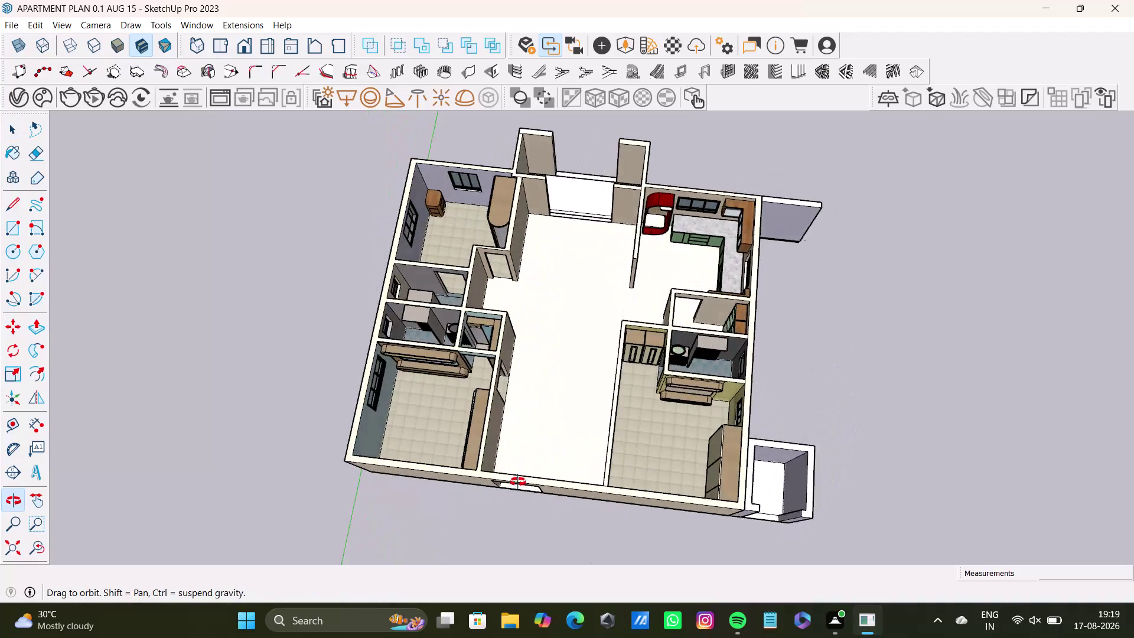
Import the double bed model from Downloads via File > Import.
scroll(up, 3)
middle_drag(568, 418, 567, 369)
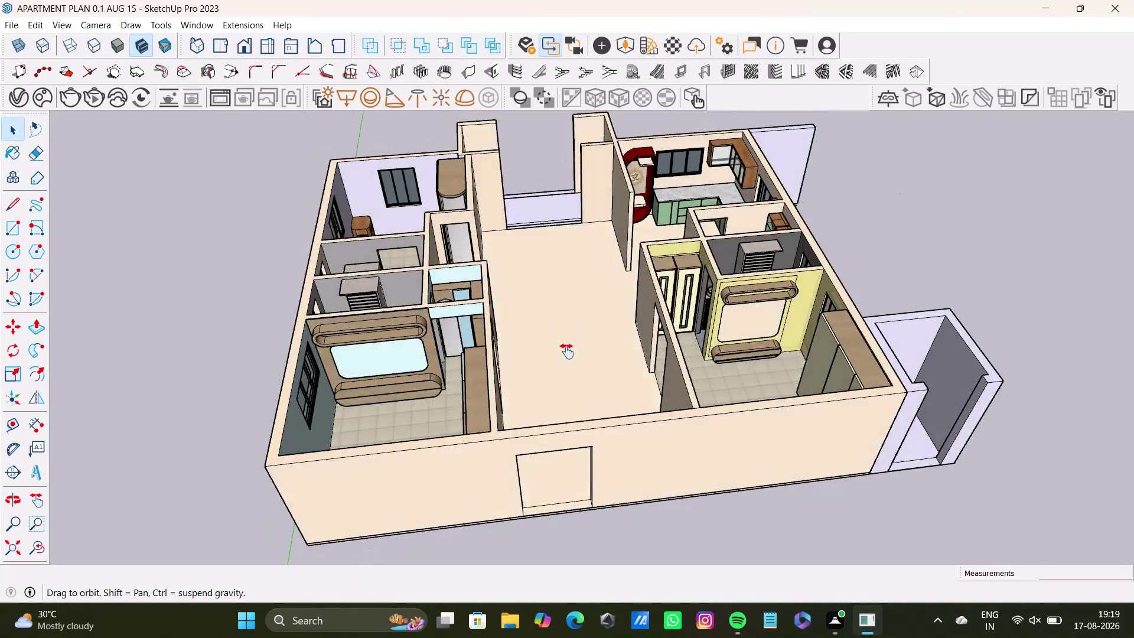
middle_drag(567, 369, 555, 397)
middle_drag(555, 396, 538, 531)
click(8, 29)
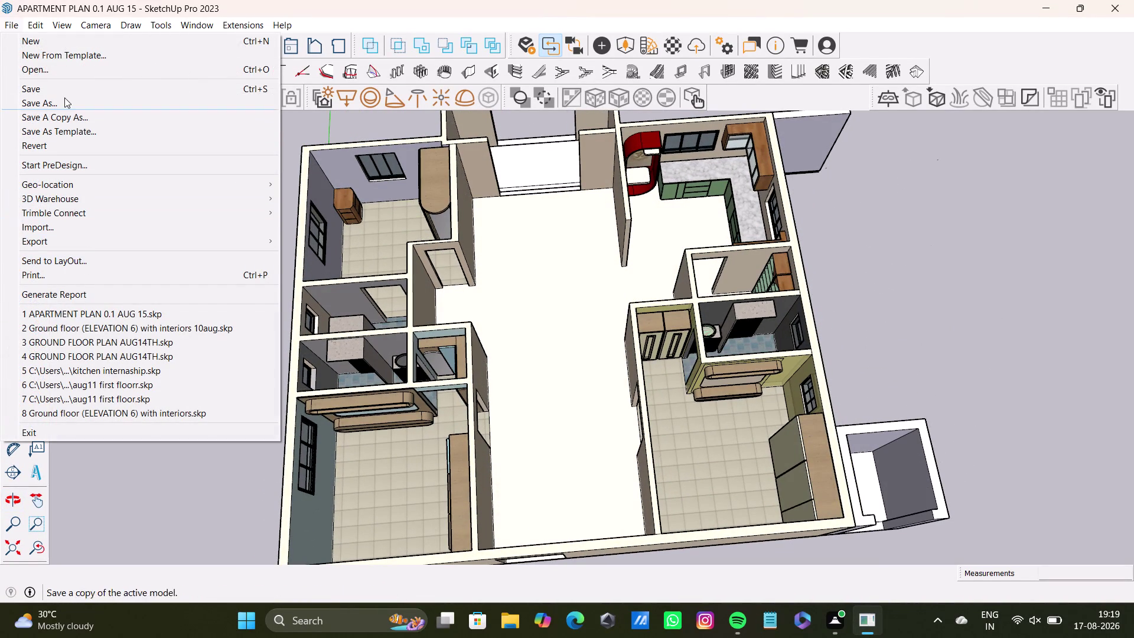
click(61, 221)
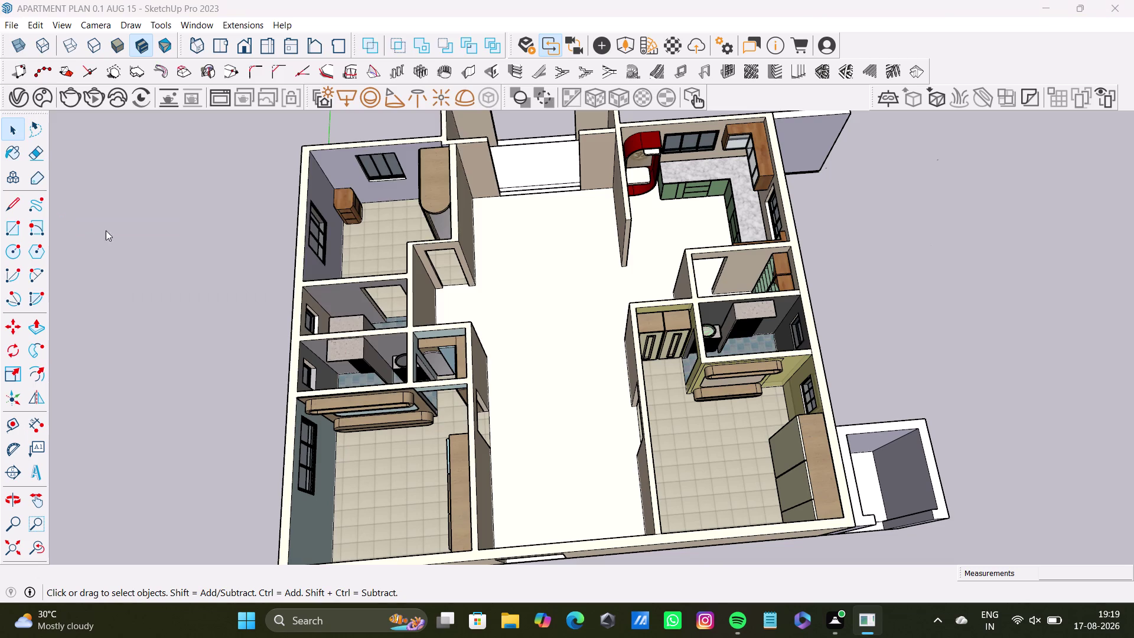
click(195, 268)
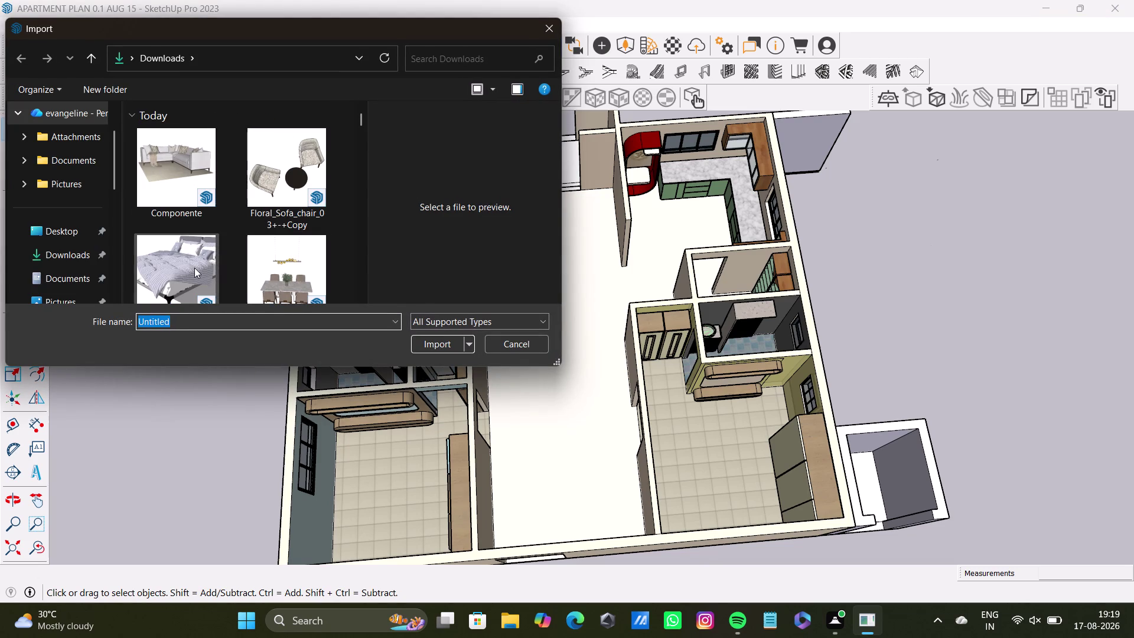
click(438, 344)
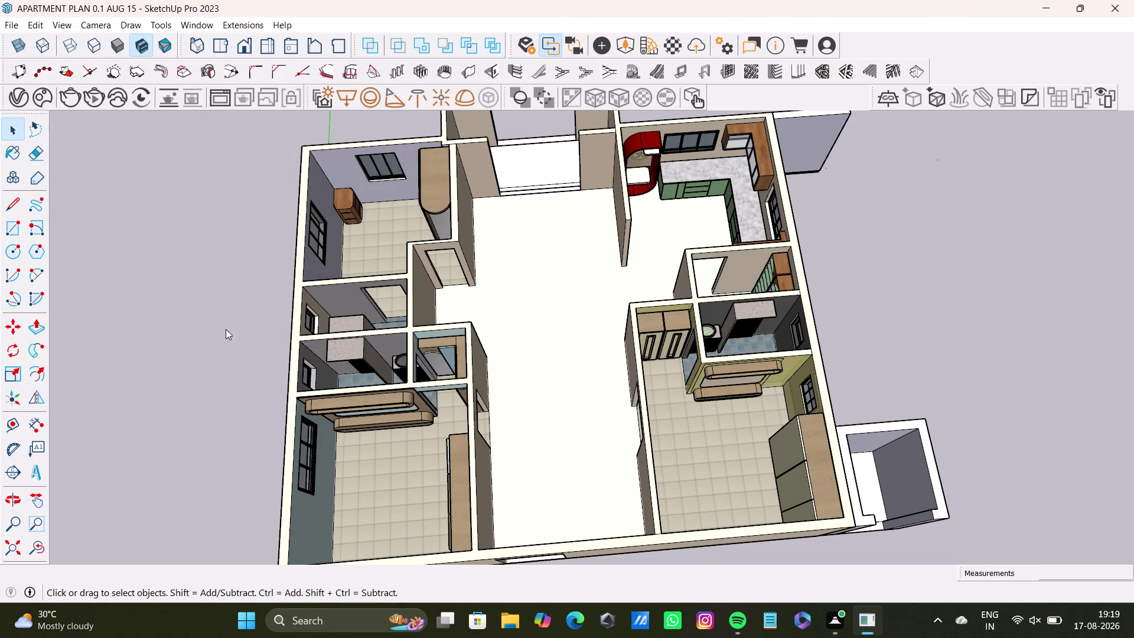
Dismiss the File Version Warning for the newer-version bed file.
scroll(down, 3)
scroll(down, 3)
scroll(up, 3)
scroll(down, 3)
scroll(up, 3)
scroll(down, 3)
scroll(up, 3)
scroll(down, 3)
scroll(up, 3)
scroll(down, 3)
scroll(down, 3)
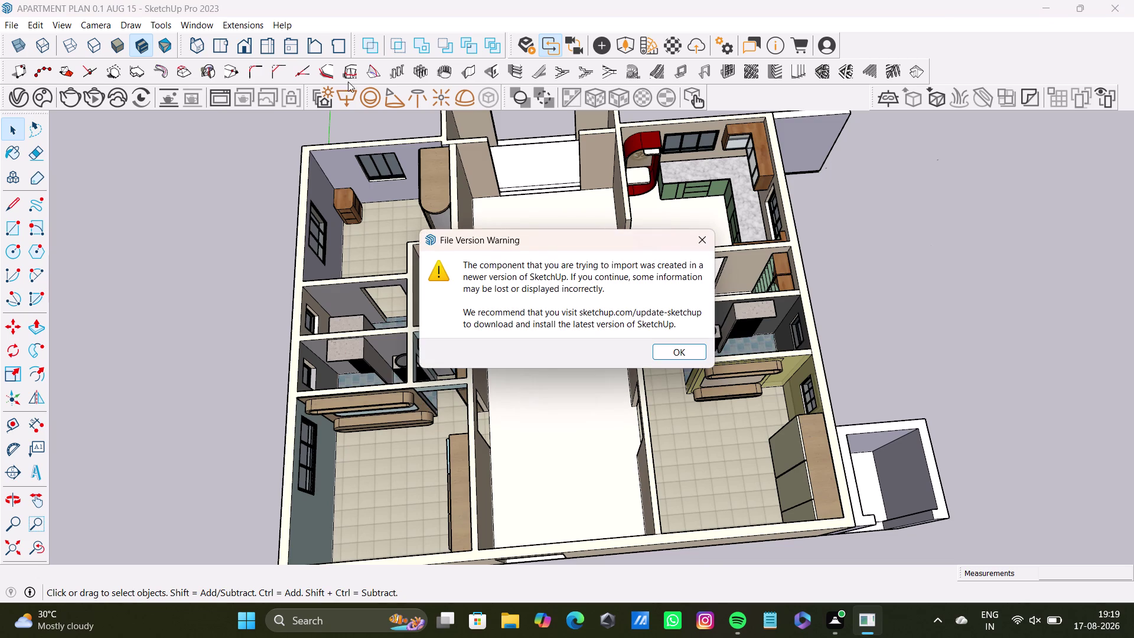
click(677, 356)
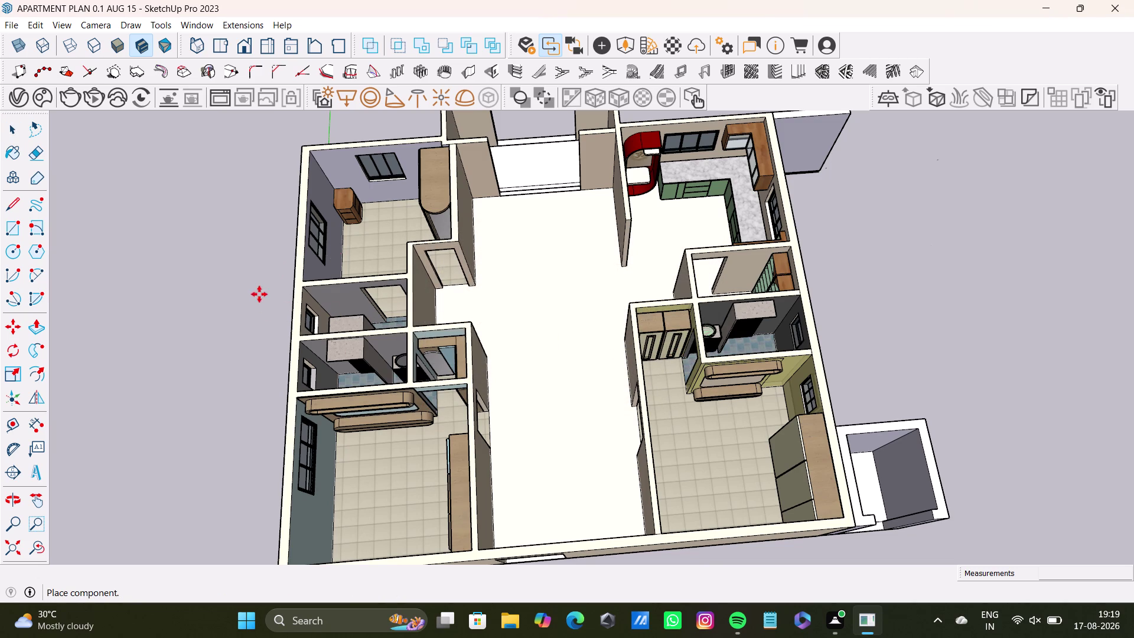
Place the imported double bed beside the apartment plan.
scroll(down, 3)
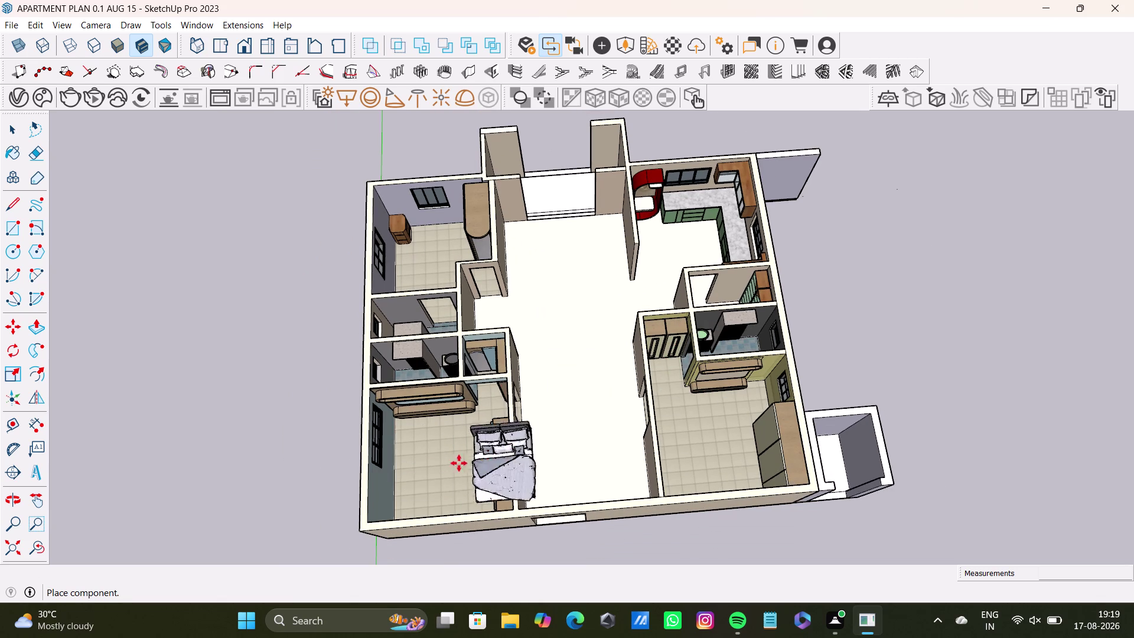
scroll(up, 3)
click(168, 306)
key(space)
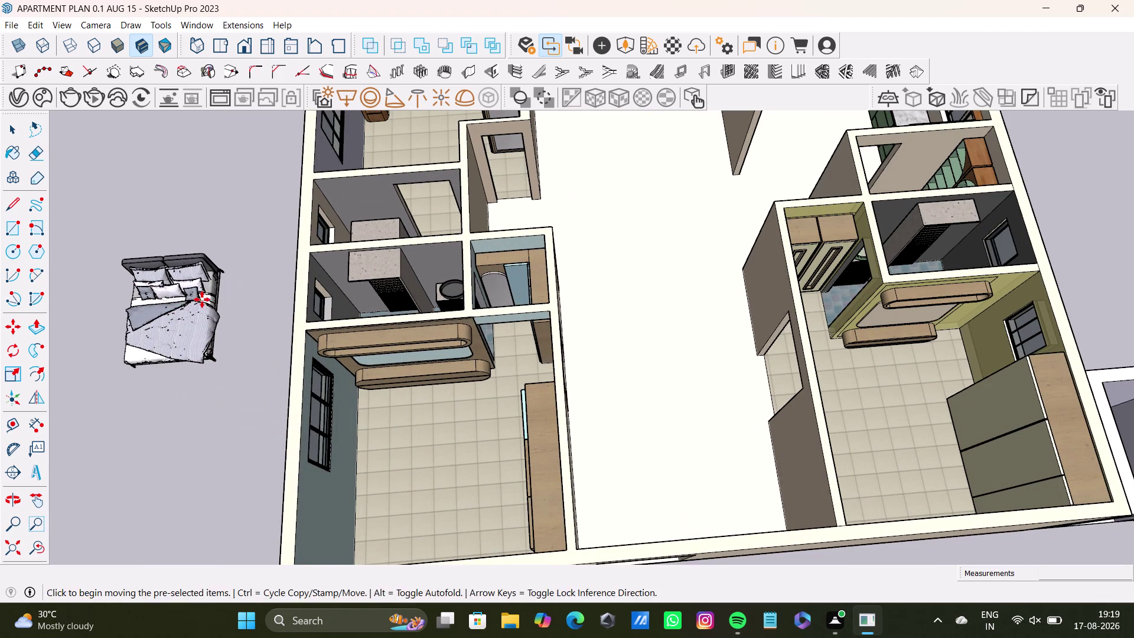
scroll(up, 3)
middle_drag(246, 294, 340, 300)
scroll(up, 3)
middle_drag(342, 308, 361, 304)
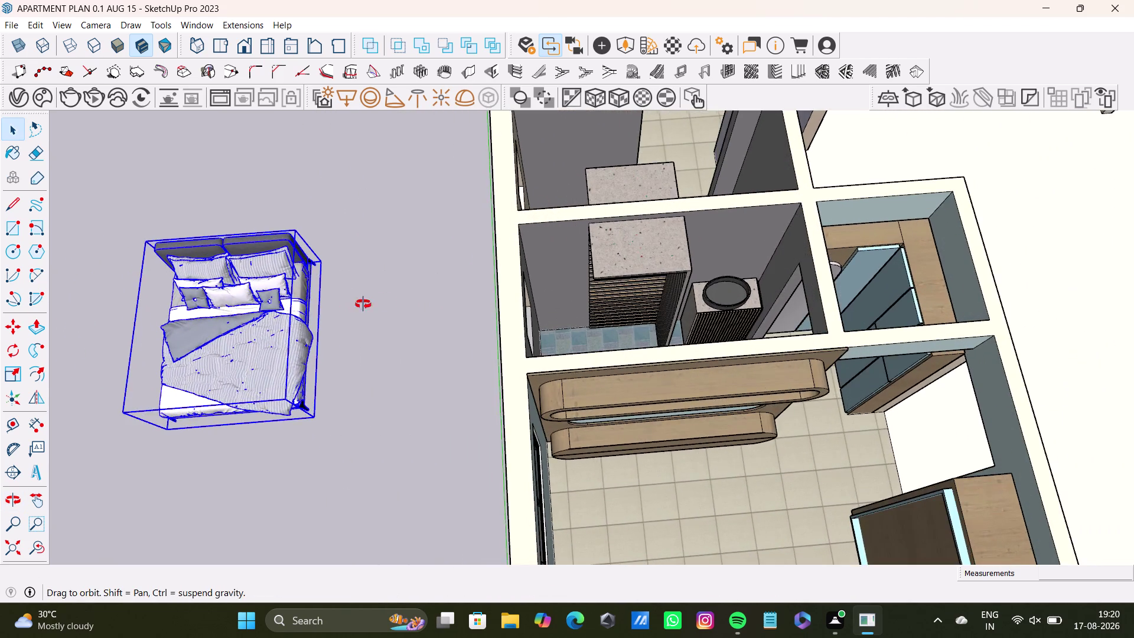
middle_drag(361, 304, 339, 301)
Pick up the bed by its corner and carry a copy toward the upper-left bedroom.
key(m)
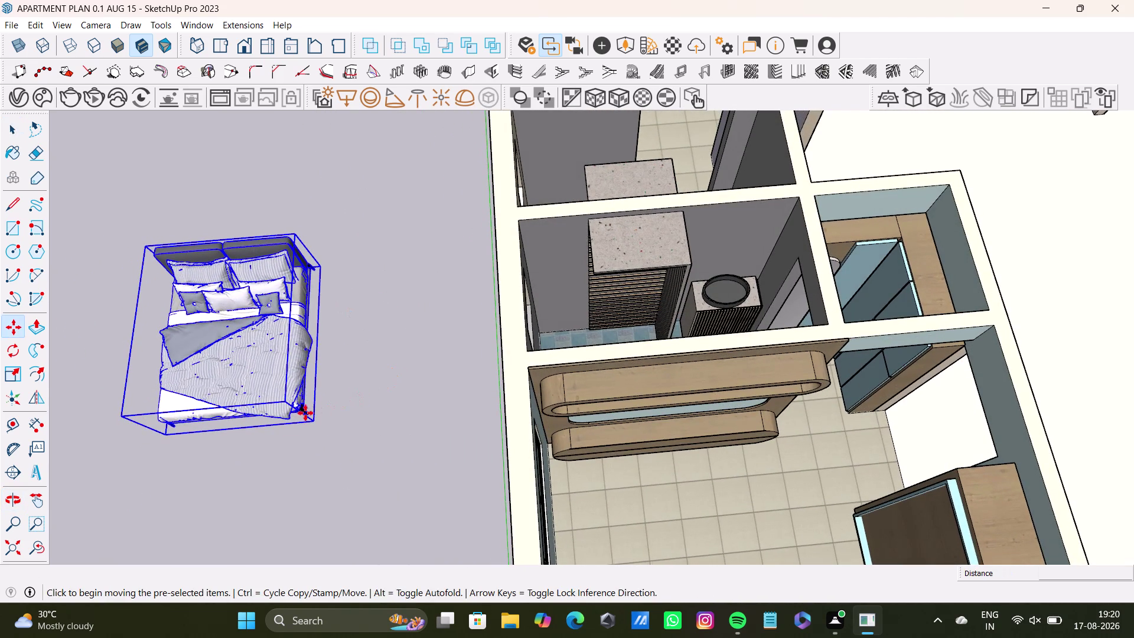
click(298, 415)
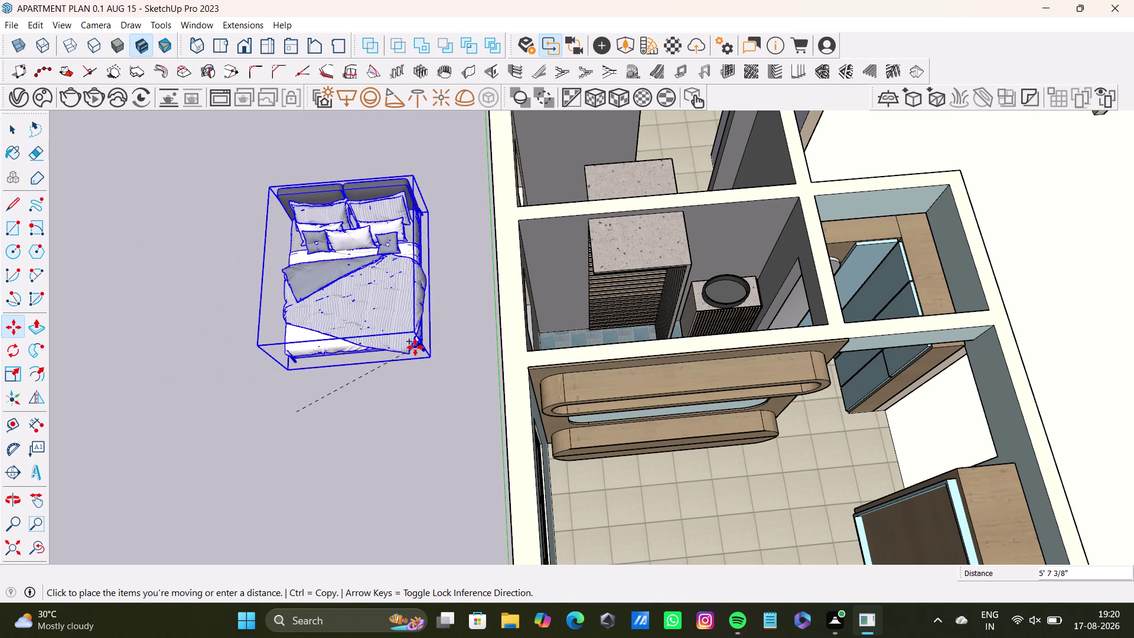
scroll(down, 3)
scroll(down, 3)
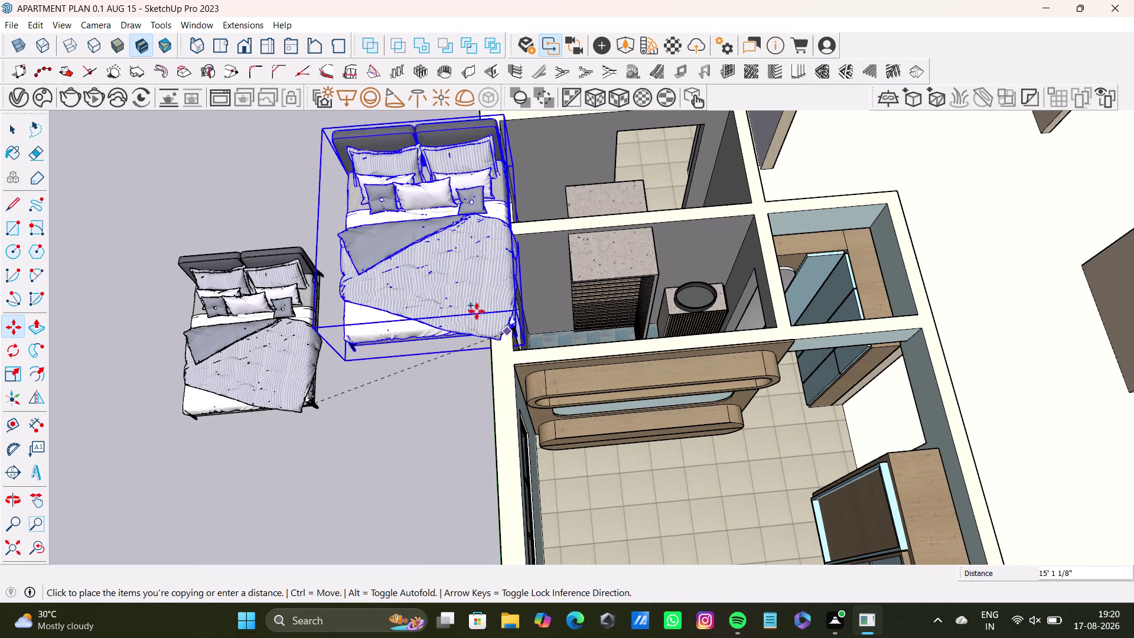
scroll(down, 3)
middle_drag(584, 309, 578, 469)
scroll(up, 3)
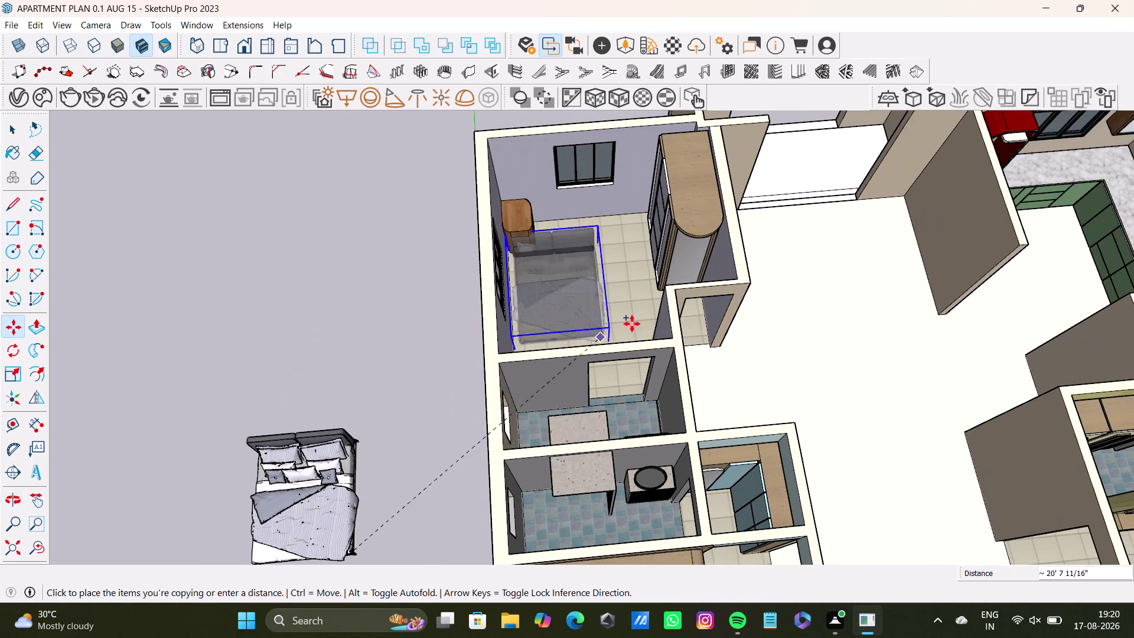
scroll(up, 3)
middle_drag(642, 310, 764, 252)
middle_drag(562, 265, 631, 251)
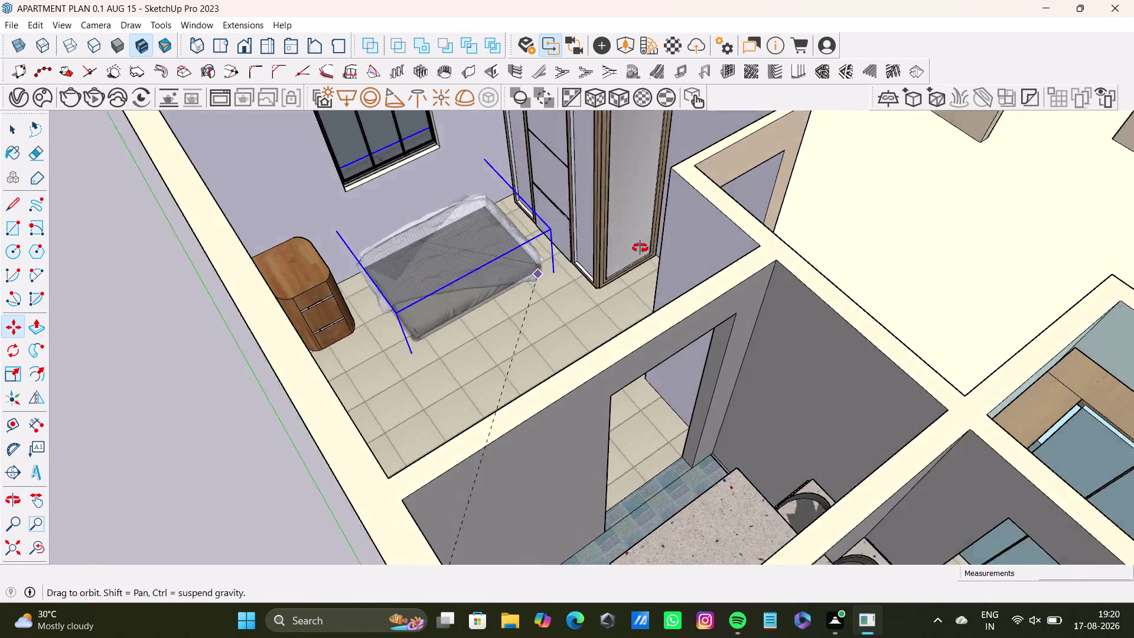
middle_drag(631, 251, 679, 233)
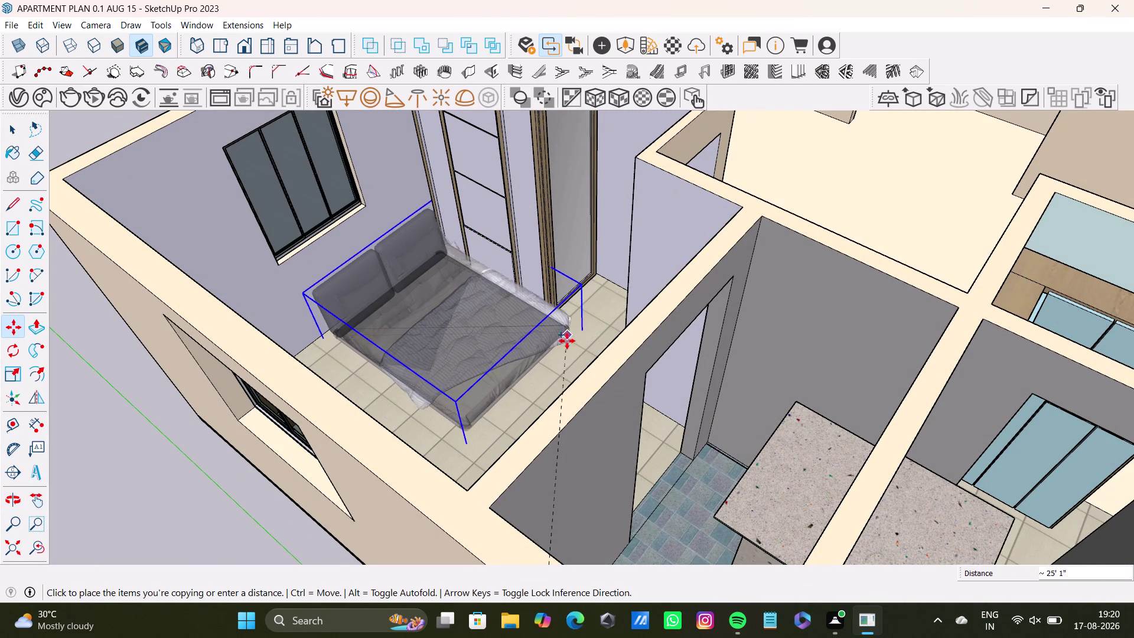
Drop the bed copy inside the upper-left bedroom.
click(566, 341)
middle_drag(605, 353, 556, 375)
scroll(up, 3)
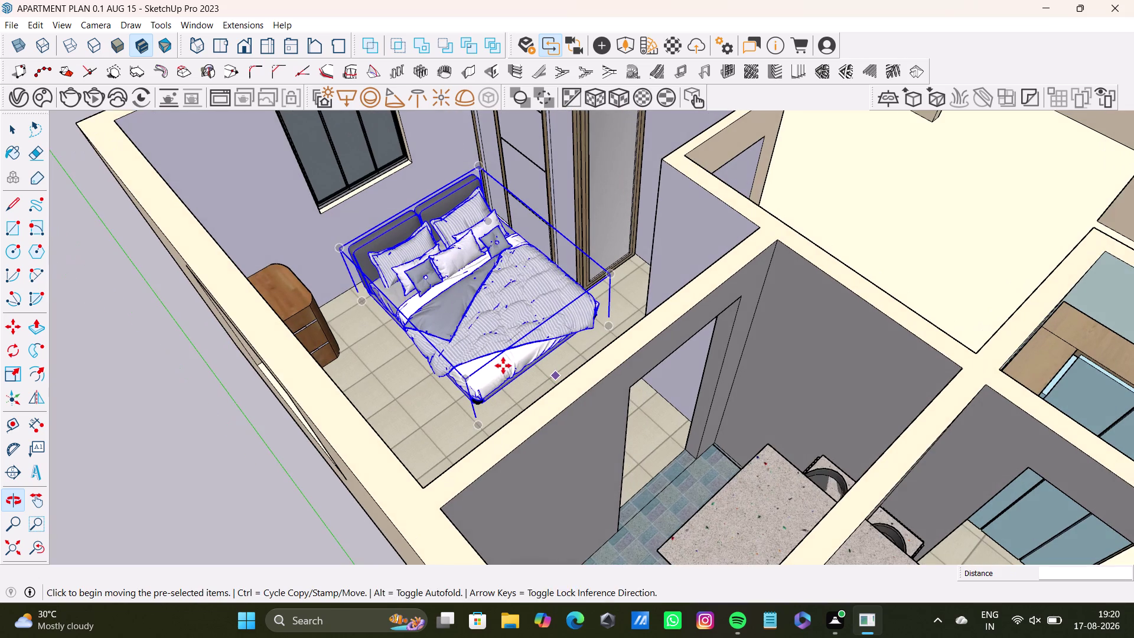
scroll(up, 3)
scroll(up, 3)
middle_drag(508, 365, 600, 316)
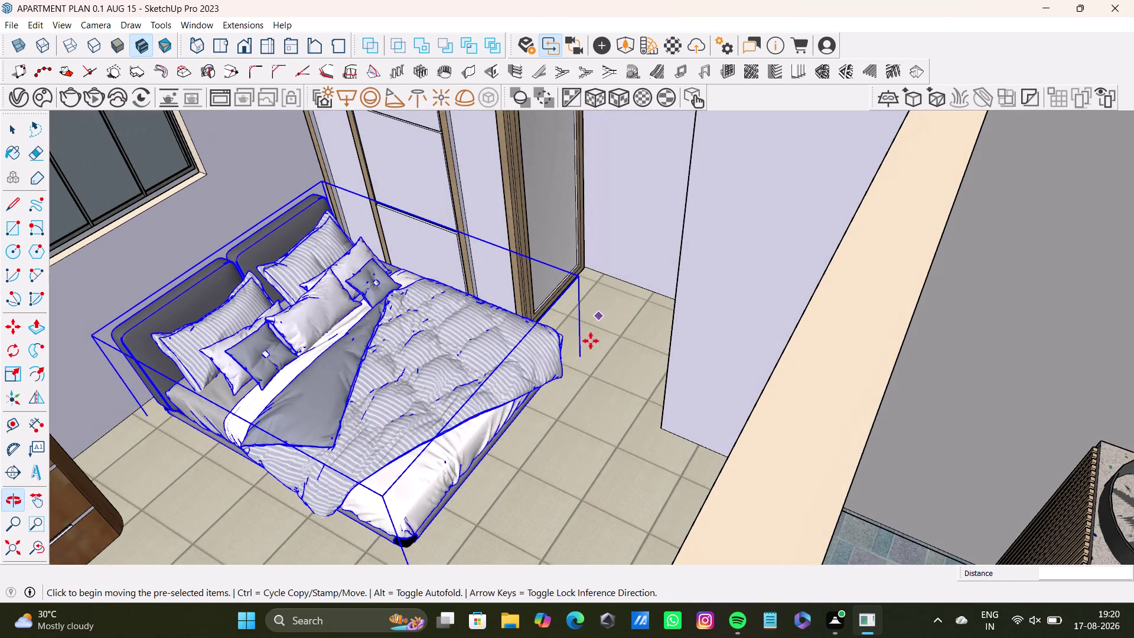
Shift the copied bed slightly along the bedroom floor.
key(m)
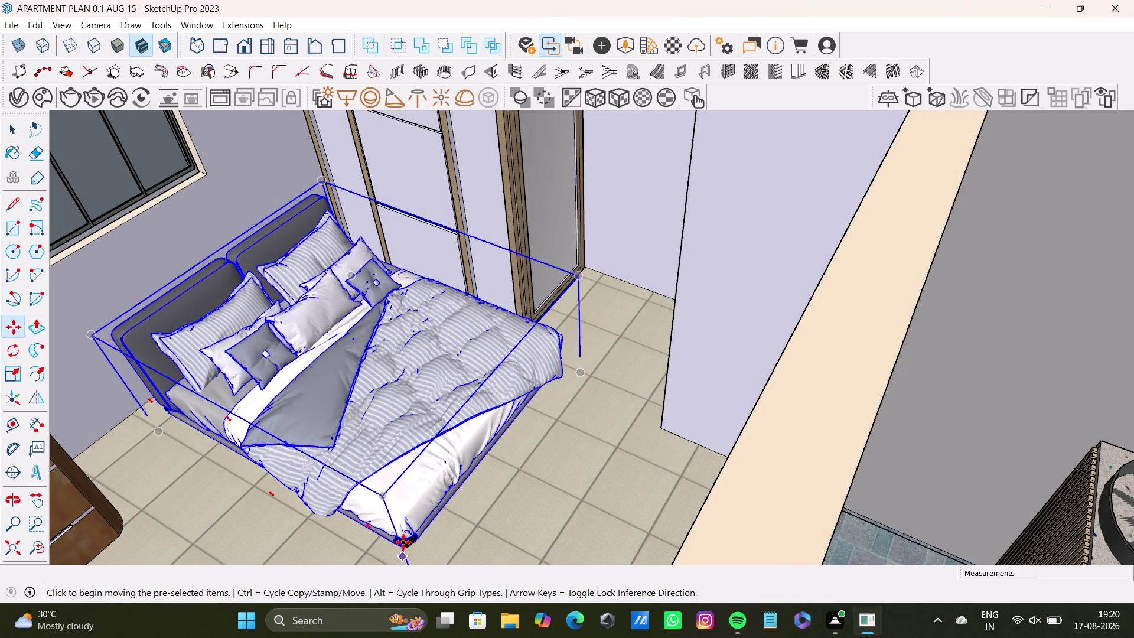
drag(403, 542, 403, 535)
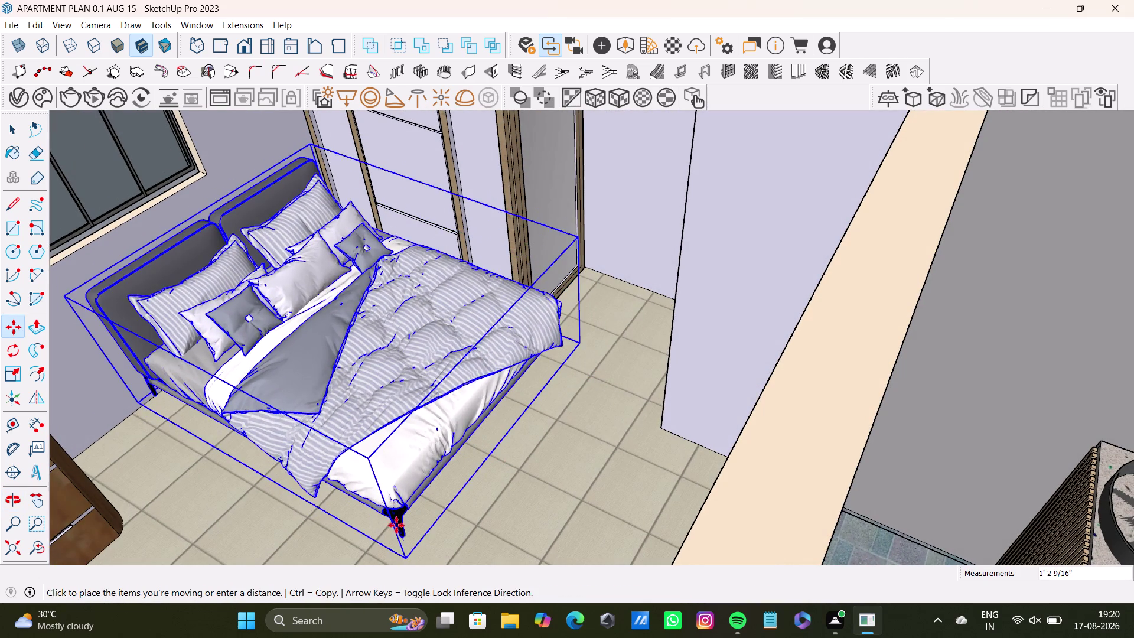
click(399, 519)
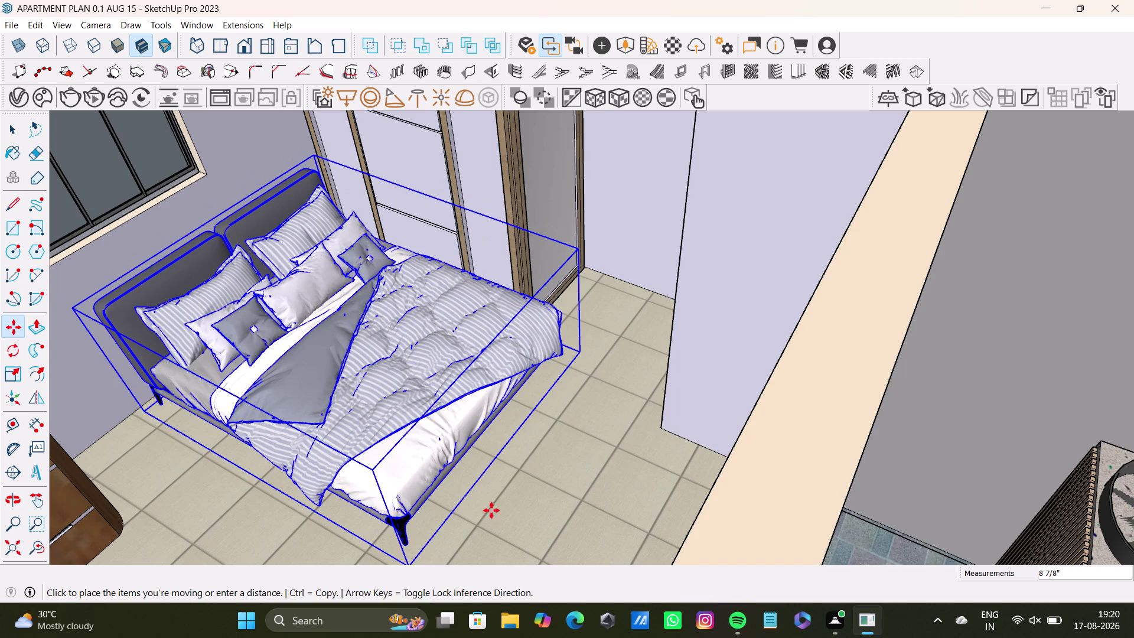
middle_drag(494, 508, 461, 564)
middle_drag(468, 478, 533, 511)
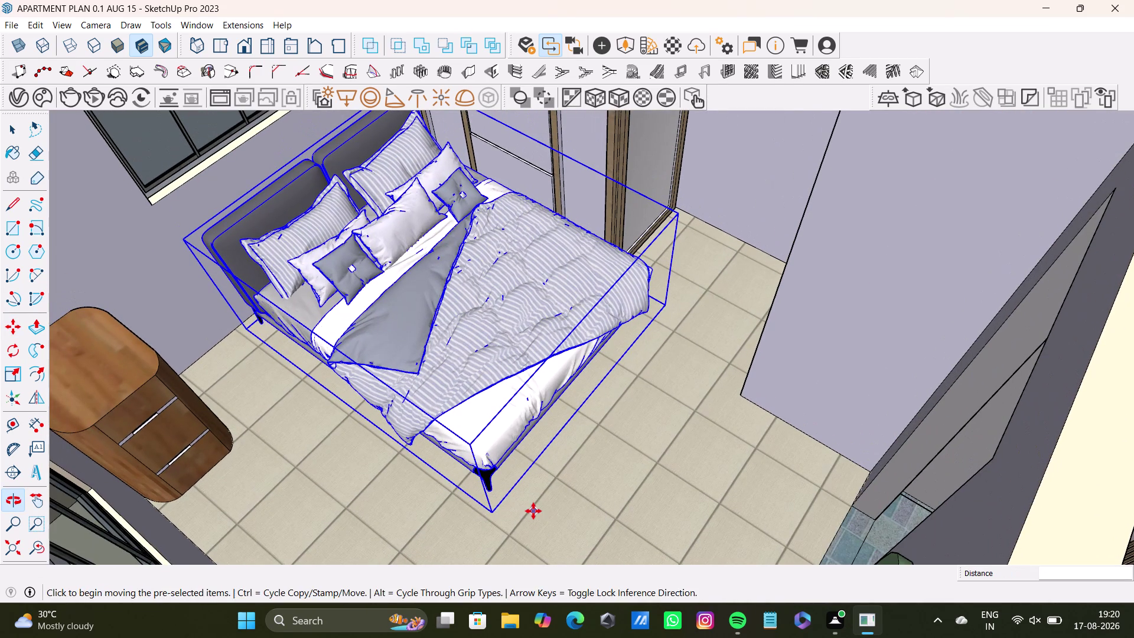
Move the bed closer to the window wall, beside the side cabinet.
key(m)
key(Left)
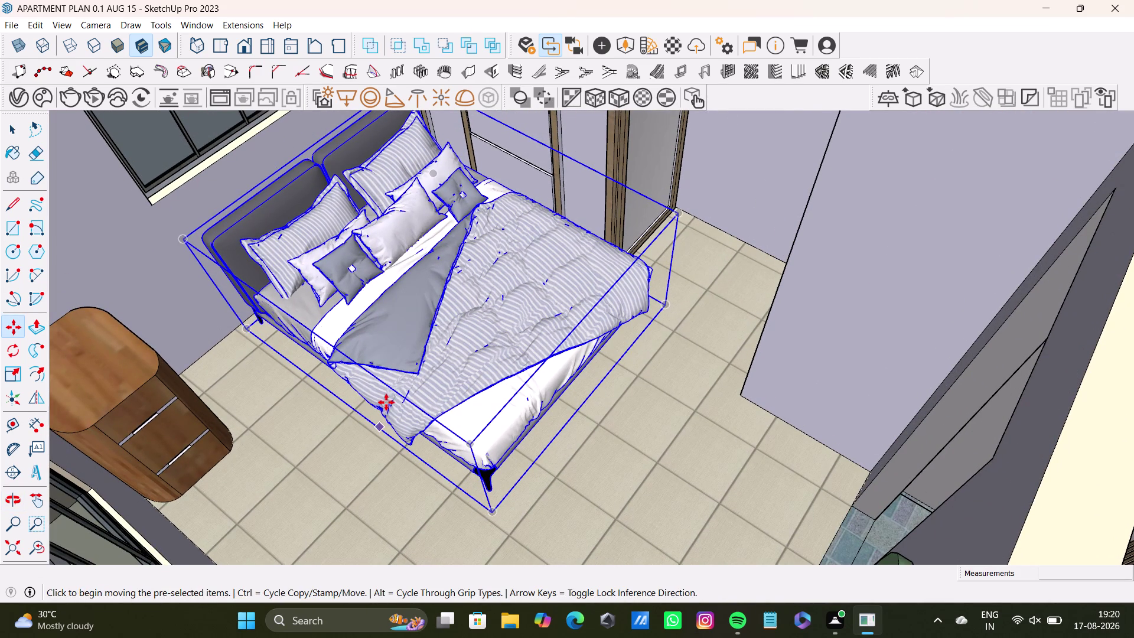
click(386, 402)
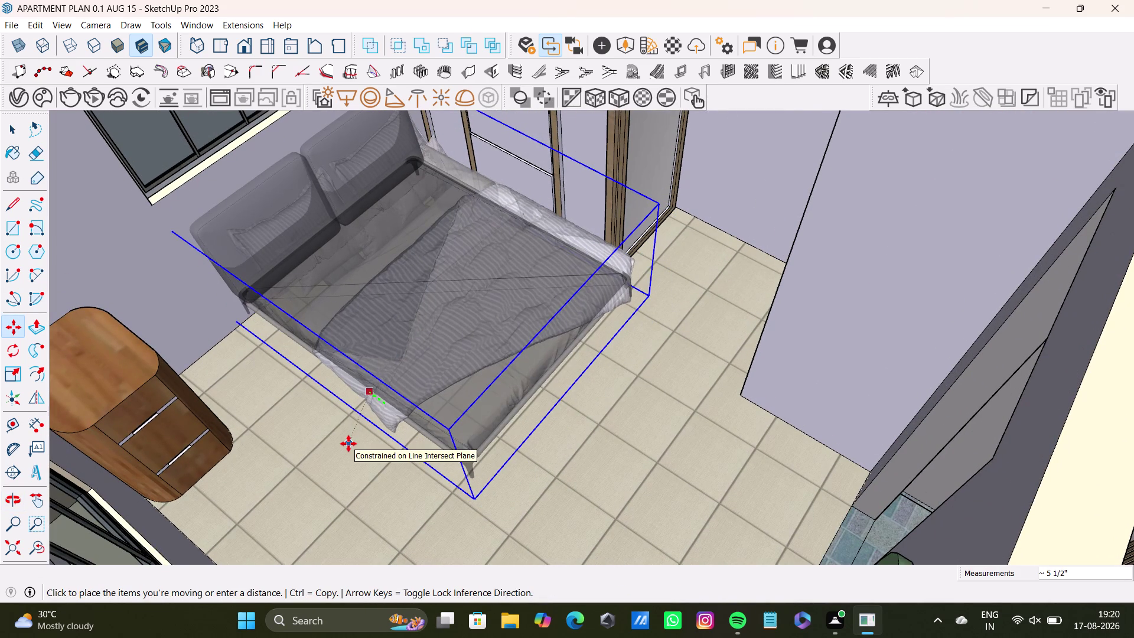
key(space)
key(m)
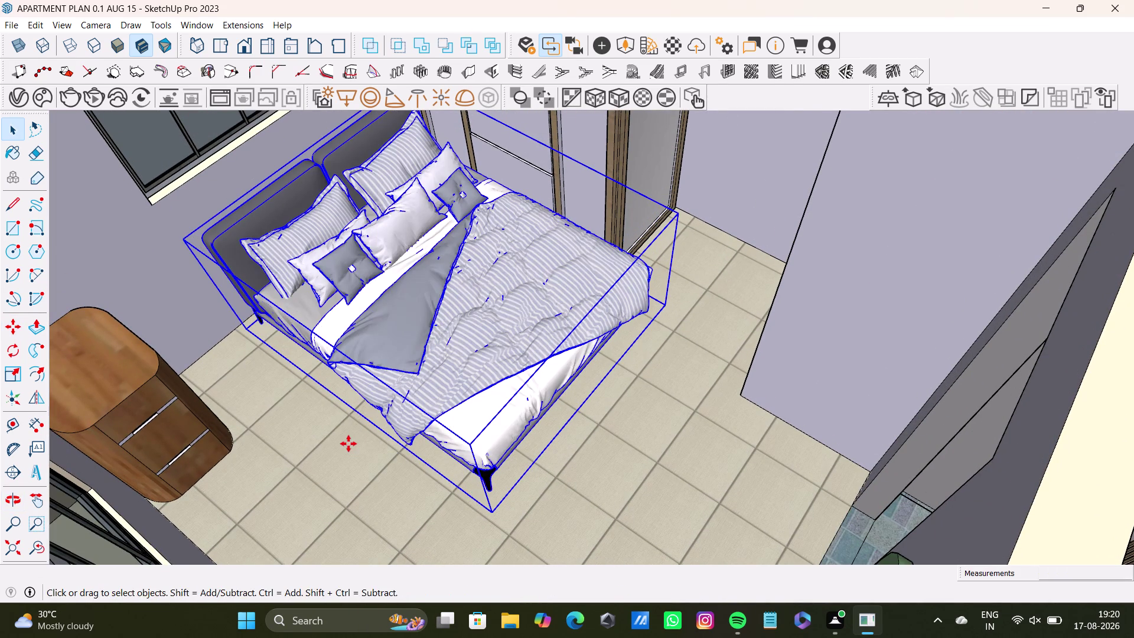
key(Right)
click(381, 407)
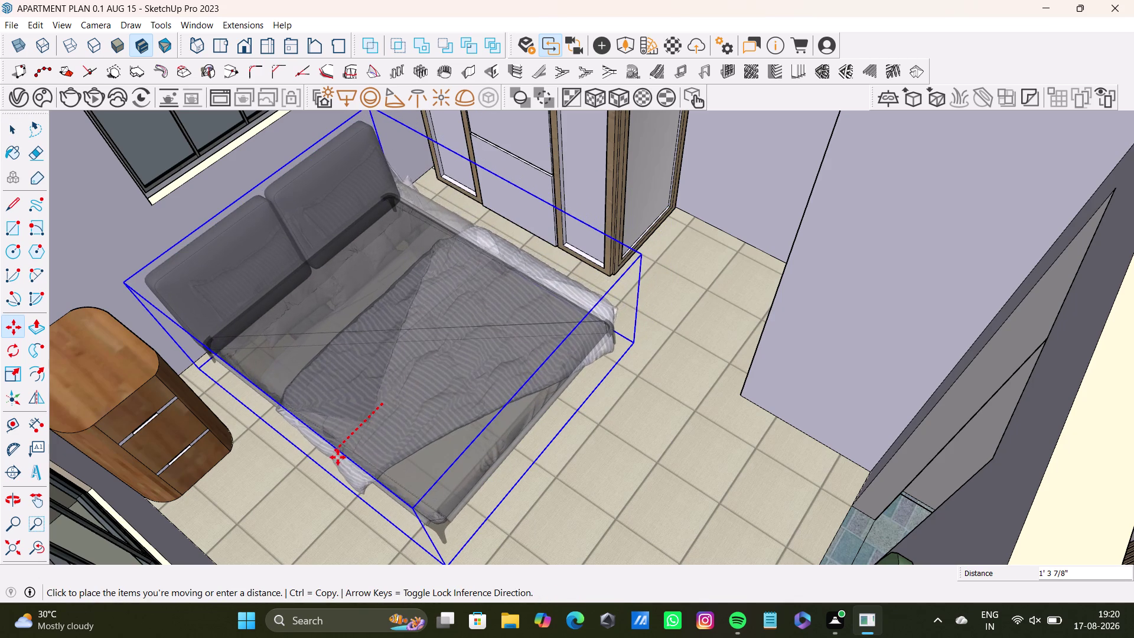
click(326, 467)
key(space)
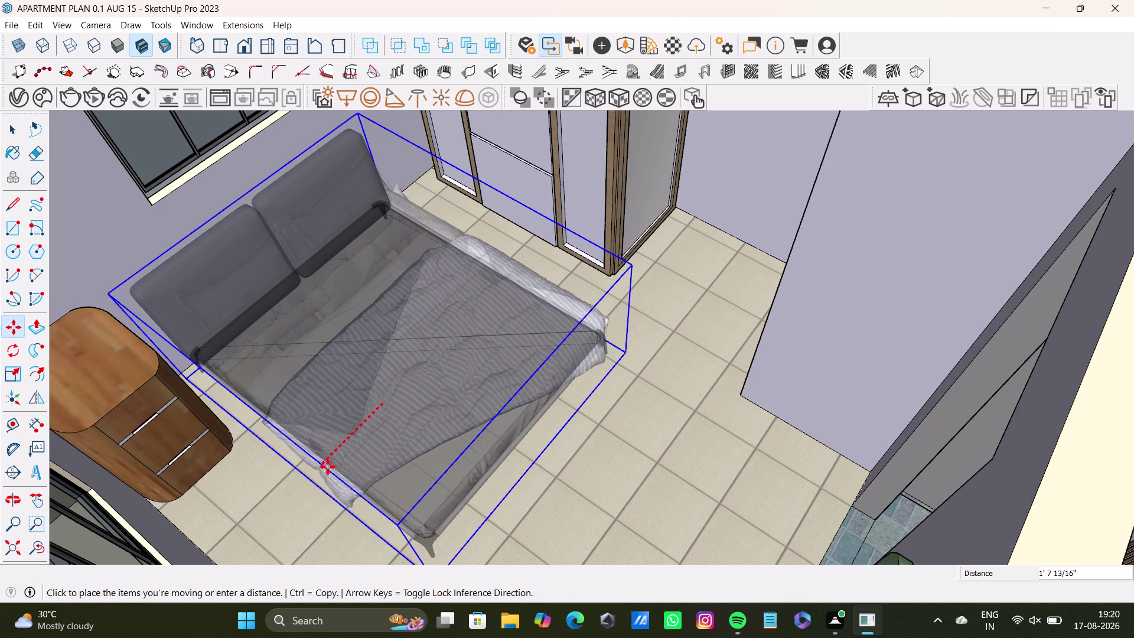
scroll(down, 3)
middle_drag(356, 450, 406, 412)
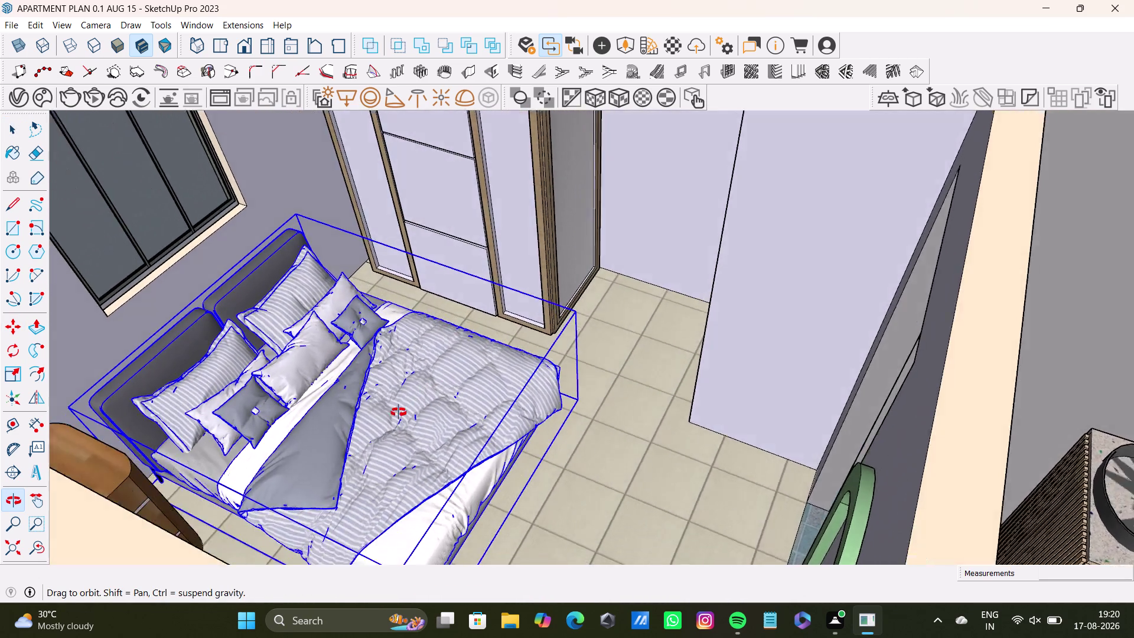
middle_drag(406, 412, 349, 429)
Scale the bed by 1.10 along the green axis, then clear the selection.
key(s)
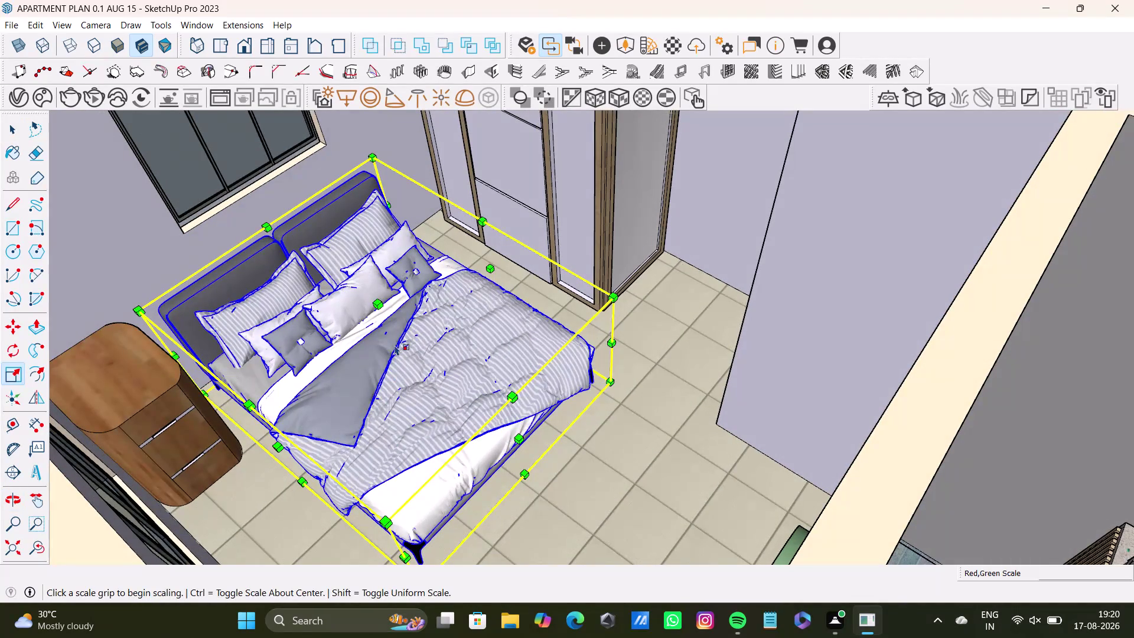
drag(381, 301, 378, 270)
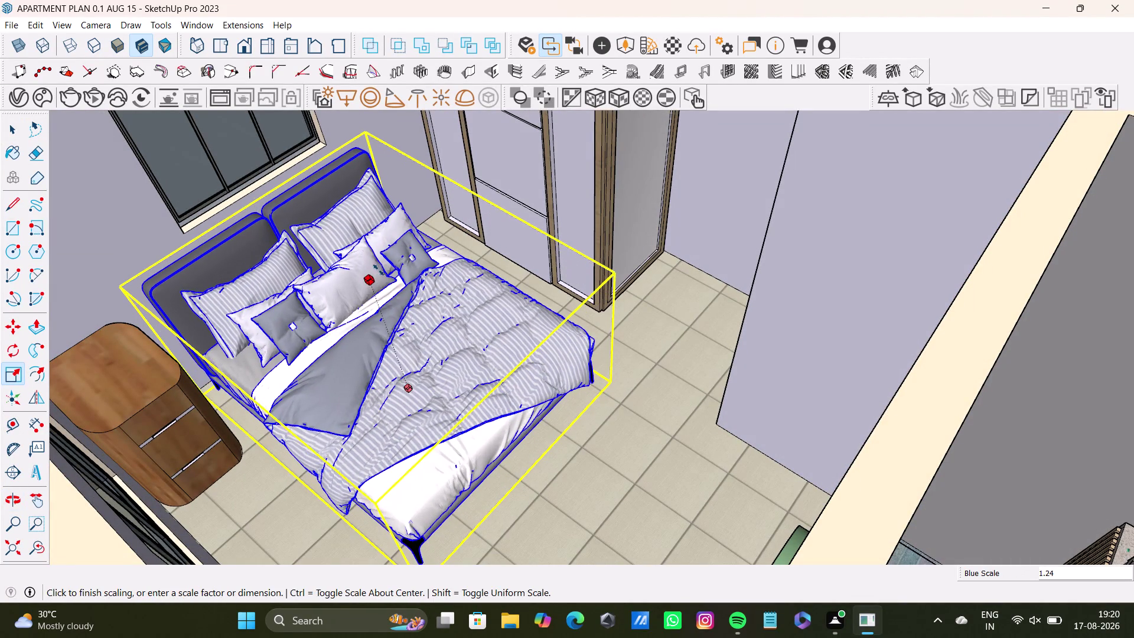
drag(378, 270, 378, 265)
middle_drag(513, 478, 507, 412)
drag(517, 499, 545, 514)
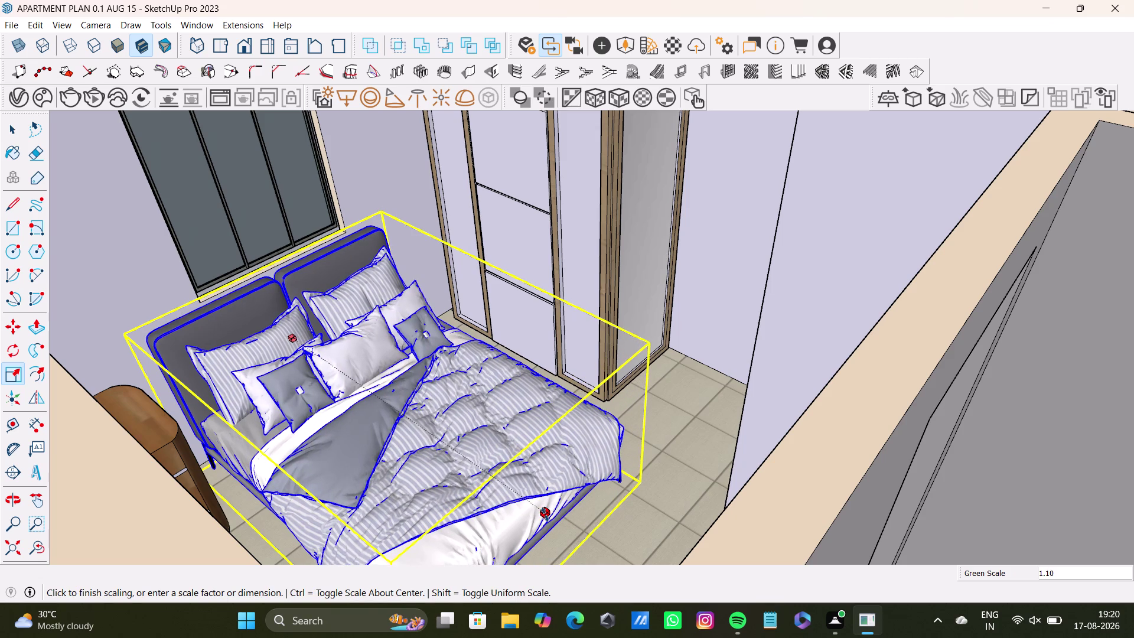
drag(545, 514, 548, 516)
key(space)
scroll(down, 3)
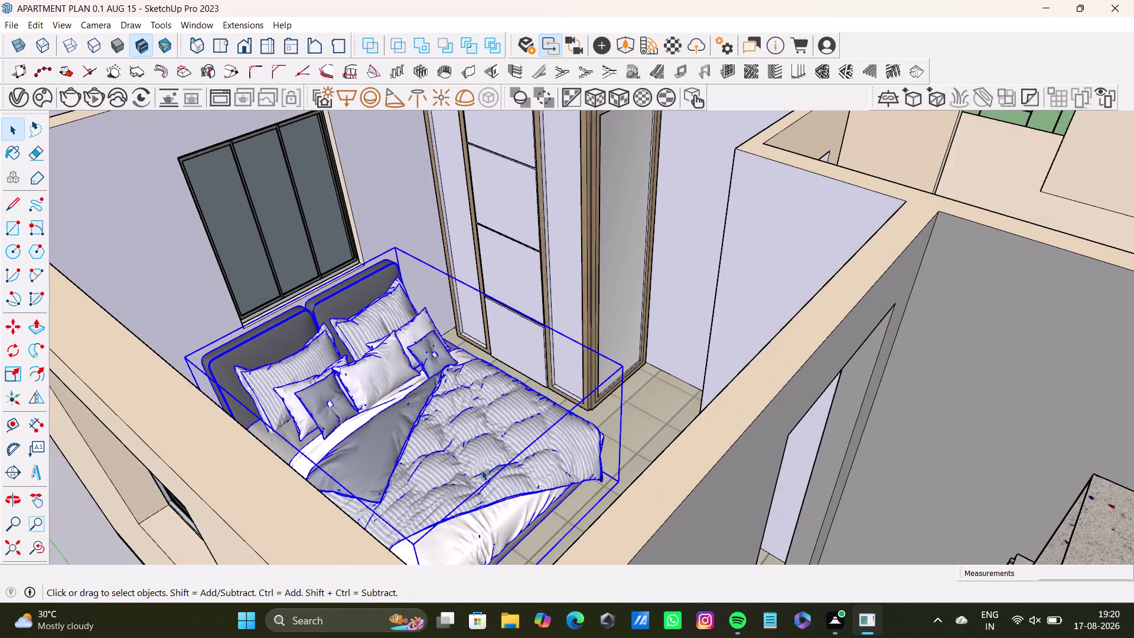
scroll(down, 3)
scroll(down, 3)
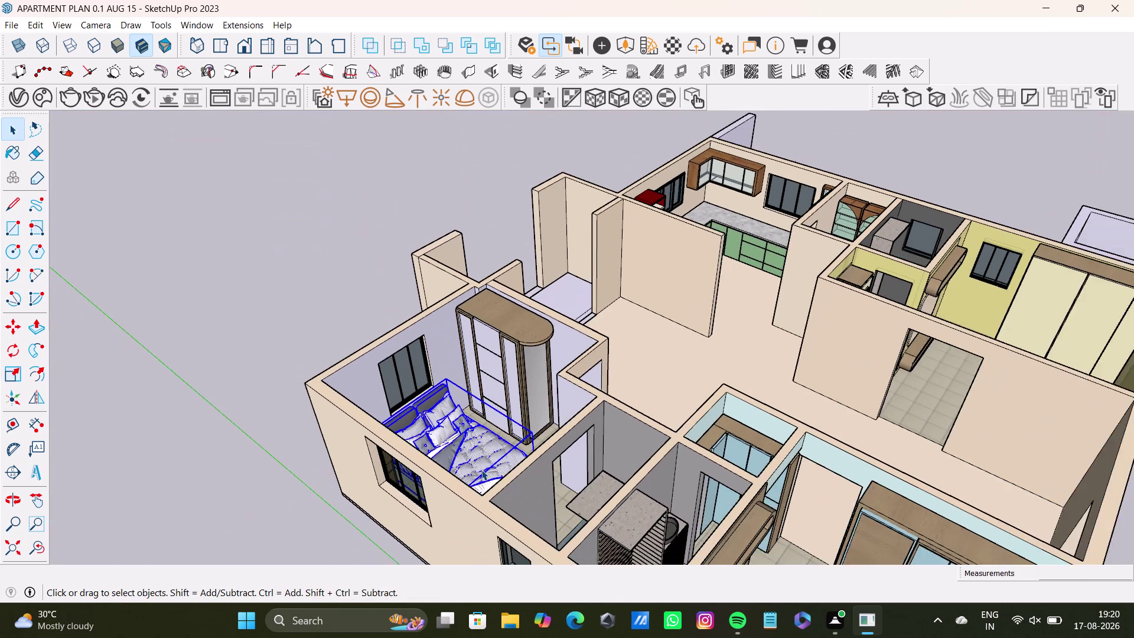
key(space)
click(327, 331)
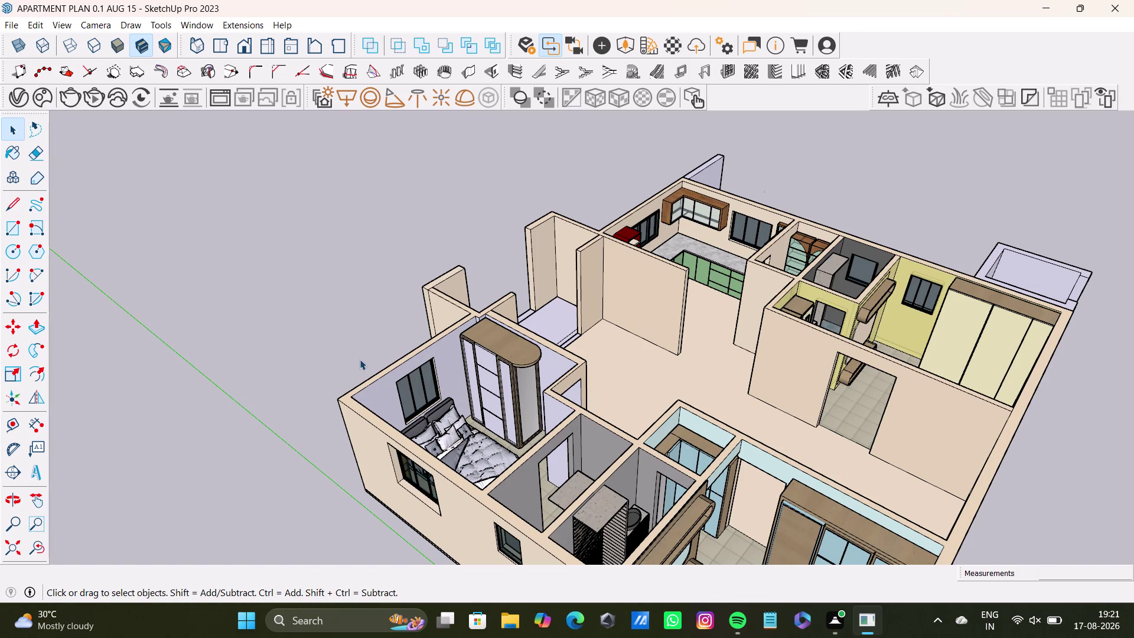
Reselect the bed and widen it by 1.06 along the red axis.
scroll(down, 3)
middle_drag(468, 424, 325, 479)
scroll(up, 3)
middle_drag(422, 387, 422, 387)
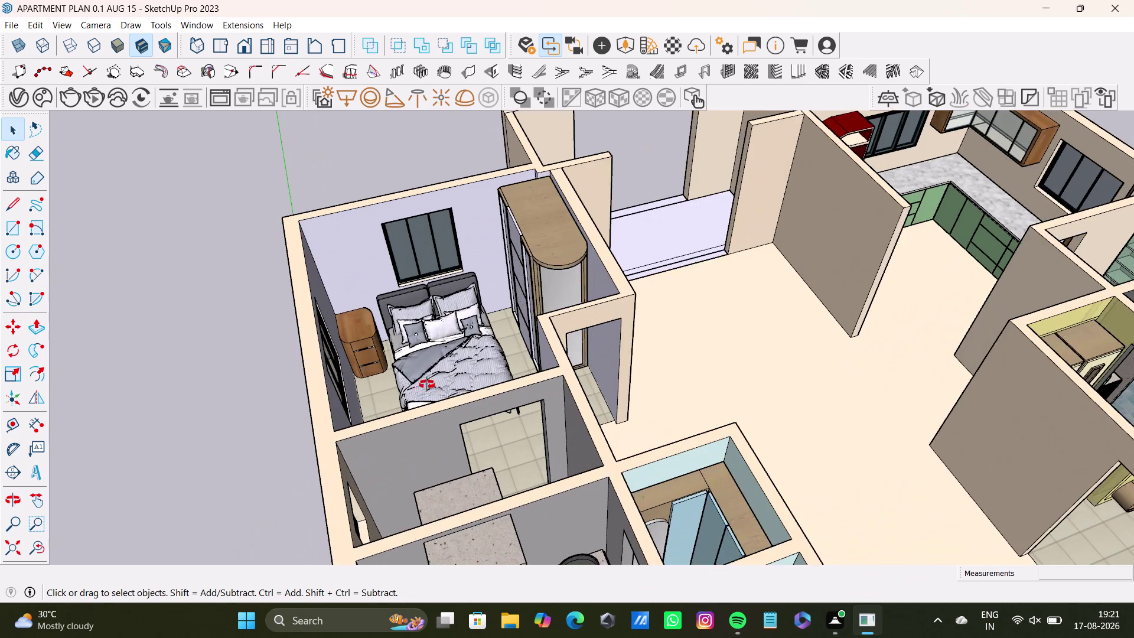
middle_drag(422, 386, 480, 471)
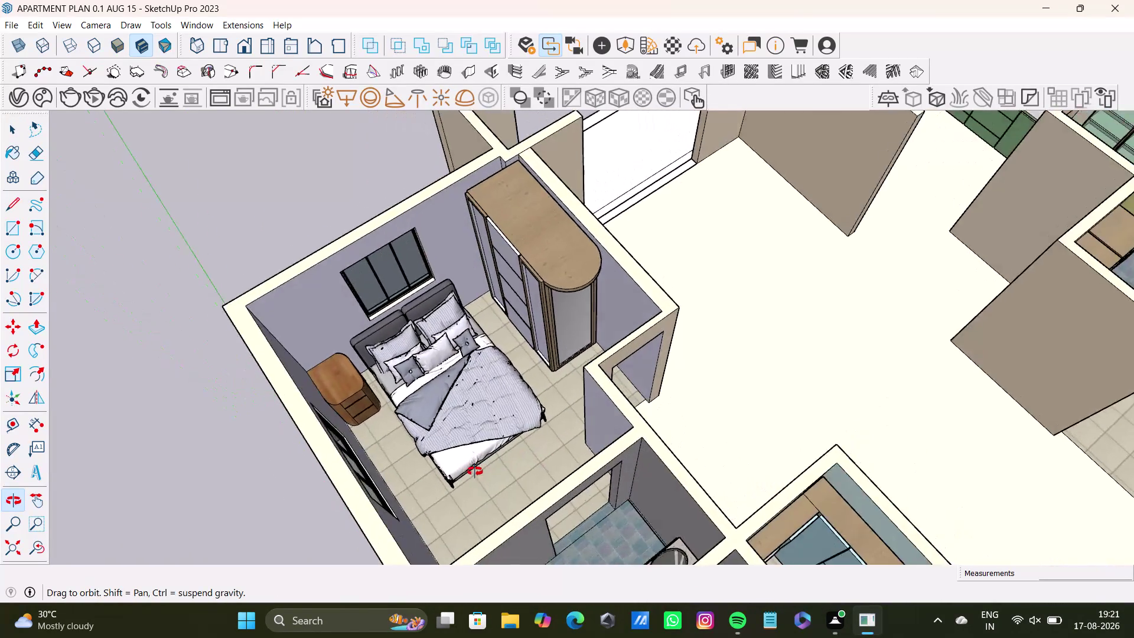
middle_drag(480, 471, 473, 470)
click(471, 381)
key(s)
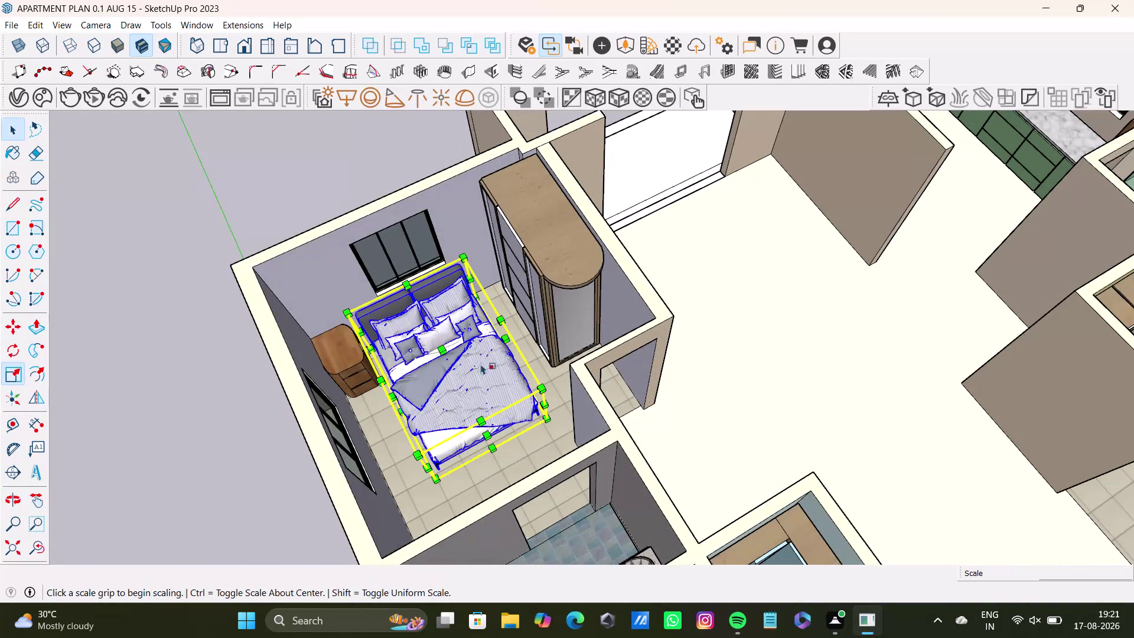
scroll(up, 3)
drag(513, 335, 527, 329)
drag(506, 334, 517, 330)
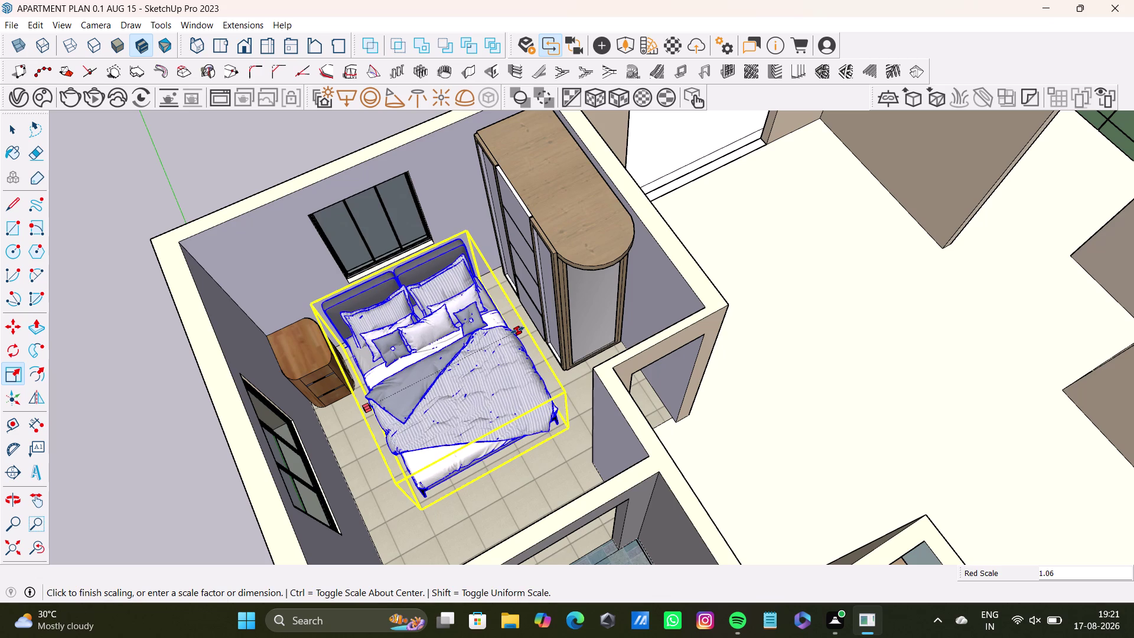
drag(517, 330, 518, 329)
key(space)
scroll(down, 3)
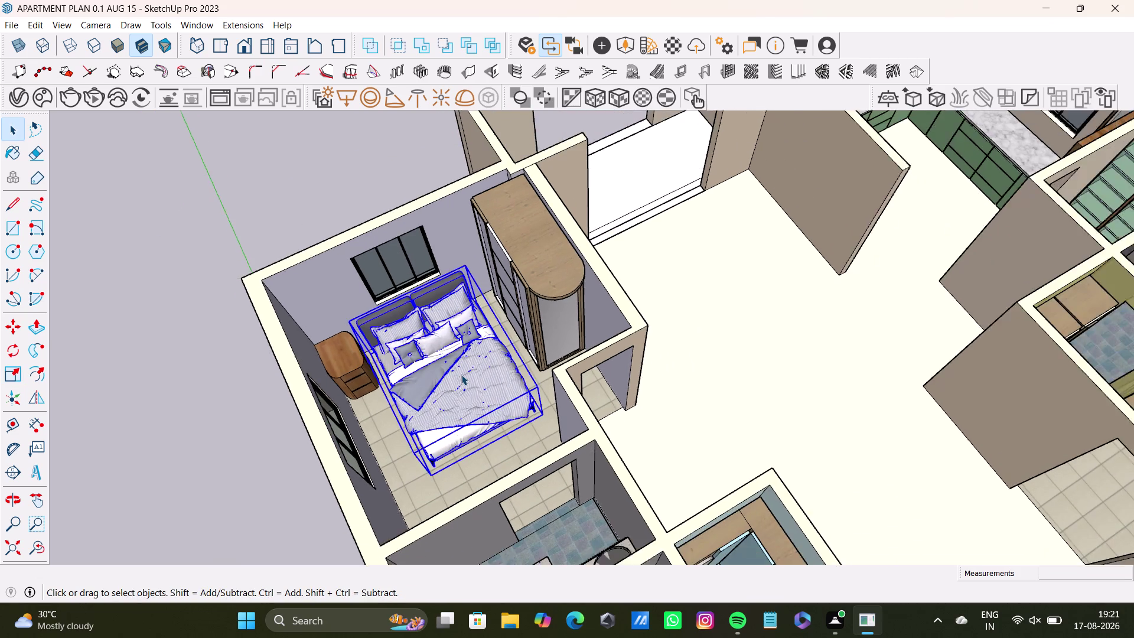
scroll(down, 3)
middle_drag(465, 382, 471, 354)
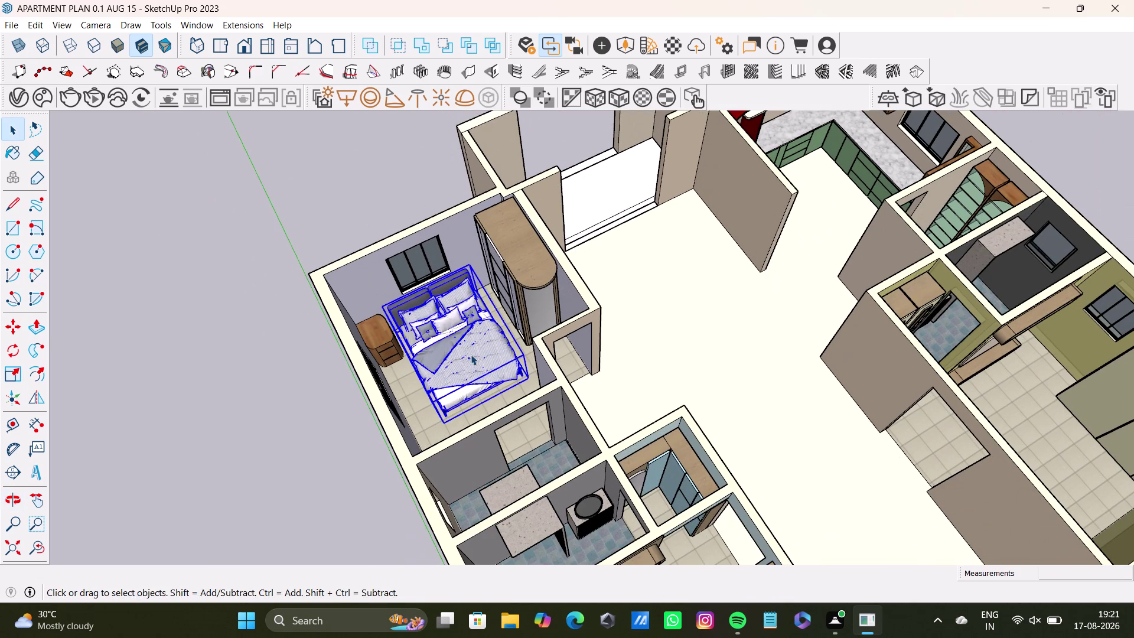
Copy the bedroom's bed to a spot outside the building.
key(m)
click(522, 373)
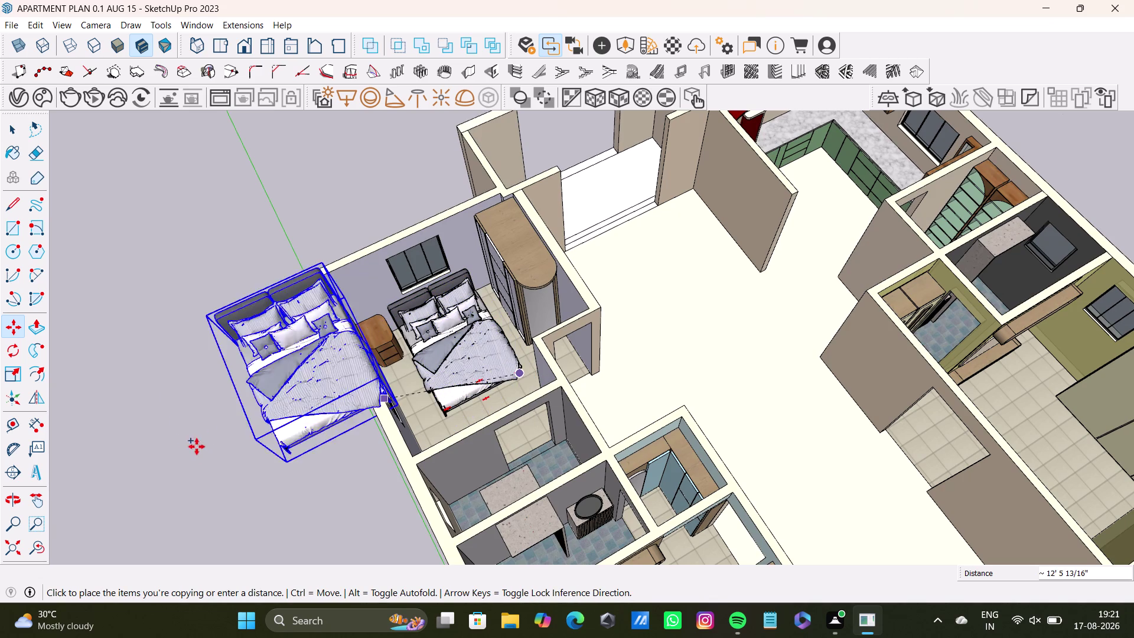
click(183, 454)
scroll(down, 3)
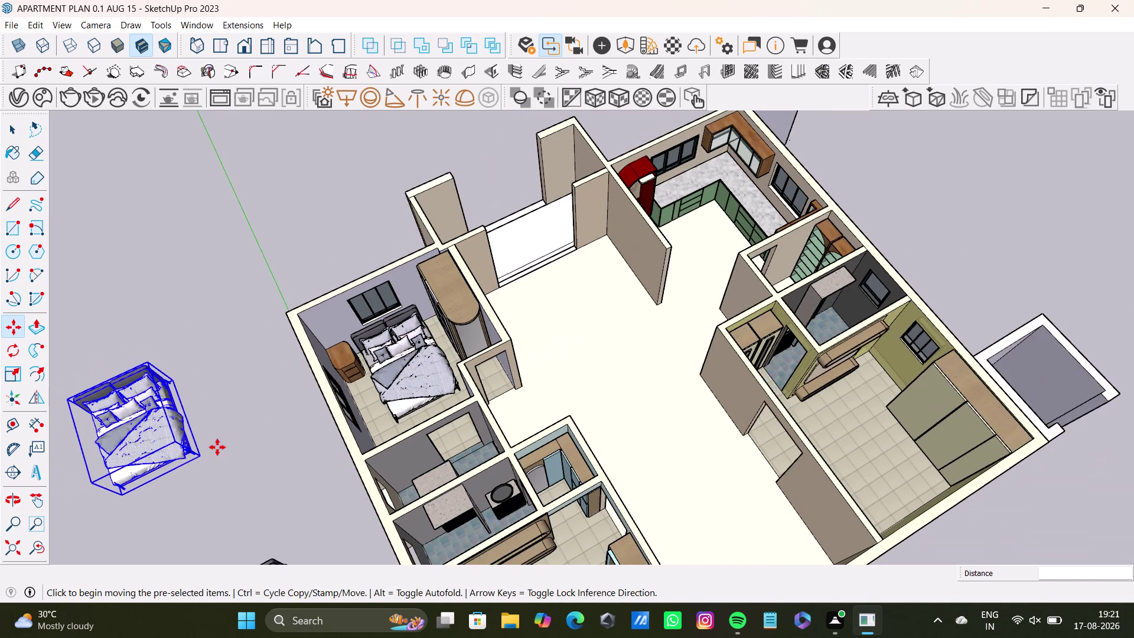
scroll(down, 3)
middle_drag(232, 447, 385, 345)
middle_drag(378, 423, 416, 411)
Rotate the copied bed 90 degrees about its corner.
key(q)
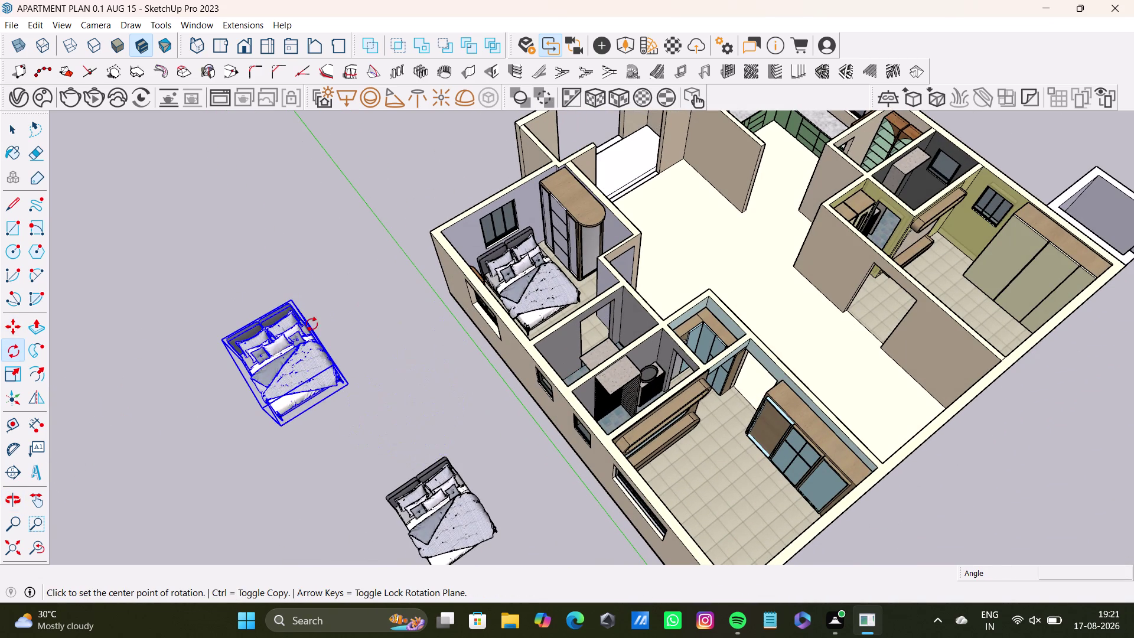
scroll(up, 3)
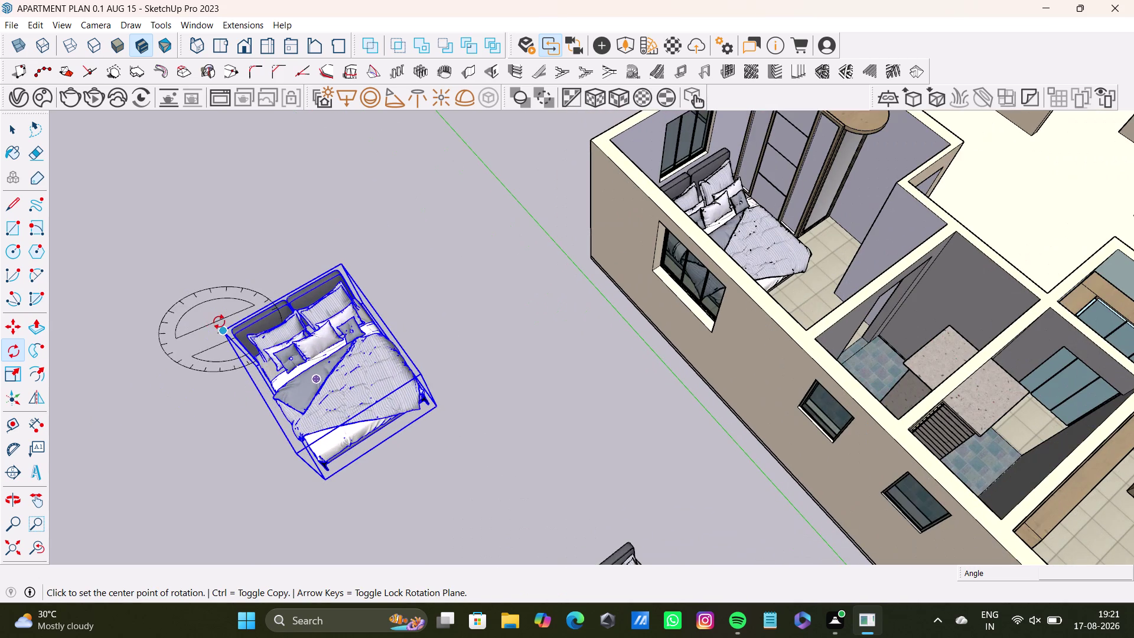
key(Up)
click(227, 330)
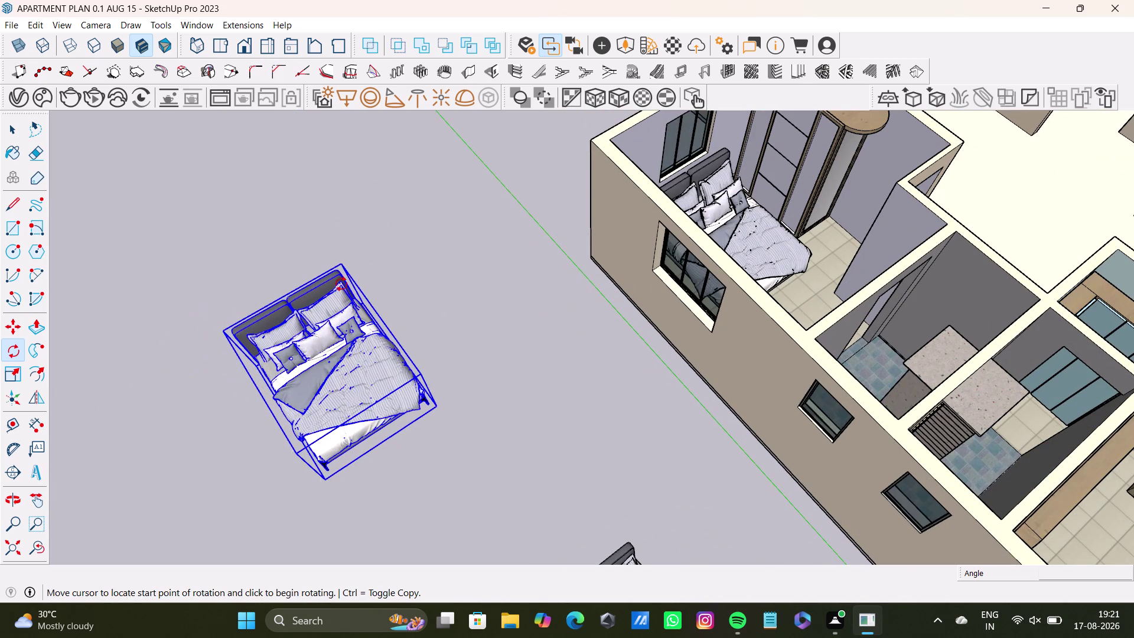
click(342, 265)
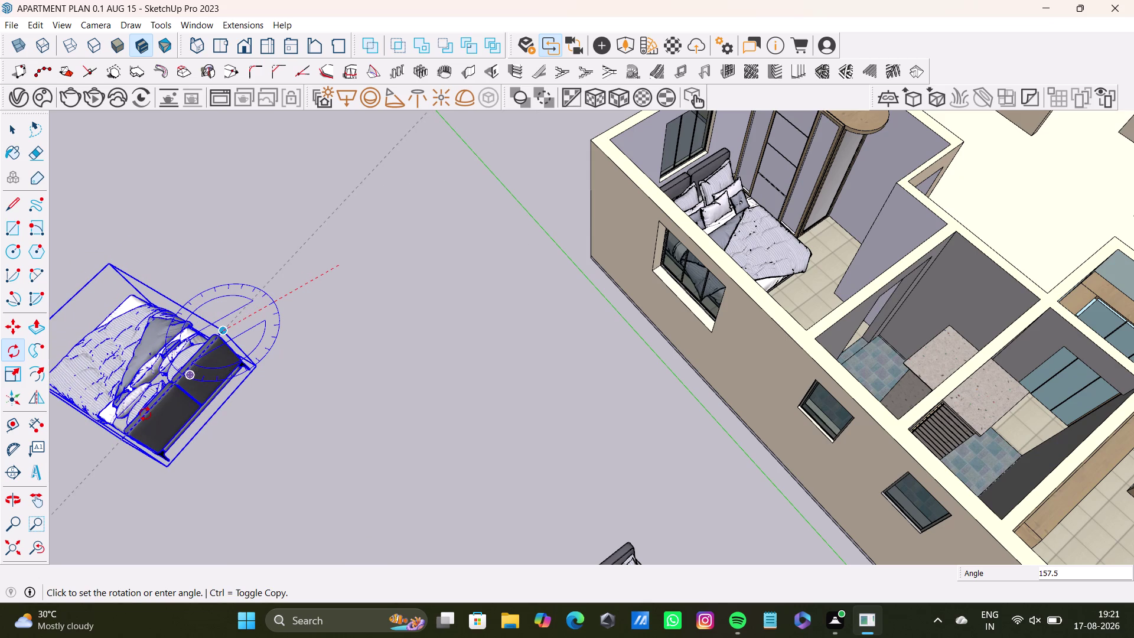
text(90)
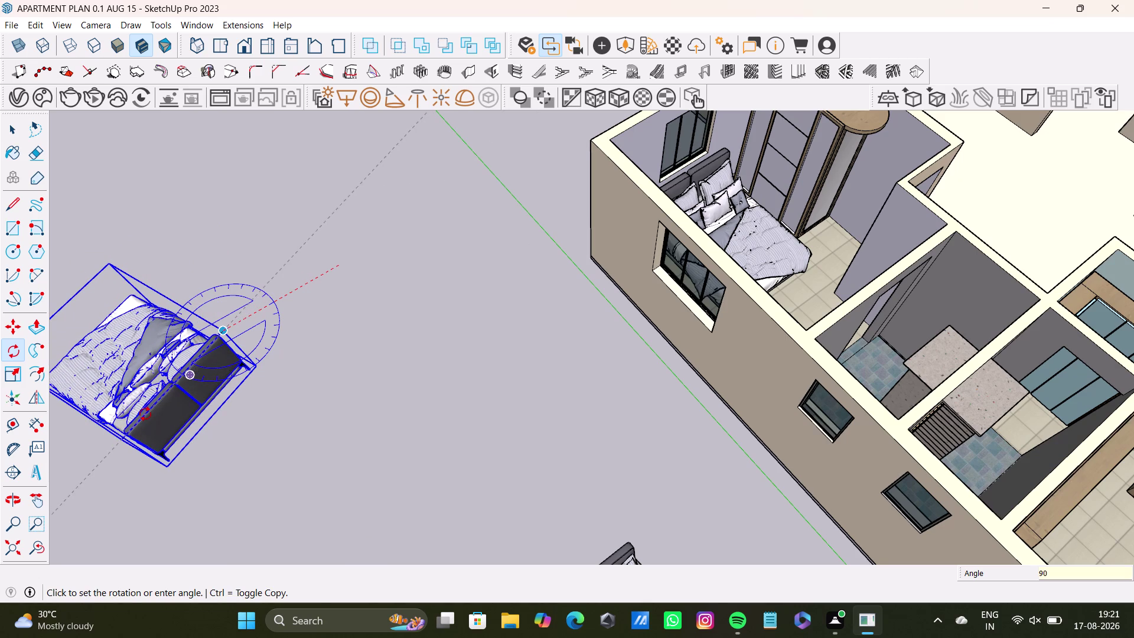
key(Return)
scroll(down, 3)
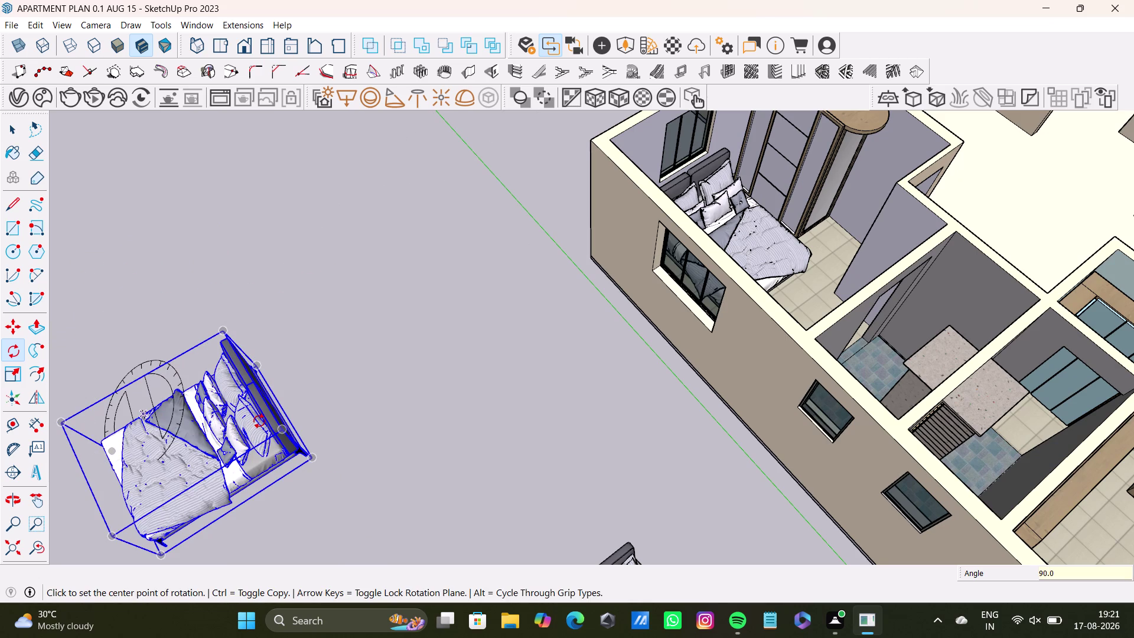
scroll(down, 3)
scroll(down, 3)
middle_drag(293, 417, 416, 325)
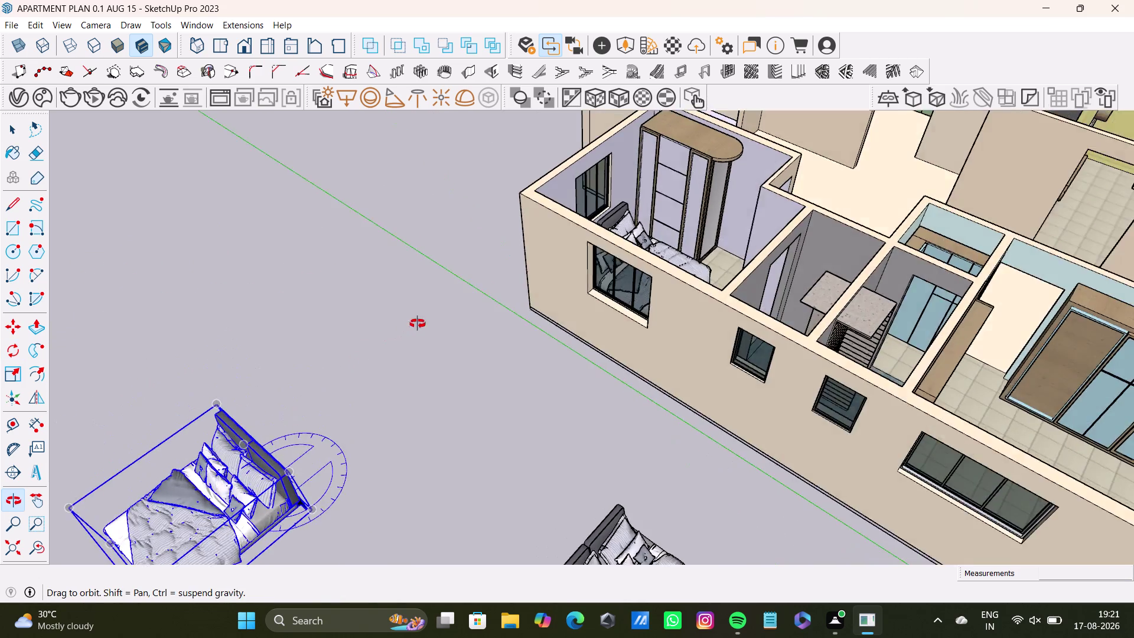
middle_drag(416, 325, 454, 303)
middle_drag(427, 420, 466, 324)
middle_drag(461, 371, 437, 412)
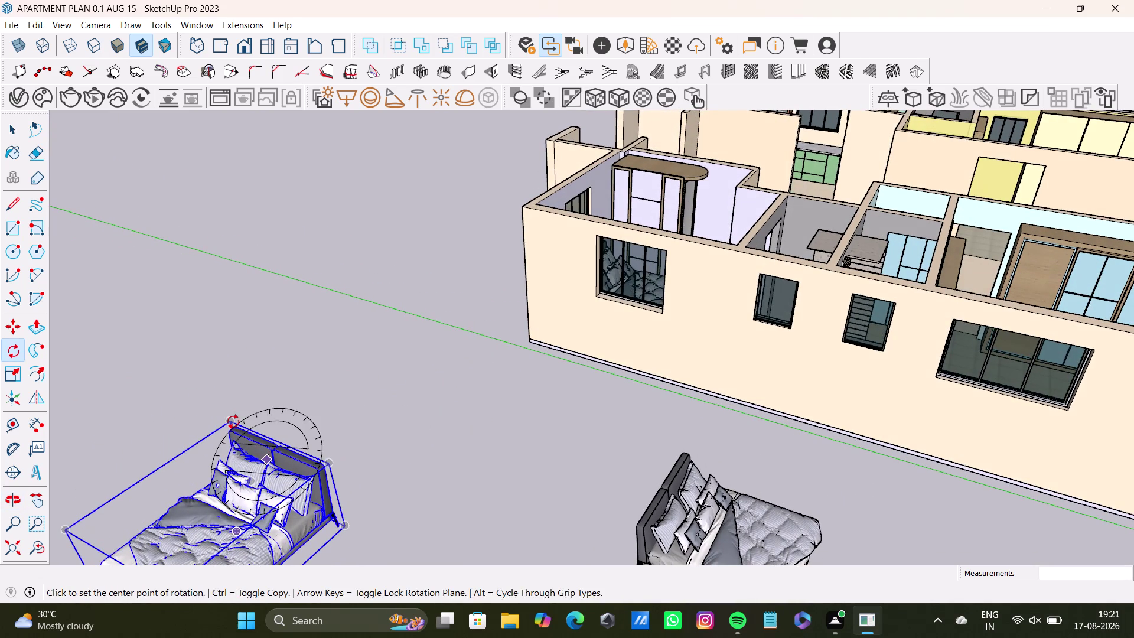
Rotate the spare bed a further 90 degrees about the red axis.
key(q)
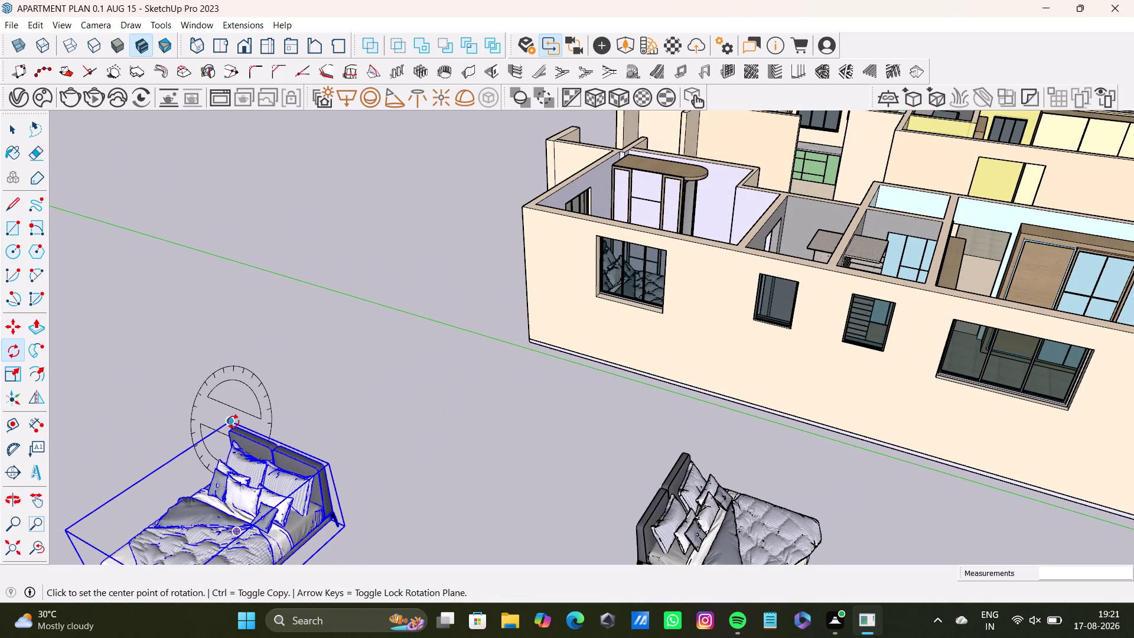
key(Up)
click(230, 419)
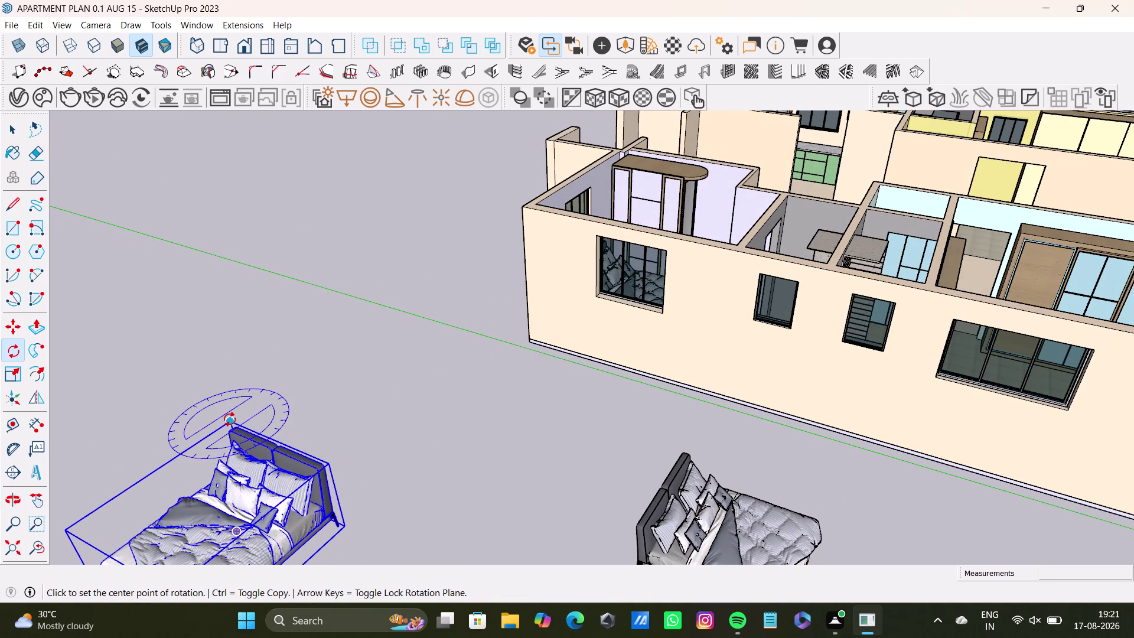
click(329, 464)
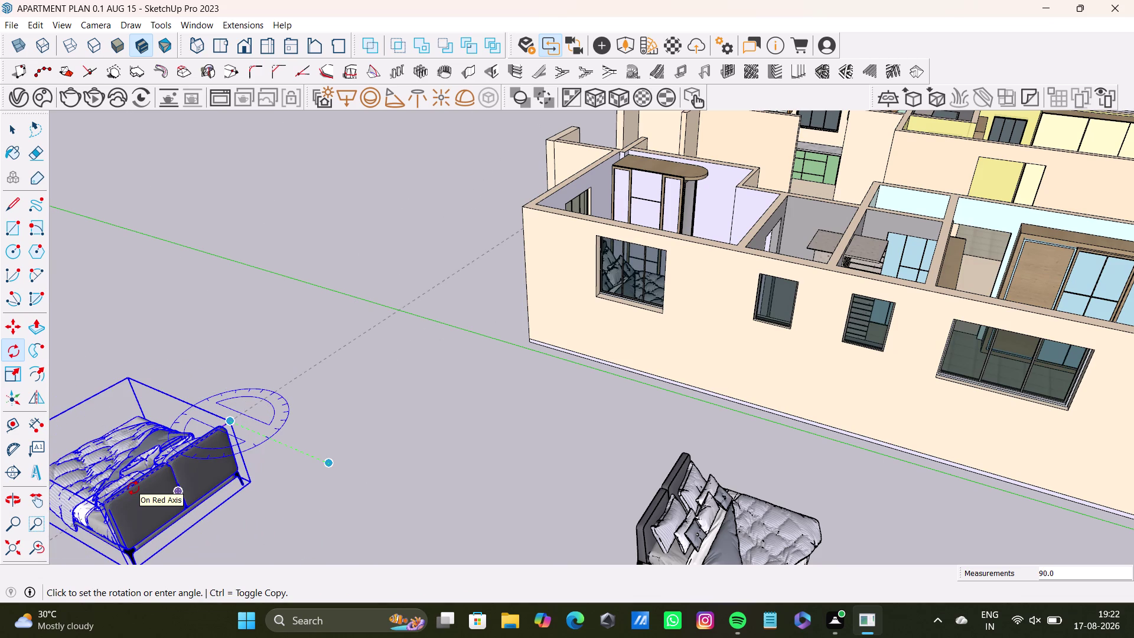
click(134, 487)
key(space)
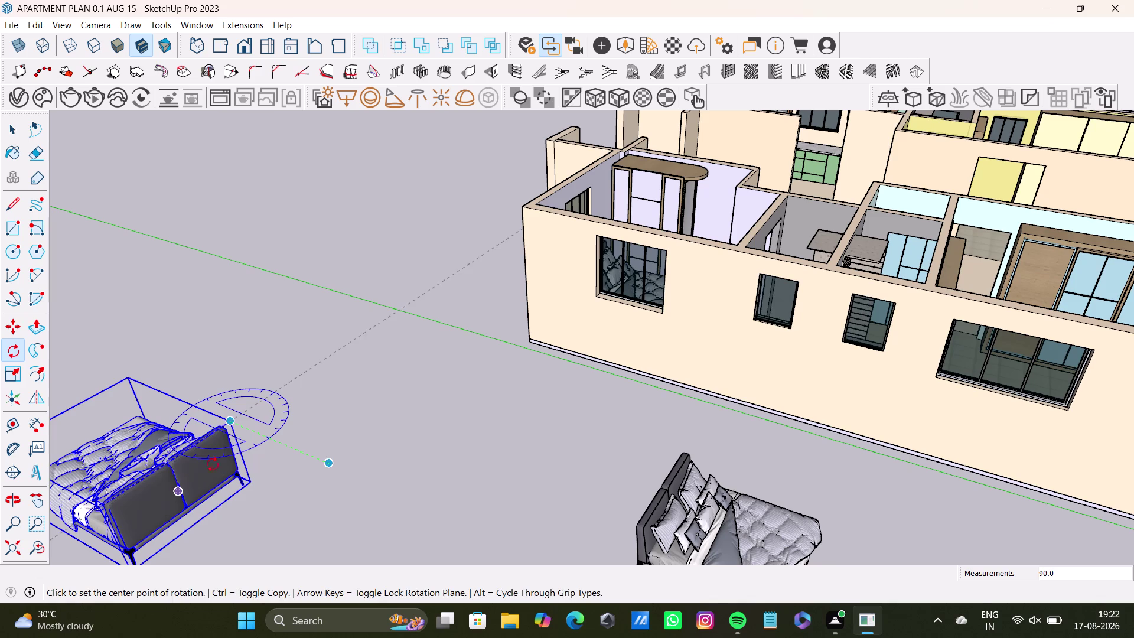
scroll(down, 3)
middle_drag(339, 492, 449, 430)
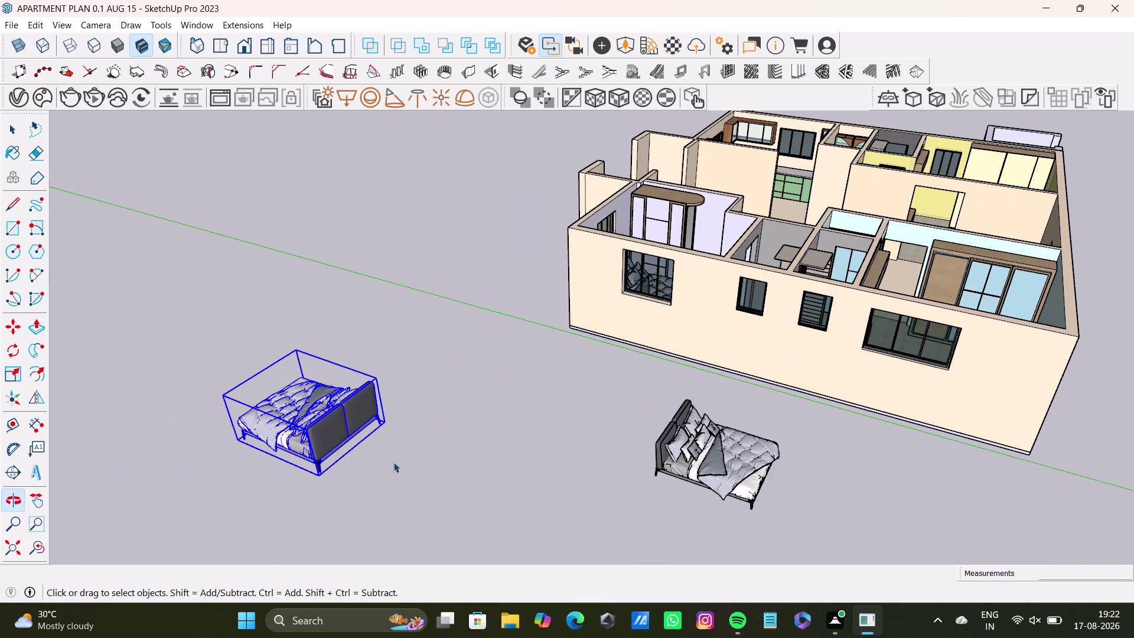
Copy the turned double bed into the apartment's other bedroom and check its placement.
key(m)
click(320, 477)
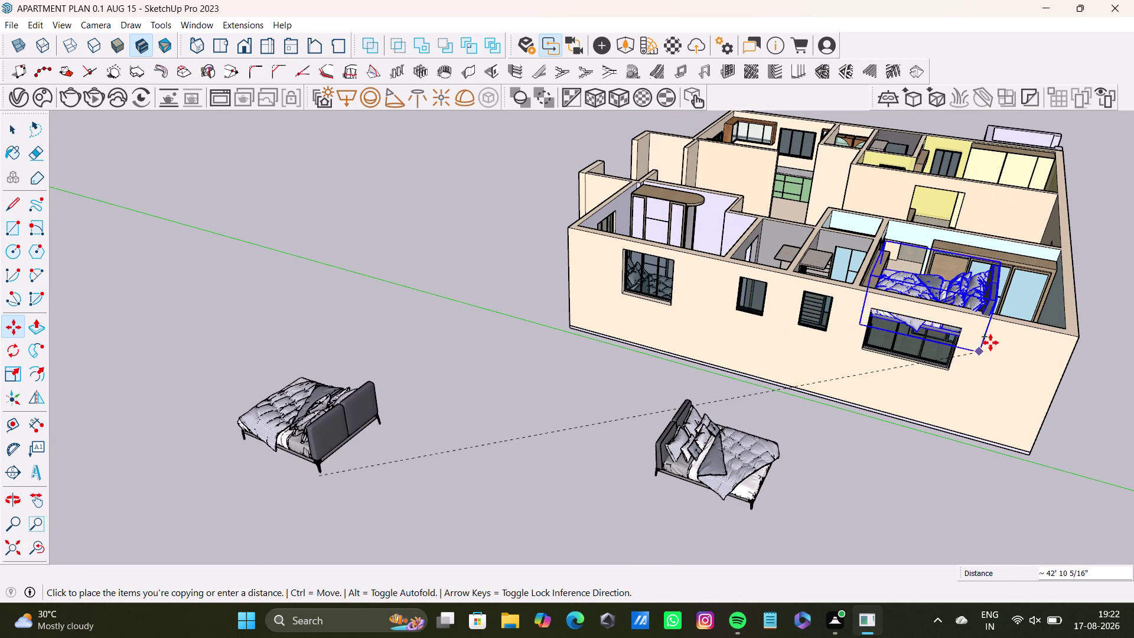
middle_drag(983, 339, 893, 487)
middle_drag(898, 457, 894, 522)
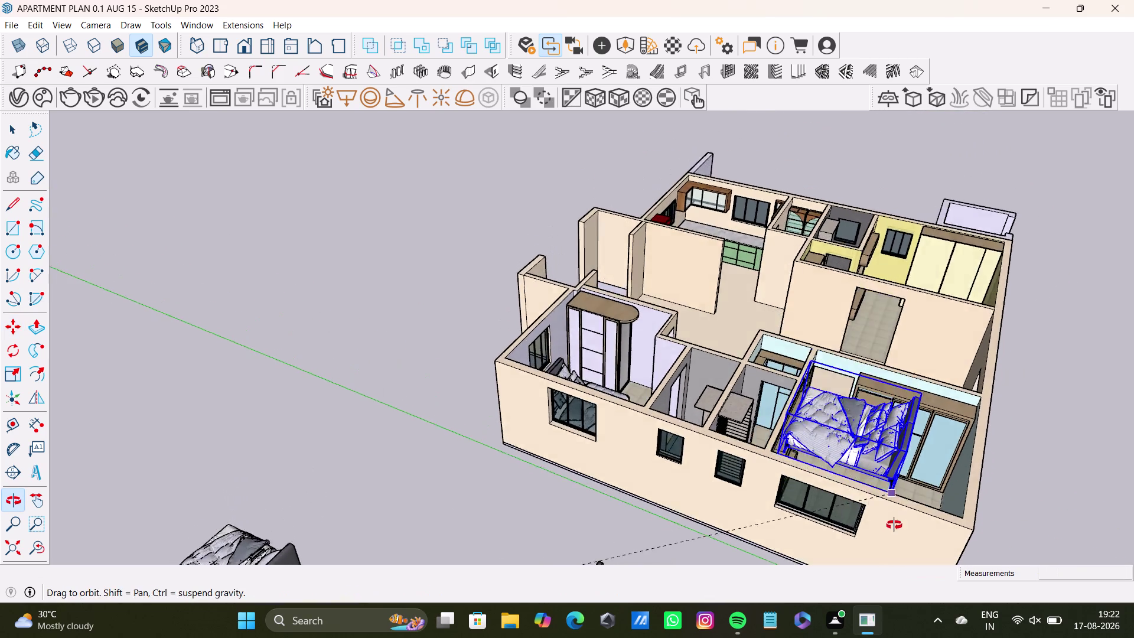
middle_drag(894, 522, 885, 570)
scroll(up, 3)
middle_drag(882, 523, 801, 332)
middle_drag(782, 376, 799, 419)
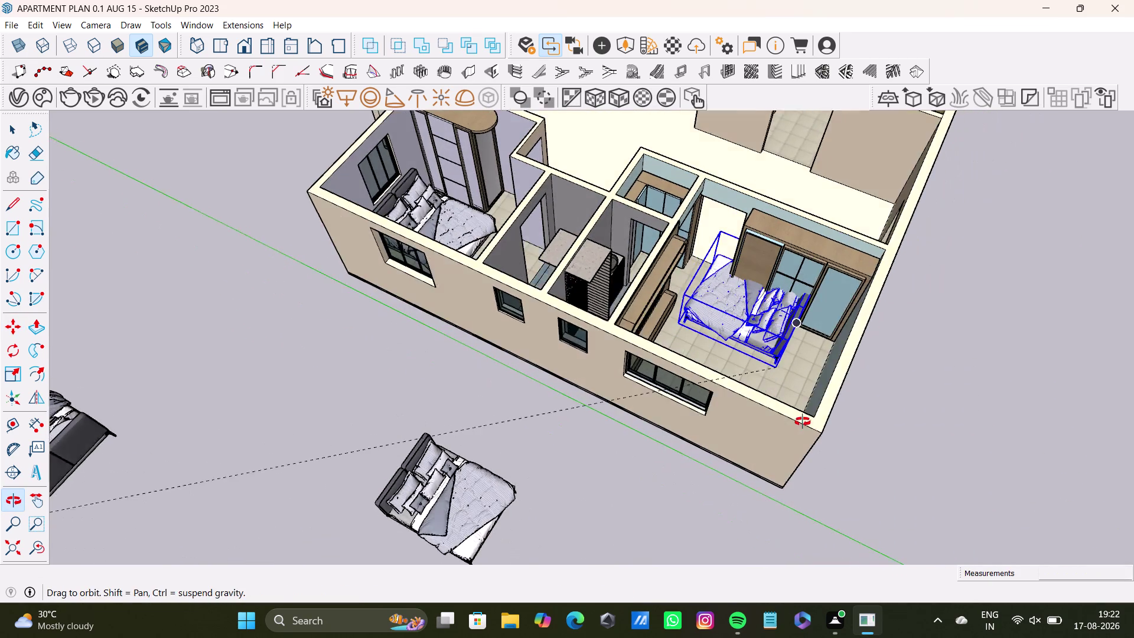
middle_drag(799, 419, 826, 447)
scroll(up, 3)
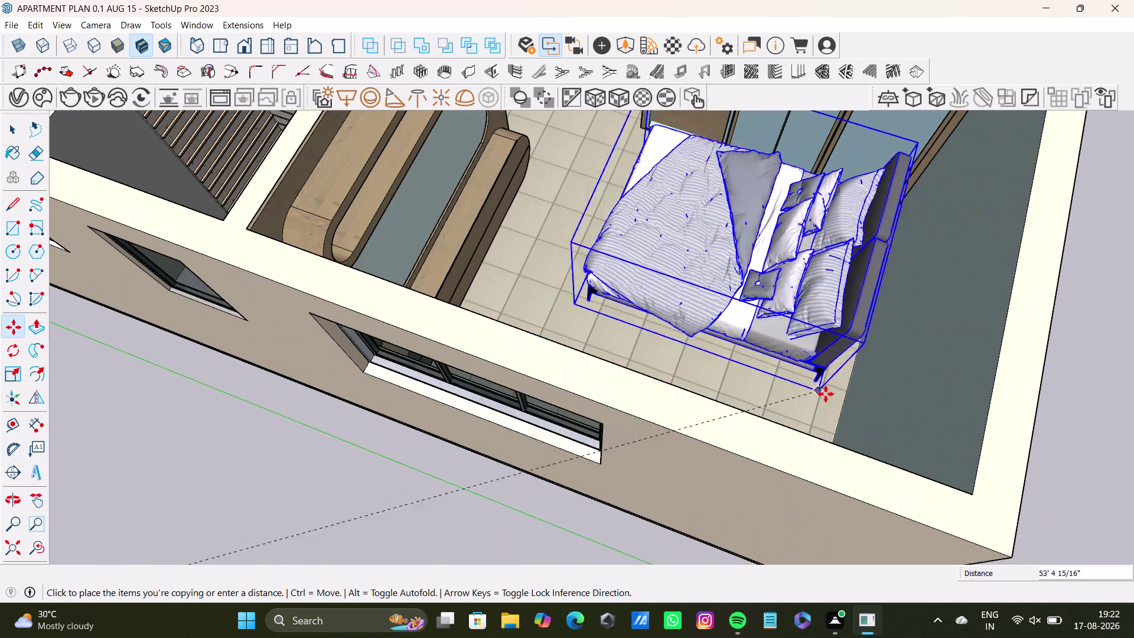
click(834, 418)
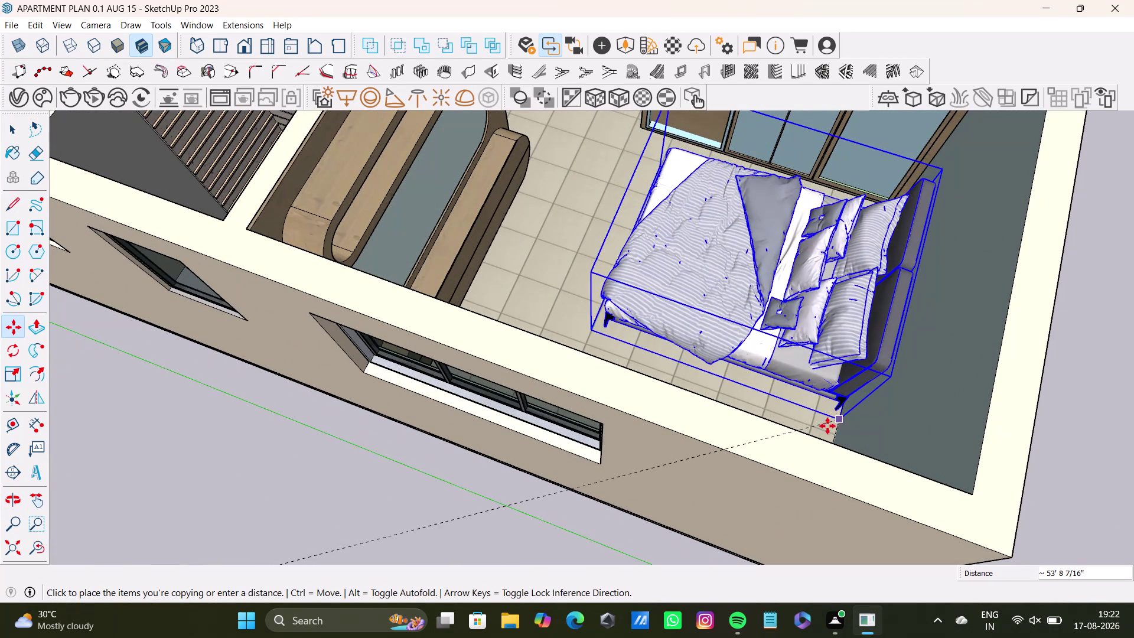
middle_drag(827, 426, 990, 425)
scroll(up, 3)
middle_drag(624, 338, 808, 337)
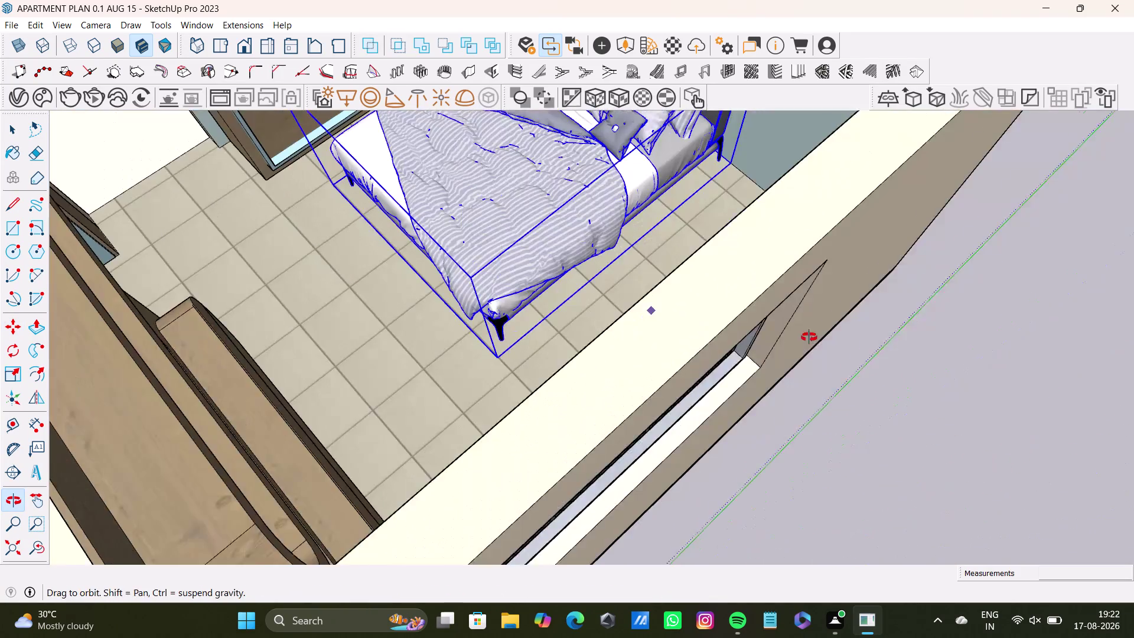
middle_drag(808, 337, 814, 337)
scroll(up, 3)
middle_drag(525, 359, 513, 255)
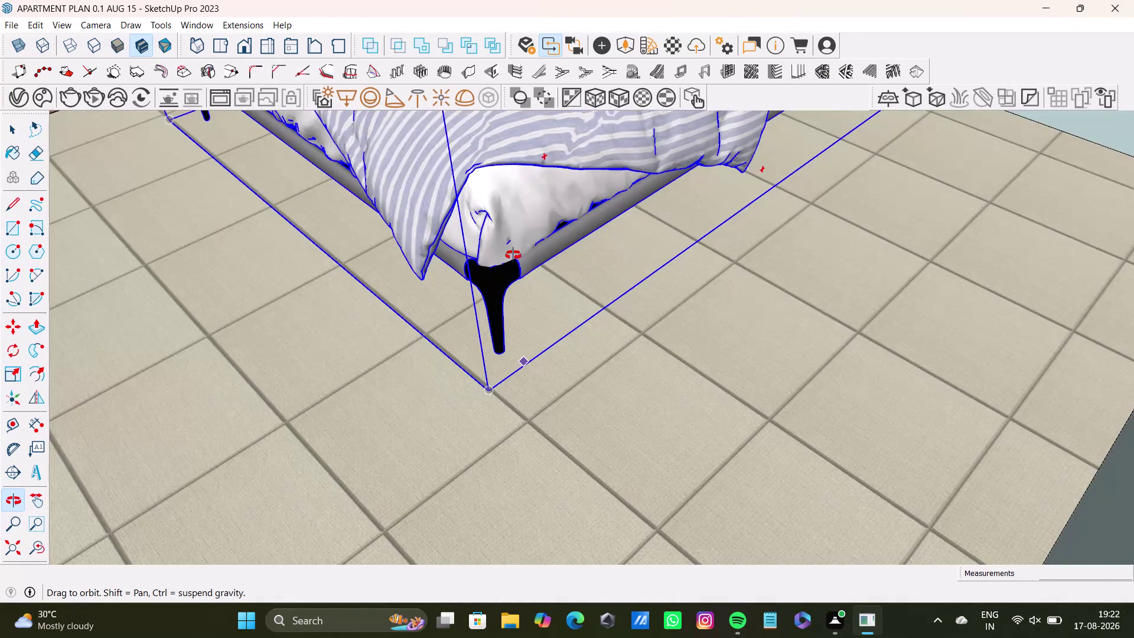
middle_drag(514, 255, 566, 513)
scroll(down, 3)
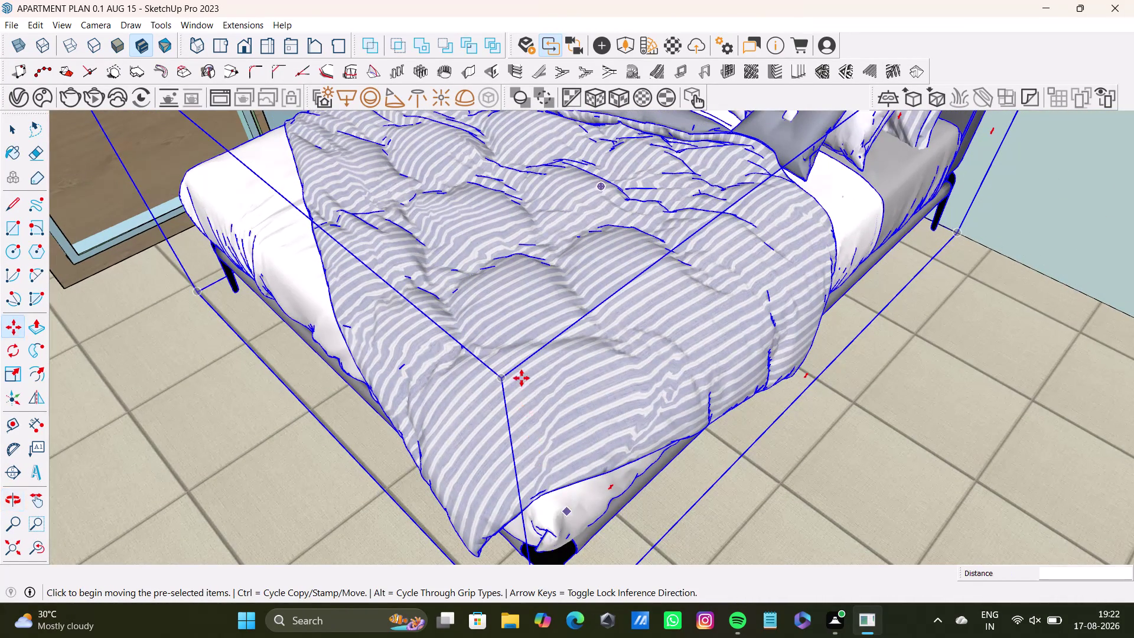
Move the bed about 1'11" to its final spot in the bedroom.
key(m)
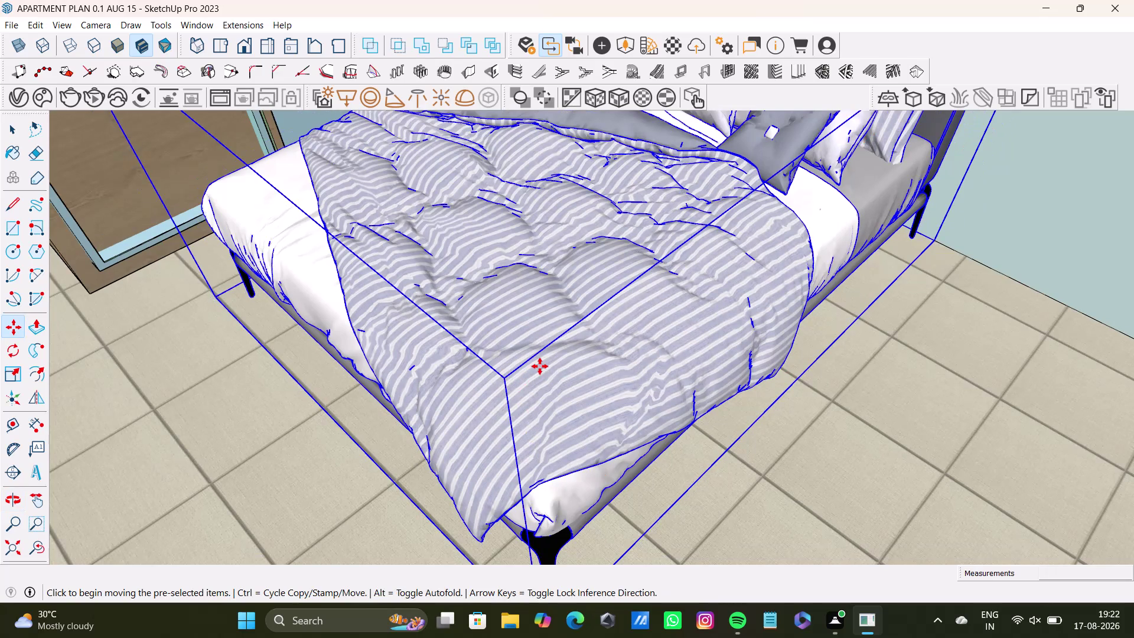
key(Right)
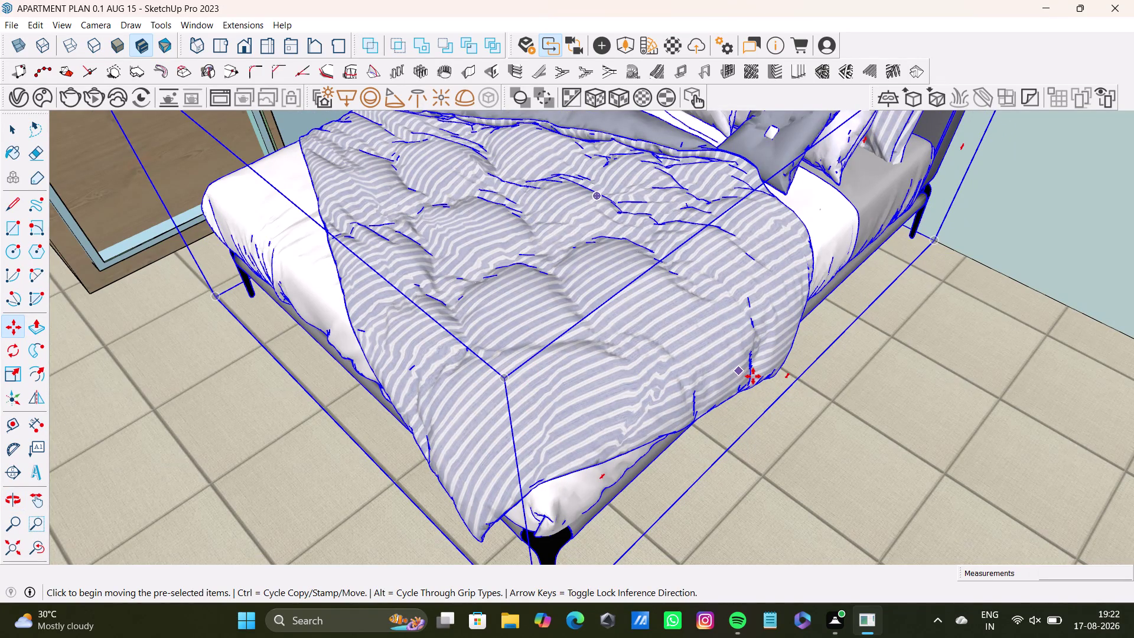
click(752, 376)
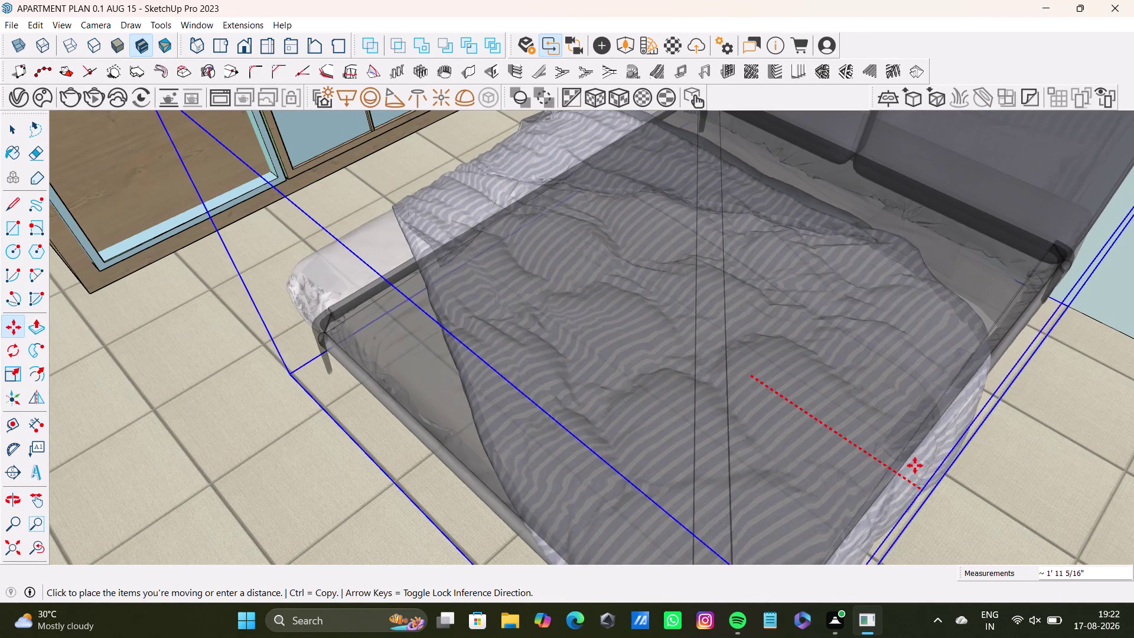
click(907, 454)
key(space)
scroll(down, 3)
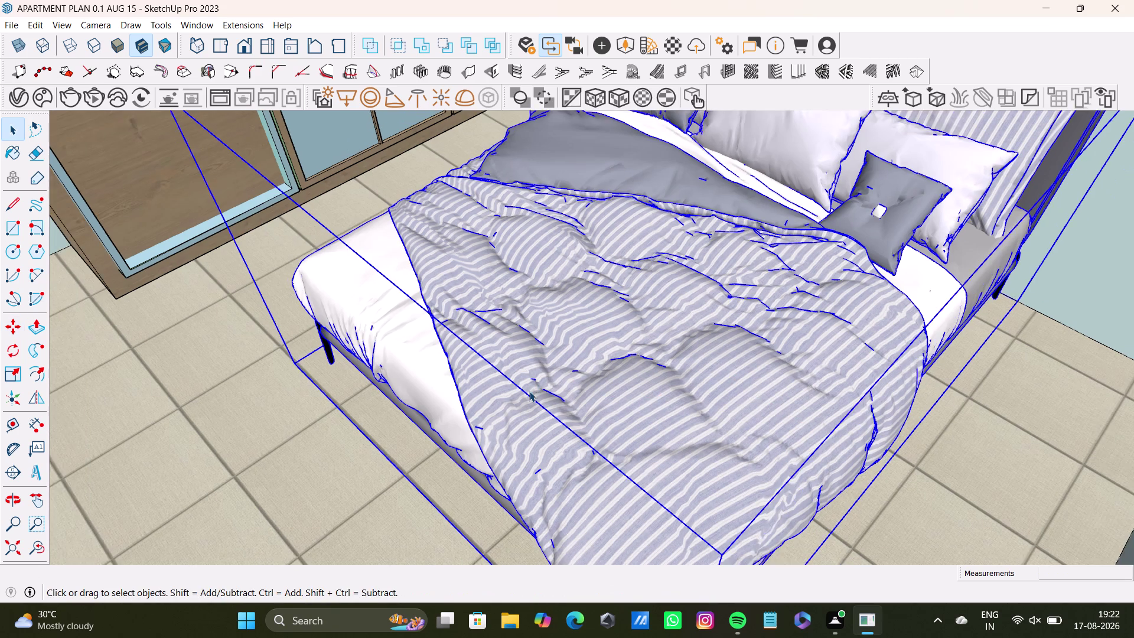
scroll(down, 3)
middle_drag(595, 389, 650, 401)
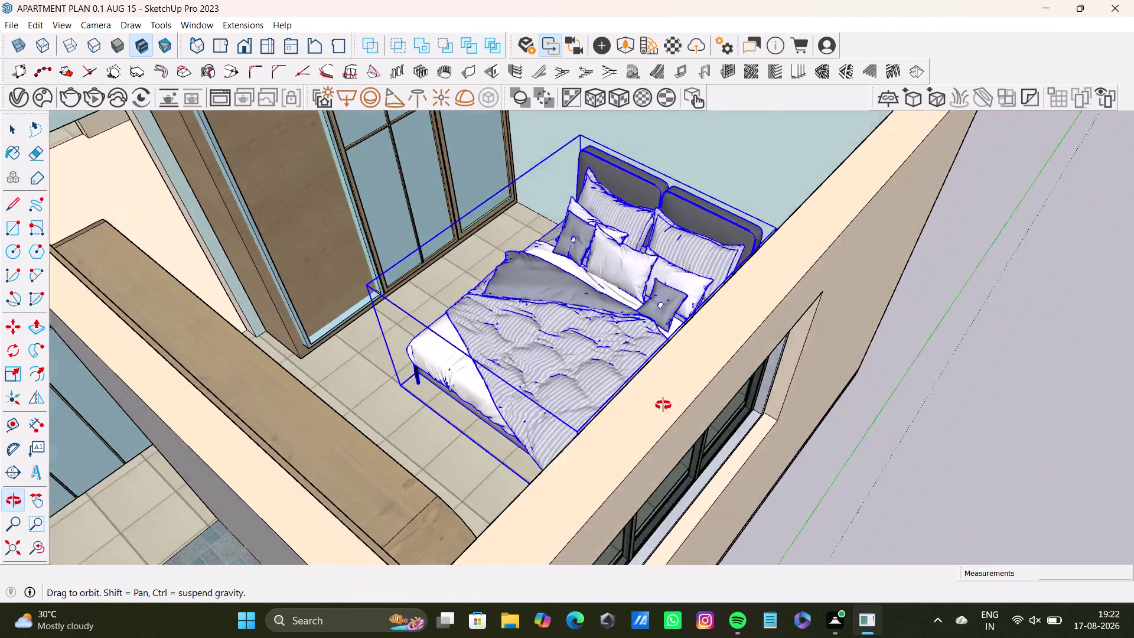
middle_drag(650, 401, 321, 359)
middle_drag(570, 345, 564, 419)
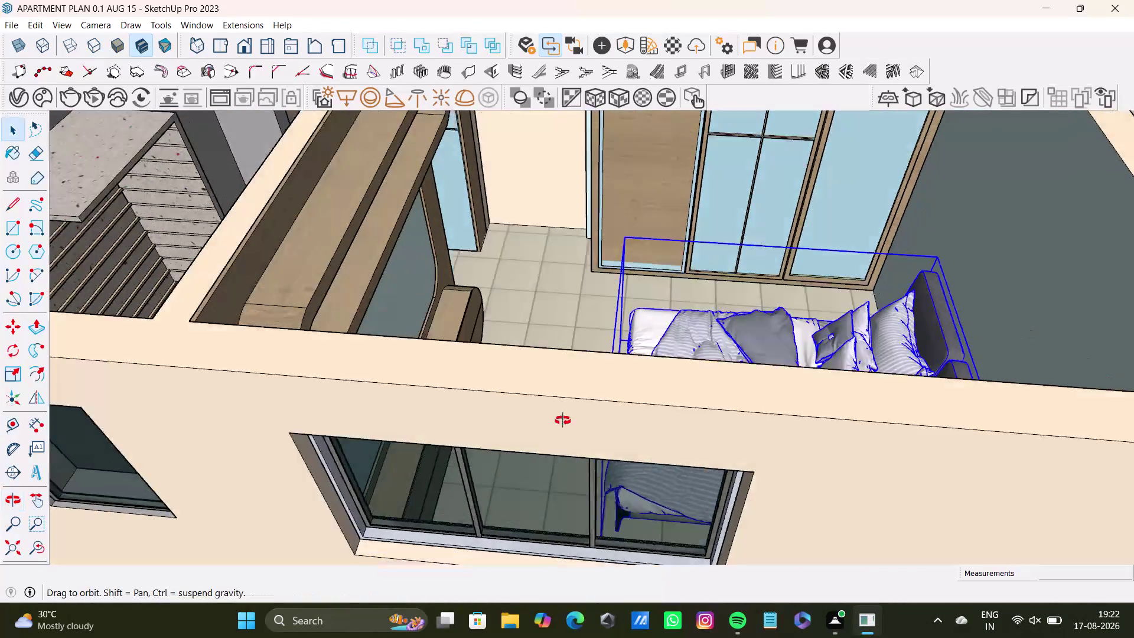
middle_drag(564, 419, 620, 466)
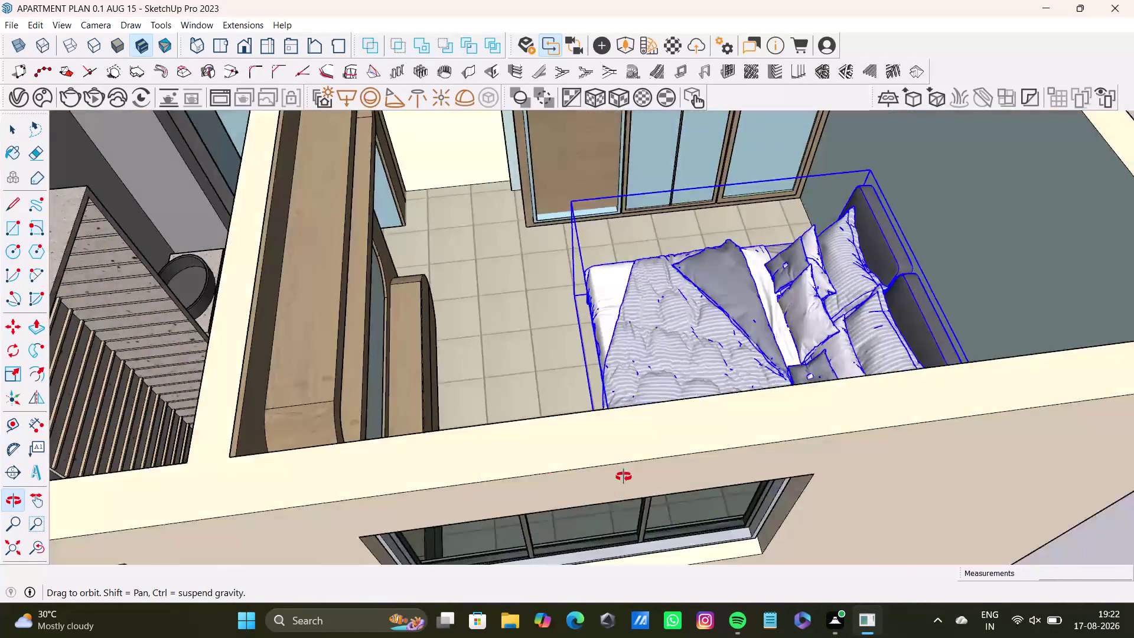
middle_drag(620, 467, 626, 487)
key(space)
scroll(down, 3)
middle_drag(781, 368, 442, 371)
scroll(down, 3)
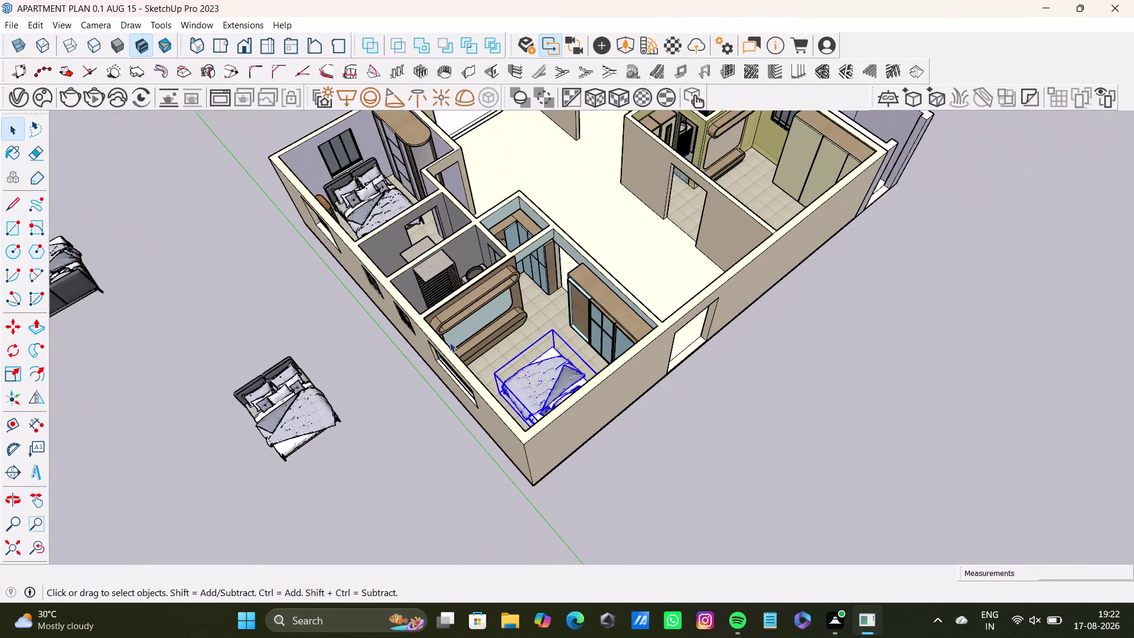
Move the loose bed from left of the model into the olive-walled bedroom.
middle_drag(449, 341, 564, 379)
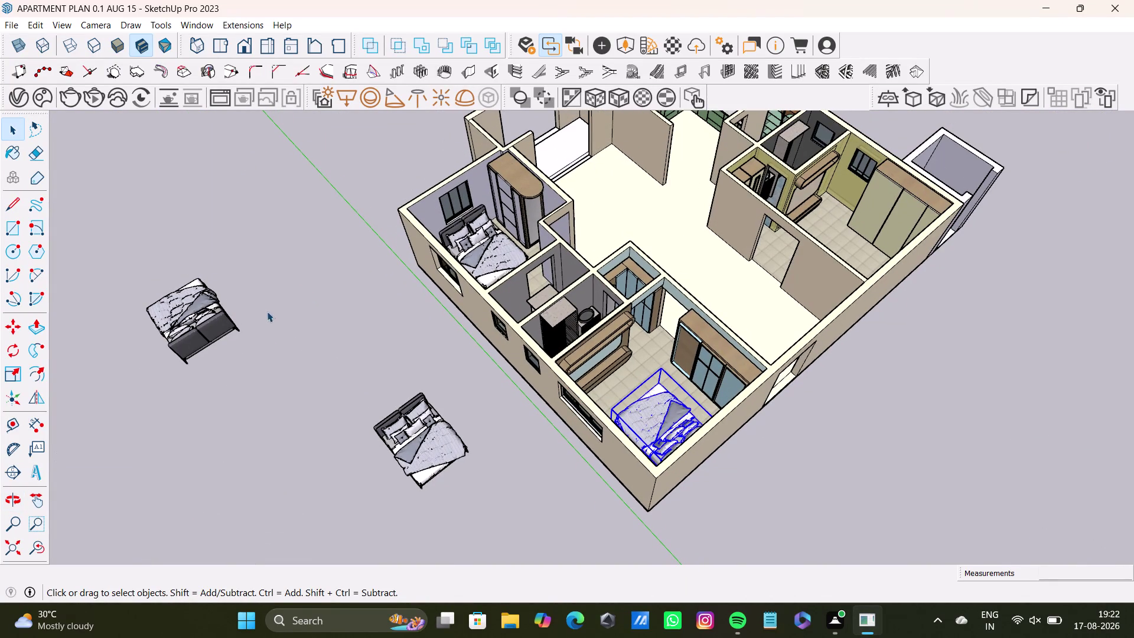
key(space)
click(276, 311)
drag(115, 263, 285, 402)
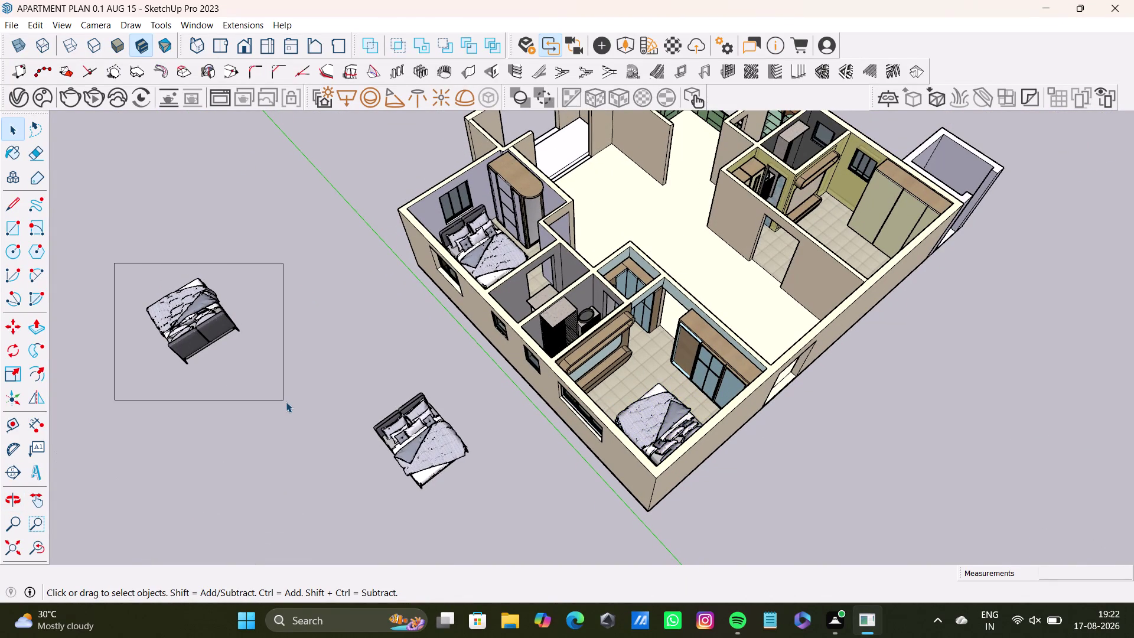
key(m)
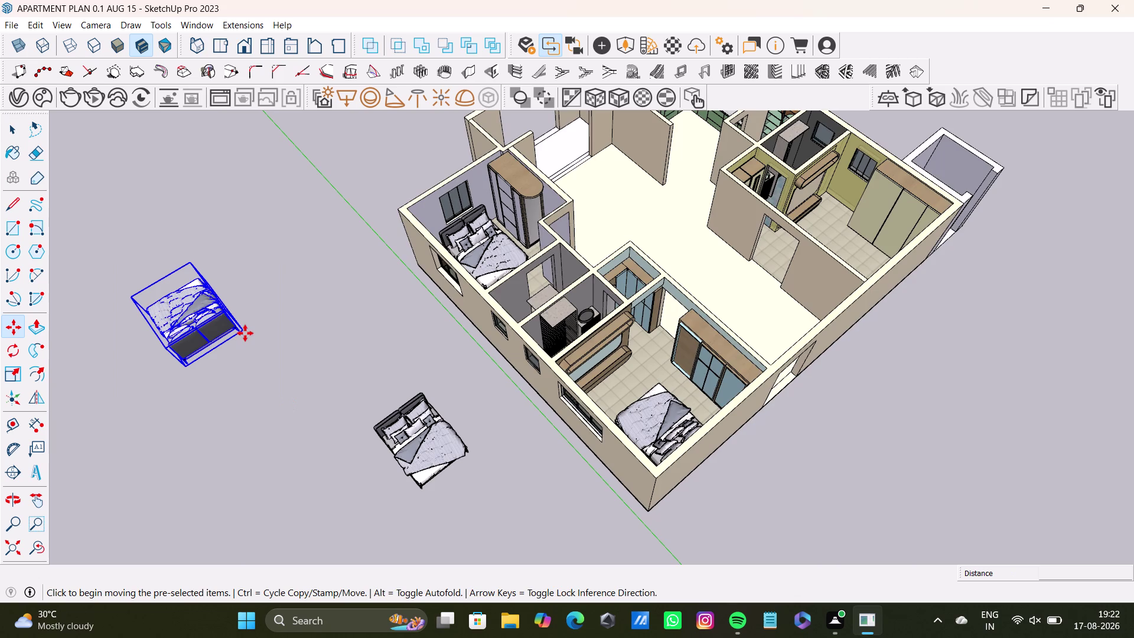
click(245, 332)
scroll(up, 3)
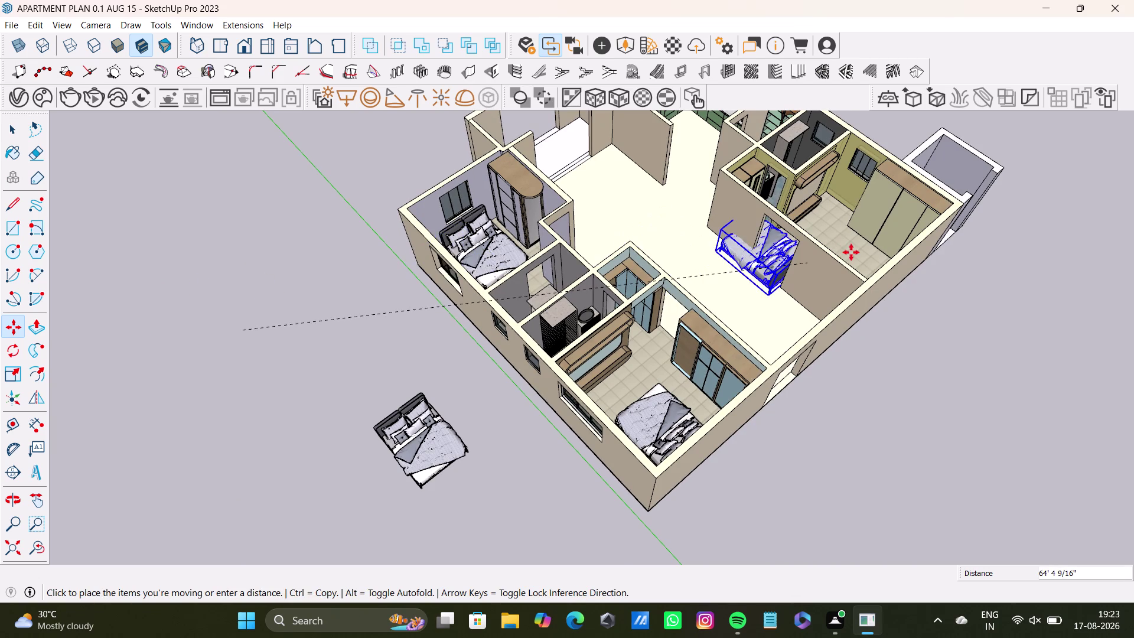
scroll(up, 3)
middle_drag(824, 279, 991, 323)
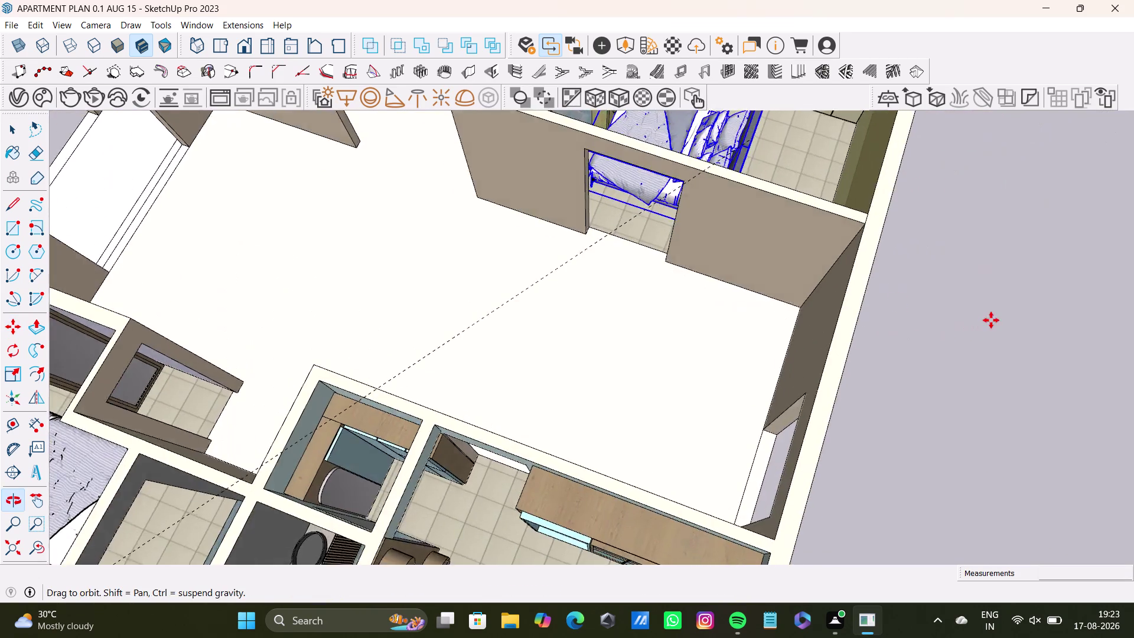
scroll(up, 3)
middle_drag(747, 243, 705, 461)
scroll(up, 3)
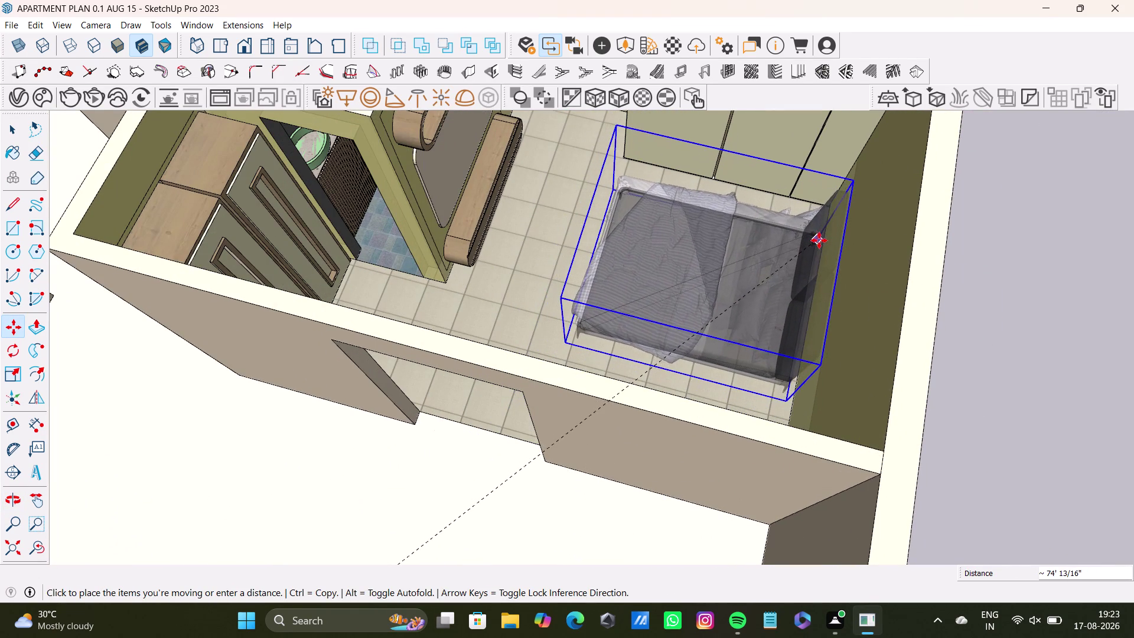
click(809, 235)
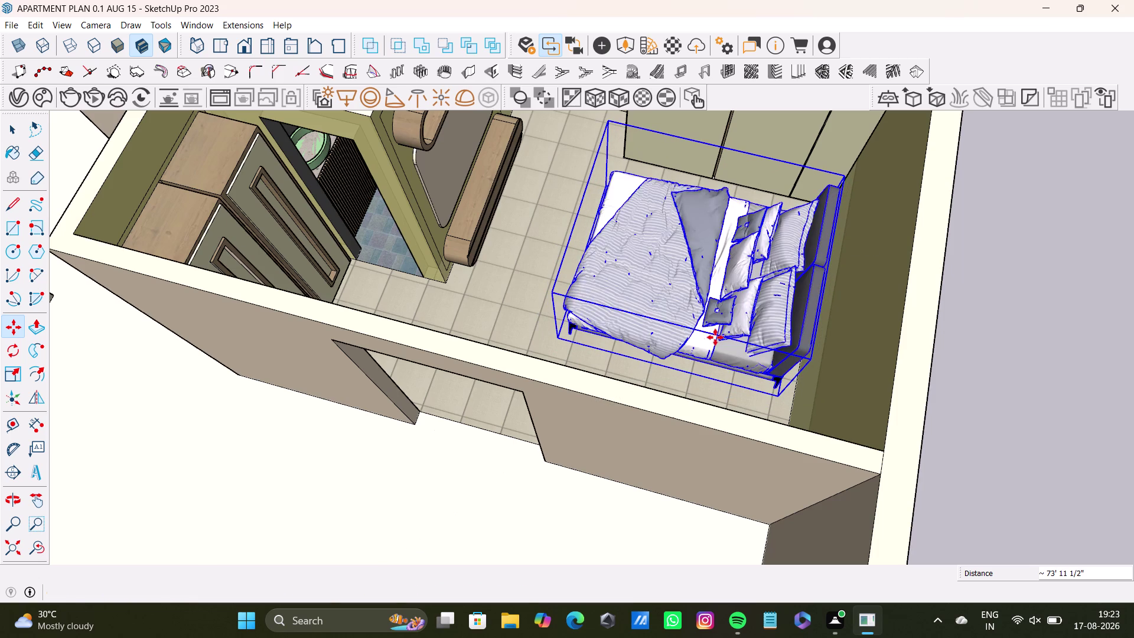
Nudge the bed 9 1/4" into place in front of the wardrobe.
middle_drag(617, 384, 848, 389)
scroll(up, 3)
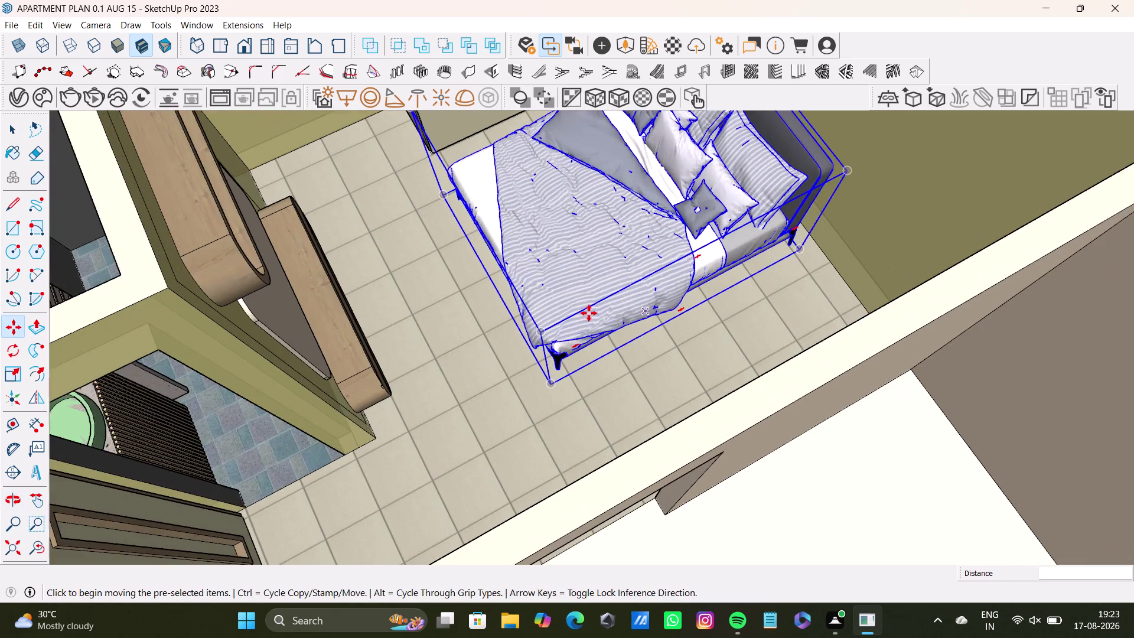
scroll(up, 3)
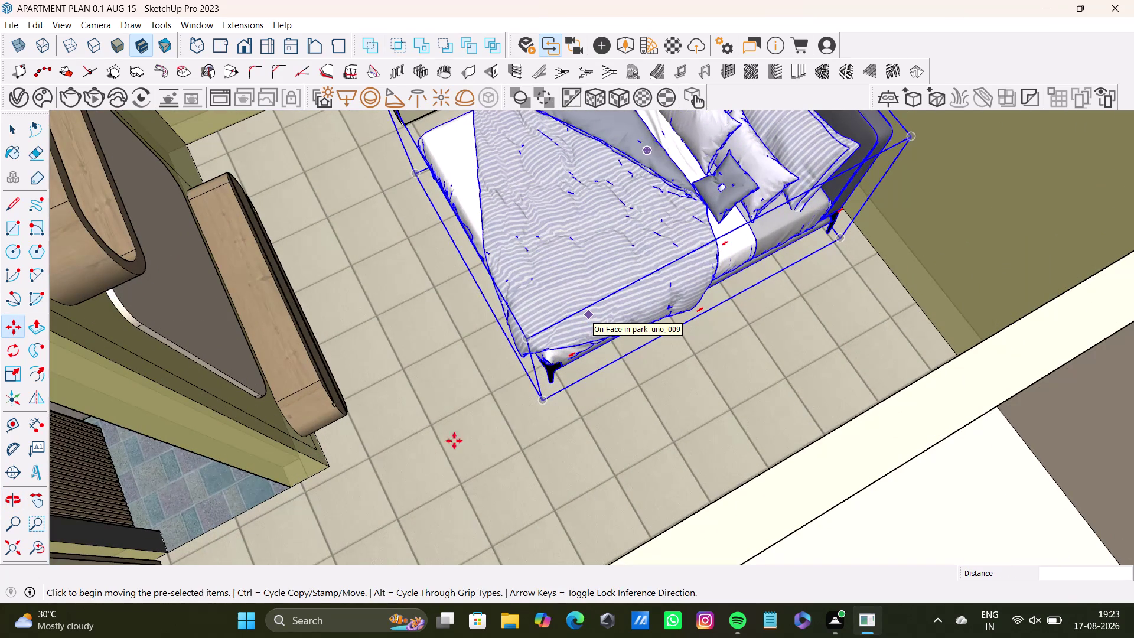
drag(555, 383, 573, 356)
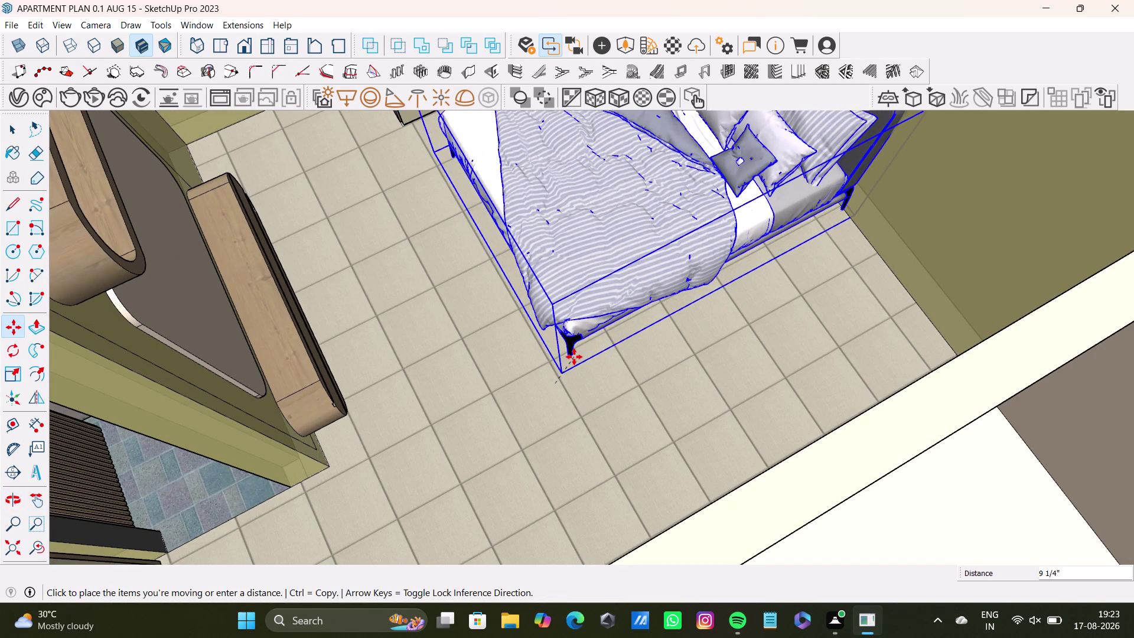
drag(573, 356, 568, 362)
key(space)
click(490, 419)
scroll(down, 3)
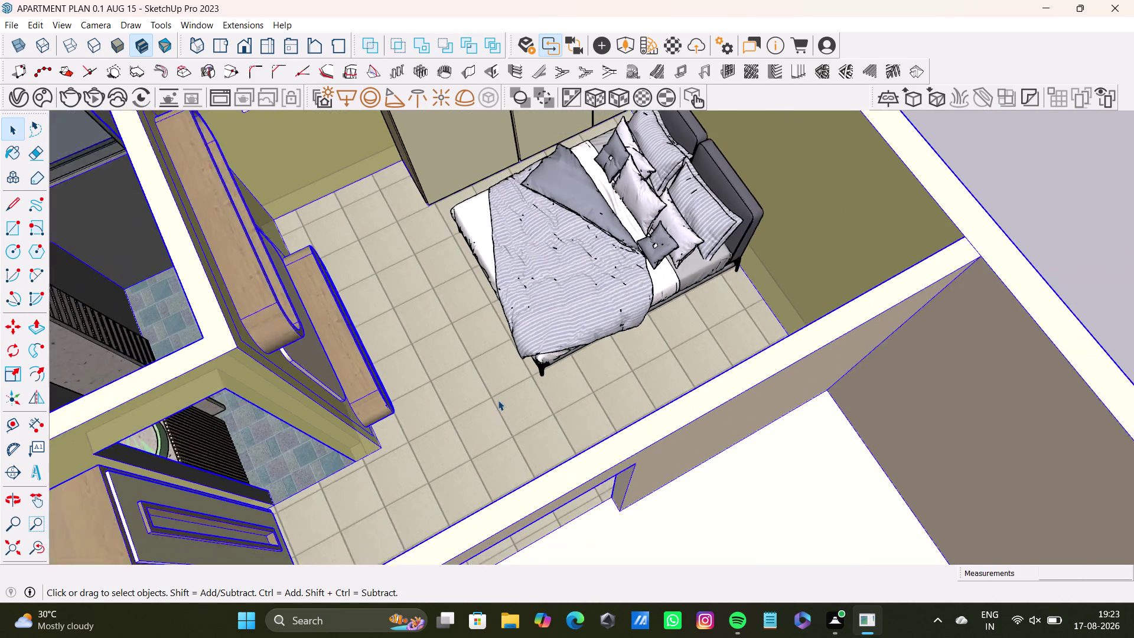
scroll(down, 3)
middle_drag(508, 396, 727, 383)
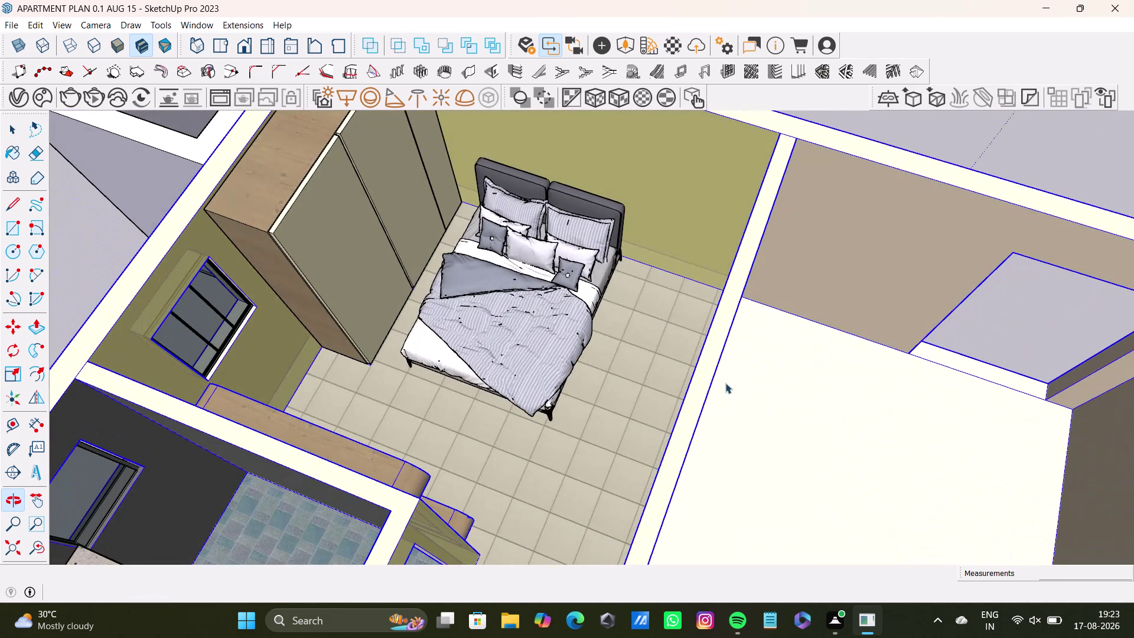
key(s)
click(557, 305)
key(space)
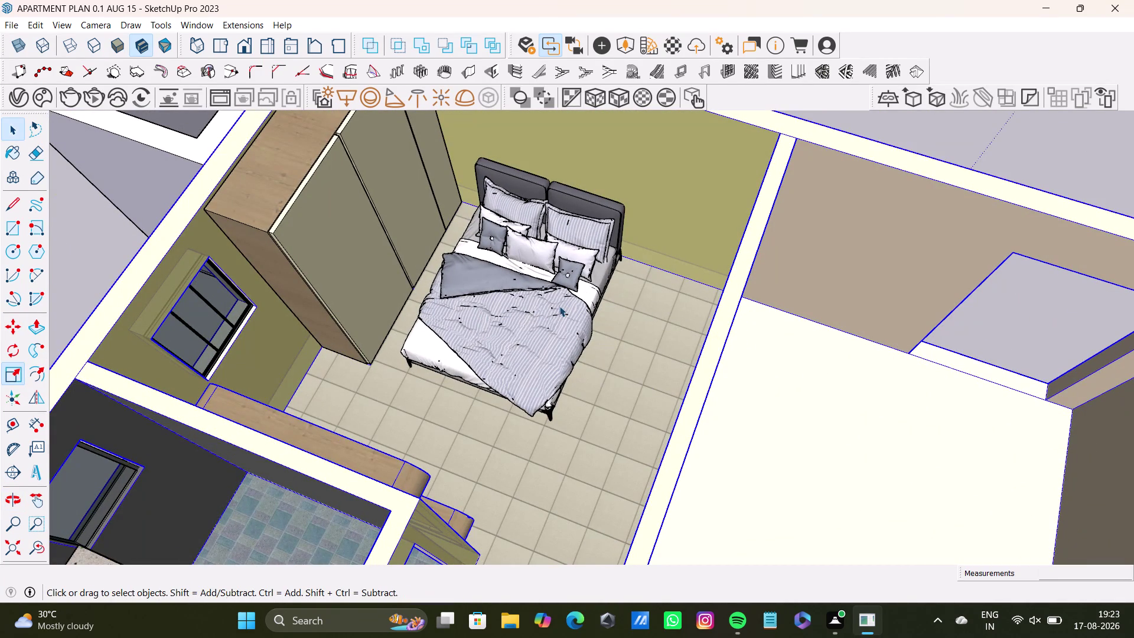
click(564, 315)
click(563, 316)
key(s)
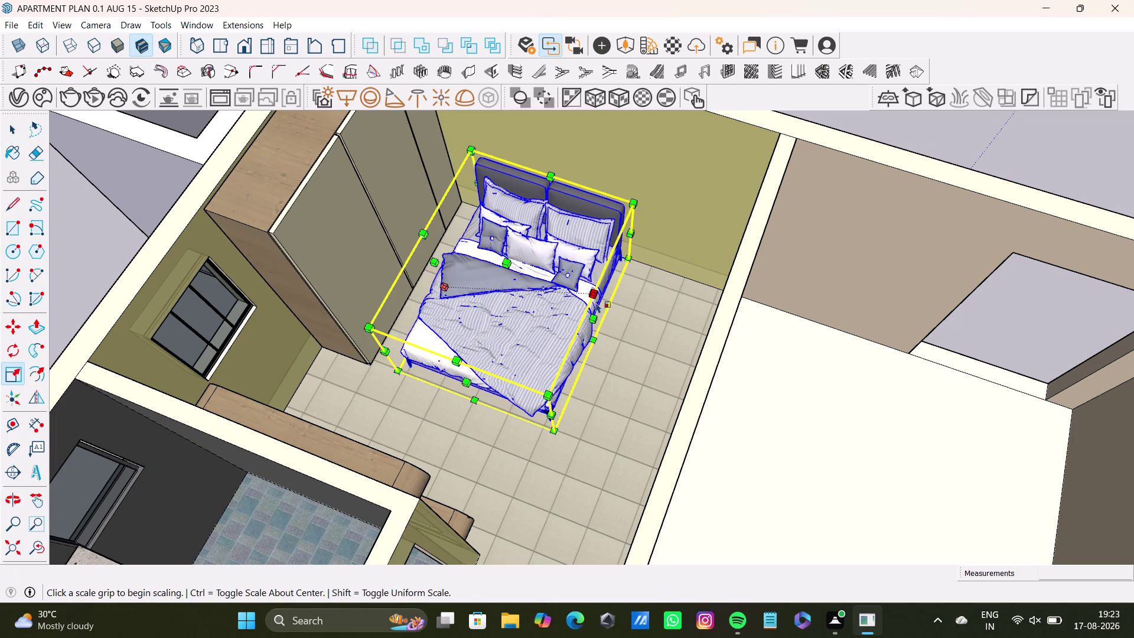
drag(592, 319, 626, 331)
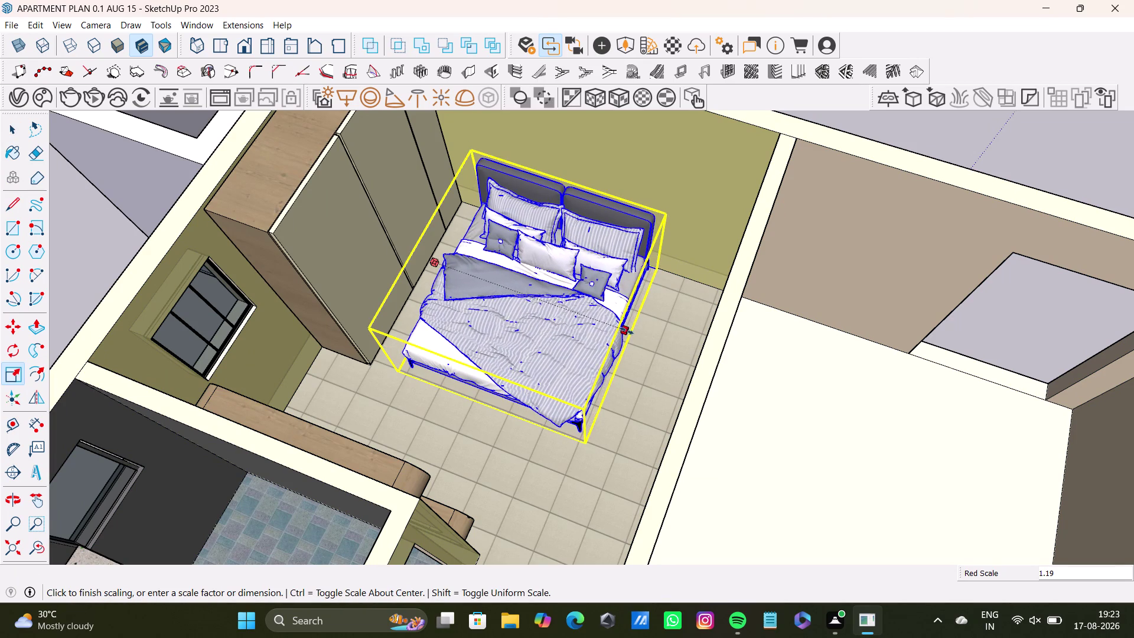
drag(626, 330, 642, 343)
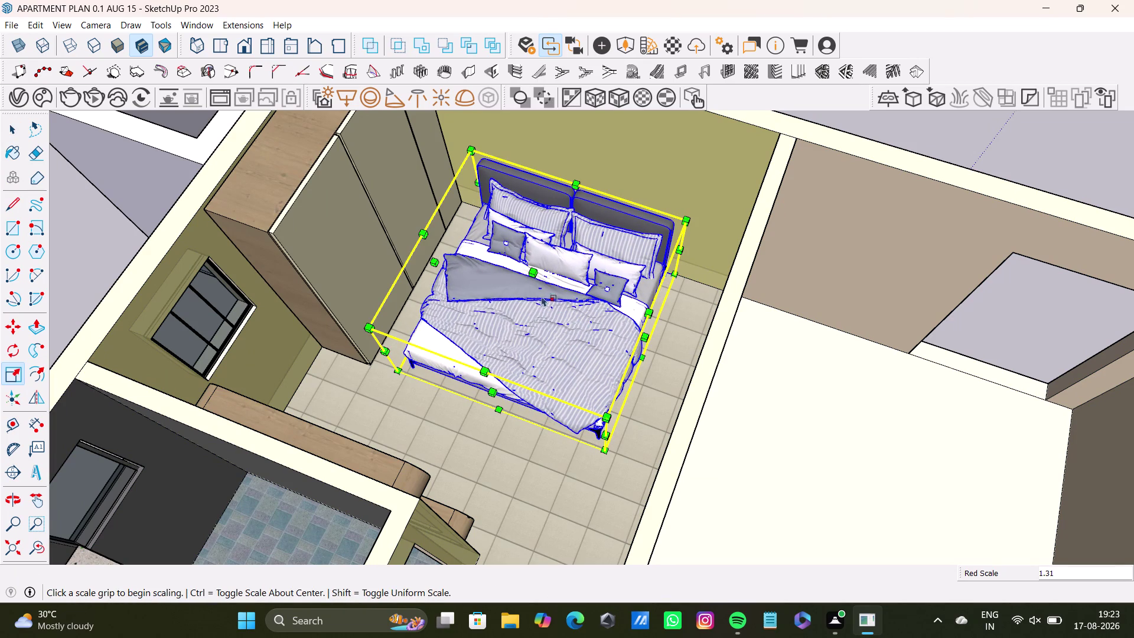
drag(533, 271, 529, 249)
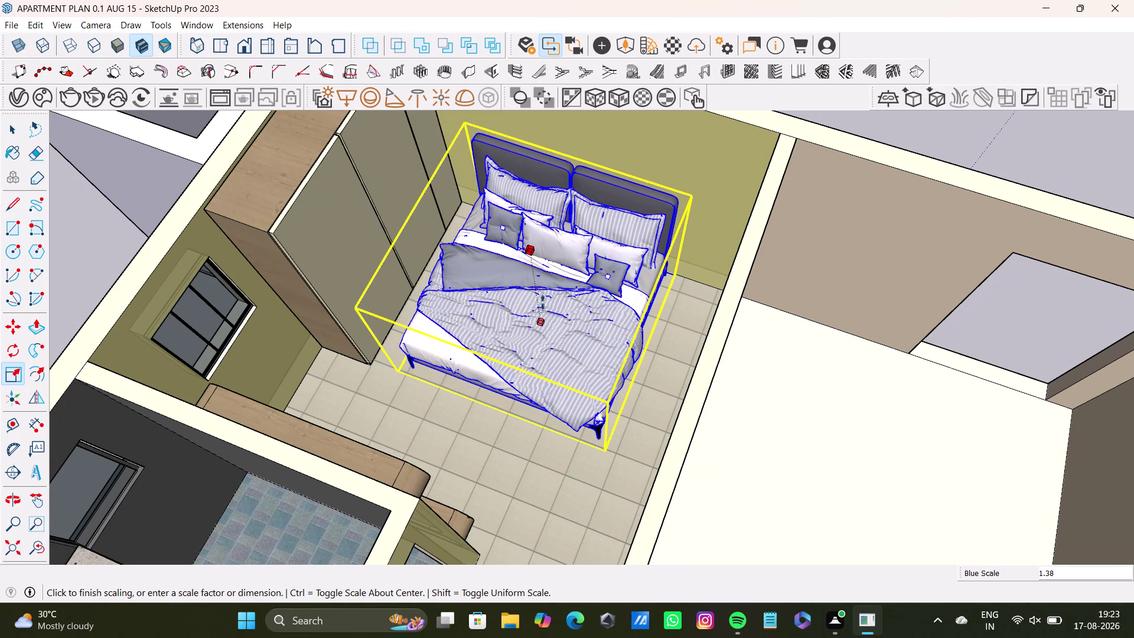
key(space)
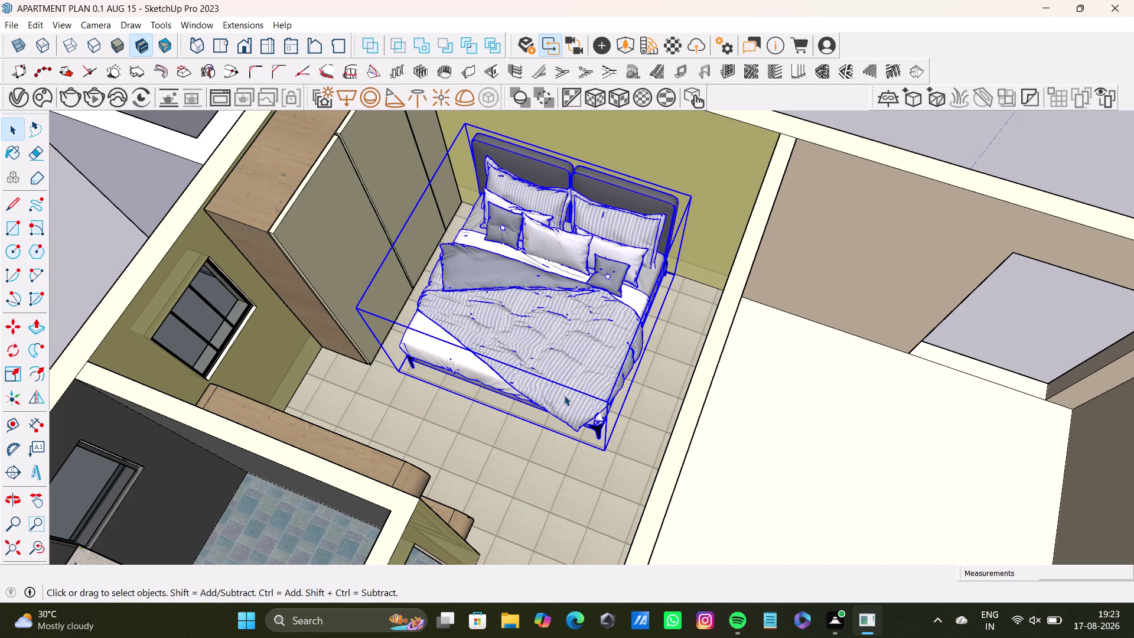
key(m)
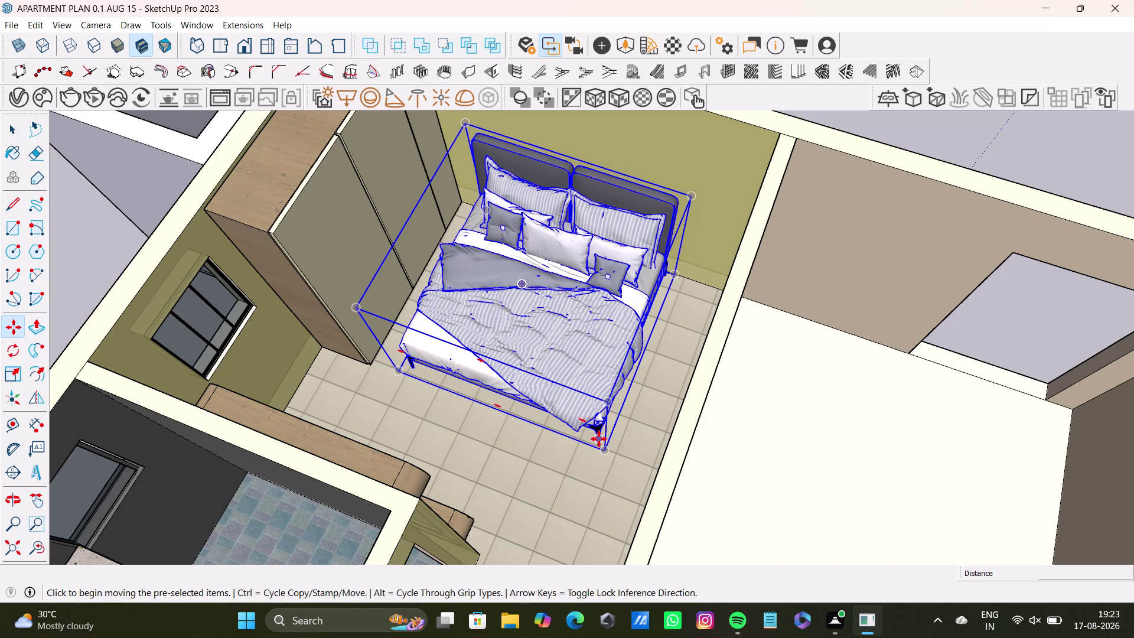
key(Right)
click(601, 446)
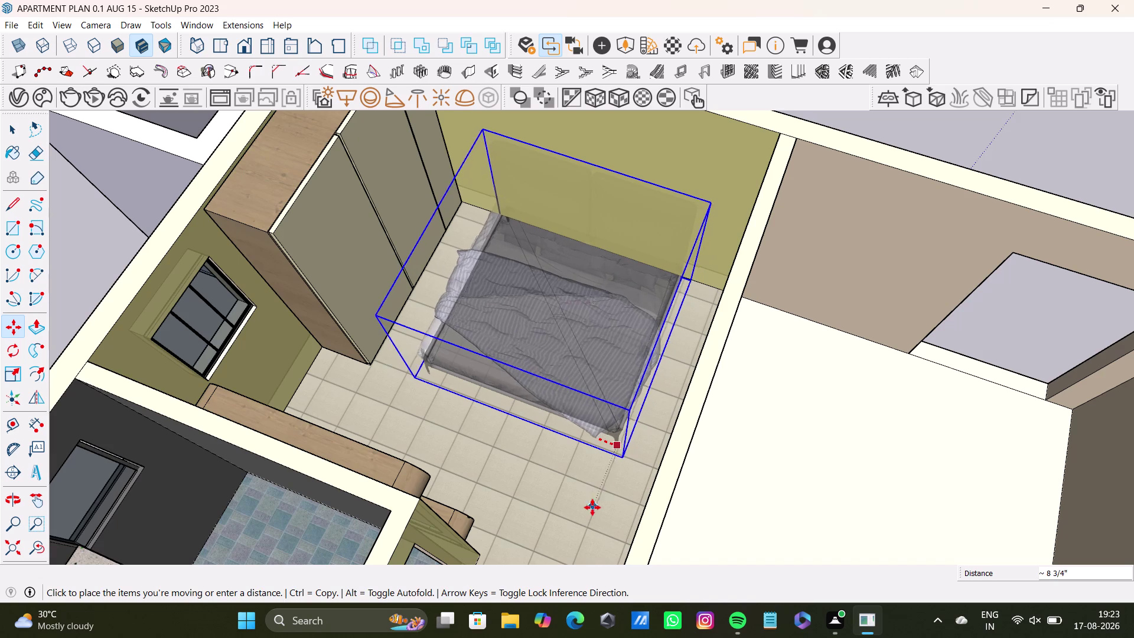
click(619, 493)
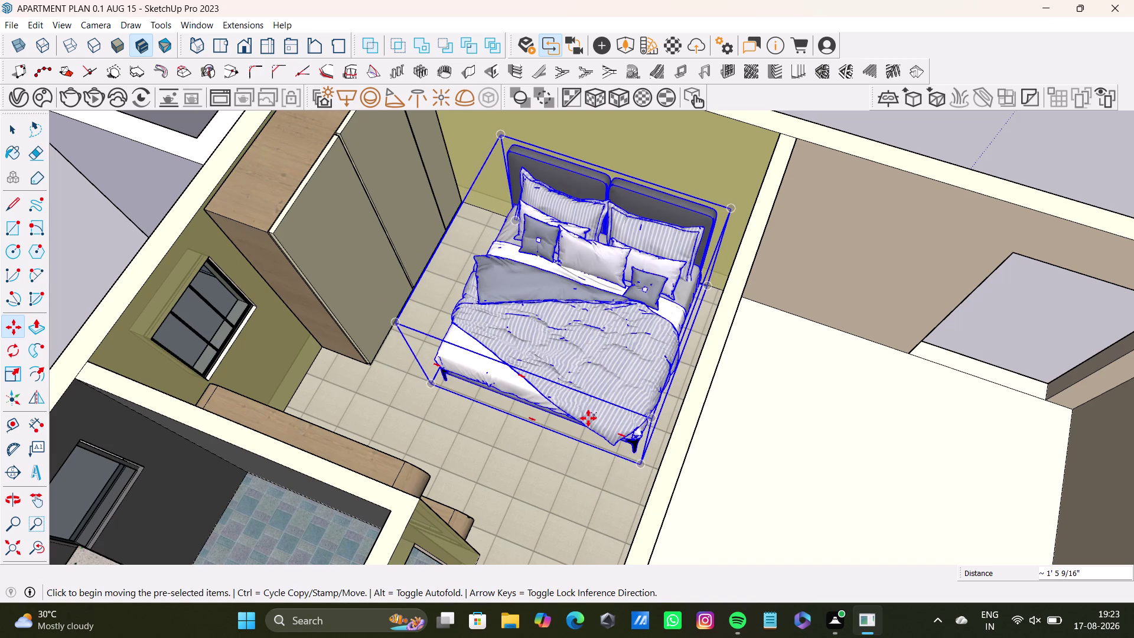
middle_drag(586, 405, 639, 303)
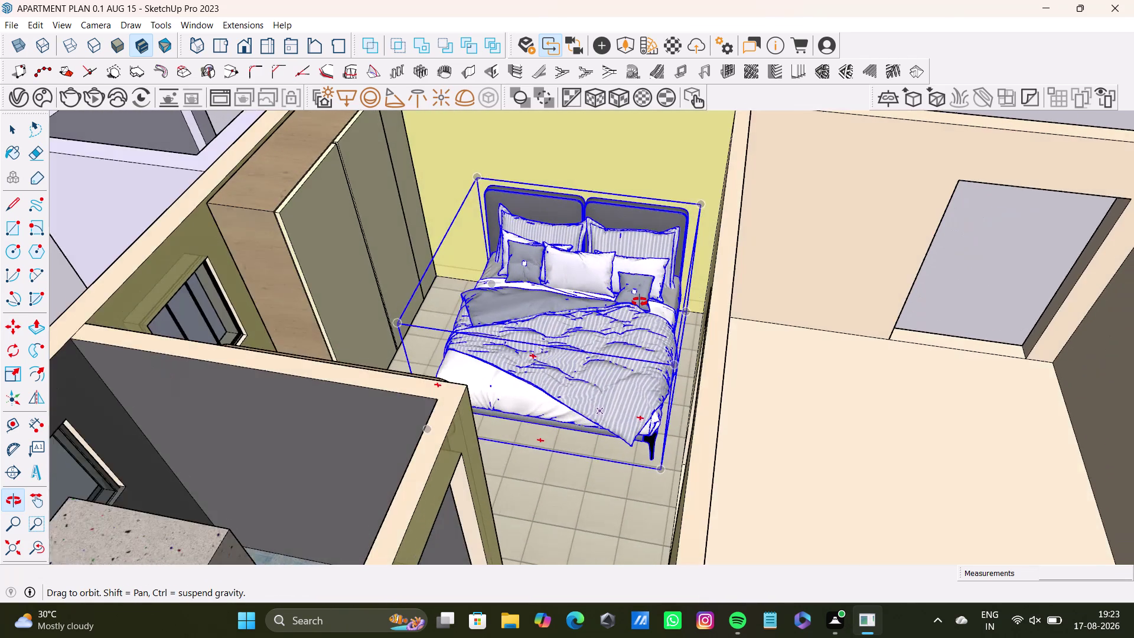
middle_drag(639, 303, 377, 349)
middle_drag(564, 297, 270, 303)
key(space)
click(889, 374)
scroll(down, 3)
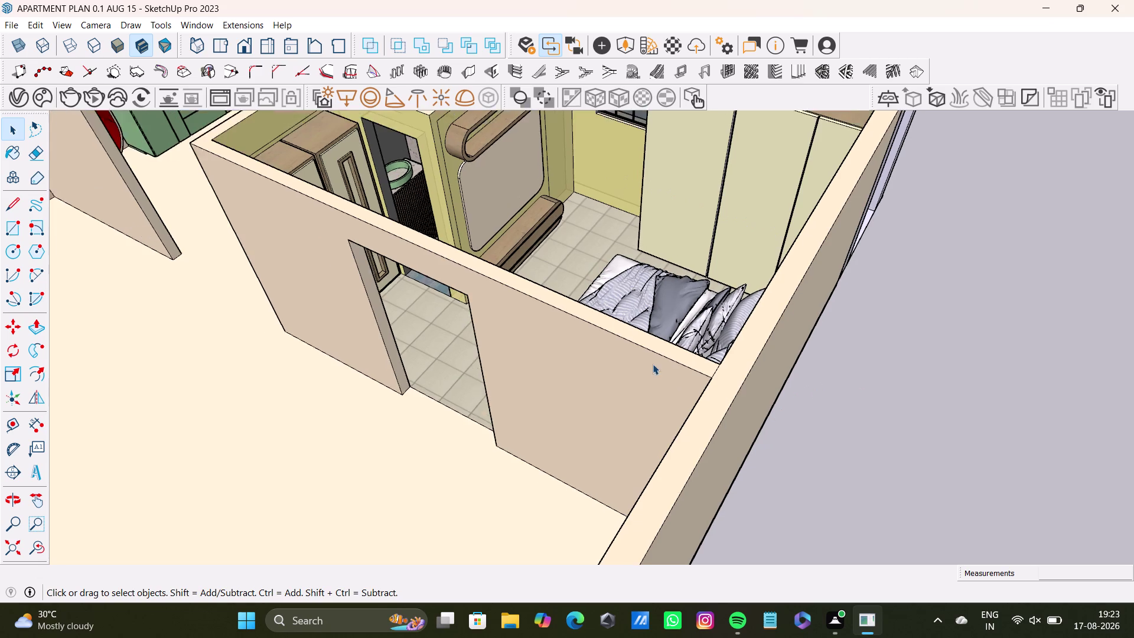
Open the wardrobe, right door and its inset frame groups for editing.
scroll(down, 3)
scroll(down, 3)
scroll(up, 3)
middle_drag(476, 222, 480, 236)
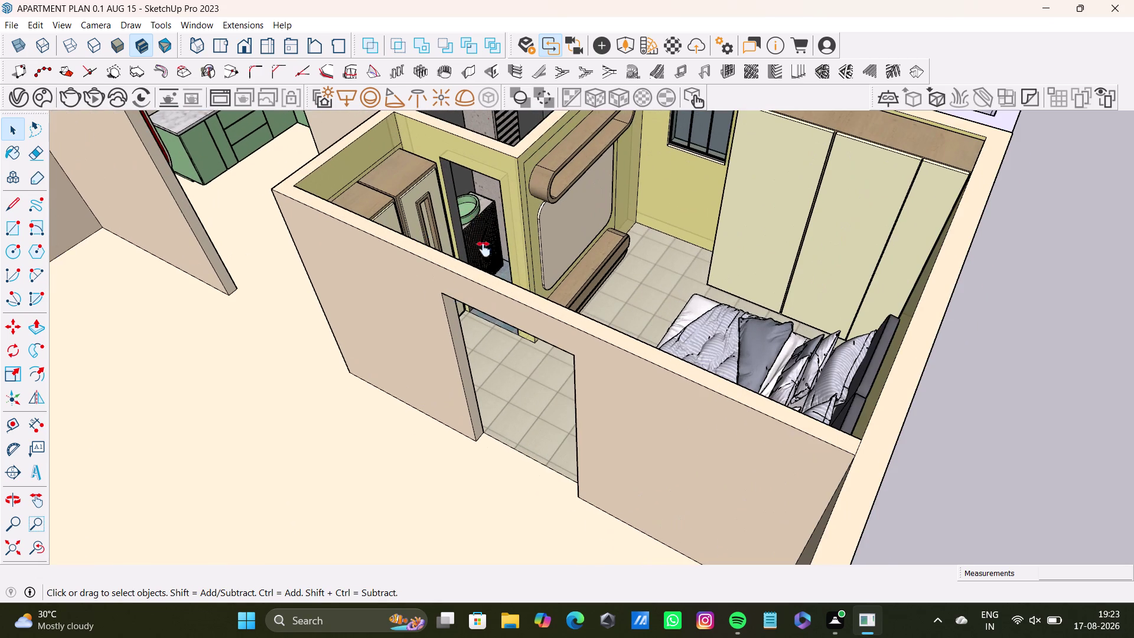
middle_drag(480, 235, 502, 390)
middle_drag(520, 381, 358, 400)
scroll(up, 3)
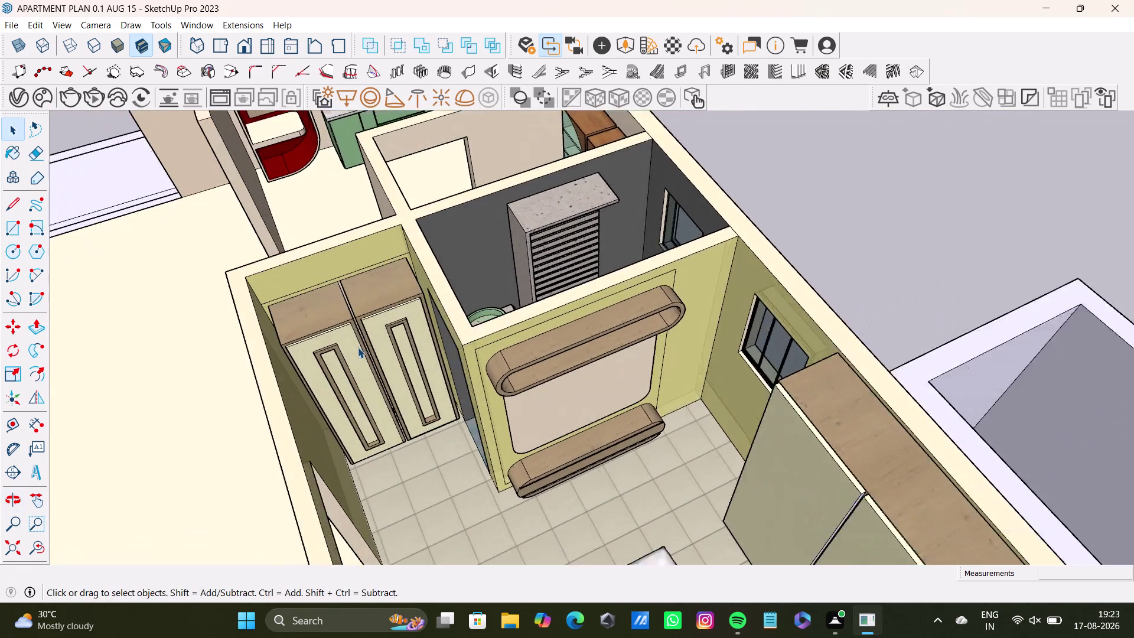
scroll(up, 3)
middle_drag(366, 344, 258, 330)
scroll(down, 3)
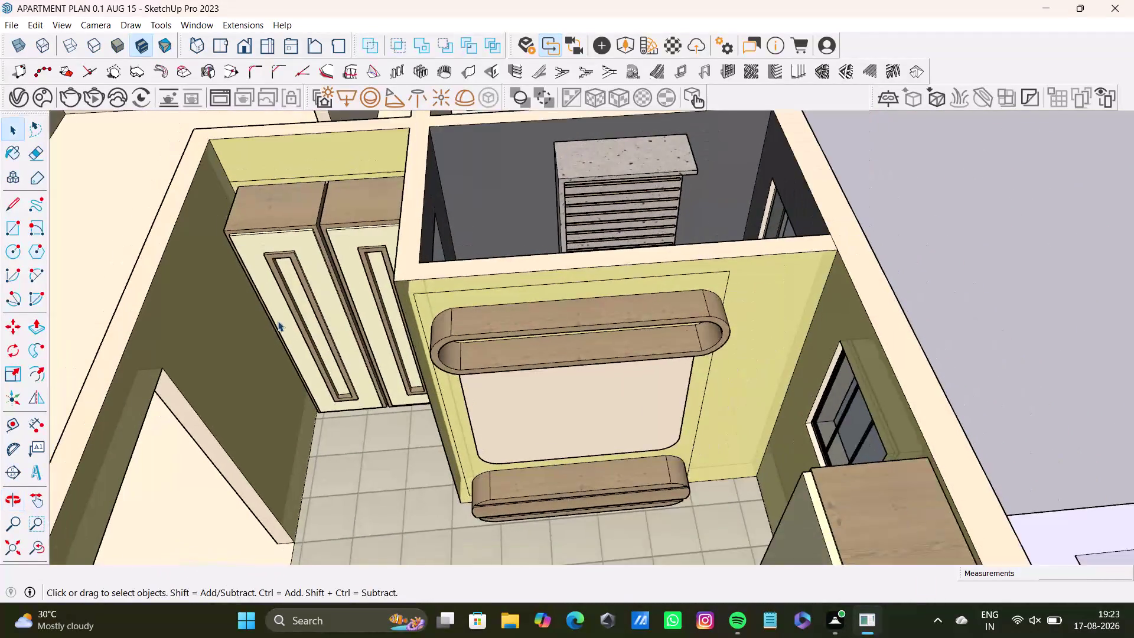
scroll(down, 3)
middle_drag(287, 317, 333, 282)
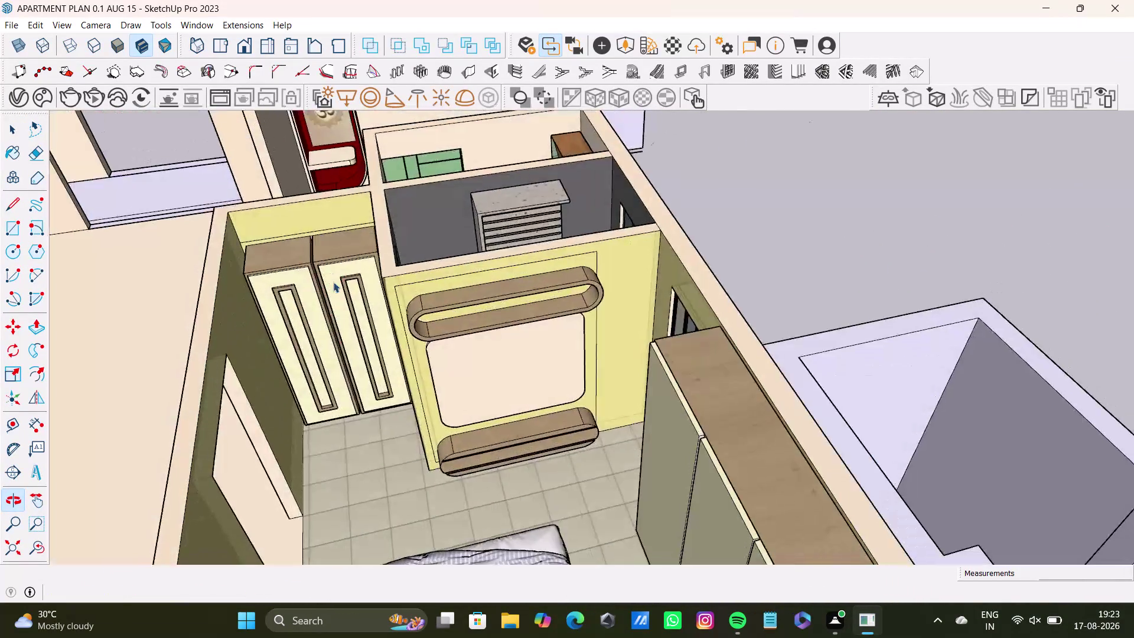
scroll(up, 3)
middle_drag(331, 299, 396, 242)
scroll(up, 3)
scroll(up, 3)
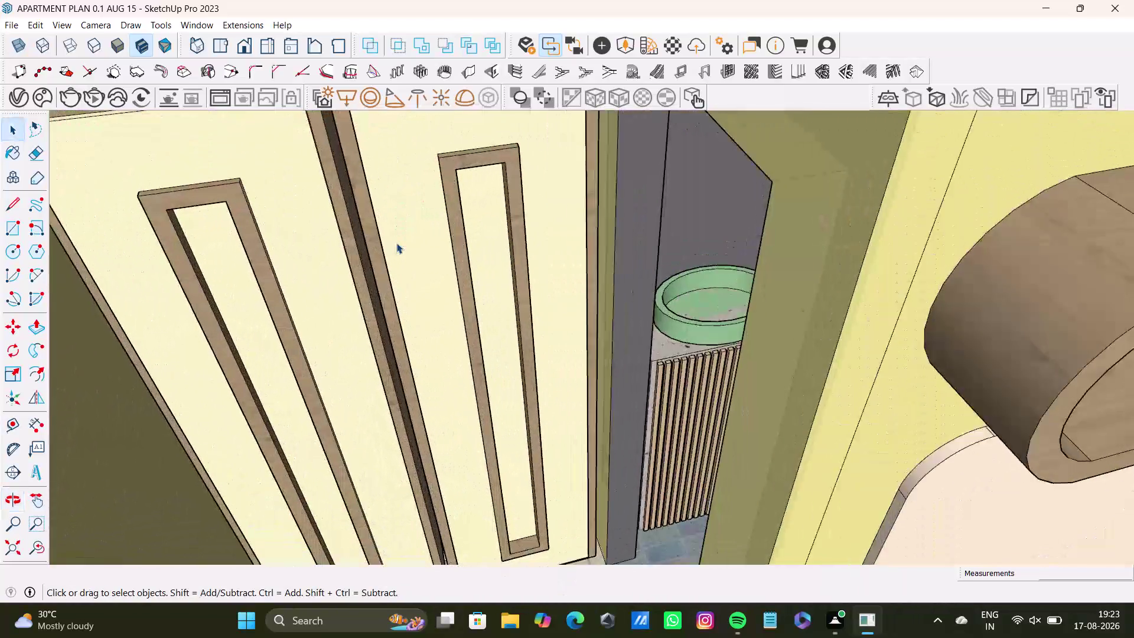
middle_drag(442, 244, 525, 341)
middle_drag(557, 348, 500, 362)
scroll(up, 3)
triple_click(495, 258)
double_click(496, 258)
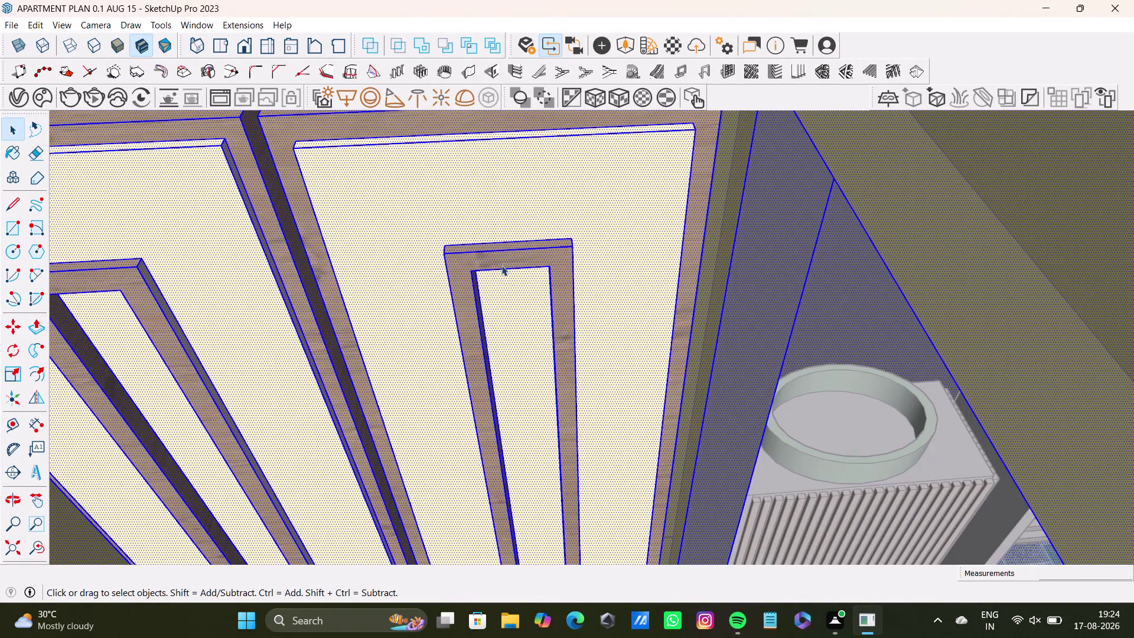
double_click(523, 259)
click(530, 259)
double_click(532, 259)
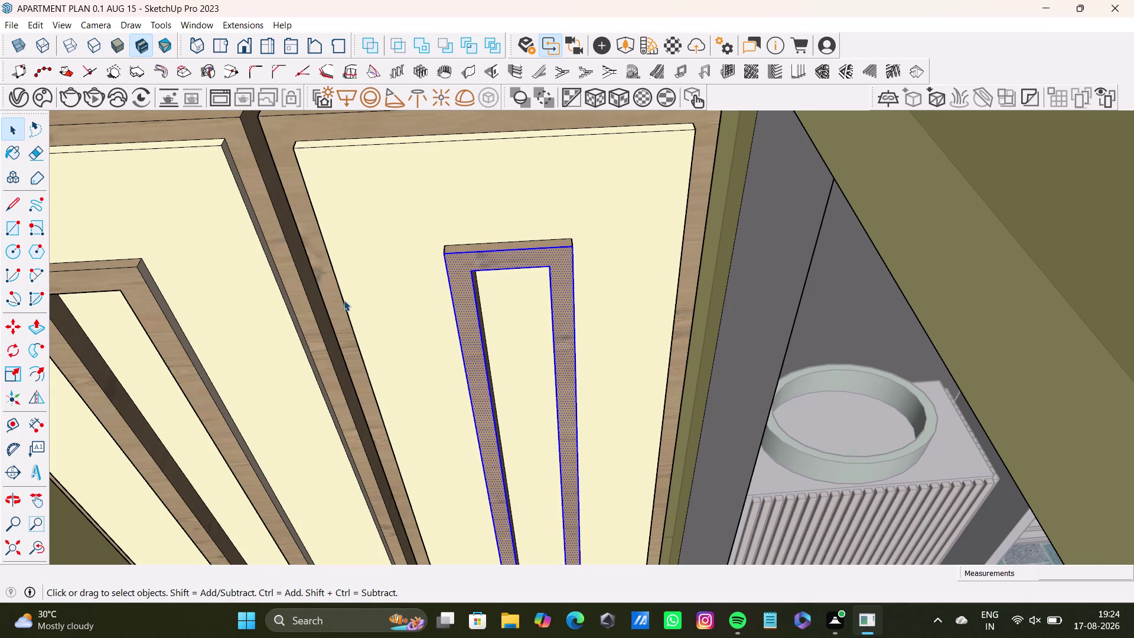
Window-select the right door's whole inset frame and delete it.
scroll(down, 3)
key(Delete)
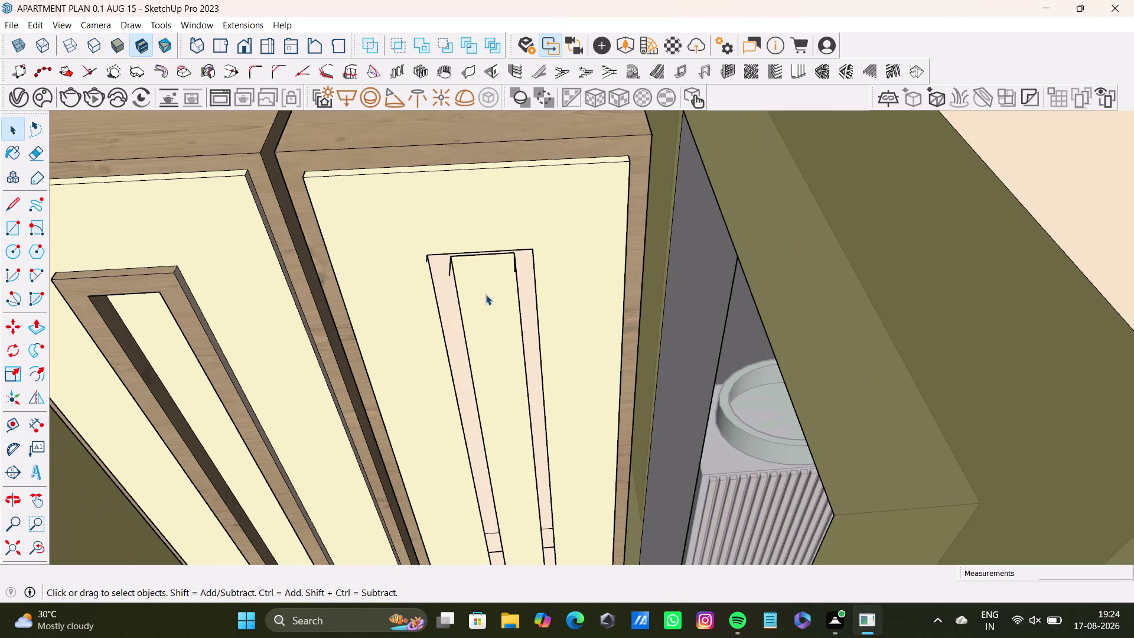
key(ctrl+z)
drag(404, 221, 535, 488)
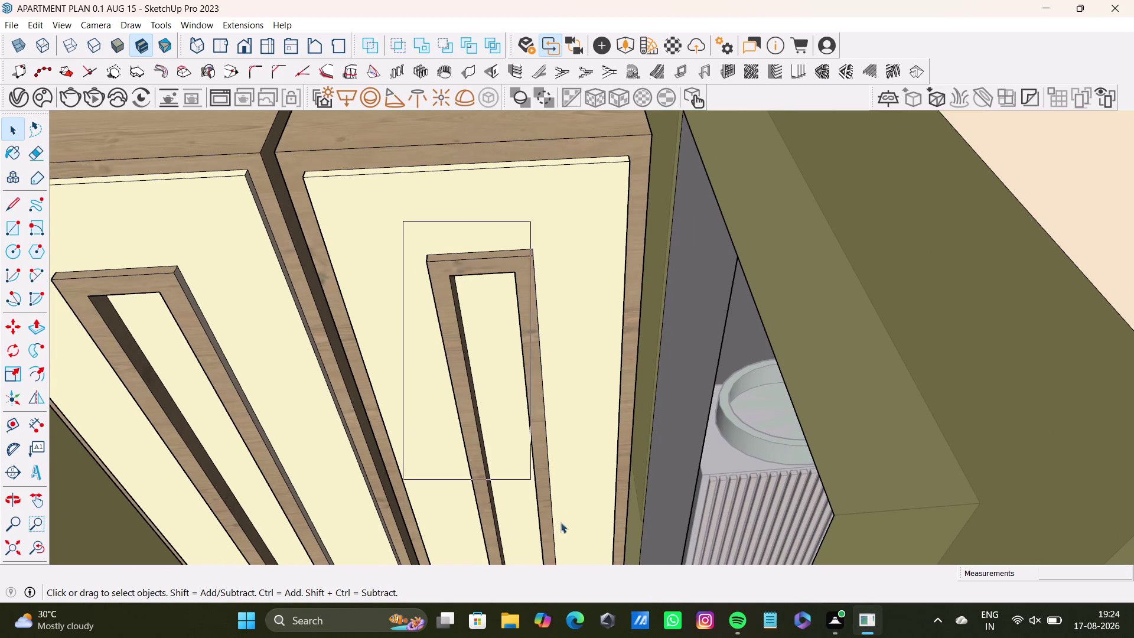
drag(535, 487, 587, 555)
scroll(down, 3)
middle_drag(590, 536, 590, 293)
middle_drag(585, 286, 602, 405)
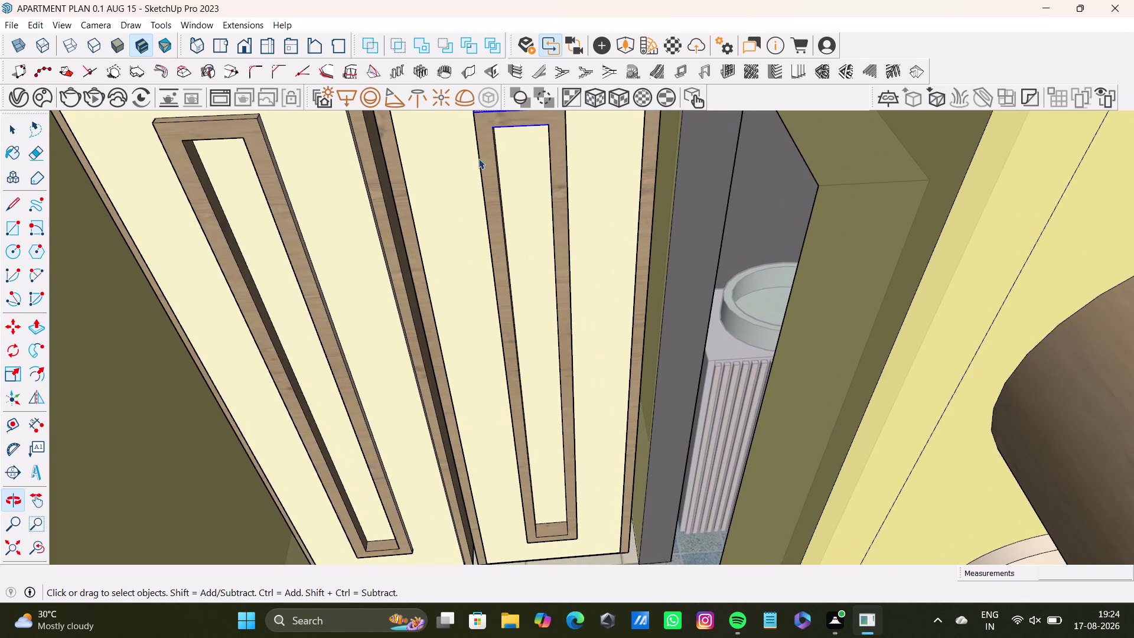
middle_drag(561, 227, 562, 271)
drag(453, 134, 613, 577)
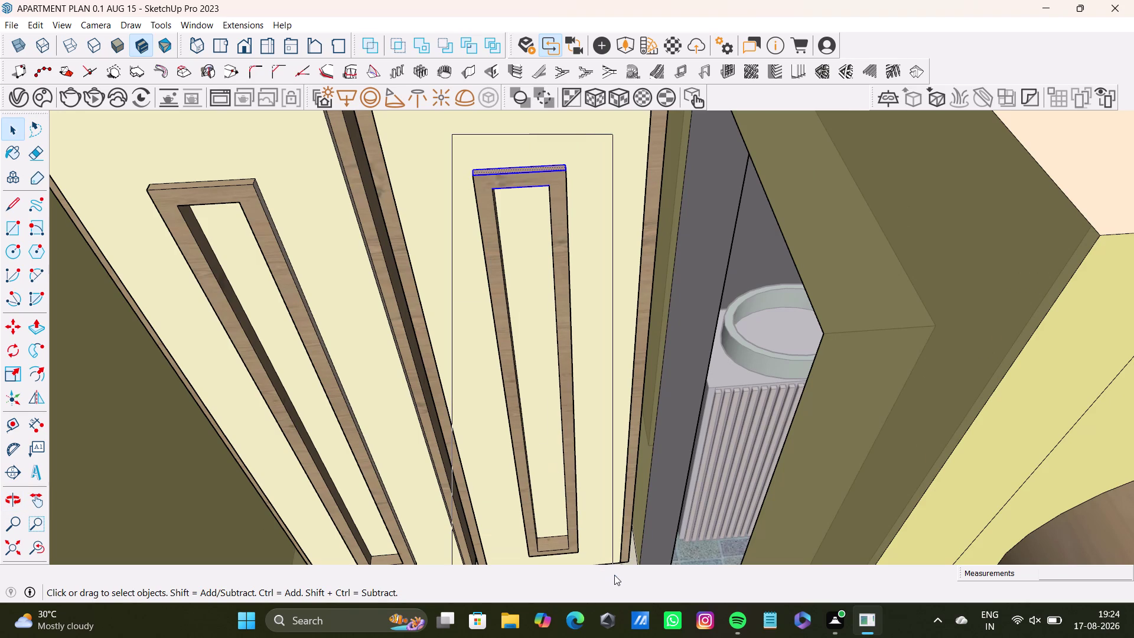
drag(612, 577, 613, 575)
key(Delete)
scroll(down, 3)
click(546, 343)
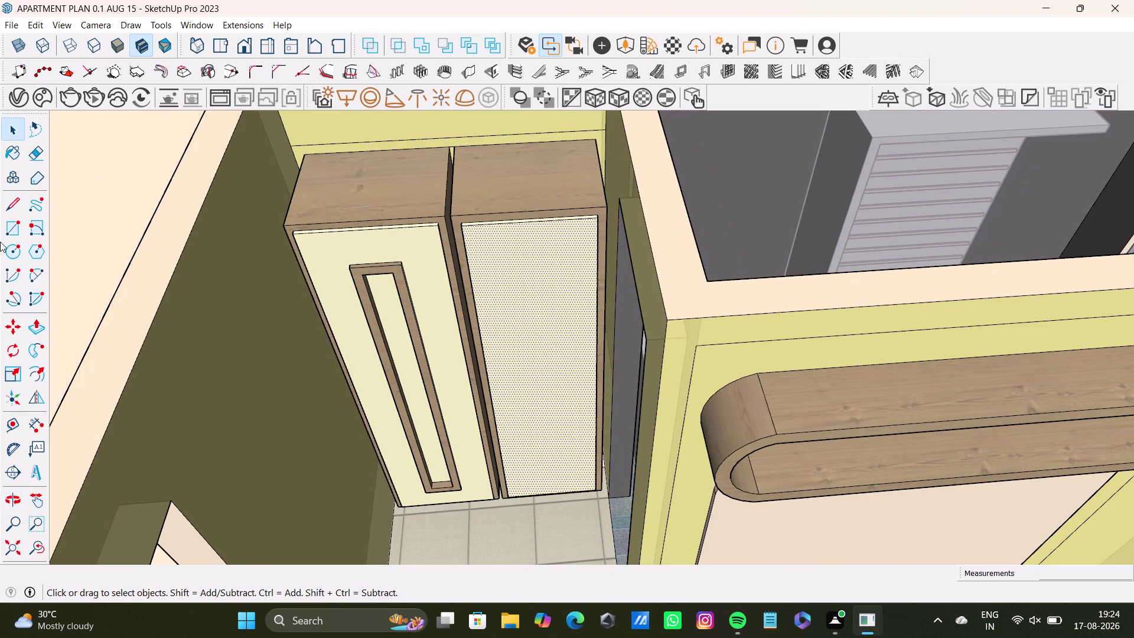
Select the plain right-hand wardrobe door panel's face.
double_click(555, 309)
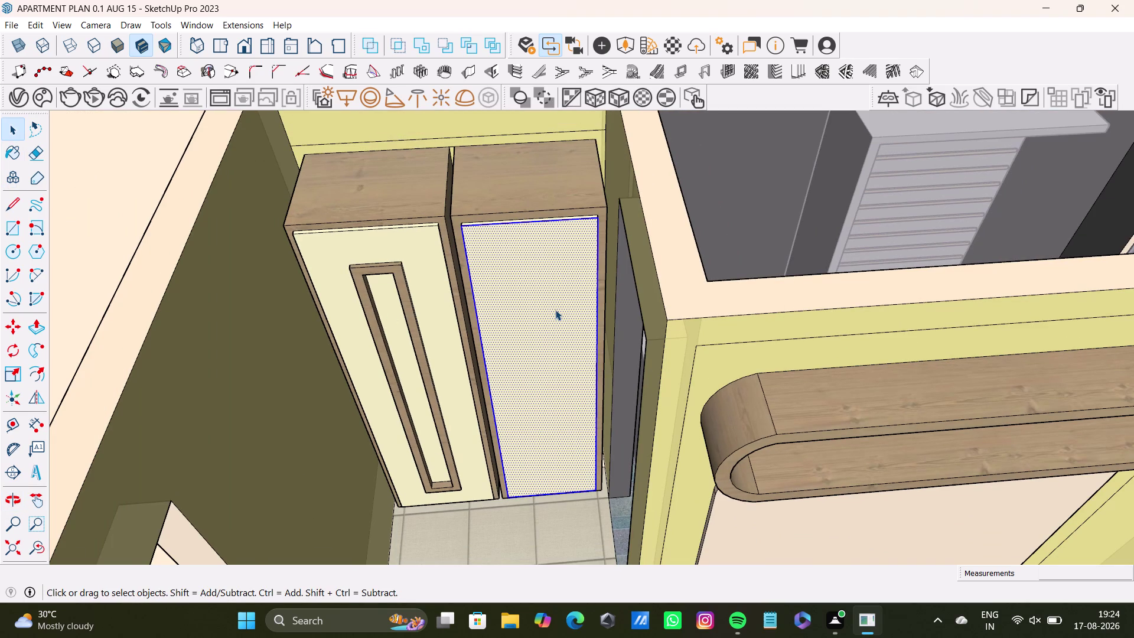
scroll(up, 3)
middle_drag(499, 231, 487, 344)
scroll(up, 3)
middle_drag(496, 446, 499, 445)
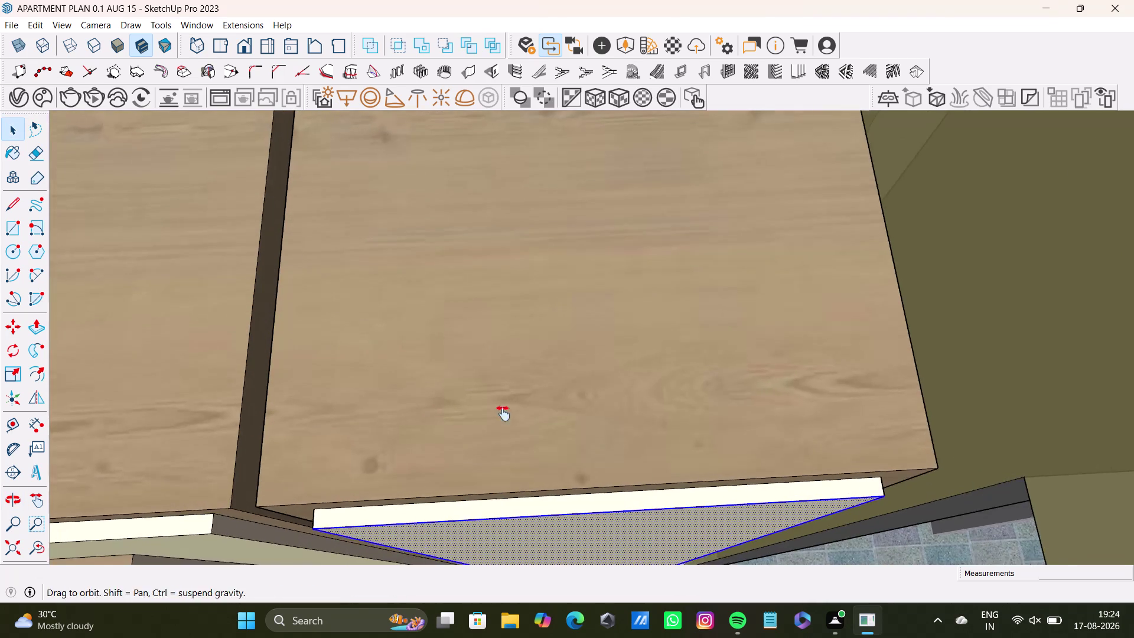
middle_drag(499, 446, 505, 329)
scroll(up, 3)
double_click(503, 389)
double_click(523, 433)
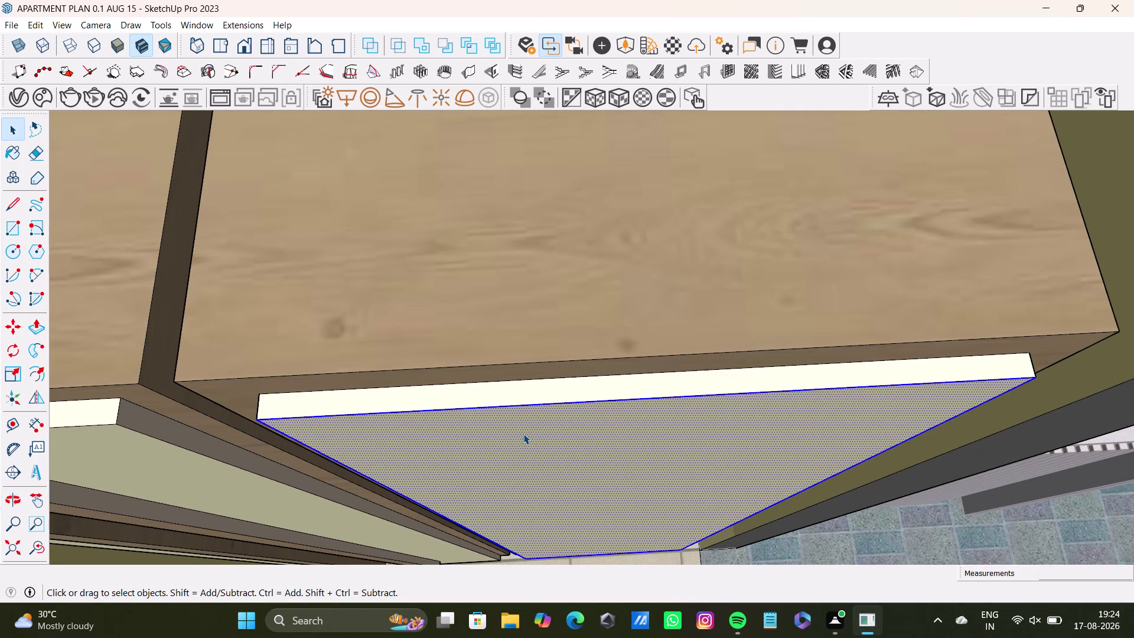
double_click(532, 401)
scroll(down, 3)
middle_drag(521, 476, 580, 312)
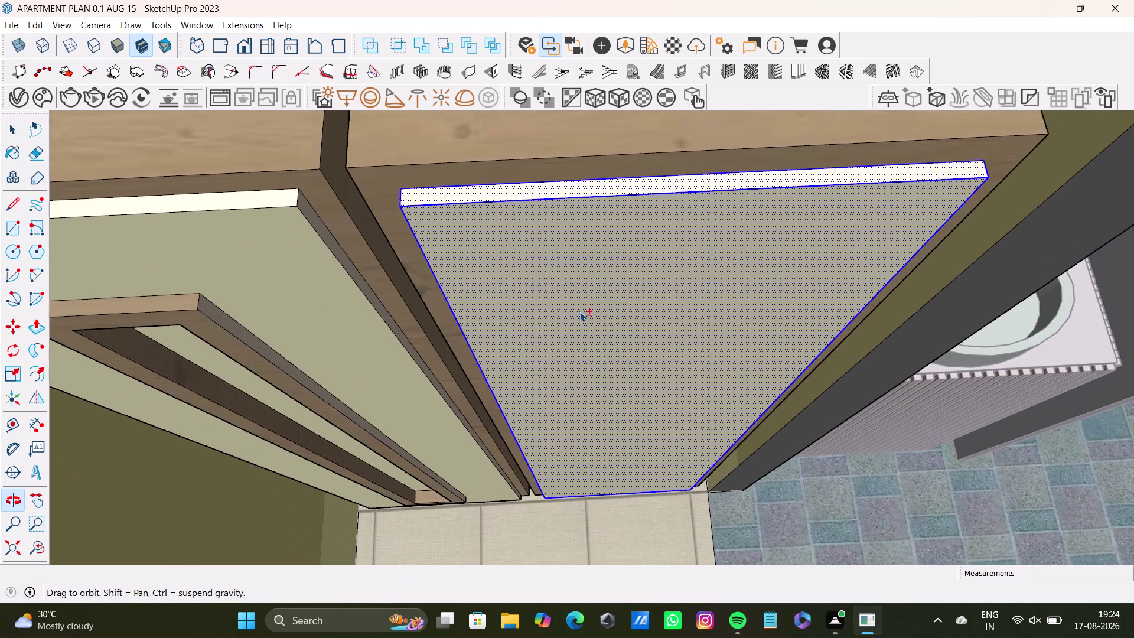
middle_drag(536, 358, 566, 255)
scroll(down, 3)
middle_drag(570, 268, 553, 424)
middle_drag(550, 424, 556, 378)
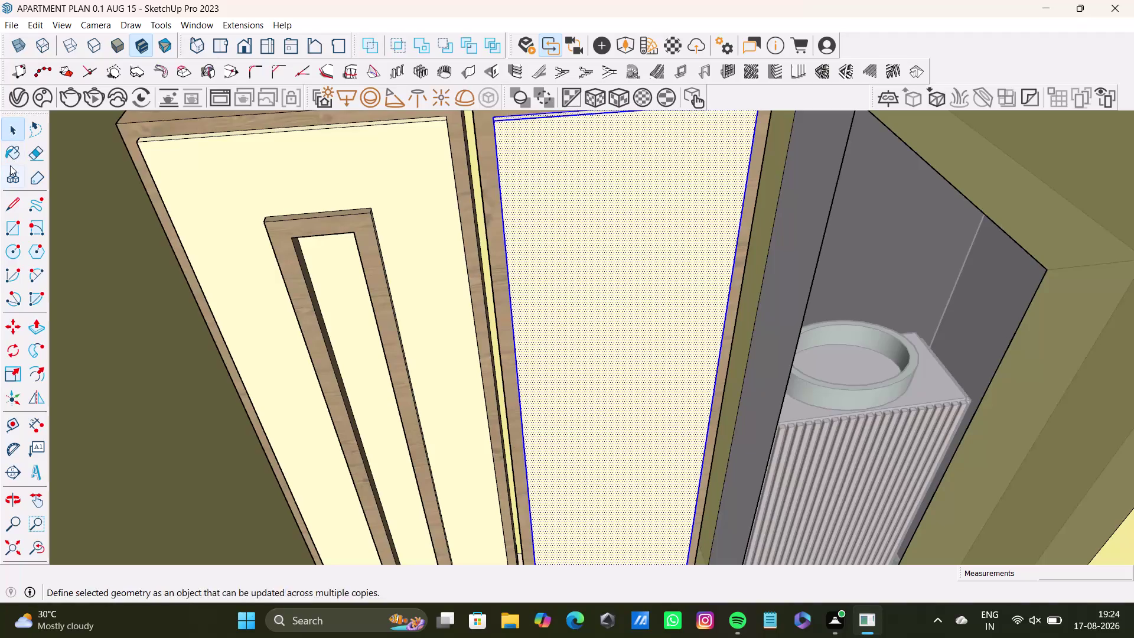
Paint the door panel with Mirror 01 and close the Default Tray.
click(14, 156)
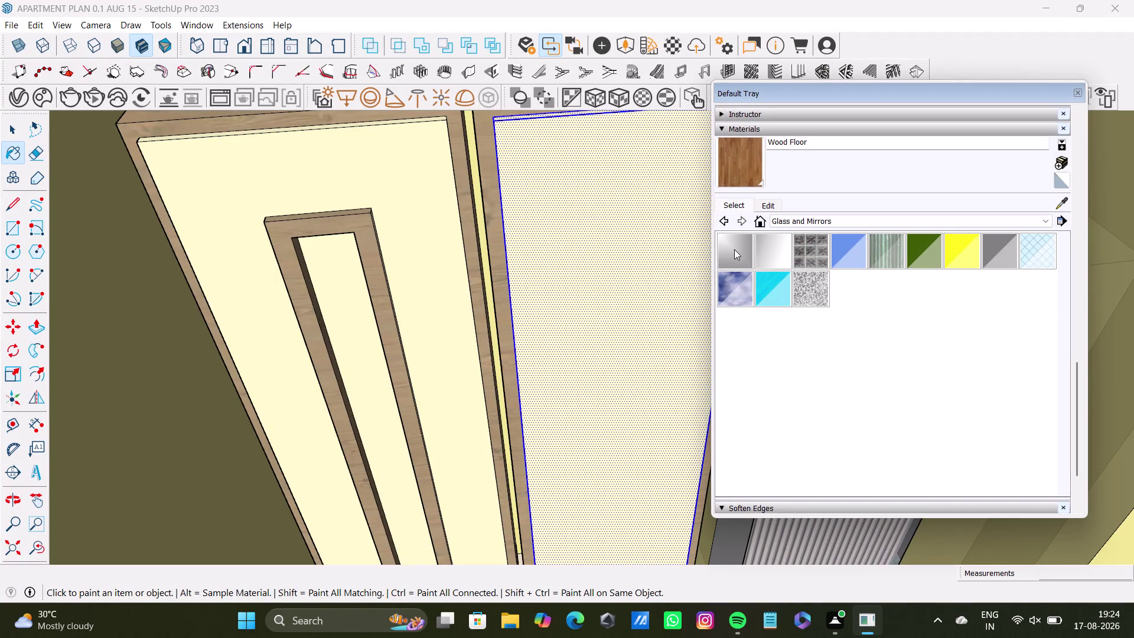
click(734, 249)
click(656, 274)
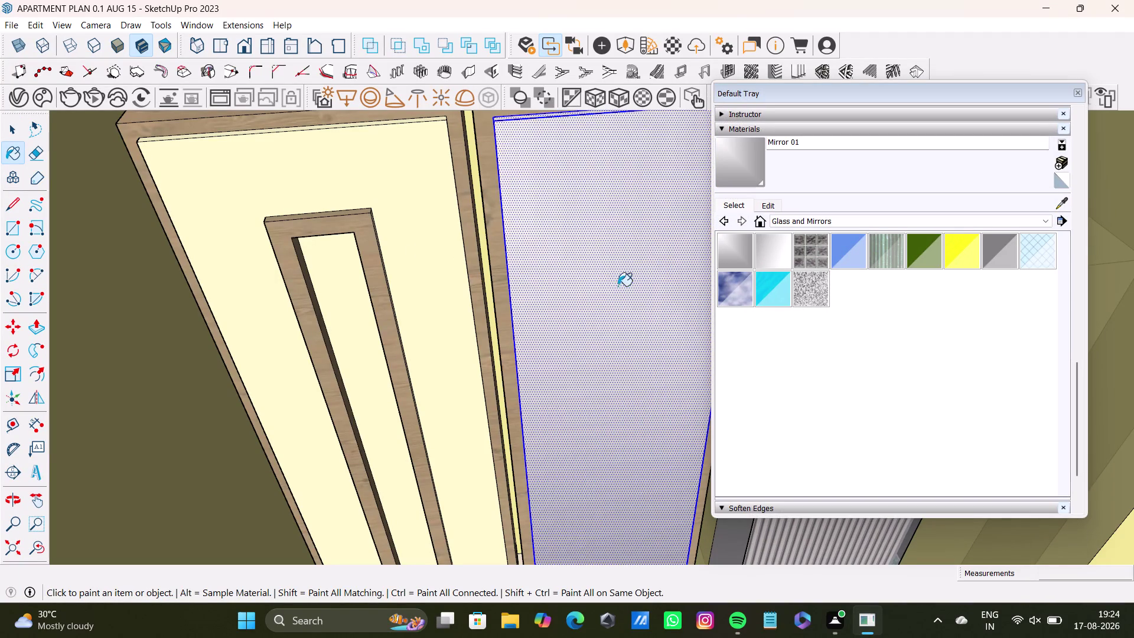
scroll(down, 3)
click(1078, 96)
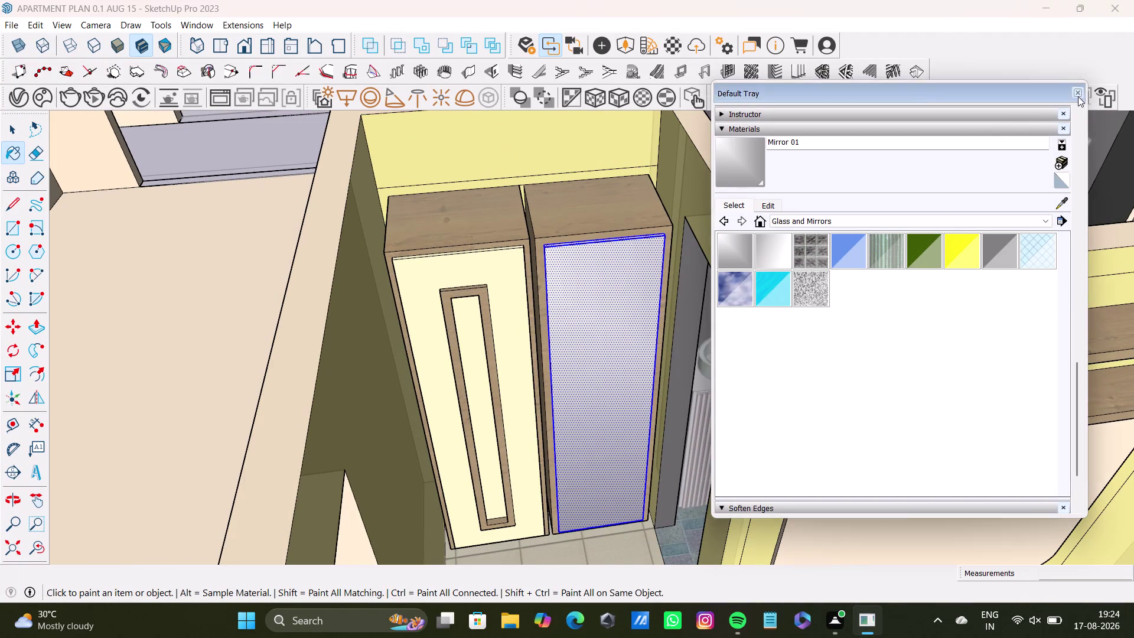
key(space)
scroll(down, 3)
key(space)
scroll(down, 3)
click(936, 291)
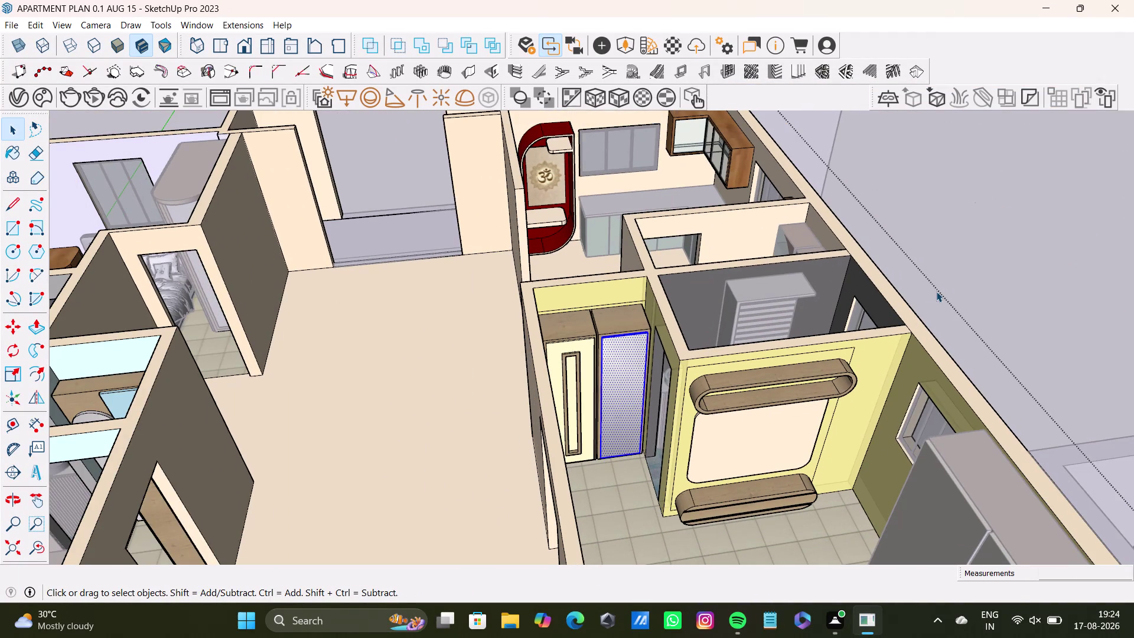
Zoom and orbit out to an overall view of the apartment.
scroll(down, 3)
middle_drag(755, 416, 708, 277)
middle_drag(708, 345, 708, 456)
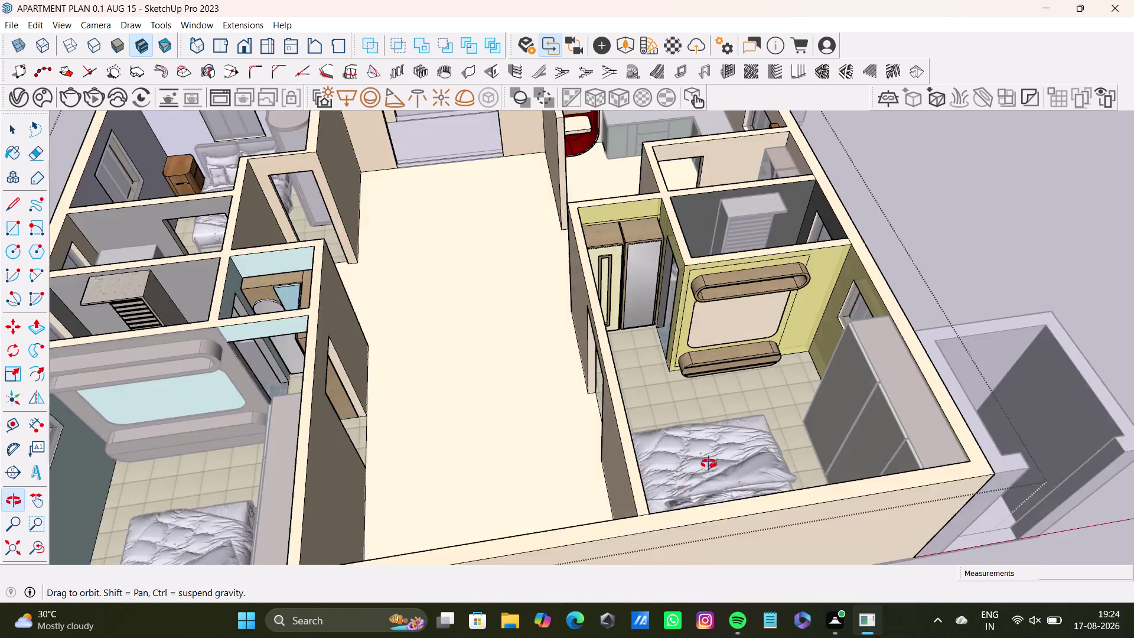
middle_drag(708, 456, 862, 455)
scroll(up, 3)
scroll(down, 3)
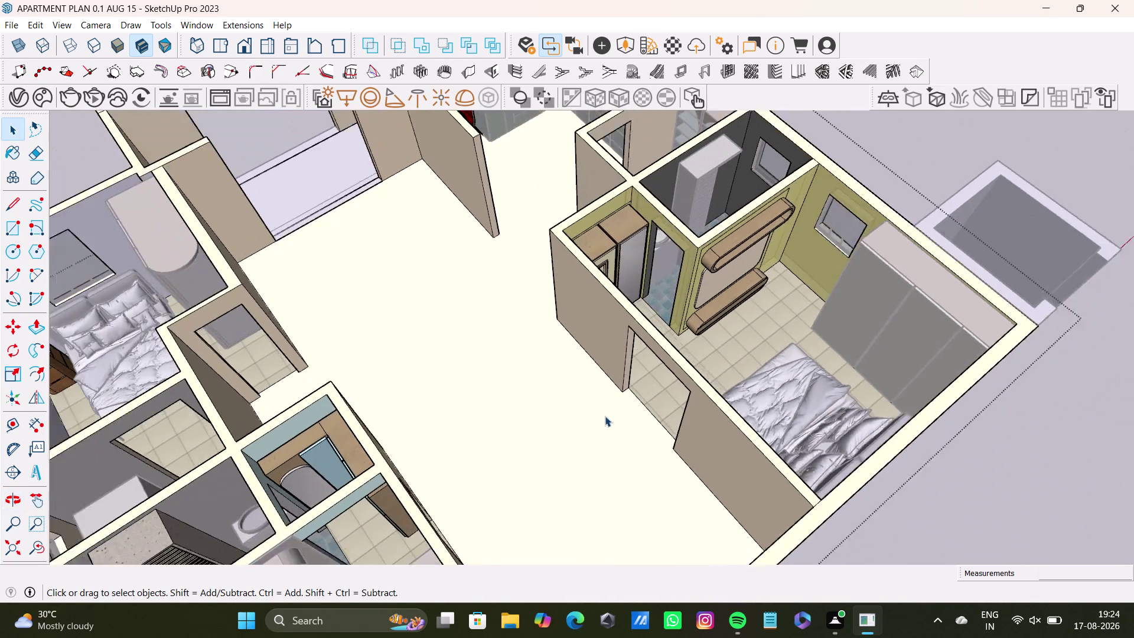
scroll(down, 3)
key(space)
click(745, 187)
scroll(up, 3)
Orbit to view both units together, then circle the other unit's exterior.
middle_drag(546, 389, 647, 321)
middle_drag(679, 379, 578, 321)
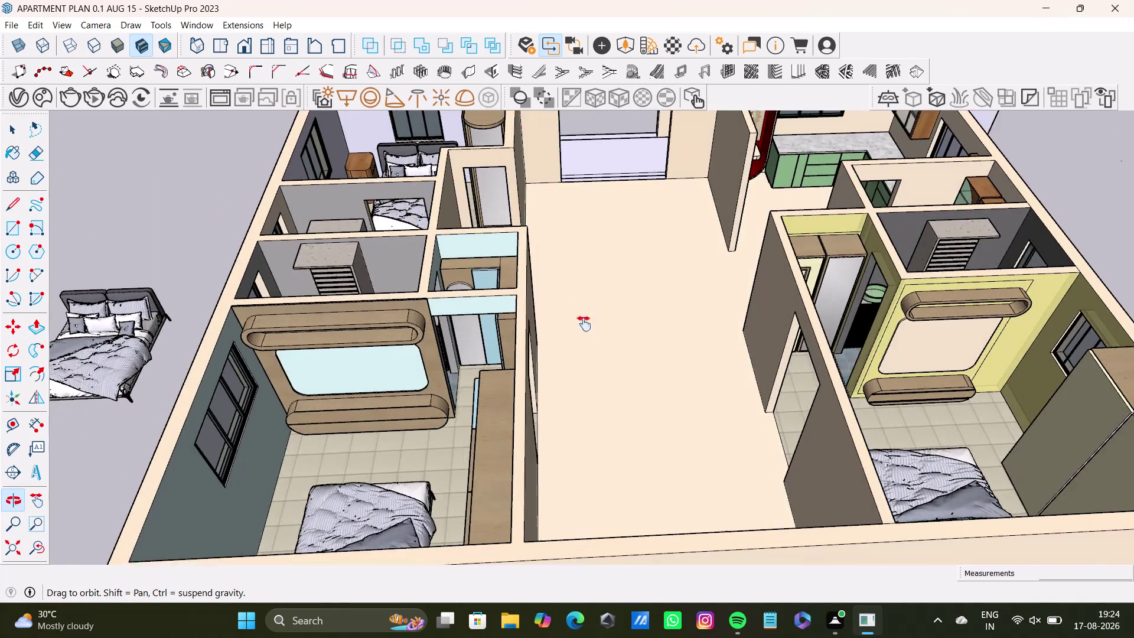
middle_drag(578, 321, 718, 287)
middle_drag(603, 507, 912, 507)
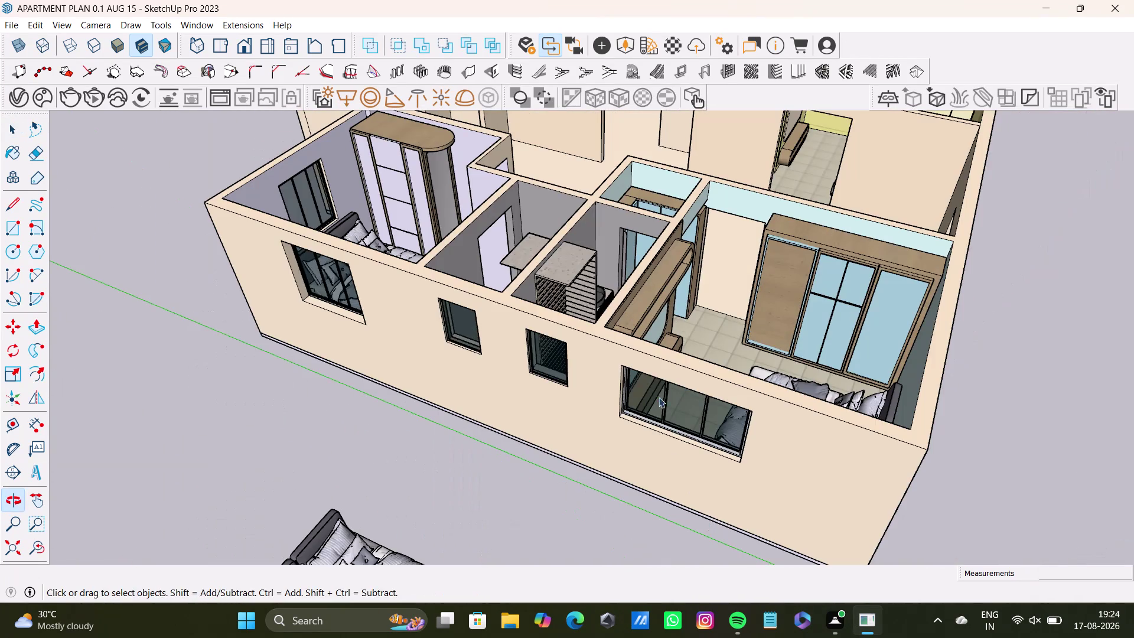
middle_drag(654, 388, 391, 434)
middle_drag(395, 463, 682, 471)
middle_drag(409, 461, 590, 492)
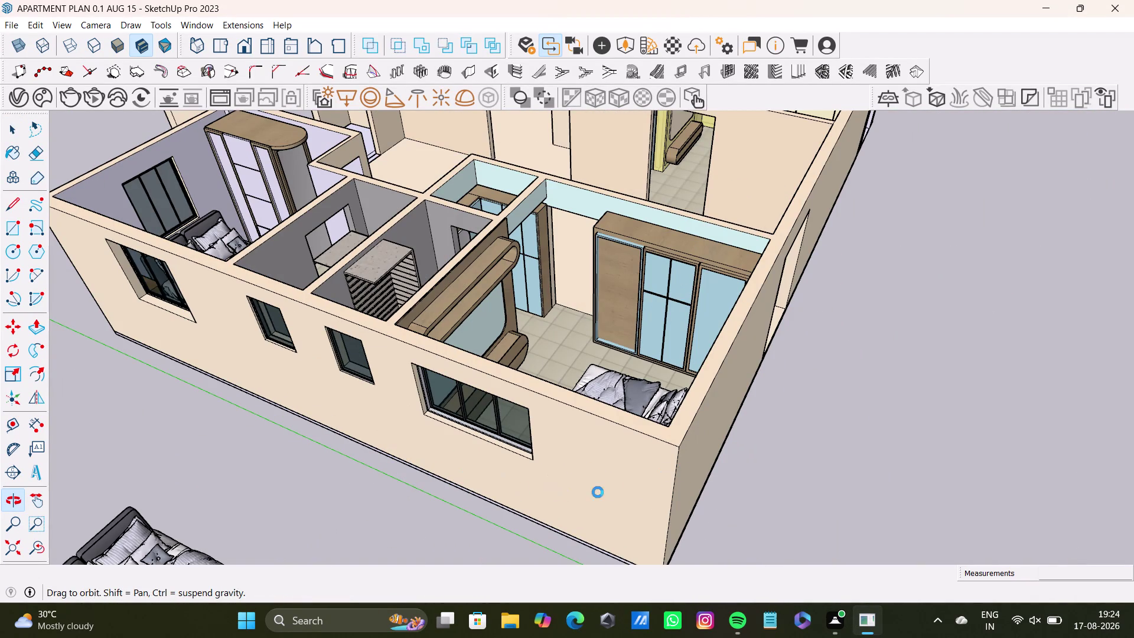
middle_drag(590, 493, 639, 485)
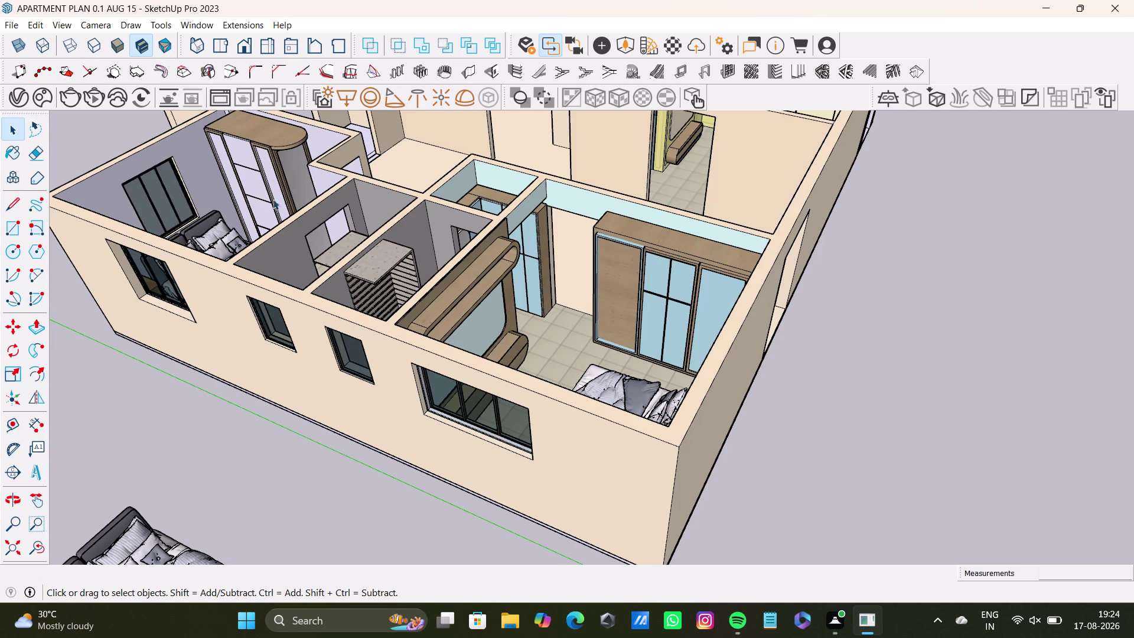
Orbit into the other unit's corner bedroom until the double bed and wardrobe fill the view.
middle_drag(440, 345, 412, 456)
middle_drag(426, 437, 505, 479)
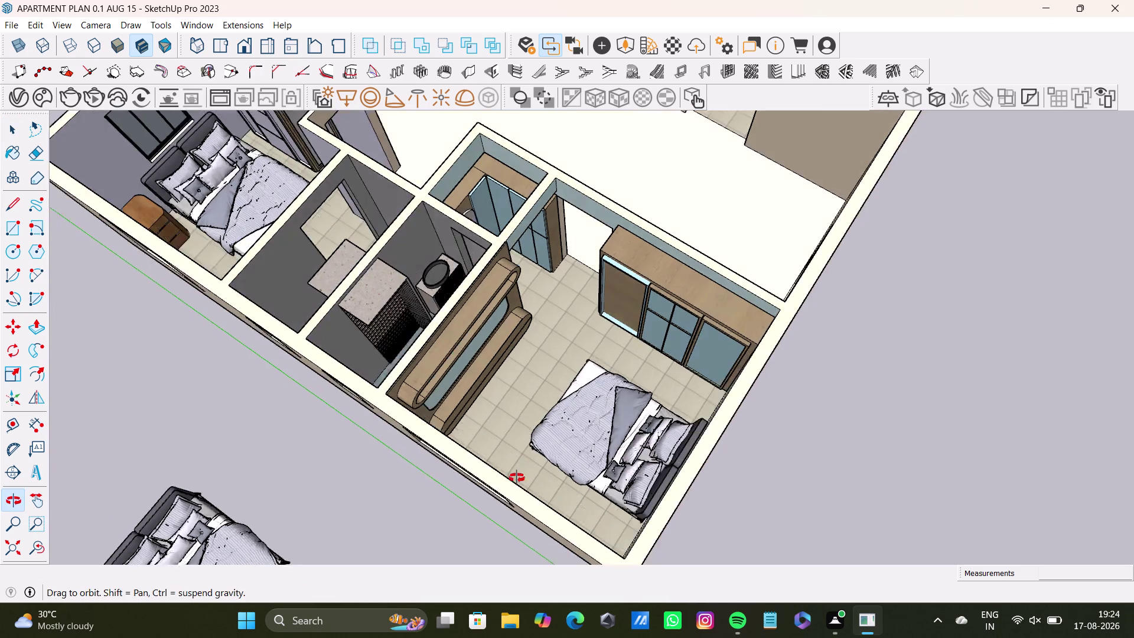
middle_drag(506, 479, 606, 450)
middle_drag(541, 409, 335, 435)
middle_drag(333, 458, 544, 390)
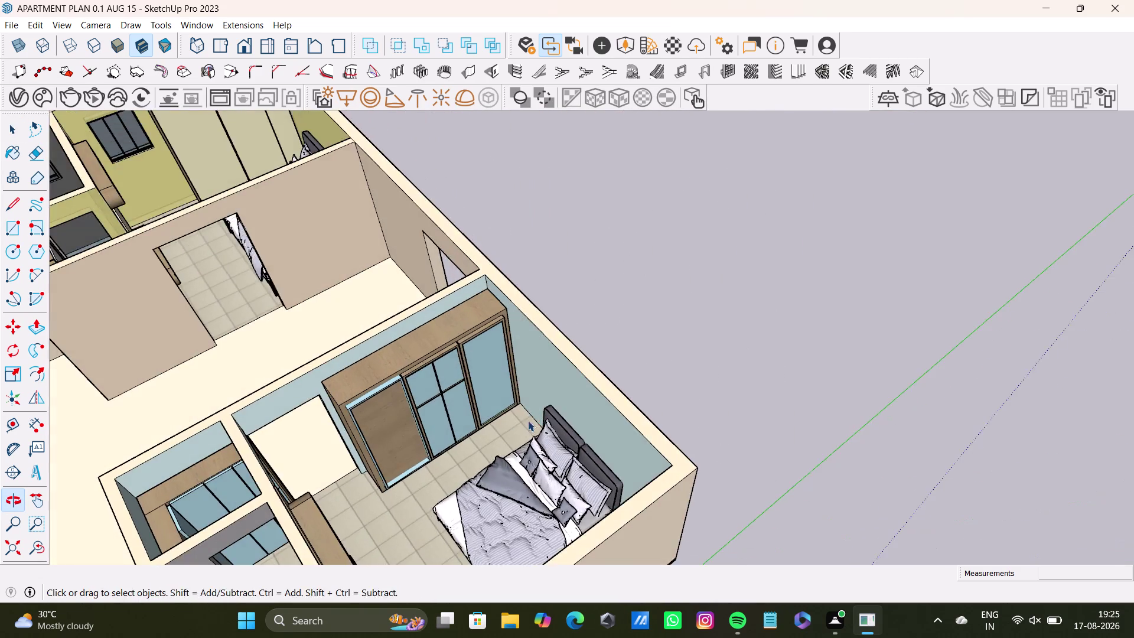
middle_drag(527, 421, 488, 278)
middle_drag(501, 334, 583, 366)
middle_drag(359, 334, 299, 321)
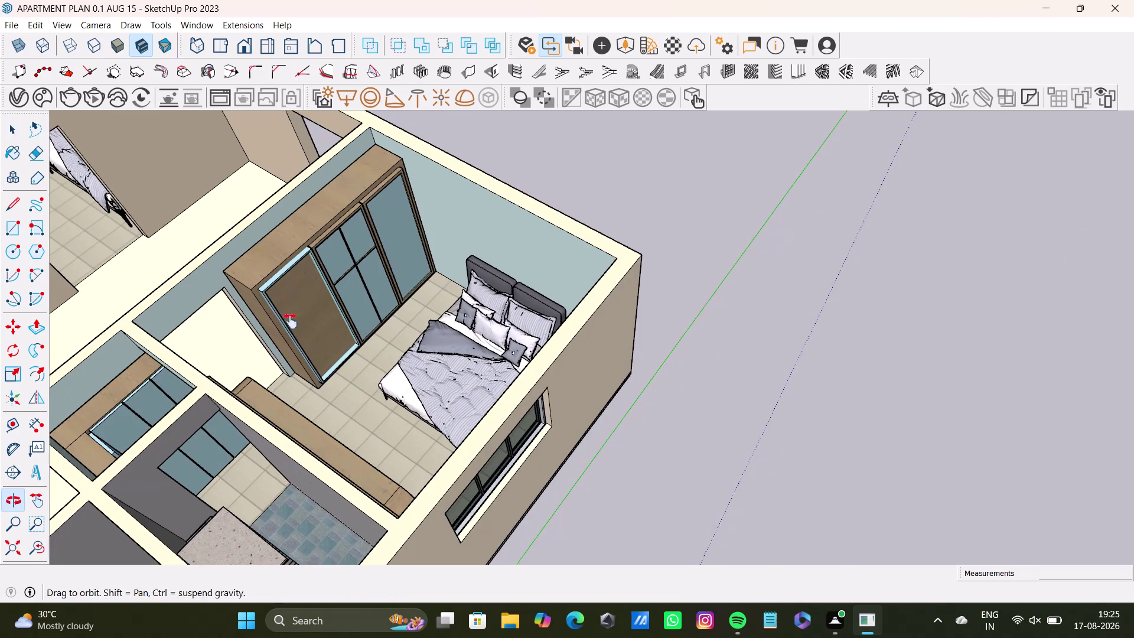
middle_drag(299, 321, 278, 328)
middle_drag(303, 360, 417, 382)
key(space)
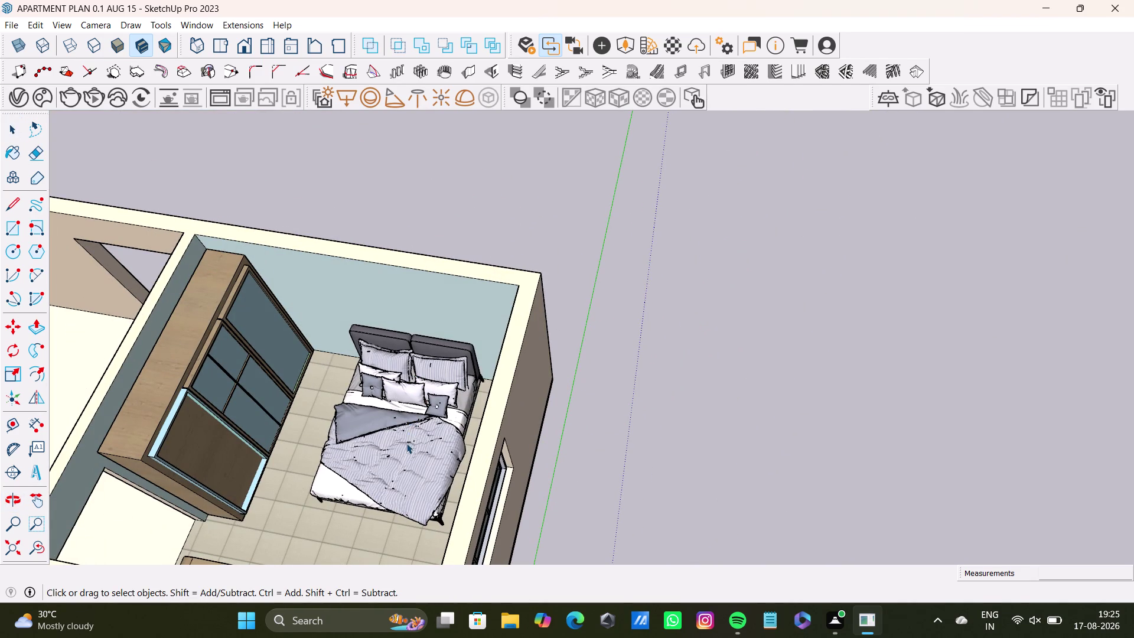
Scale the corner bedroom's double bed larger along its length and width.
click(406, 443)
key(s)
middle_drag(385, 439, 396, 441)
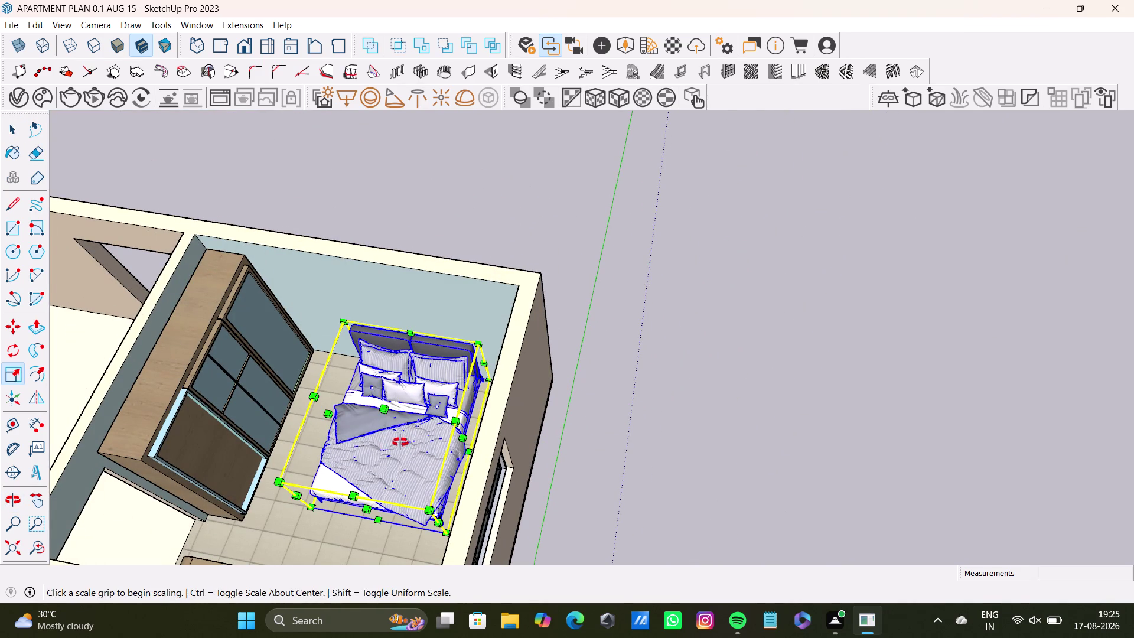
middle_drag(397, 441, 421, 448)
drag(391, 432, 376, 419)
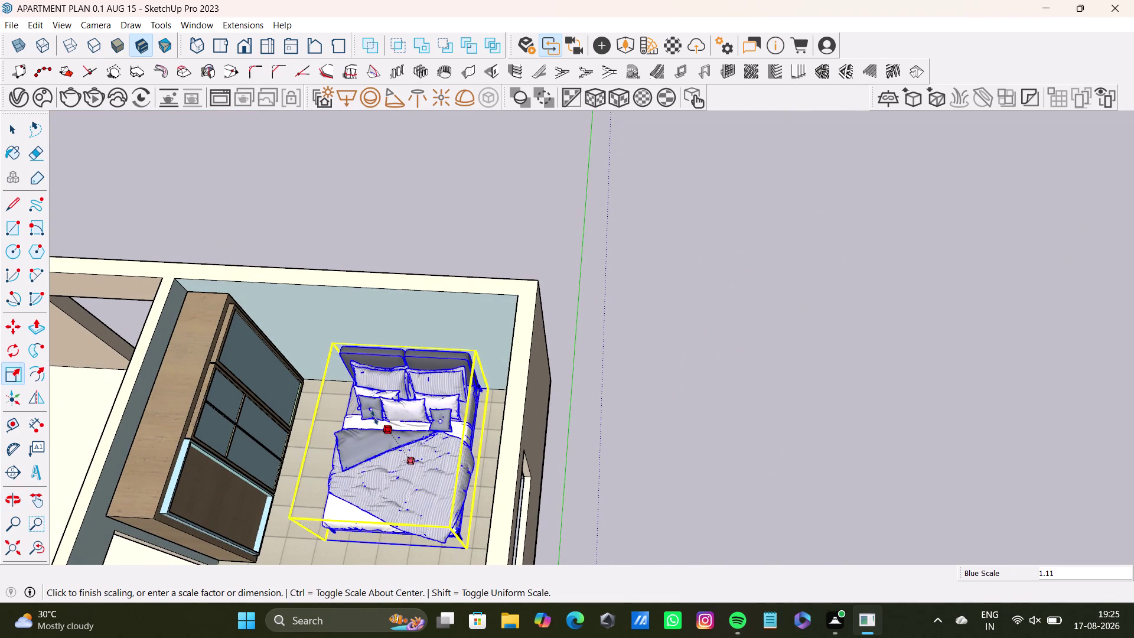
drag(376, 419, 370, 407)
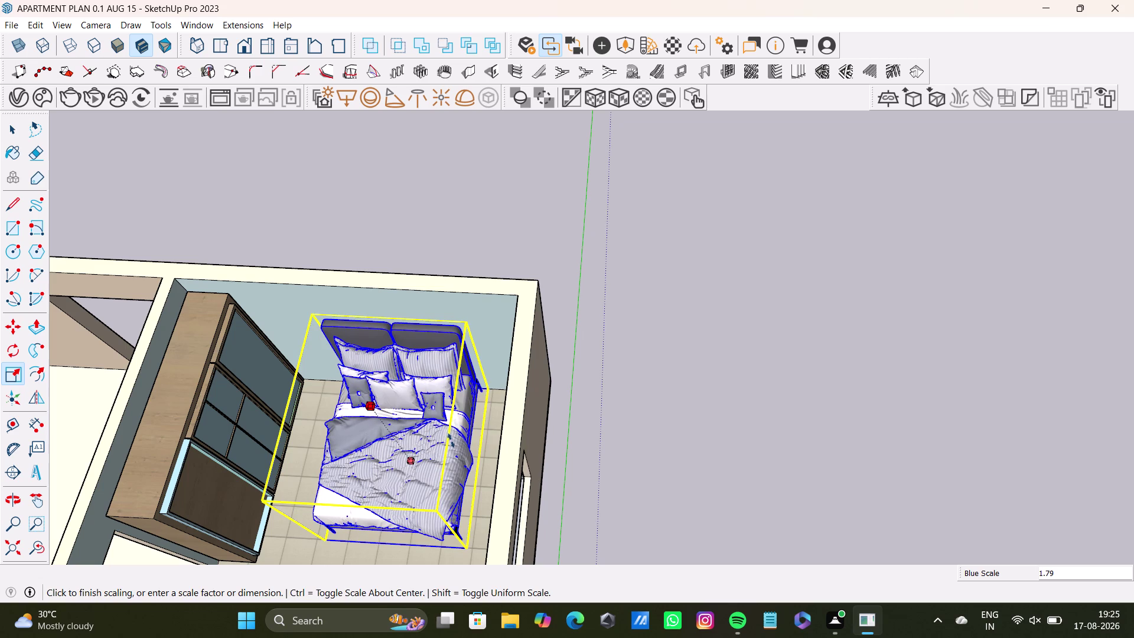
drag(468, 436, 492, 441)
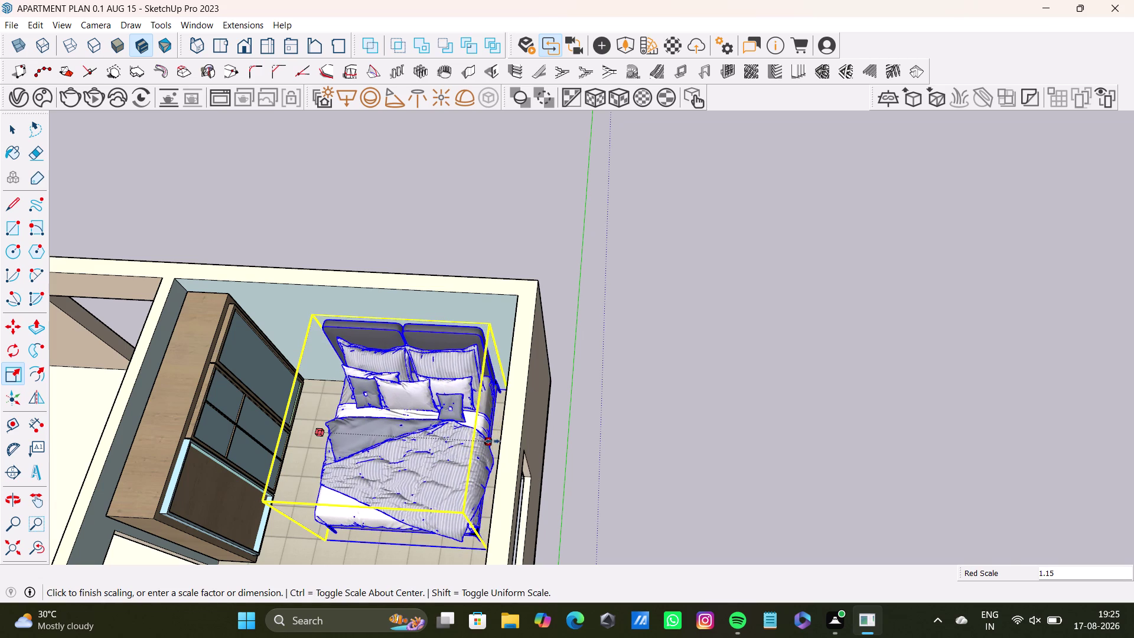
drag(492, 441, 492, 447)
key(space)
click(791, 342)
middle_drag(724, 386, 520, 405)
scroll(up, 3)
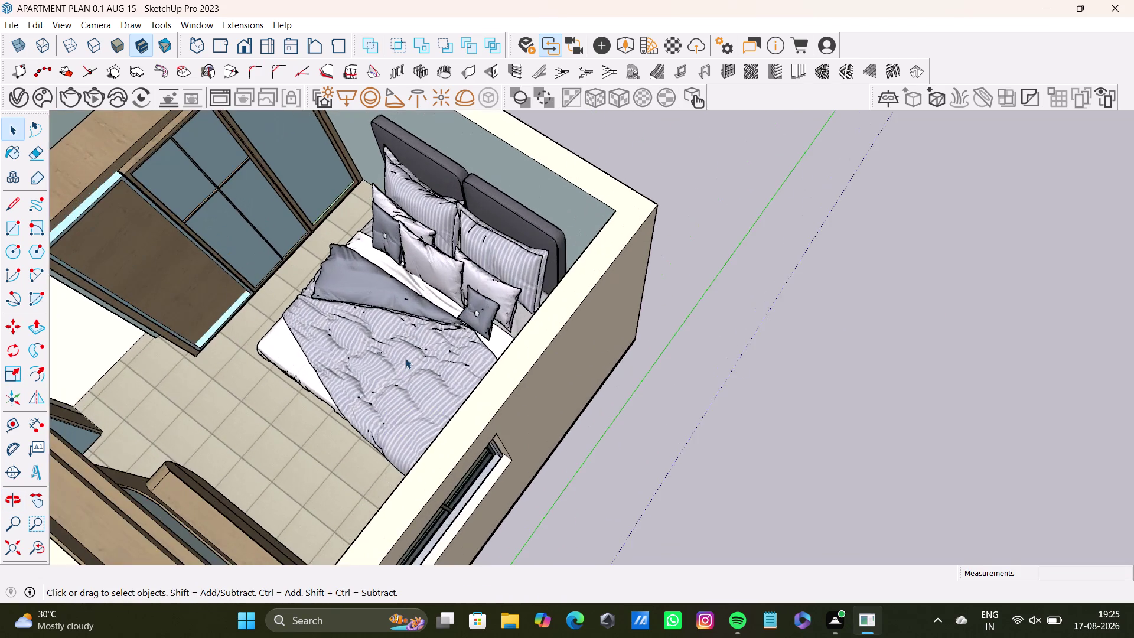
middle_drag(405, 358, 863, 234)
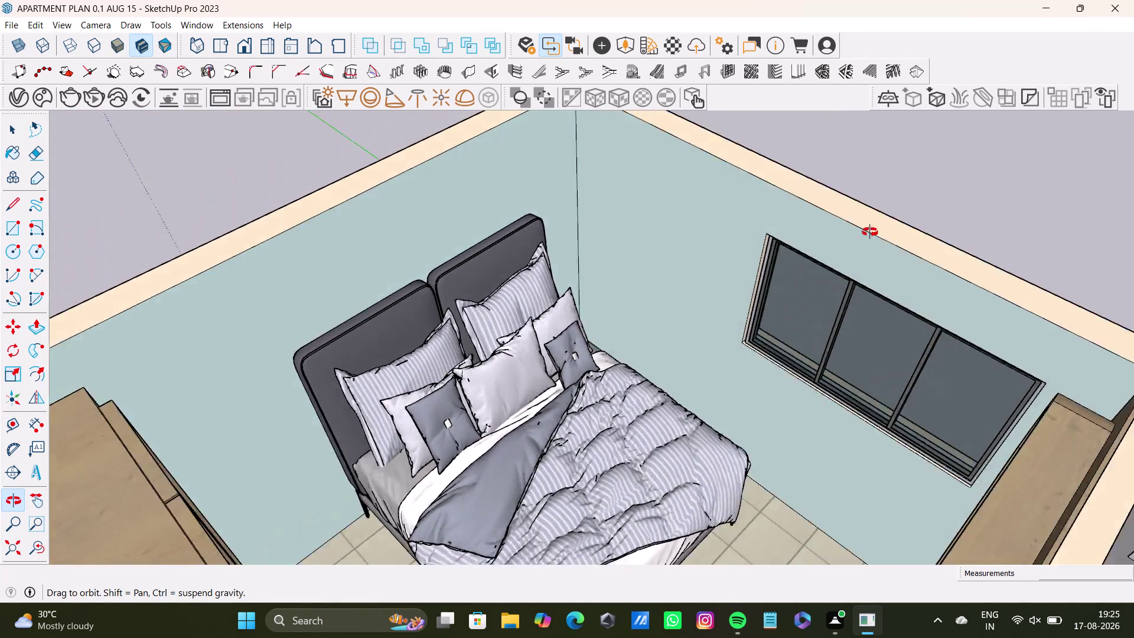
middle_drag(863, 234, 408, 298)
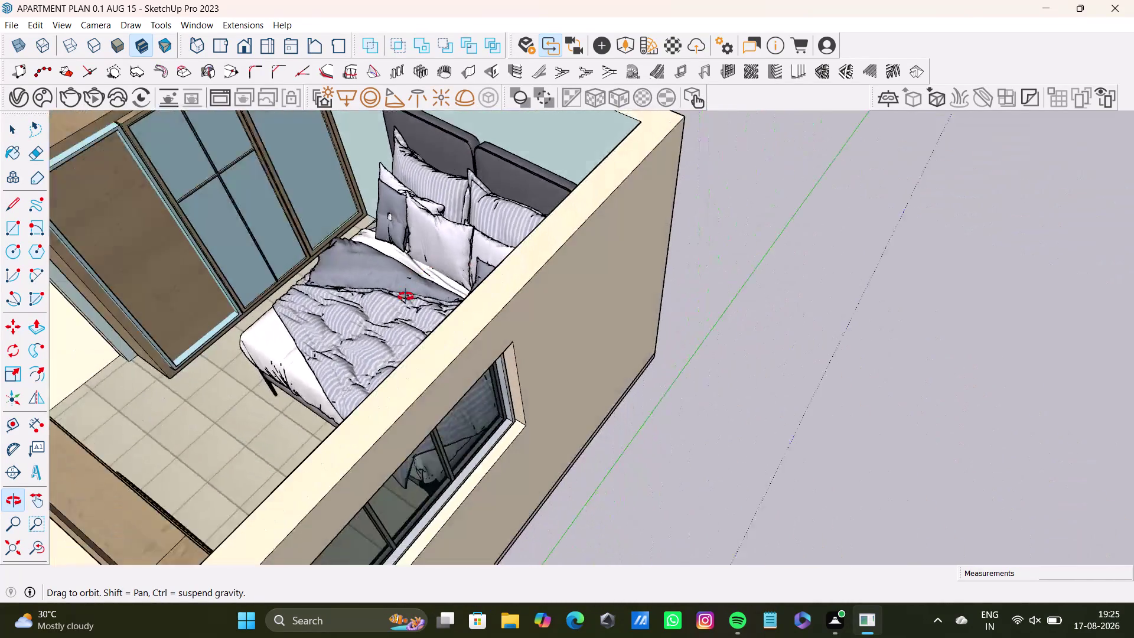
middle_drag(407, 298, 405, 294)
scroll(down, 3)
middle_drag(435, 247, 549, 407)
middle_drag(558, 404, 442, 411)
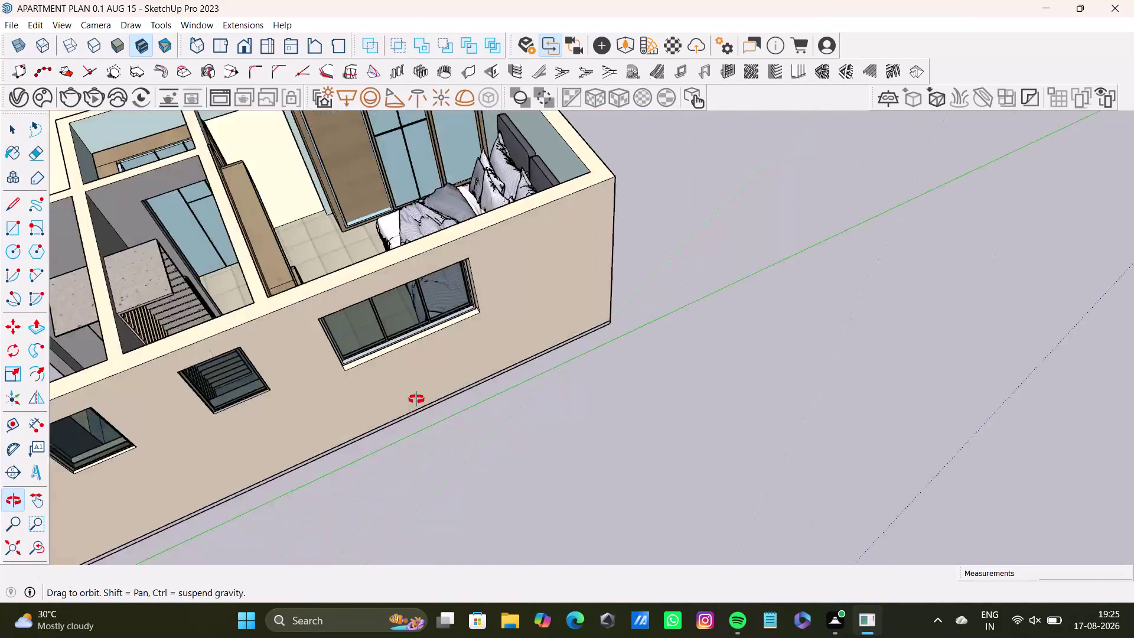
middle_drag(442, 410, 370, 357)
middle_drag(462, 222, 483, 520)
scroll(up, 3)
middle_drag(514, 371, 508, 465)
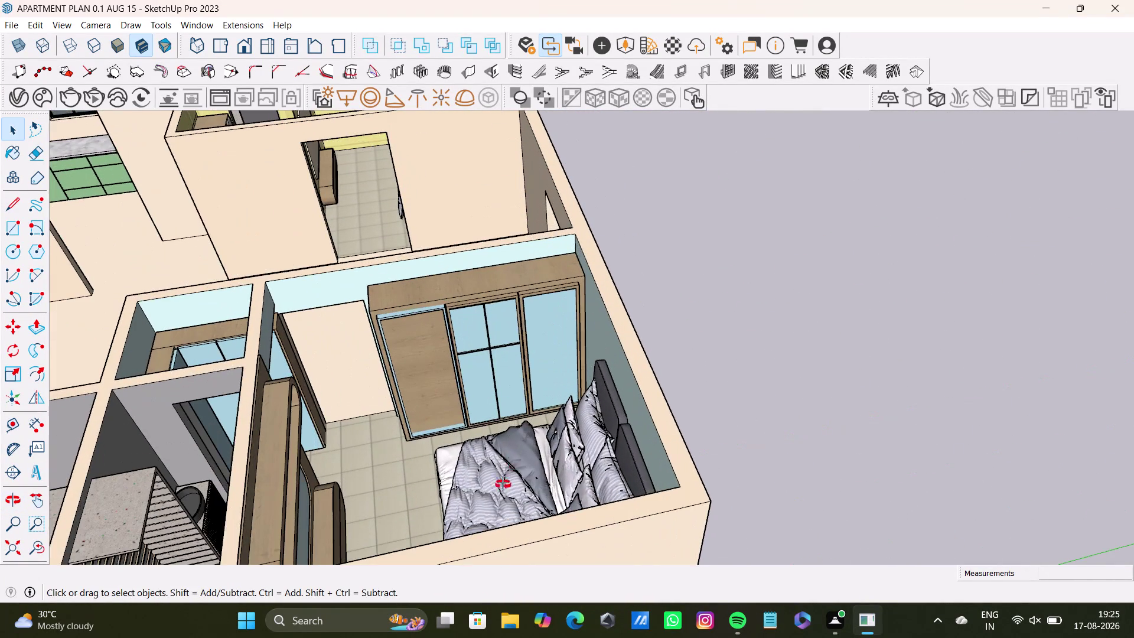
middle_drag(508, 465, 490, 524)
scroll(down, 3)
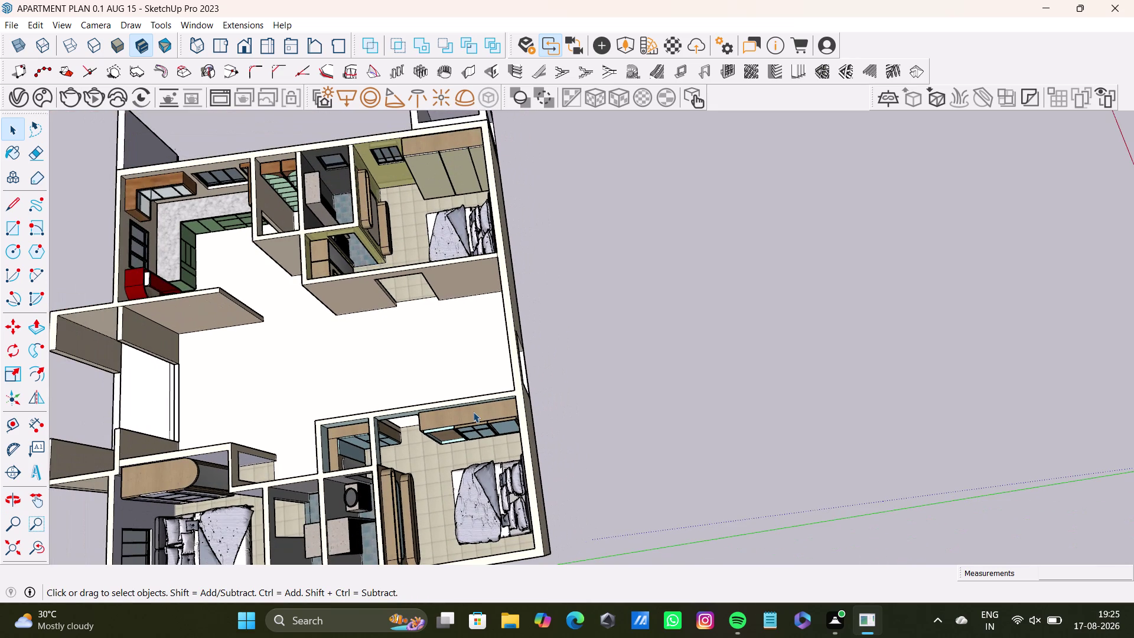
scroll(down, 3)
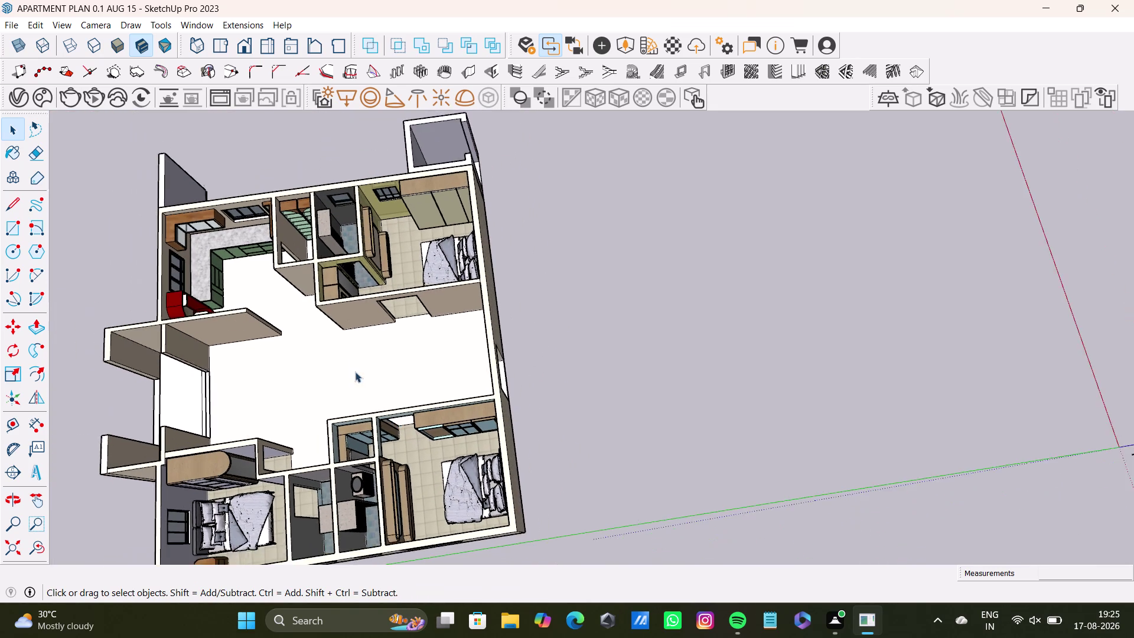
scroll(up, 3)
middle_drag(355, 329, 601, 352)
middle_drag(623, 363, 602, 430)
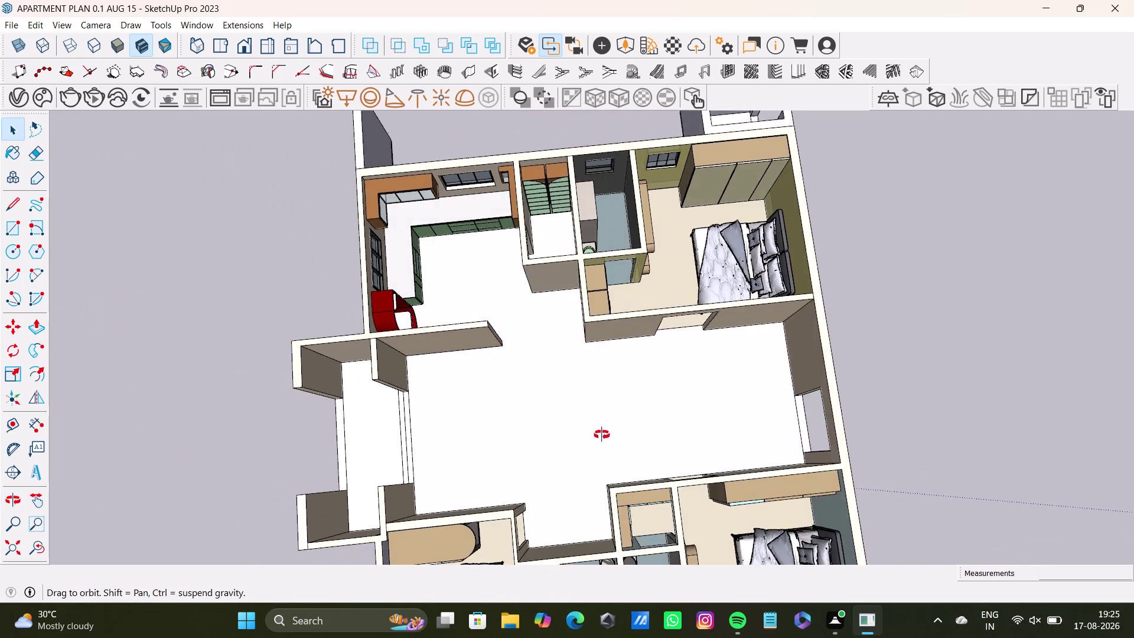
middle_drag(602, 430, 459, 295)
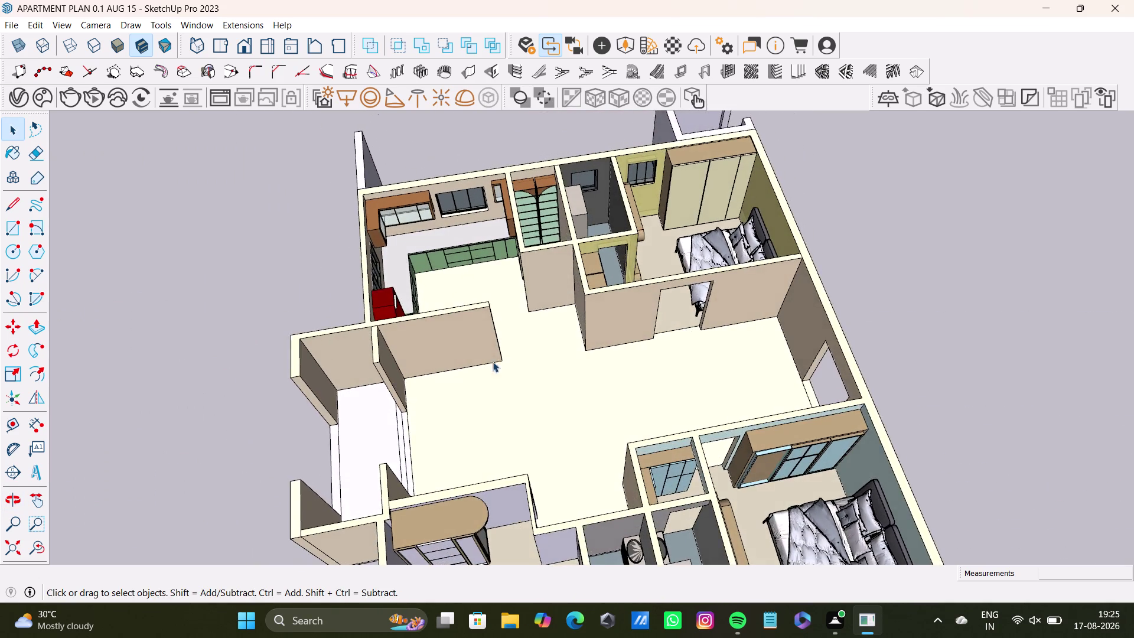
scroll(up, 3)
middle_drag(529, 391, 536, 354)
middle_drag(662, 433, 1044, 483)
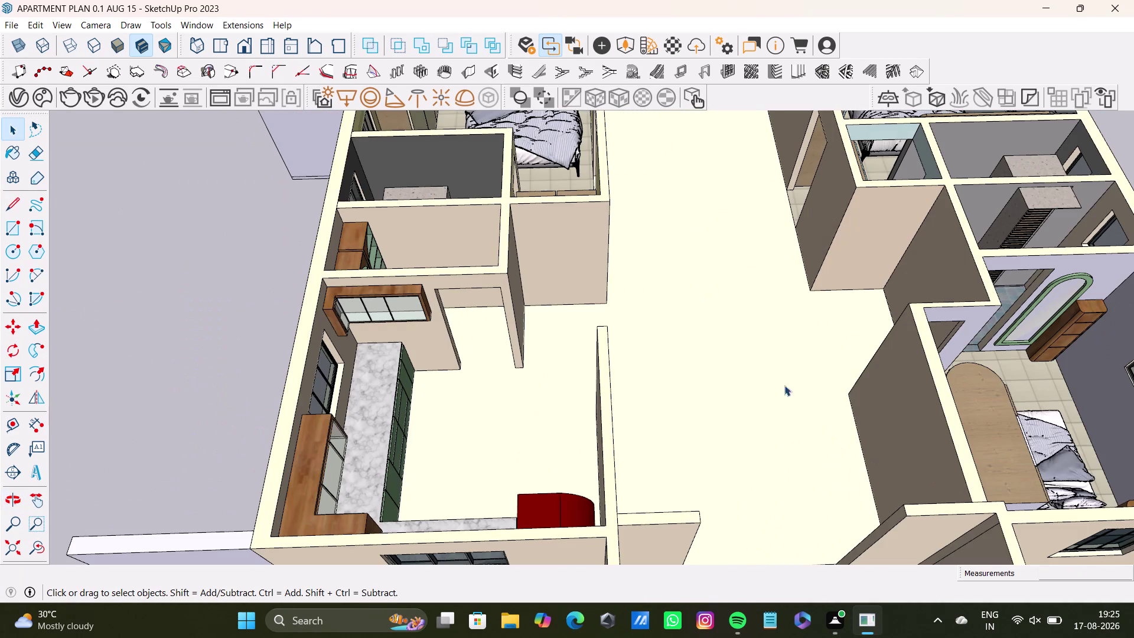
middle_drag(772, 378, 669, 481)
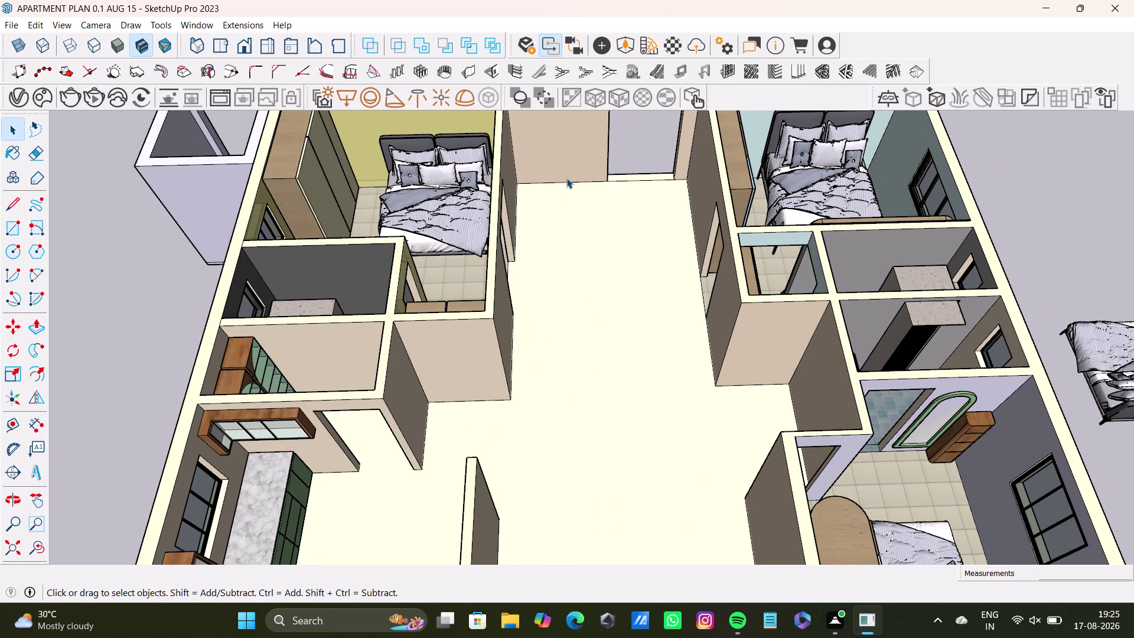
scroll(down, 3)
scroll(down, 3)
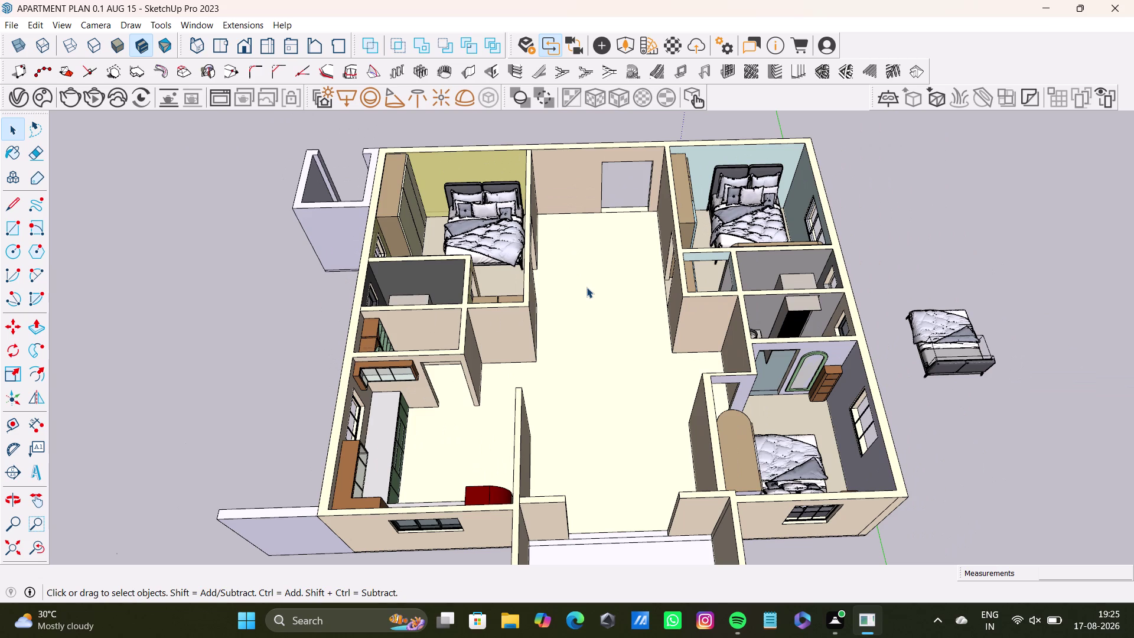
scroll(up, 3)
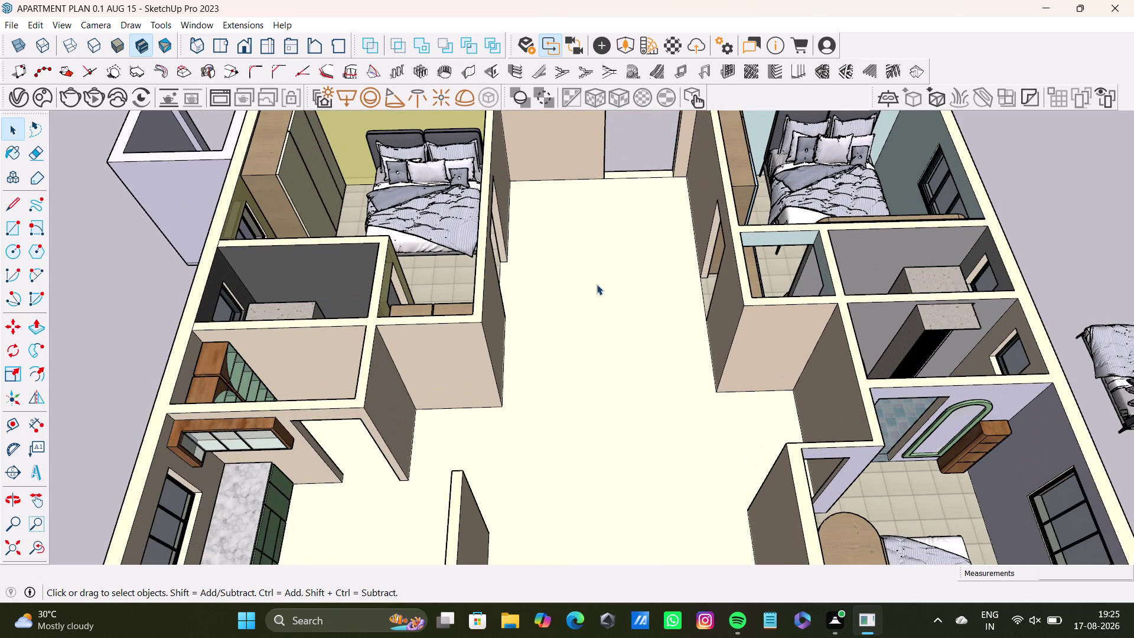
scroll(down, 3)
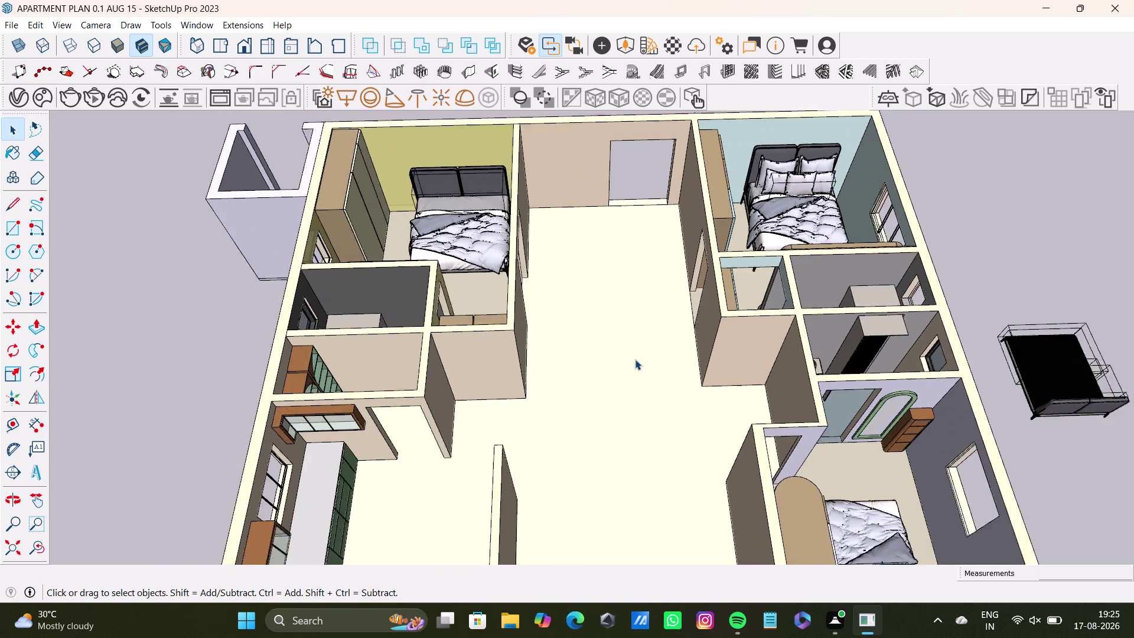
scroll(down, 3)
middle_drag(635, 359, 574, 316)
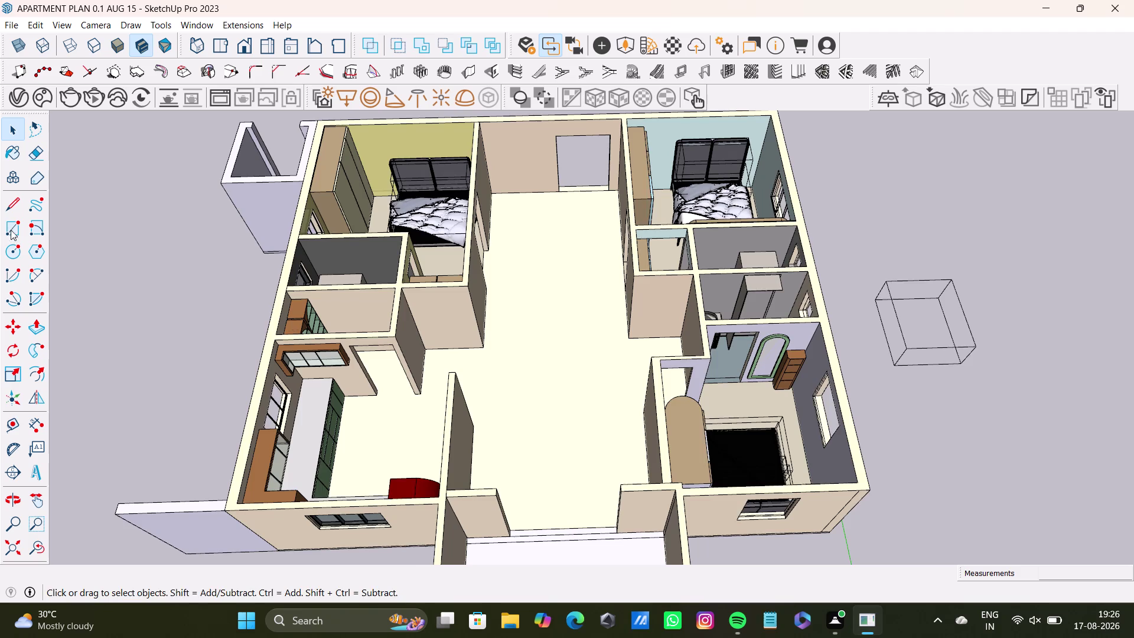
Start a rectangle at the central hall's far corner and stretch it along the hall.
click(15, 230)
scroll(up, 3)
scroll(up, 3)
scroll(up, 3)
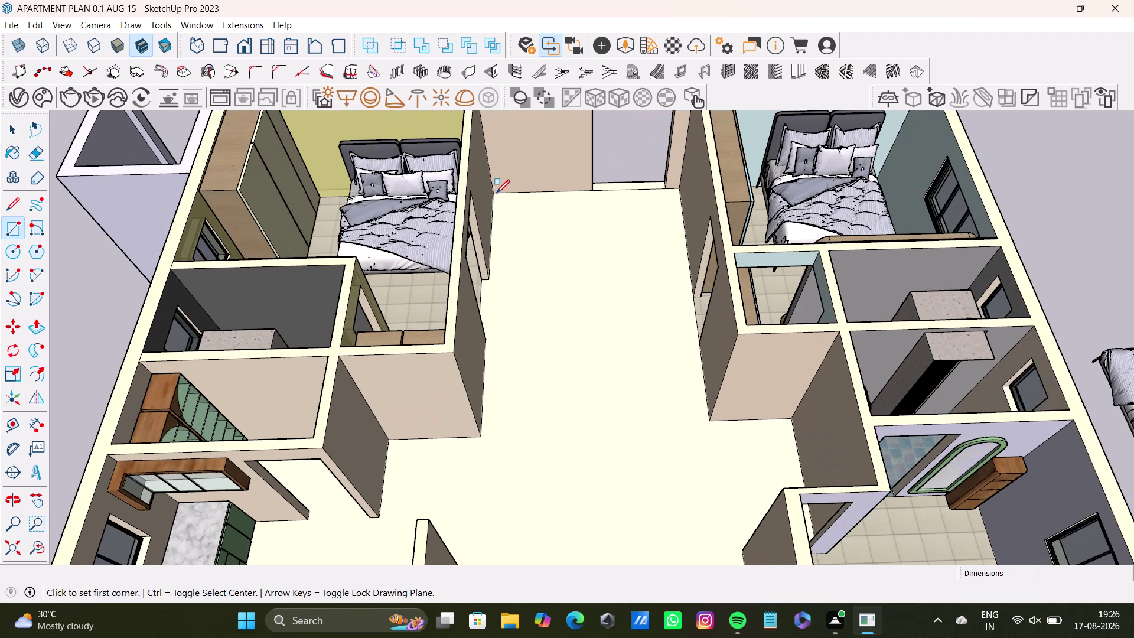
click(492, 191)
scroll(down, 3)
middle_drag(632, 482, 609, 338)
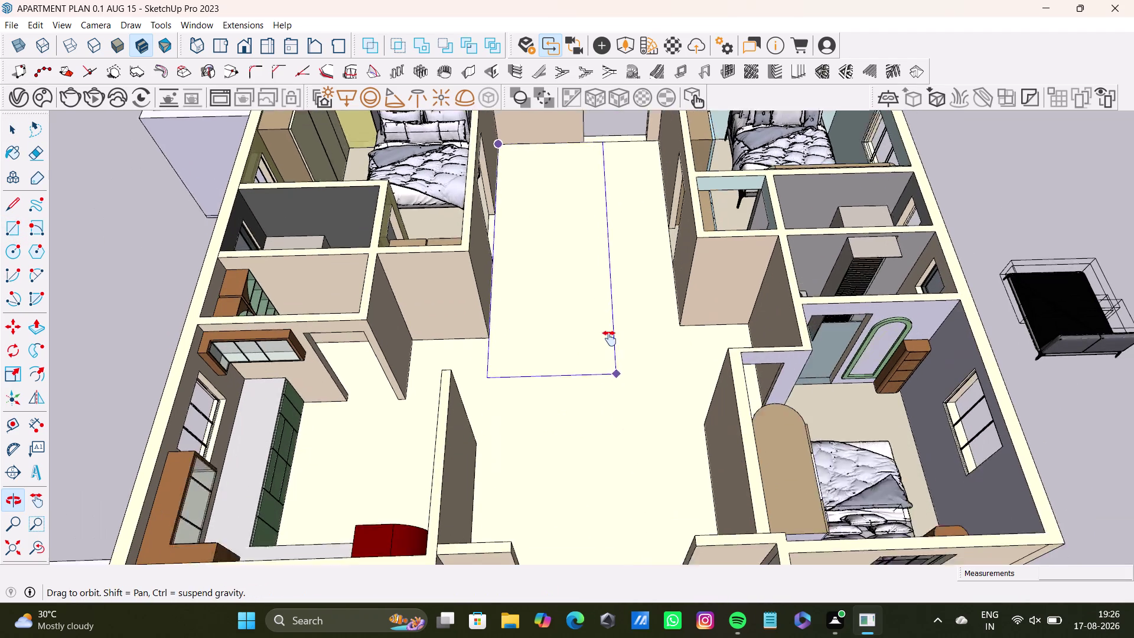
middle_drag(609, 339, 612, 358)
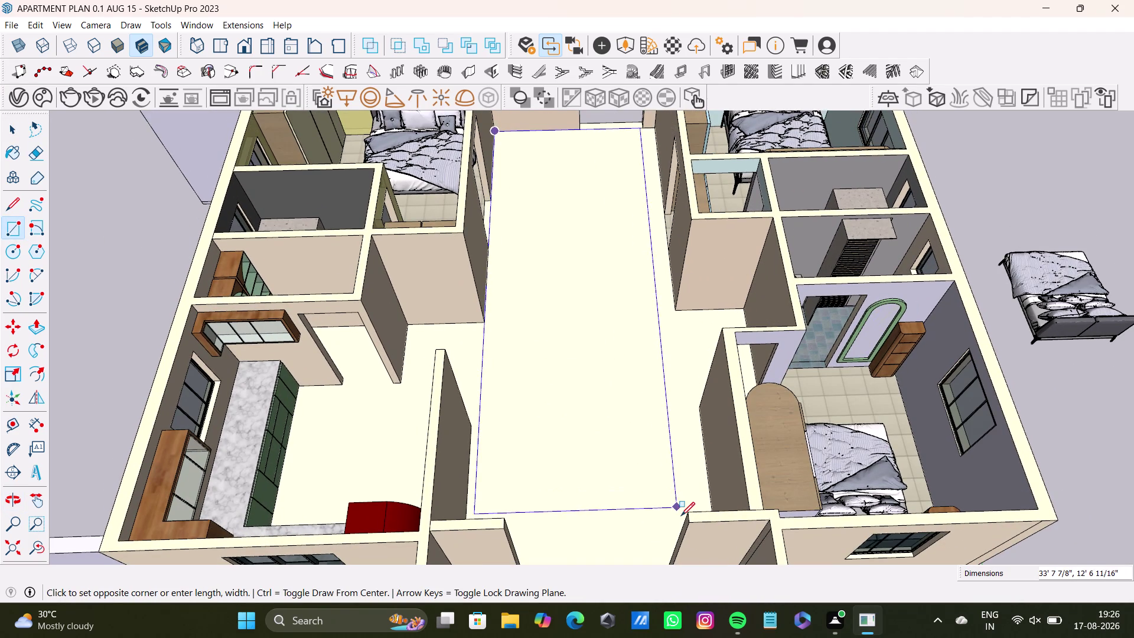
middle_drag(682, 503, 692, 576)
key(Up)
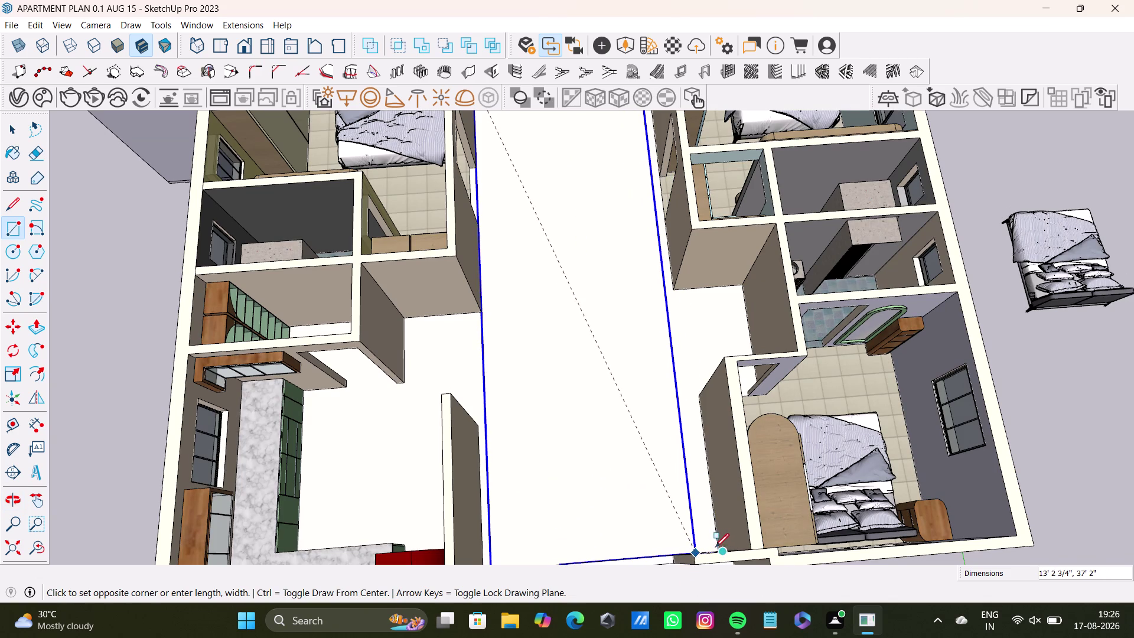
Carry the rectangle to the hall's near corner, completing the floor face.
middle_drag(717, 544, 310, 554)
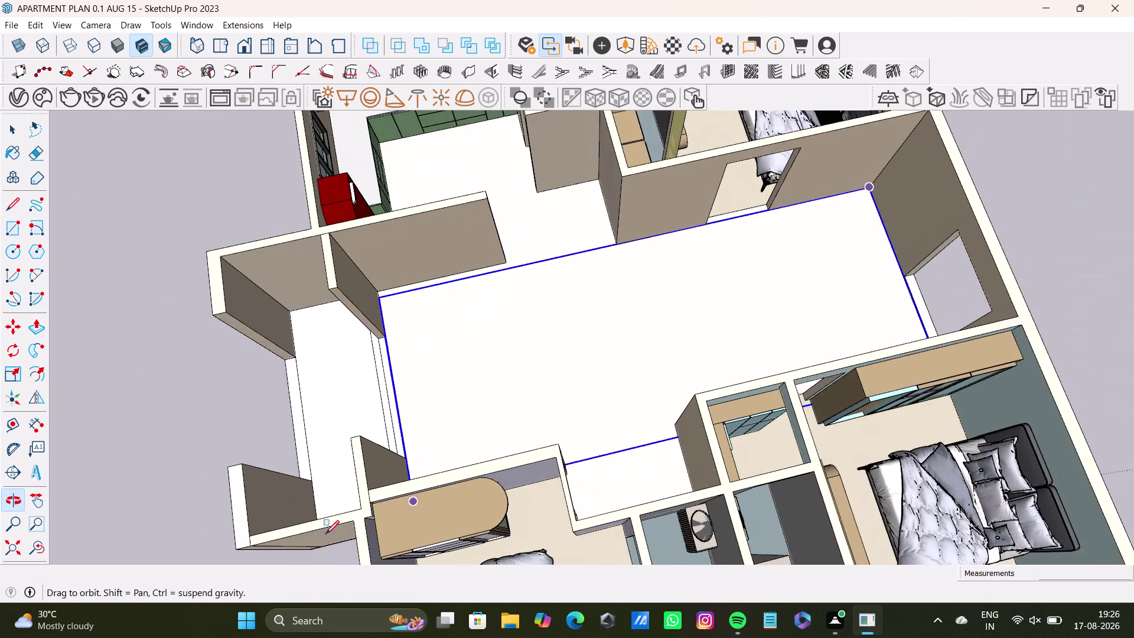
scroll(up, 3)
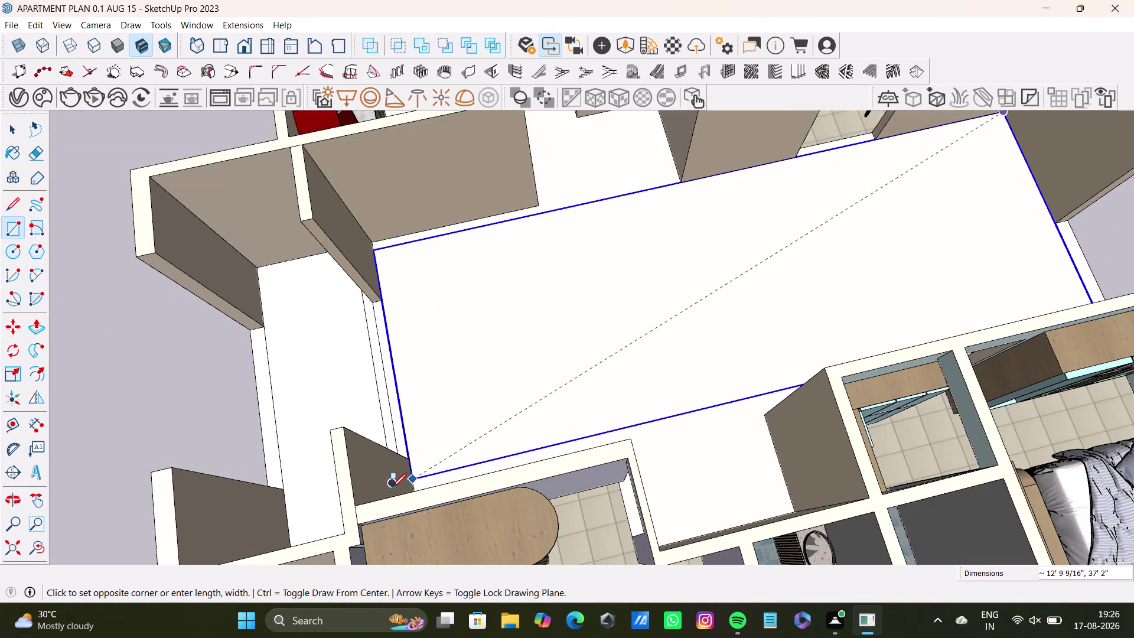
scroll(up, 3)
middle_drag(508, 465, 757, 503)
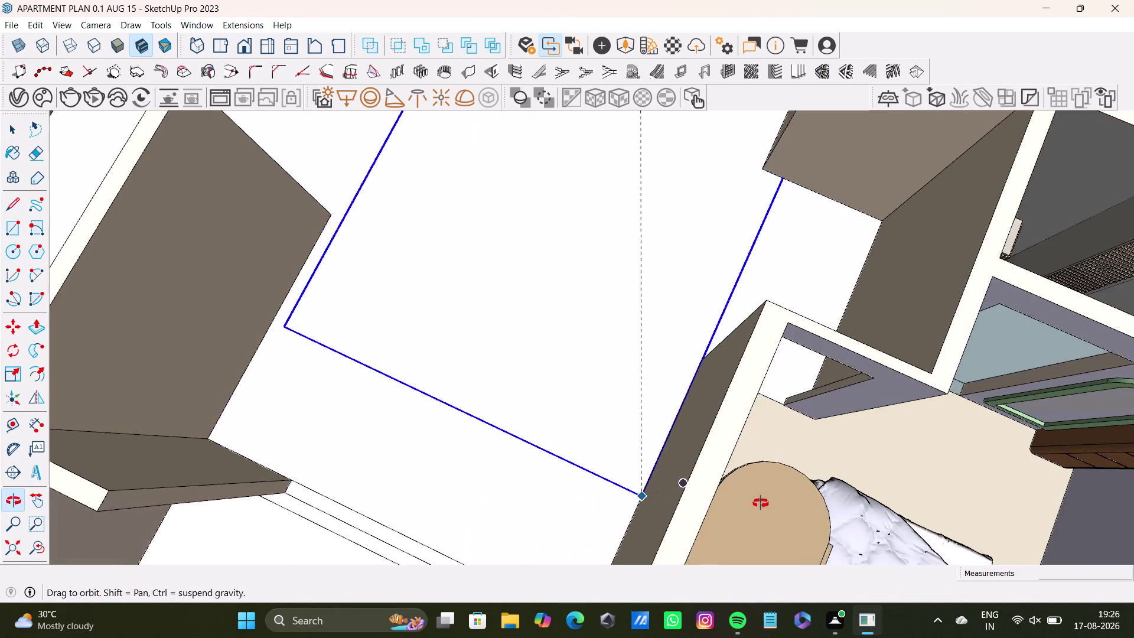
middle_drag(757, 503, 789, 511)
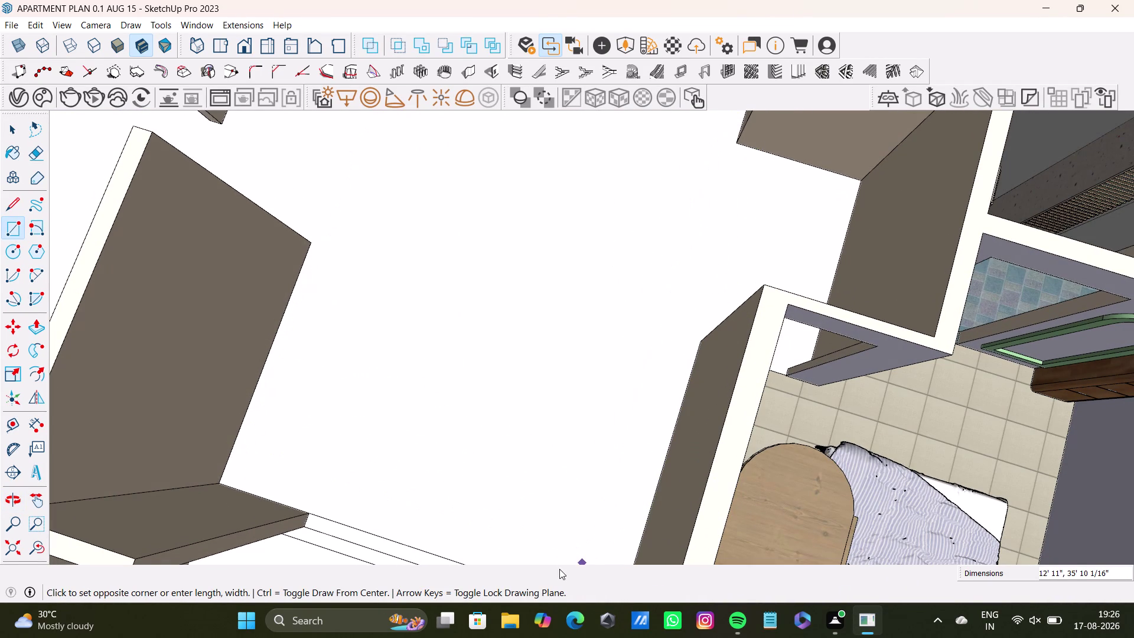
middle_drag(569, 529, 628, 399)
key(space)
Select the new hall floor face and its edges.
triple_click(618, 384)
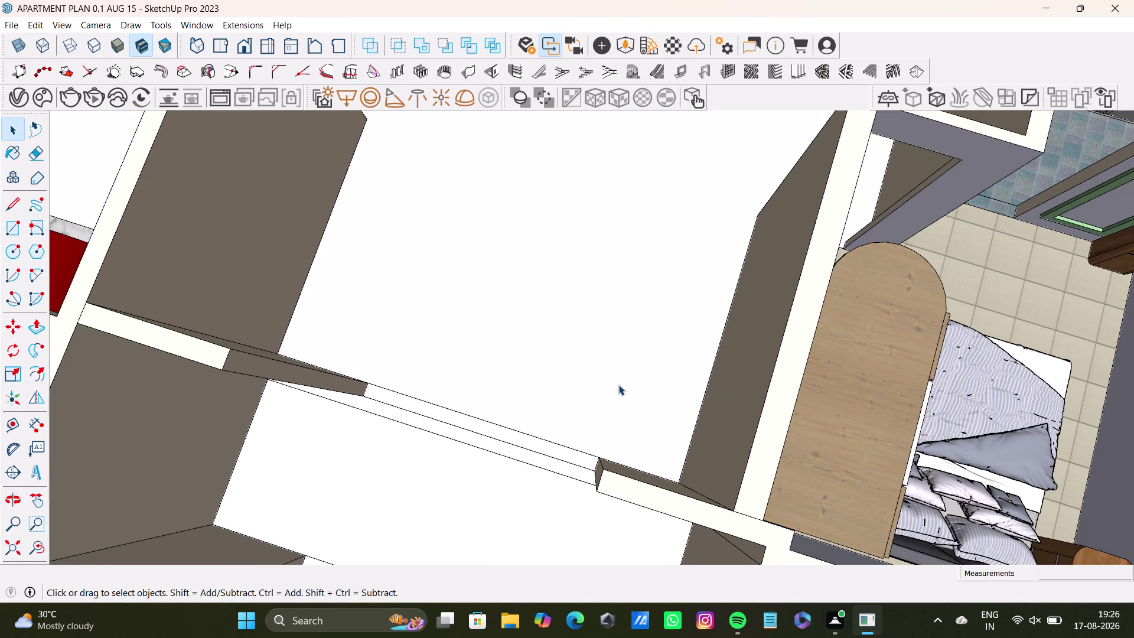
triple_click(619, 384)
double_click(619, 384)
click(625, 374)
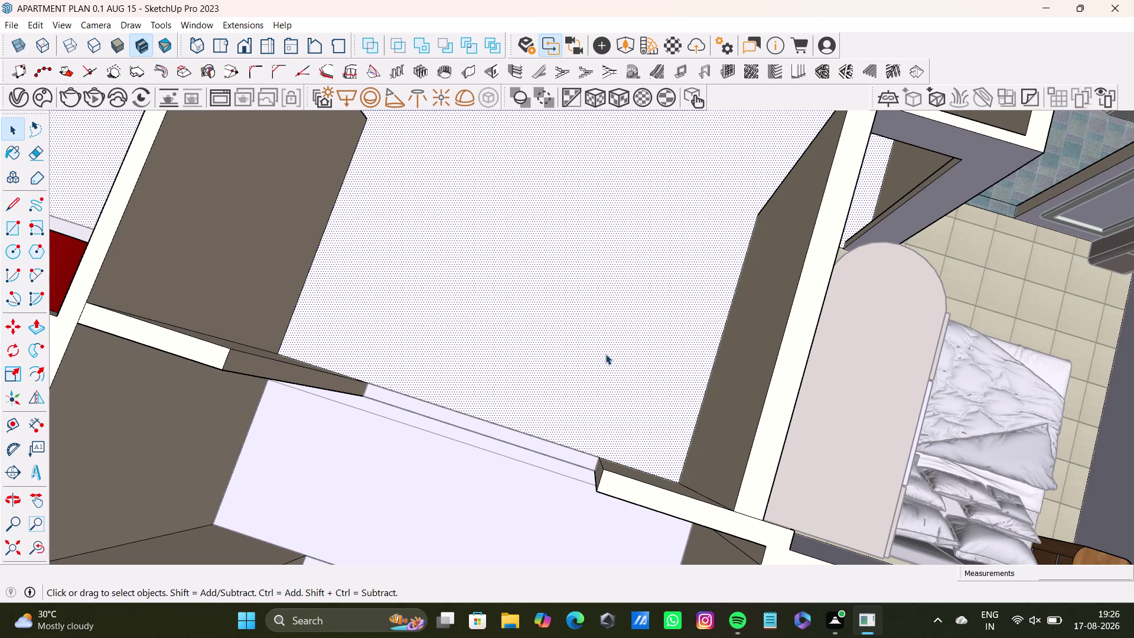
Orbit and zoom out to an overall view of the apartment.
middle_drag(547, 328, 523, 626)
scroll(down, 3)
middle_drag(590, 443, 673, 429)
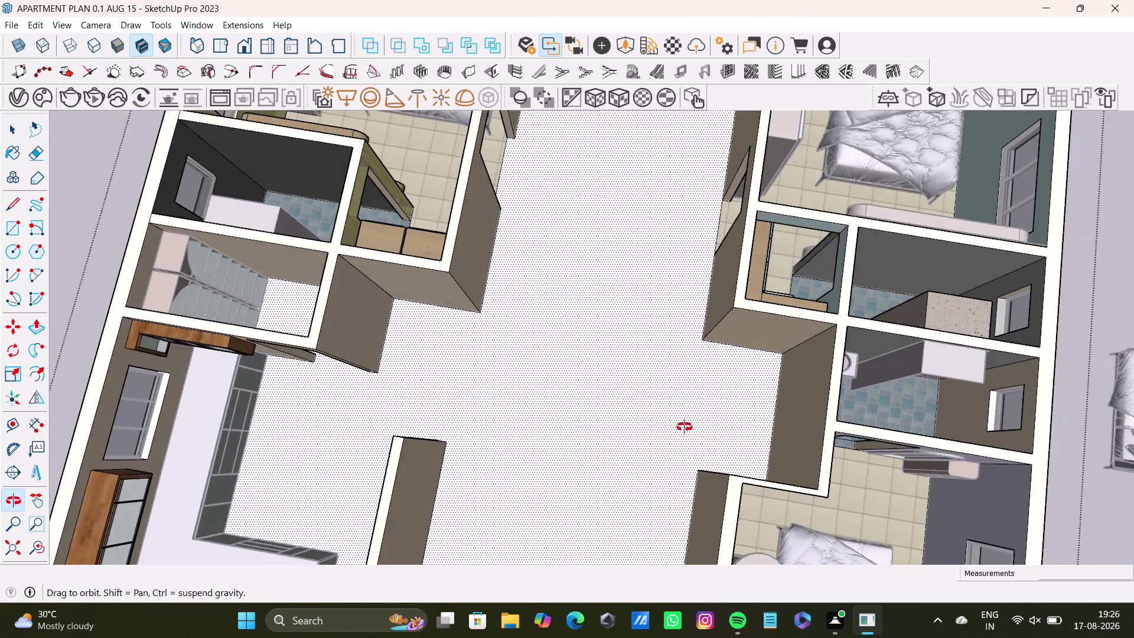
middle_drag(673, 429, 758, 426)
middle_drag(665, 367, 664, 502)
middle_drag(683, 494, 670, 486)
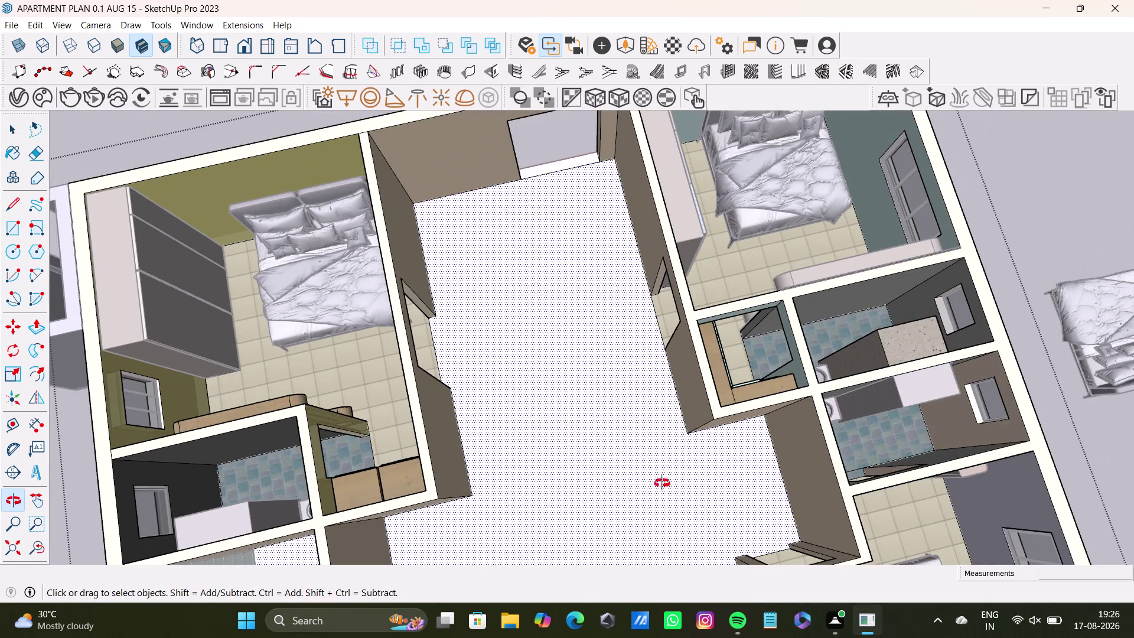
middle_drag(670, 486, 570, 440)
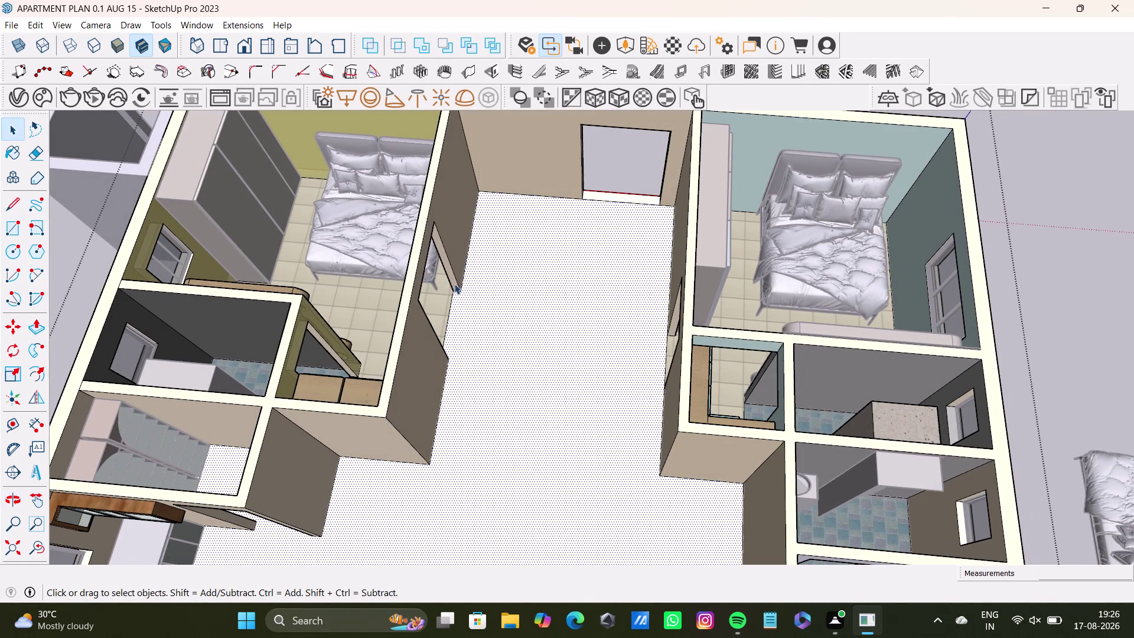
scroll(down, 3)
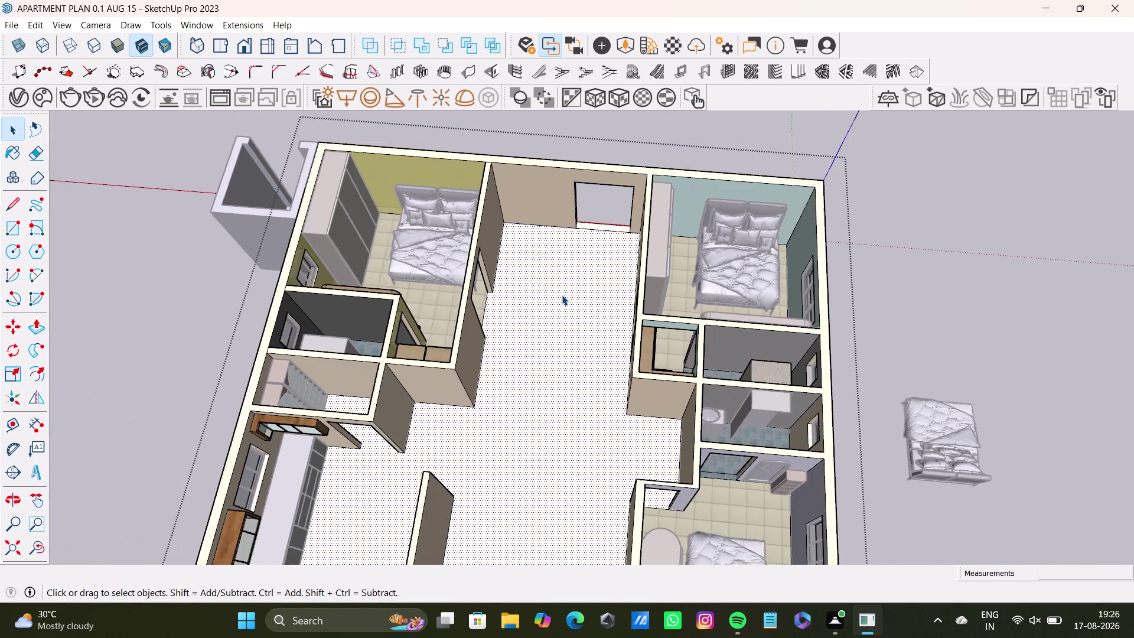
scroll(down, 3)
key(space)
click(885, 293)
scroll(up, 3)
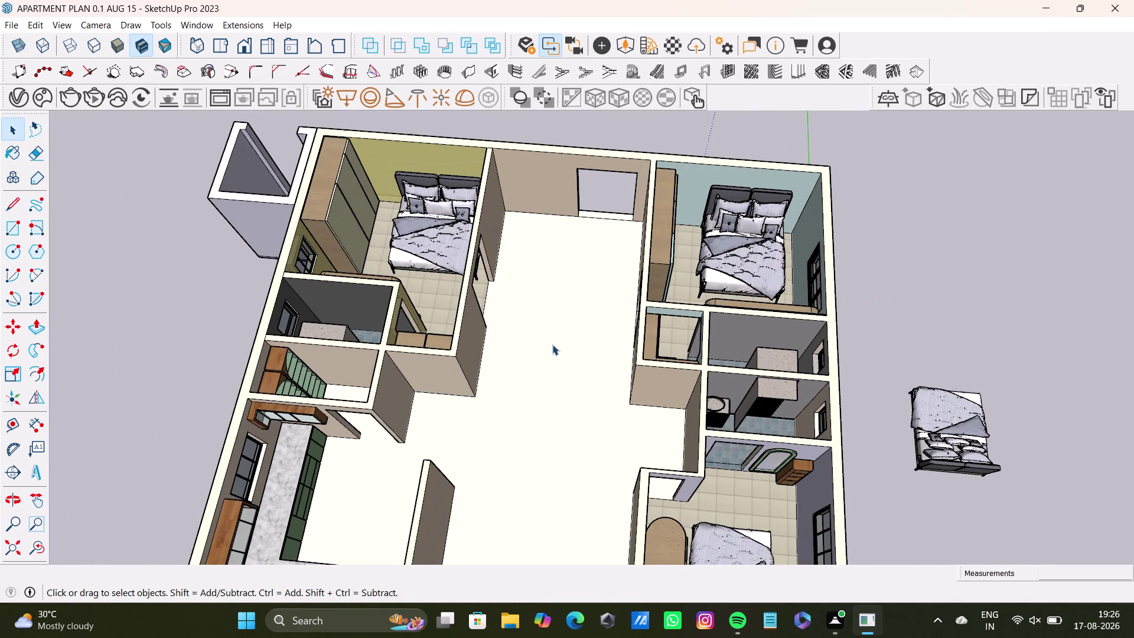
scroll(down, 3)
Window-select the loose bed outside the apartment walls and delete it.
middle_drag(582, 408, 553, 412)
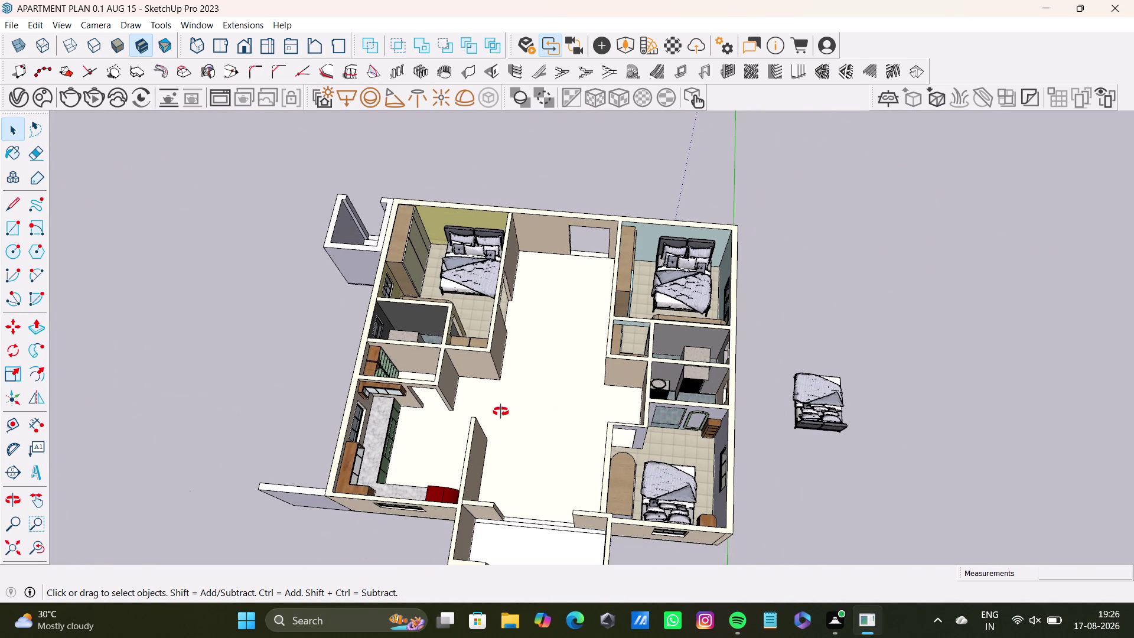
middle_drag(553, 412, 394, 414)
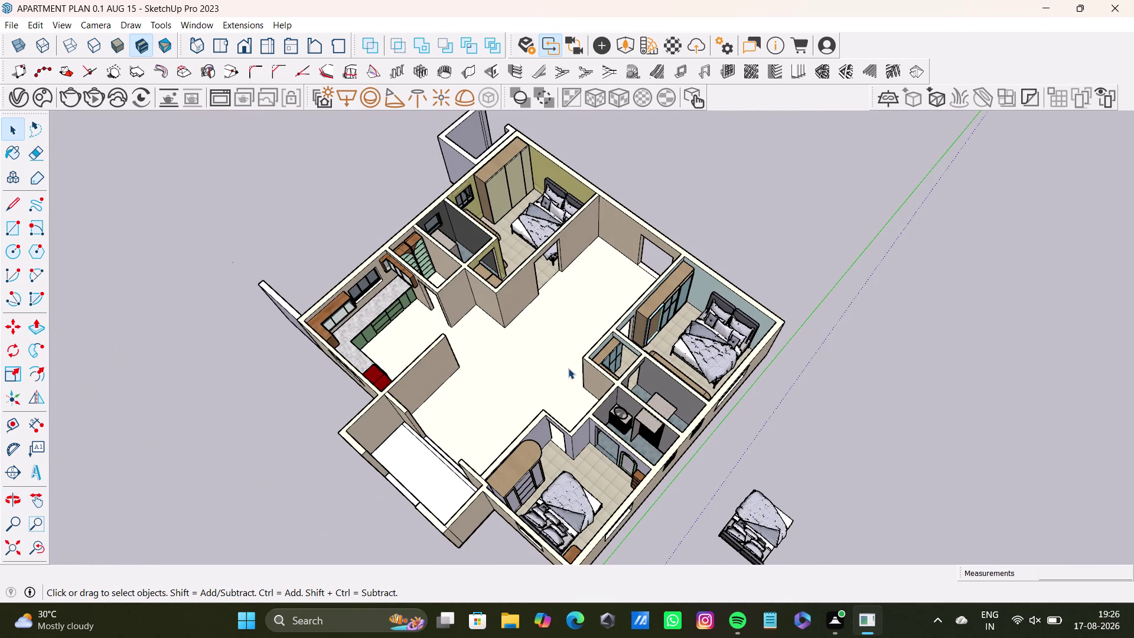
middle_drag(552, 398, 545, 336)
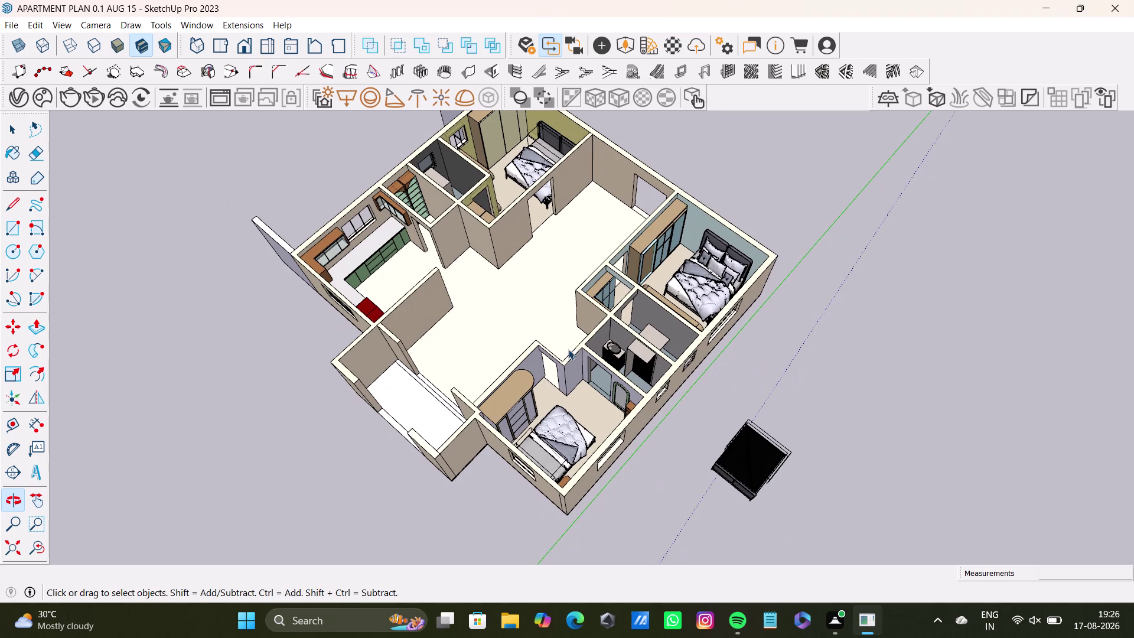
drag(708, 406, 846, 520)
key(Delete)
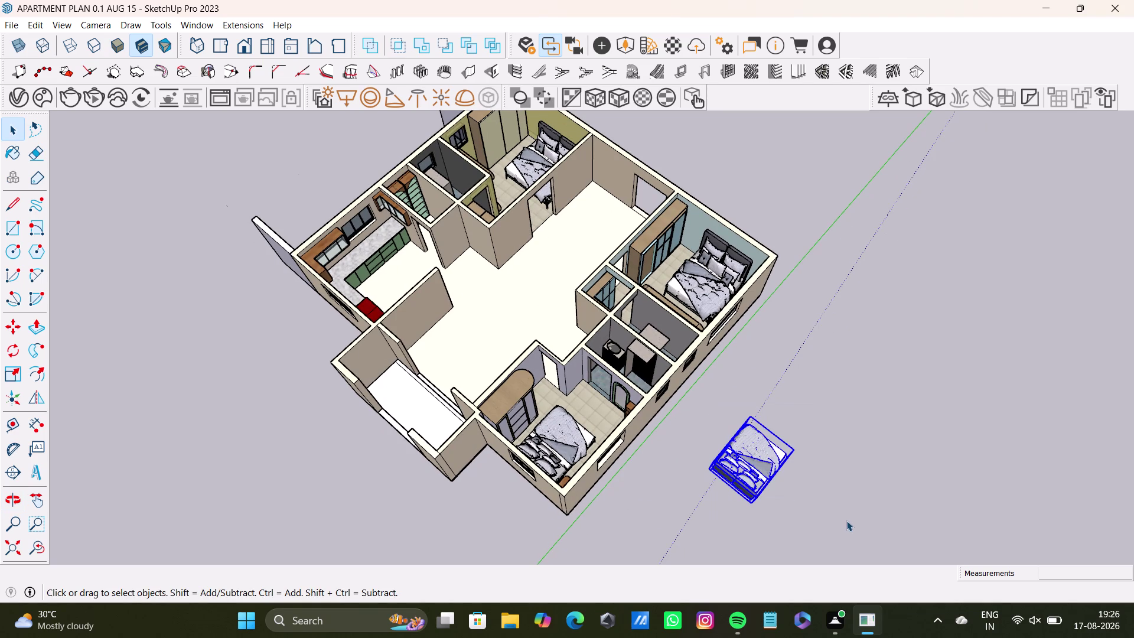
Orbit around the apartment to check the cleanup and frame the central living area.
middle_drag(808, 434, 686, 406)
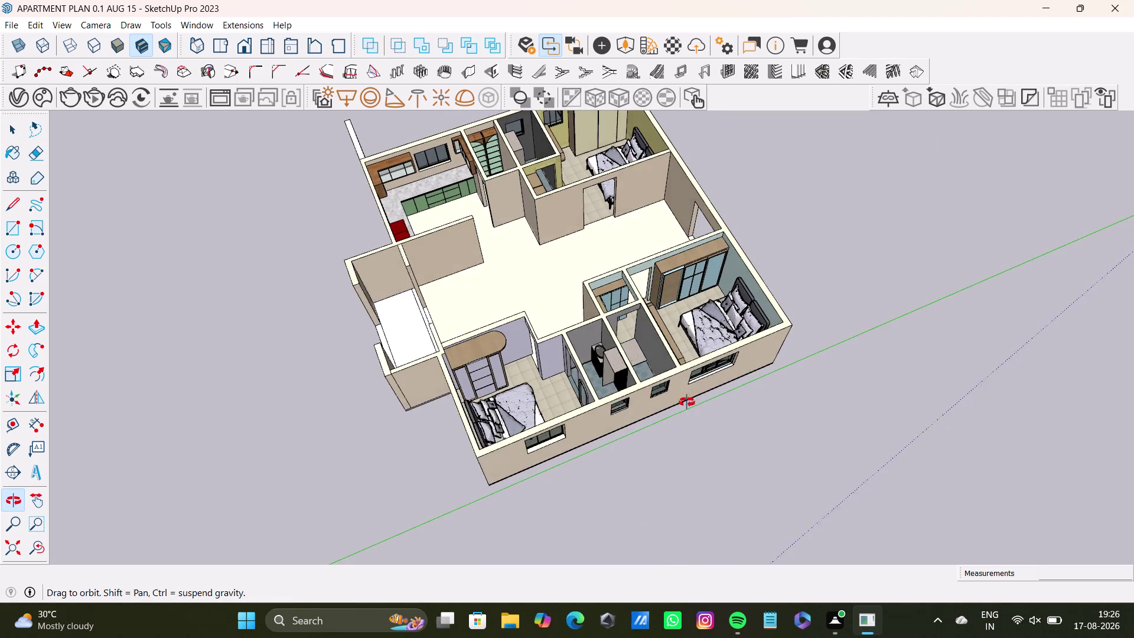
middle_drag(686, 406, 708, 464)
middle_drag(691, 421, 678, 416)
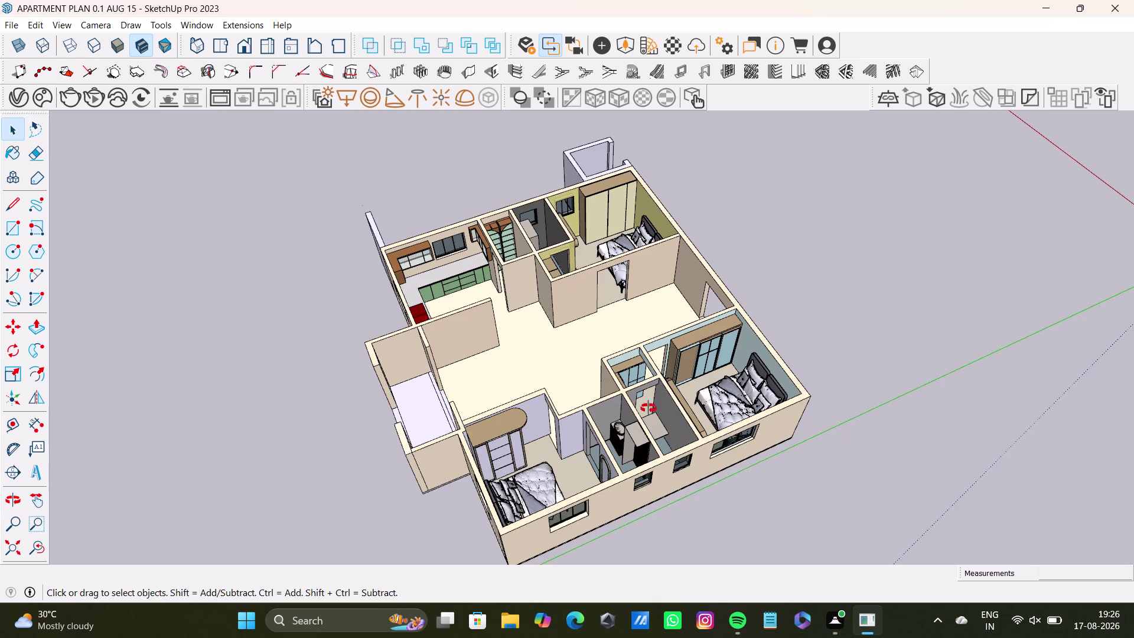
middle_drag(678, 416, 430, 380)
scroll(up, 3)
middle_drag(499, 327, 607, 317)
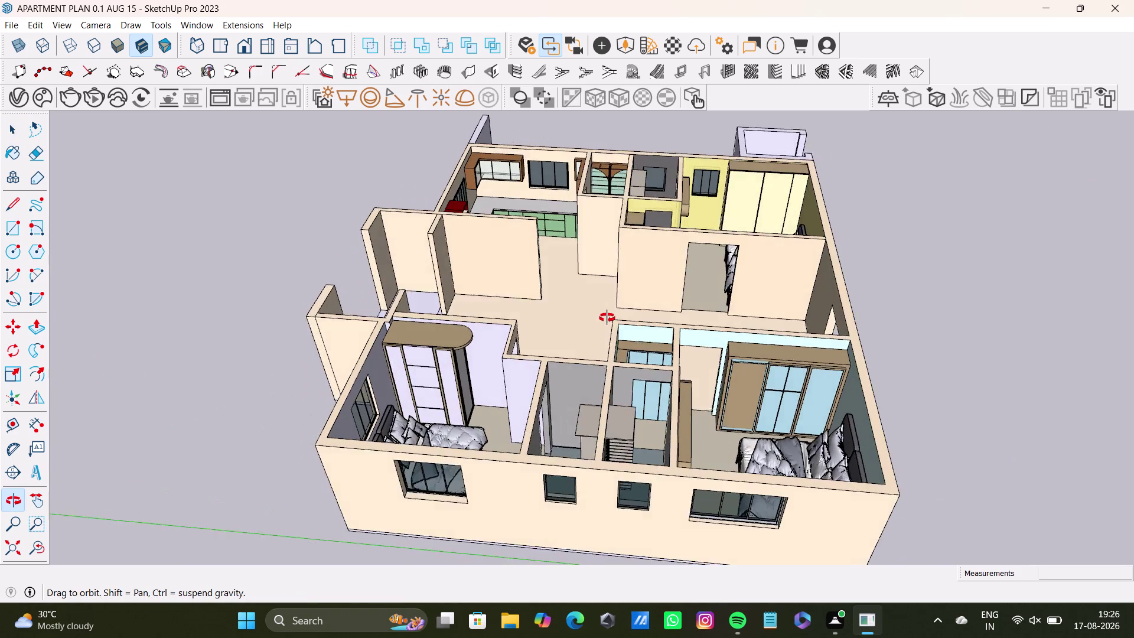
middle_drag(607, 318, 392, 352)
scroll(up, 3)
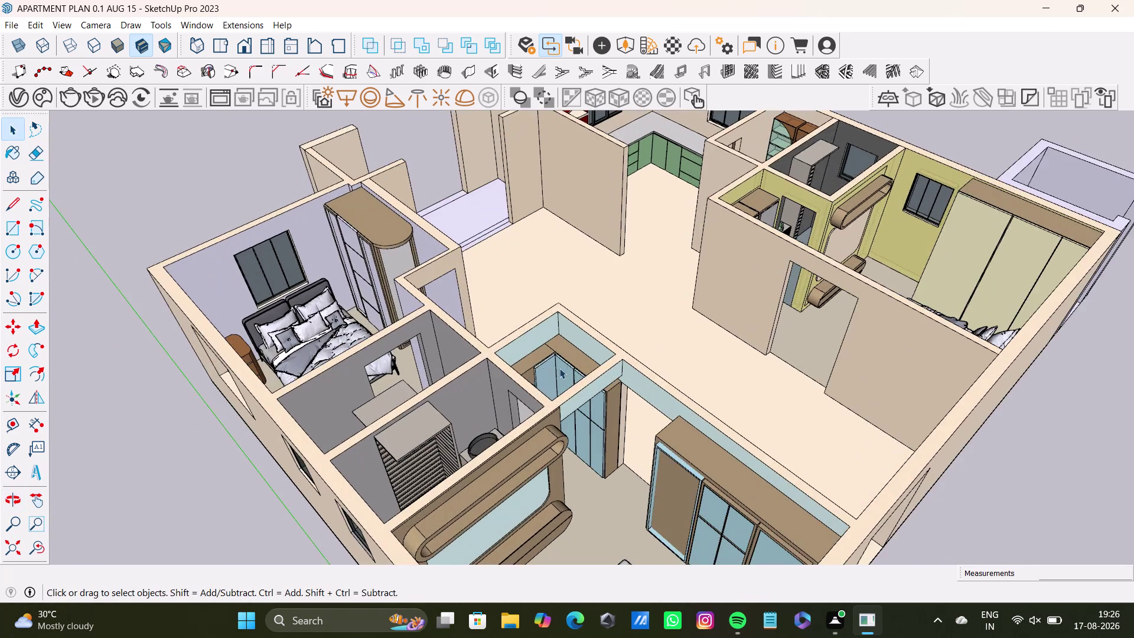
middle_drag(560, 368, 417, 359)
middle_drag(561, 350, 570, 476)
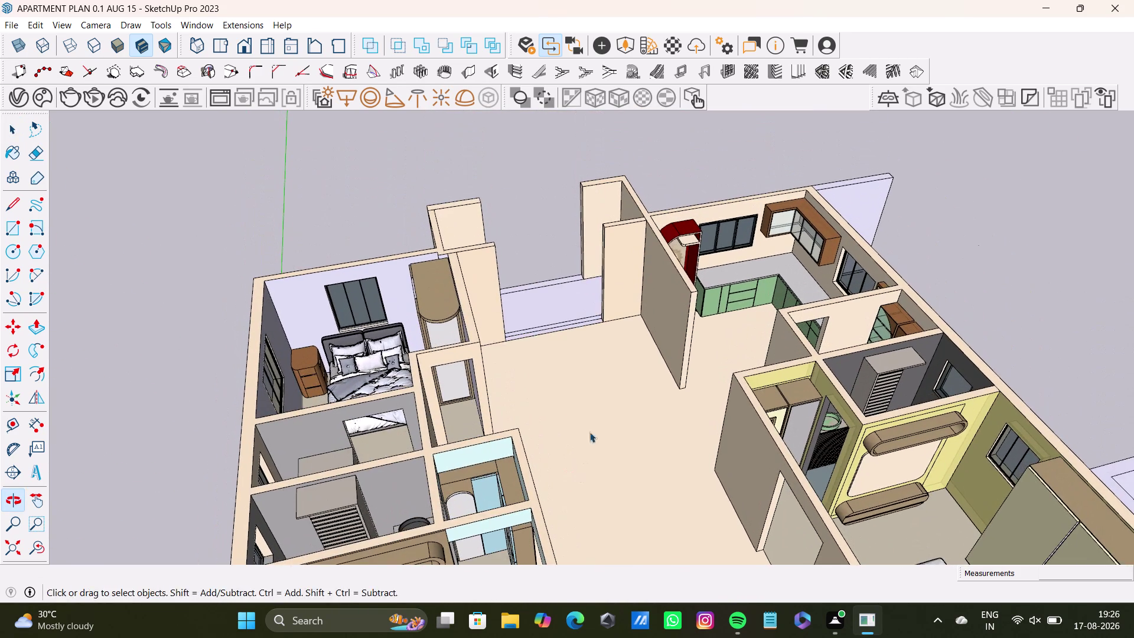
middle_drag(624, 362, 554, 371)
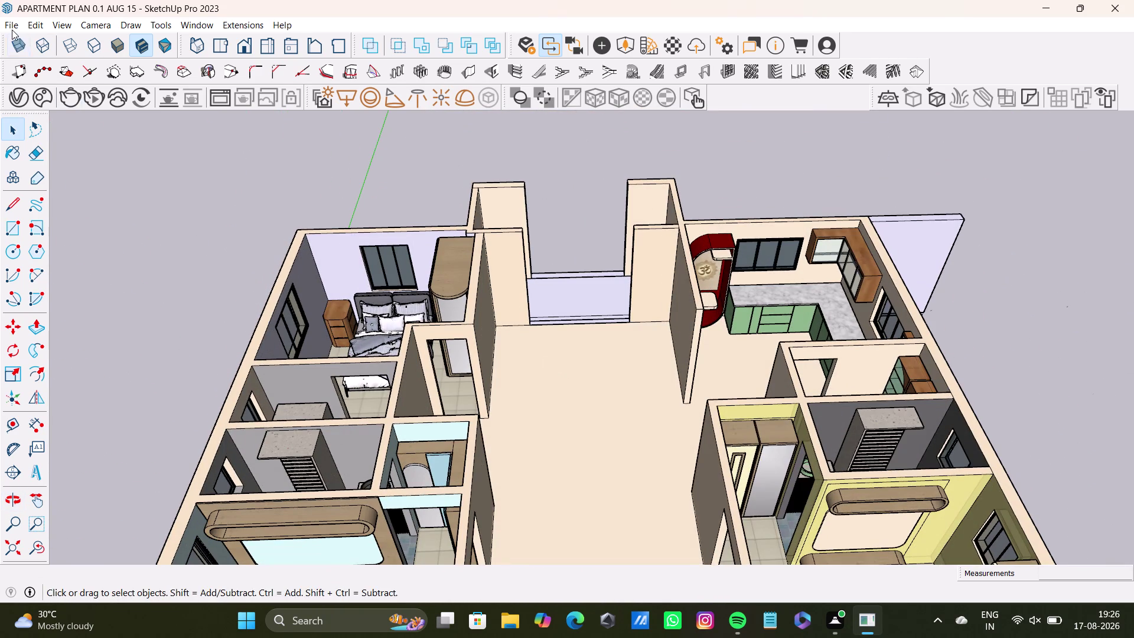
Import the SWIVEL CHAIR .skp file from Downloads, dismissing the File Version Warning.
click(12, 29)
click(72, 227)
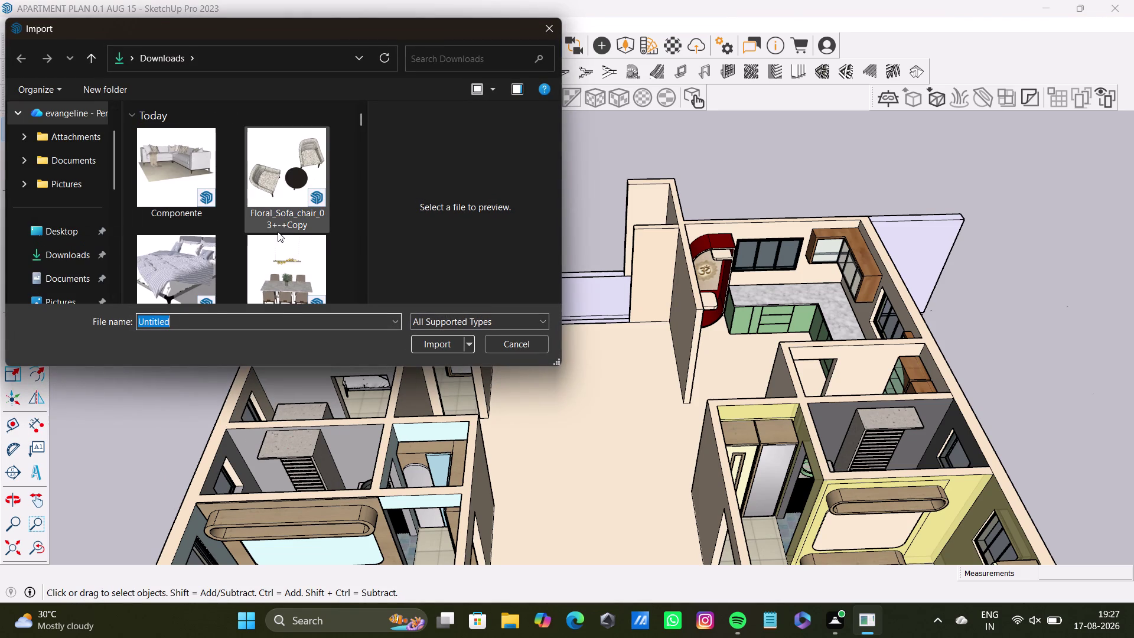
scroll(down, 3)
scroll(down, 3)
scroll(down, 3)
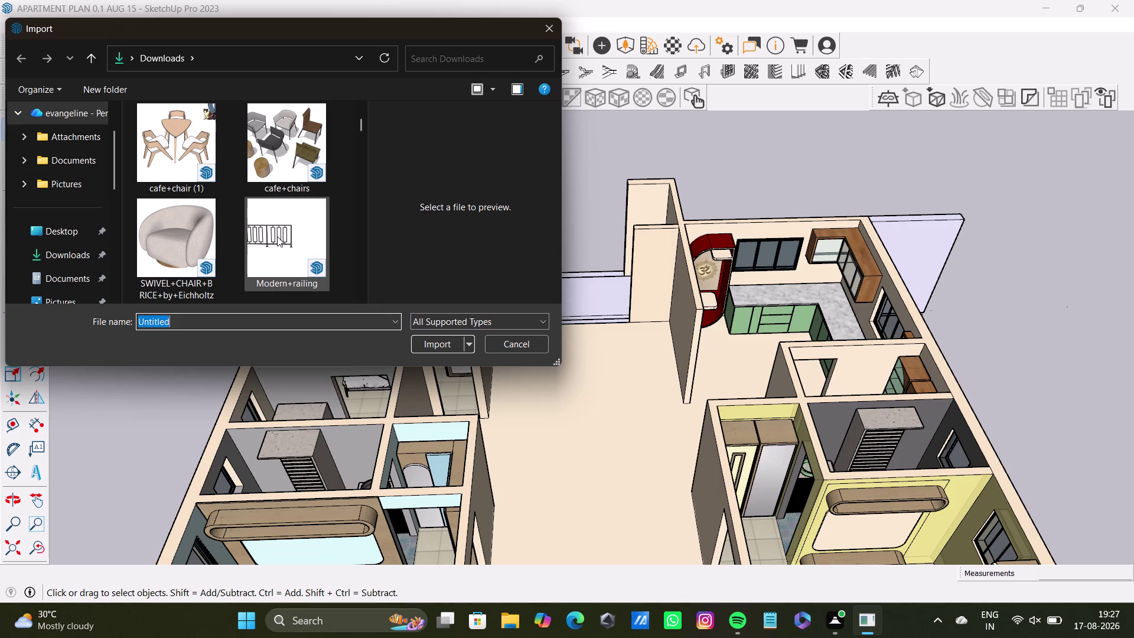
scroll(down, 3)
scroll(up, 3)
scroll(up, 3)
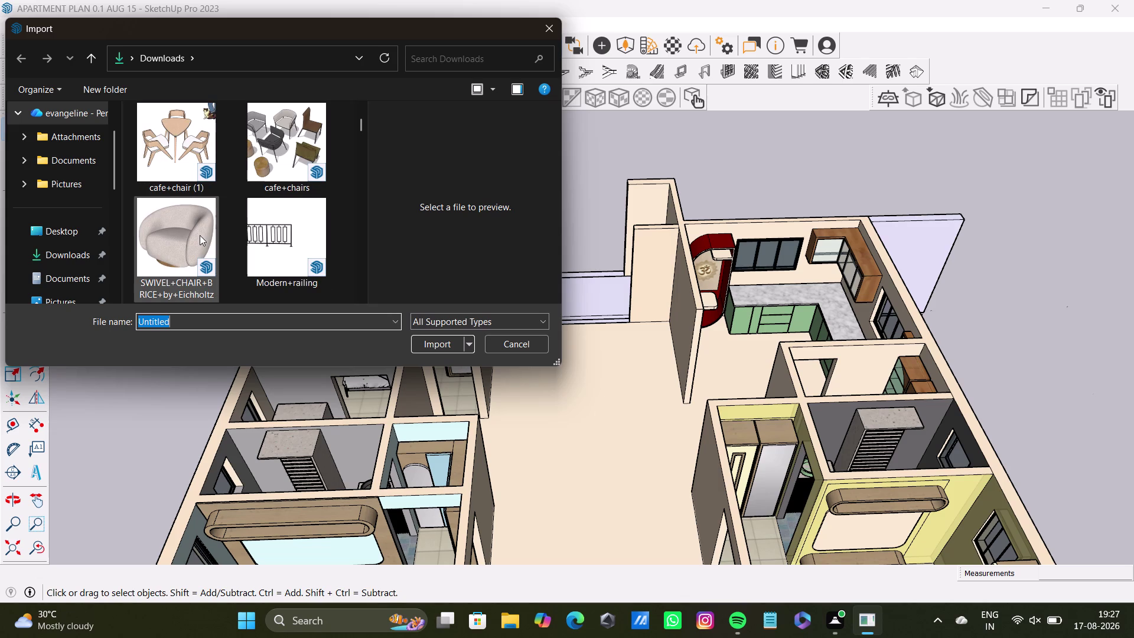
click(192, 226)
click(434, 344)
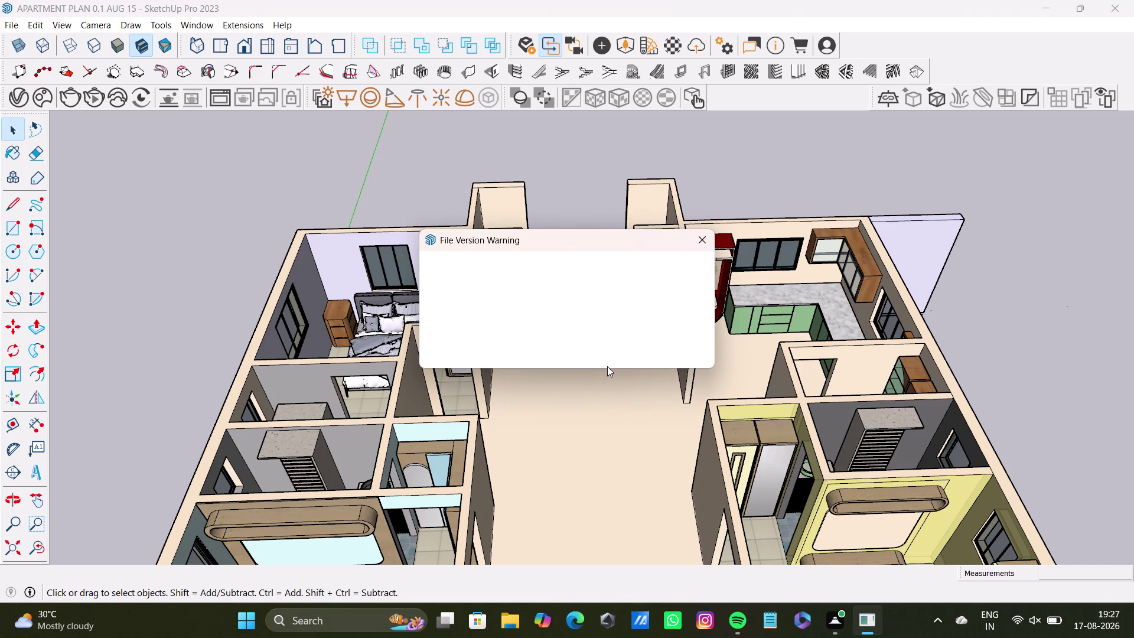
click(686, 350)
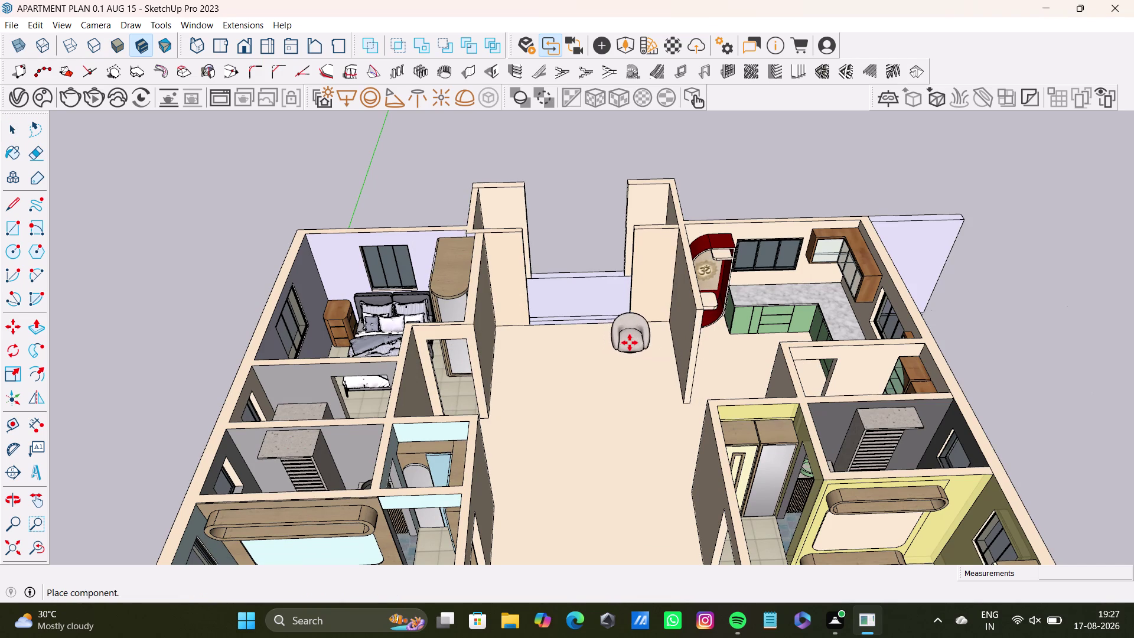
Place the imported swivel chair in the hall and copy a second one beside it.
click(630, 342)
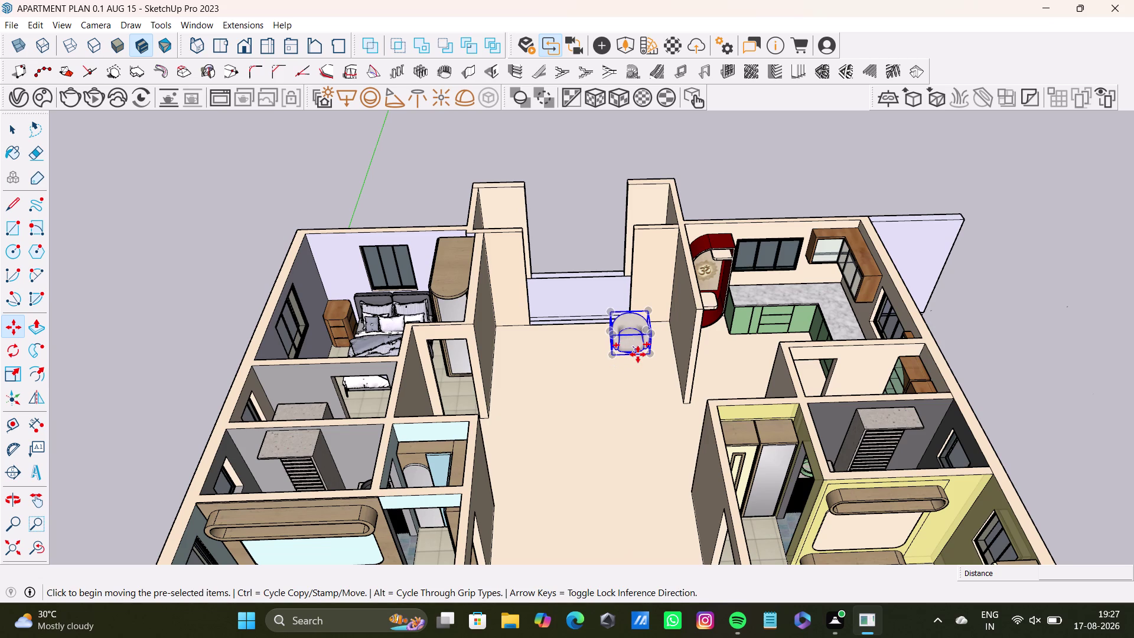
key(m)
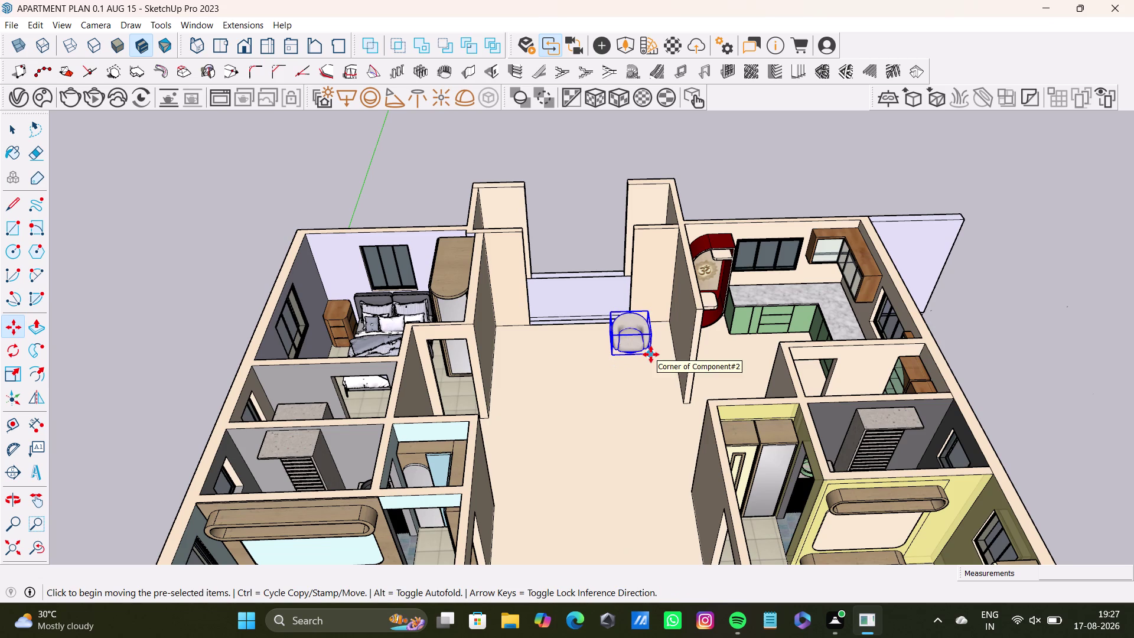
click(651, 355)
click(661, 396)
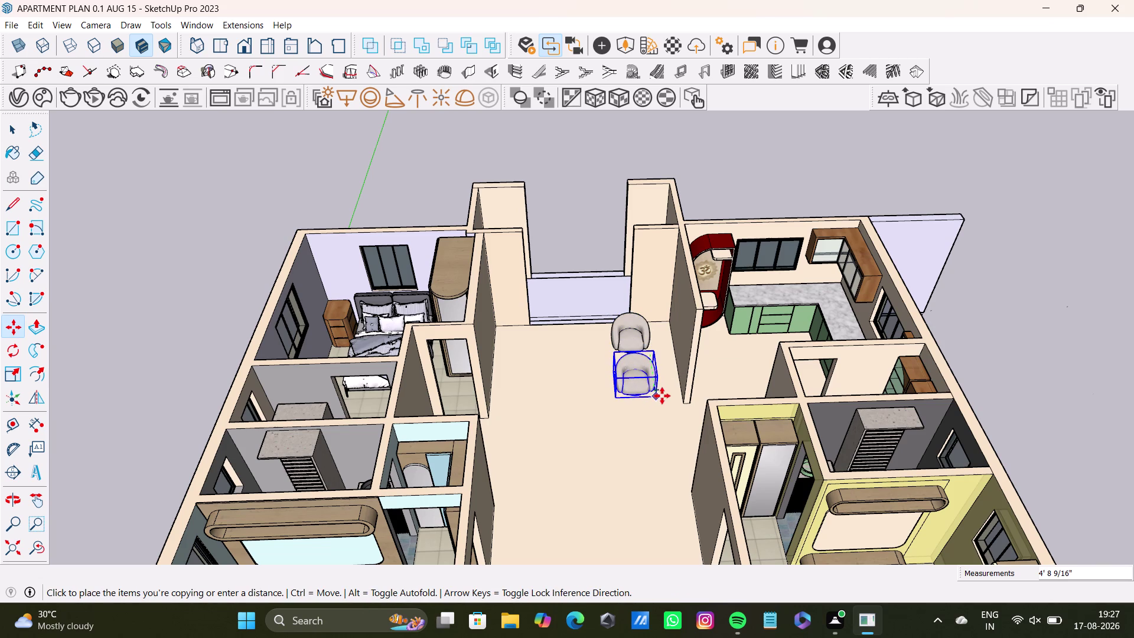
Select the first swivel chair and rotate it to face the copy.
middle_drag(602, 431, 727, 433)
scroll(up, 3)
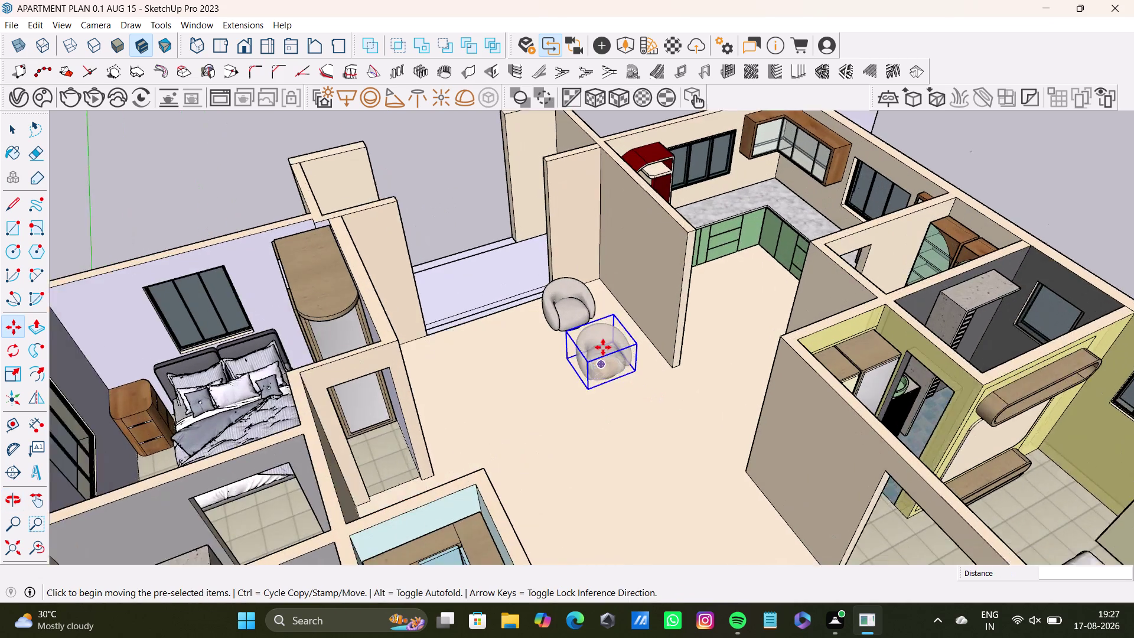
scroll(up, 3)
middle_drag(603, 347, 738, 395)
key(space)
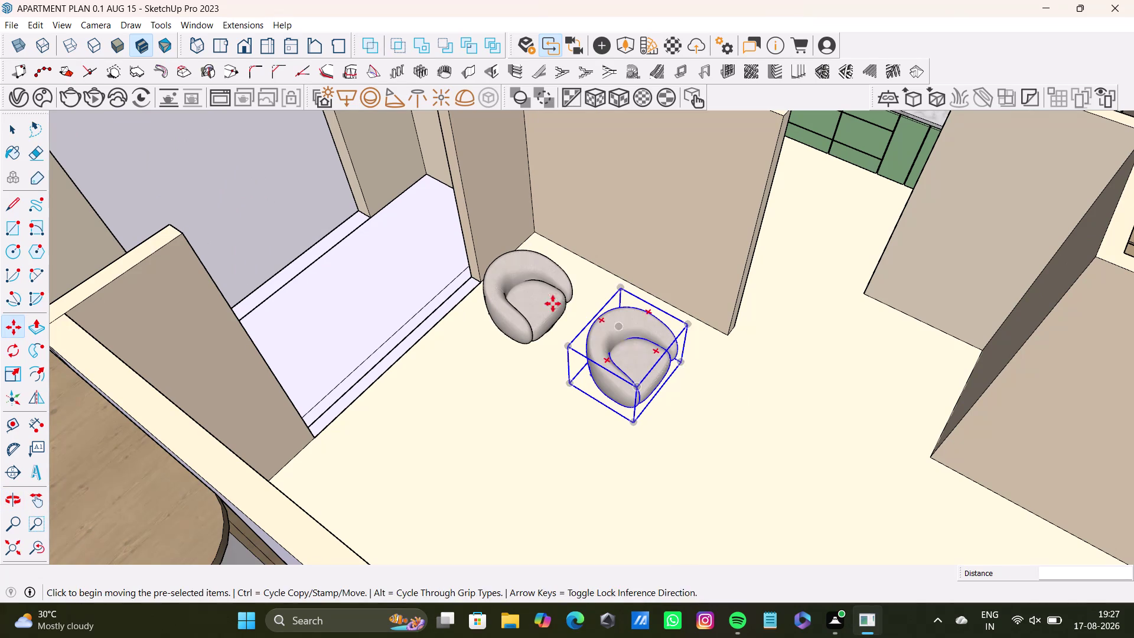
drag(451, 231, 610, 376)
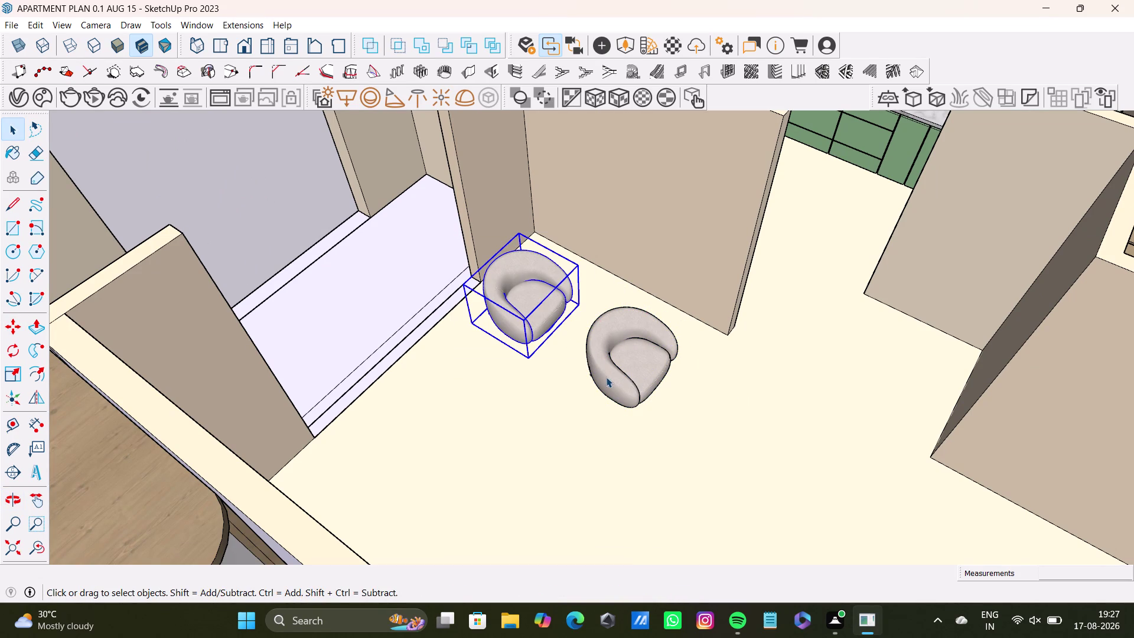
key(q)
scroll(up, 3)
click(463, 281)
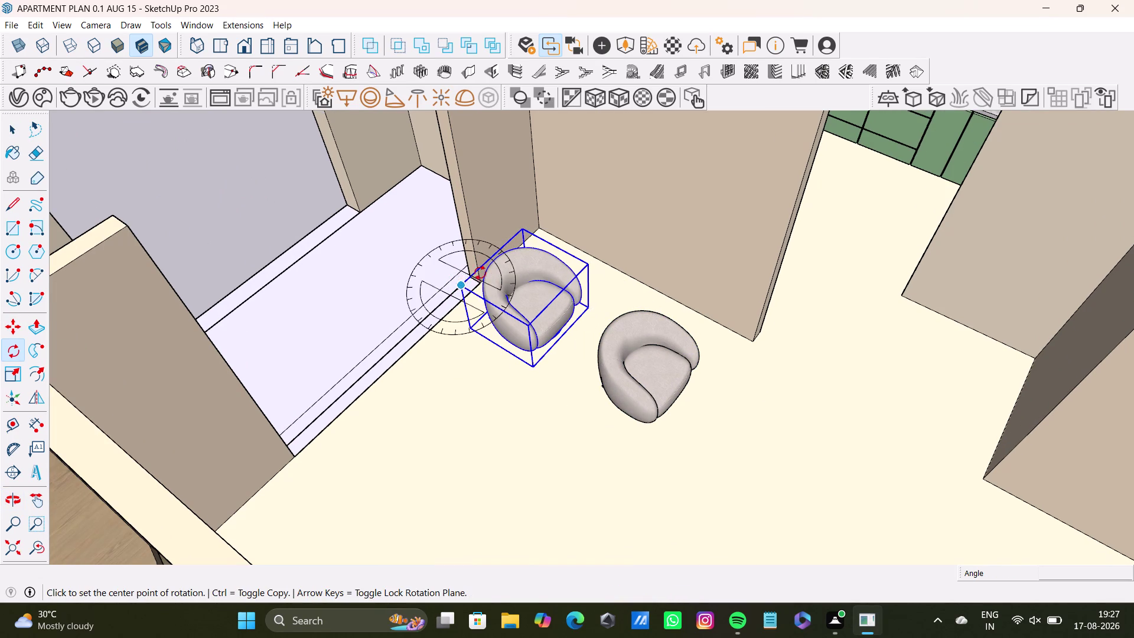
click(588, 265)
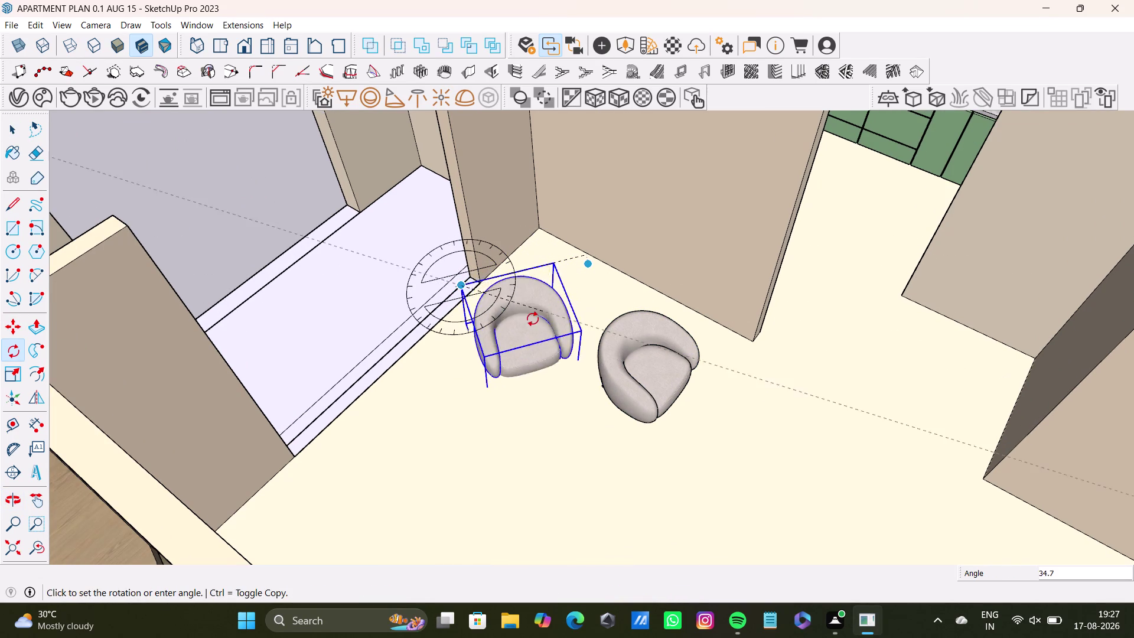
click(514, 329)
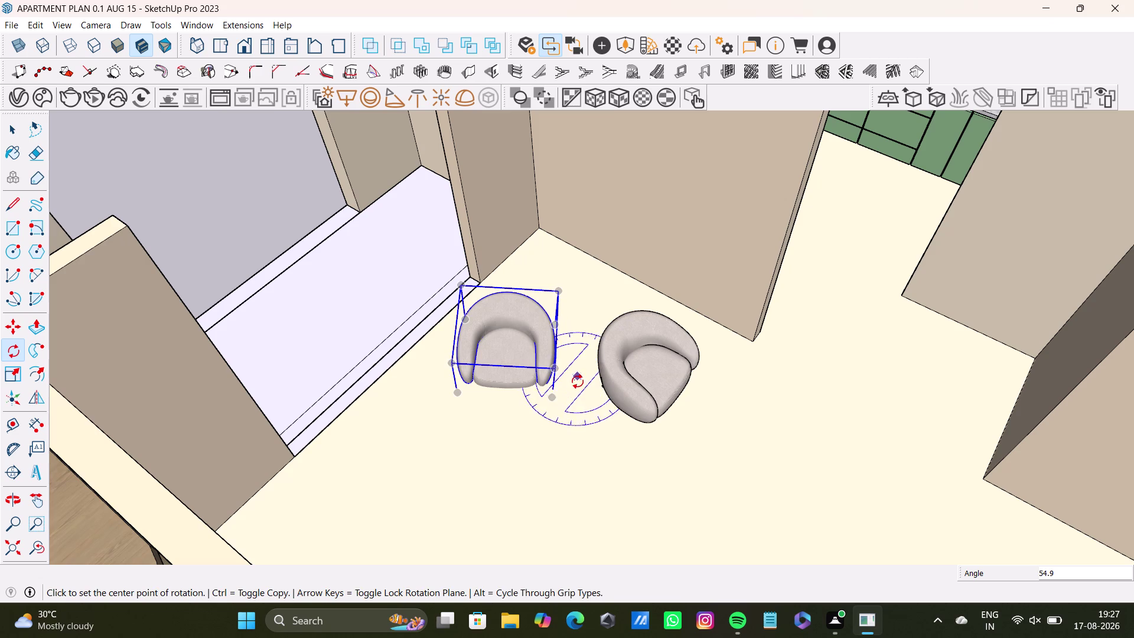
Scale the turned armchair to about 1.32 in width and 1.39 in depth.
key(space)
key(s)
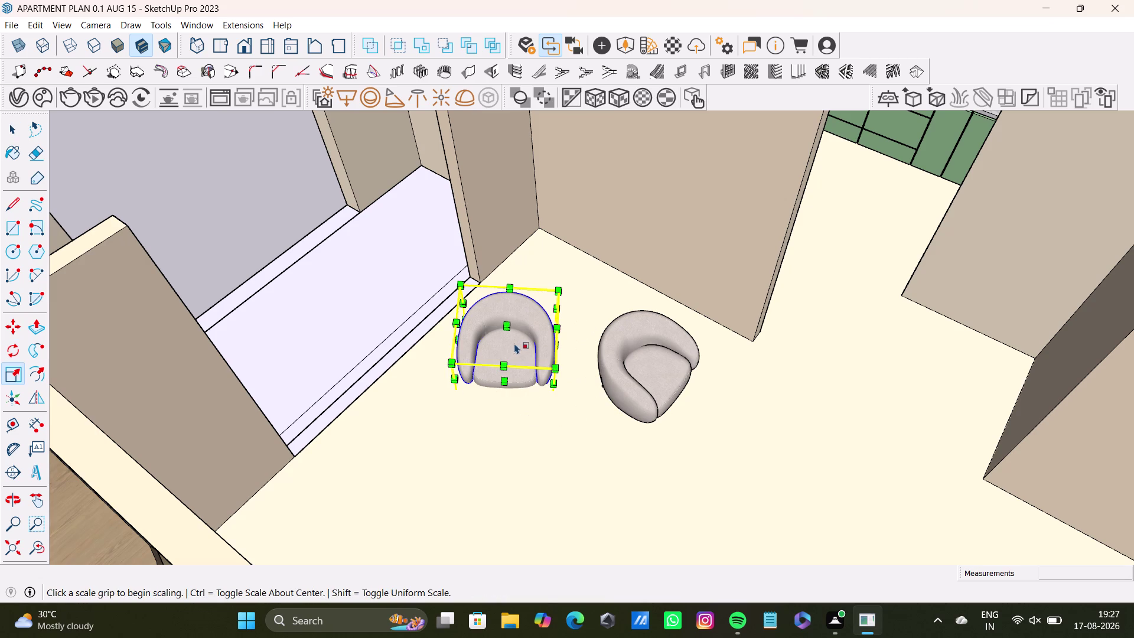
drag(506, 324, 502, 286)
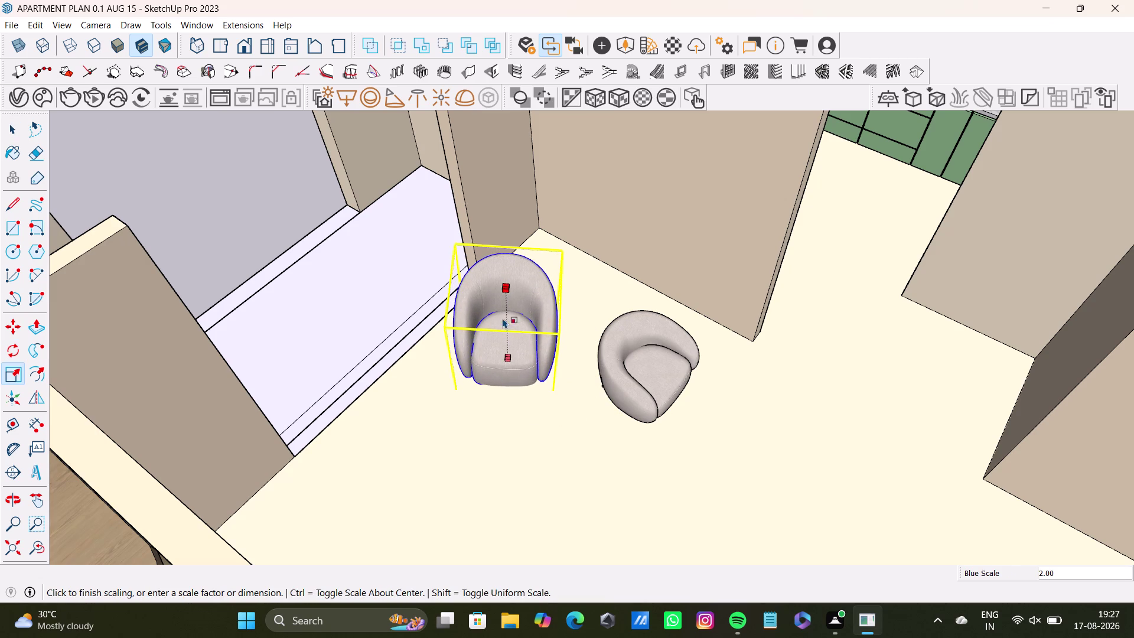
middle_drag(563, 321, 497, 296)
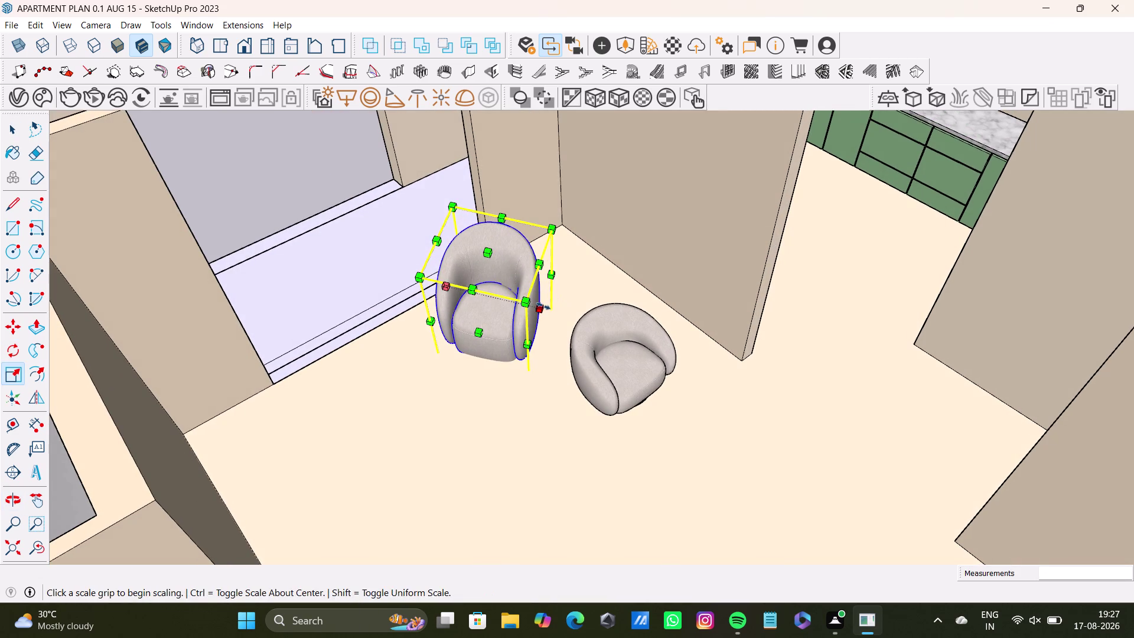
middle_drag(540, 325, 487, 278)
drag(531, 279, 557, 287)
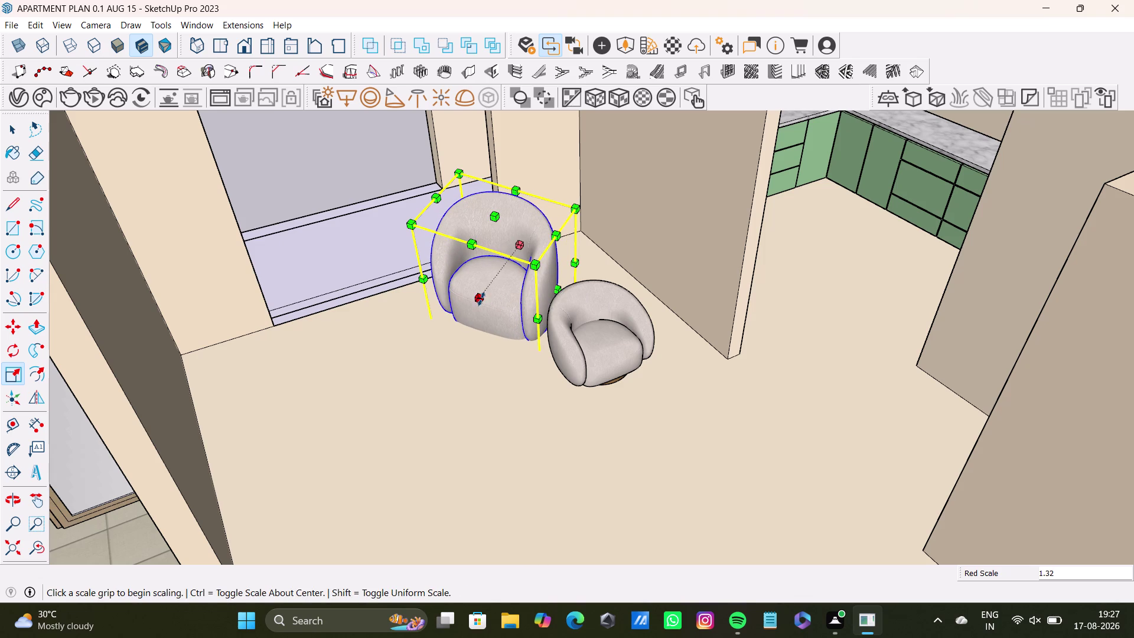
drag(480, 299, 449, 307)
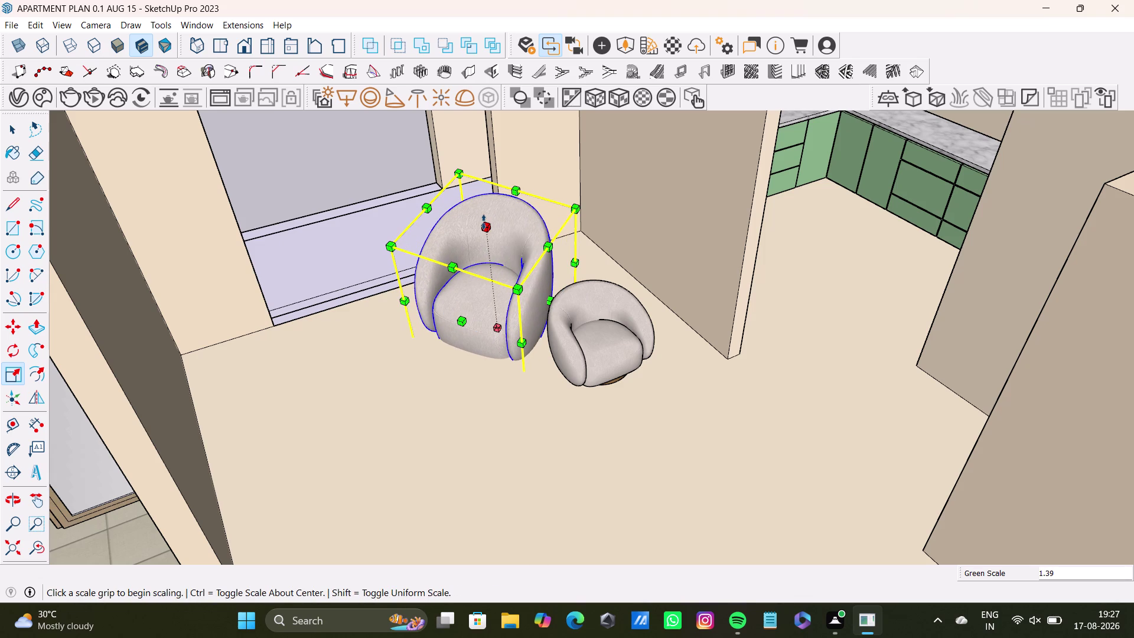
drag(484, 222, 491, 232)
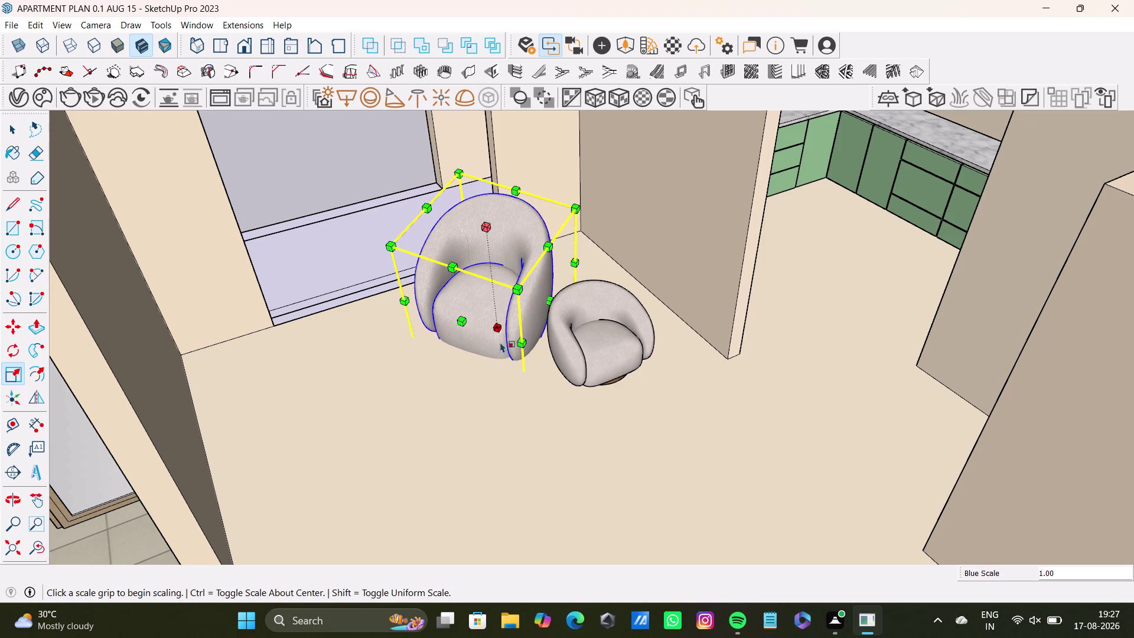
middle_drag(504, 352, 510, 329)
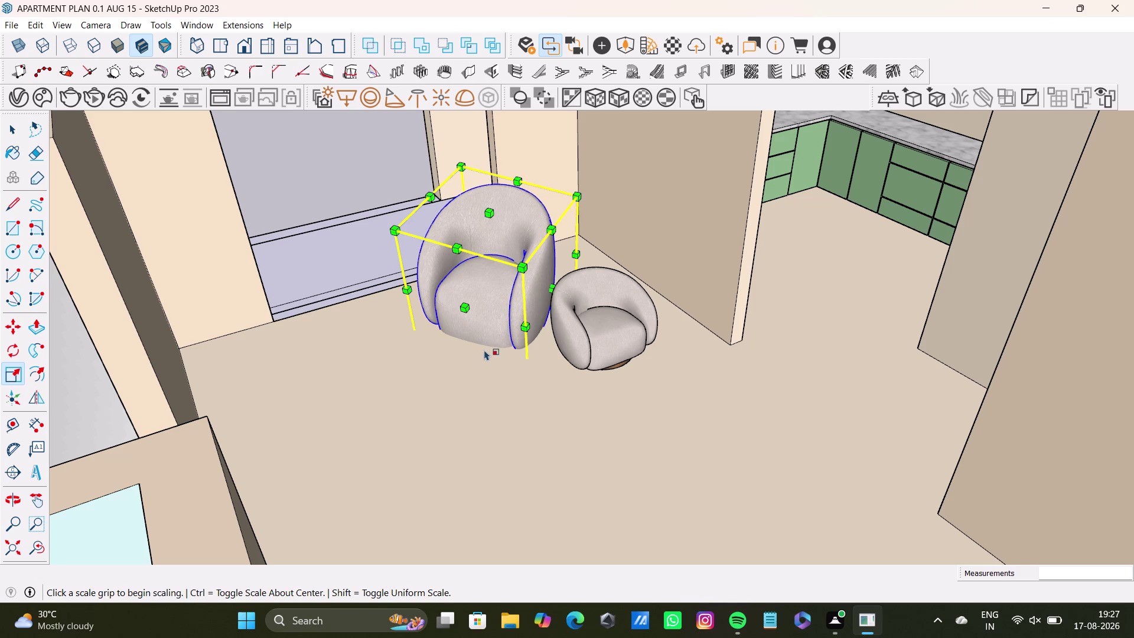
key(space)
Delete the smaller duplicate armchair.
middle_drag(536, 354, 577, 358)
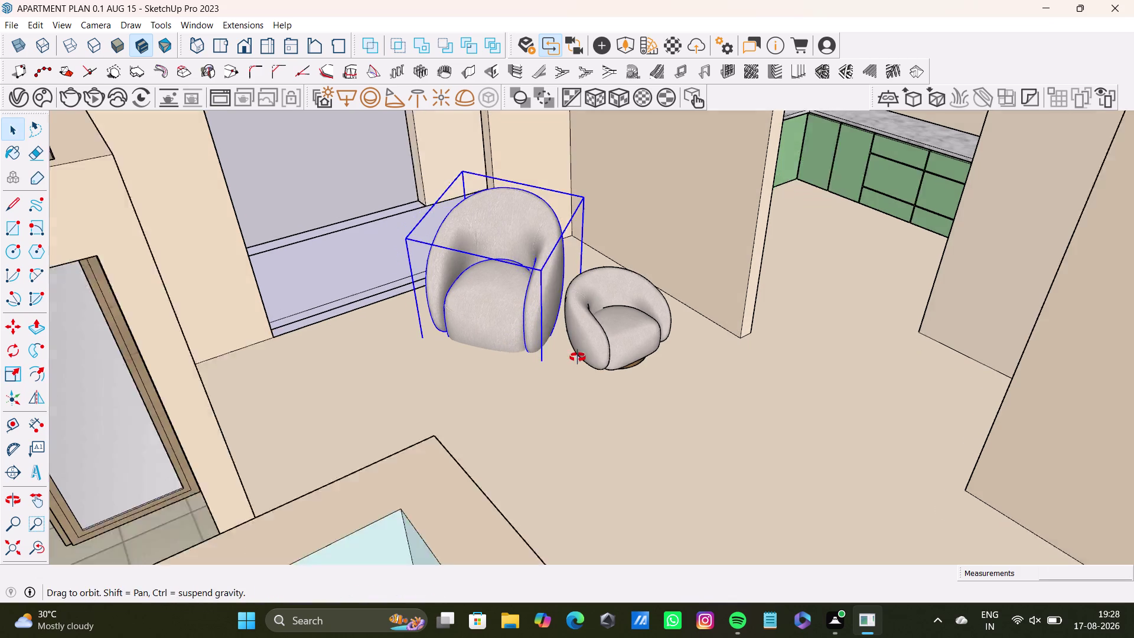
middle_drag(577, 357, 580, 359)
key(space)
click(621, 336)
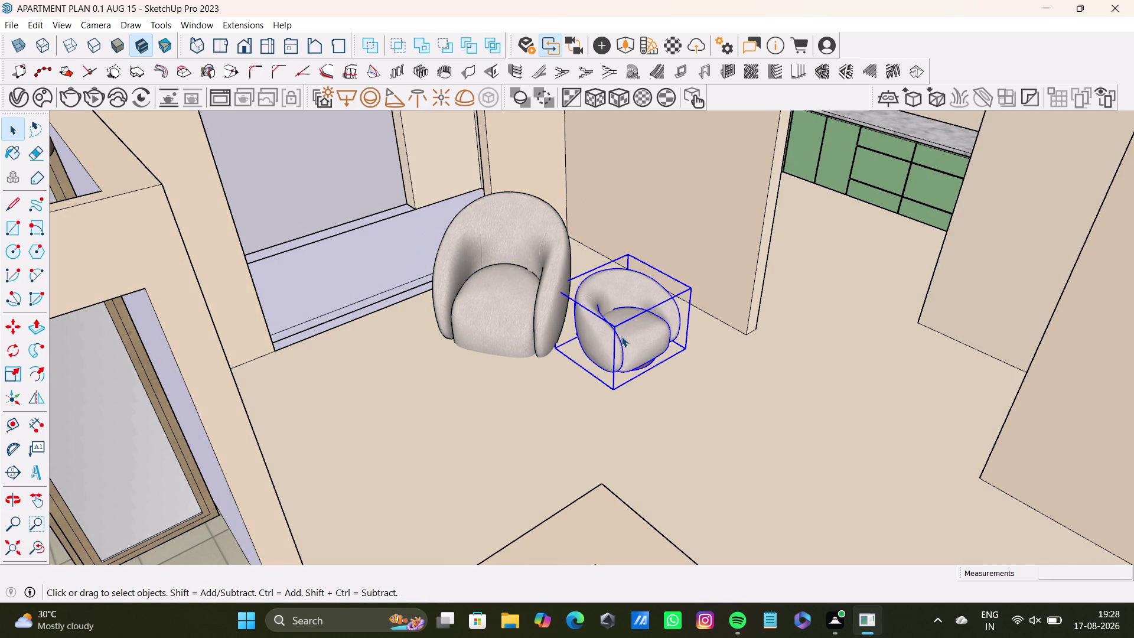
key(Delete)
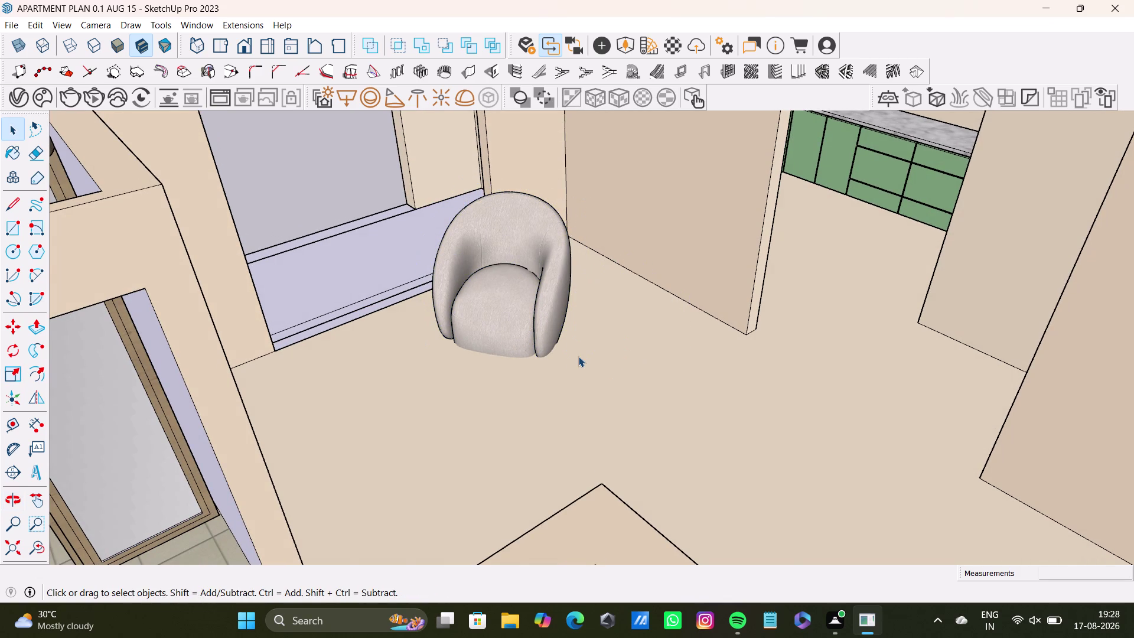
Move the enlarged armchair toward the room's back wall.
scroll(down, 3)
middle_drag(578, 356, 607, 323)
middle_drag(607, 323, 642, 396)
scroll(up, 3)
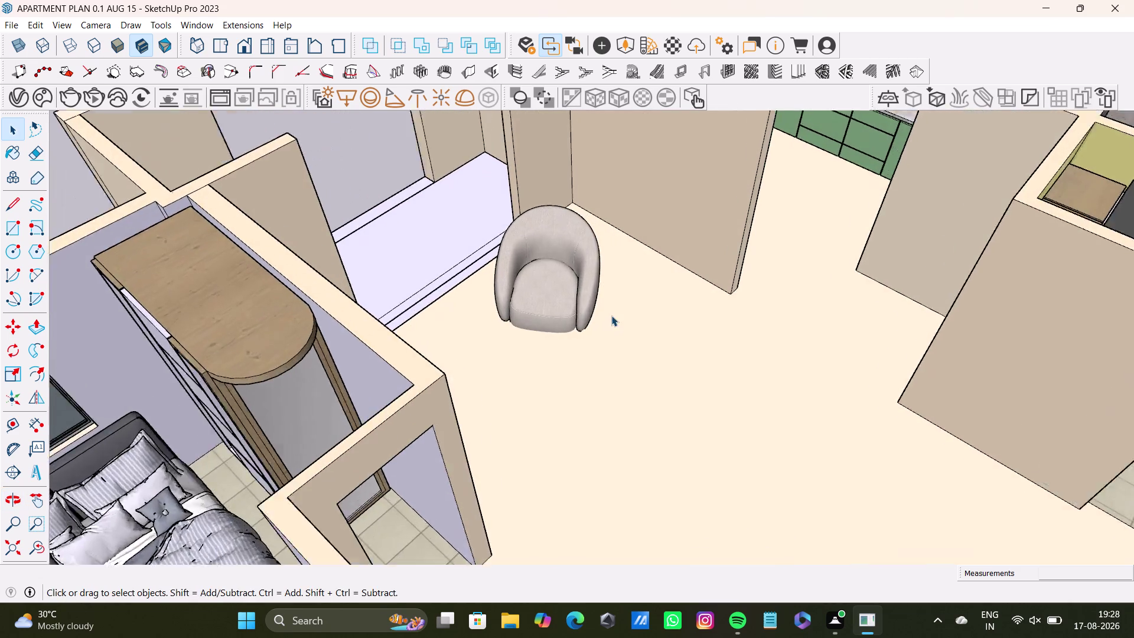
scroll(up, 3)
middle_drag(611, 316, 611, 367)
click(565, 350)
key(m)
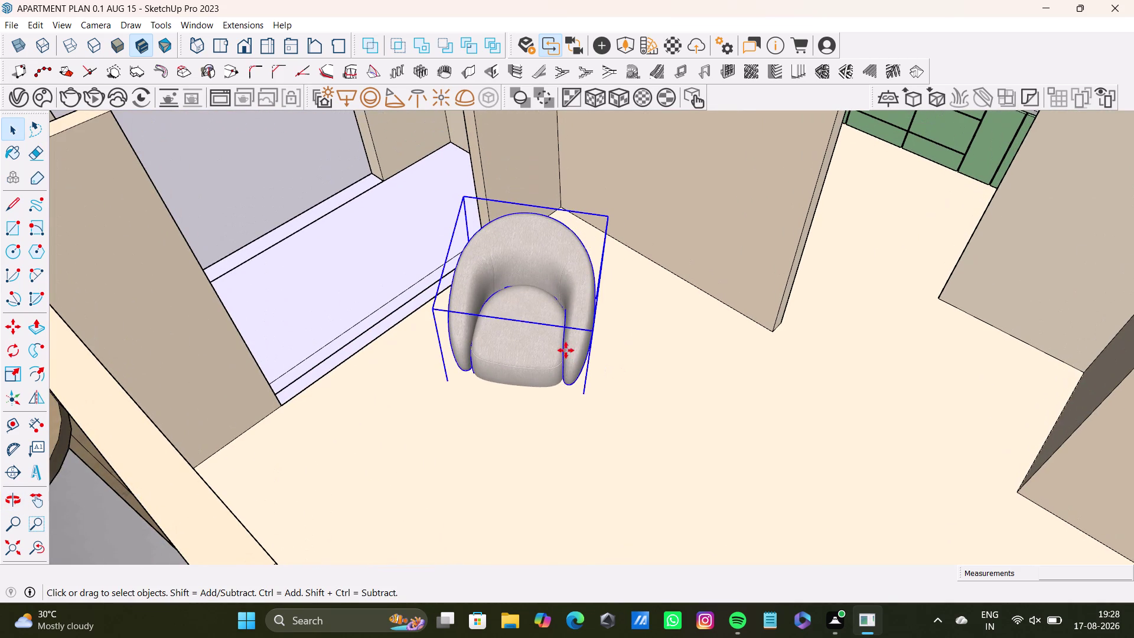
click(514, 388)
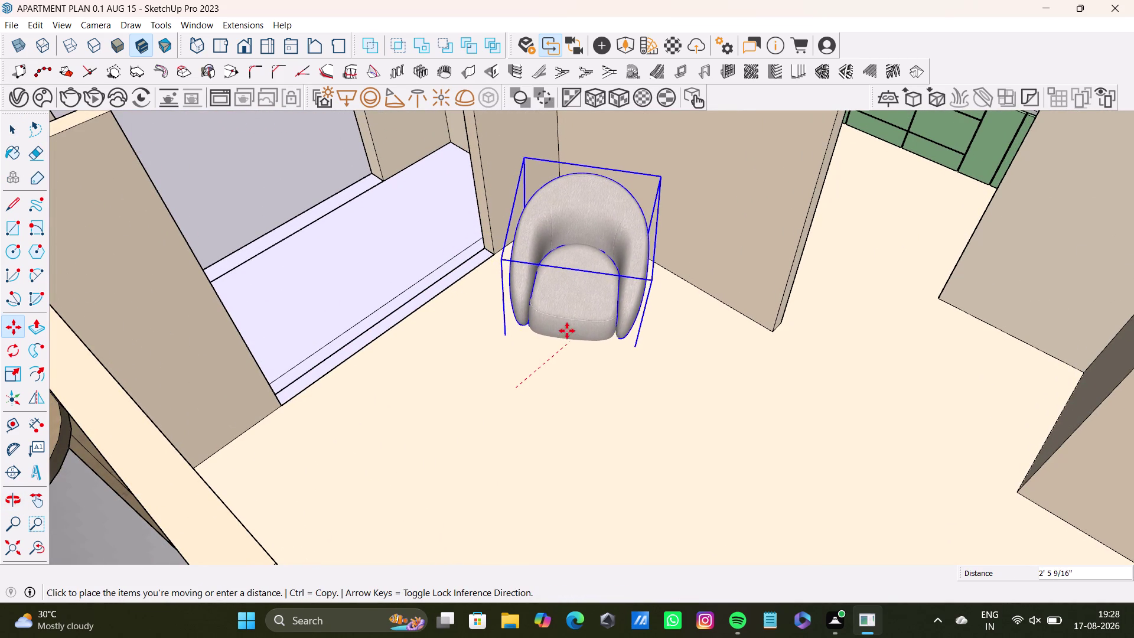
click(561, 323)
Orbit around the armchair to check its new spot near the wall corner.
middle_drag(560, 370, 673, 322)
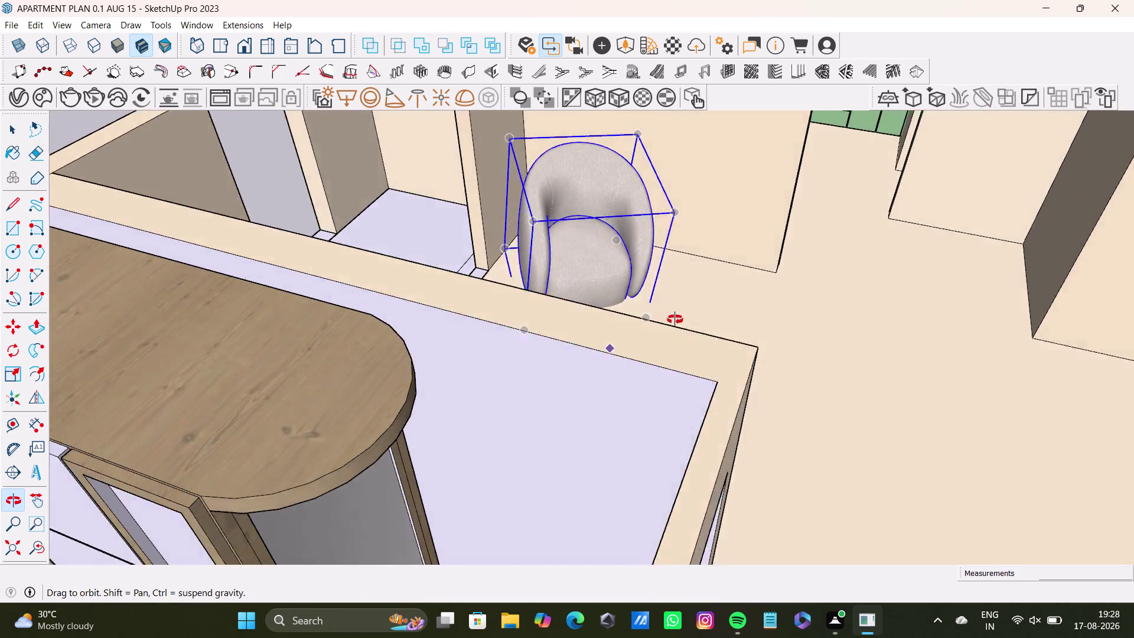
middle_drag(674, 322, 679, 401)
scroll(up, 3)
middle_drag(559, 326, 850, 282)
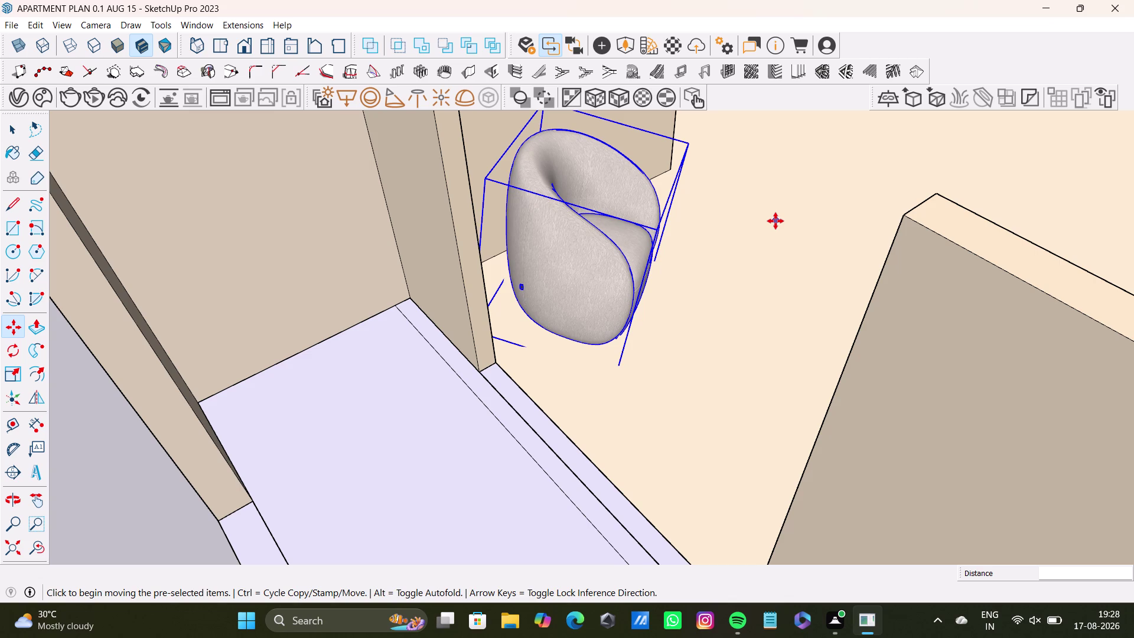
middle_drag(748, 271, 486, 287)
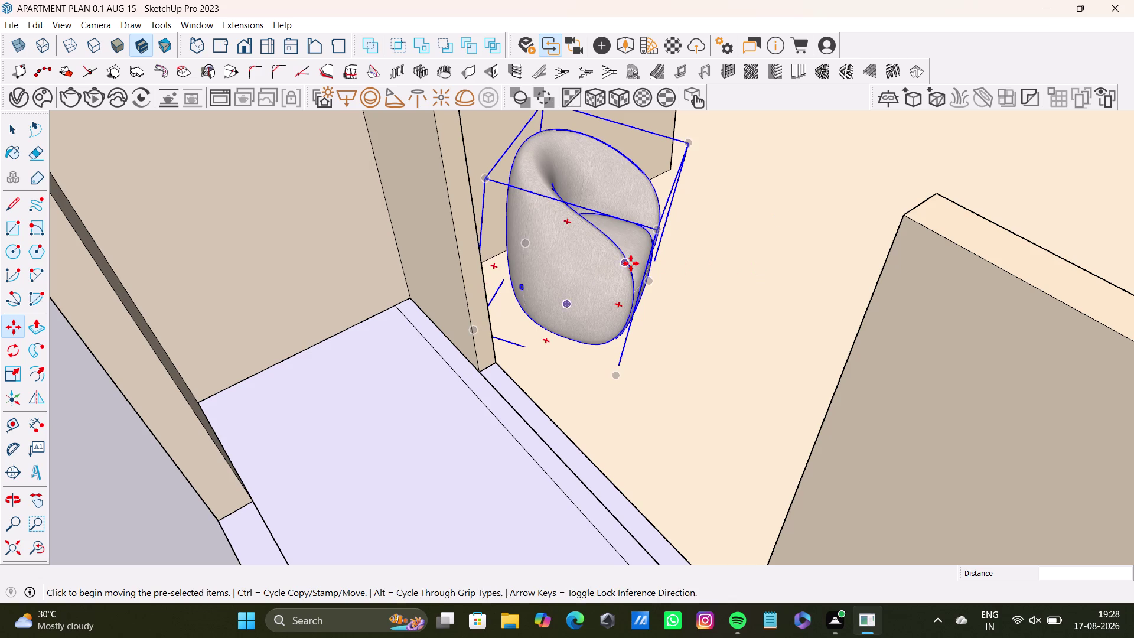
middle_drag(699, 269, 441, 303)
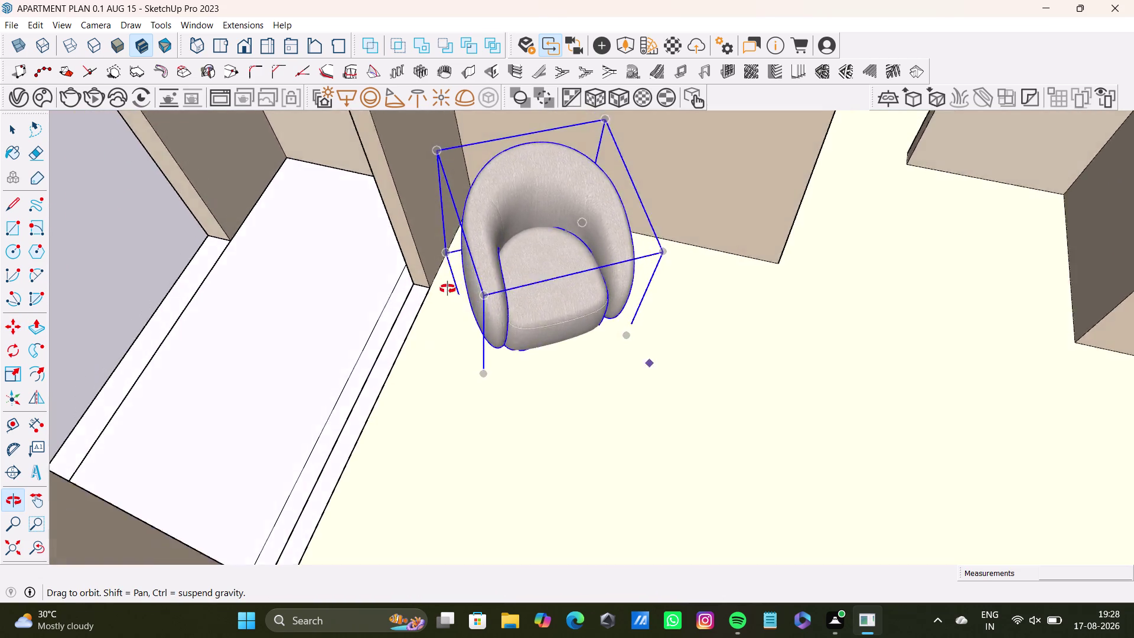
middle_drag(441, 303, 317, 271)
scroll(up, 3)
middle_drag(548, 280, 538, 219)
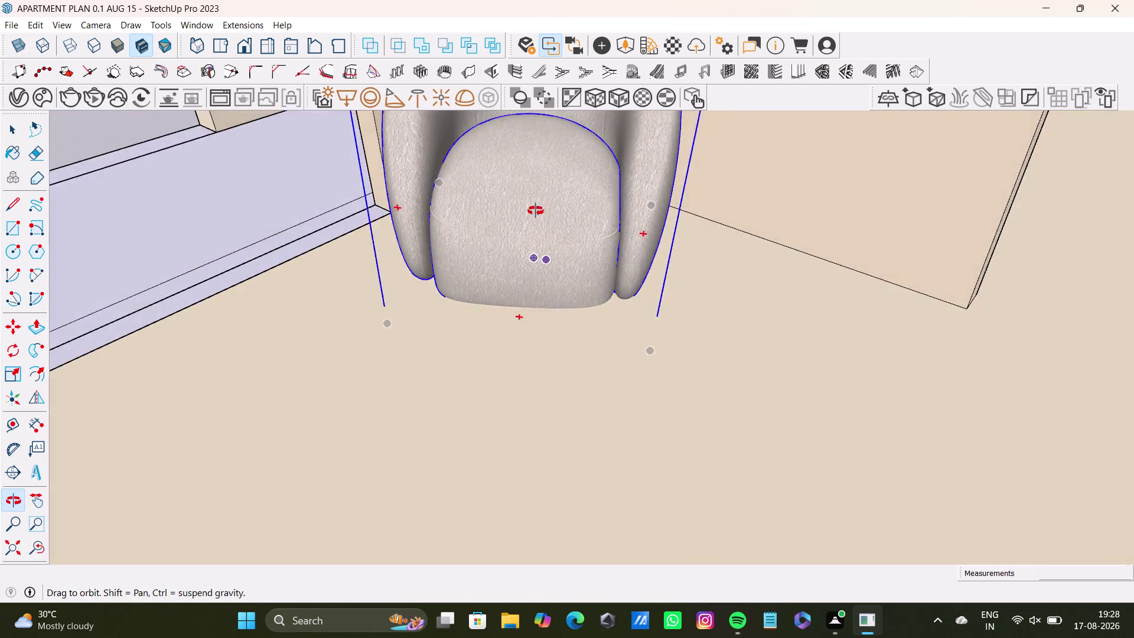
middle_drag(538, 219, 550, 134)
scroll(up, 3)
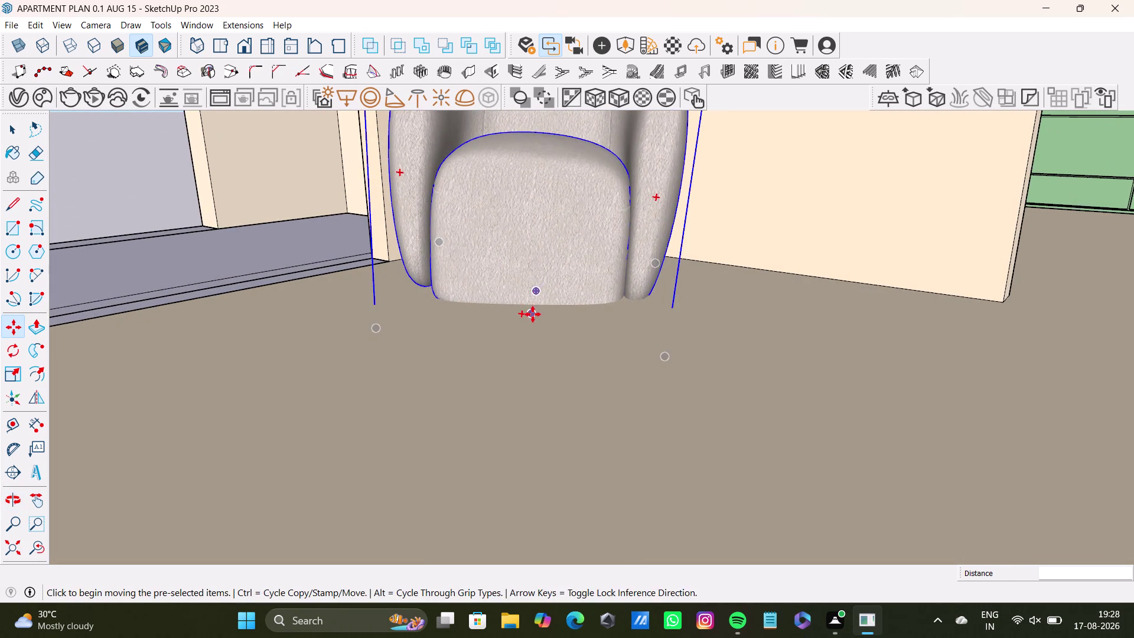
scroll(down, 3)
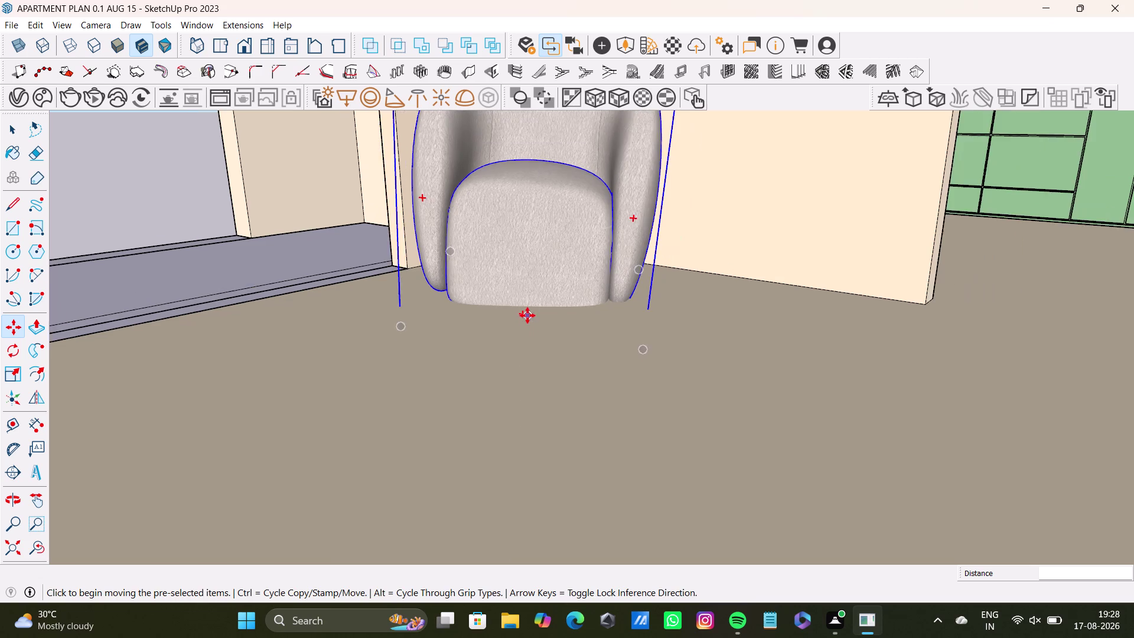
scroll(down, 3)
middle_drag(538, 288, 528, 365)
key(s)
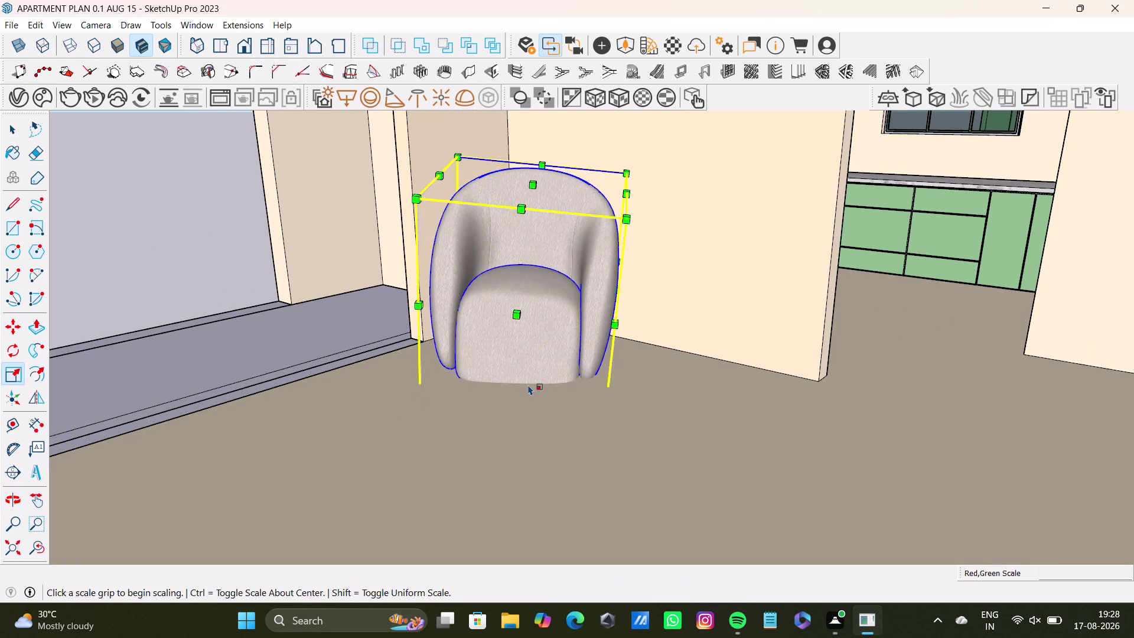
Rotate the armchair about 4.1° around its back corner.
key(space)
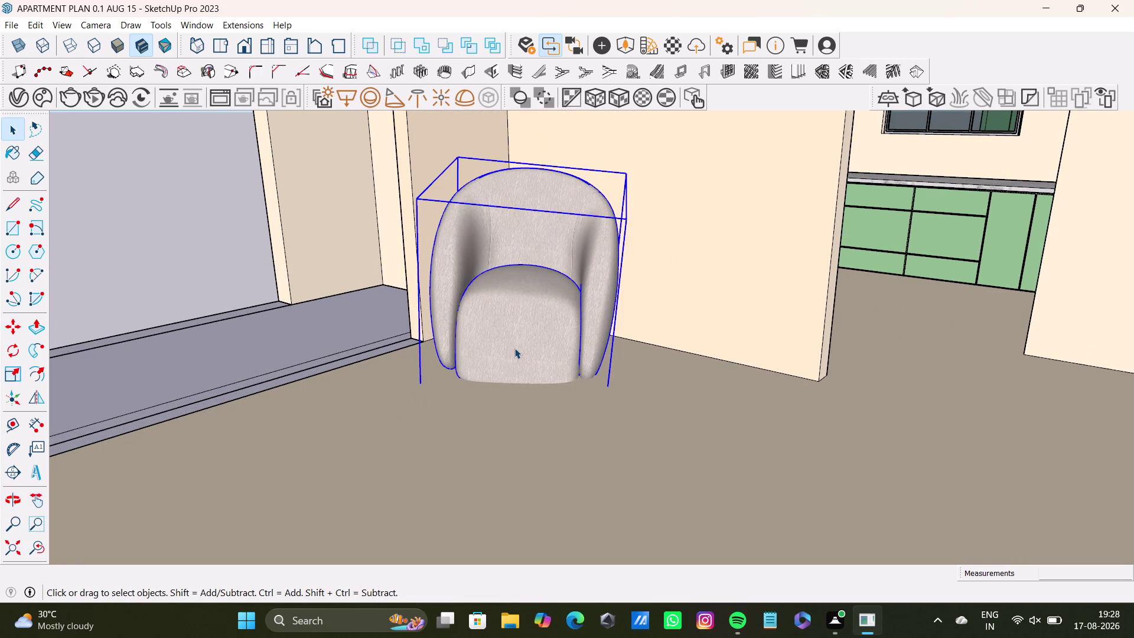
key(q)
click(460, 153)
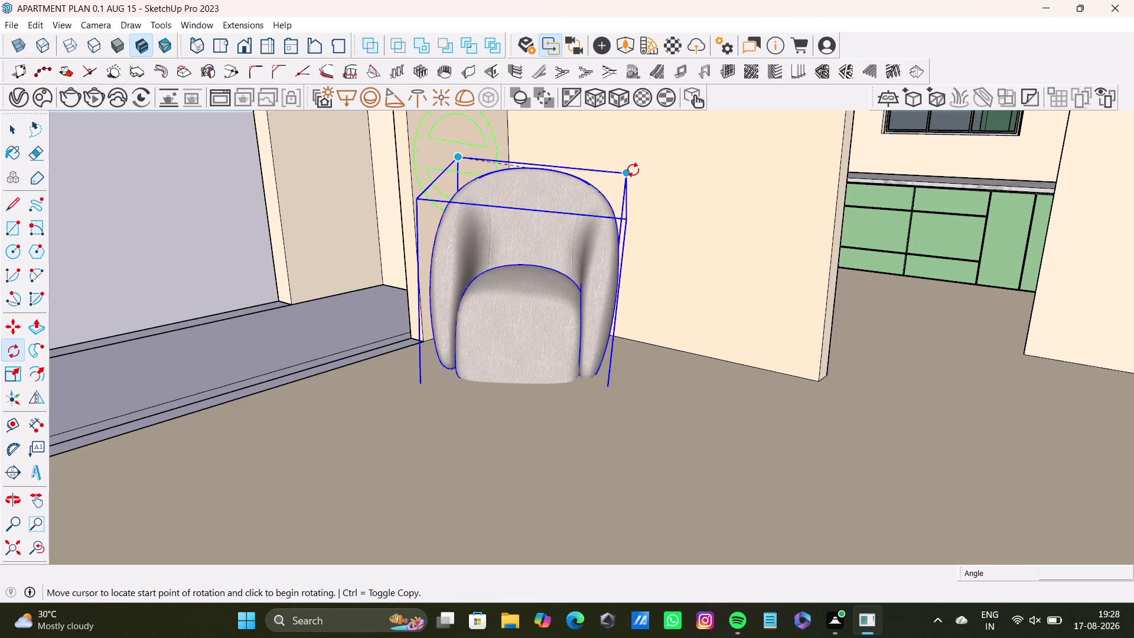
click(629, 171)
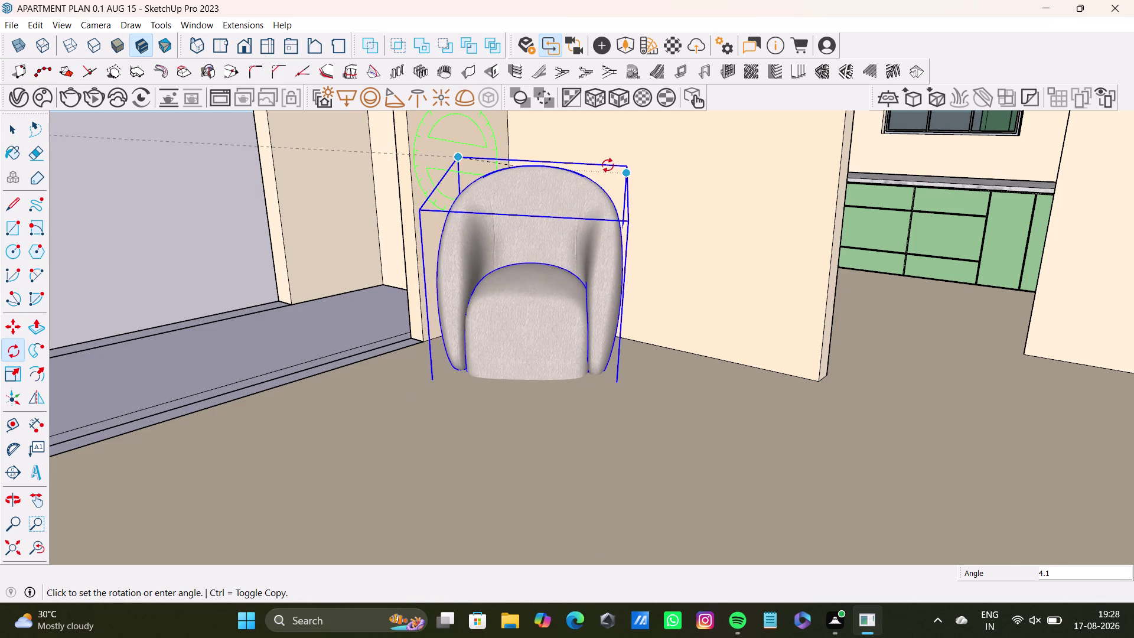
key(space)
click(601, 175)
middle_drag(588, 300, 668, 352)
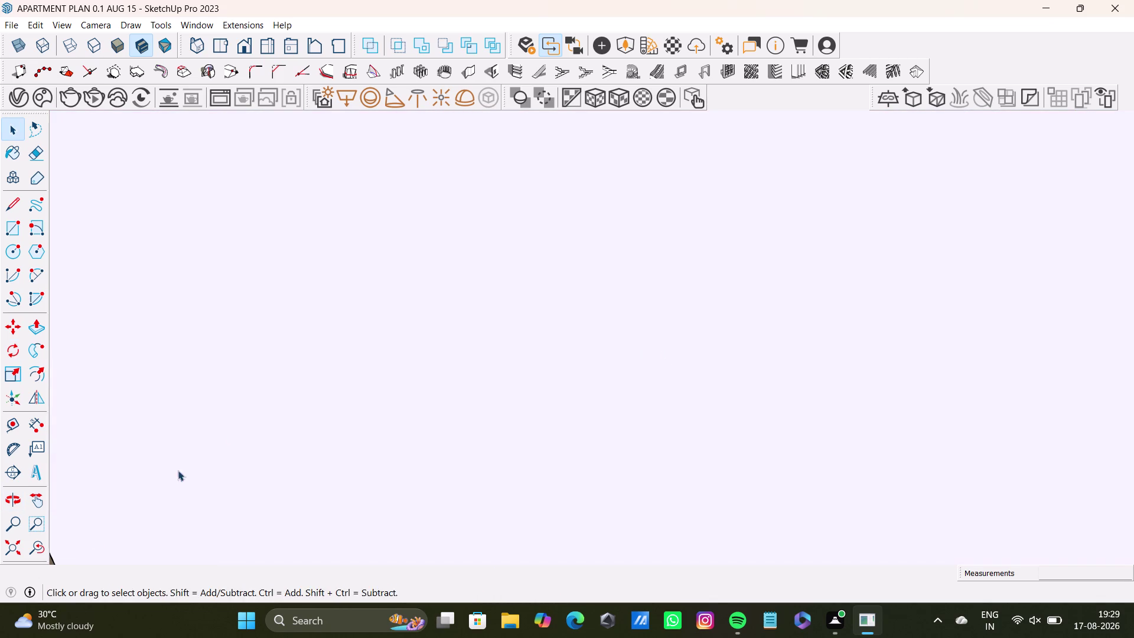
Zoom to the whole model and orbit back into the armchair's room.
click(10, 549)
scroll(down, 3)
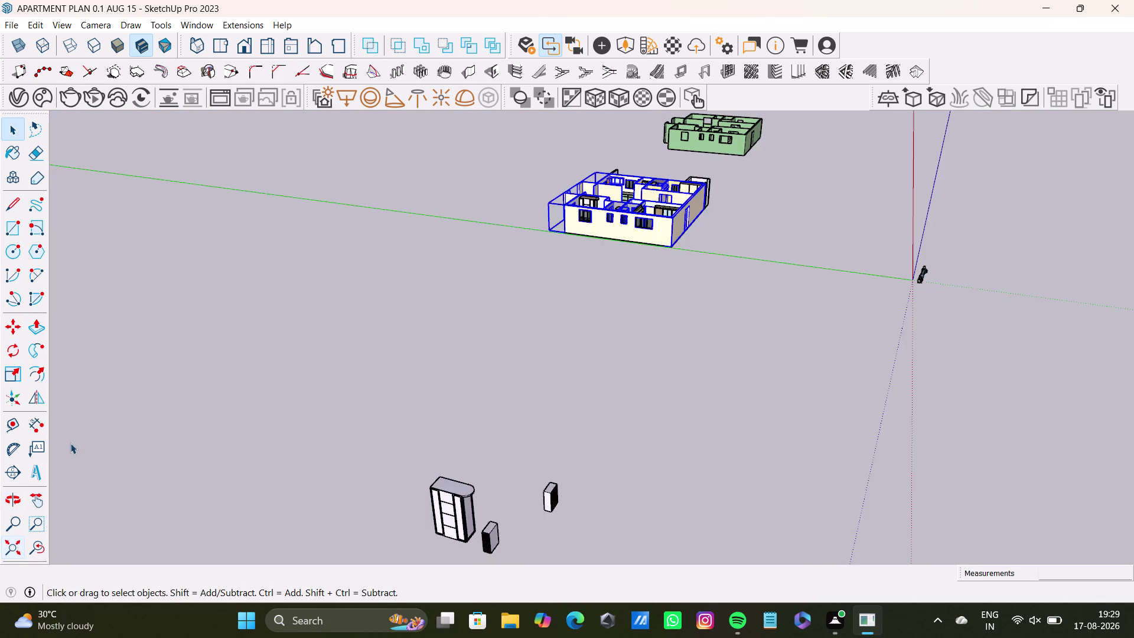
scroll(up, 3)
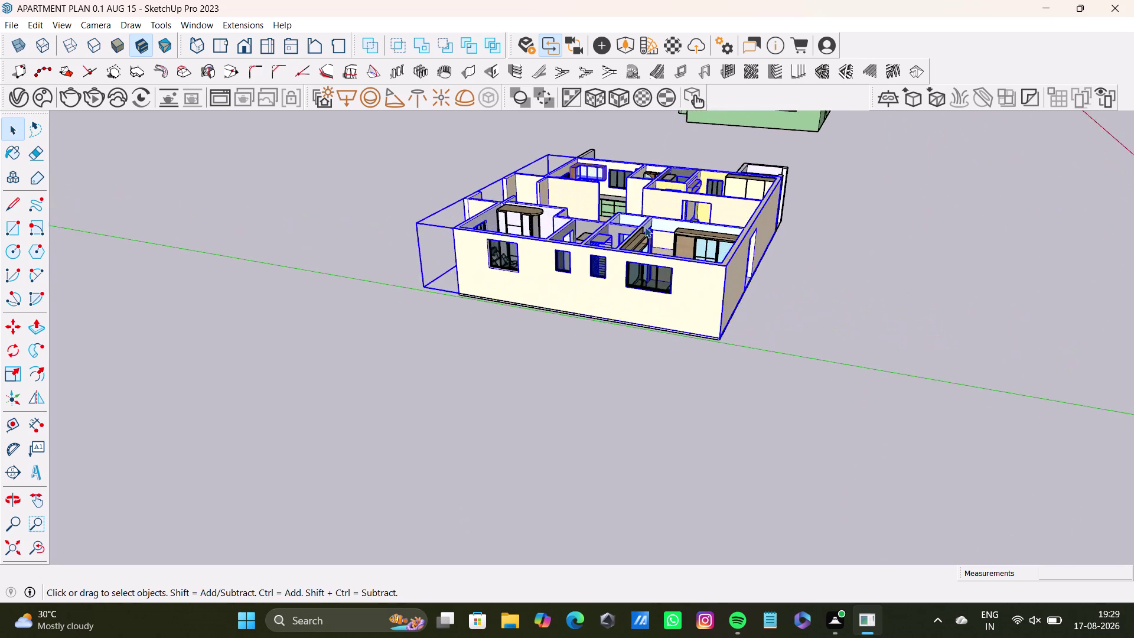
scroll(up, 3)
middle_drag(645, 227, 615, 448)
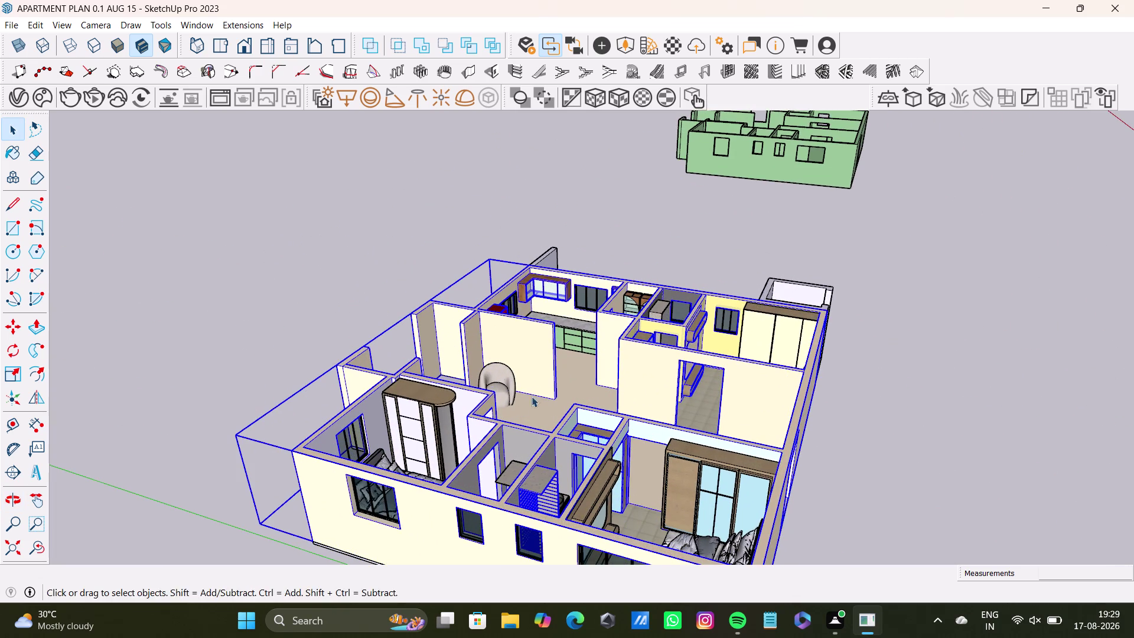
middle_drag(538, 387, 521, 464)
scroll(up, 3)
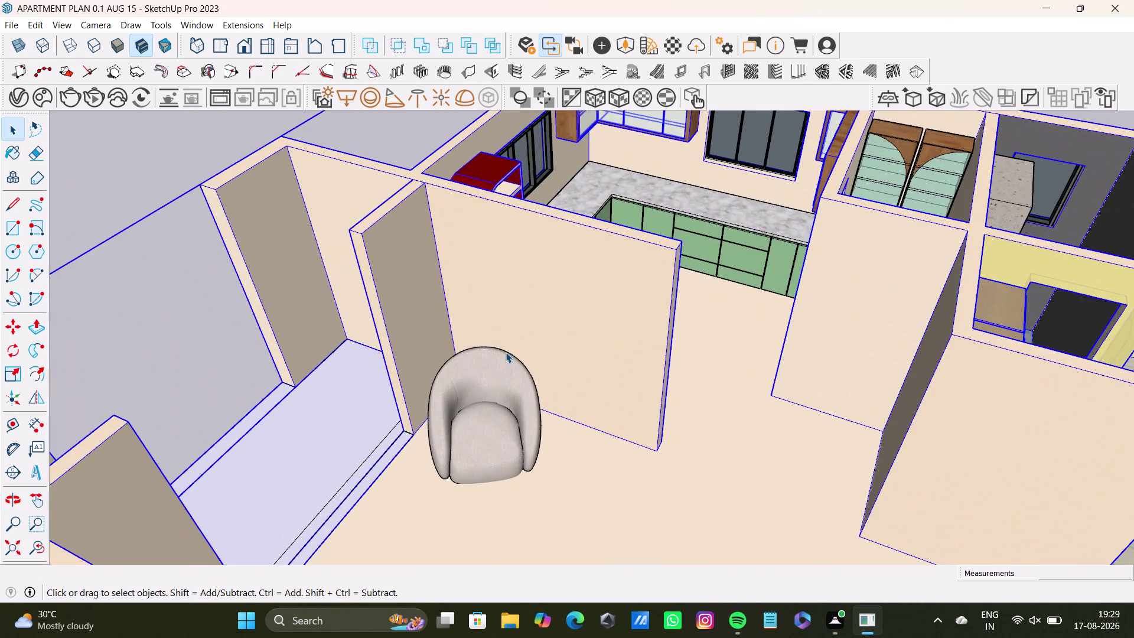
middle_drag(496, 374, 707, 322)
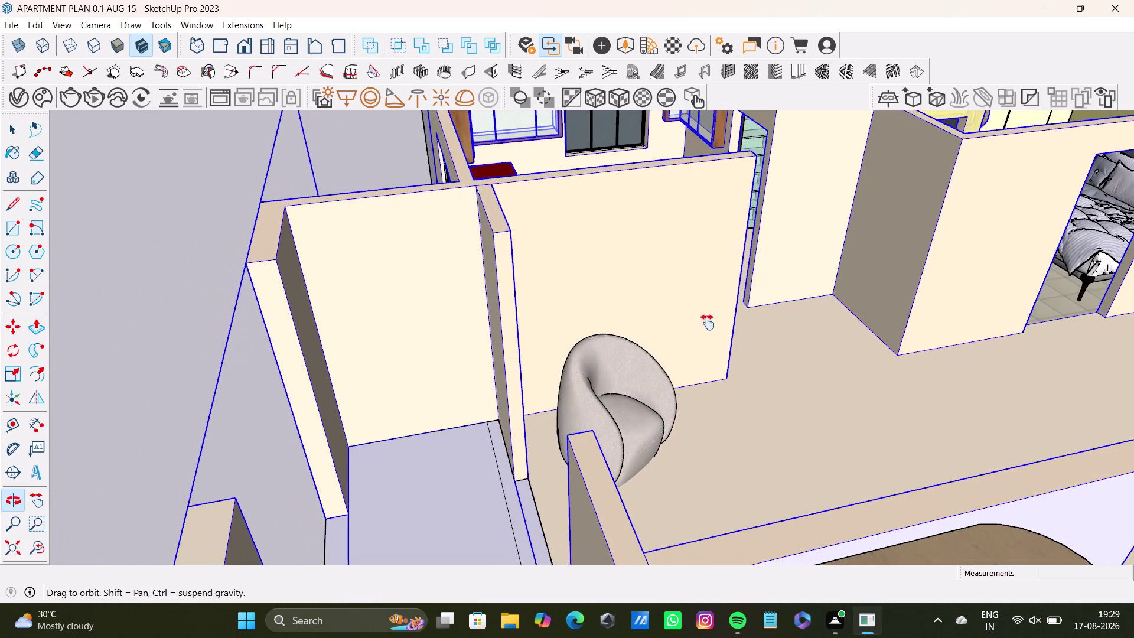
middle_drag(707, 323, 640, 368)
Drag the armchair with Move onto the living room floor by the partition wall.
click(570, 459)
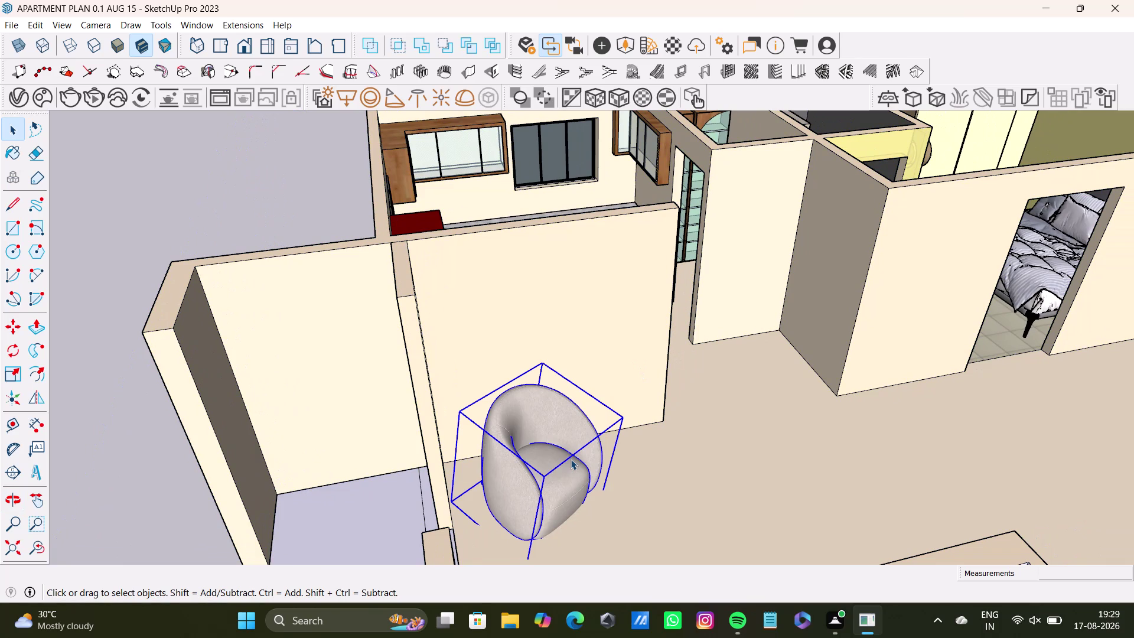
key(m)
click(517, 492)
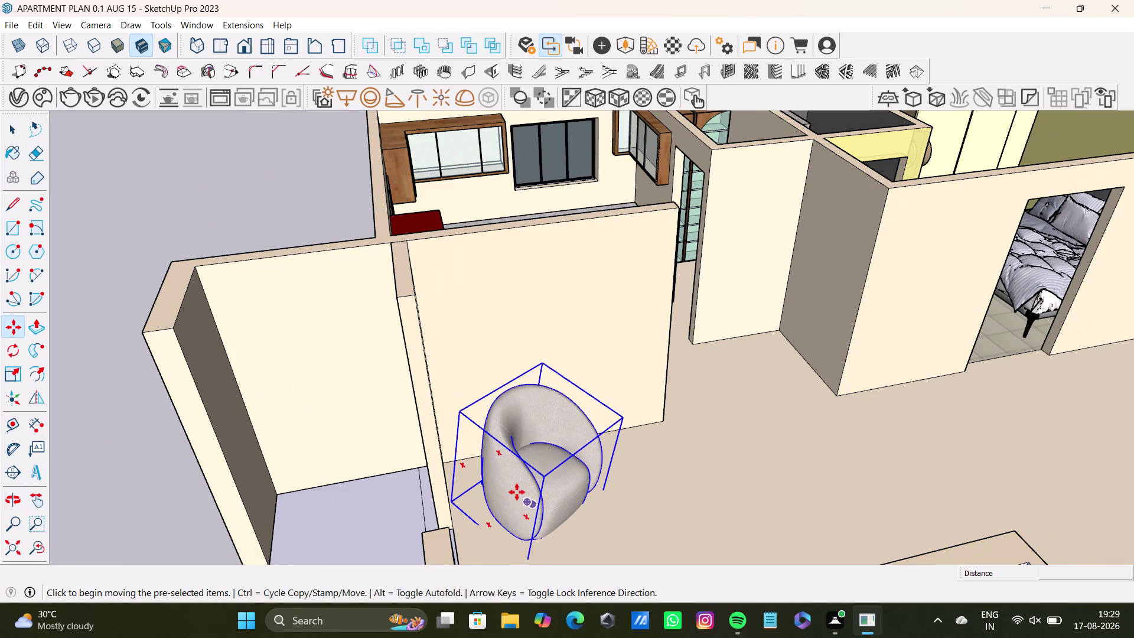
click(495, 505)
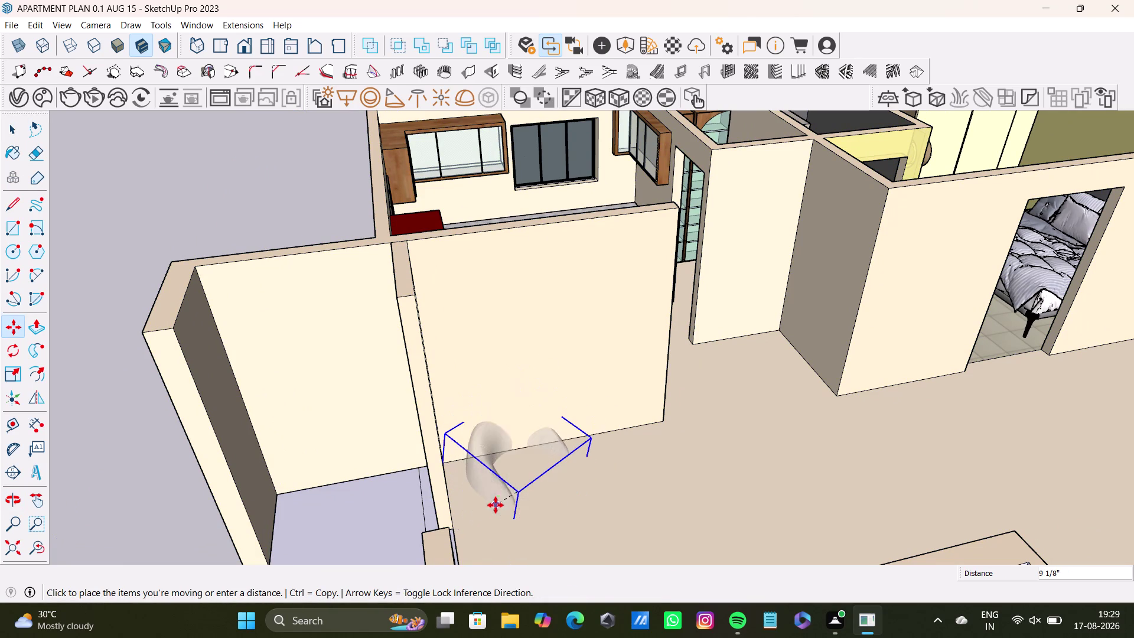
middle_drag(568, 514, 405, 507)
scroll(down, 3)
middle_drag(440, 455, 451, 451)
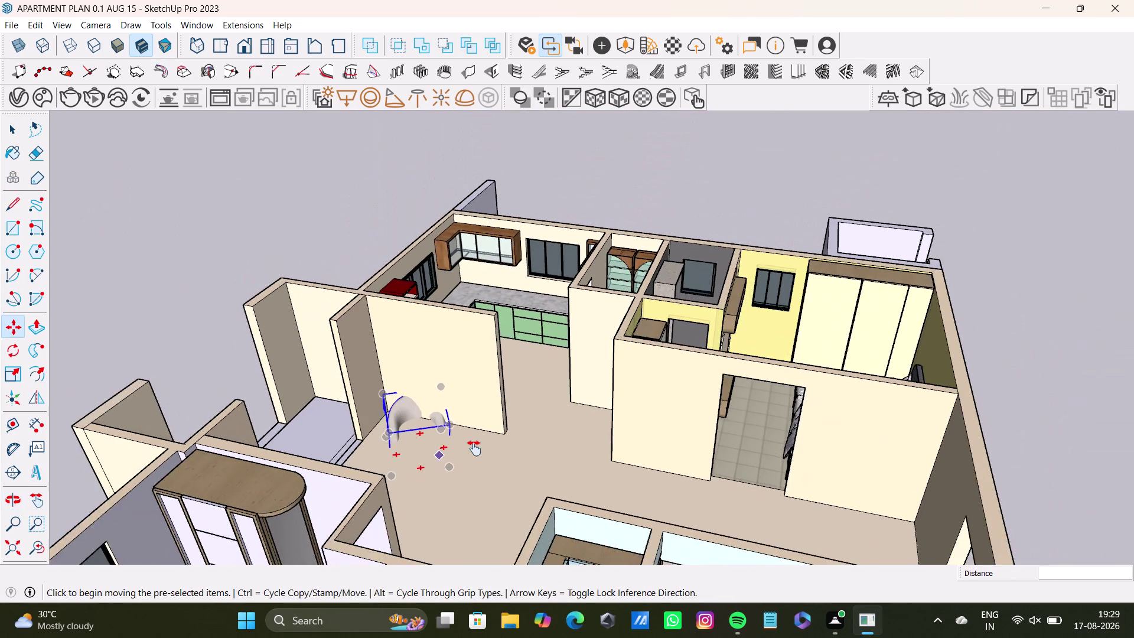
middle_drag(452, 452, 482, 448)
Undo four actions and delete the selection, leaving one armchair visible.
key(ctrl+z)
key(ctrl+z)
key(ctrl+z)
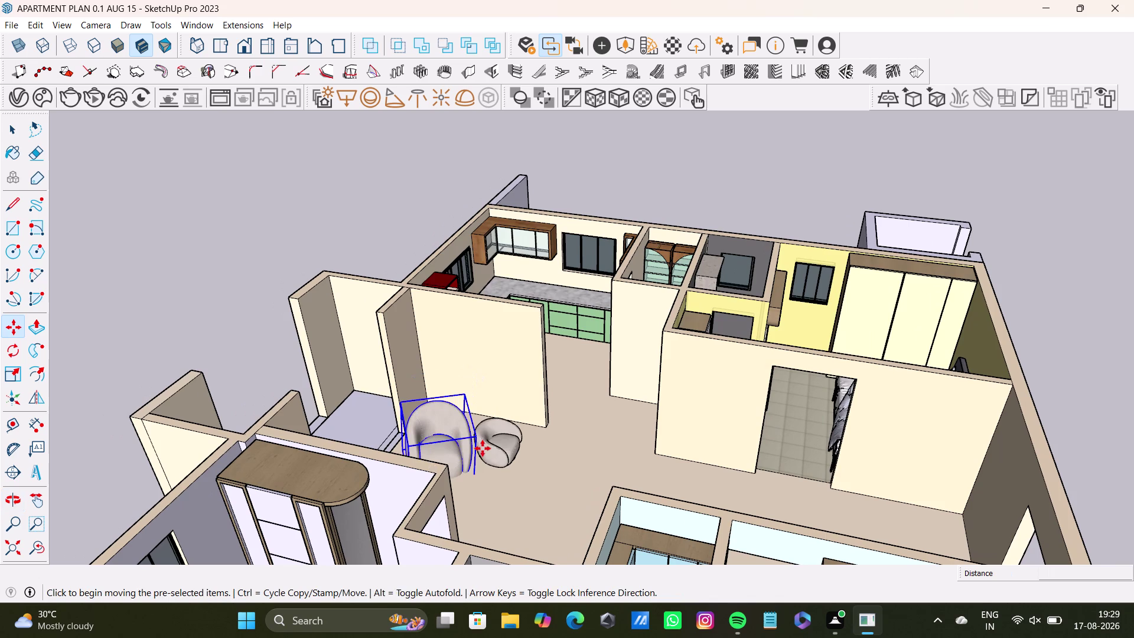
key(ctrl+z)
scroll(up, 3)
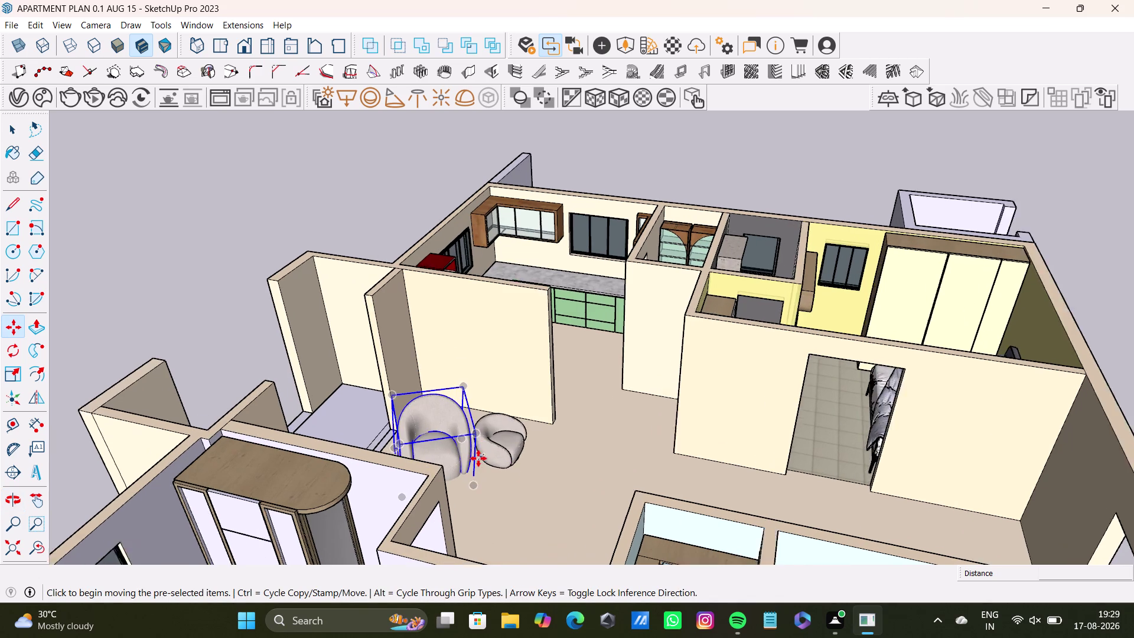
middle_drag(503, 455, 420, 451)
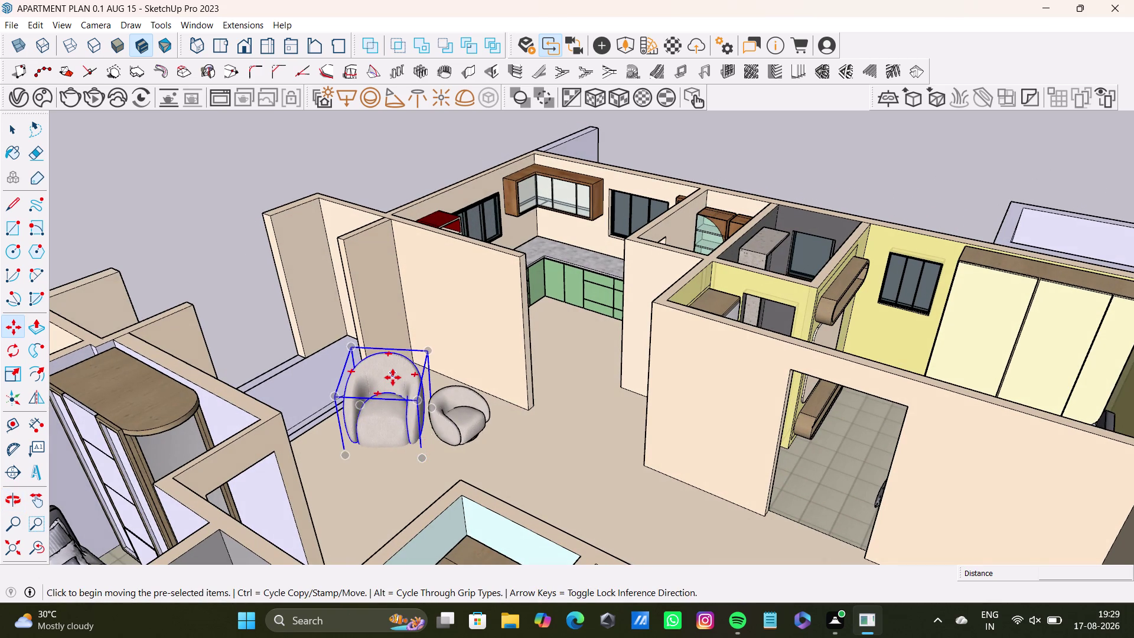
key(Delete)
key(space)
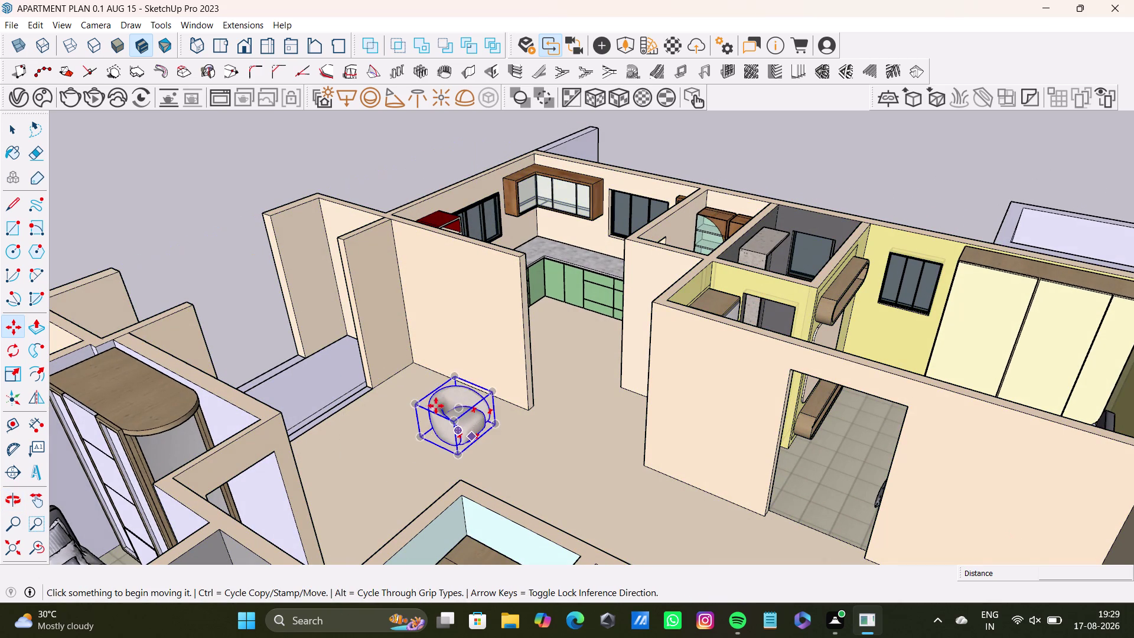
middle_drag(480, 438, 445, 452)
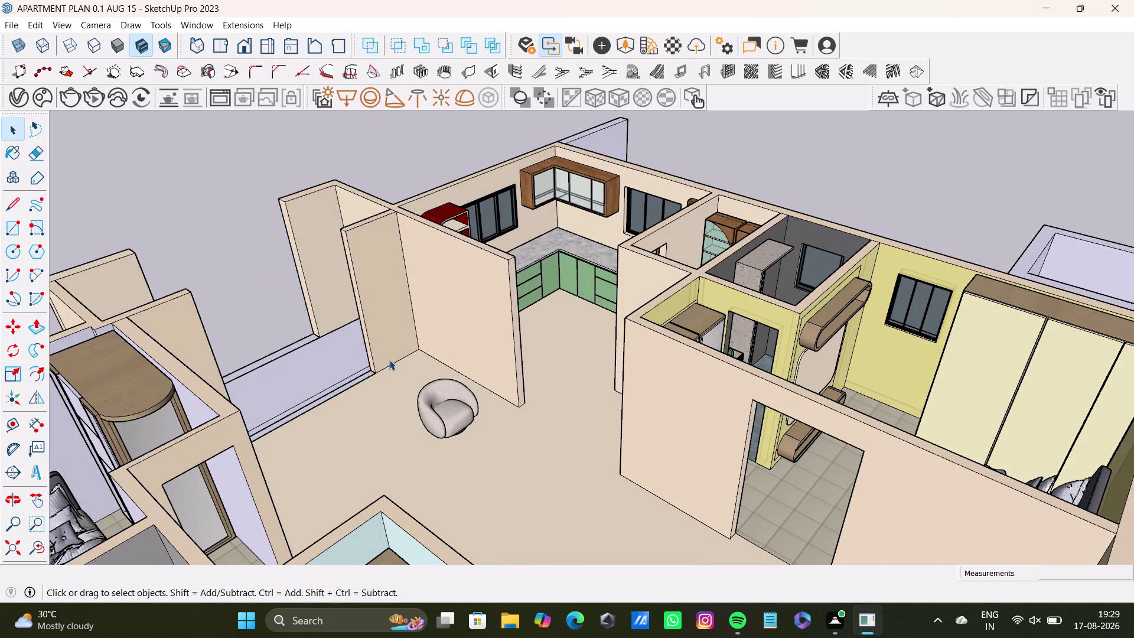
scroll(up, 3)
Window-select the armchair and try a rotation, cancelling the tilted result.
drag(336, 411, 462, 477)
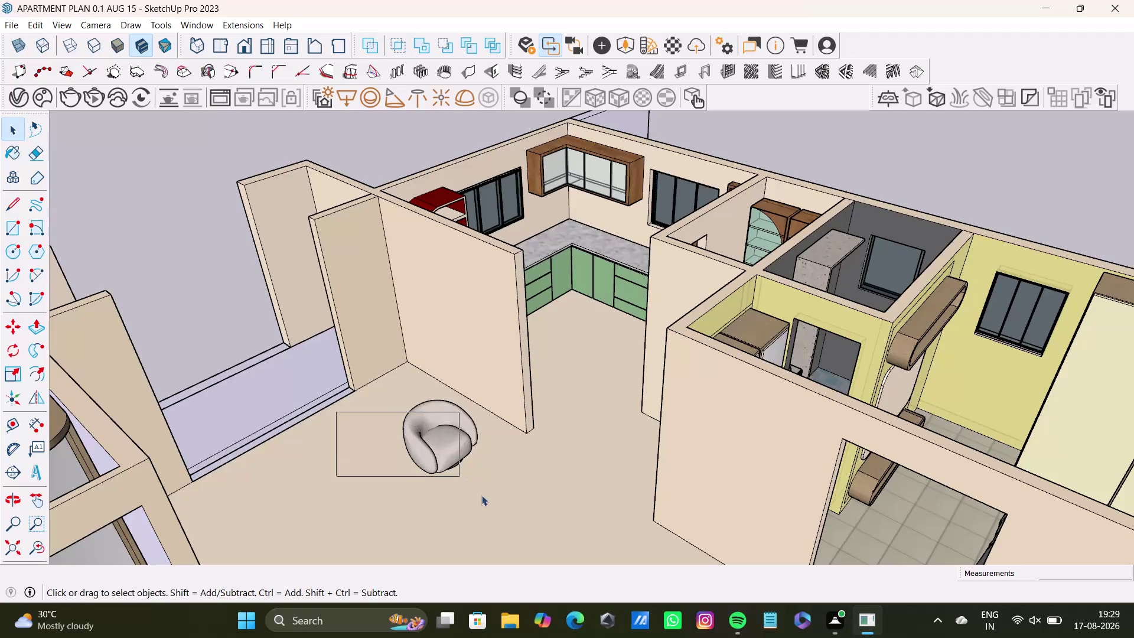
drag(462, 478, 519, 517)
drag(363, 369, 506, 498)
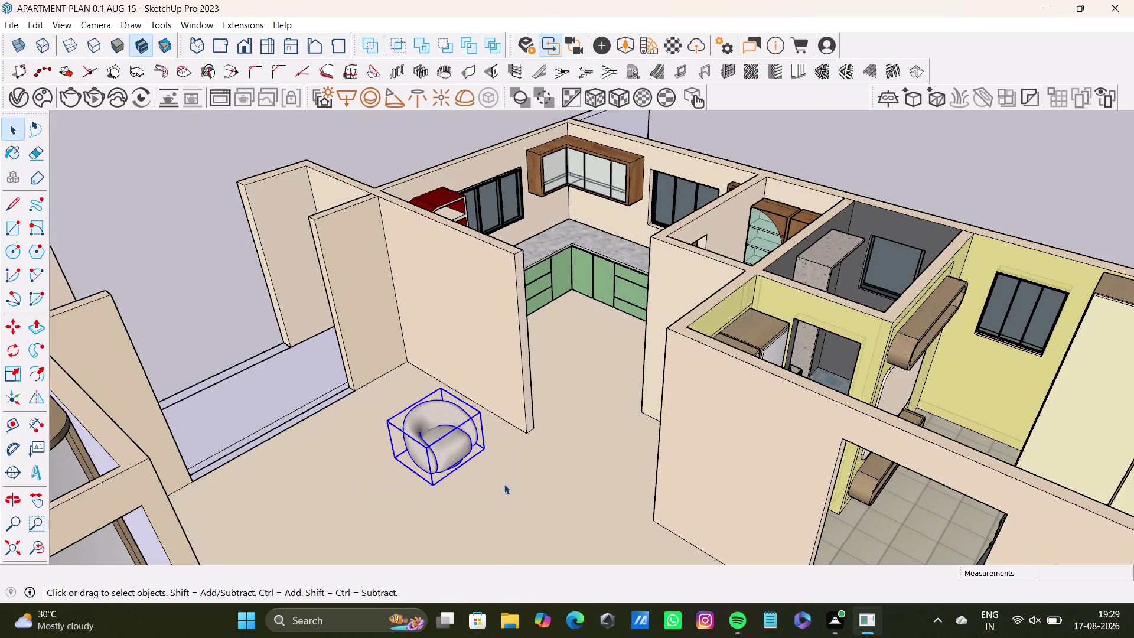
key(q)
scroll(up, 3)
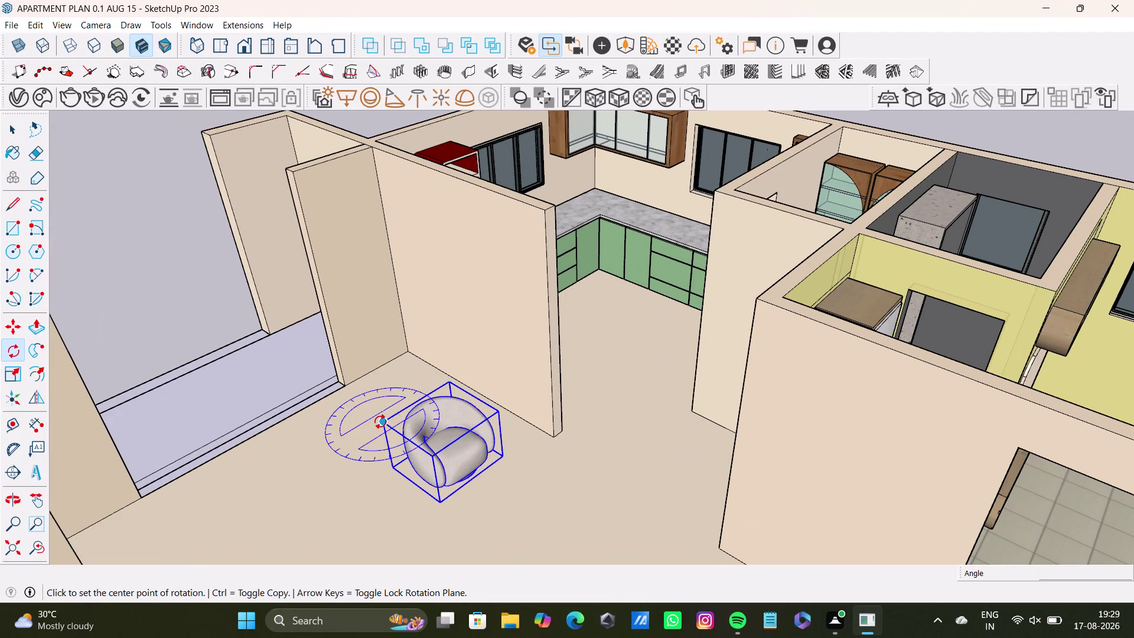
click(380, 422)
click(451, 382)
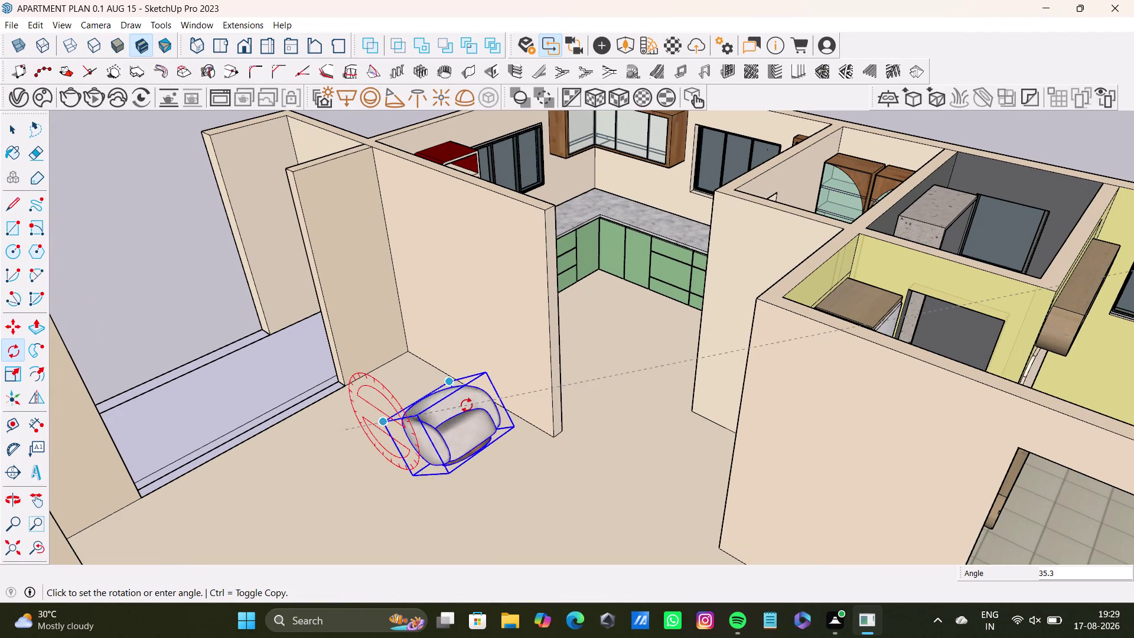
key(space)
Retry the rotation with the Up-arrow axis lock, cancelling it again.
key(q)
key(Up)
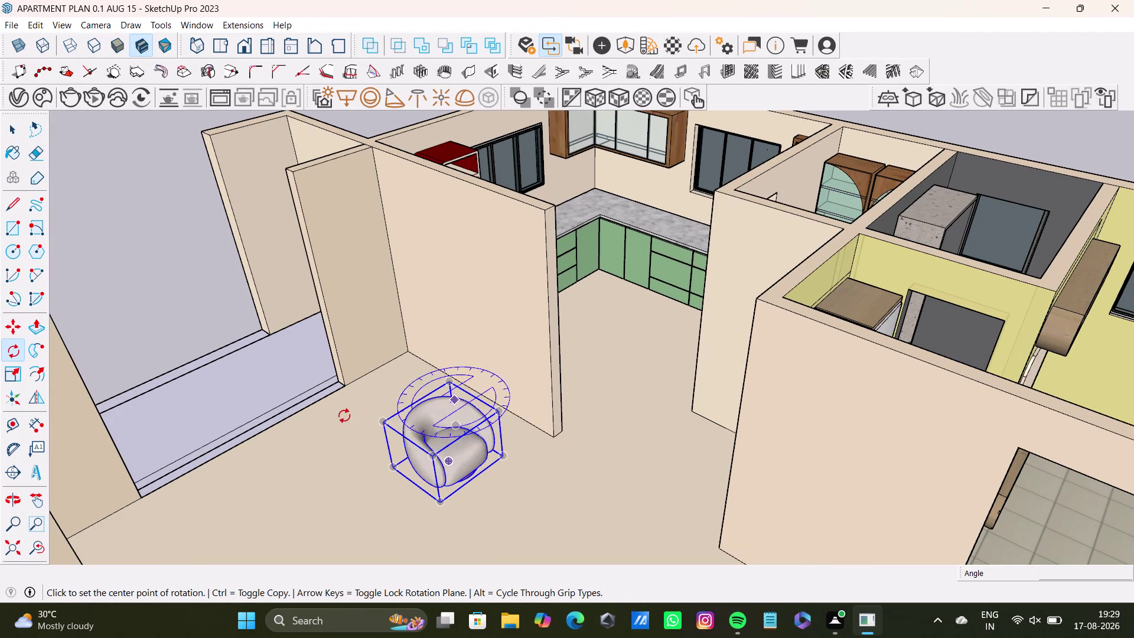
click(382, 420)
click(454, 381)
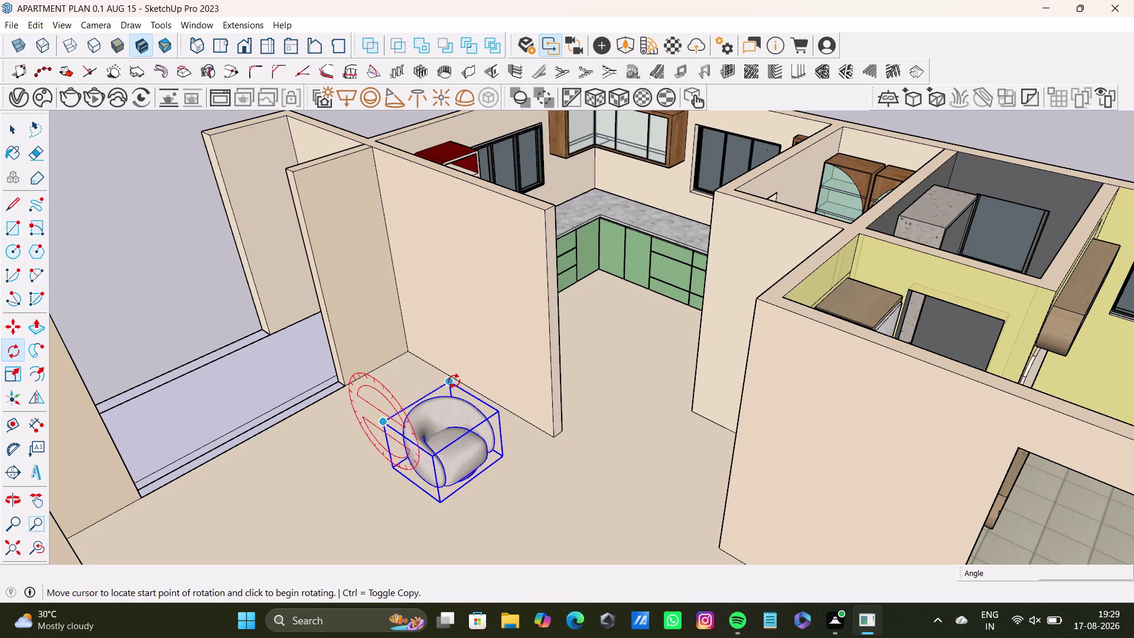
key(space)
Rotate the armchair 45° flat on the floor to face the room.
key(q)
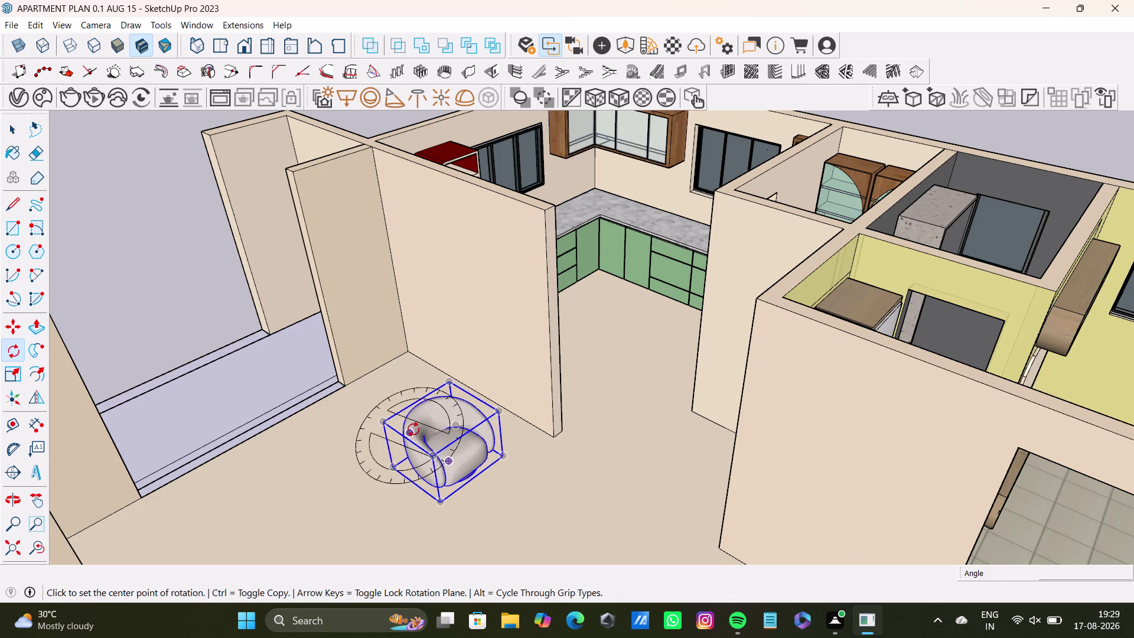
key(Up)
click(386, 421)
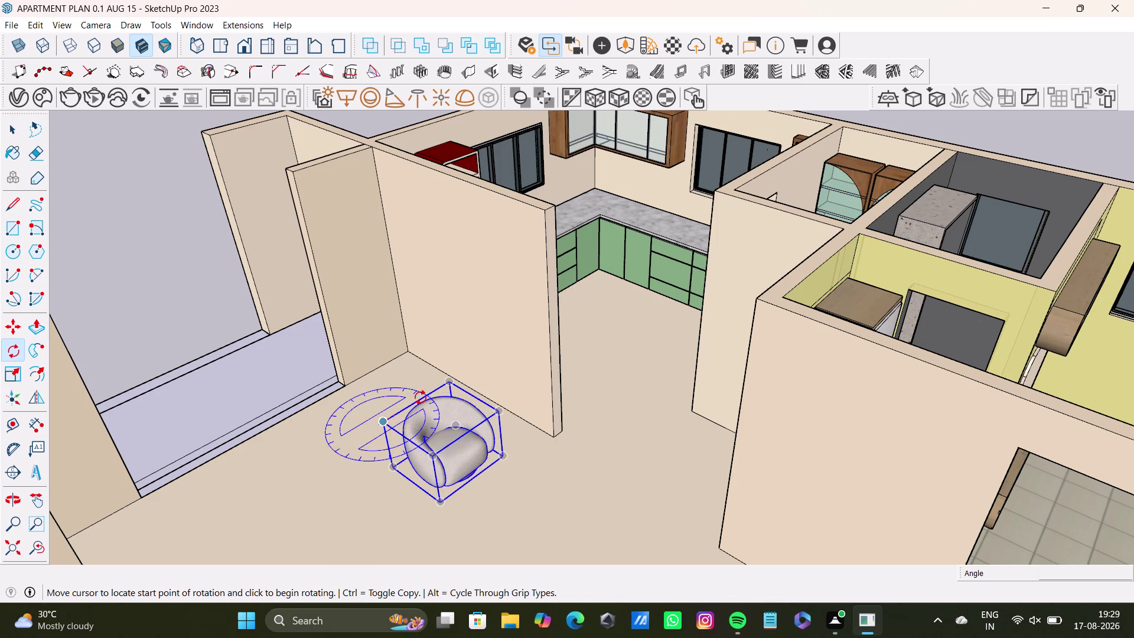
click(449, 380)
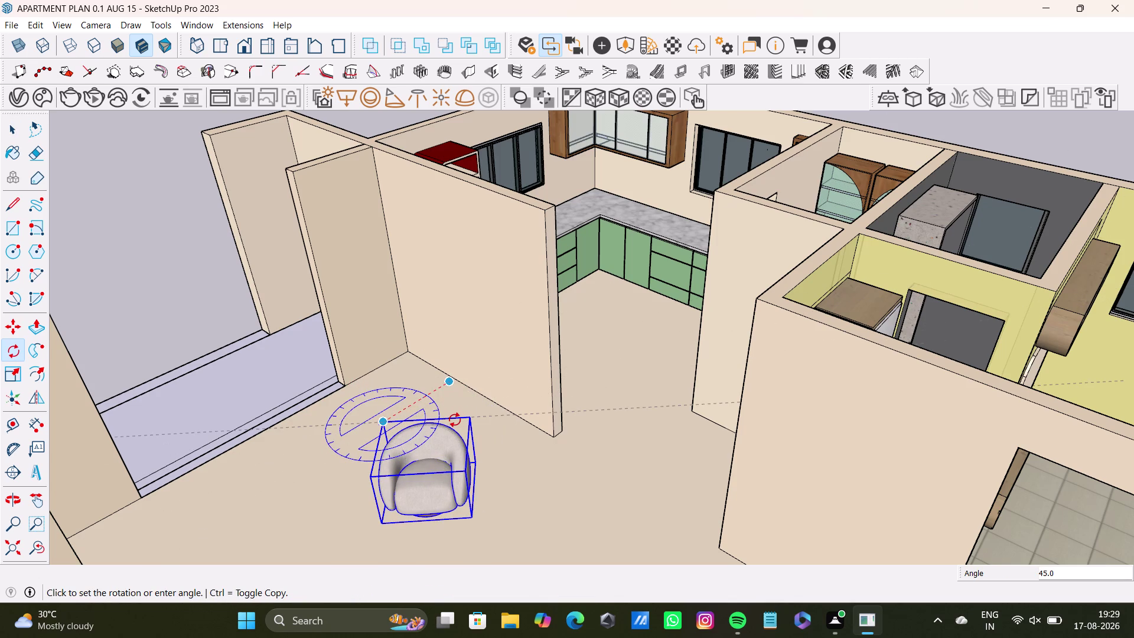
click(454, 420)
key(space)
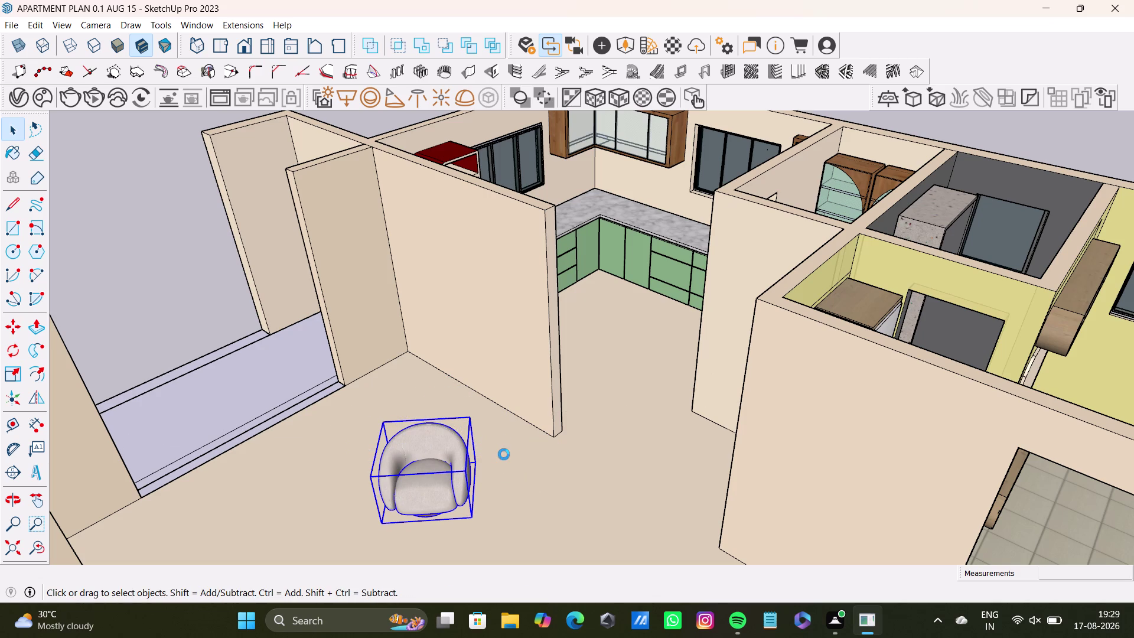
scroll(down, 3)
middle_drag(428, 468, 443, 400)
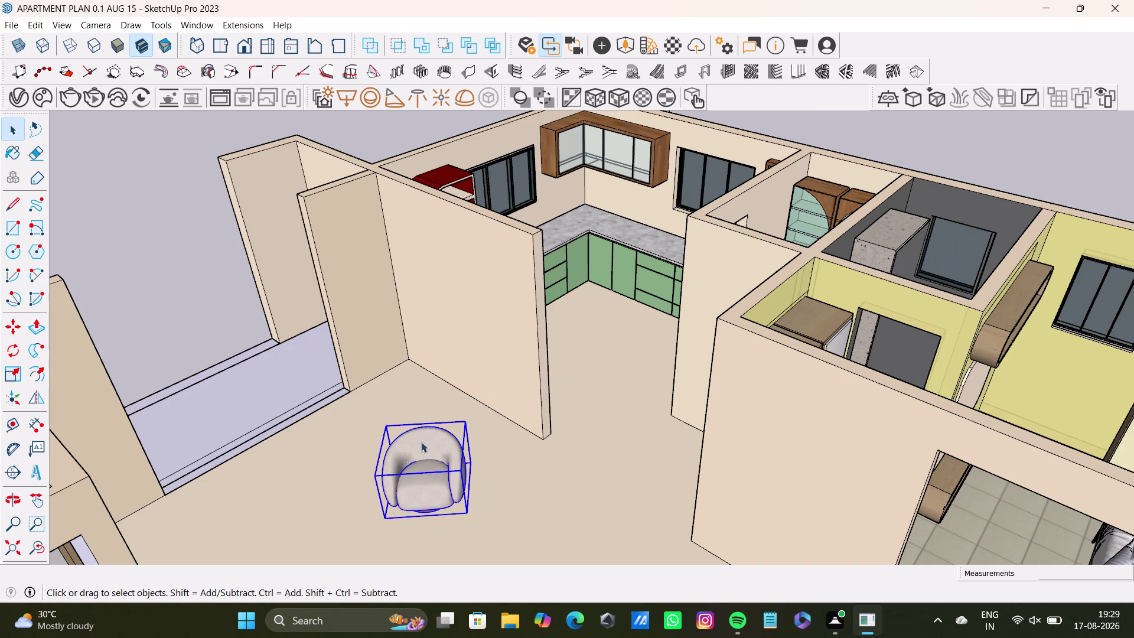
scroll(up, 3)
middle_drag(438, 457, 434, 356)
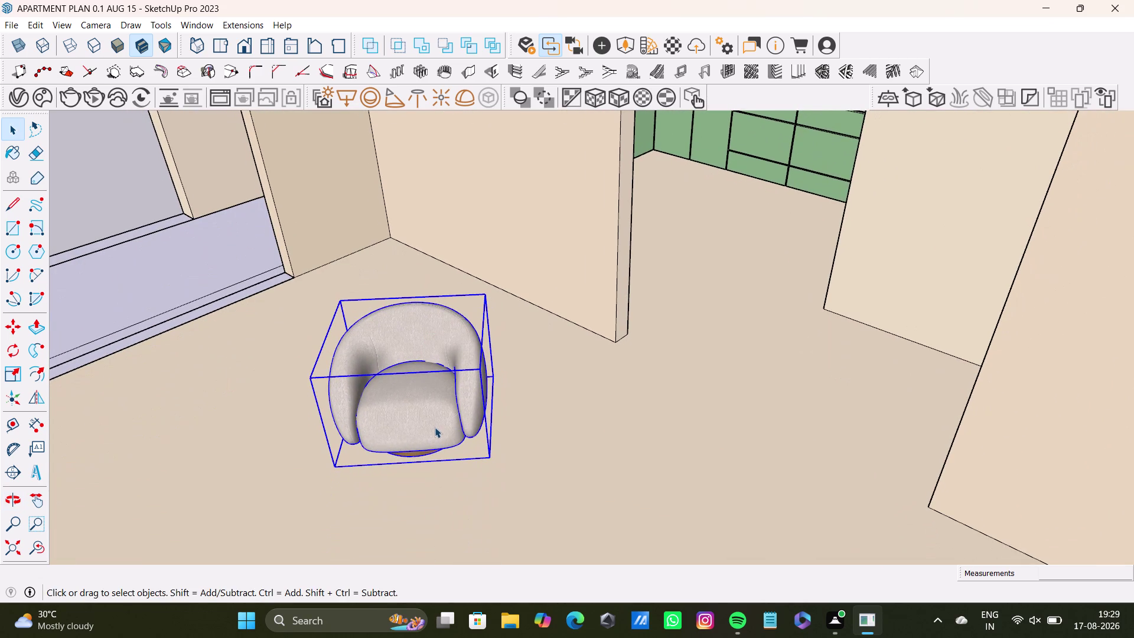
Start a Move copy of the armchair, then cancel it.
key(m)
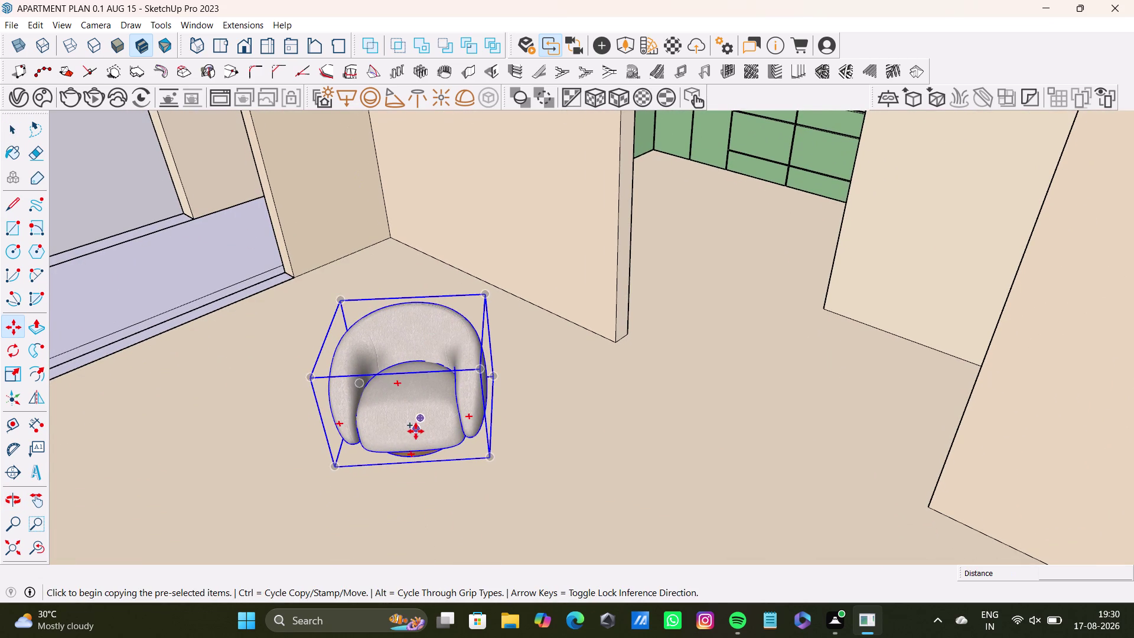
click(415, 431)
middle_drag(351, 334, 397, 351)
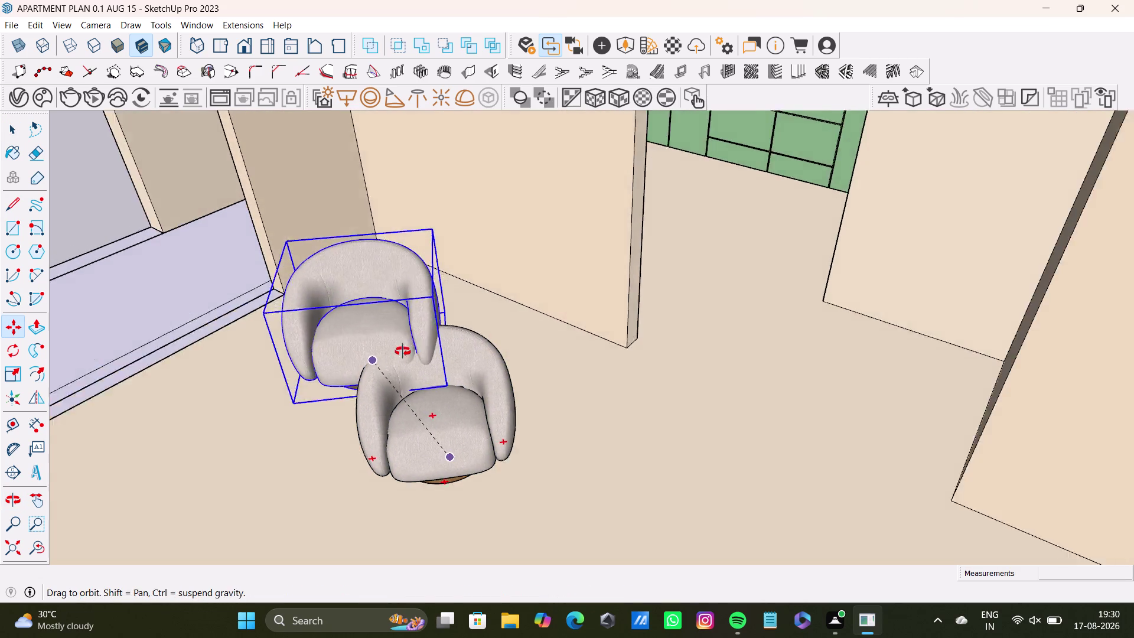
middle_drag(397, 351, 422, 351)
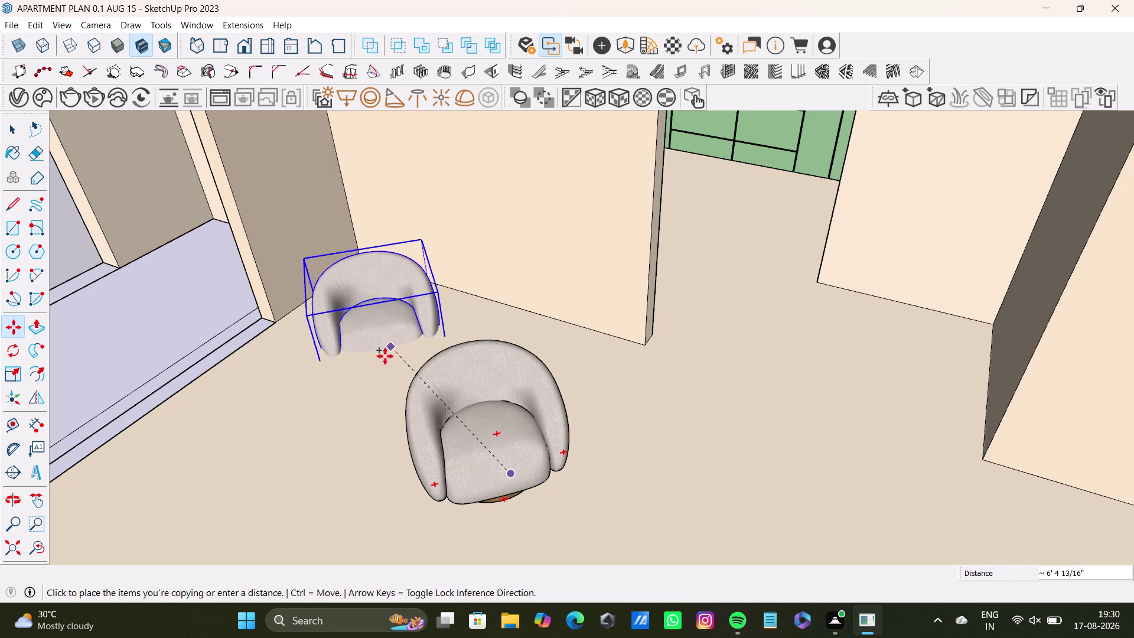
key(space)
Copy the armchair and settle the copy near the left wall.
key(m)
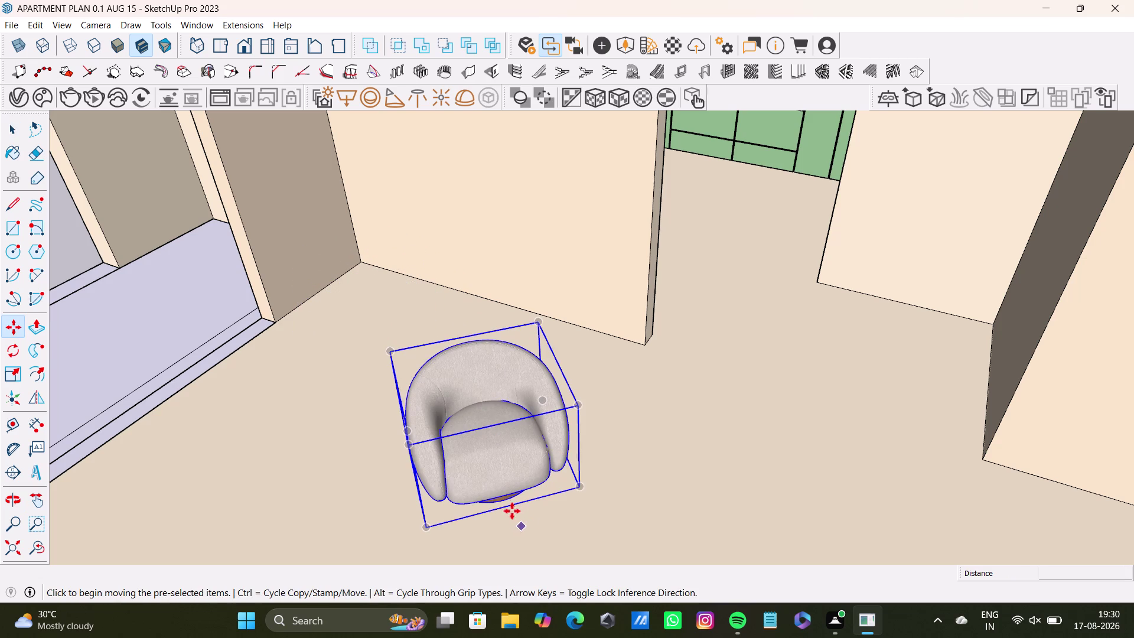
click(508, 505)
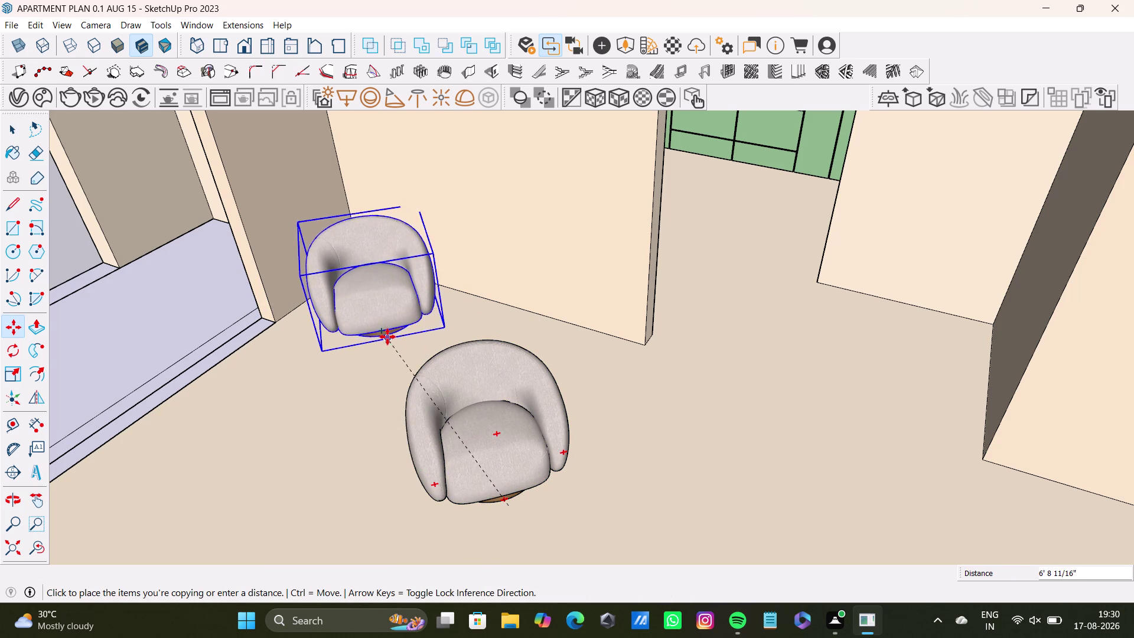
drag(387, 337, 382, 352)
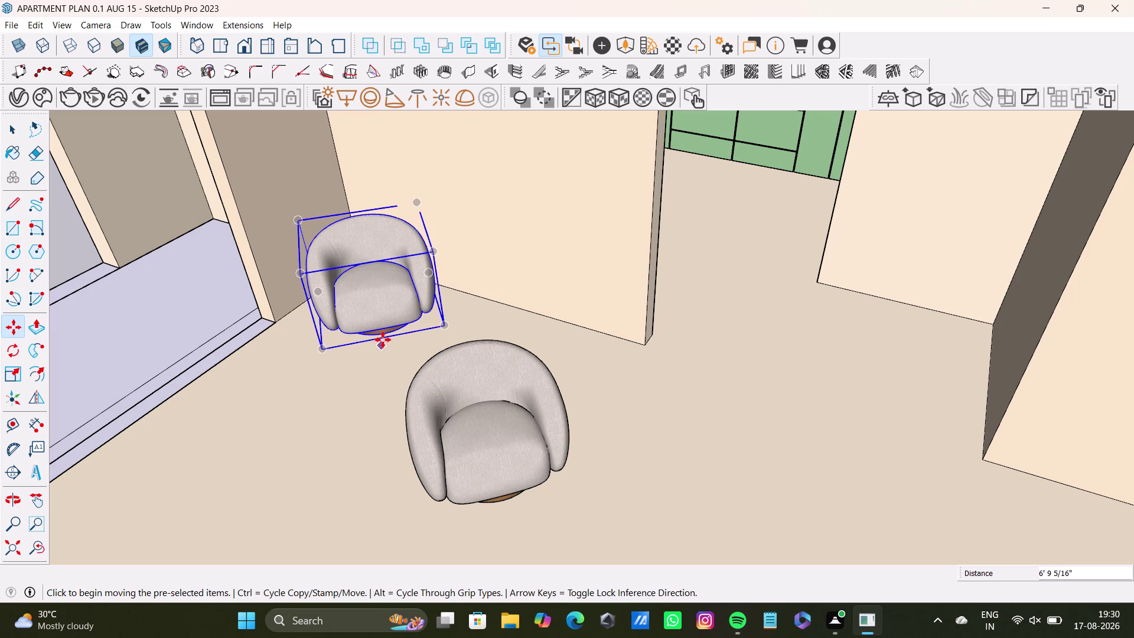
click(382, 339)
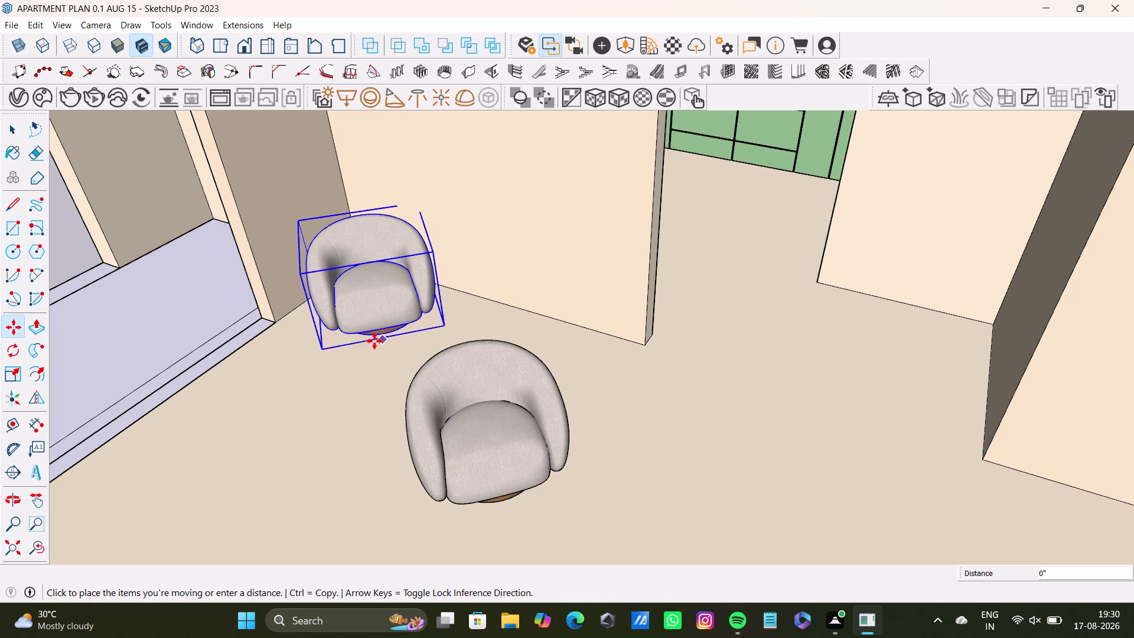
click(374, 341)
middle_drag(492, 463, 517, 467)
key(space)
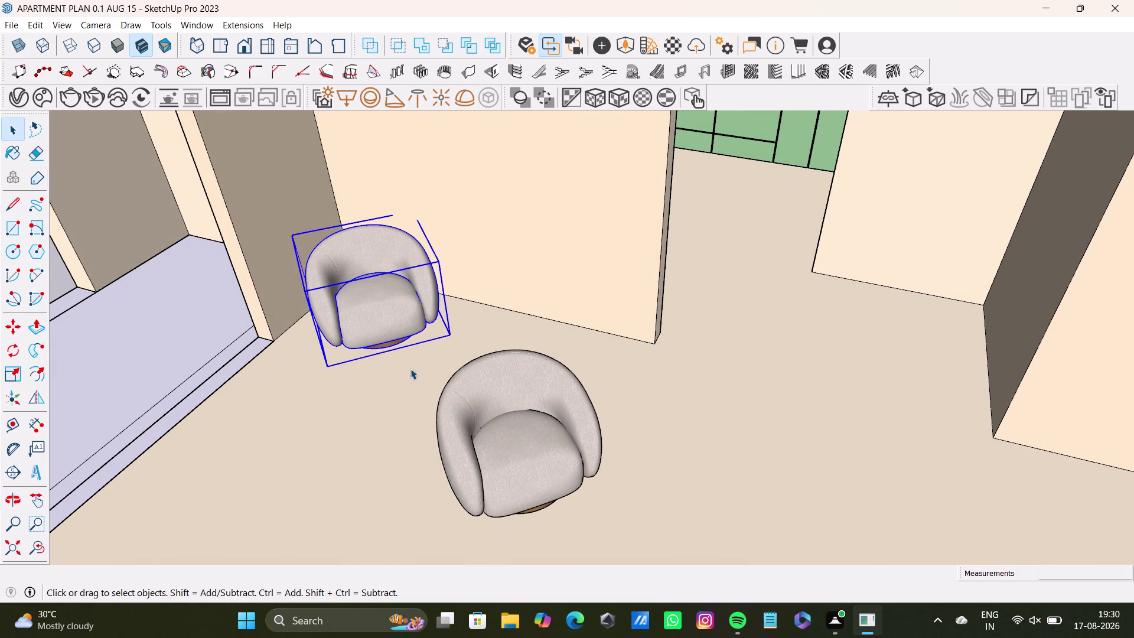
drag(400, 340, 650, 582)
Rotate the copied armchair flat on the floor after one cancelled attempt.
key(q)
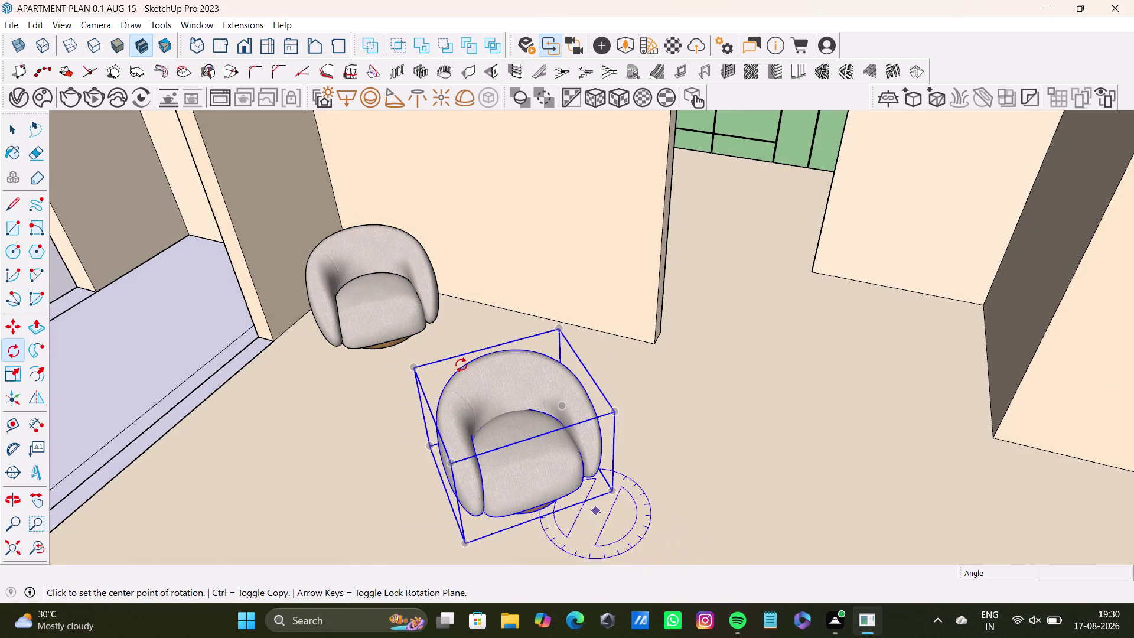
key(Up)
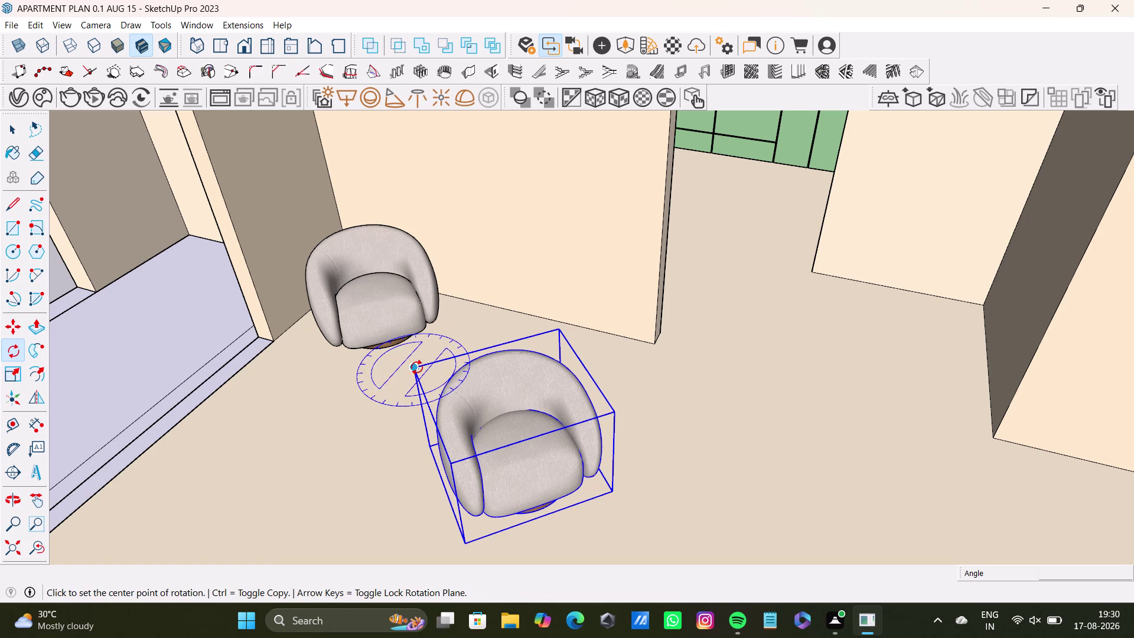
click(417, 368)
click(560, 328)
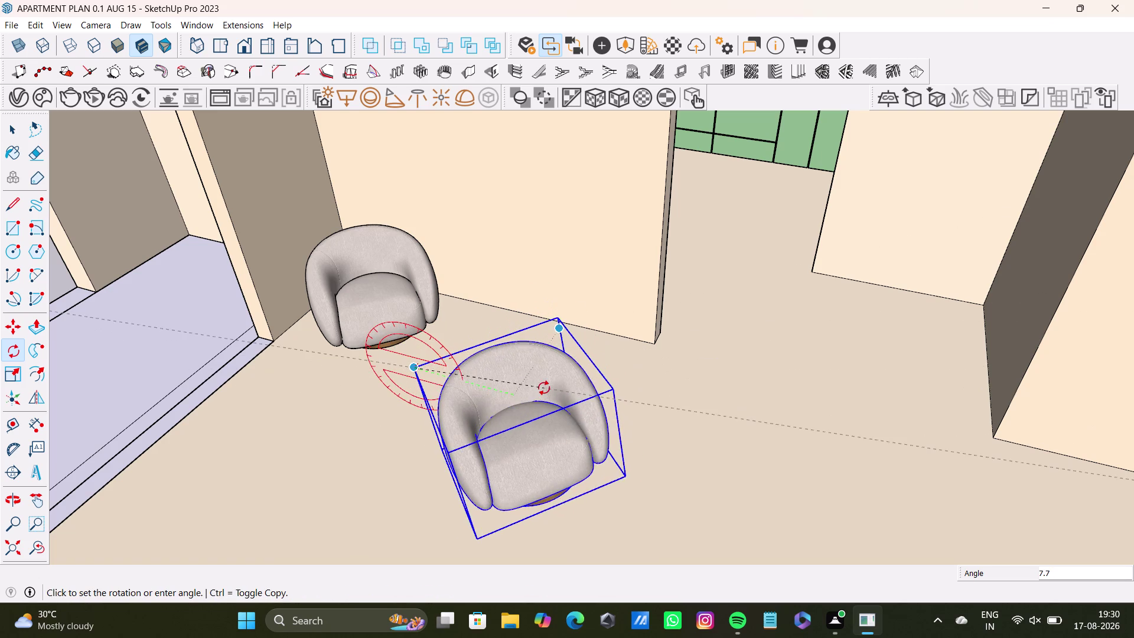
key(space)
key(q)
key(Up)
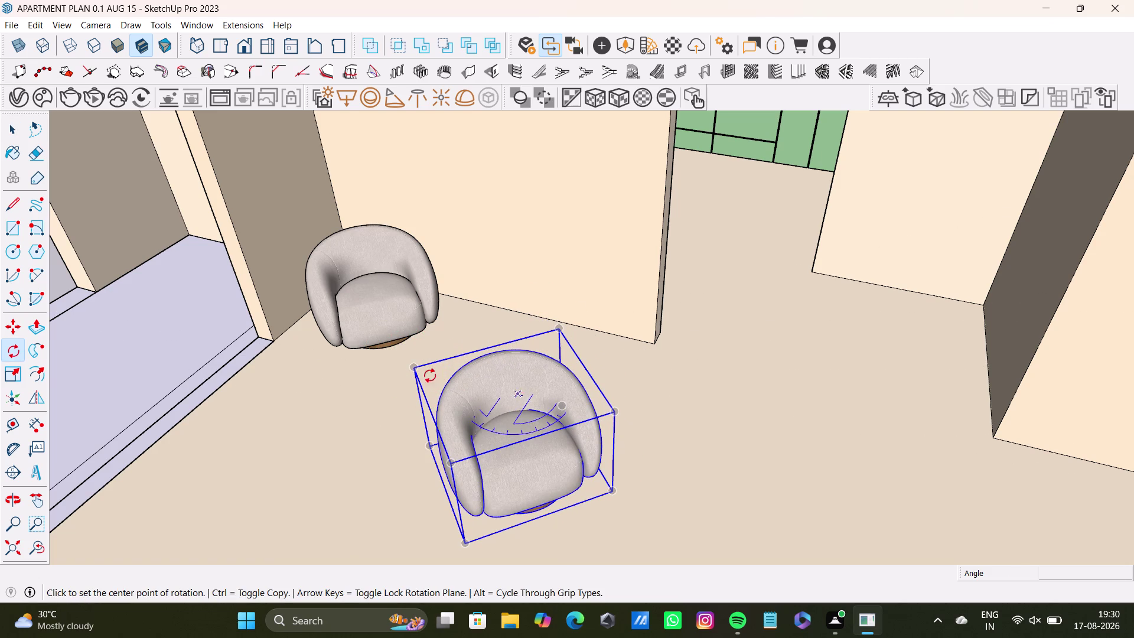
click(414, 365)
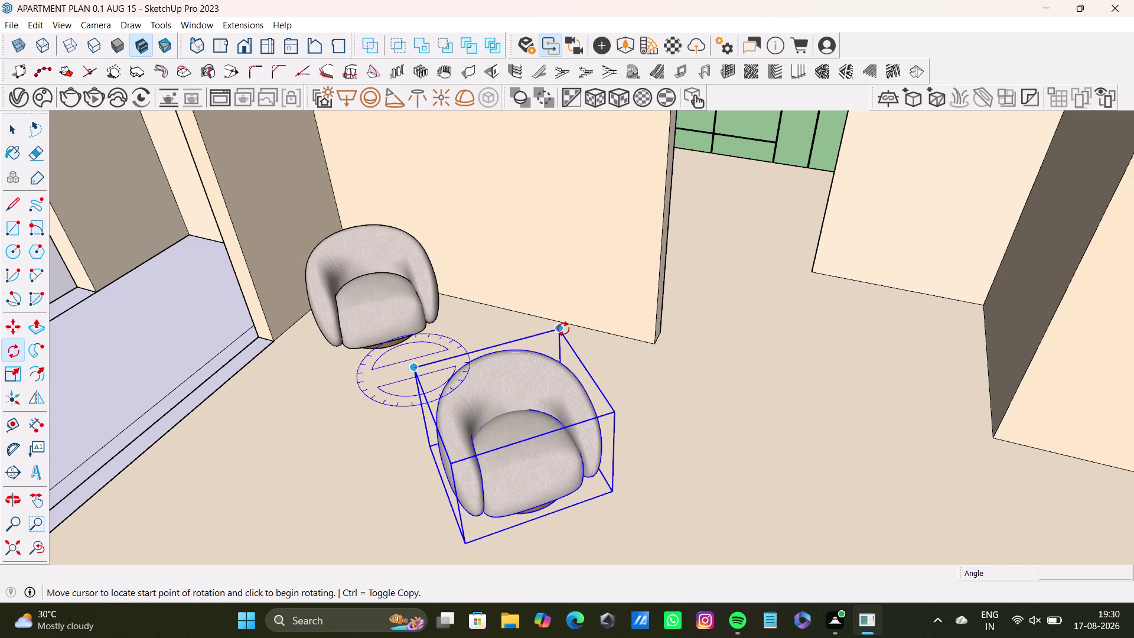
click(563, 329)
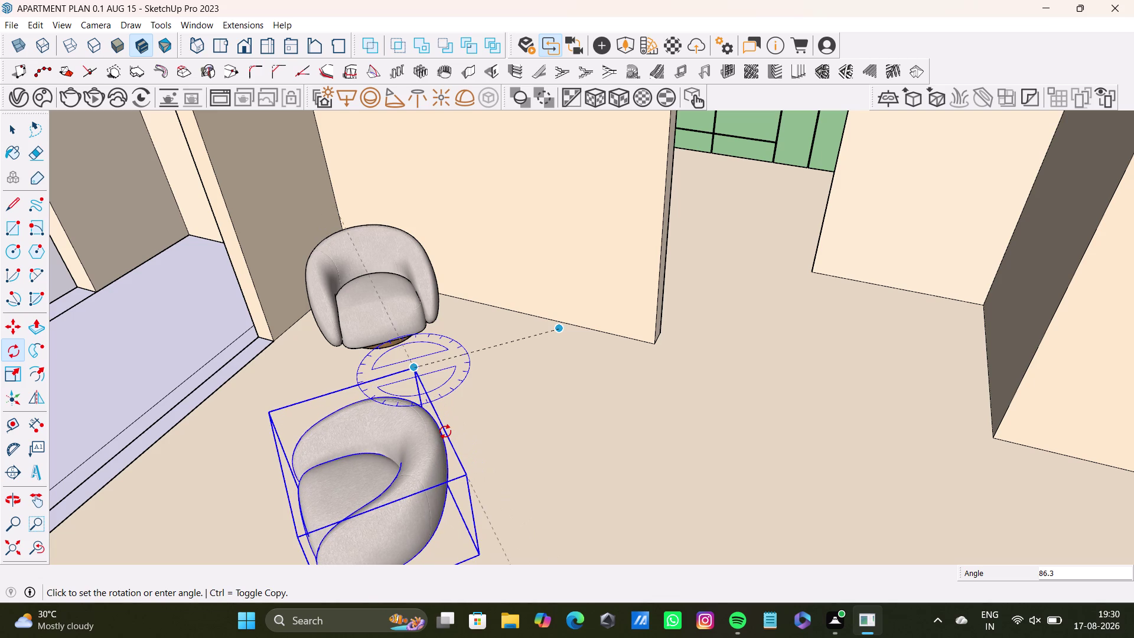
click(446, 432)
key(space)
Move the copied armchair beside the first one against the wall.
scroll(down, 3)
middle_drag(448, 486, 479, 410)
key(m)
click(386, 489)
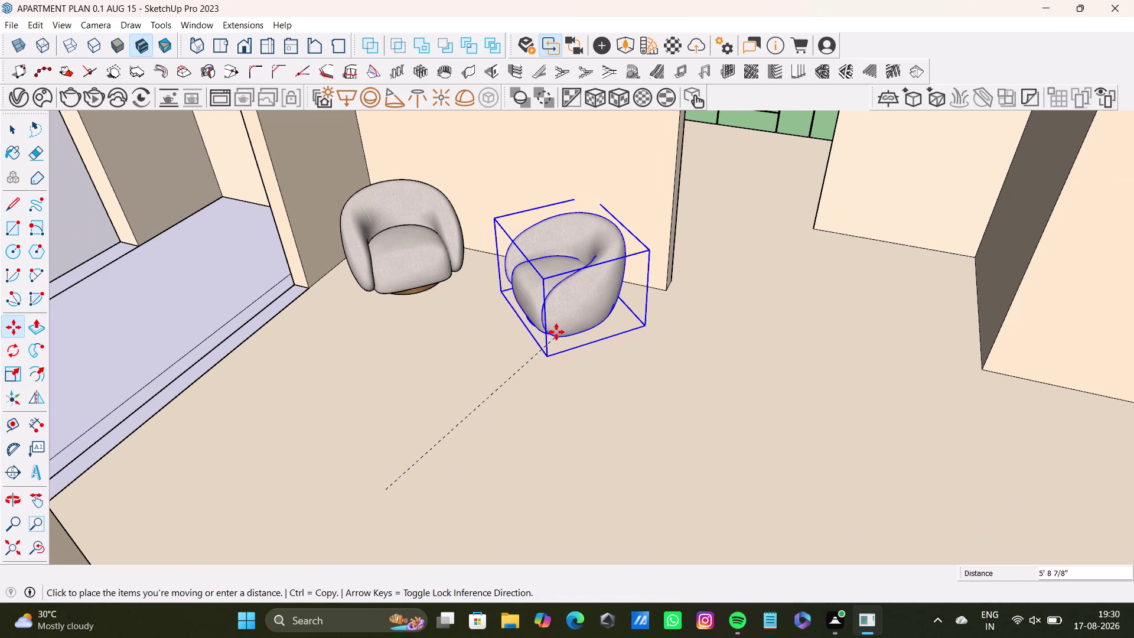
click(559, 329)
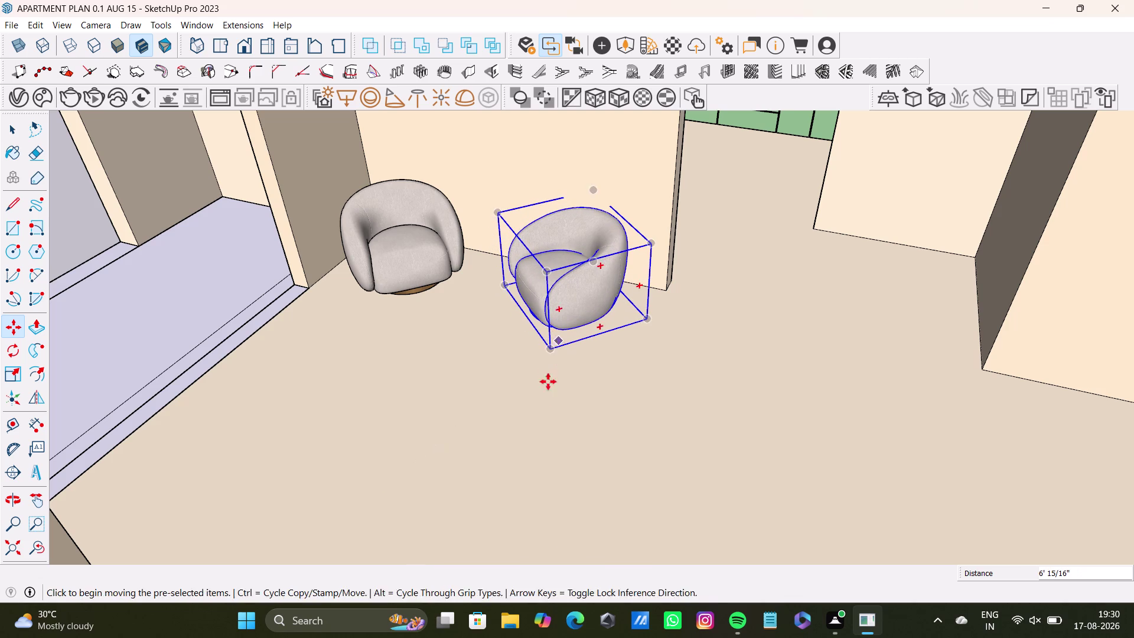
key(space)
click(540, 393)
middle_drag(543, 415, 661, 477)
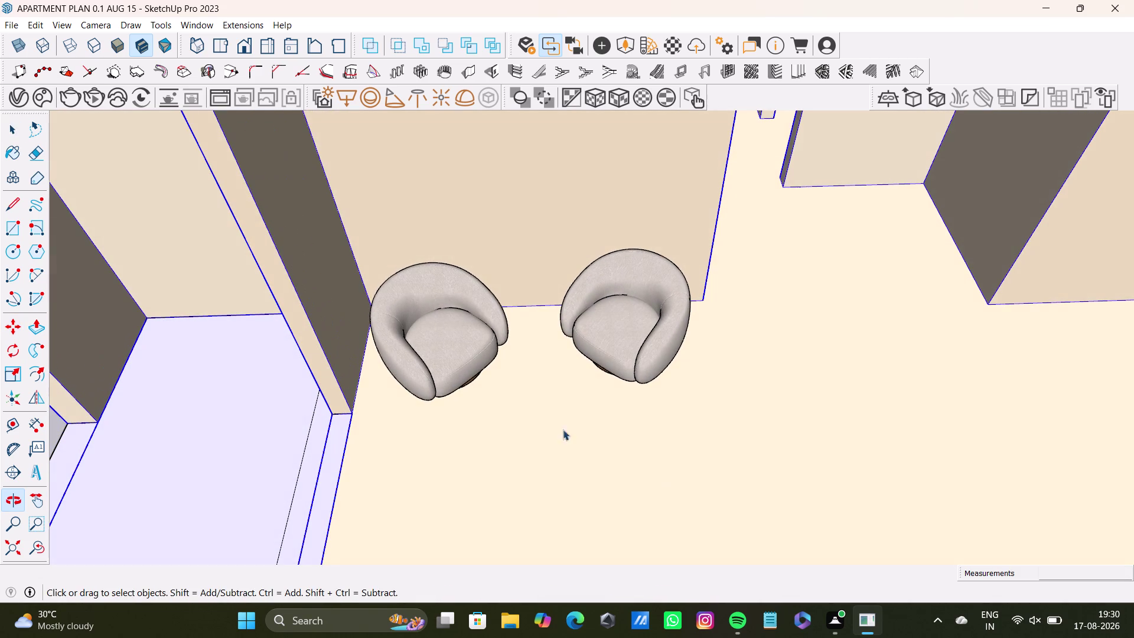
Enlarge the left armchair with the Scale grips.
click(434, 320)
key(s)
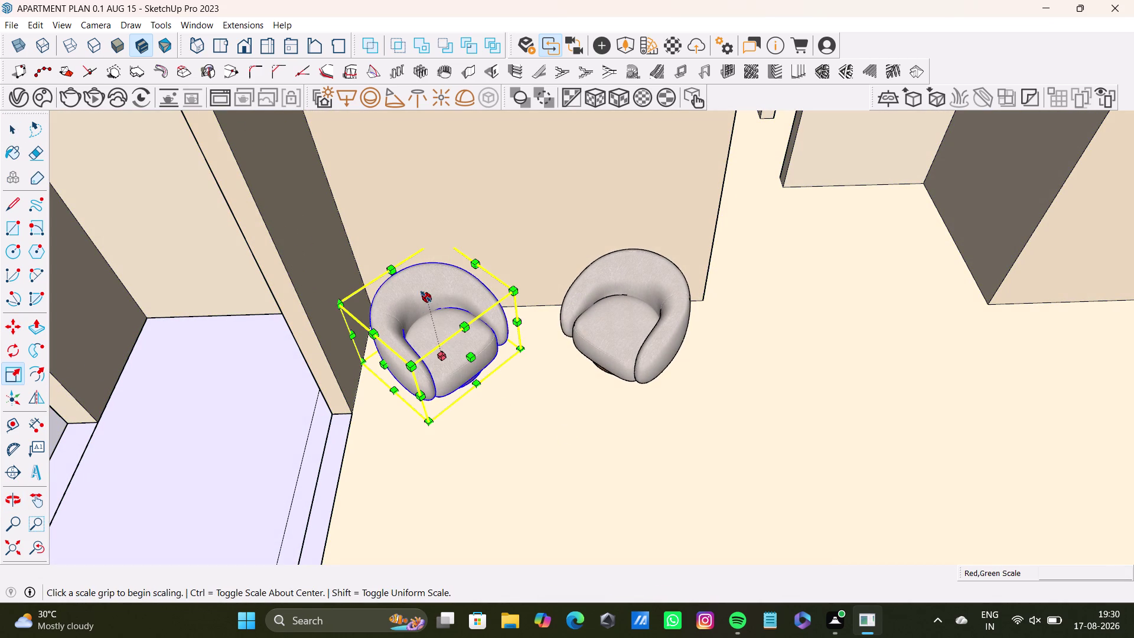
drag(426, 296, 407, 230)
drag(366, 333, 360, 338)
drag(370, 336, 351, 341)
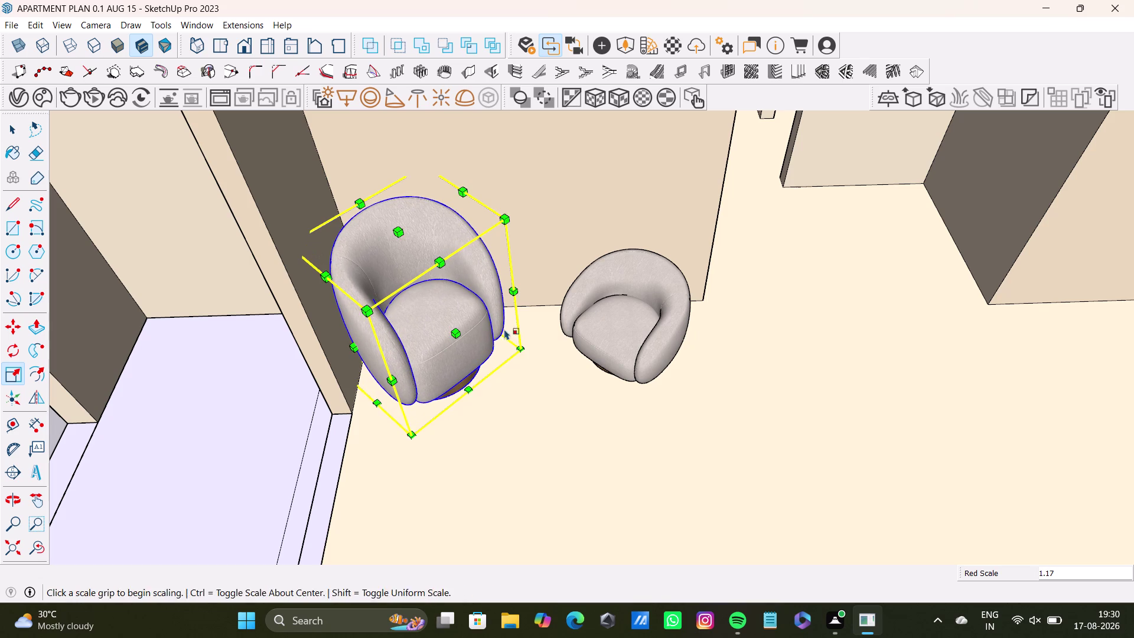
key(space)
Enlarge the right armchair, stretching it wider and deeper.
click(615, 321)
text(S)
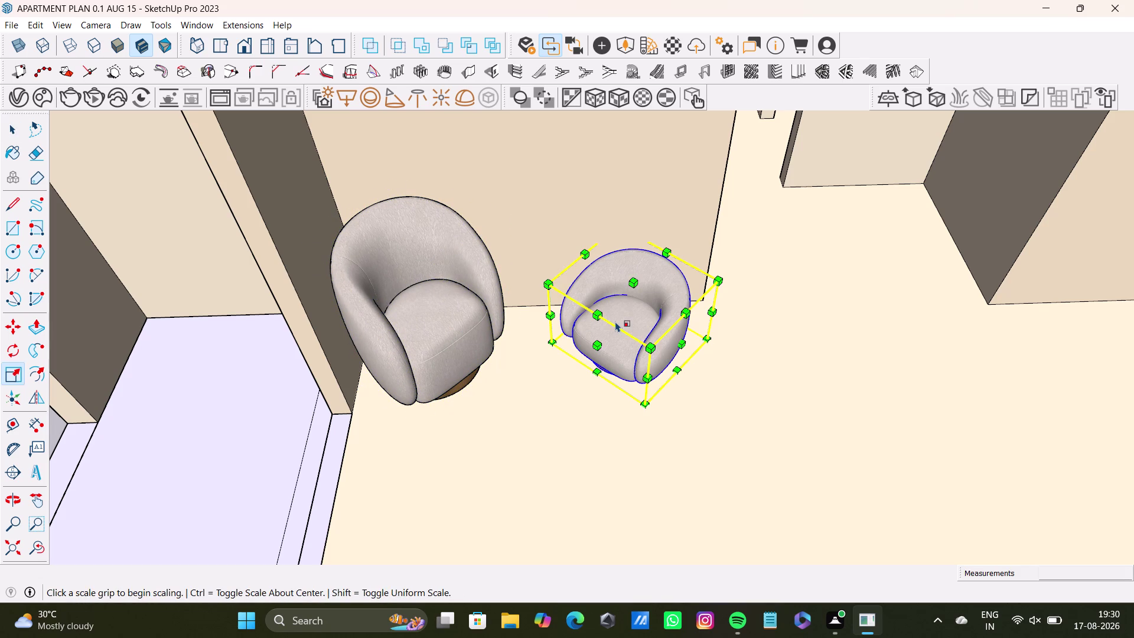
text(S)
drag(636, 283, 646, 207)
drag(683, 314, 716, 325)
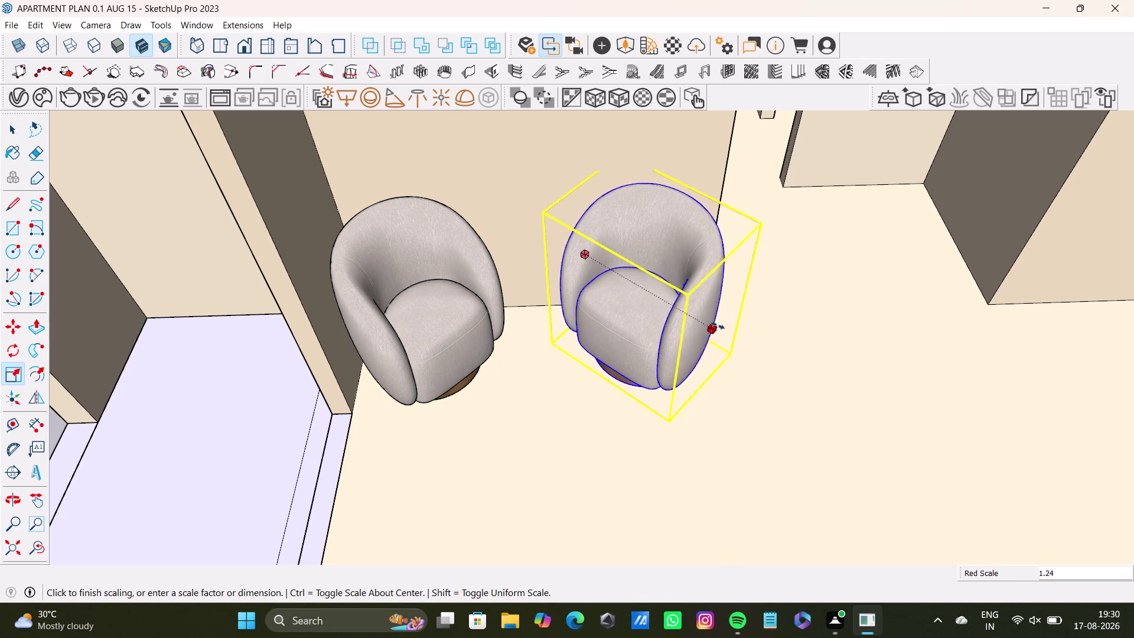
drag(716, 324, 726, 329)
drag(615, 324, 595, 331)
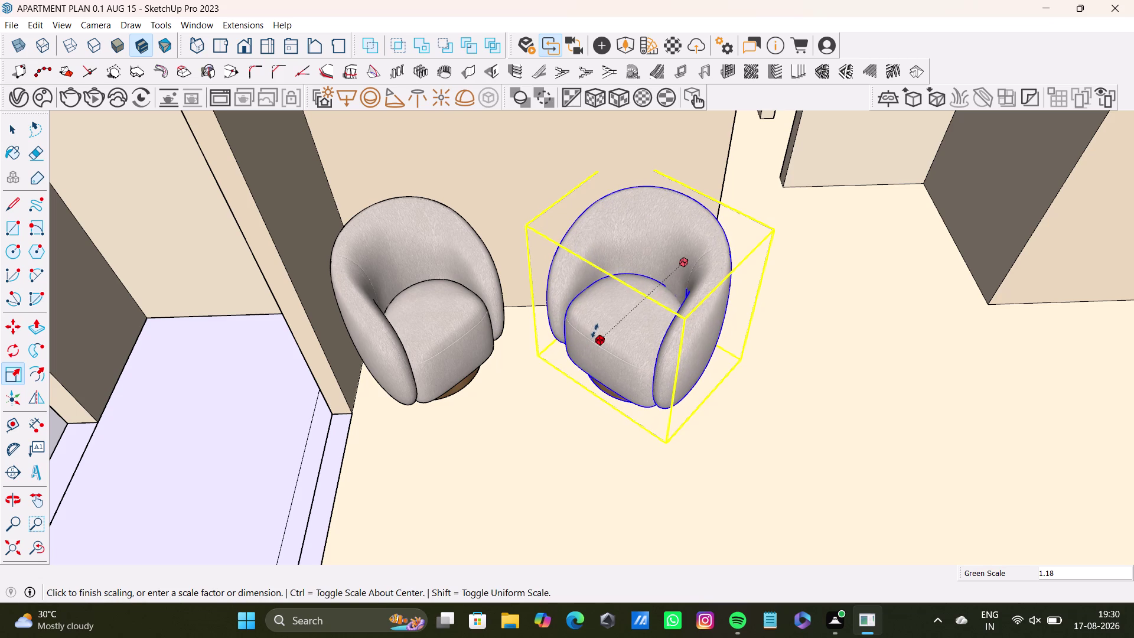
drag(595, 330, 592, 332)
key(space)
Readjust the left armchair's size and orbit out to see the room.
click(464, 341)
key(s)
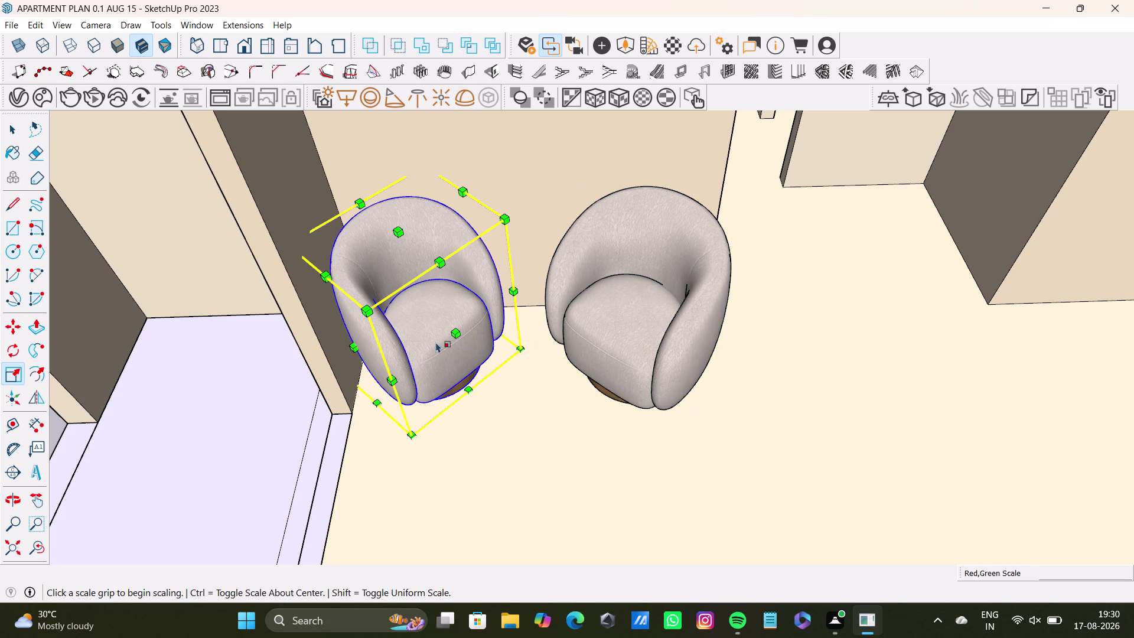
drag(460, 331, 484, 336)
key(space)
scroll(down, 3)
middle_drag(554, 404, 456, 422)
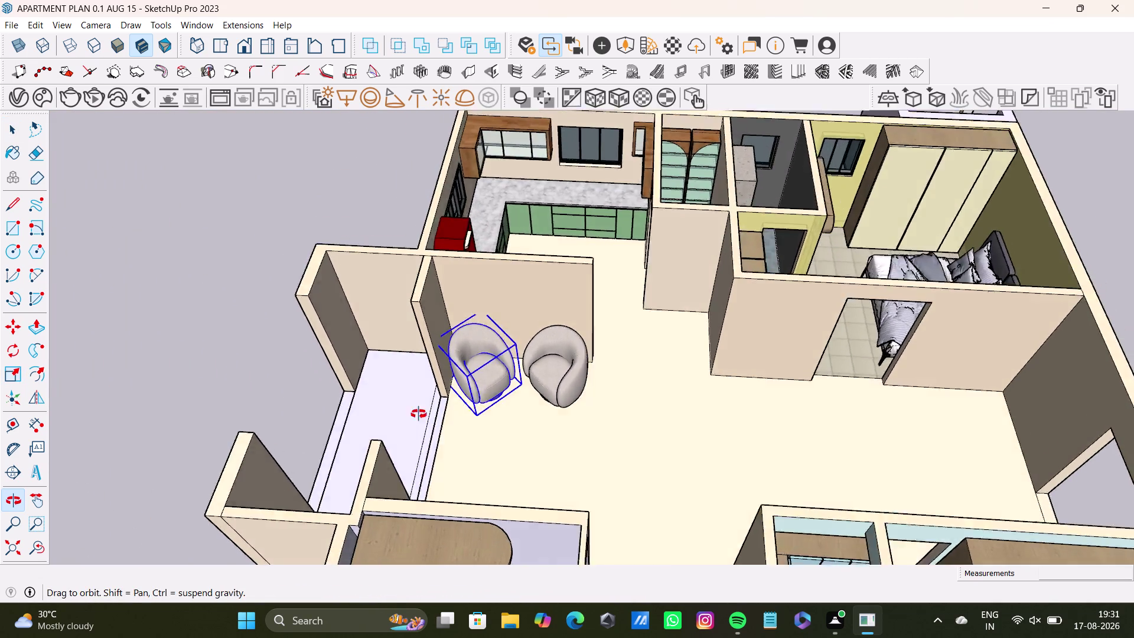
middle_drag(455, 422, 316, 392)
key(space)
click(301, 187)
middle_drag(496, 400, 627, 393)
scroll(down, 3)
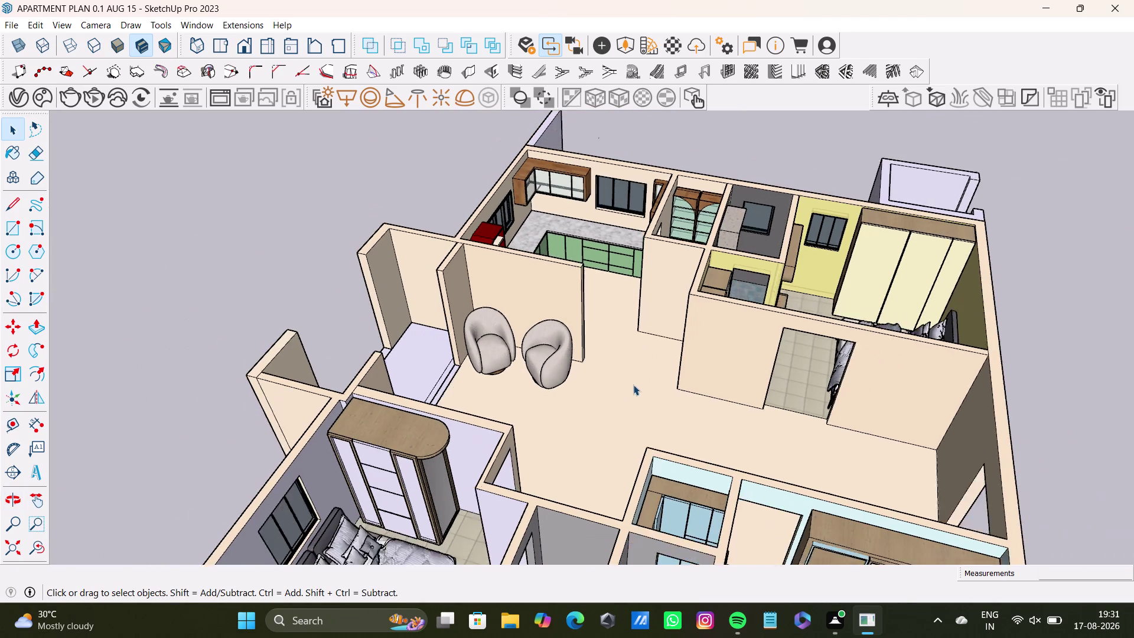
middle_drag(714, 404, 453, 443)
scroll(up, 3)
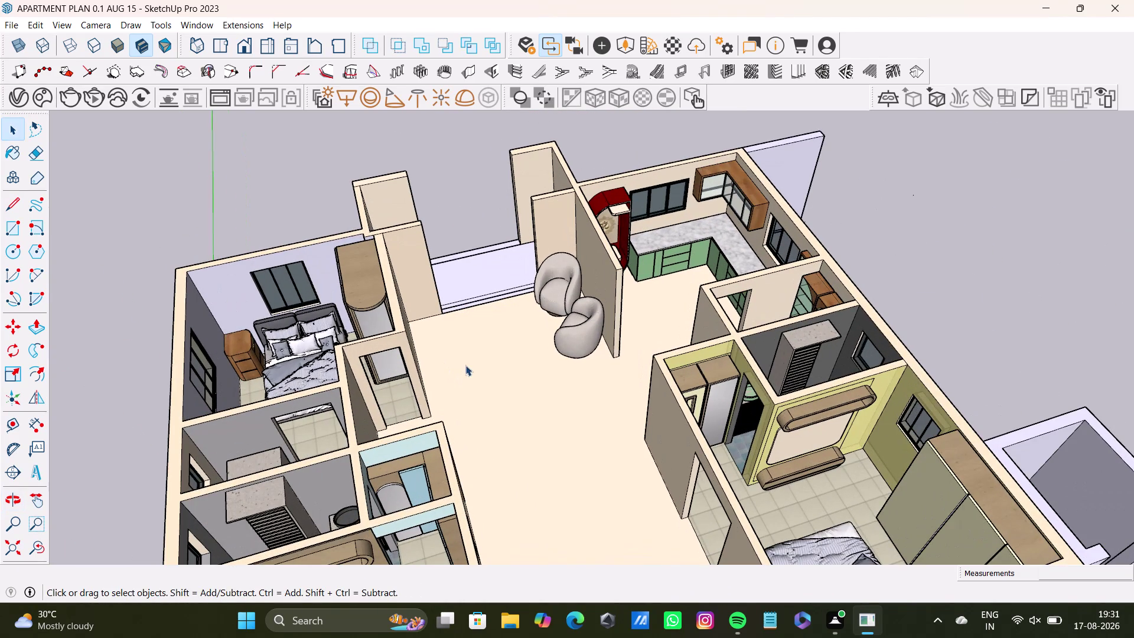
click(8, 24)
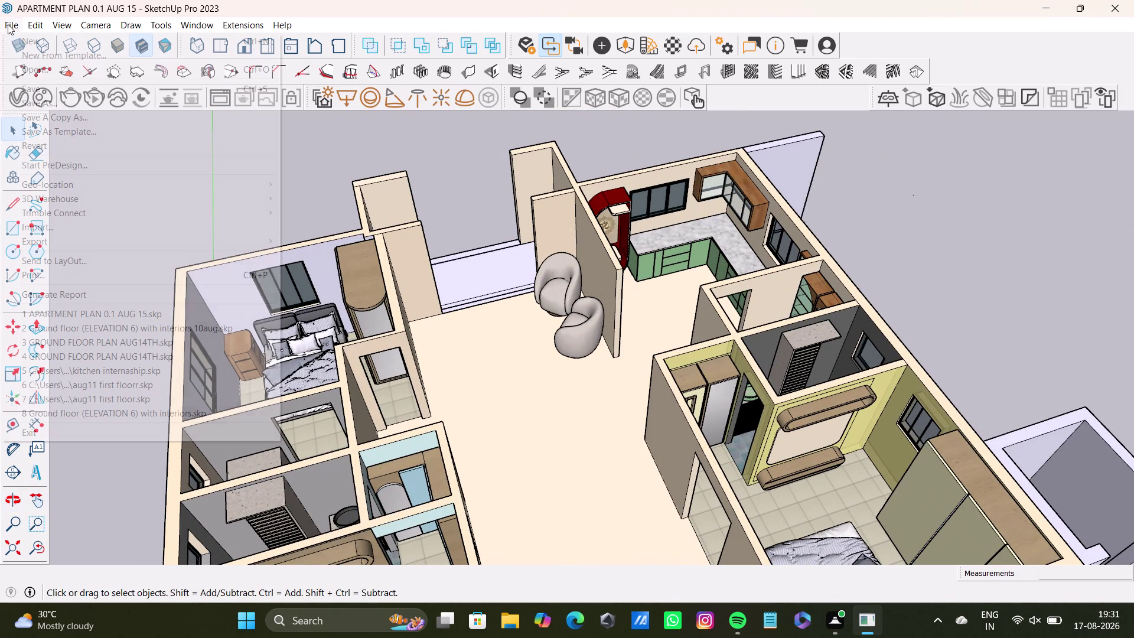
click(75, 226)
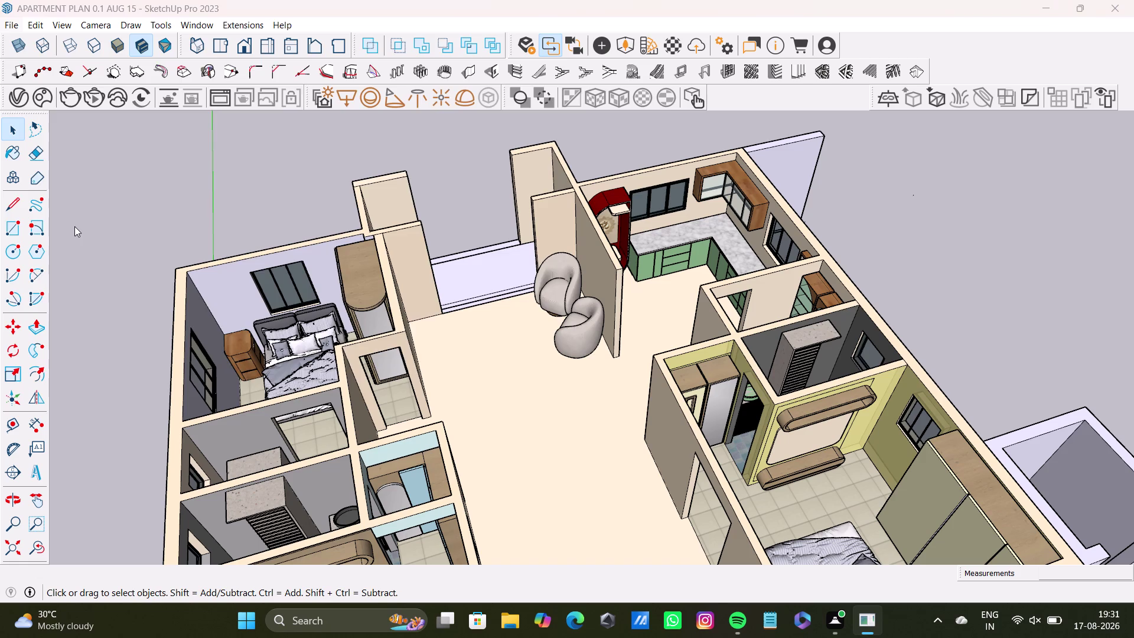
scroll(down, 3)
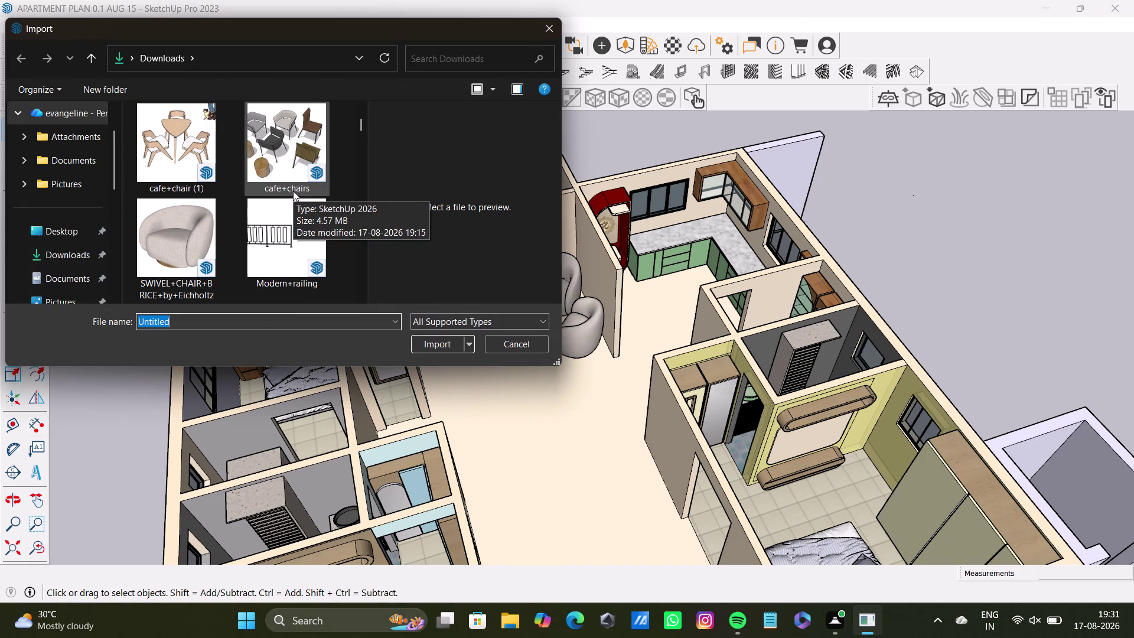
Import the cafe+chairs model from Downloads into the apartment file.
click(277, 146)
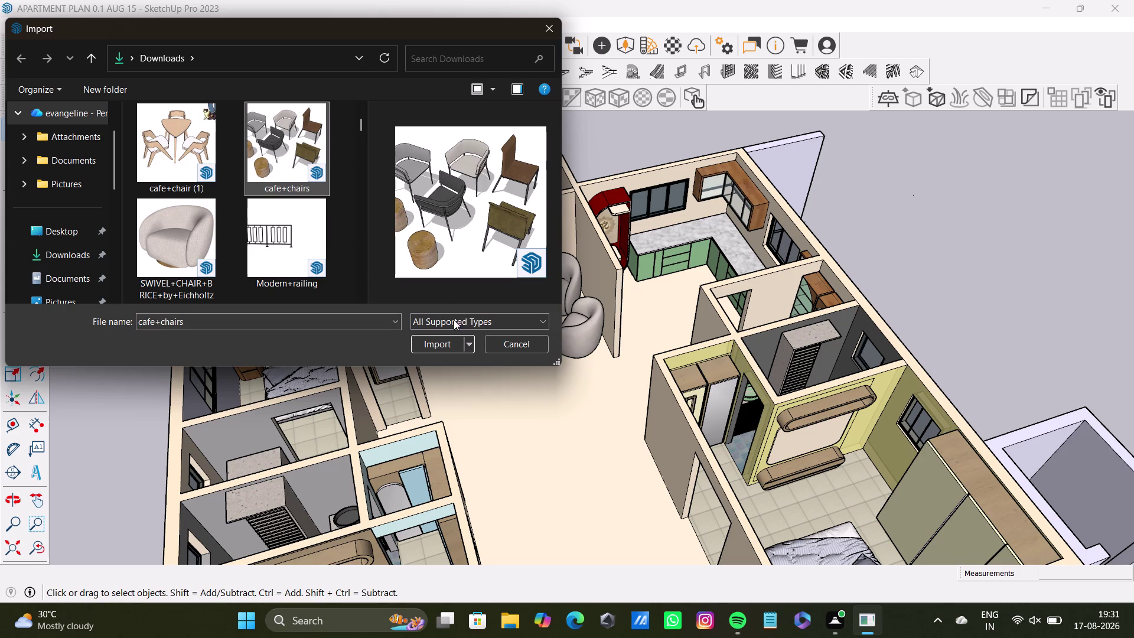
click(457, 340)
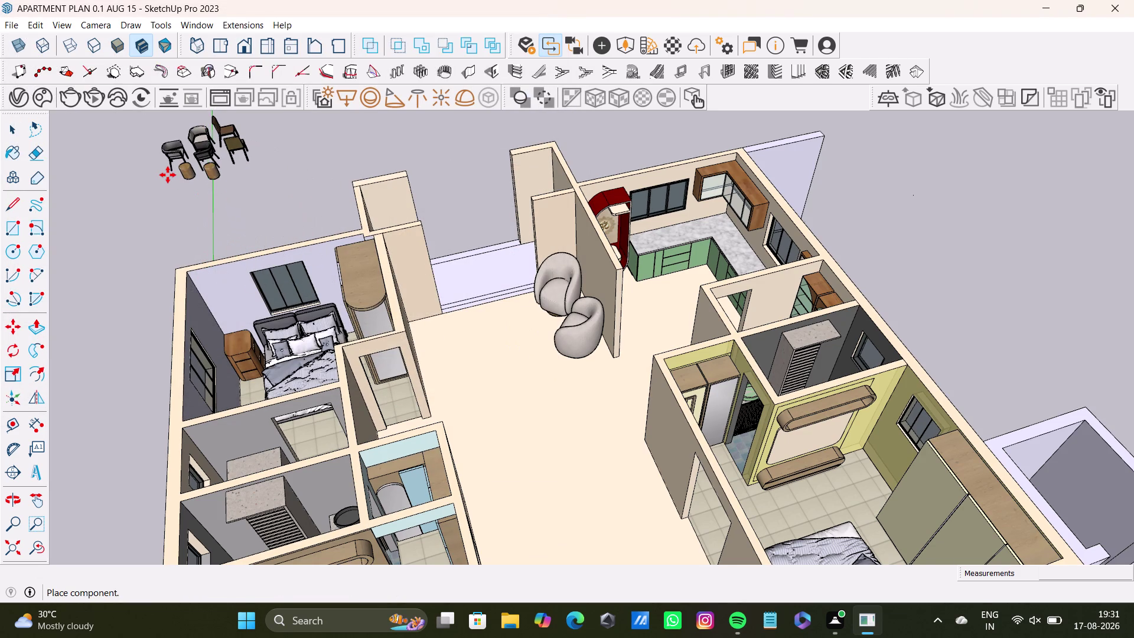
Place the imported cafe chair set on the ground beside the apartment and deselect it.
click(167, 175)
scroll(up, 3)
scroll(up, 3)
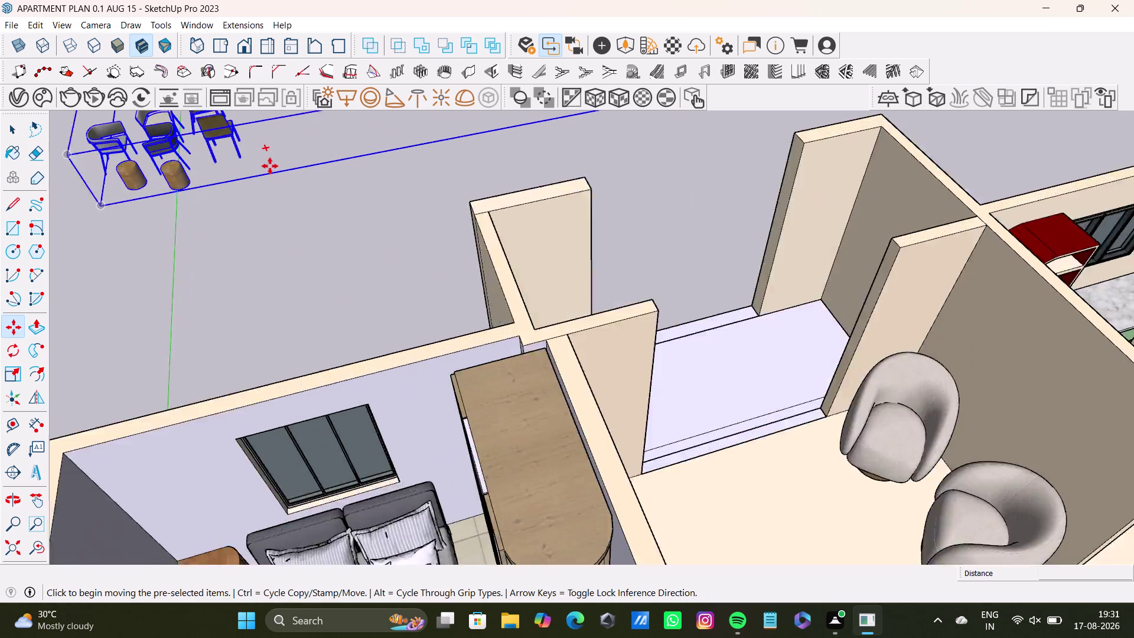
scroll(up, 3)
middle_drag(269, 166, 471, 271)
scroll(up, 3)
key(space)
click(539, 219)
scroll(up, 3)
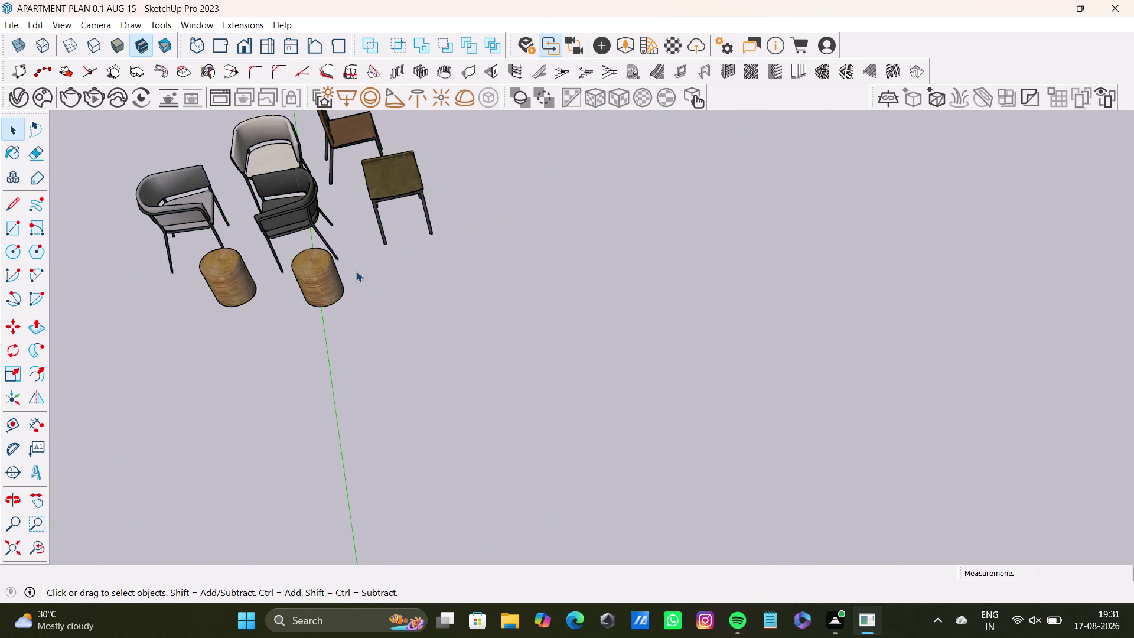
scroll(up, 3)
middle_drag(356, 269, 450, 220)
Zoom to the whole model, then orbit in close on the five chairs and two stools.
click(10, 558)
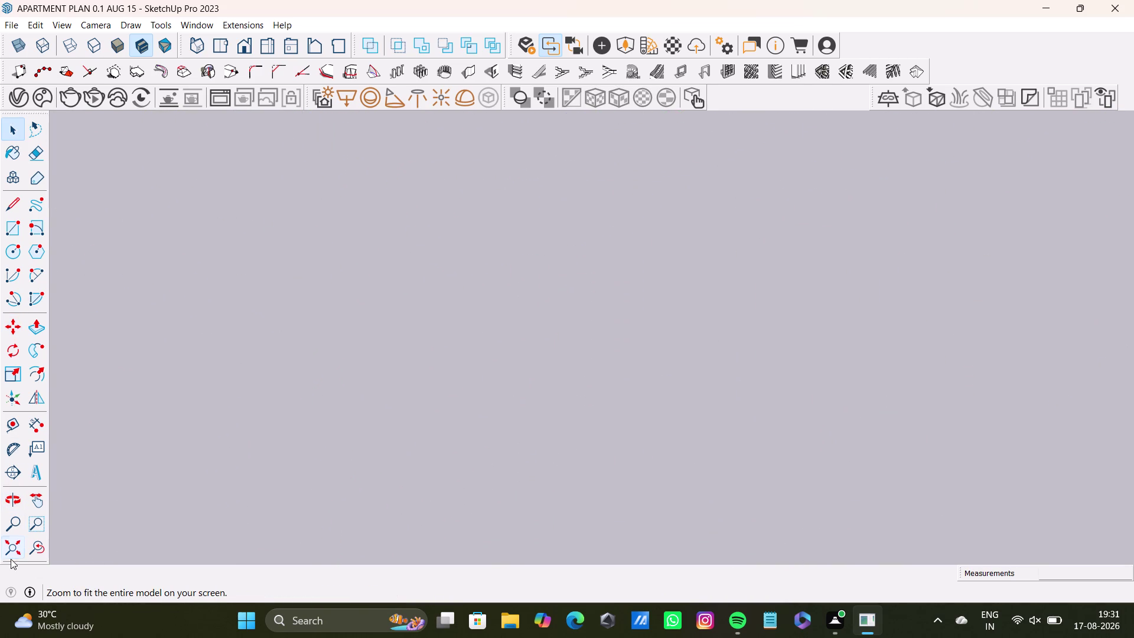
click(14, 554)
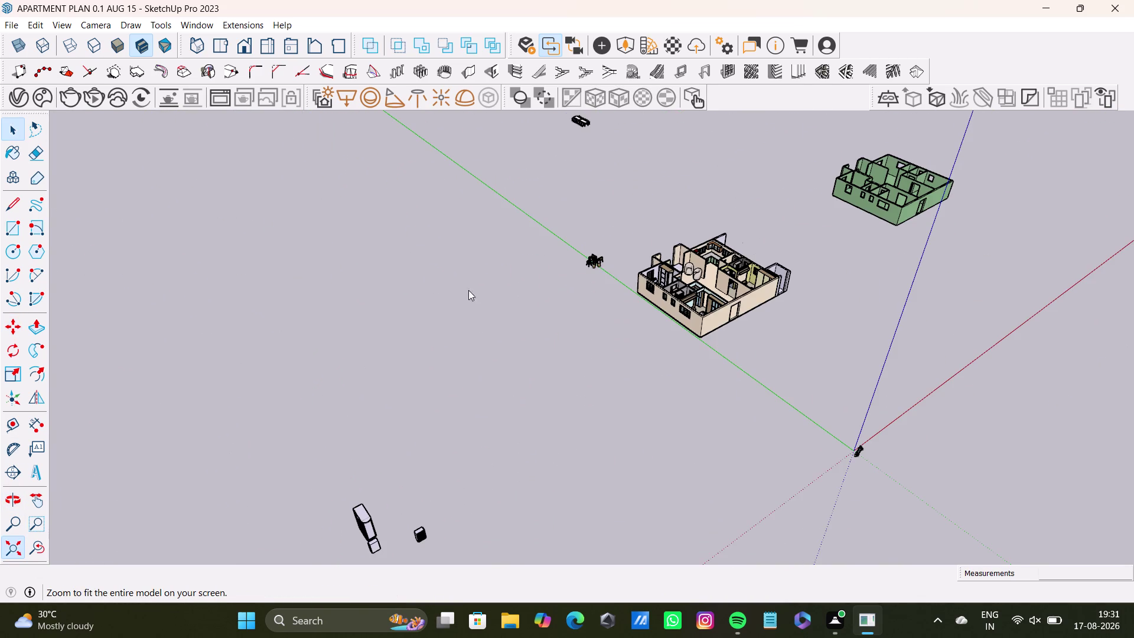
scroll(up, 3)
scroll(up, 3)
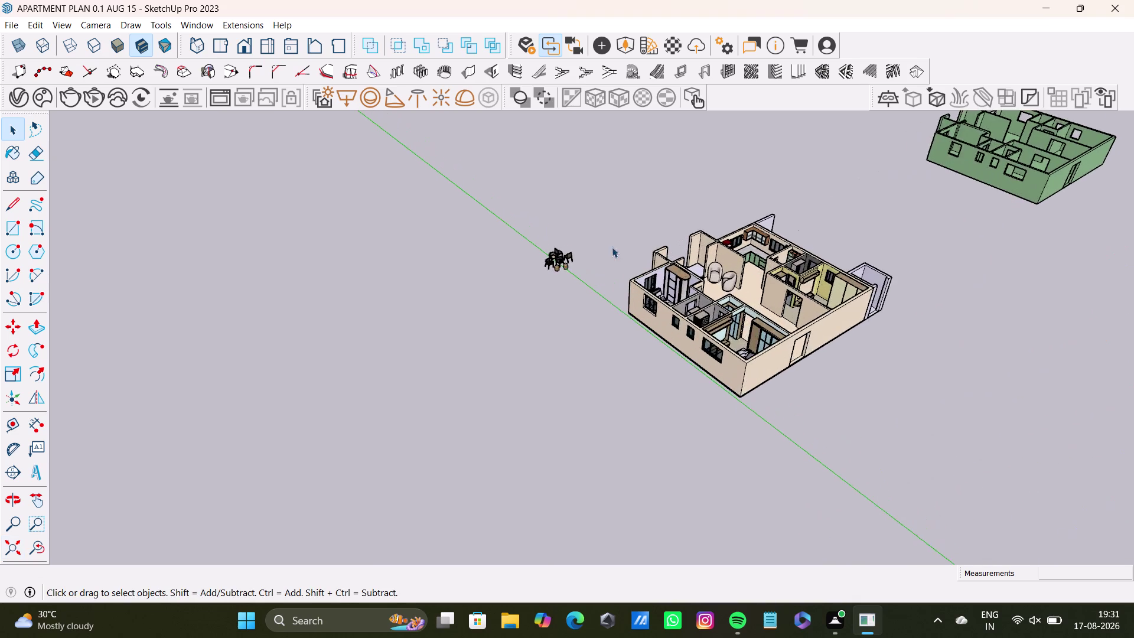
scroll(up, 3)
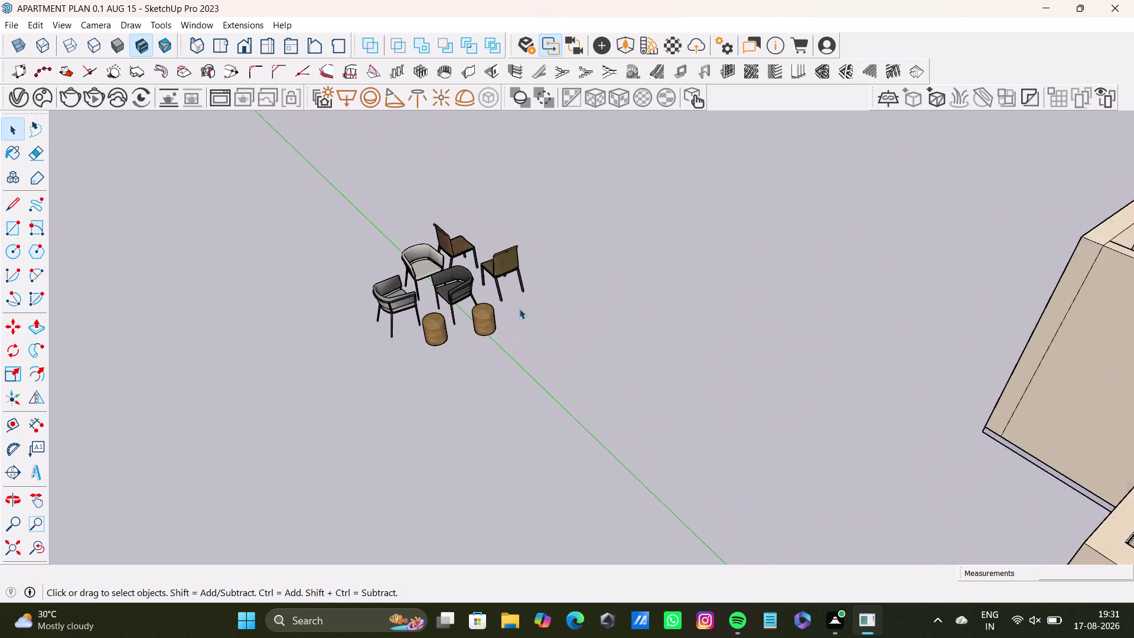
middle_drag(517, 310, 526, 279)
scroll(up, 3)
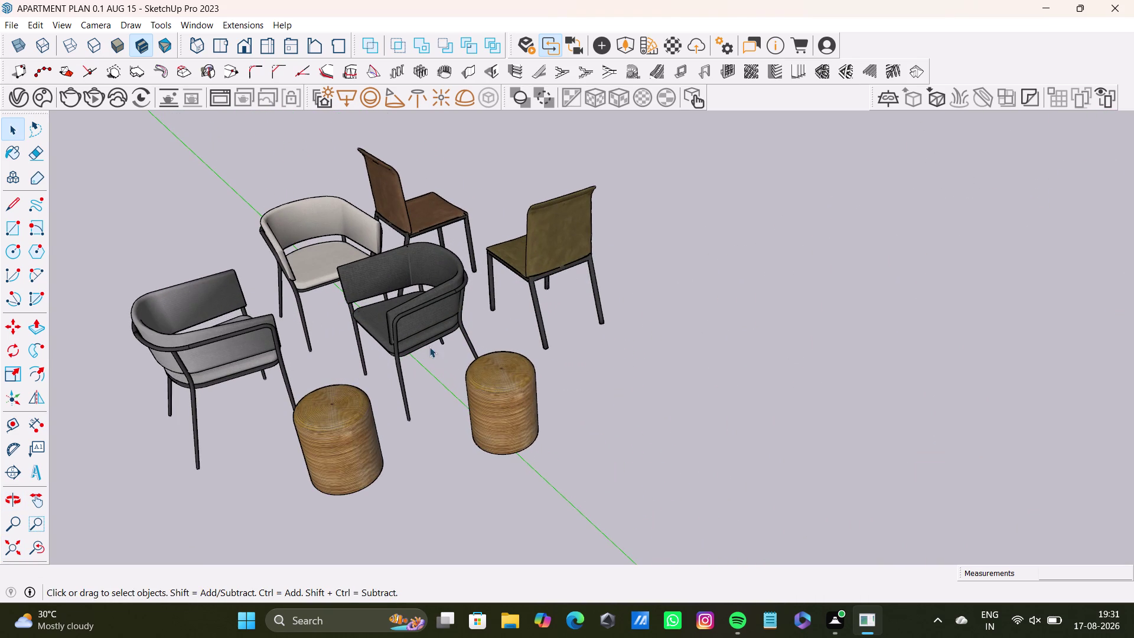
drag(428, 346, 599, 501)
middle_drag(538, 381, 638, 379)
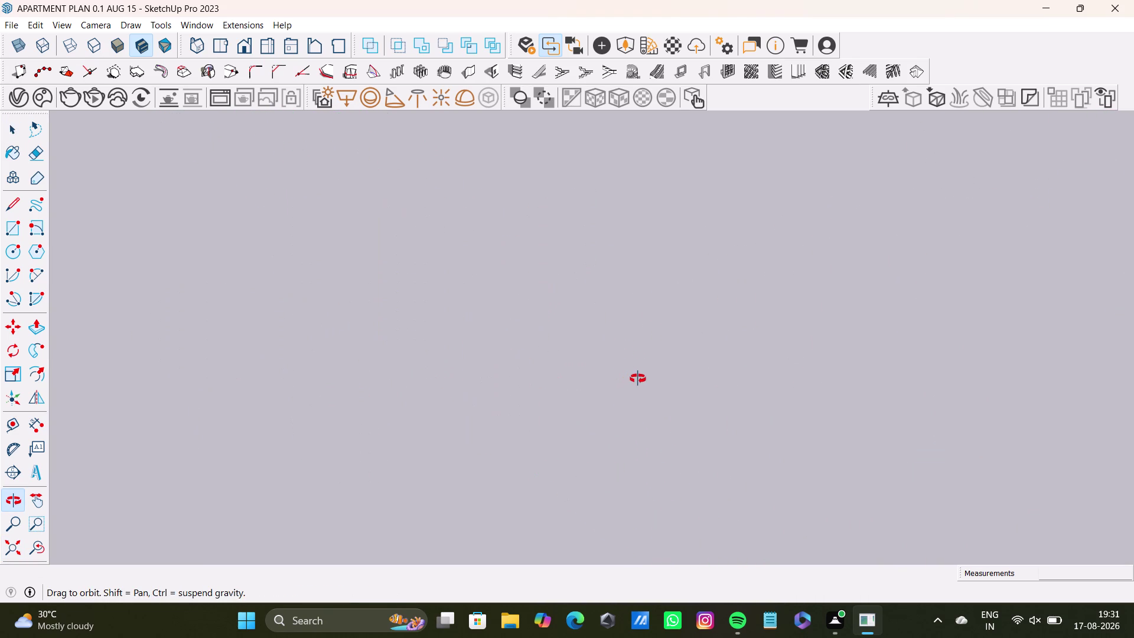
middle_drag(638, 378, 519, 407)
scroll(down, 3)
middle_drag(475, 370, 526, 312)
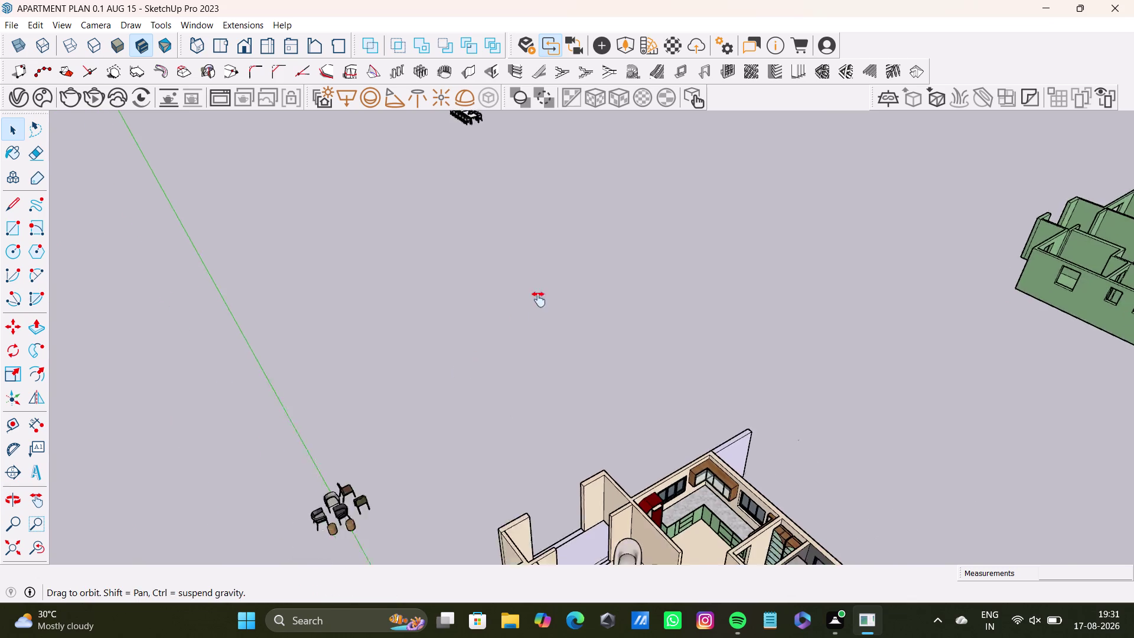
middle_drag(526, 312, 592, 253)
scroll(up, 3)
middle_drag(414, 447, 446, 324)
scroll(up, 3)
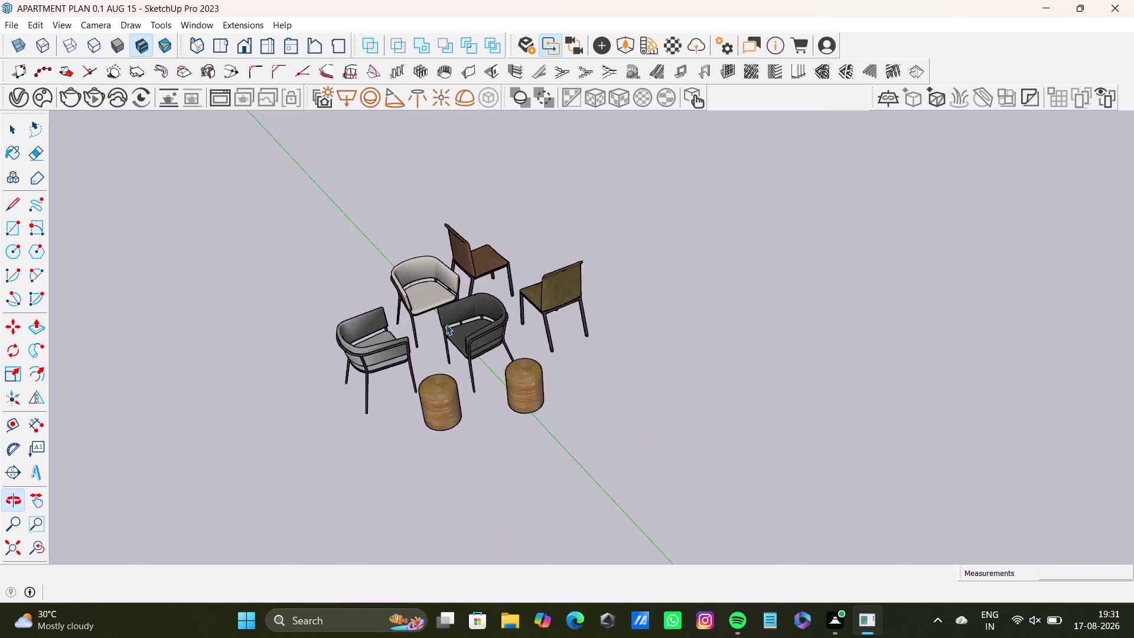
scroll(up, 3)
middle_drag(514, 378, 581, 360)
middle_drag(554, 430, 650, 409)
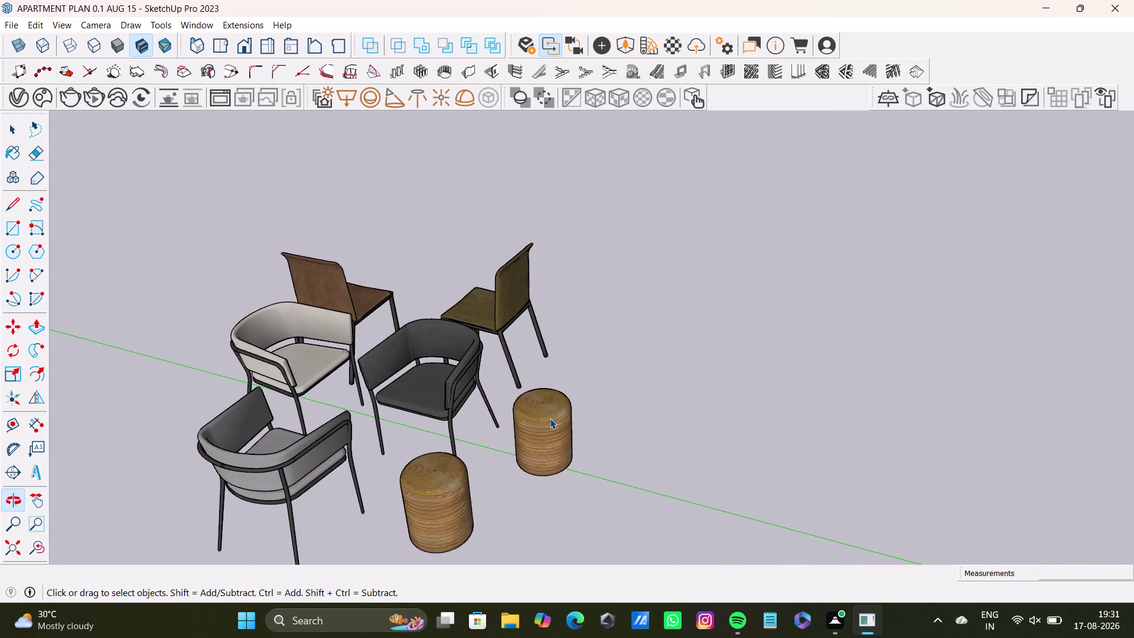
Pick up the right wooden stool from the cafe set with Move.
click(550, 418)
double_click(549, 418)
key(m)
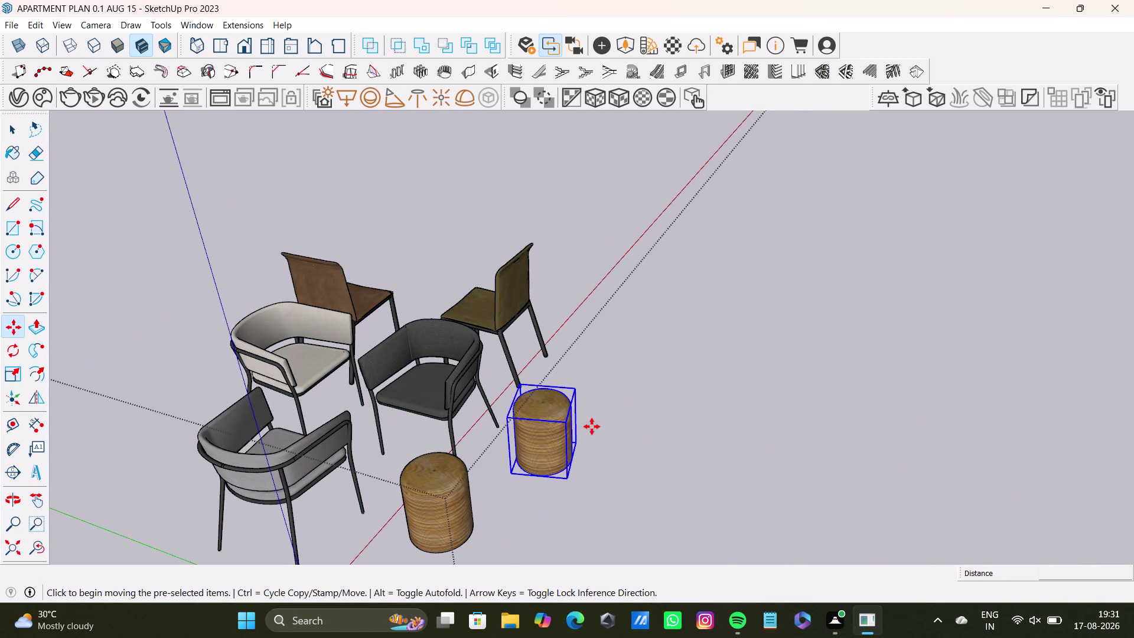
click(569, 423)
scroll(down, 3)
middle_drag(882, 425, 419, 421)
scroll(down, 3)
middle_drag(904, 370, 498, 496)
scroll(up, 3)
middle_drag(632, 375, 610, 467)
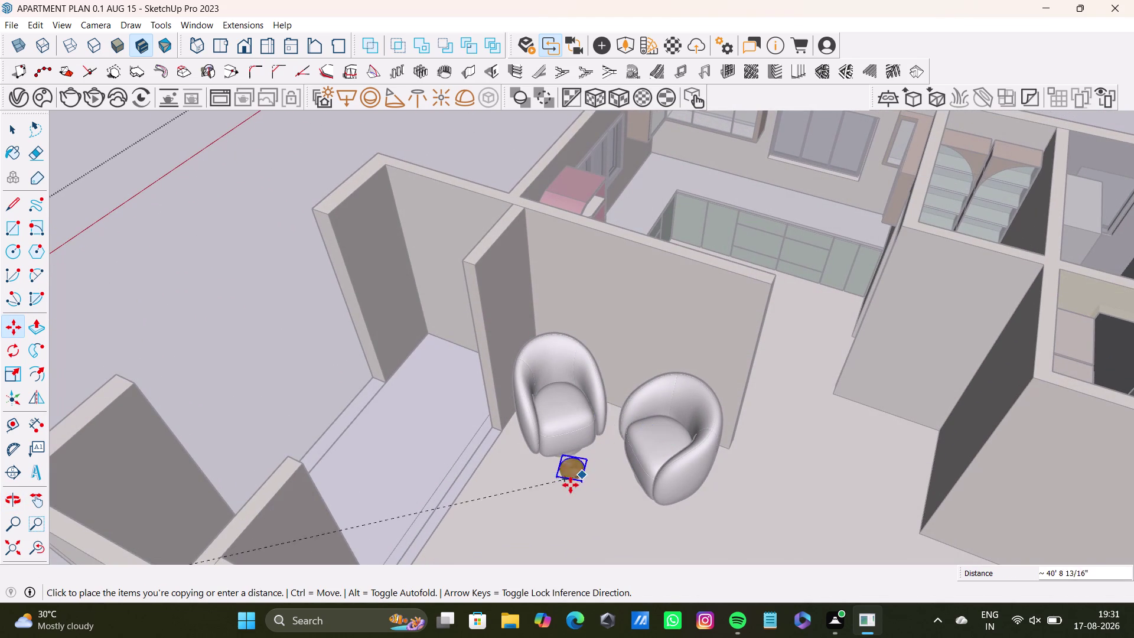
Set the wooden stool down between the two white armchairs as a side table.
click(264, 369)
click(266, 391)
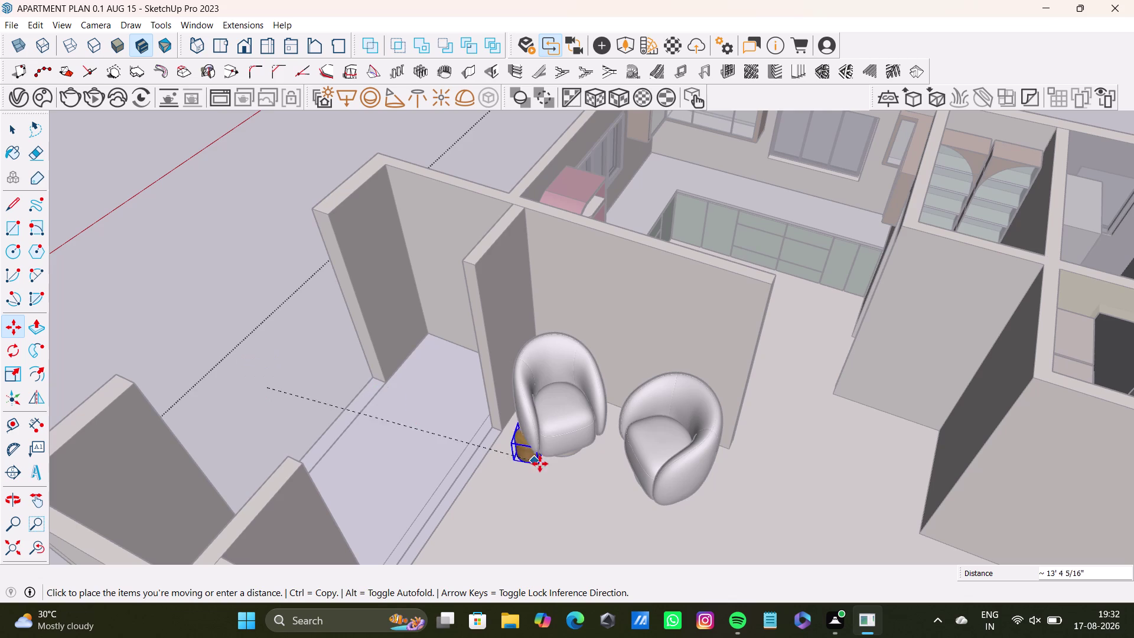
click(601, 493)
scroll(up, 3)
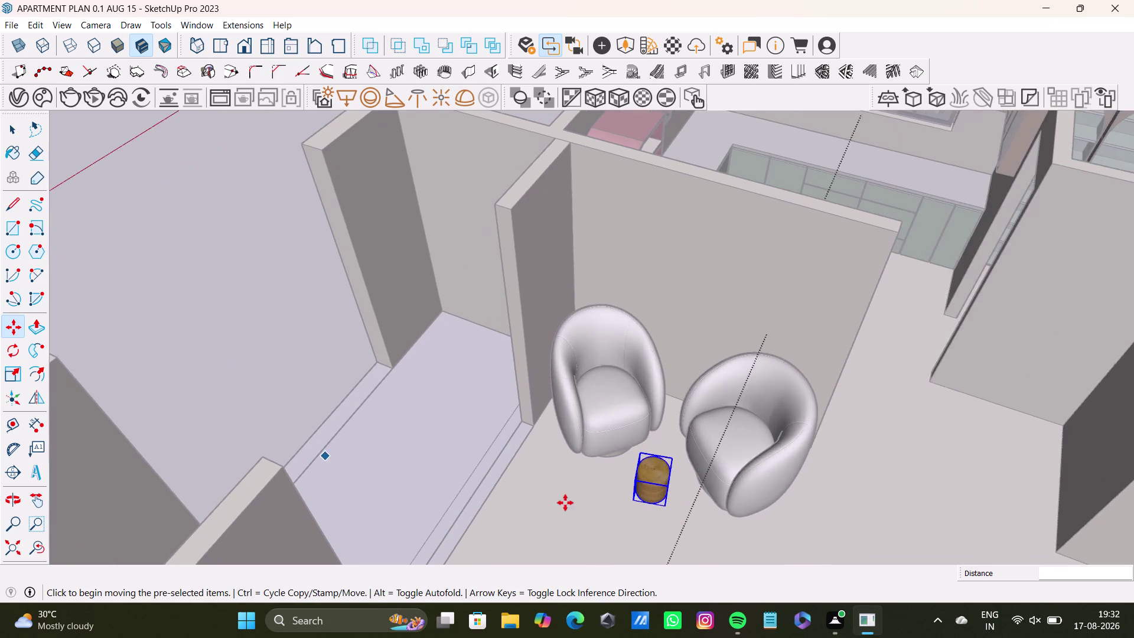
scroll(up, 3)
middle_drag(574, 493, 460, 369)
key(s)
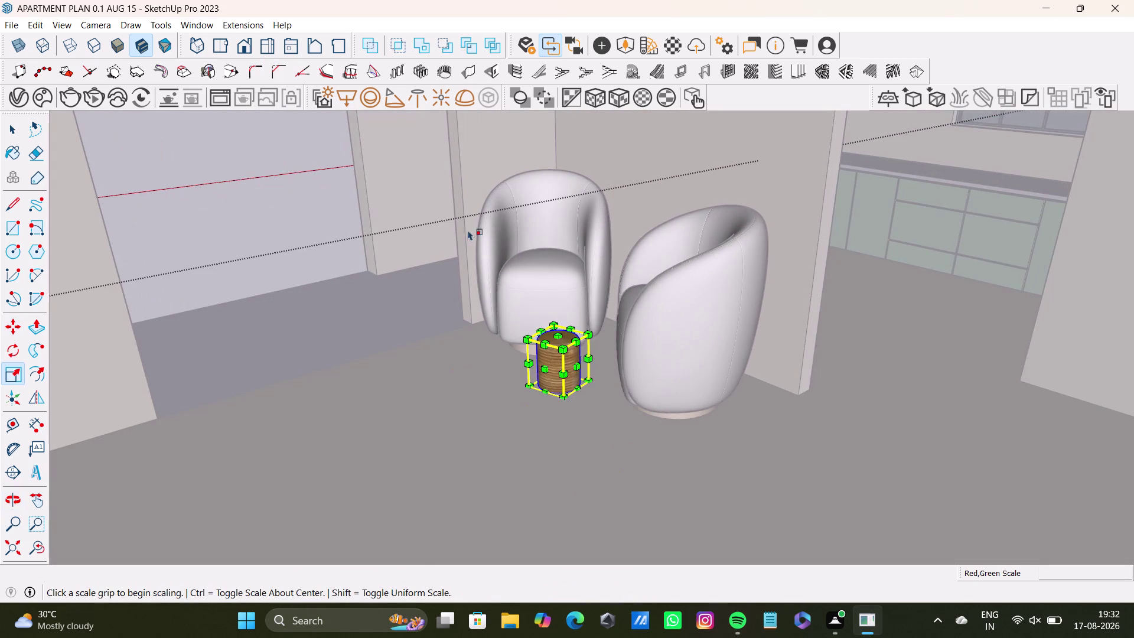
scroll(up, 3)
scroll(down, 3)
Scale the wooden side table uniformly to about twice its size.
scroll(up, 3)
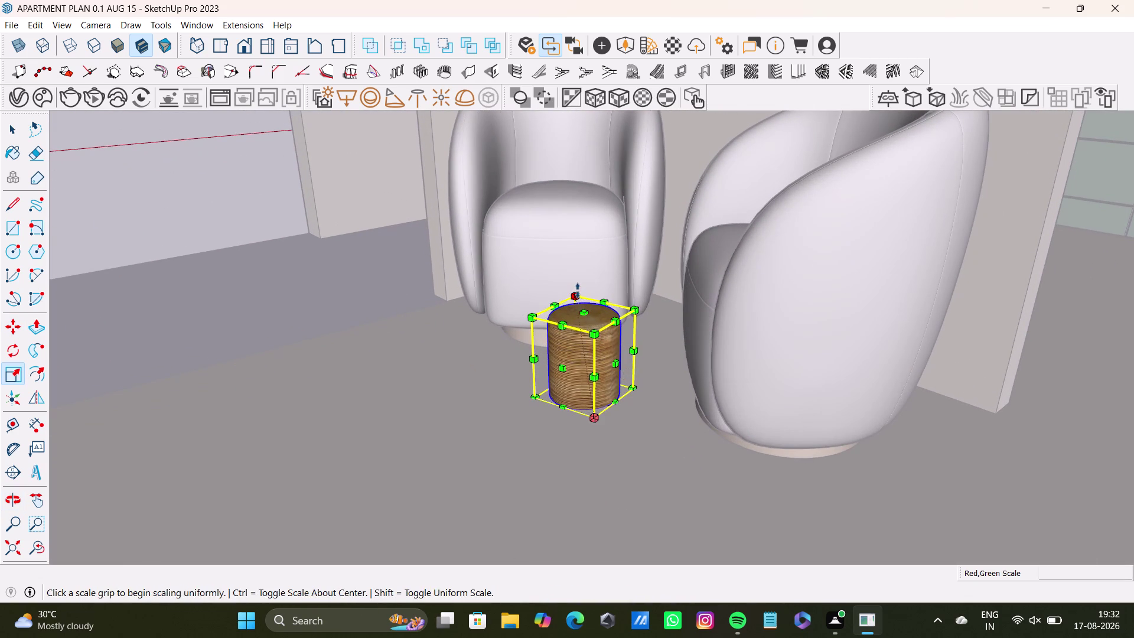
drag(578, 290, 583, 183)
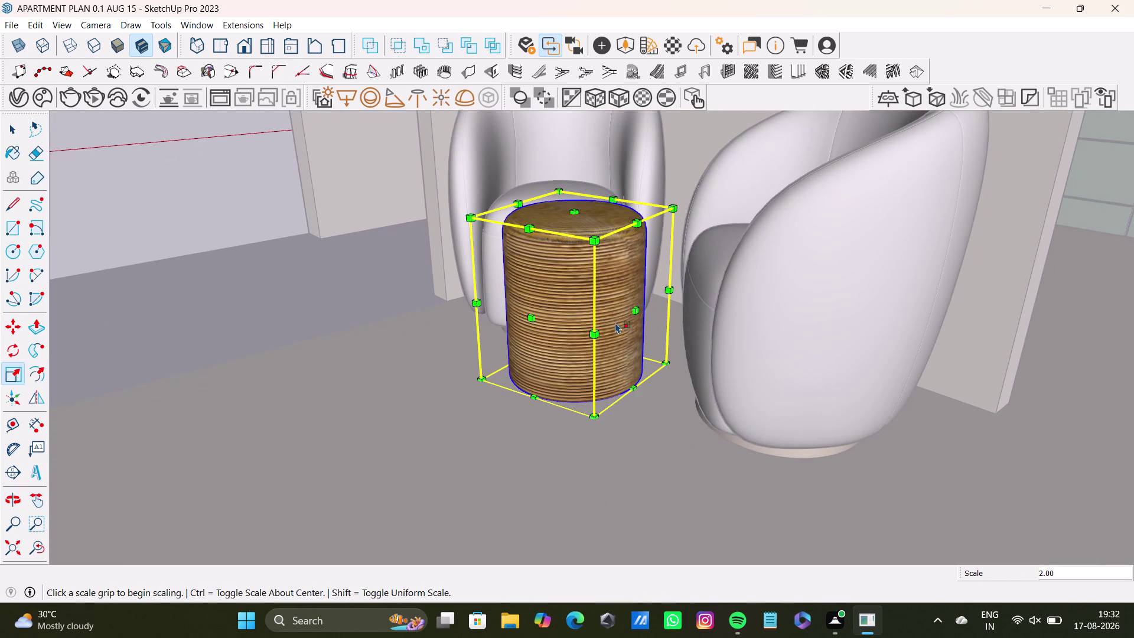
drag(631, 313, 656, 333)
middle_drag(562, 358, 566, 395)
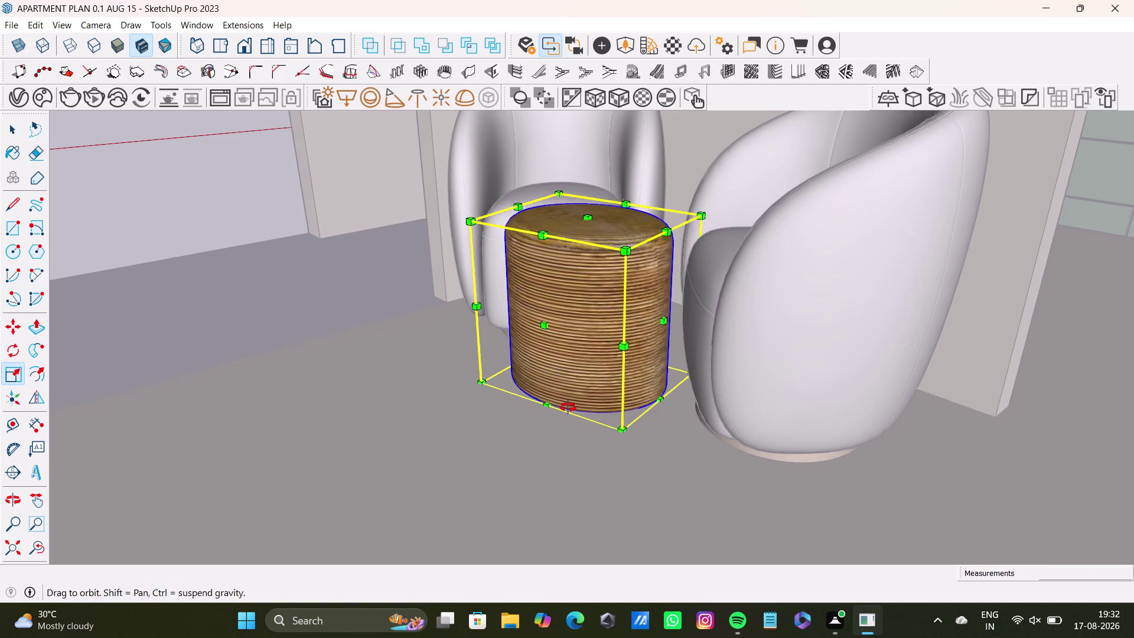
middle_drag(565, 395, 585, 471)
middle_drag(596, 466, 584, 329)
drag(580, 410, 545, 424)
drag(607, 312, 605, 338)
key(space)
middle_drag(447, 430, 575, 455)
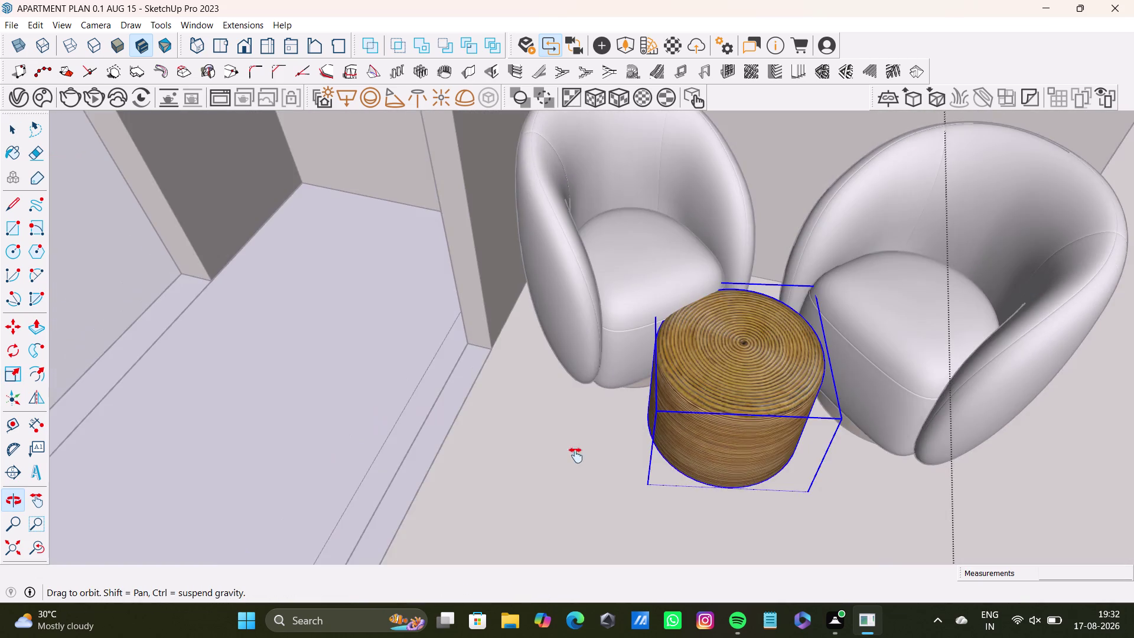
middle_drag(575, 455, 538, 412)
Move the enlarged side table in front of the armchairs and deselect it.
key(m)
click(691, 447)
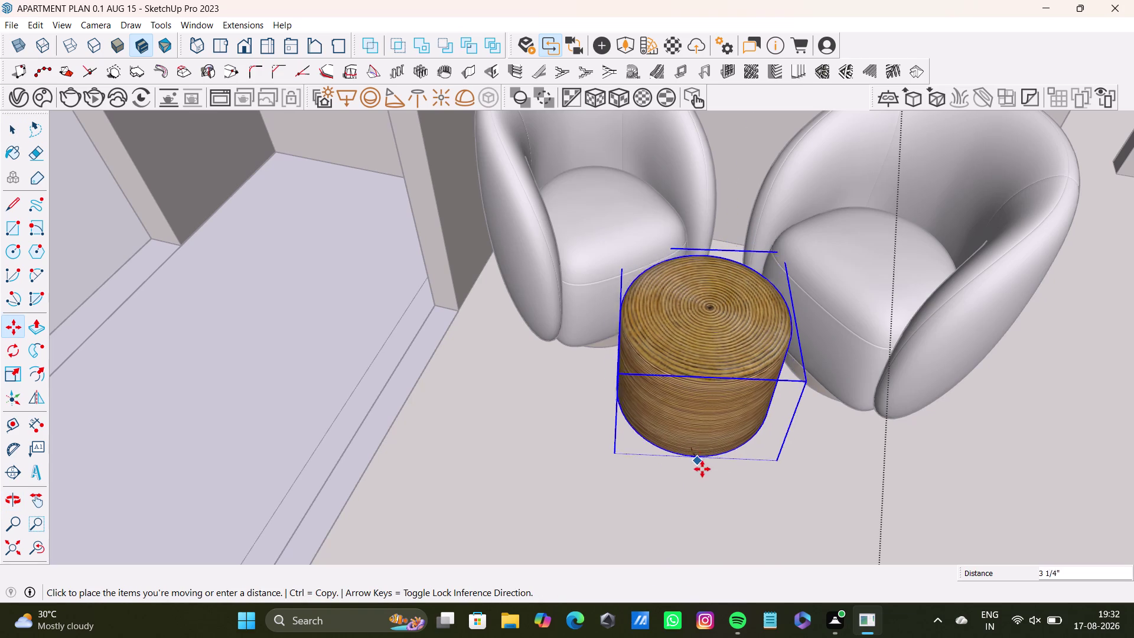
click(705, 495)
key(space)
scroll(down, 3)
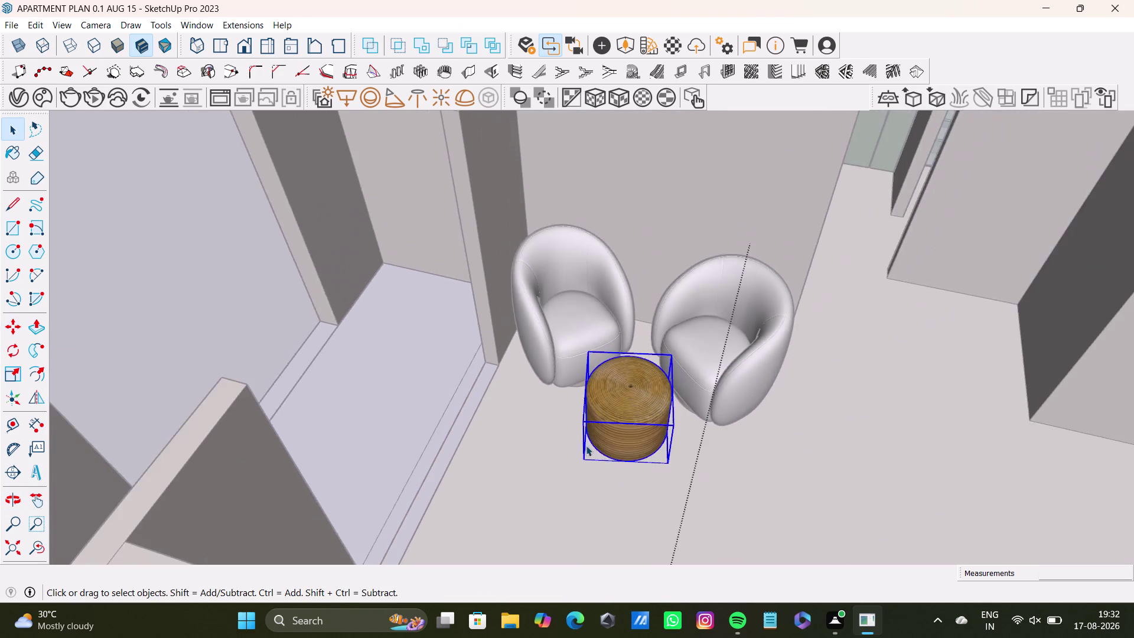
middle_drag(600, 449, 446, 444)
scroll(down, 3)
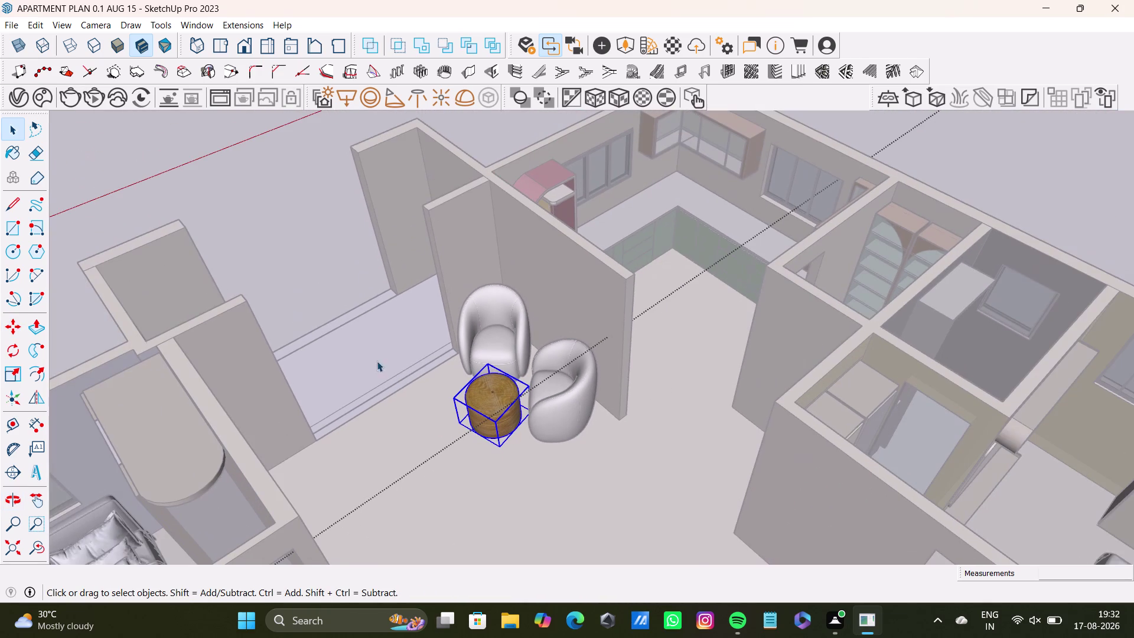
key(space)
click(293, 230)
click(292, 230)
triple_click(296, 230)
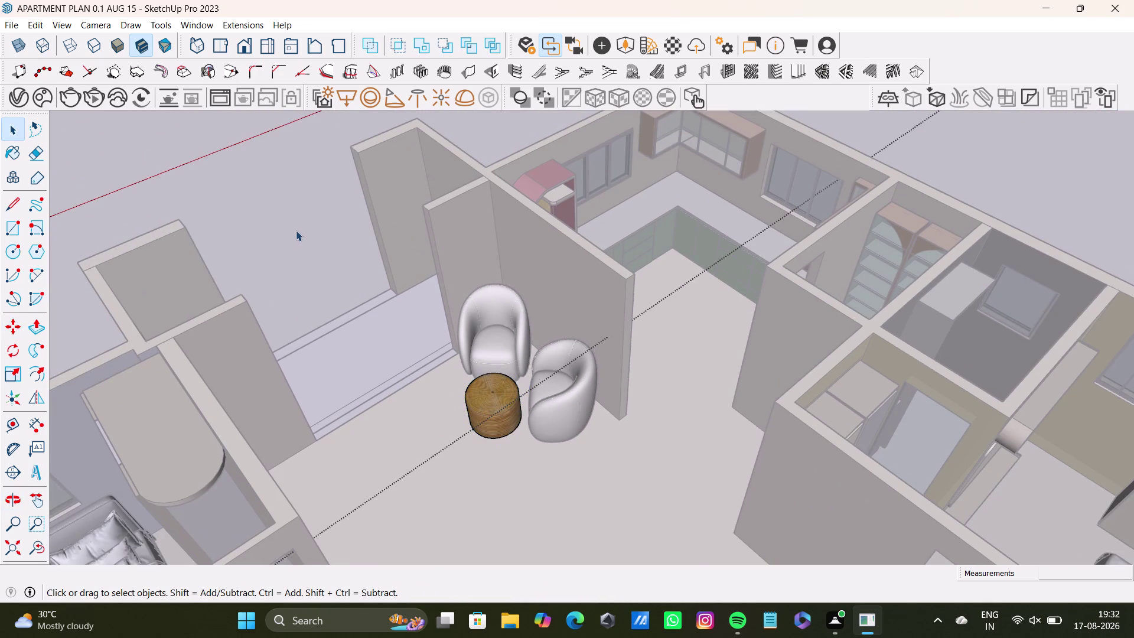
middle_drag(447, 326, 611, 346)
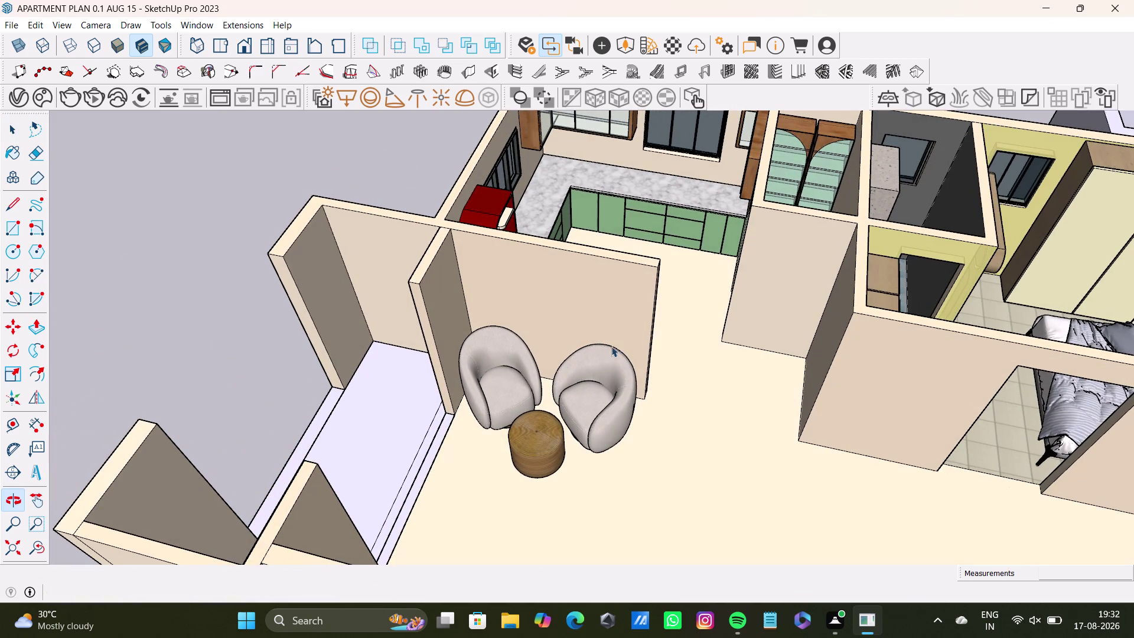
Widen the left armchair slightly along the red axis.
click(523, 378)
key(s)
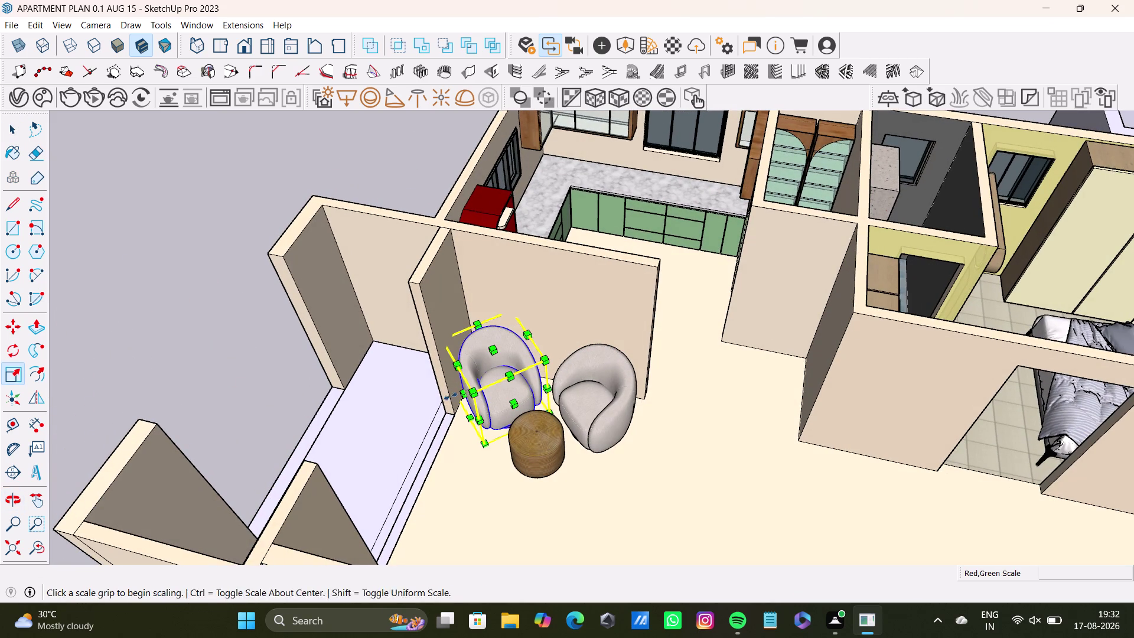
drag(464, 397, 455, 401)
key(space)
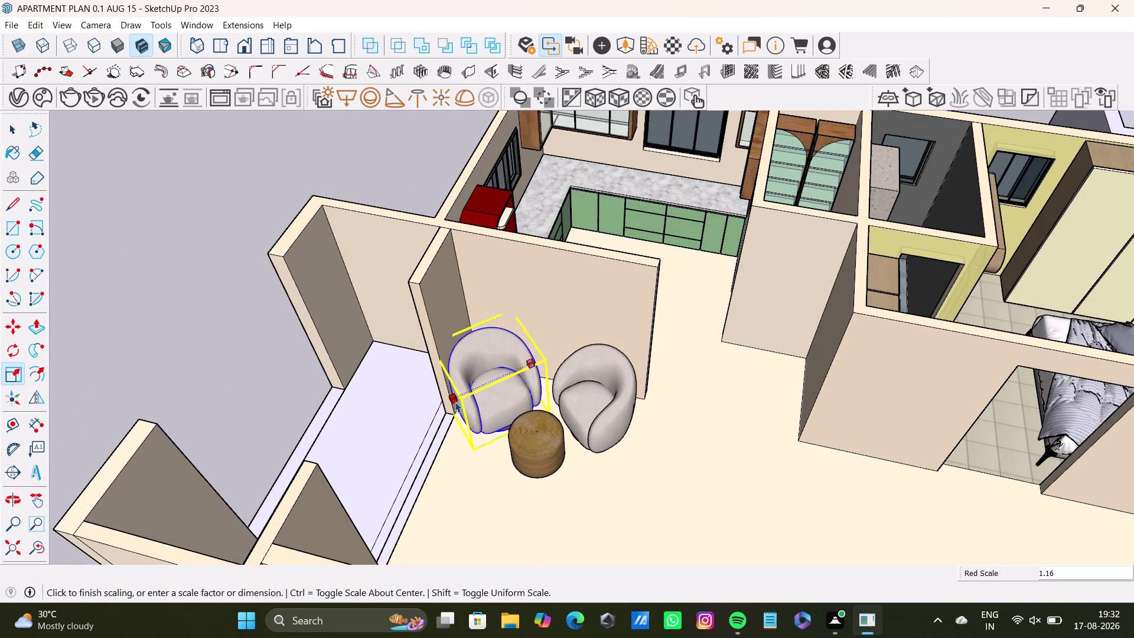
key(space)
click(121, 263)
middle_drag(369, 366, 503, 389)
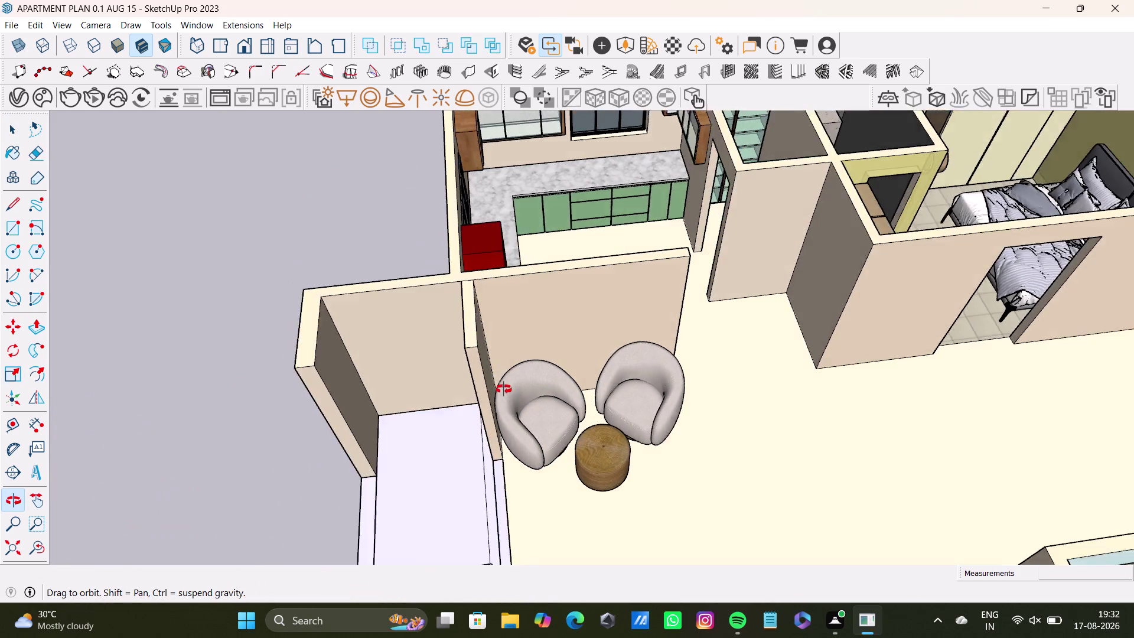
middle_drag(503, 389, 105, 320)
scroll(down, 3)
middle_drag(400, 332, 505, 365)
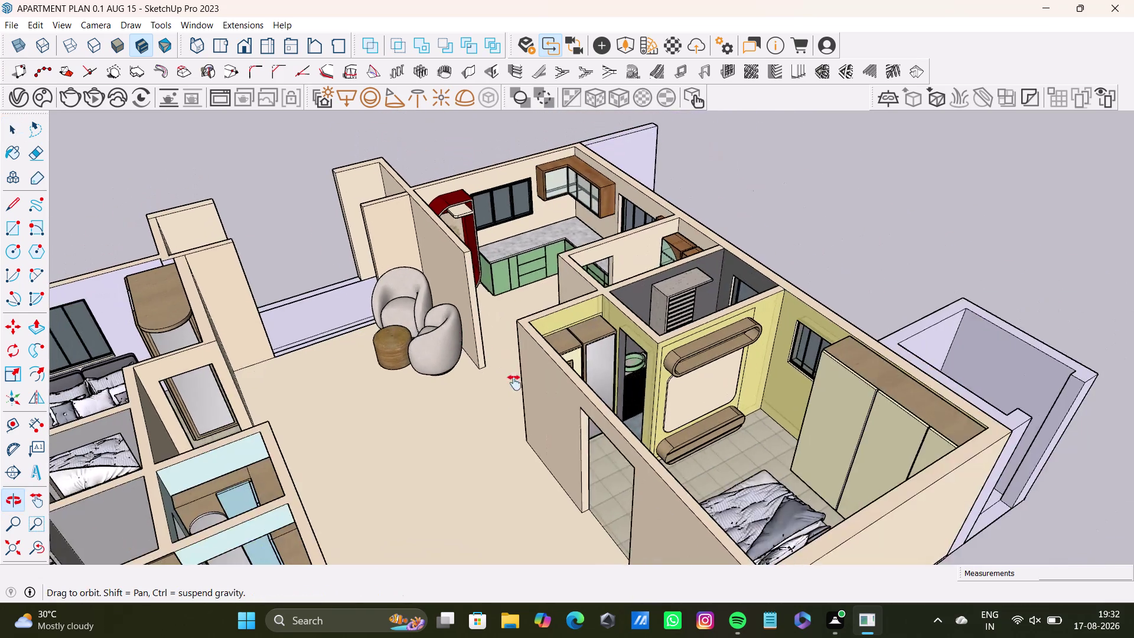
middle_drag(536, 394, 369, 446)
middle_drag(437, 369, 515, 487)
key(space)
click(575, 228)
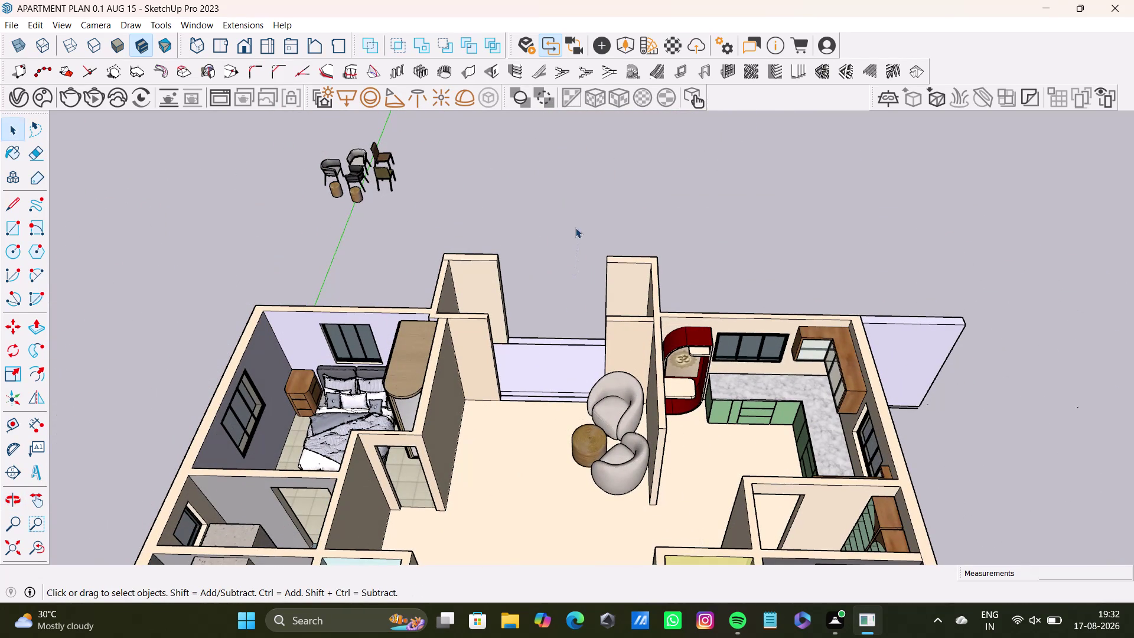
Bring the stray furniture outside the apartment into view and try selecting it.
drag(273, 118, 500, 235)
middle_drag(420, 194, 423, 196)
middle_drag(423, 196, 465, 319)
scroll(up, 3)
drag(316, 187, 611, 386)
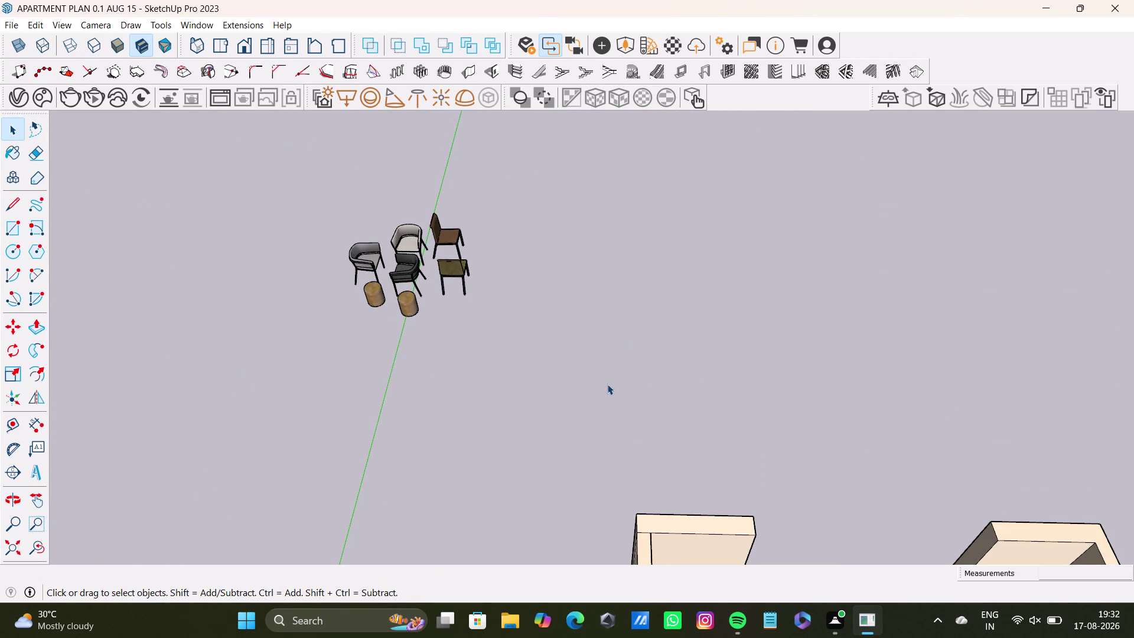
drag(318, 193, 583, 357)
click(422, 240)
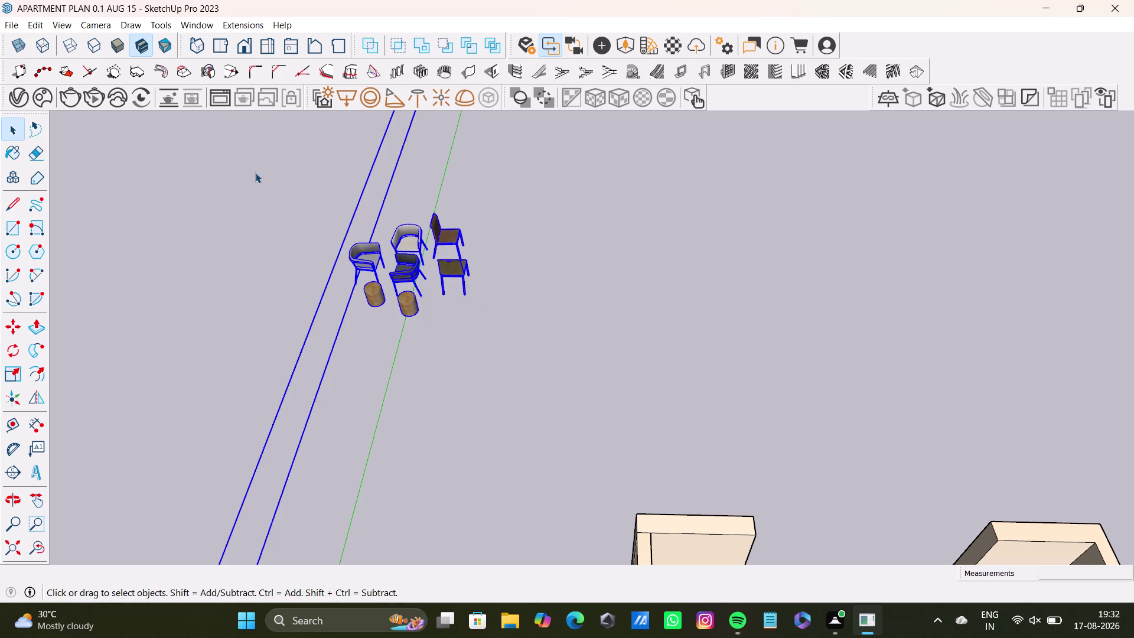
drag(253, 165, 557, 398)
drag(301, 190, 644, 422)
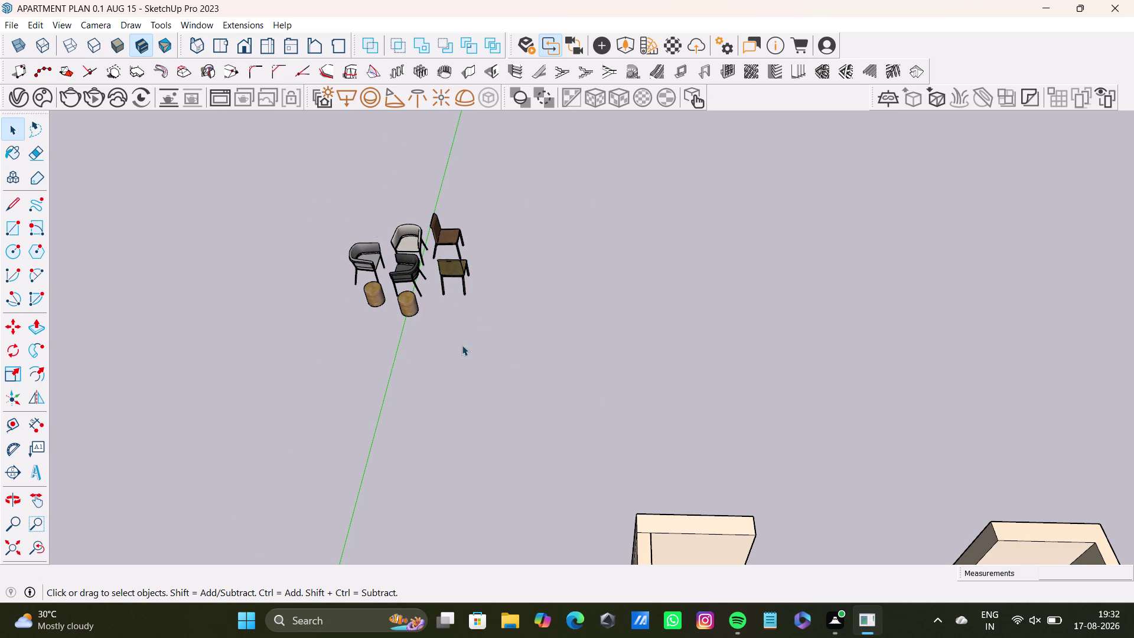
middle_drag(463, 346, 650, 346)
middle_drag(432, 375, 773, 247)
scroll(up, 3)
drag(141, 268, 637, 583)
middle_drag(521, 419, 621, 342)
drag(243, 80, 647, 459)
double_click(524, 316)
double_click(484, 306)
double_click(490, 313)
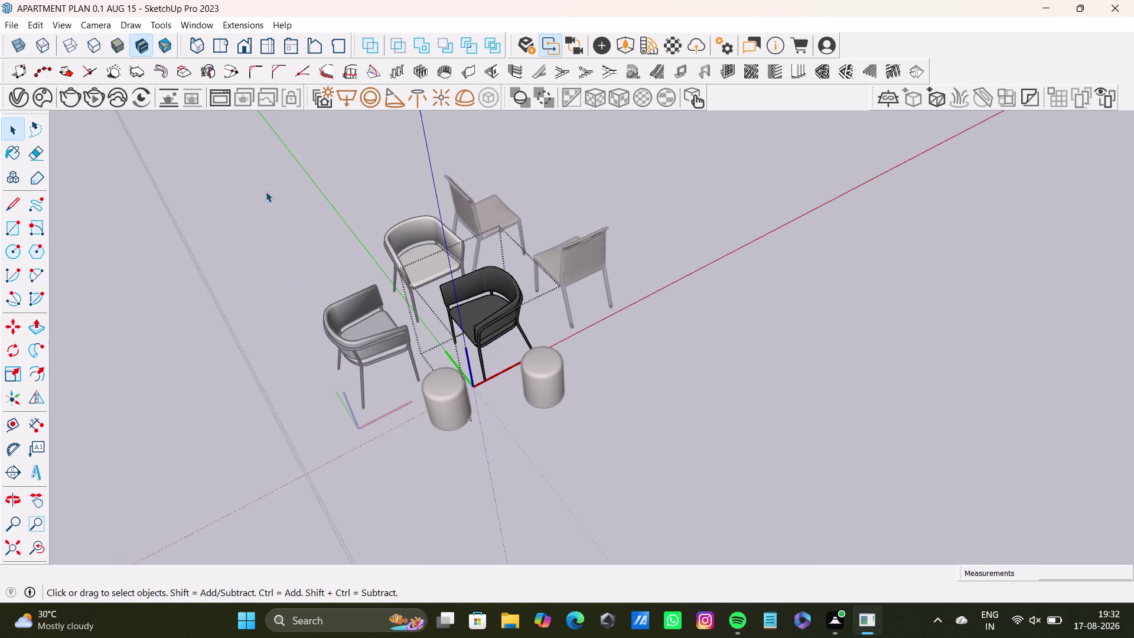
Delete the two stray armchairs and the two stray wooden stools.
drag(244, 177, 700, 469)
key(Delete)
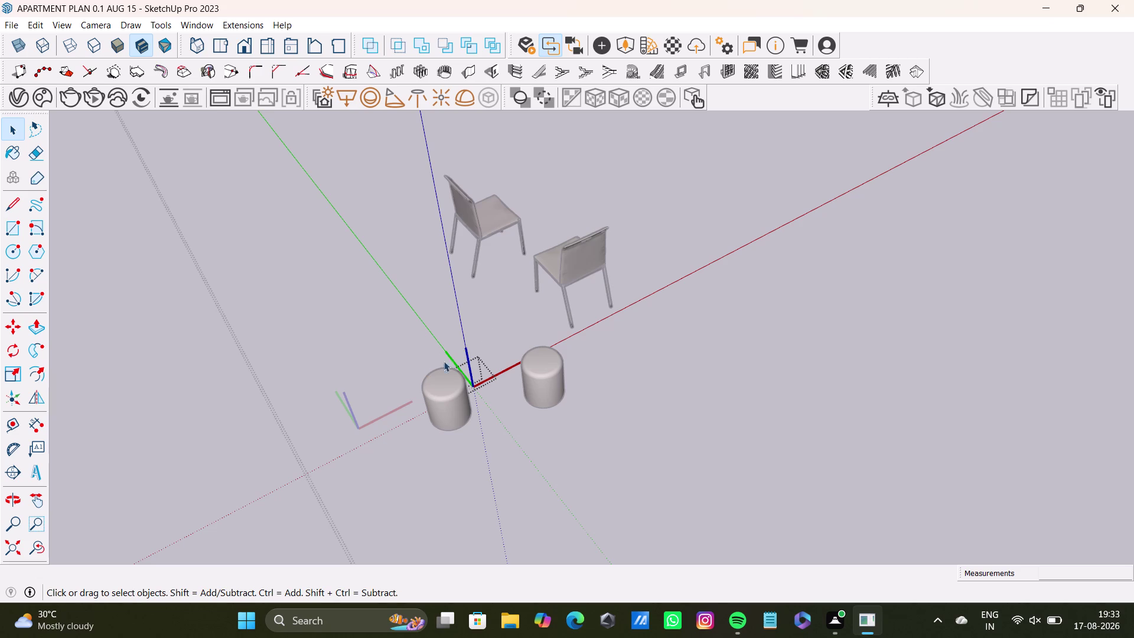
key(space)
click(665, 367)
drag(351, 318, 645, 495)
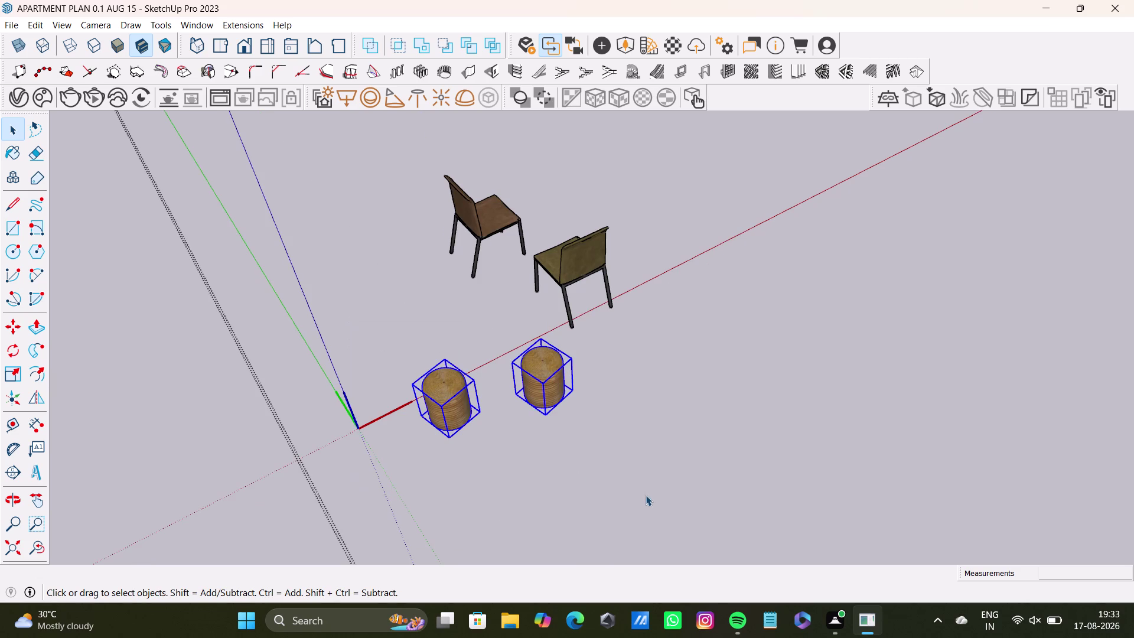
key(Delete)
Undo an accidental rectangle, then delete the two remaining stray chairs.
drag(395, 107, 725, 413)
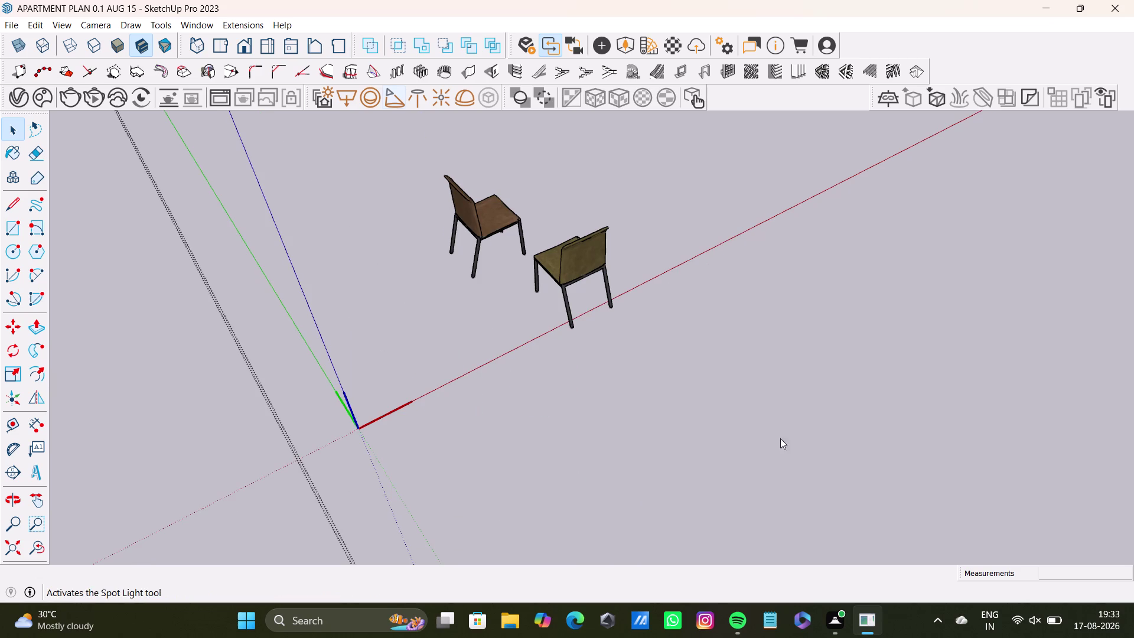
drag(725, 413, 817, 453)
drag(391, 110, 709, 398)
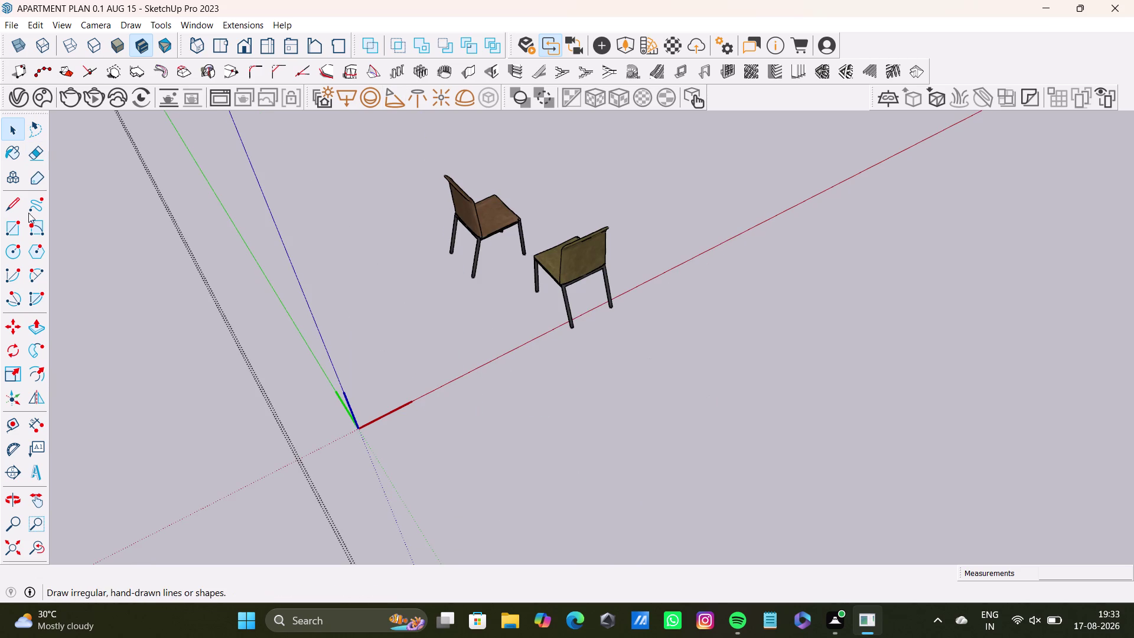
click(19, 229)
drag(449, 168, 679, 405)
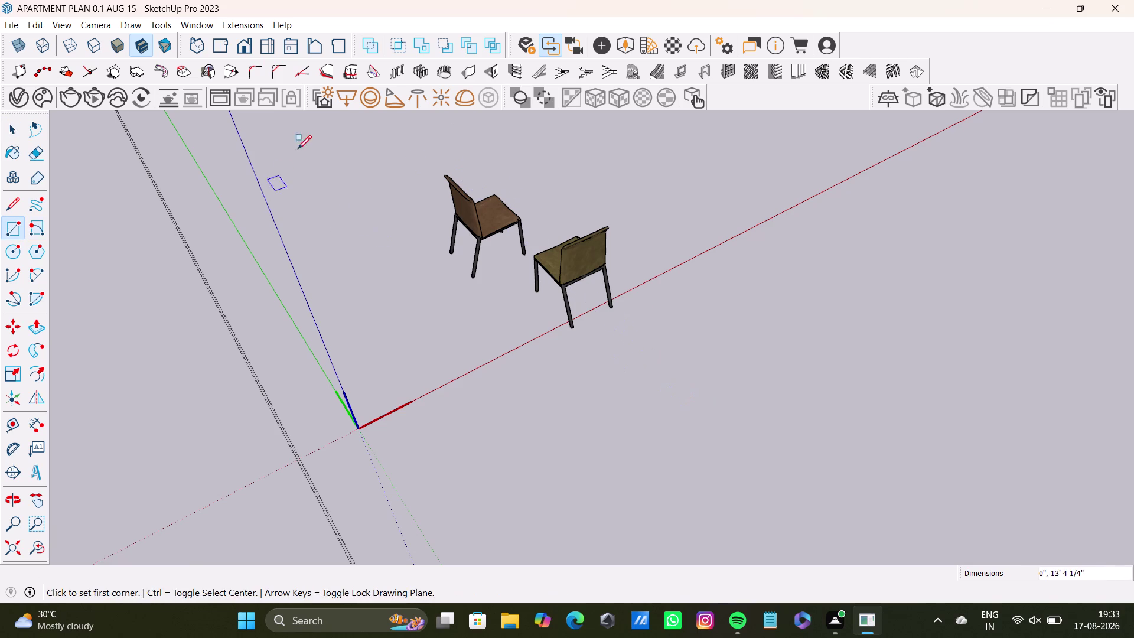
drag(385, 155, 739, 416)
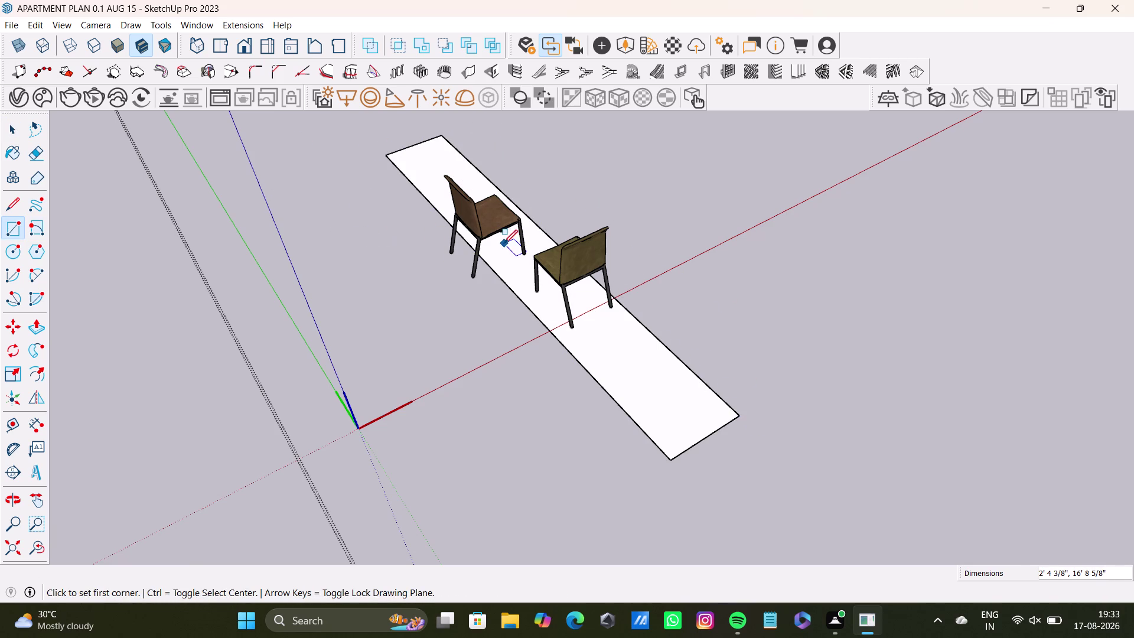
key(ctrl+z)
key(space)
click(429, 264)
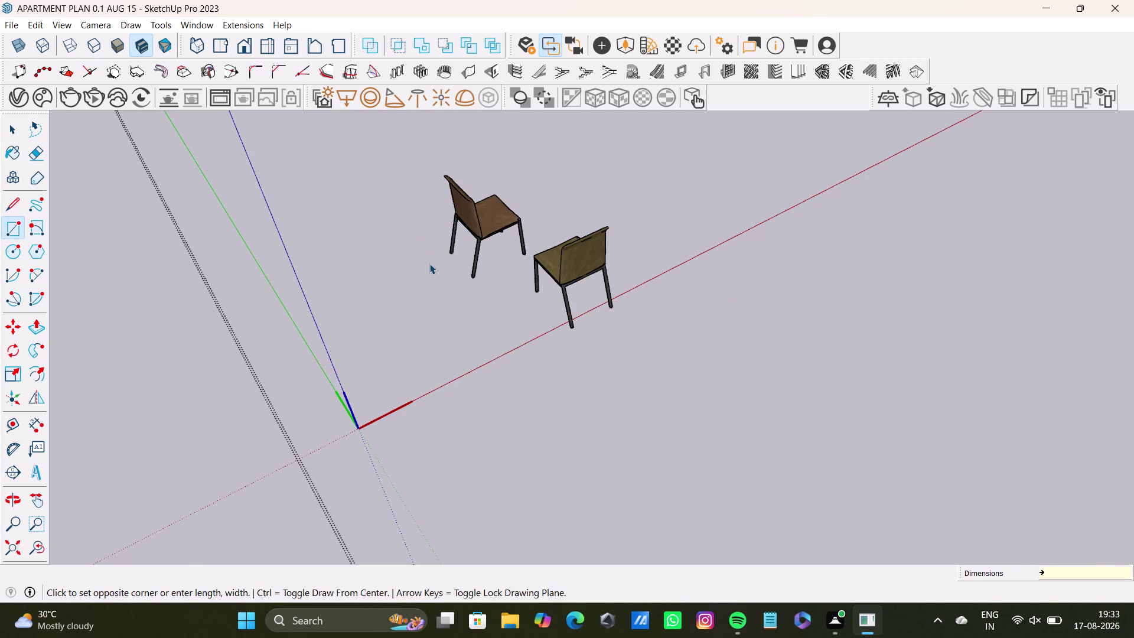
key(space)
drag(399, 154, 711, 421)
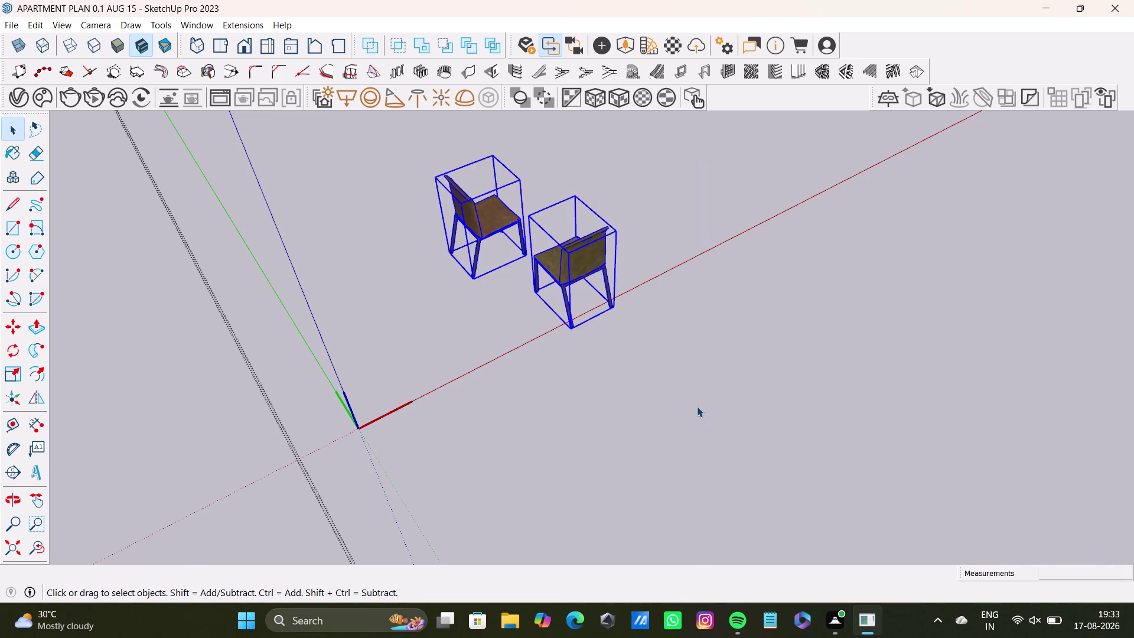
key(Delete)
scroll(down, 3)
middle_drag(713, 376, 670, 359)
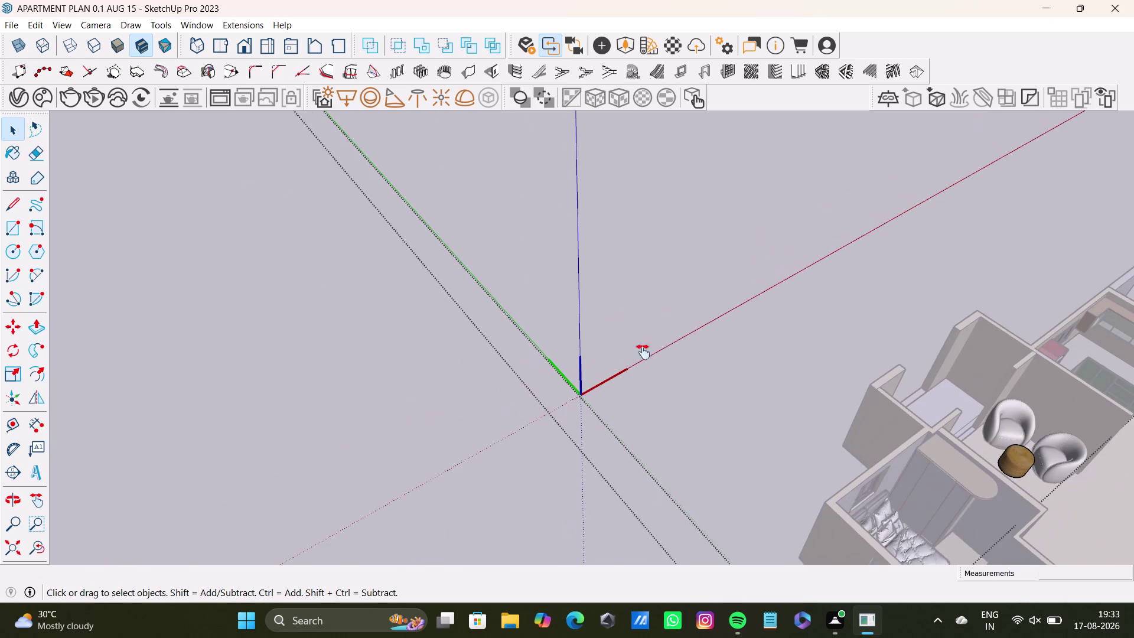
middle_drag(670, 359, 438, 338)
scroll(up, 3)
scroll(down, 3)
middle_drag(683, 386, 593, 356)
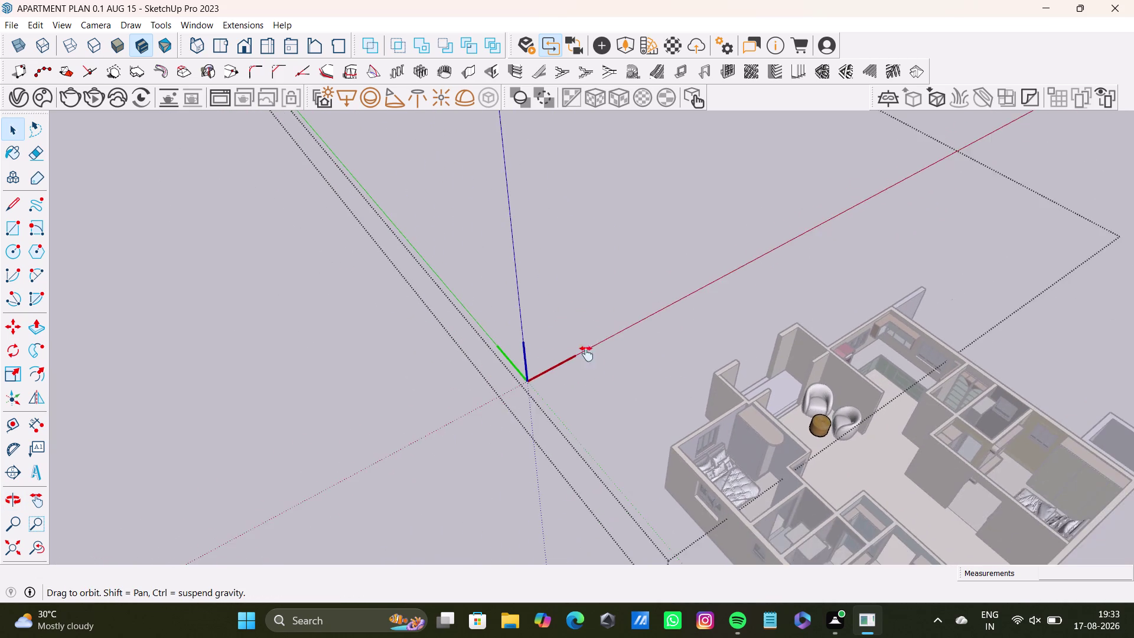
middle_drag(593, 357, 442, 268)
scroll(up, 3)
middle_drag(580, 311, 388, 309)
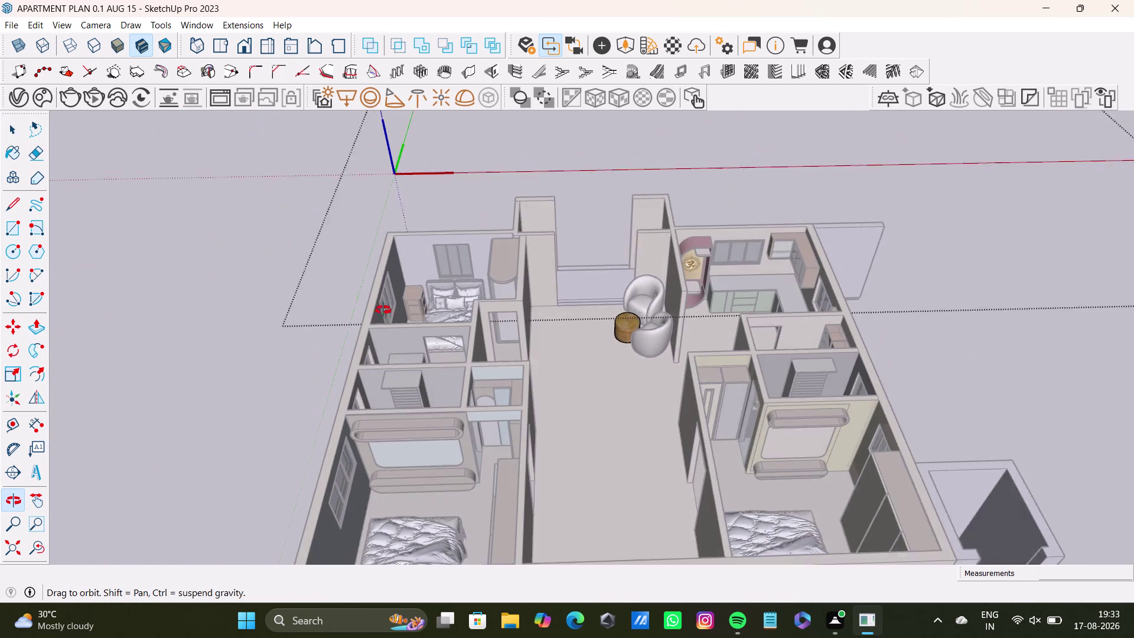
middle_drag(387, 309, 366, 397)
key(space)
click(779, 190)
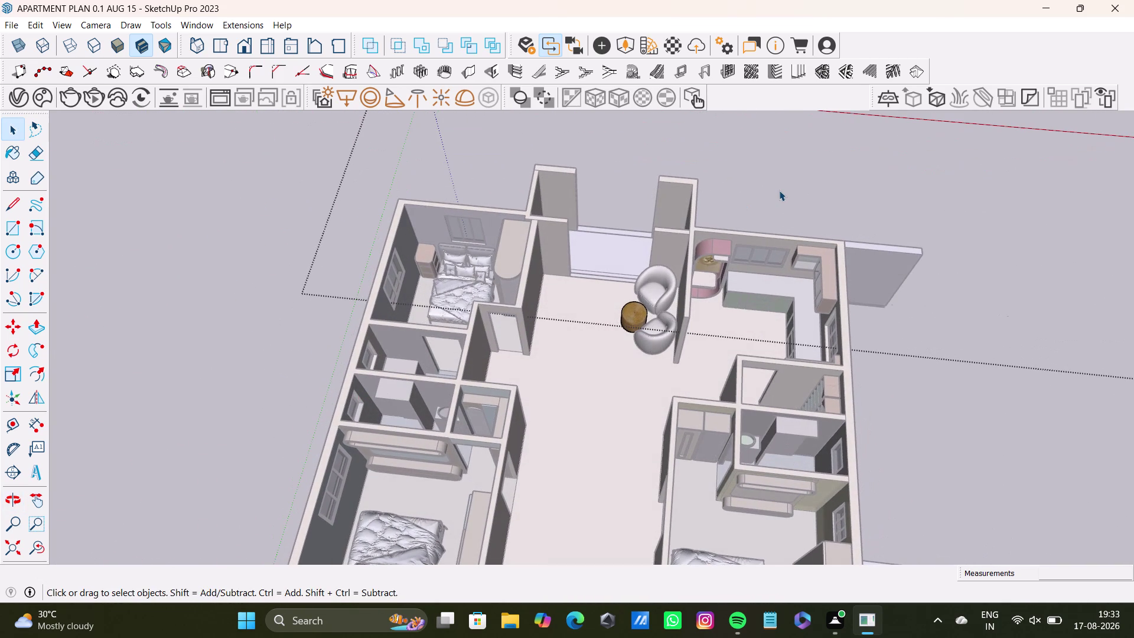
click(778, 190)
triple_click(779, 190)
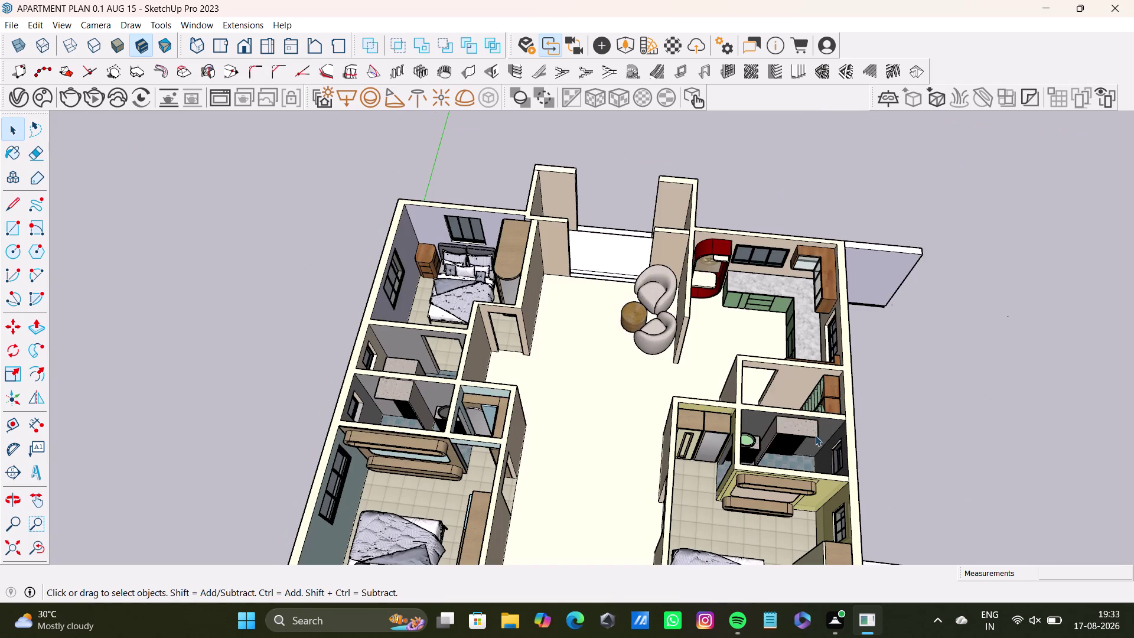
scroll(up, 3)
middle_drag(613, 323, 776, 283)
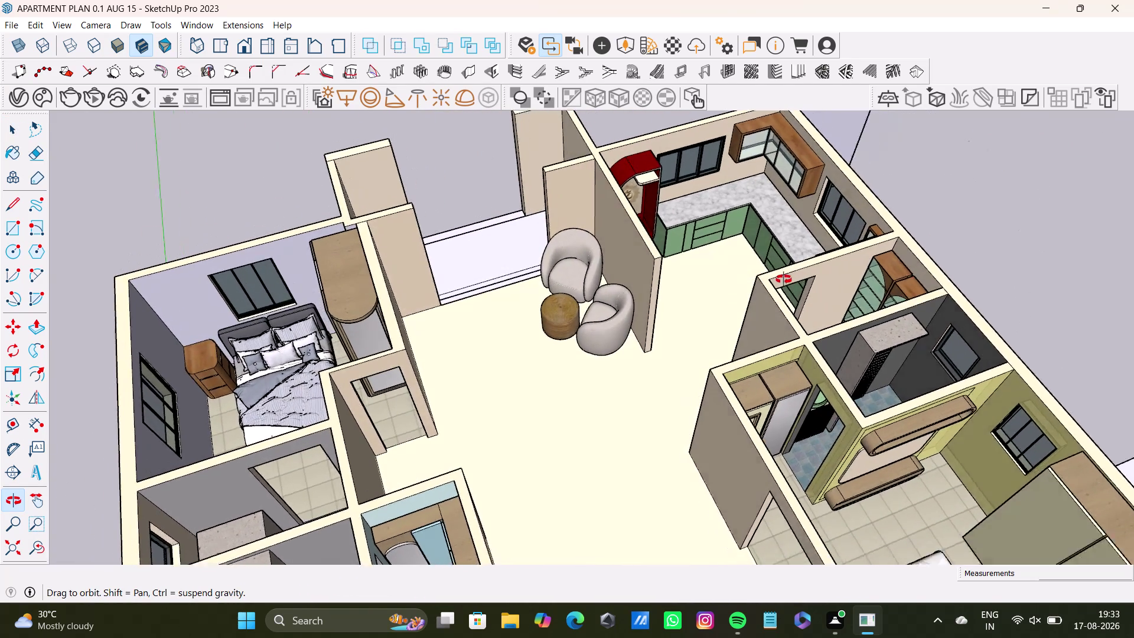
middle_drag(776, 282, 816, 269)
scroll(down, 3)
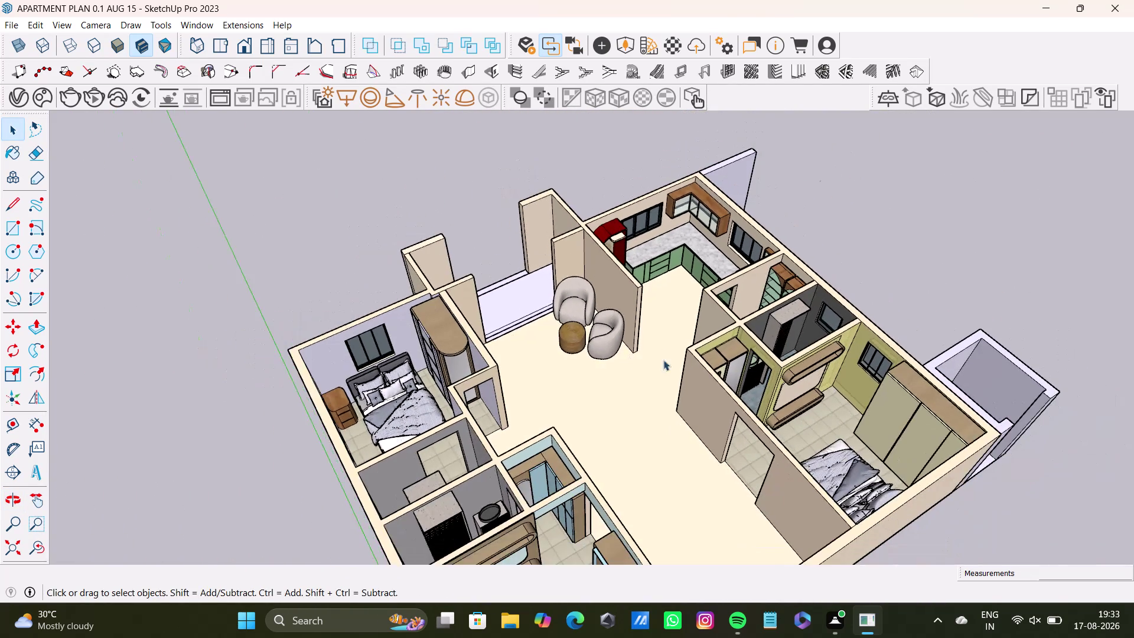
middle_drag(663, 359, 556, 361)
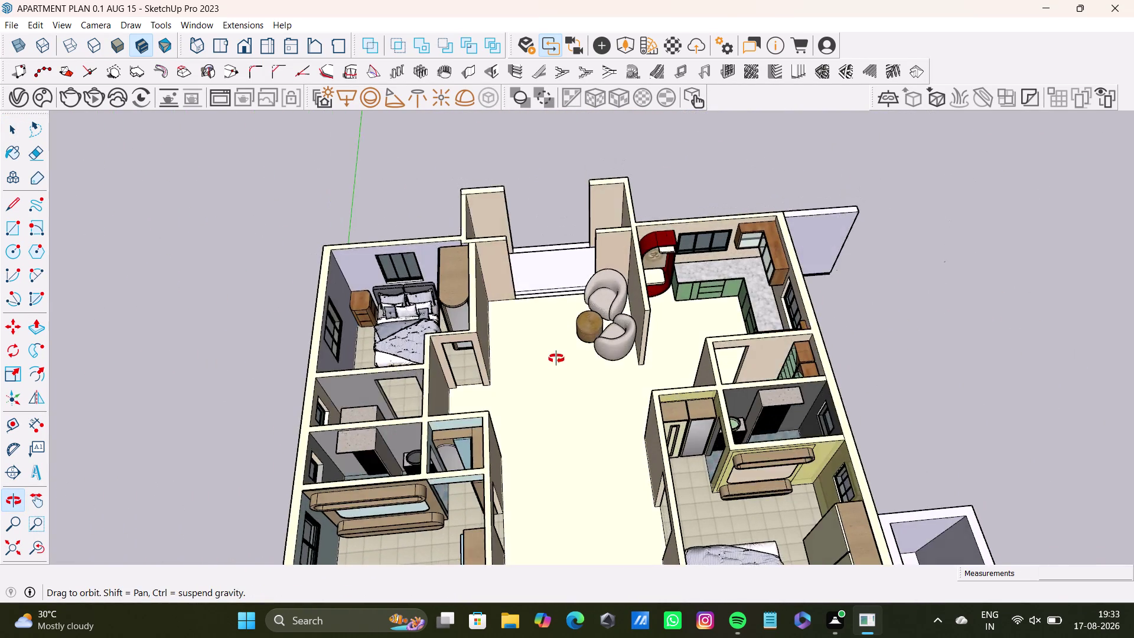
middle_drag(556, 361, 561, 531)
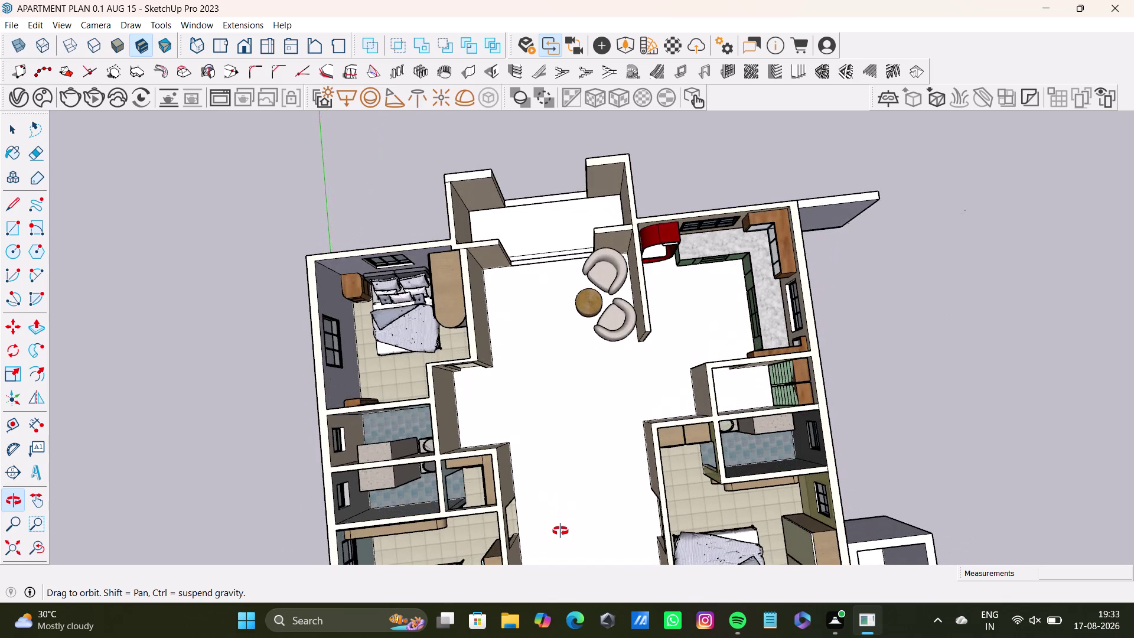
middle_drag(561, 531, 544, 417)
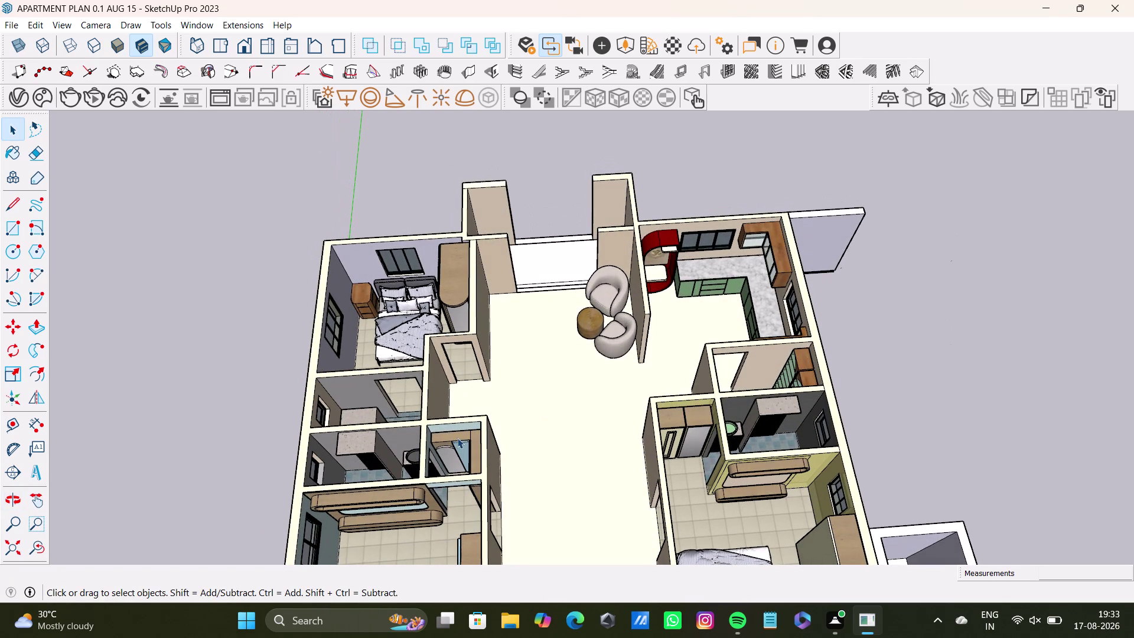
click(3, 23)
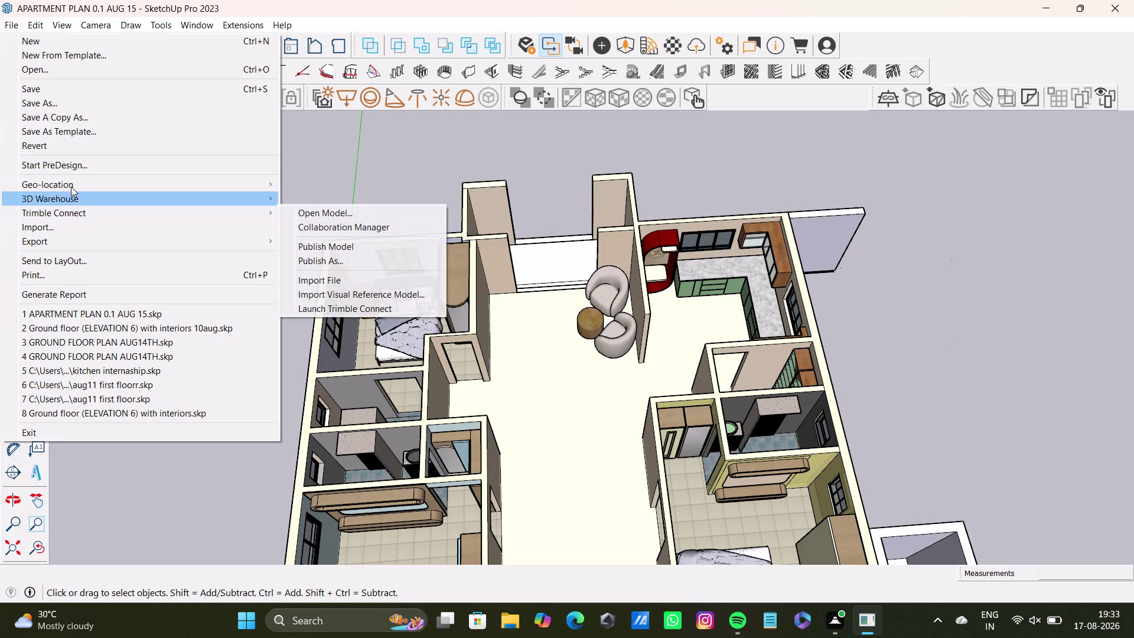
Import the dining table and chairs model file from the Downloads folder.
click(61, 233)
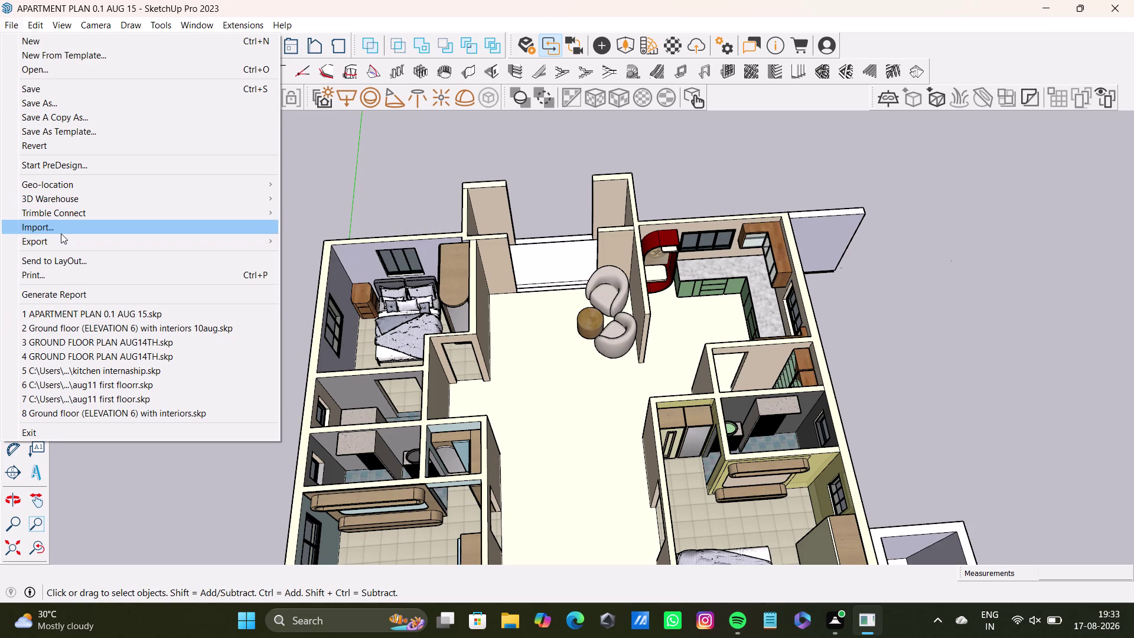
scroll(down, 3)
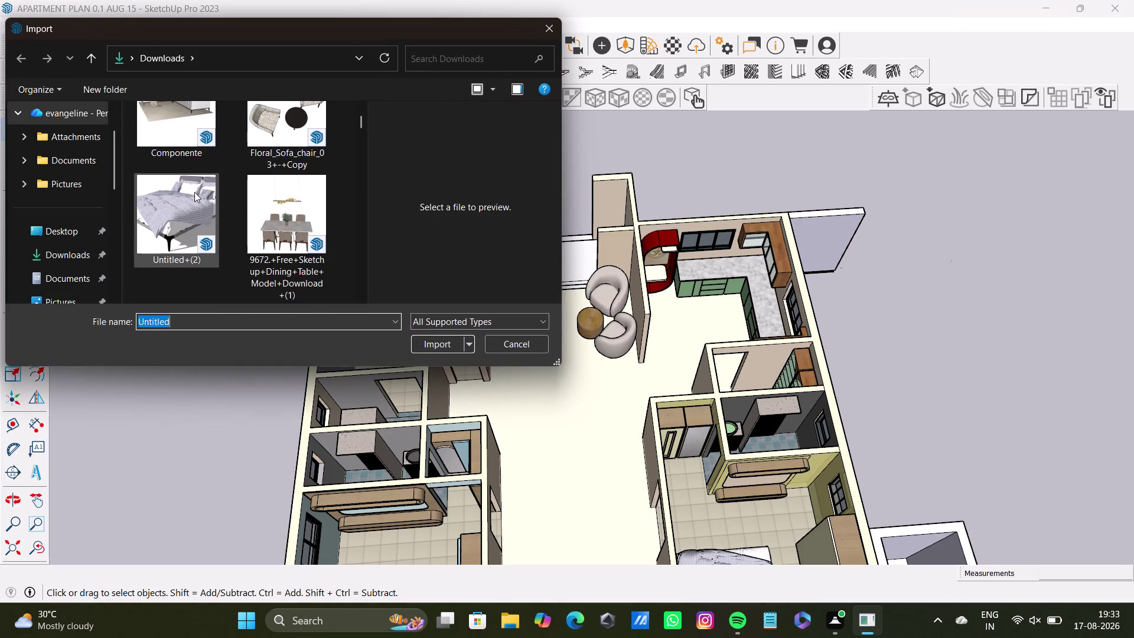
scroll(down, 3)
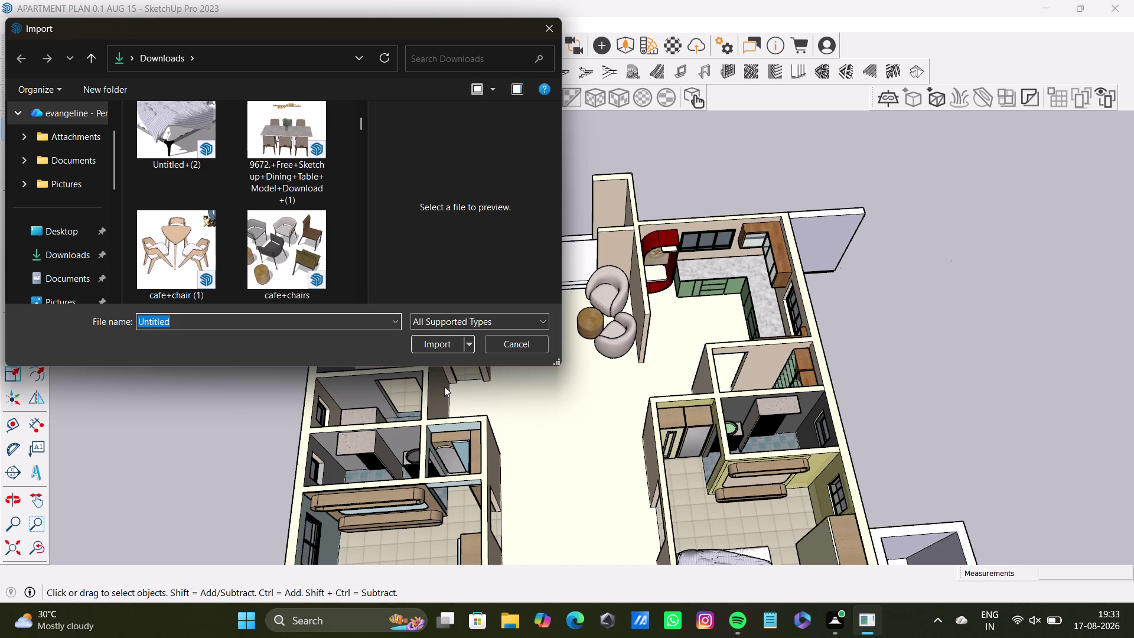
scroll(down, 3)
scroll(down, 3)
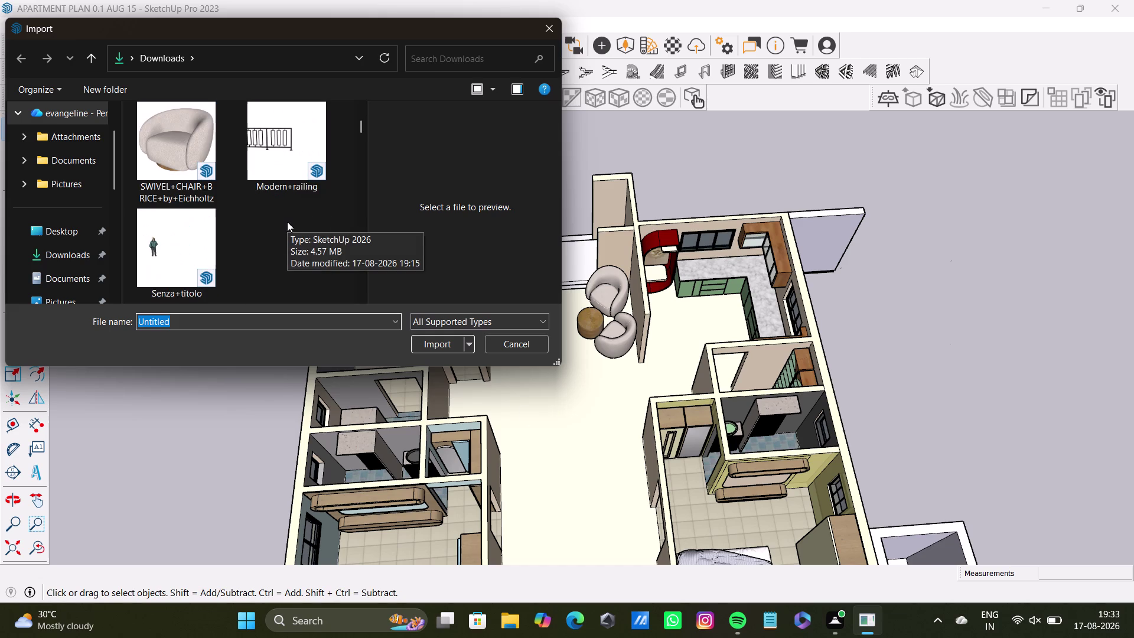
scroll(up, 3)
scroll(up, 3)
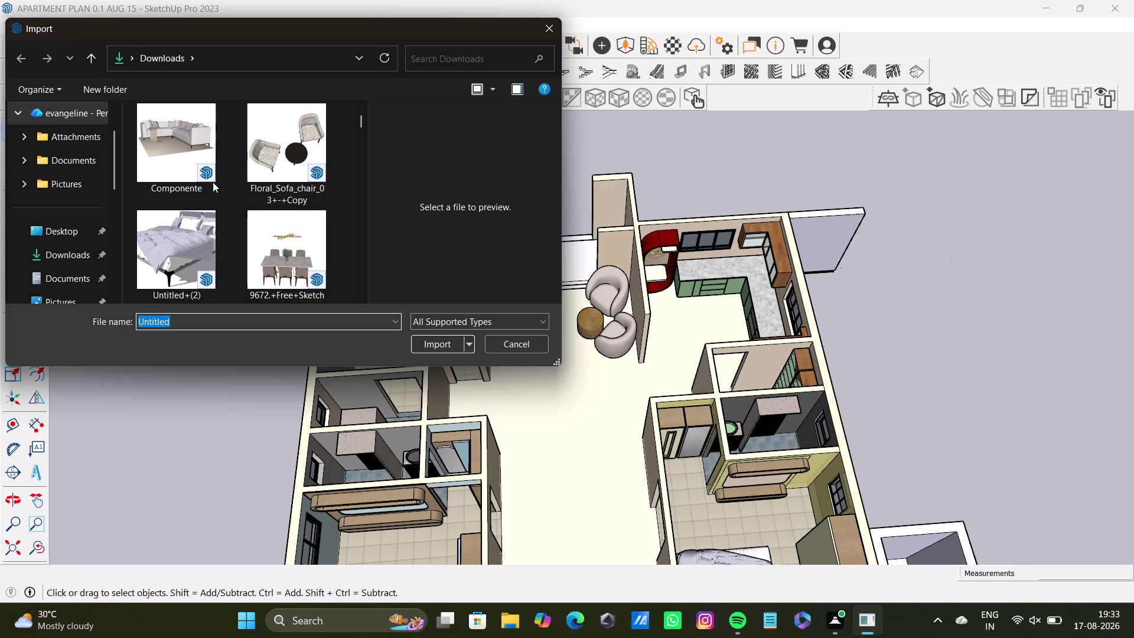
click(289, 247)
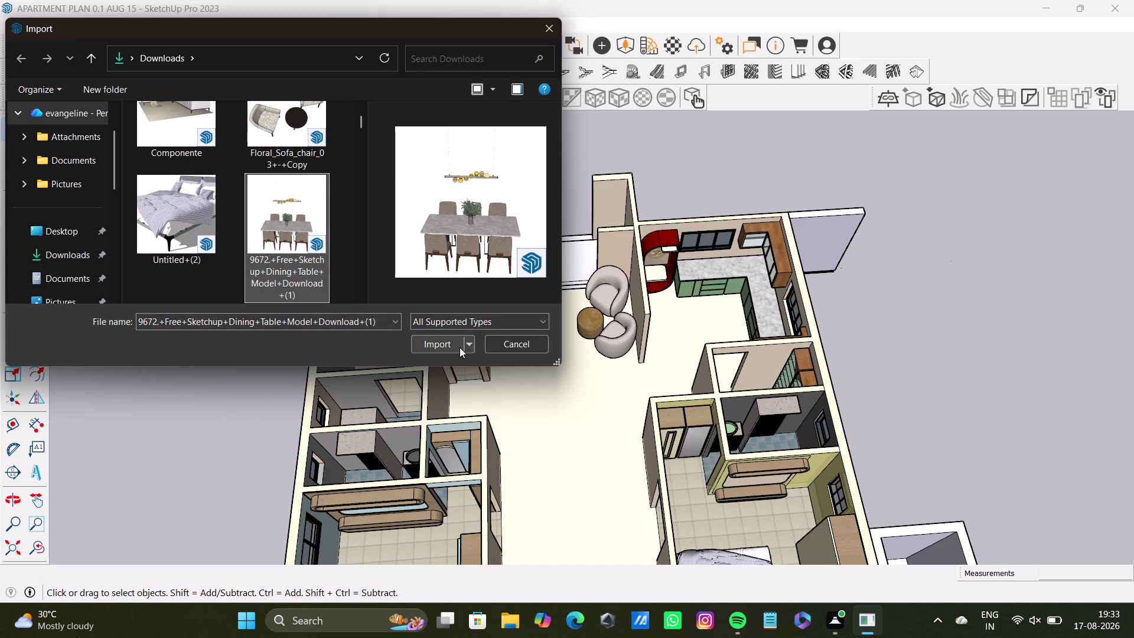
click(455, 346)
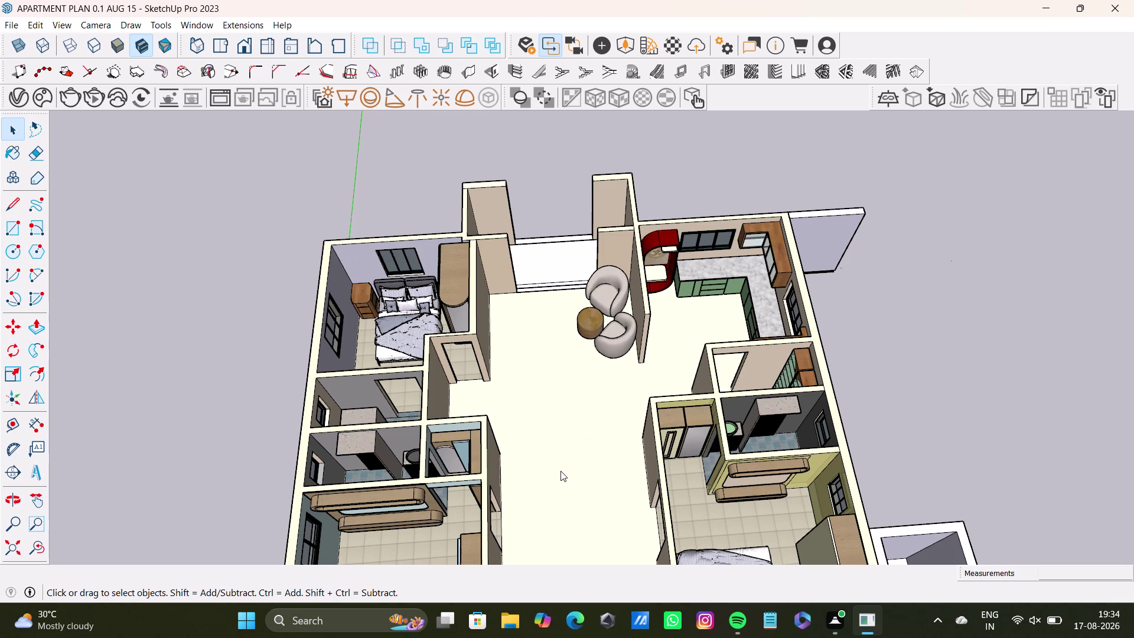
Accept the file version warning and drop the dining set on the hall floor near the armchairs.
scroll(down, 3)
middle_drag(561, 470, 520, 329)
middle_drag(583, 428, 533, 279)
scroll(down, 3)
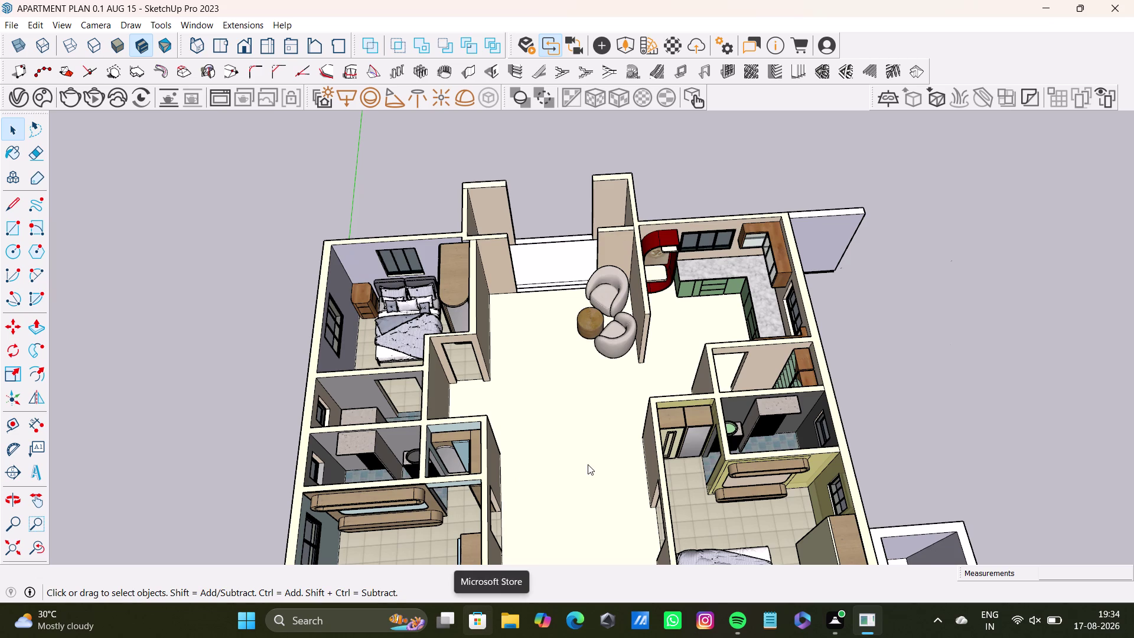
scroll(down, 3)
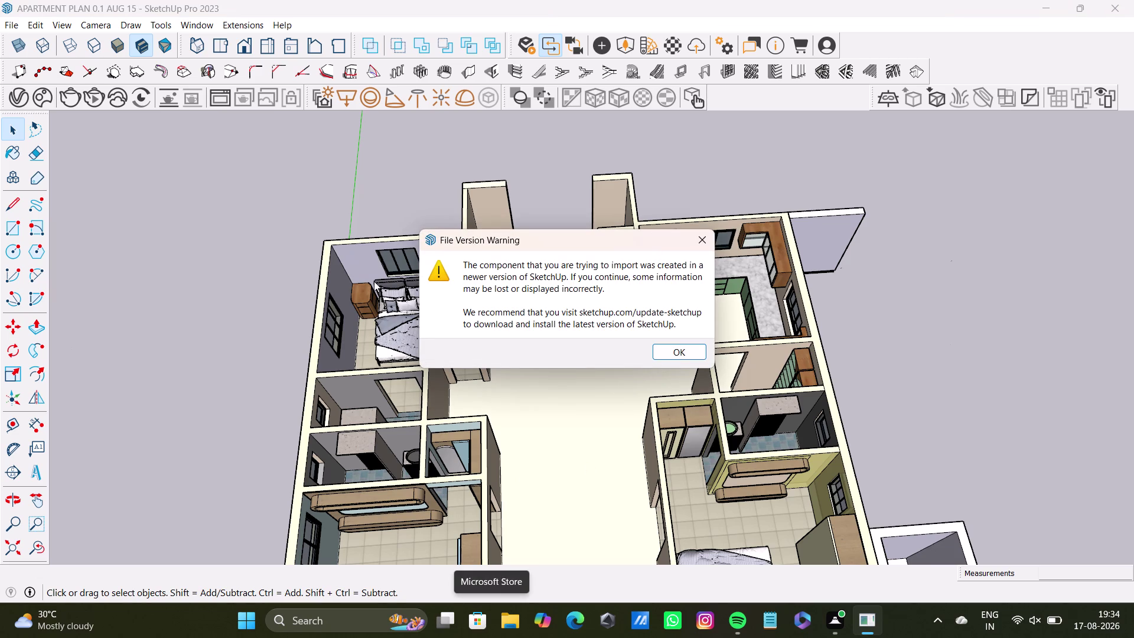
click(682, 350)
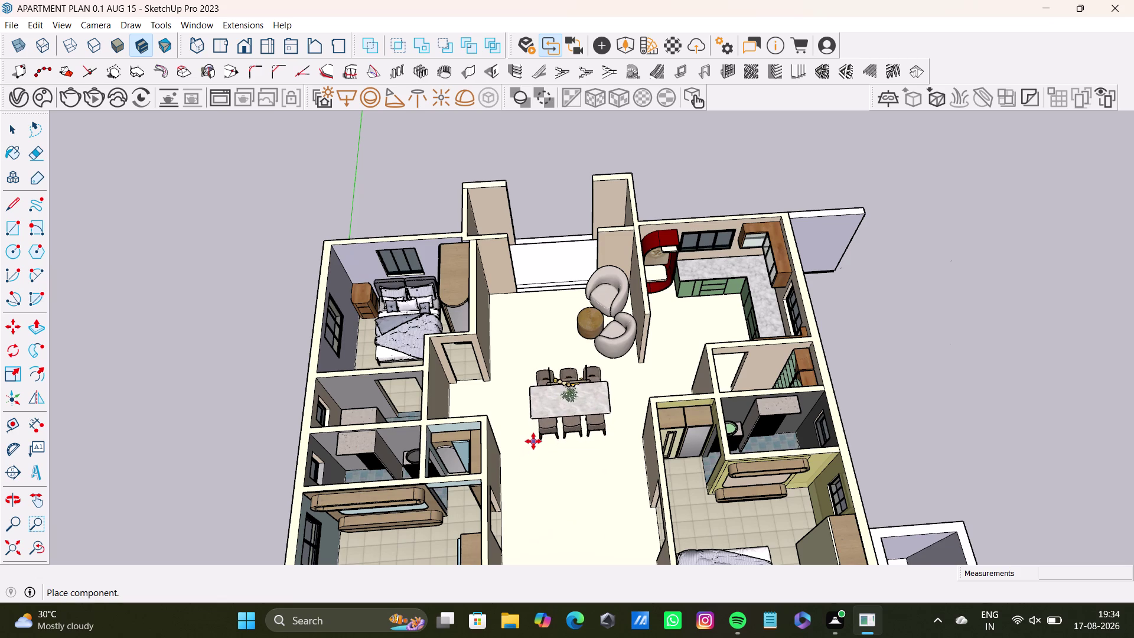
click(533, 441)
key(space)
Rotate the dining table set about 90° so it lies crosswise.
middle_drag(534, 471, 576, 462)
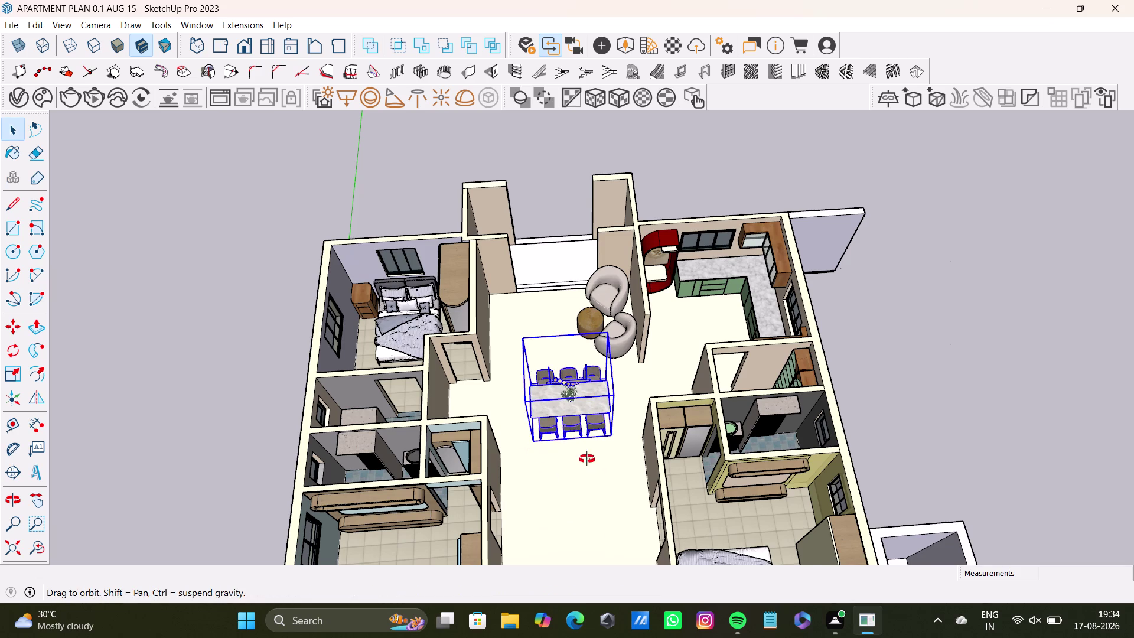
middle_drag(575, 462, 779, 436)
scroll(up, 3)
middle_drag(637, 439, 786, 405)
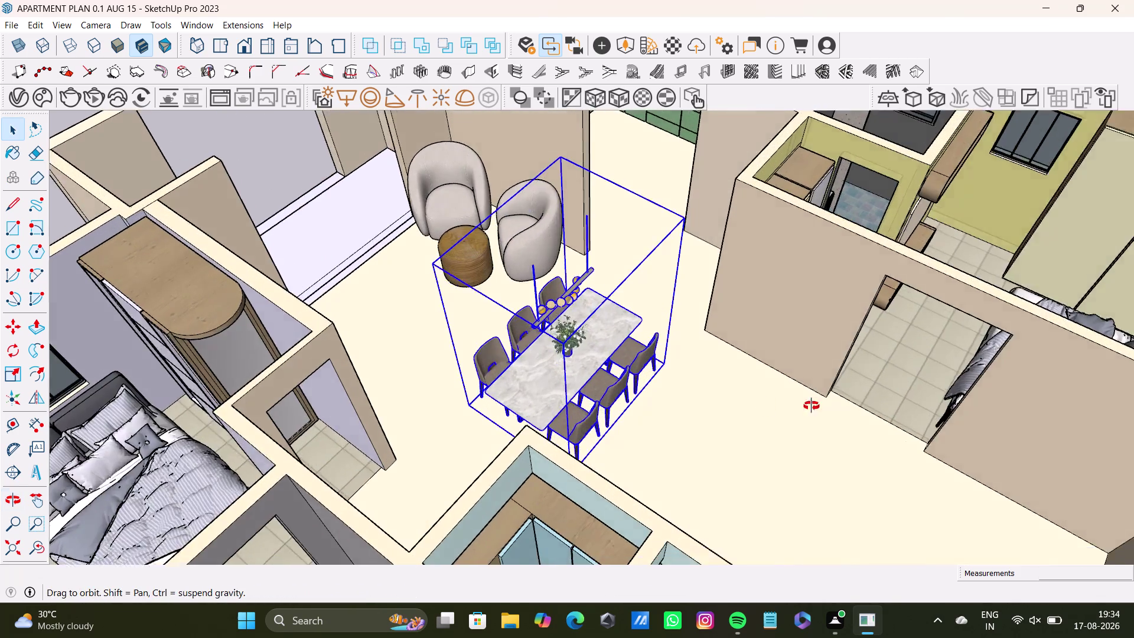
middle_drag(787, 406, 885, 405)
scroll(down, 3)
scroll(up, 3)
middle_drag(691, 356, 621, 417)
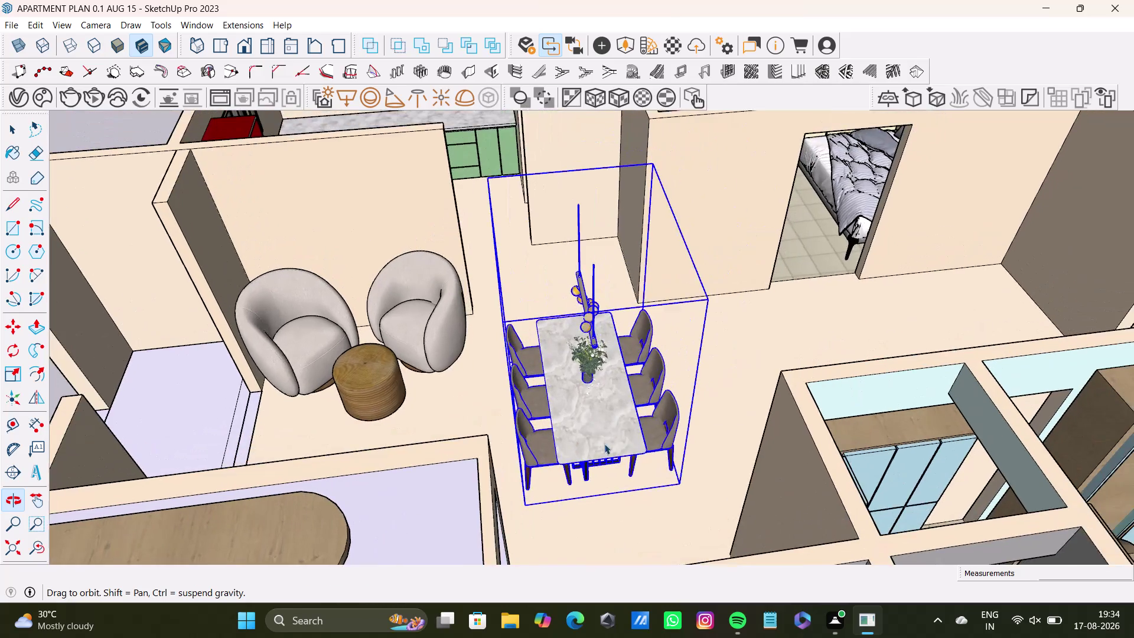
middle_drag(604, 444, 587, 462)
key(q)
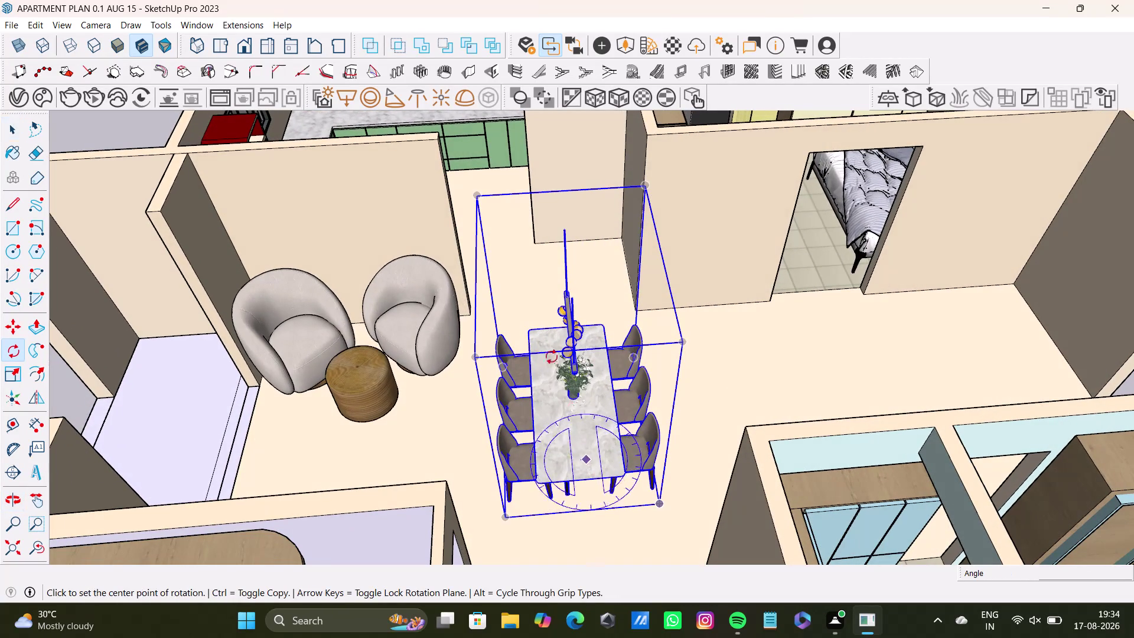
click(476, 194)
click(473, 357)
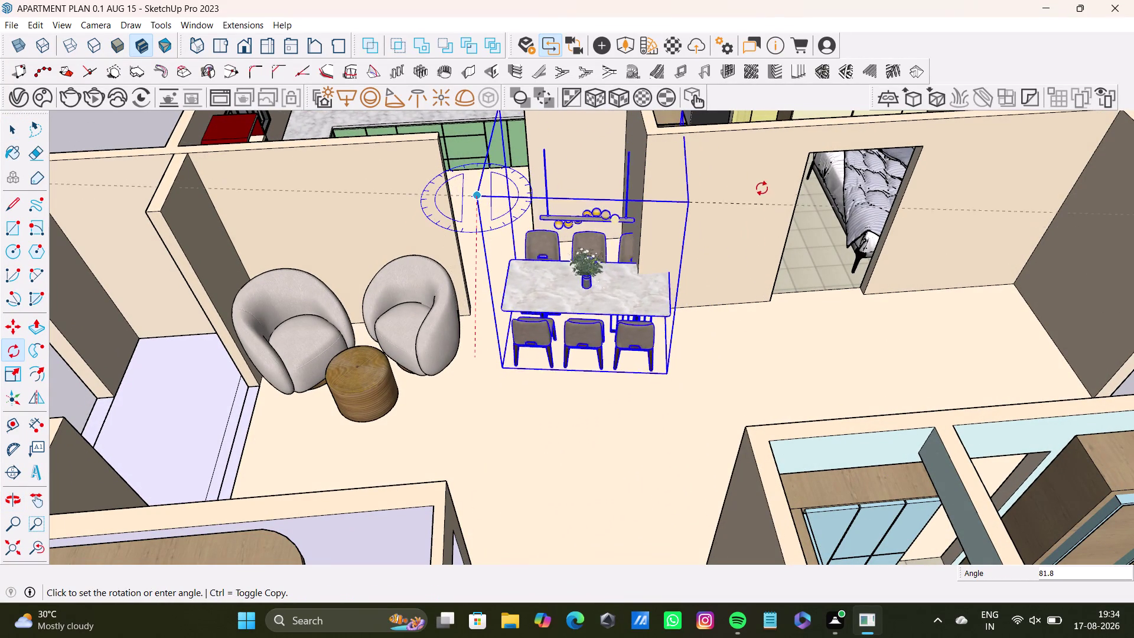
click(738, 175)
key(space)
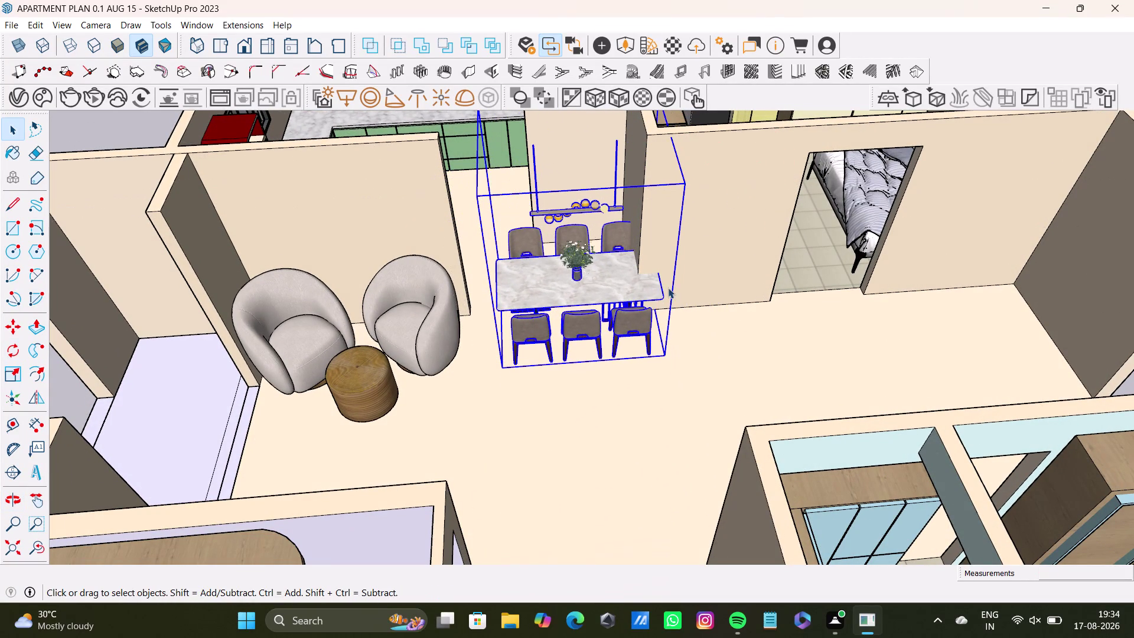
Move the dining table set across the floor toward the armchairs.
key(m)
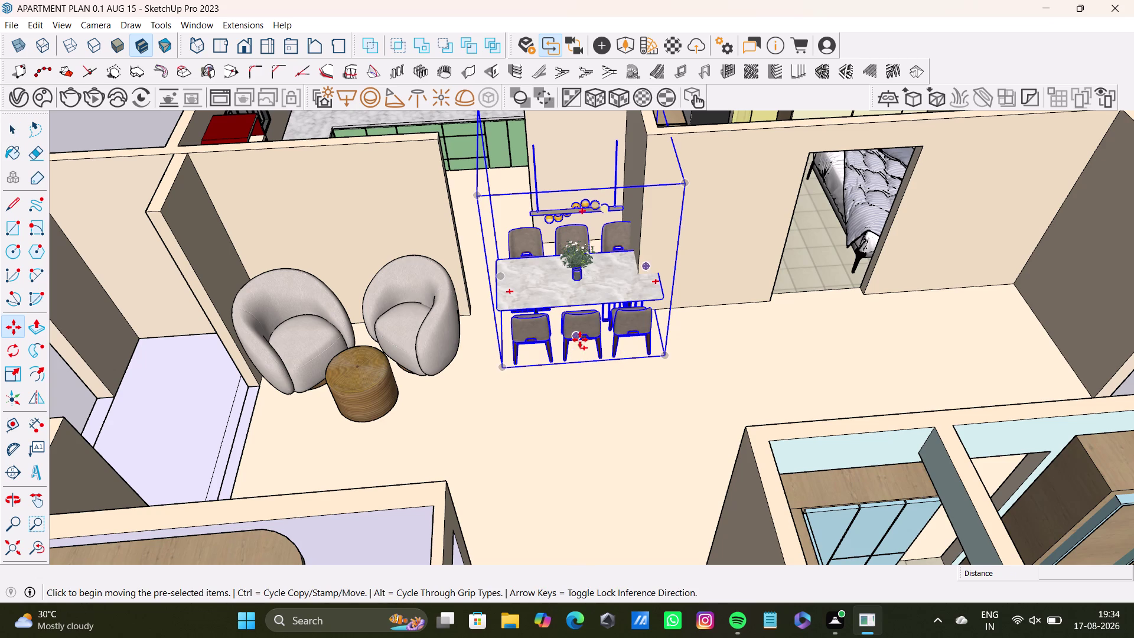
click(580, 340)
key(space)
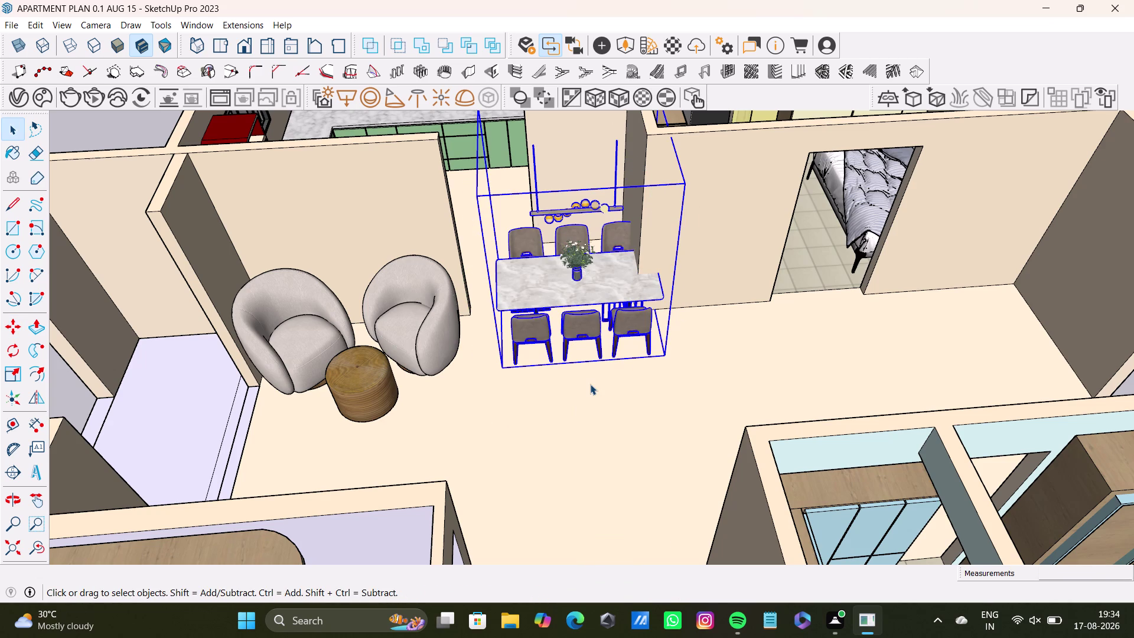
key(m)
click(649, 356)
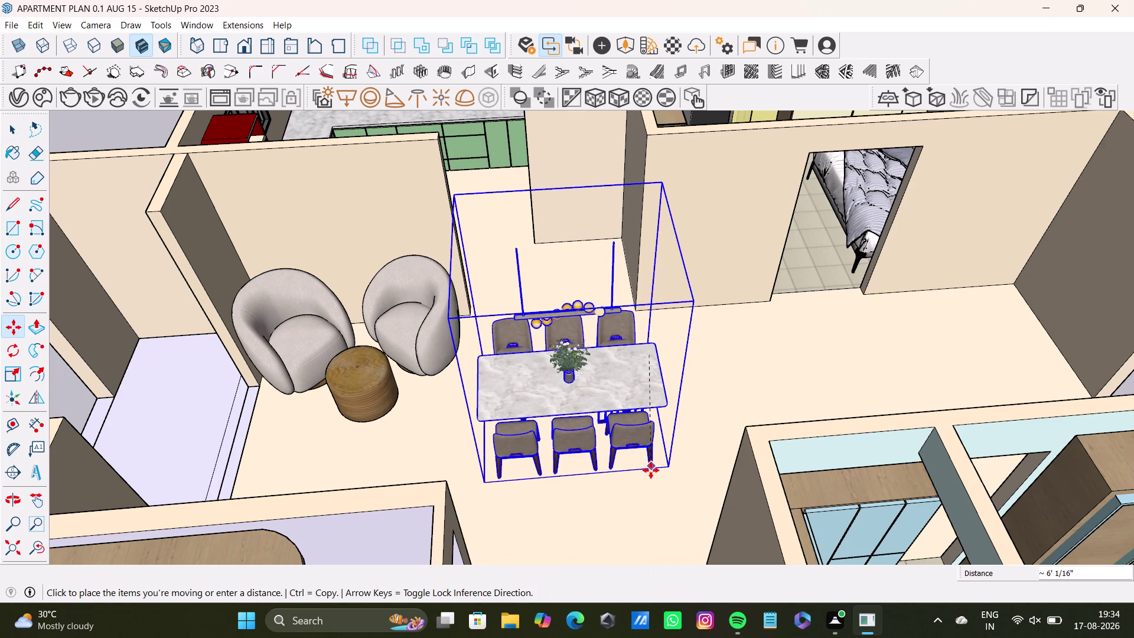
click(651, 483)
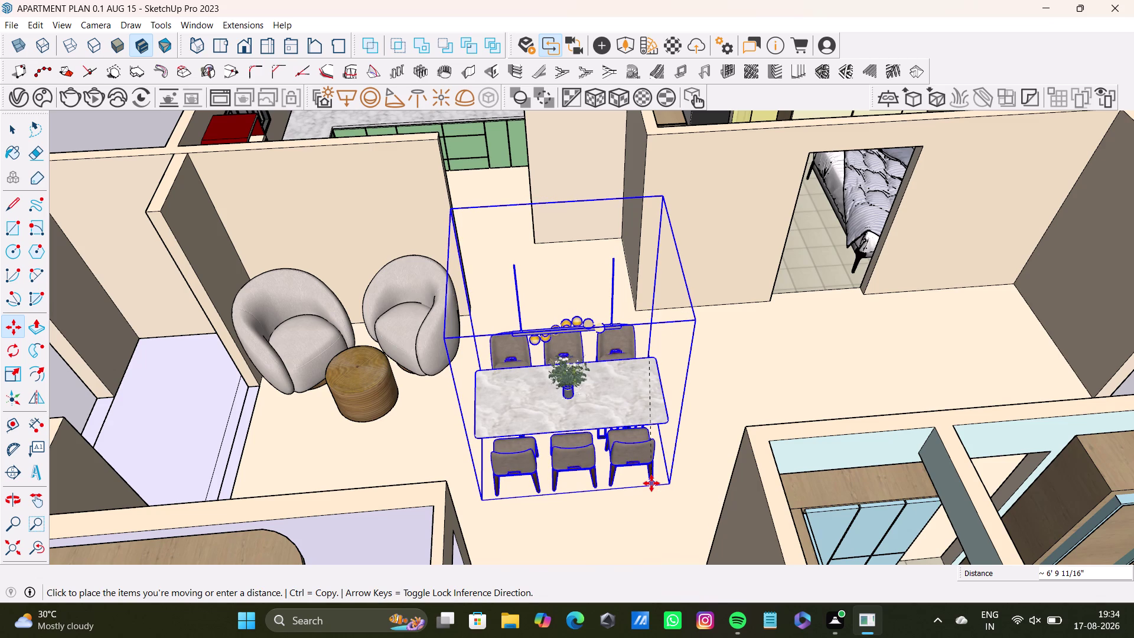
key(s)
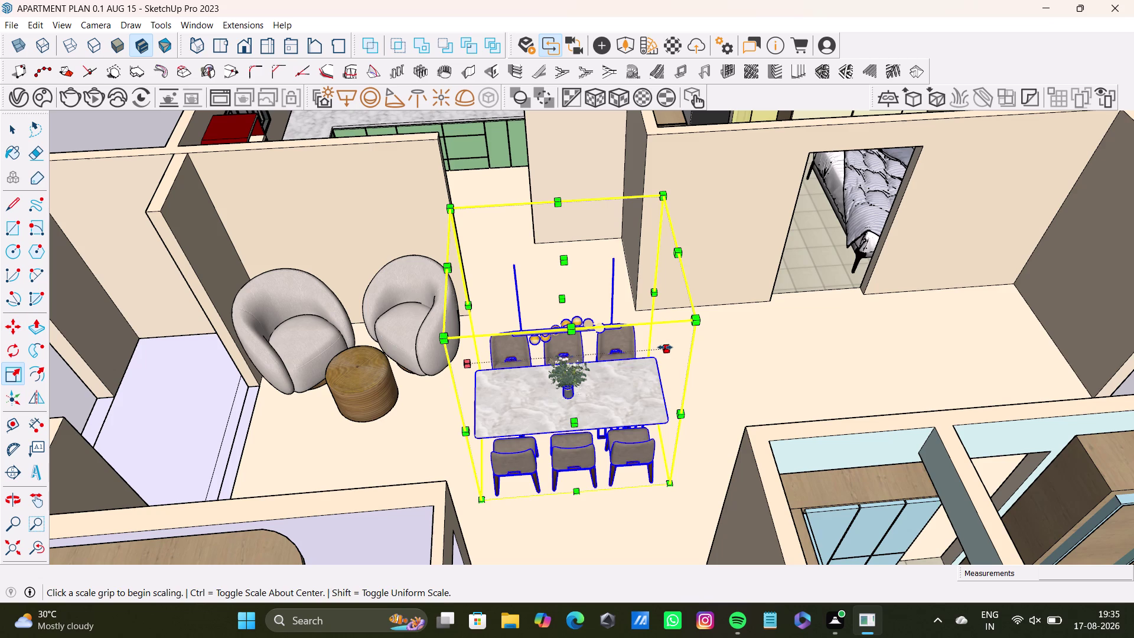
Stretch the dining table set lengthwise by about 1.15 along the red axis.
drag(666, 347, 740, 344)
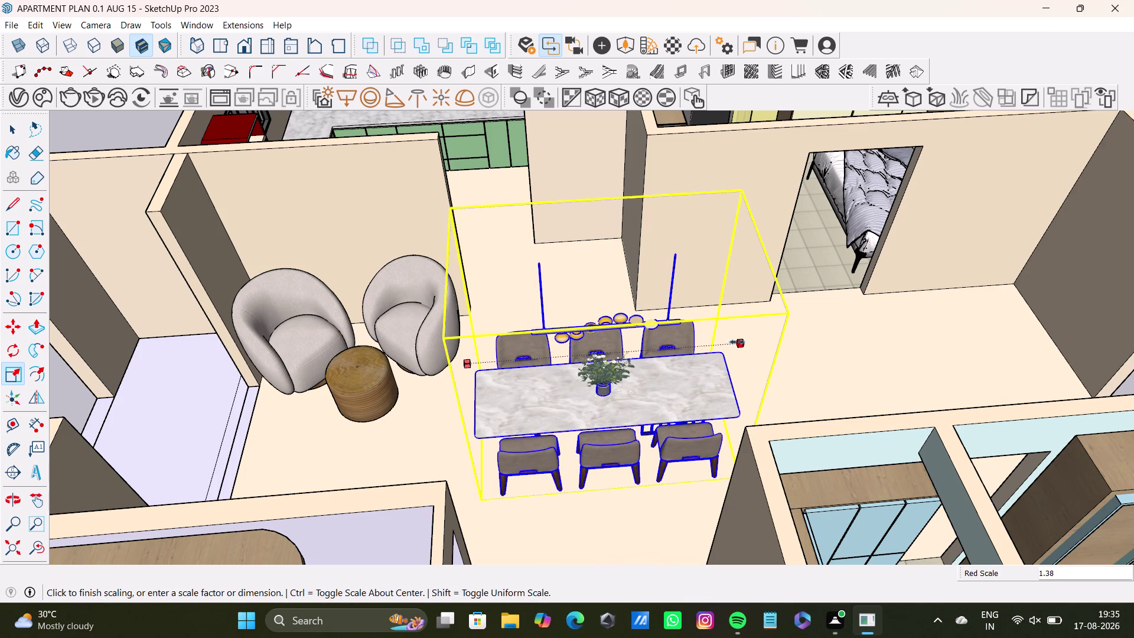
drag(461, 360, 433, 364)
drag(461, 362, 424, 363)
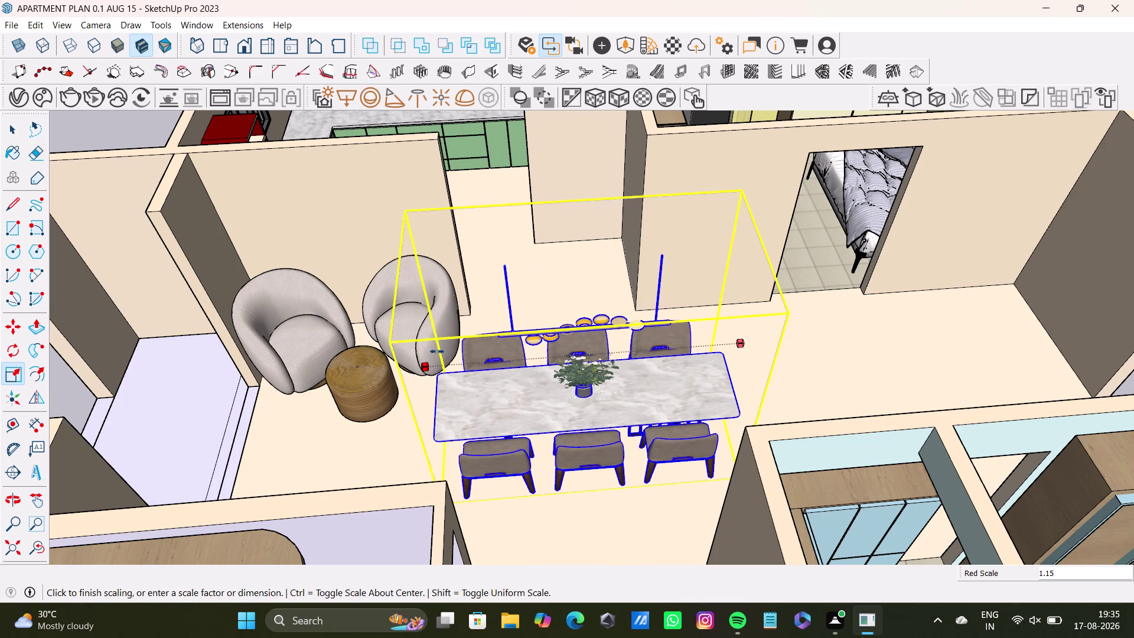
click(581, 289)
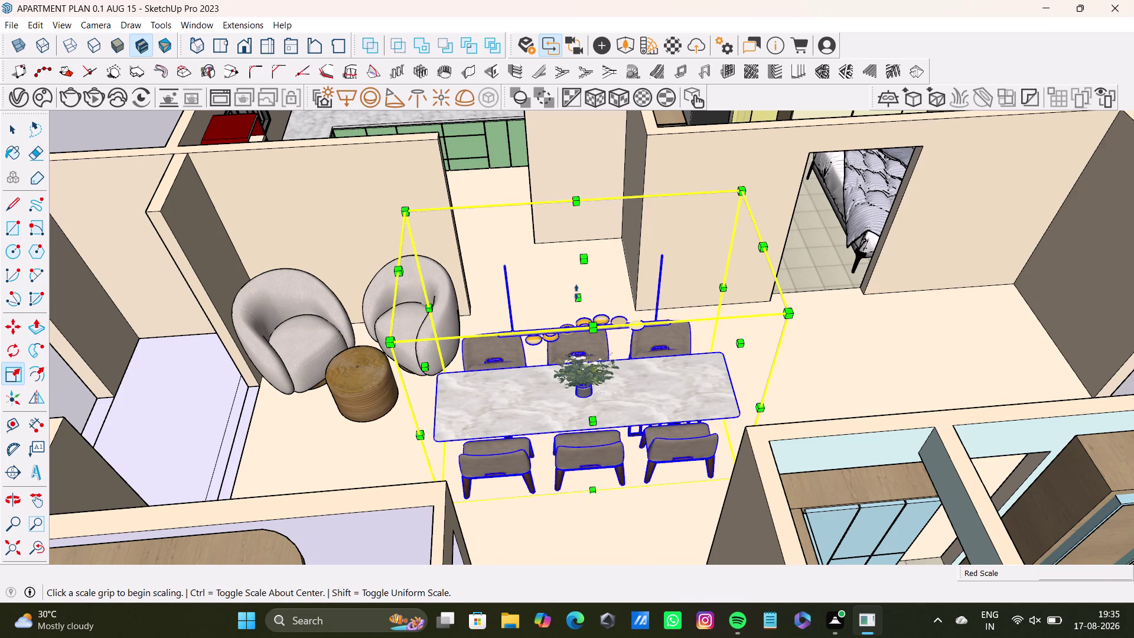
drag(577, 292, 581, 267)
key(ctrl+z)
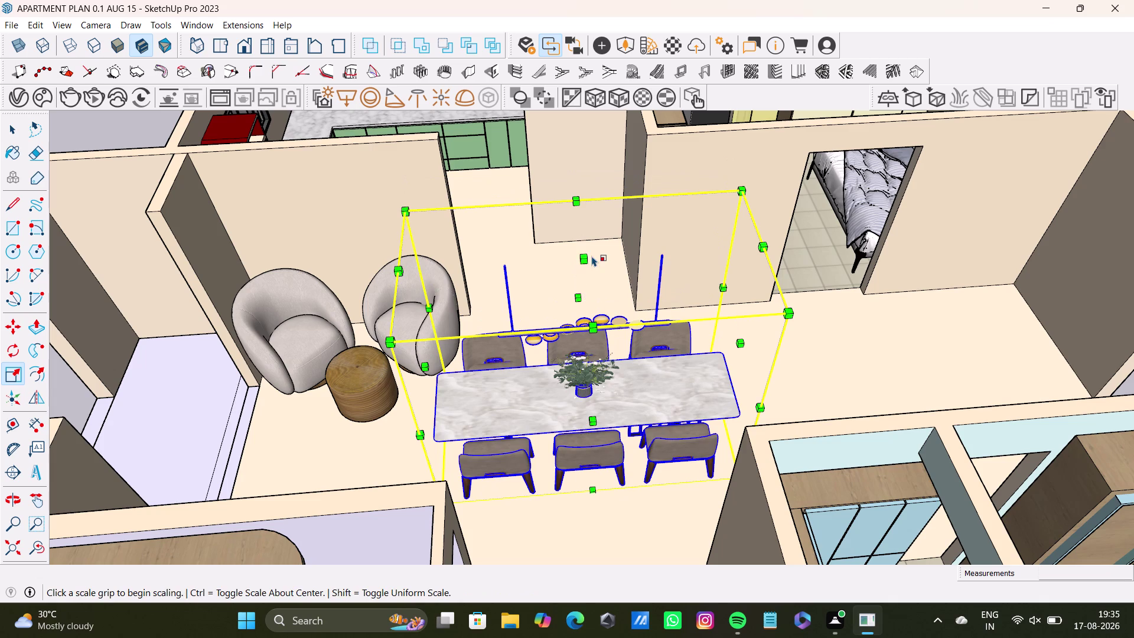
Stretch the dining table set taller by about 1.24 along the blue axis.
drag(586, 255, 585, 235)
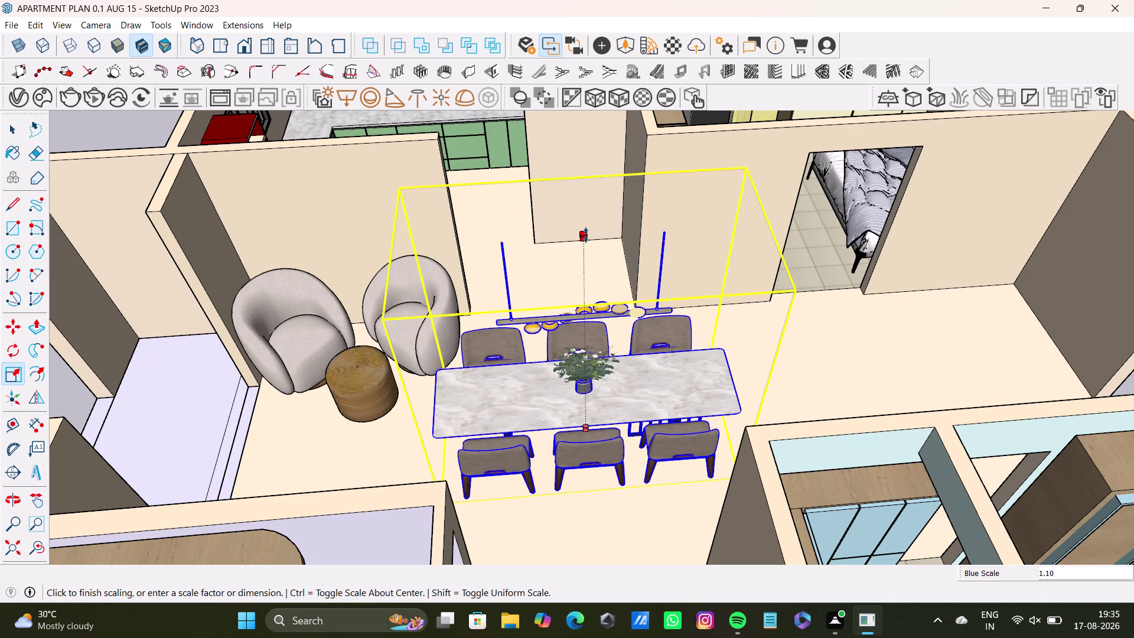
drag(585, 235, 588, 192)
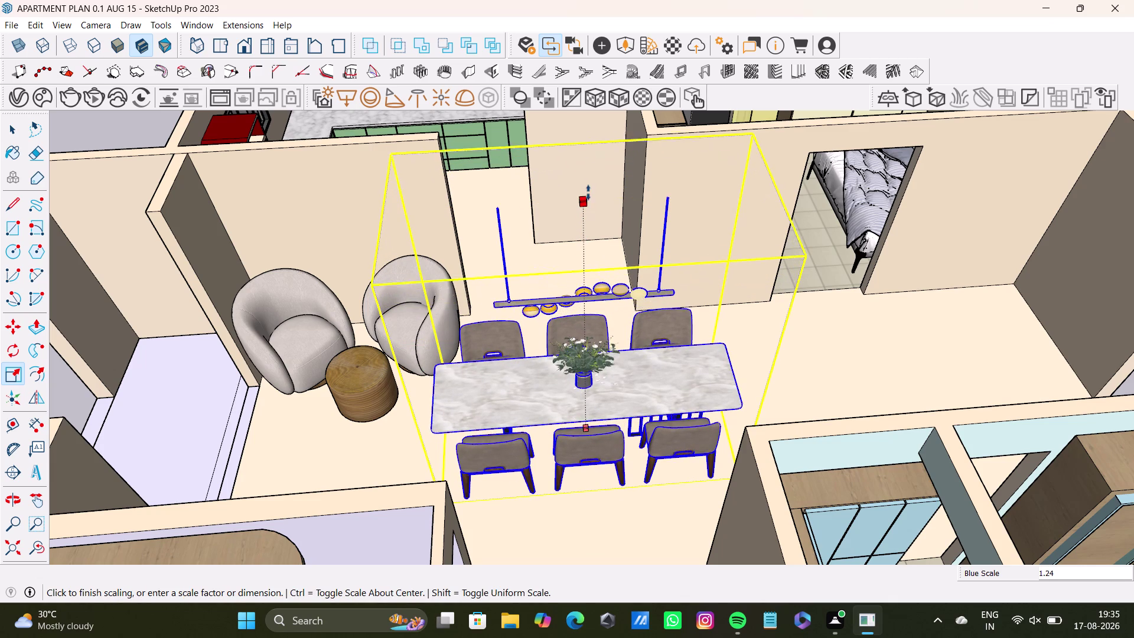
drag(588, 193, 589, 191)
key(space)
scroll(down, 3)
click(967, 227)
middle_drag(982, 310, 751, 373)
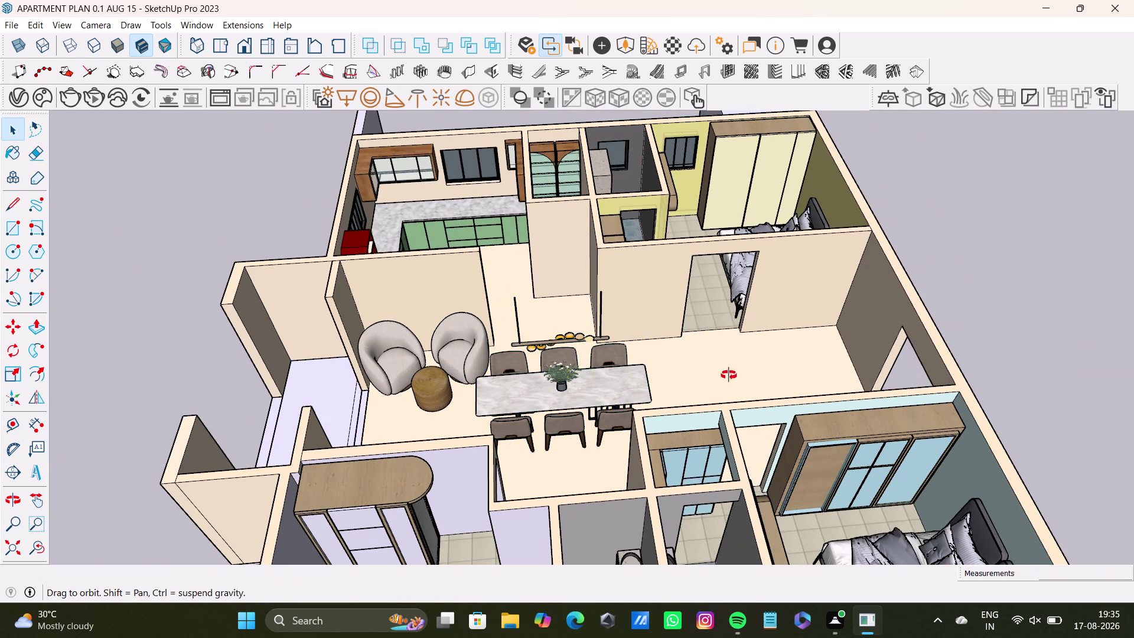
From a top-down view, rotate the selected dining set 90° about its corner.
middle_drag(751, 373, 520, 389)
middle_drag(515, 352, 568, 406)
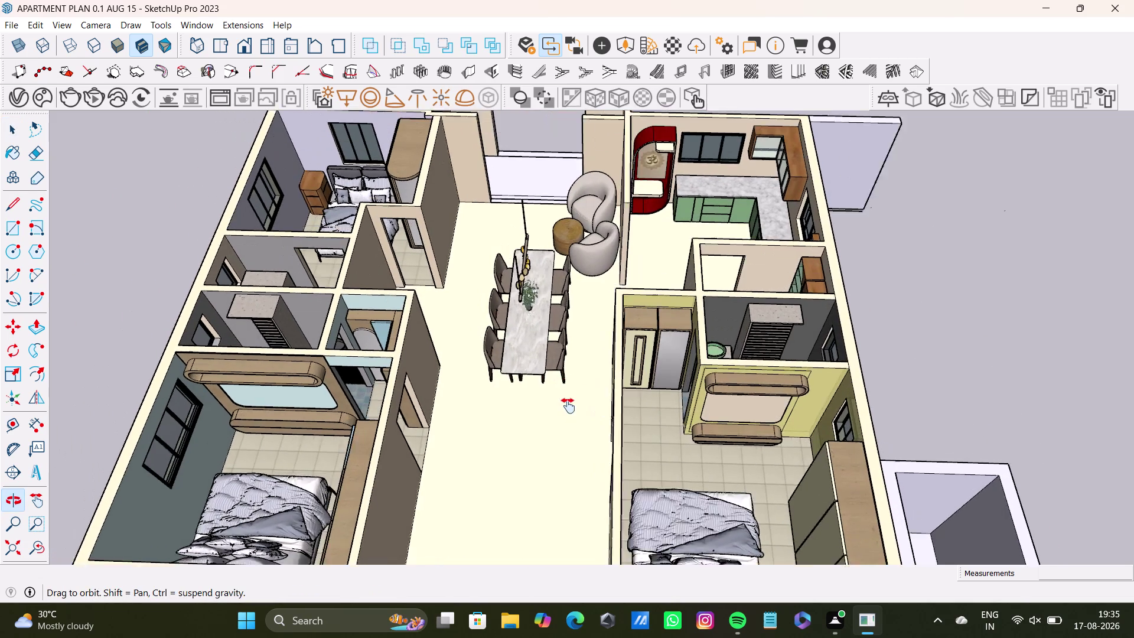
middle_drag(568, 406, 569, 406)
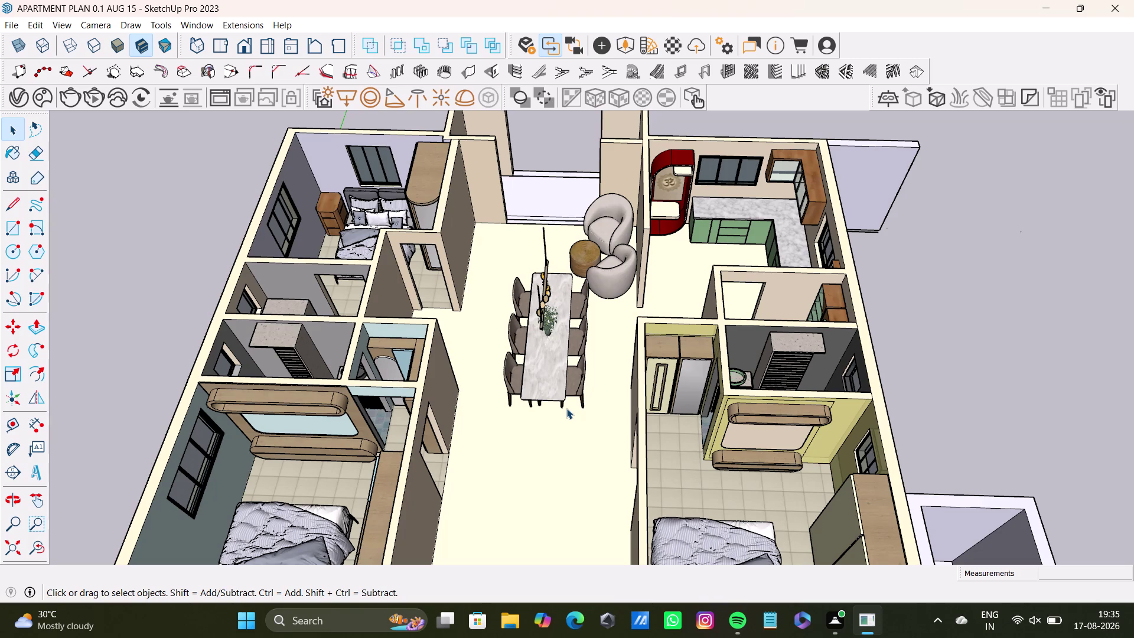
scroll(down, 3)
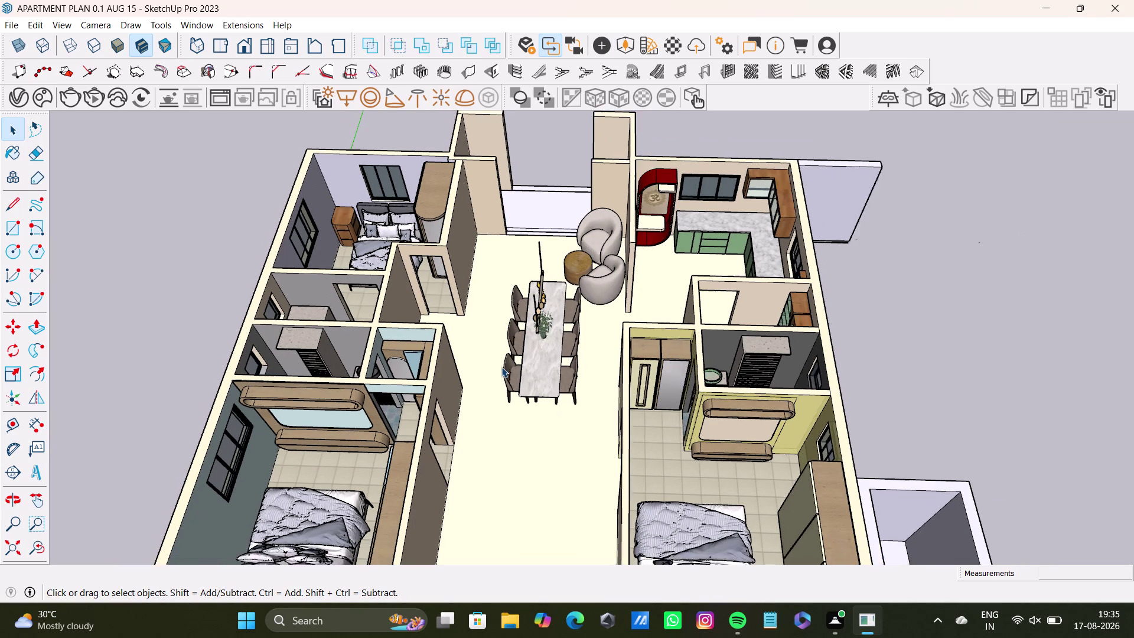
scroll(down, 3)
middle_drag(502, 367, 534, 403)
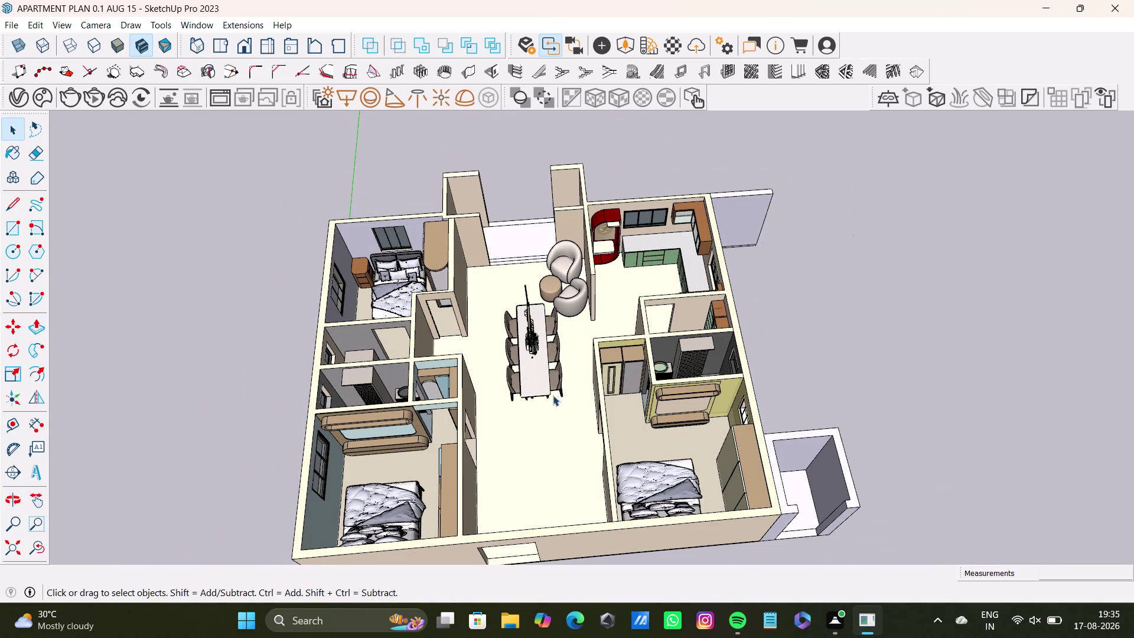
click(534, 380)
key(q)
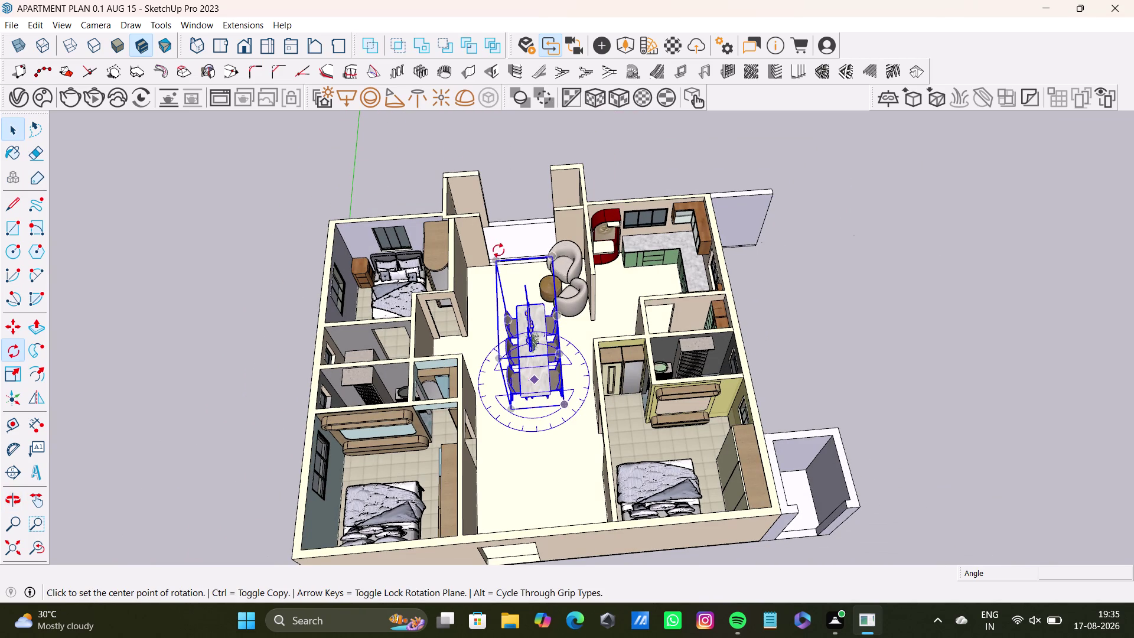
key(Up)
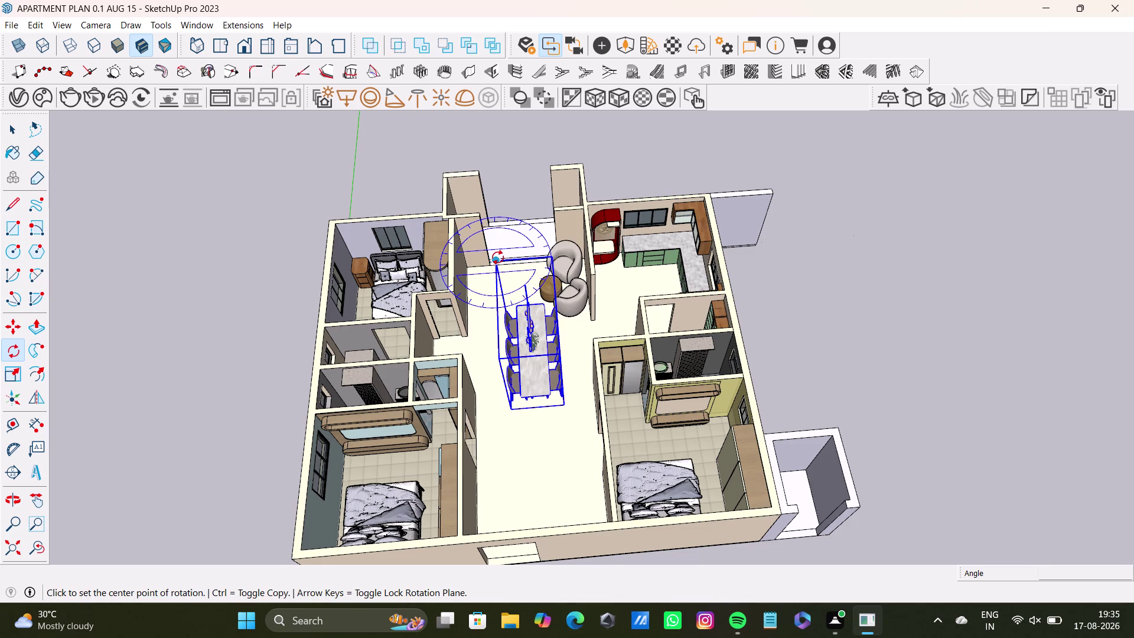
click(498, 258)
click(502, 361)
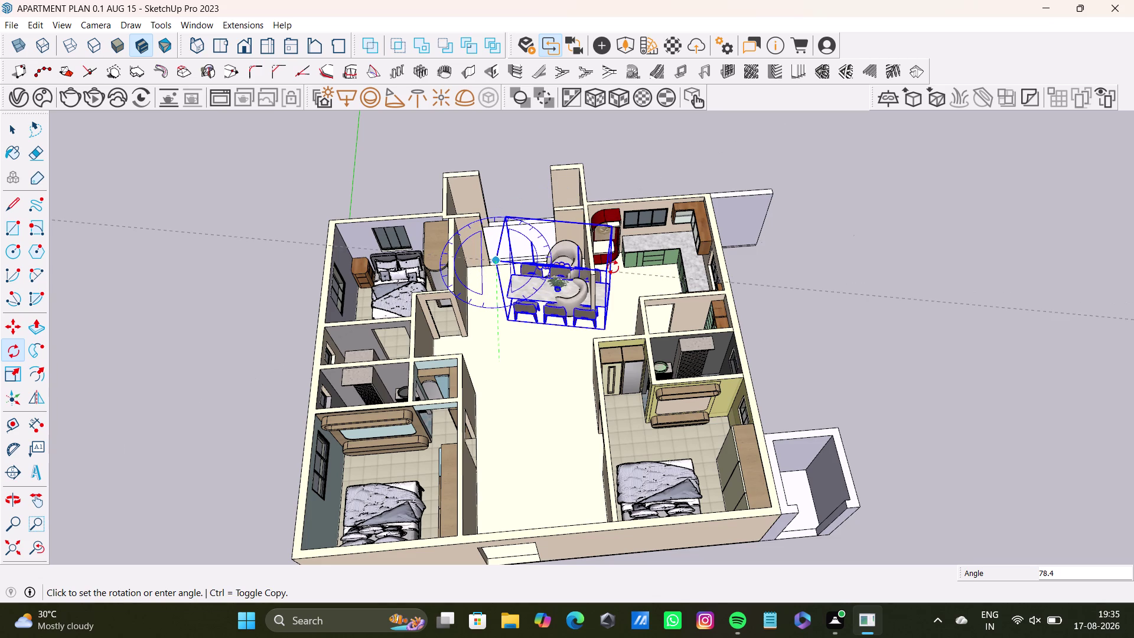
text(90)
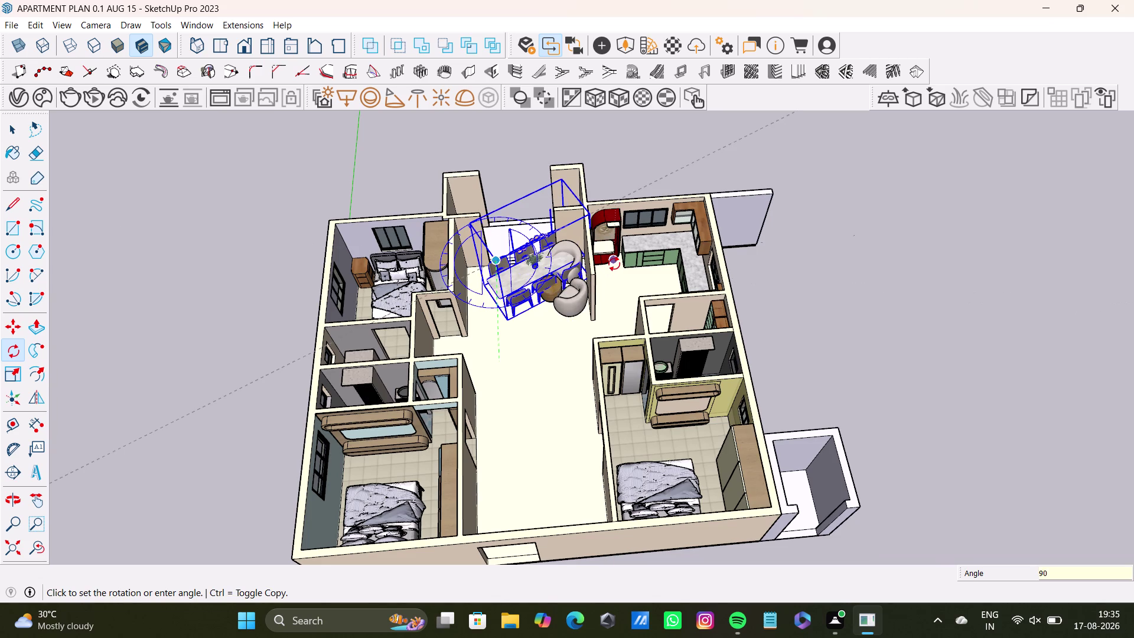
key(Return)
key(space)
Move the dining set just below the two armchairs, then deselect it.
scroll(up, 3)
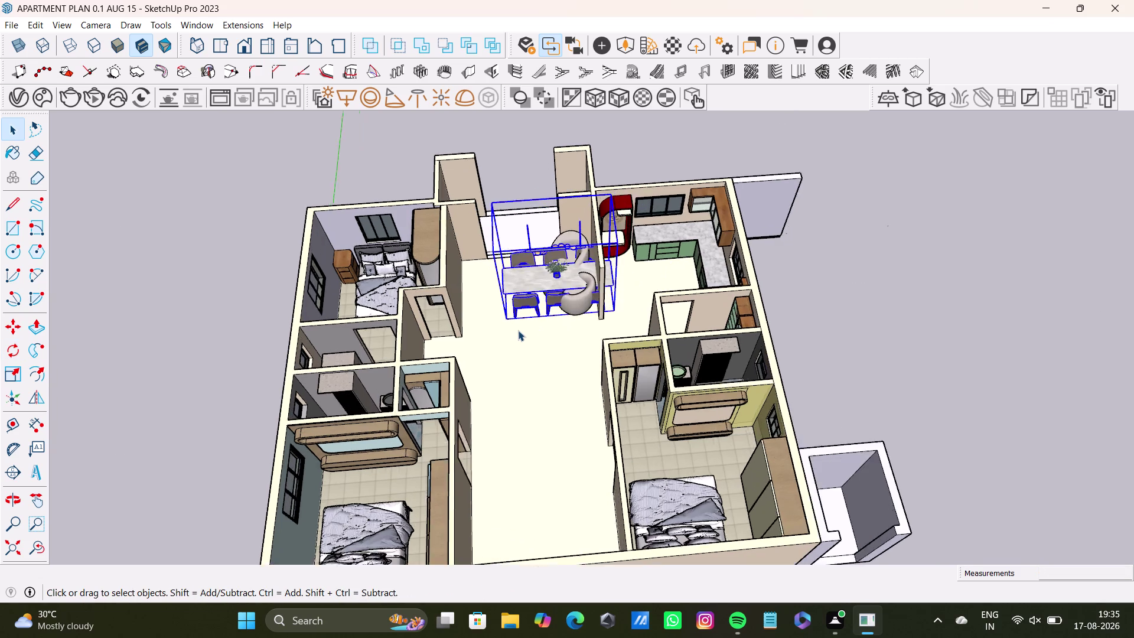
scroll(up, 3)
middle_drag(524, 317, 577, 330)
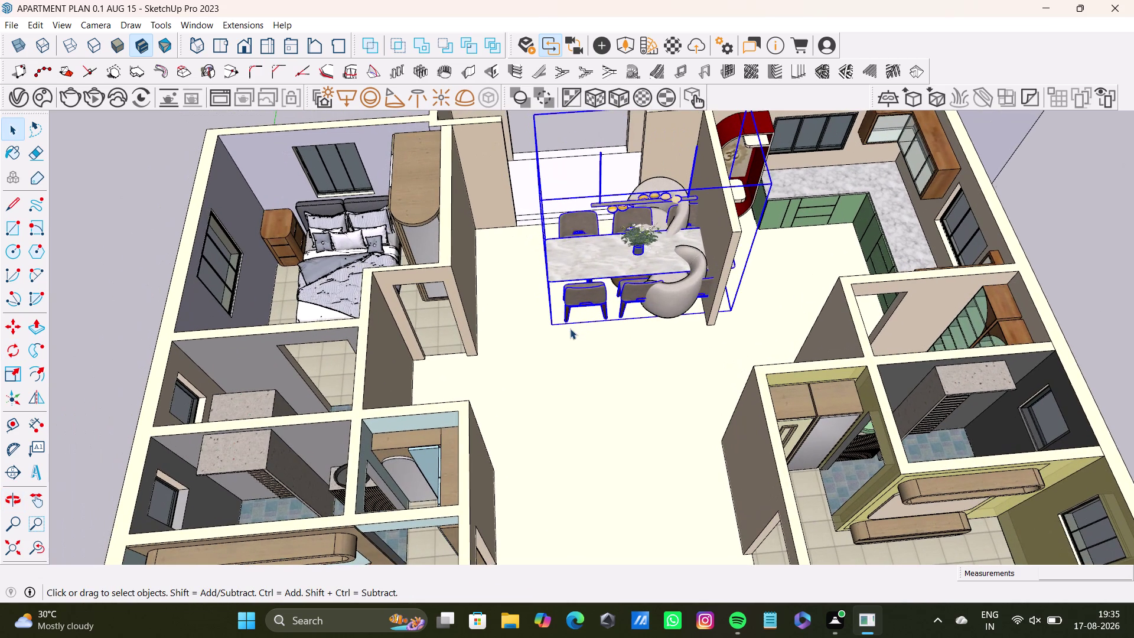
key(m)
click(565, 320)
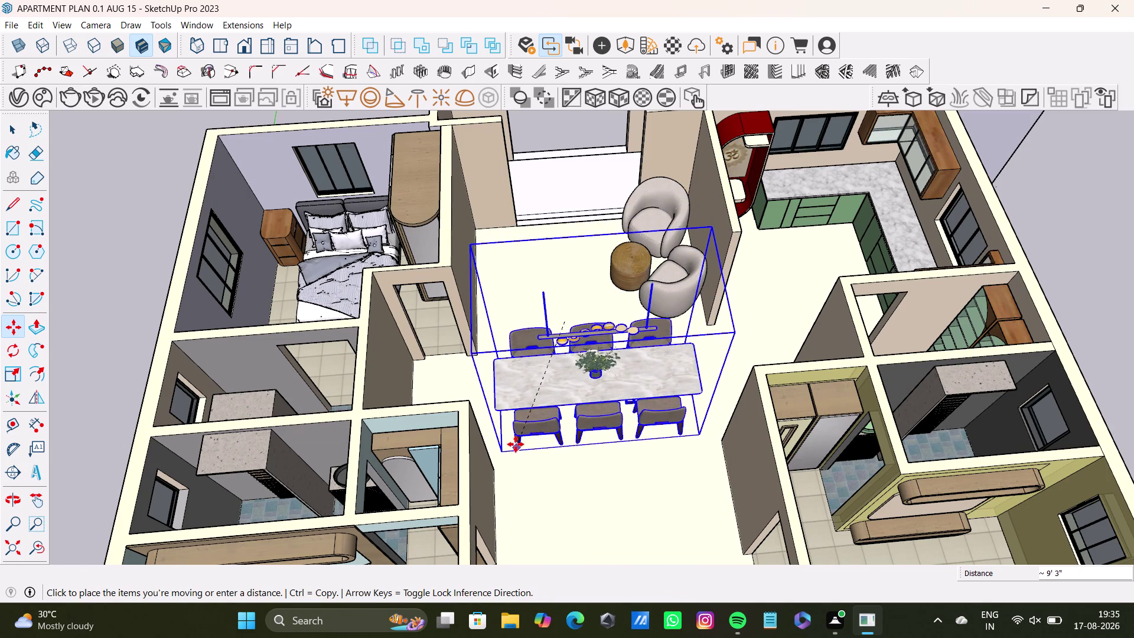
click(516, 438)
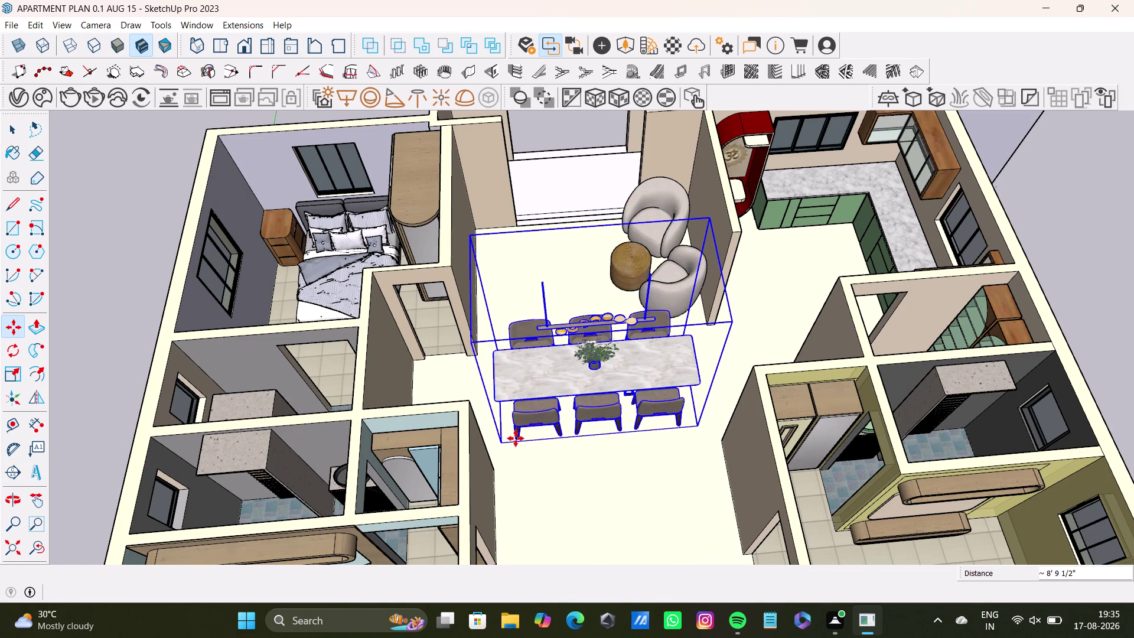
key(space)
scroll(down, 3)
click(943, 336)
scroll(up, 3)
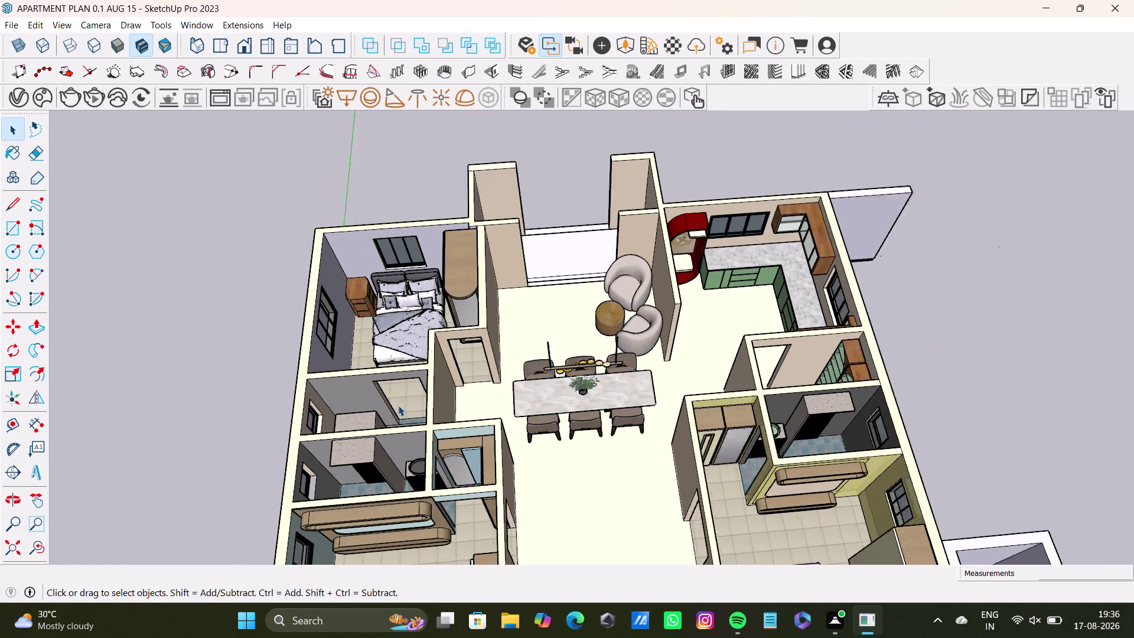
Inspect the hall, dining area and bedrooms from several angles, then bring up the File commands.
scroll(up, 3)
middle_drag(544, 408, 894, 235)
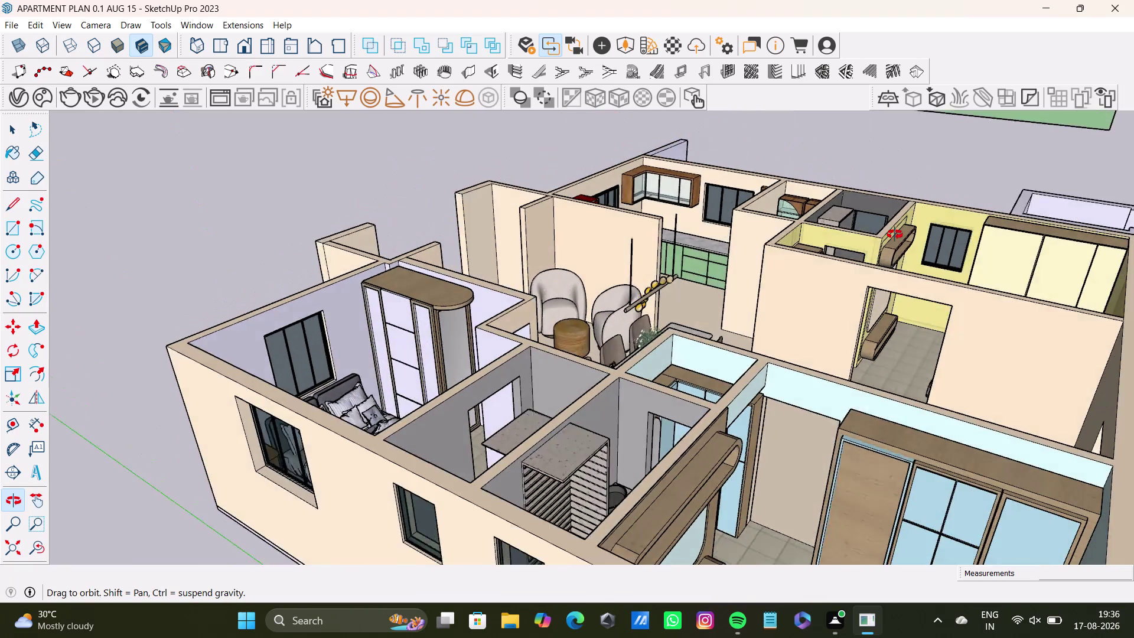
middle_drag(894, 234, 432, 305)
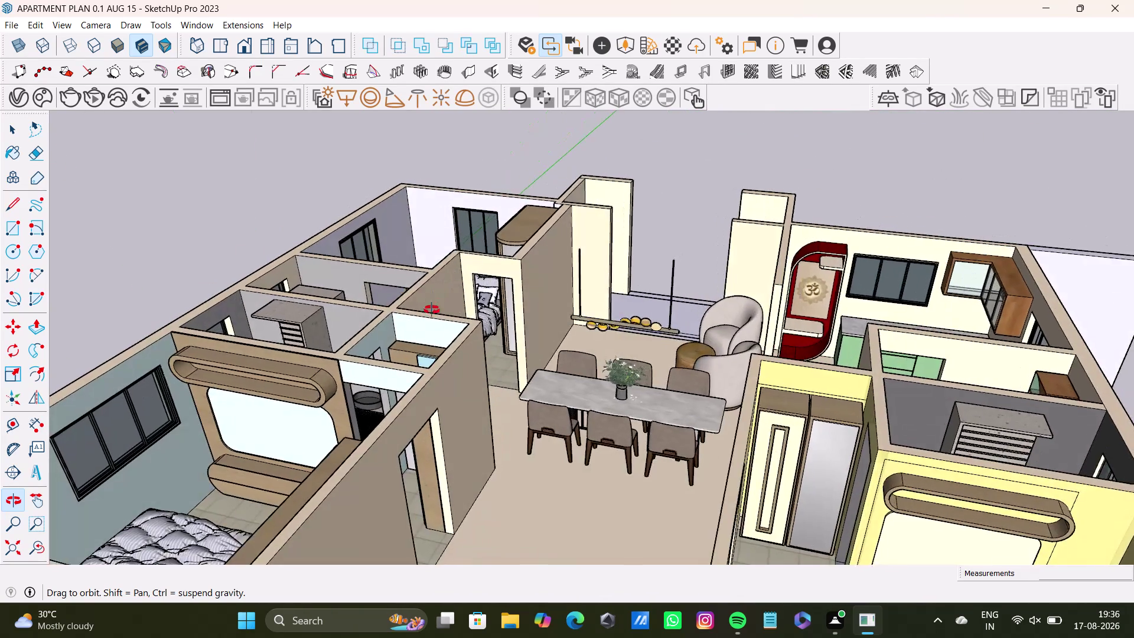
middle_drag(433, 305, 448, 443)
scroll(down, 3)
middle_drag(476, 437, 518, 262)
scroll(up, 3)
middle_drag(535, 349, 602, 421)
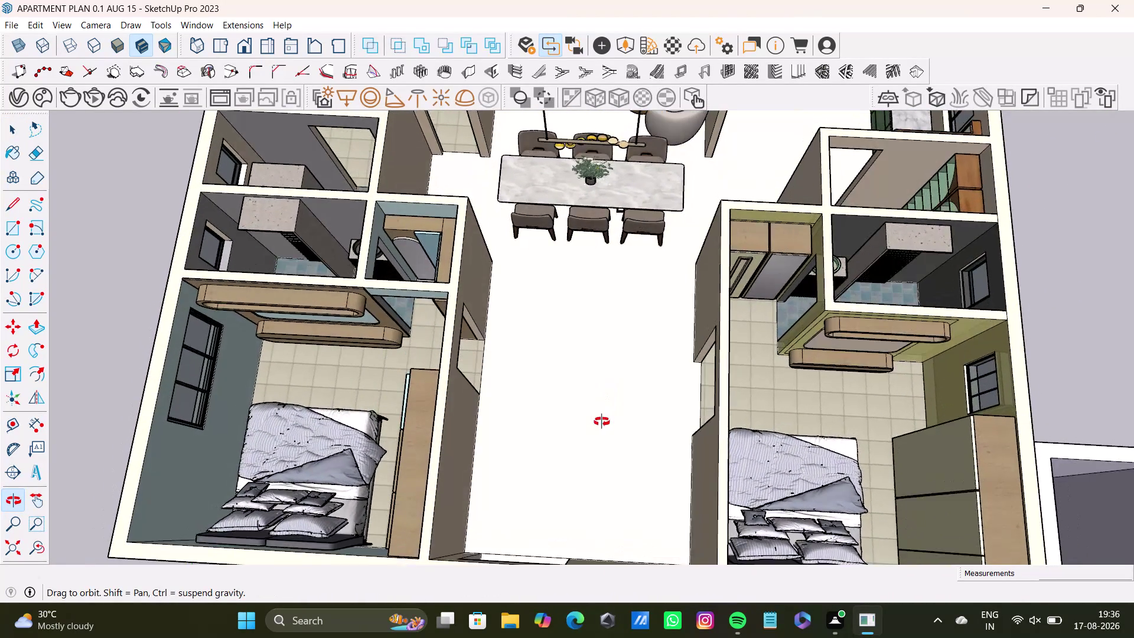
middle_drag(601, 422, 595, 444)
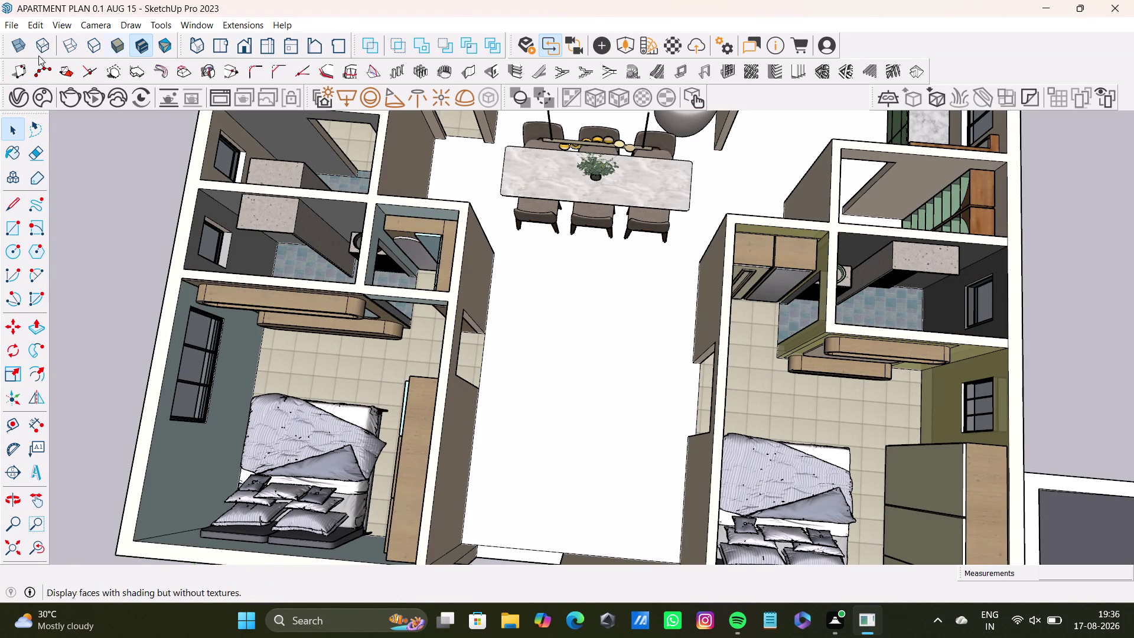
click(10, 28)
click(61, 244)
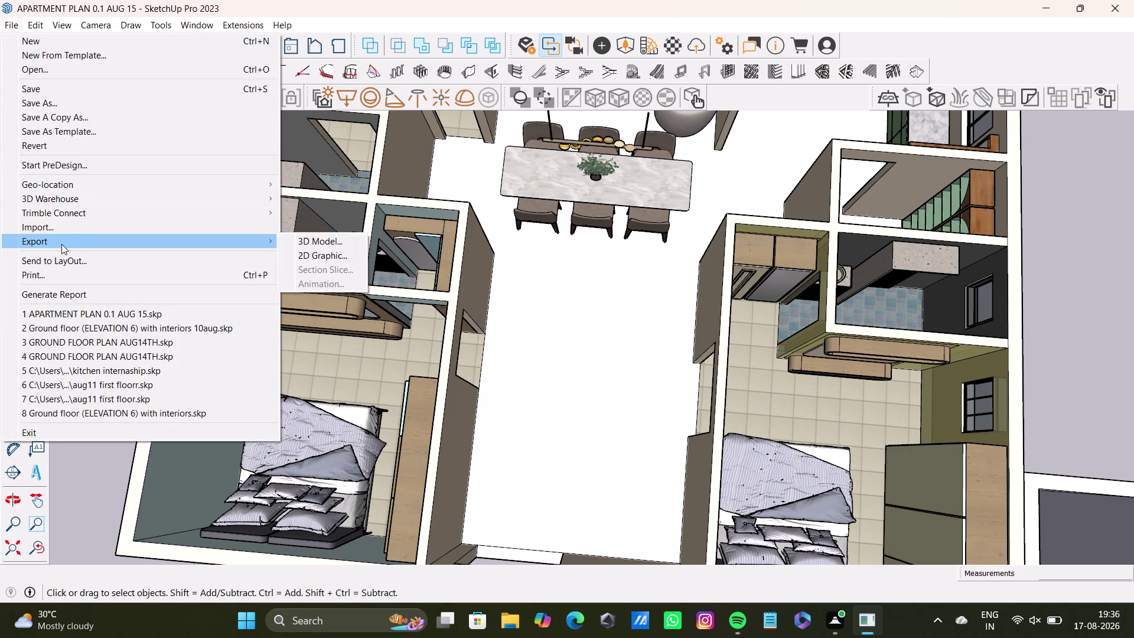
Import the Modern+railing model and dismiss the file version warning.
click(118, 228)
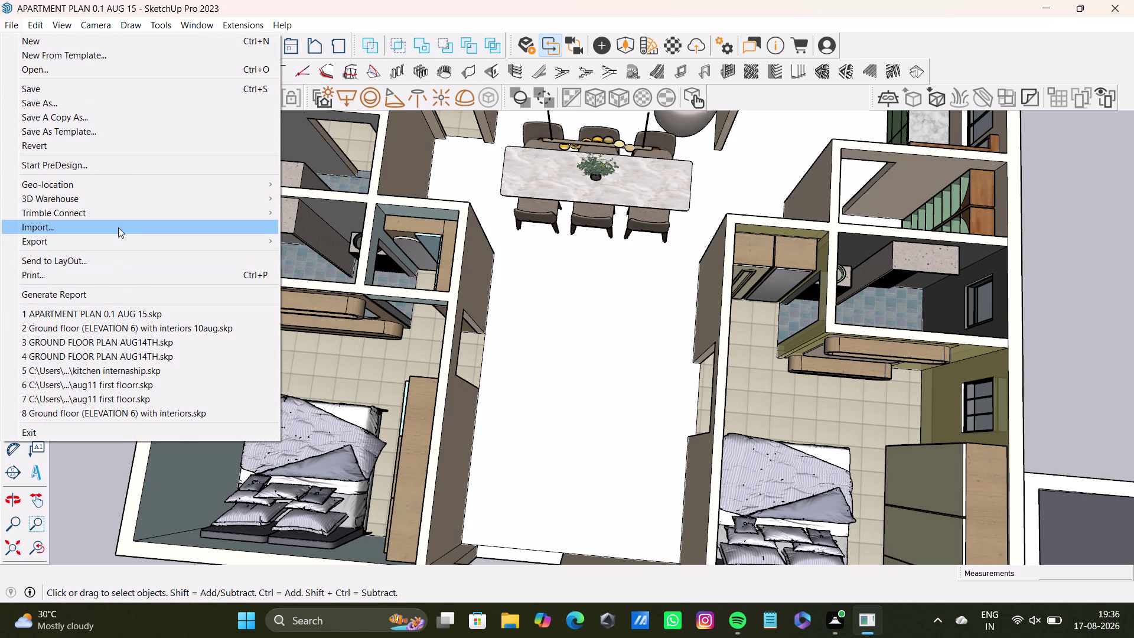
scroll(down, 3)
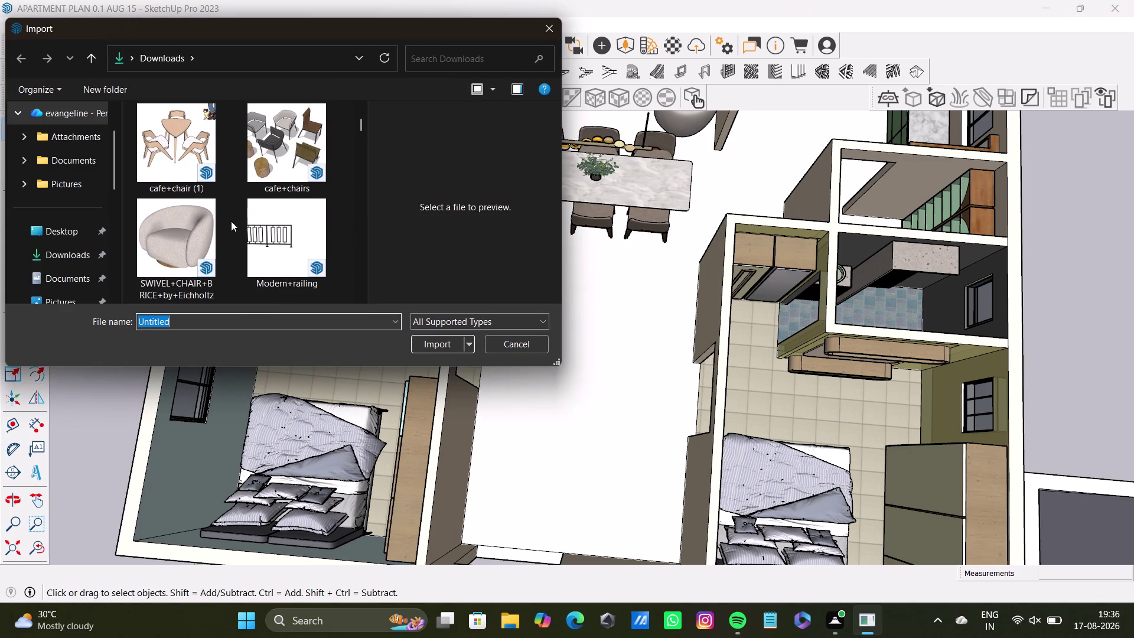
scroll(down, 3)
scroll(up, 3)
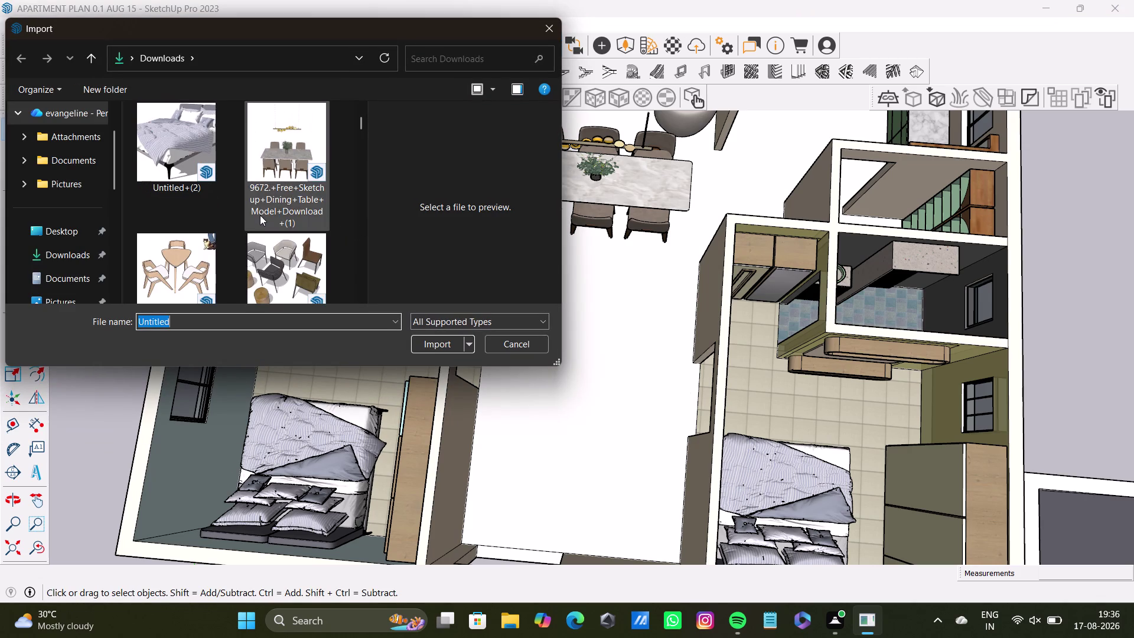
scroll(down, 3)
scroll(down, 3)
click(292, 152)
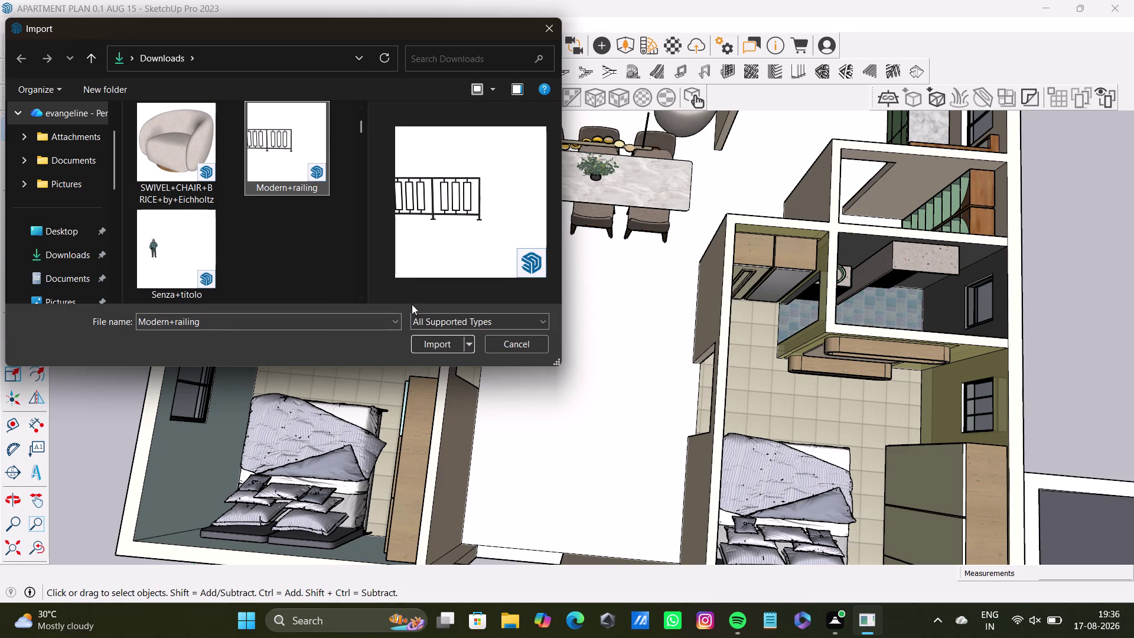
click(431, 341)
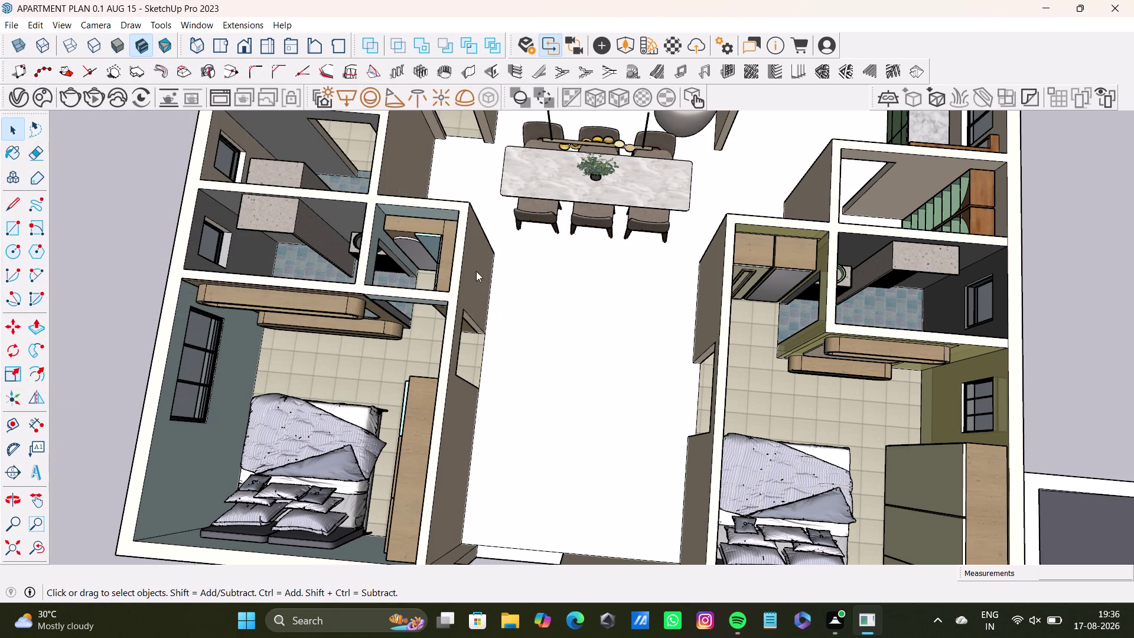
click(686, 356)
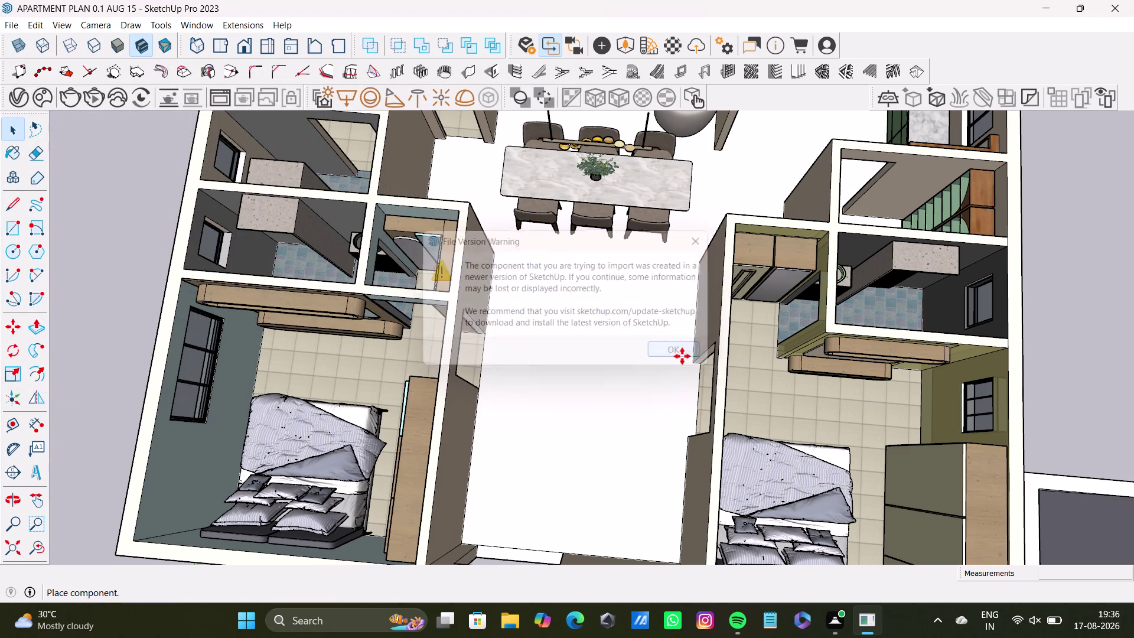
Drop the railing onto the balcony edge and view it up close.
middle_drag(544, 209, 485, 523)
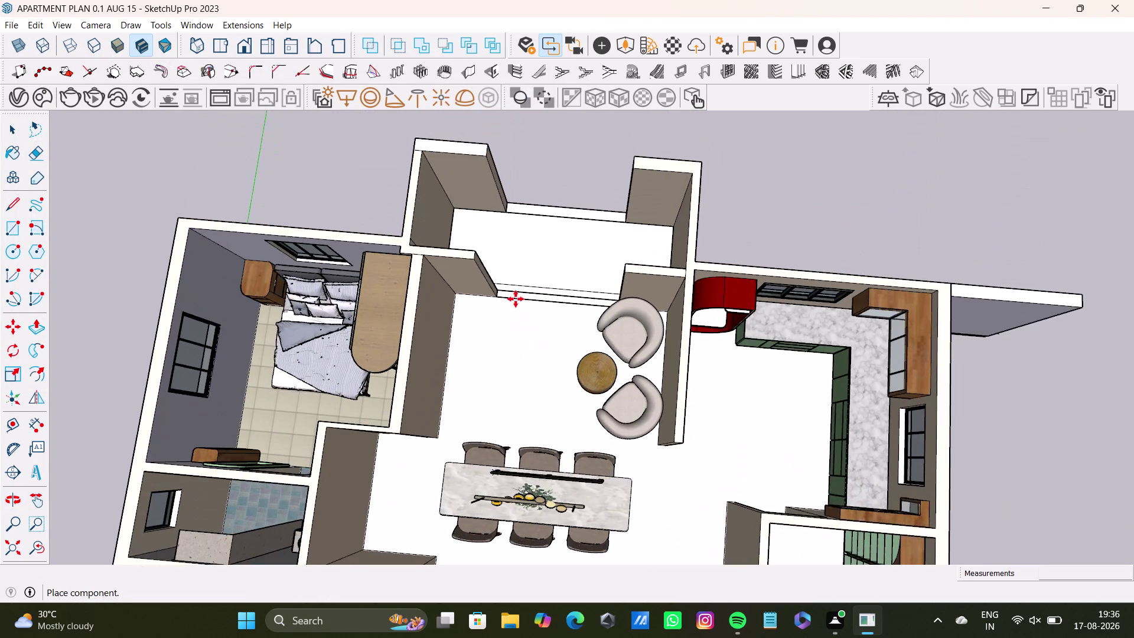
scroll(up, 3)
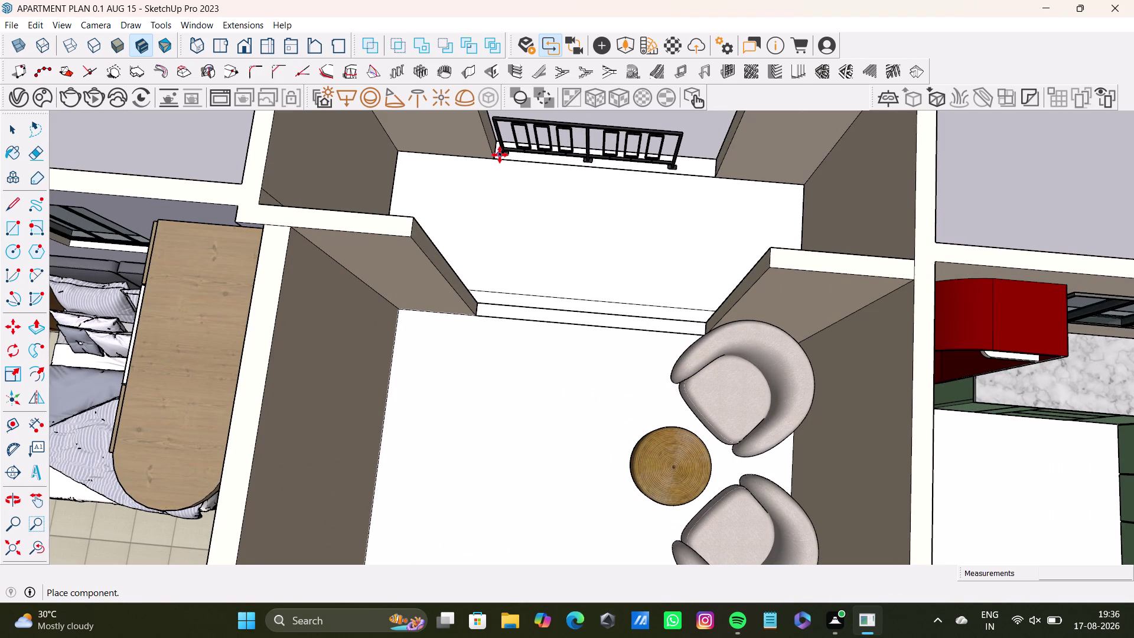
click(500, 155)
key(space)
scroll(down, 3)
middle_drag(530, 215, 543, 335)
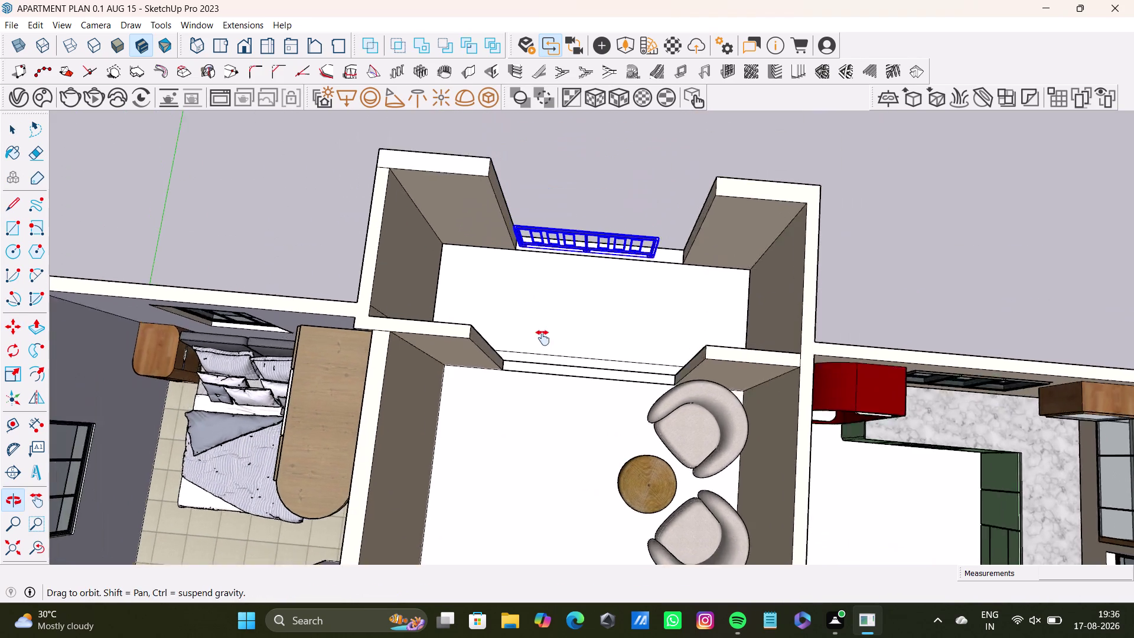
middle_drag(543, 336, 542, 345)
scroll(up, 3)
middle_drag(509, 298, 441, 235)
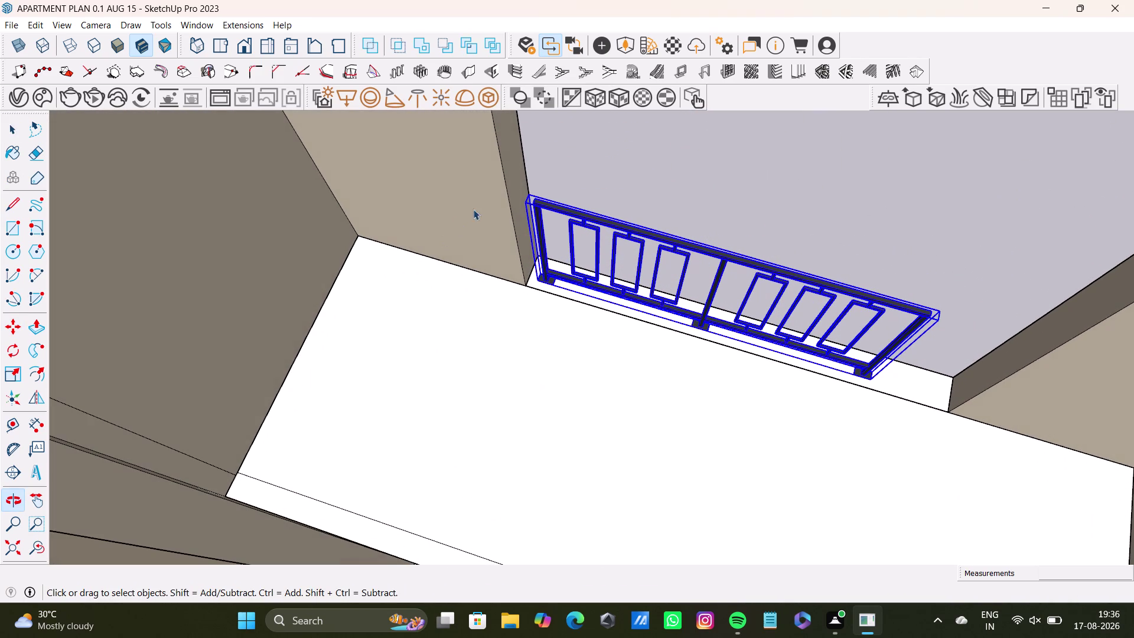
Select the connected balcony floor and walls.
key(space)
click(508, 179)
triple_click(514, 179)
double_click(514, 179)
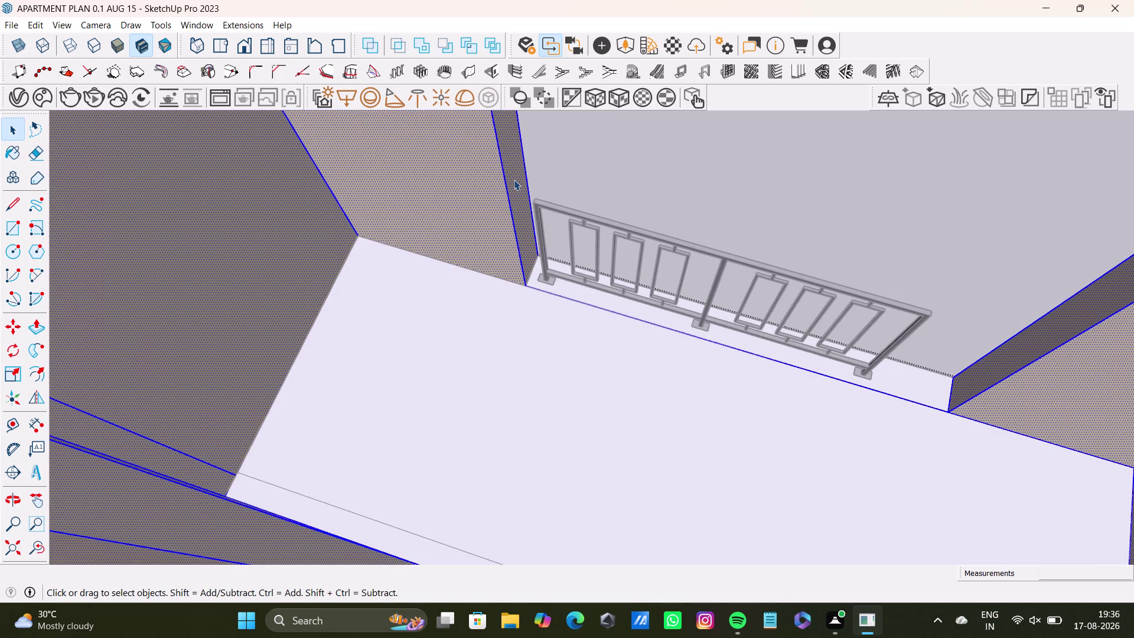
click(518, 188)
Push/Pull the left and right balcony wall end faces outward toward the railing.
key(p)
drag(517, 192, 491, 183)
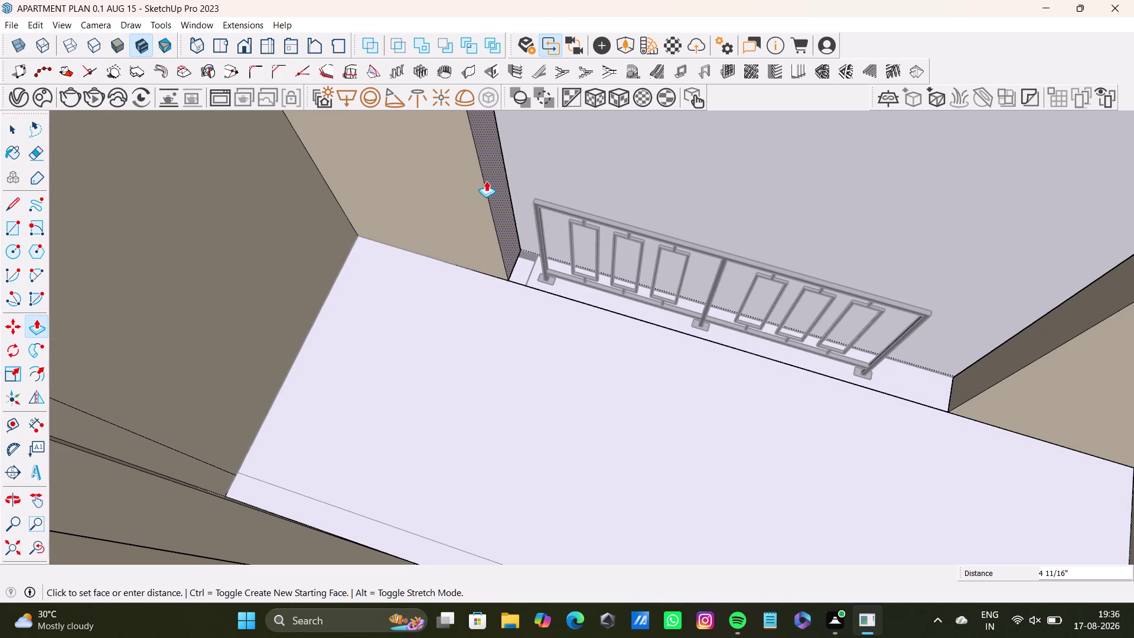
drag(492, 183, 451, 169)
key(space)
middle_drag(533, 357, 468, 340)
click(930, 338)
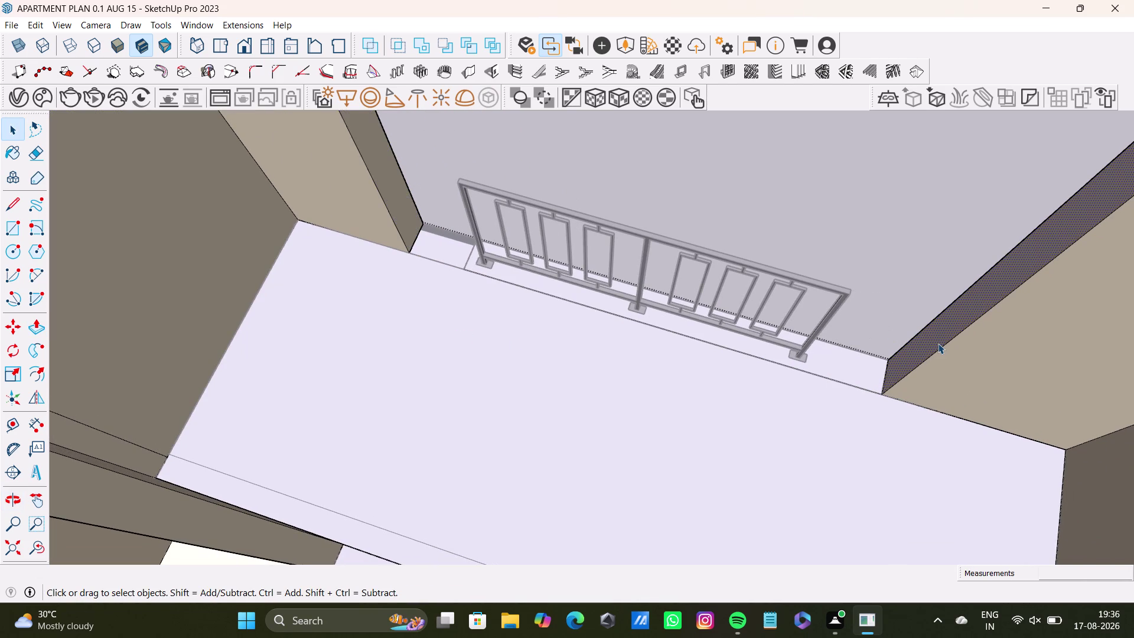
key(p)
drag(938, 343, 981, 353)
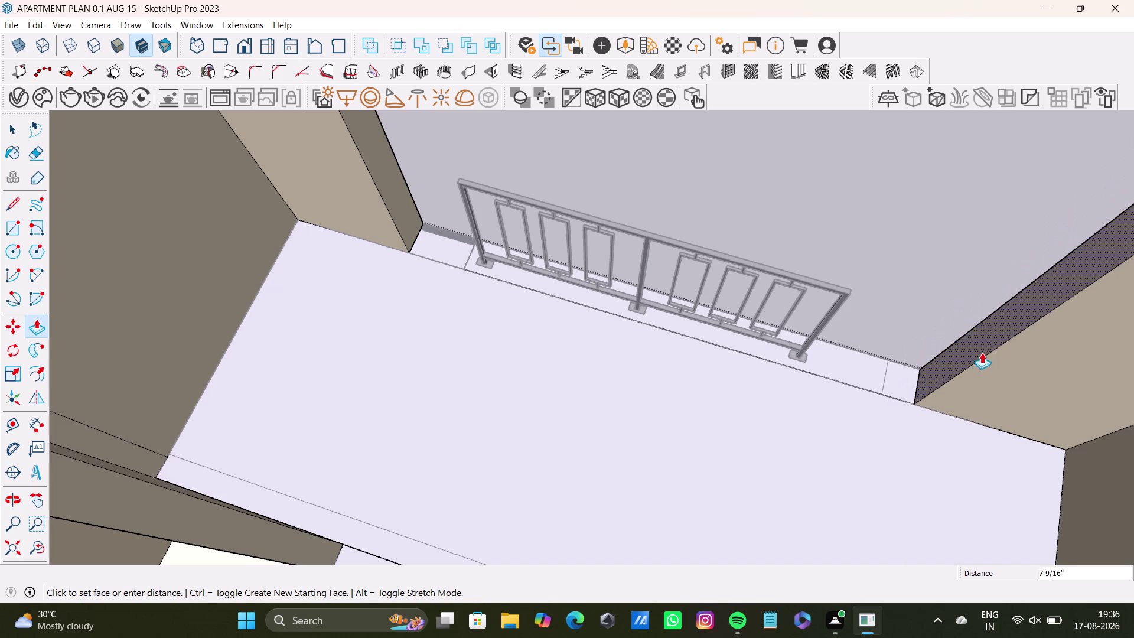
drag(981, 353, 983, 353)
key(space)
Select the balcony railing and scale it wider across the balcony.
click(898, 216)
double_click(898, 231)
click(823, 295)
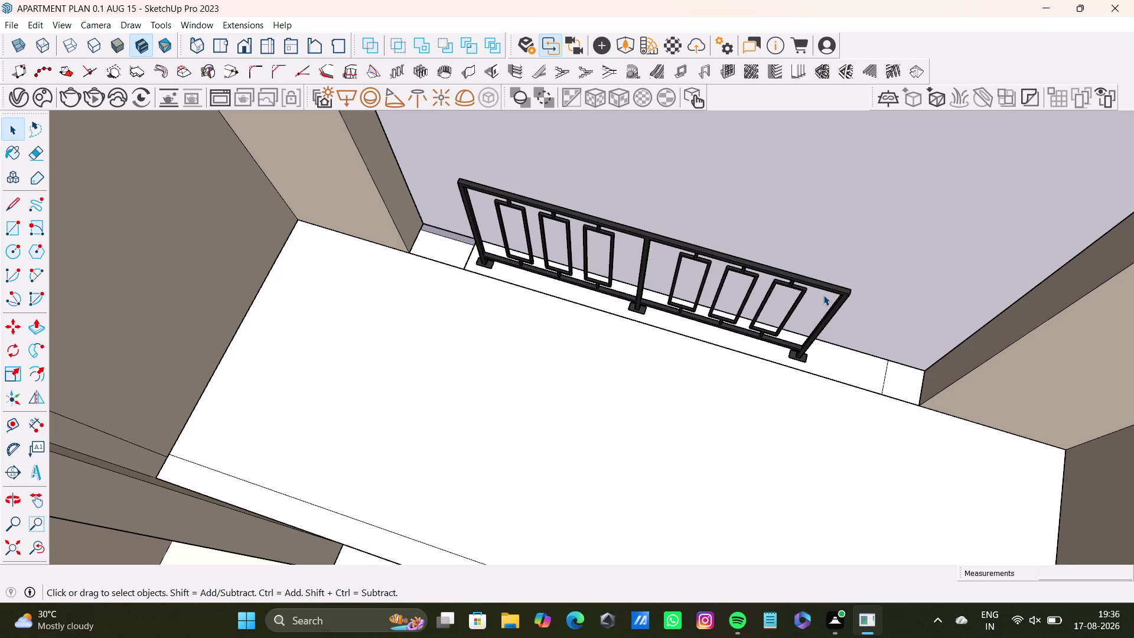
click(828, 327)
middle_drag(746, 352, 766, 337)
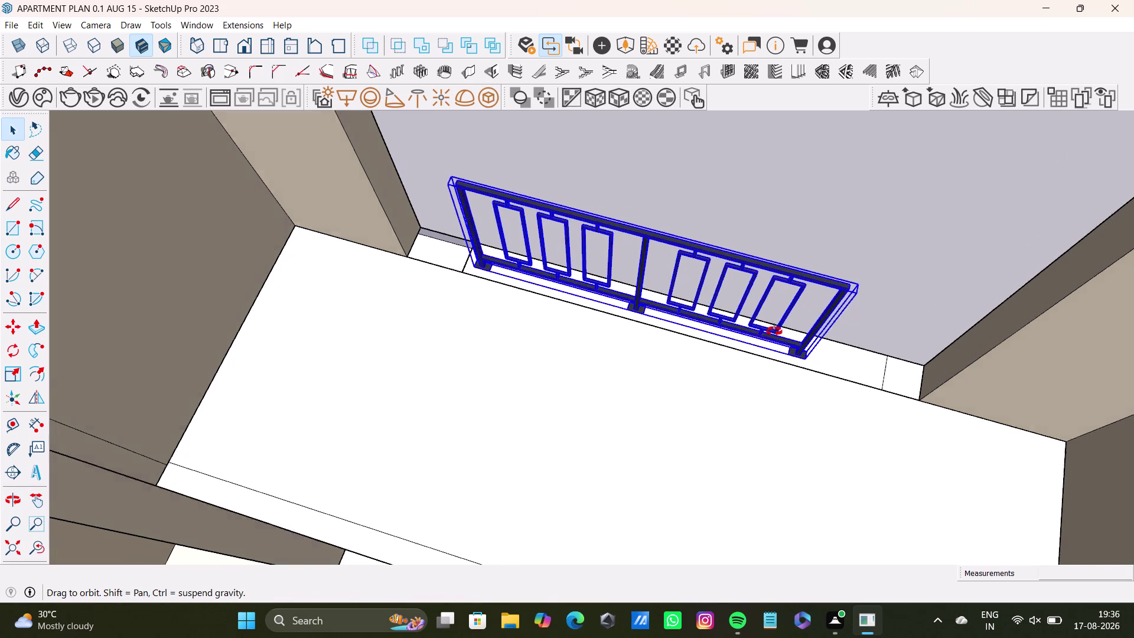
middle_drag(766, 337, 809, 264)
scroll(up, 3)
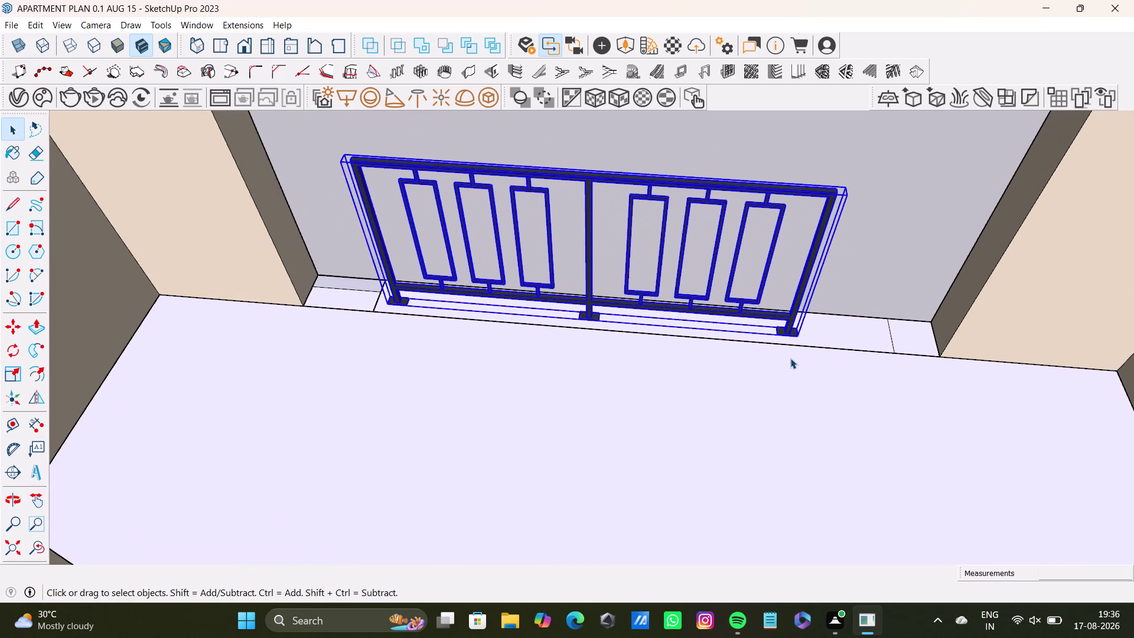
key(s)
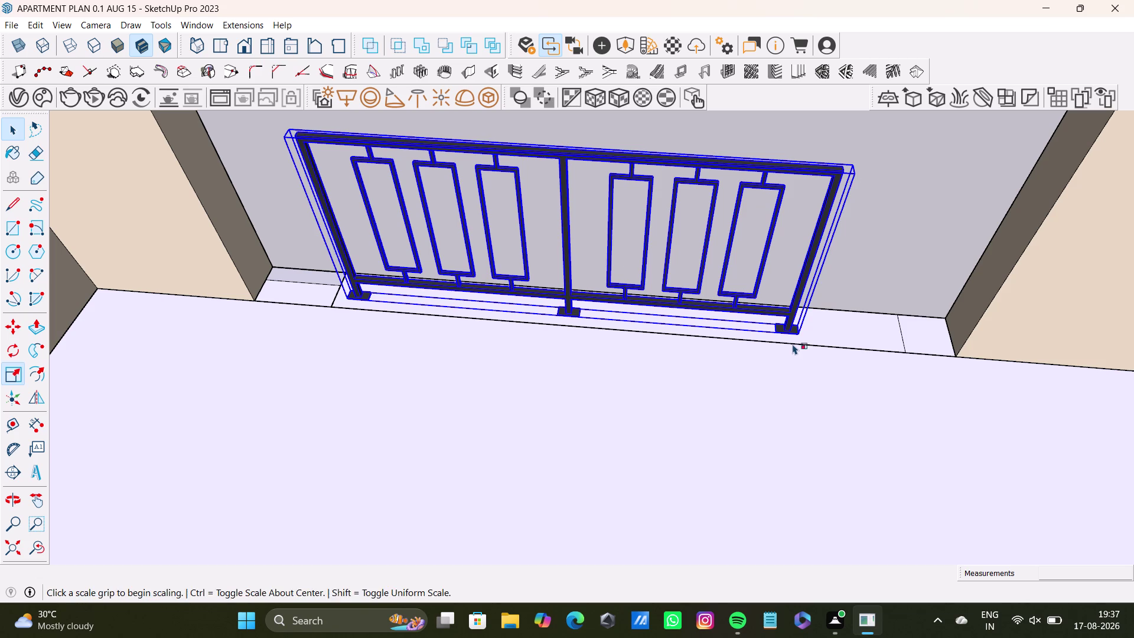
scroll(up, 3)
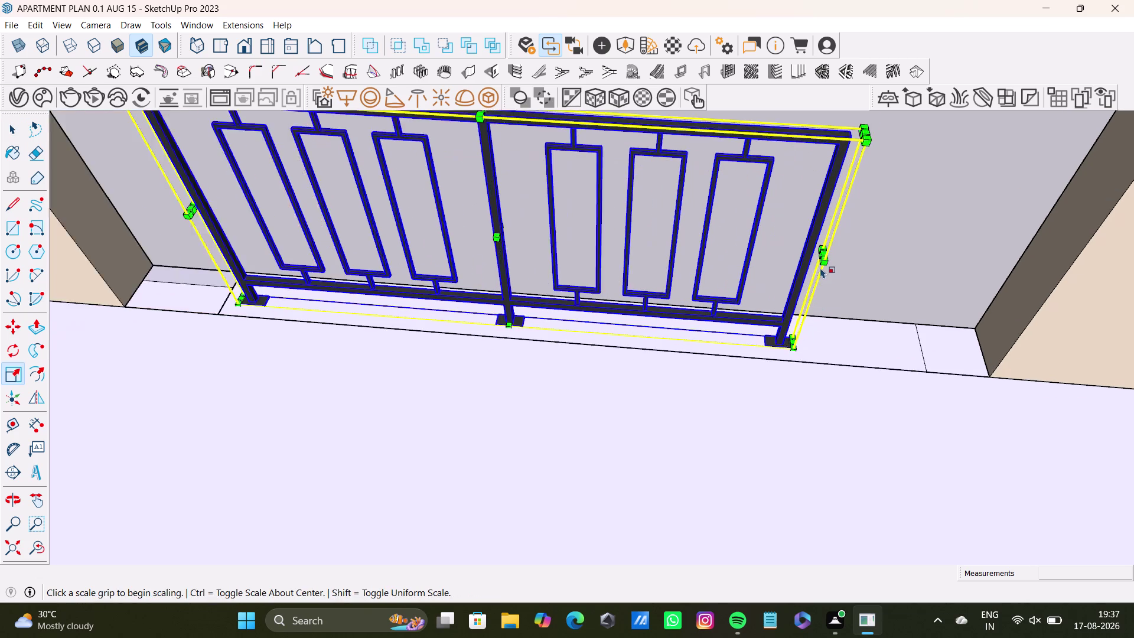
scroll(up, 3)
drag(825, 248, 1108, 278)
scroll(down, 3)
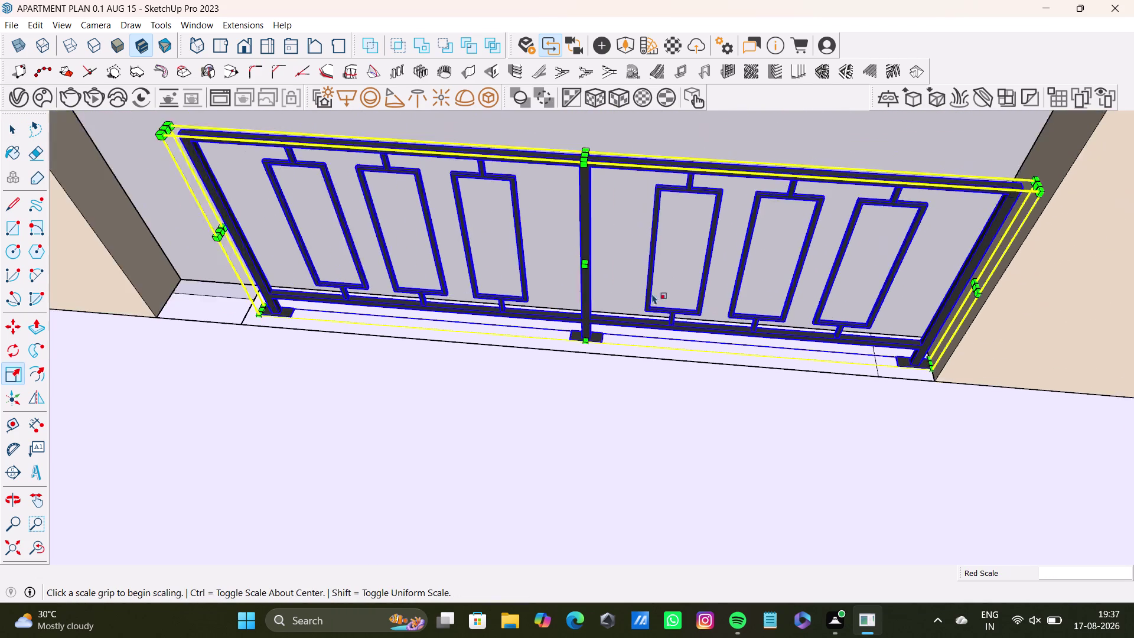
Stretch the railing's left end with the Scale grip until it meets the left wall.
middle_drag(518, 248, 701, 251)
scroll(up, 3)
drag(466, 226, 454, 227)
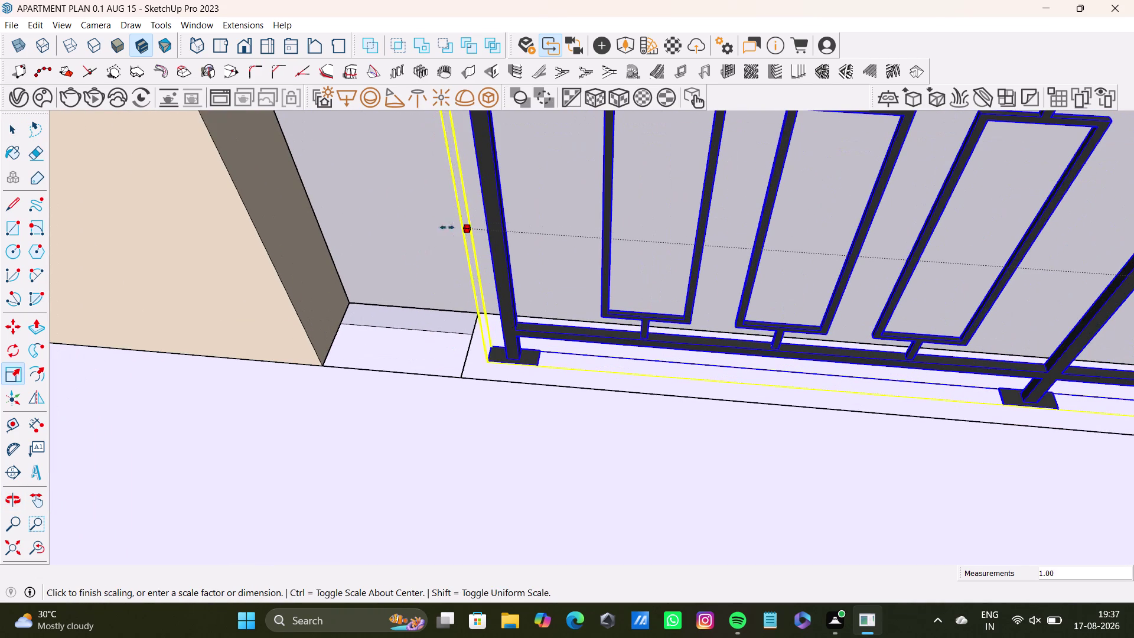
drag(454, 227, 314, 212)
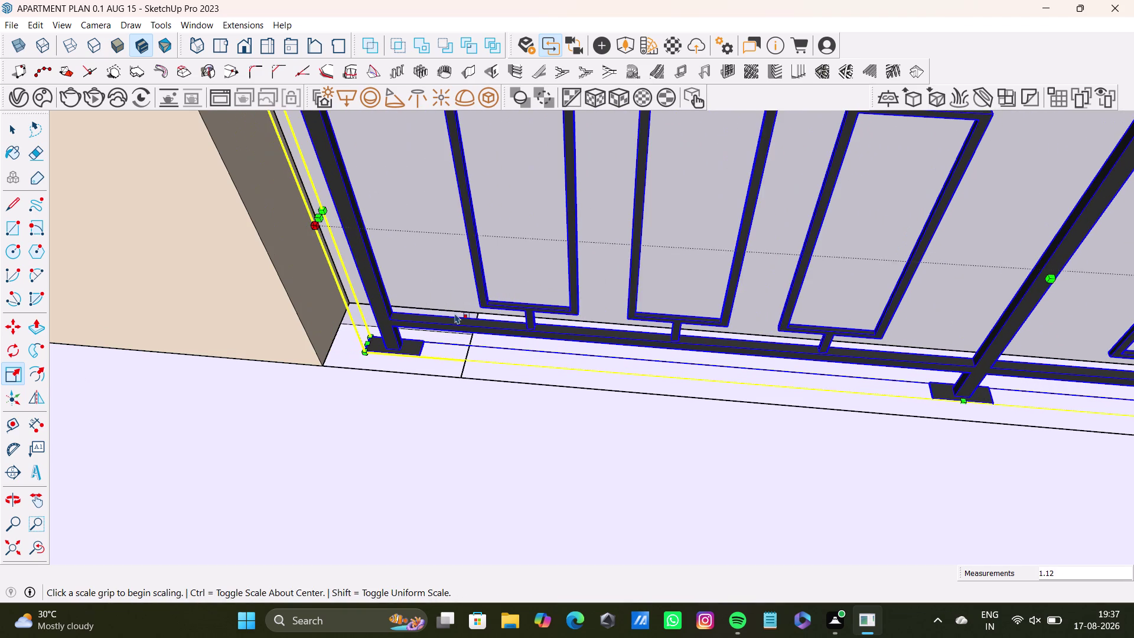
scroll(down, 3)
drag(333, 226, 314, 228)
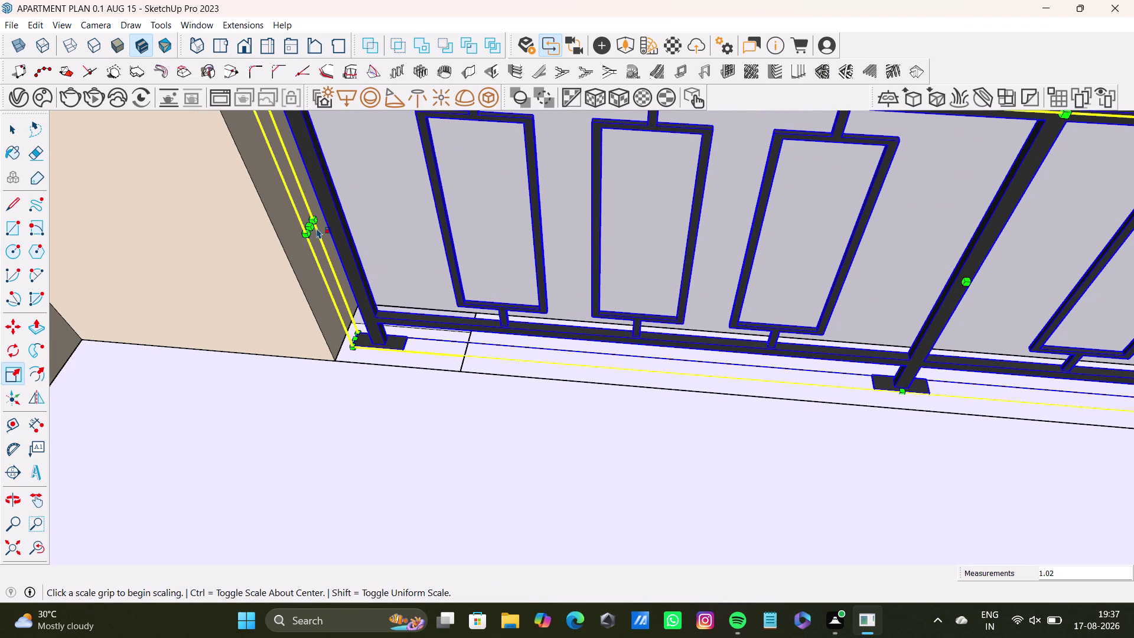
click(311, 227)
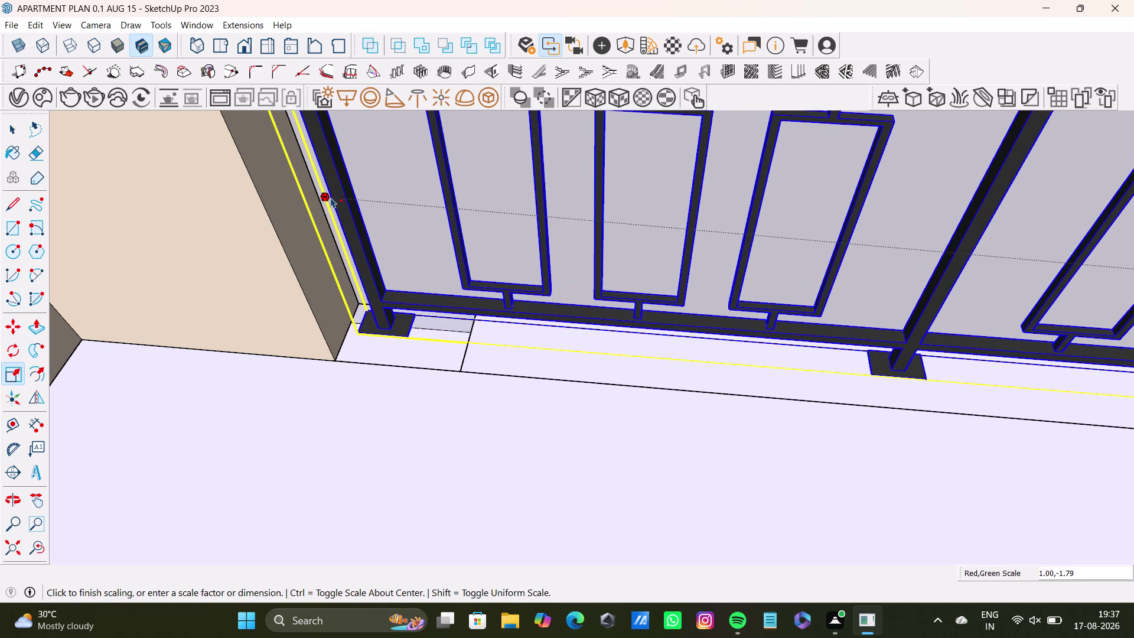
click(331, 197)
key(space)
scroll(down, 3)
middle_drag(371, 264, 448, 277)
scroll(up, 3)
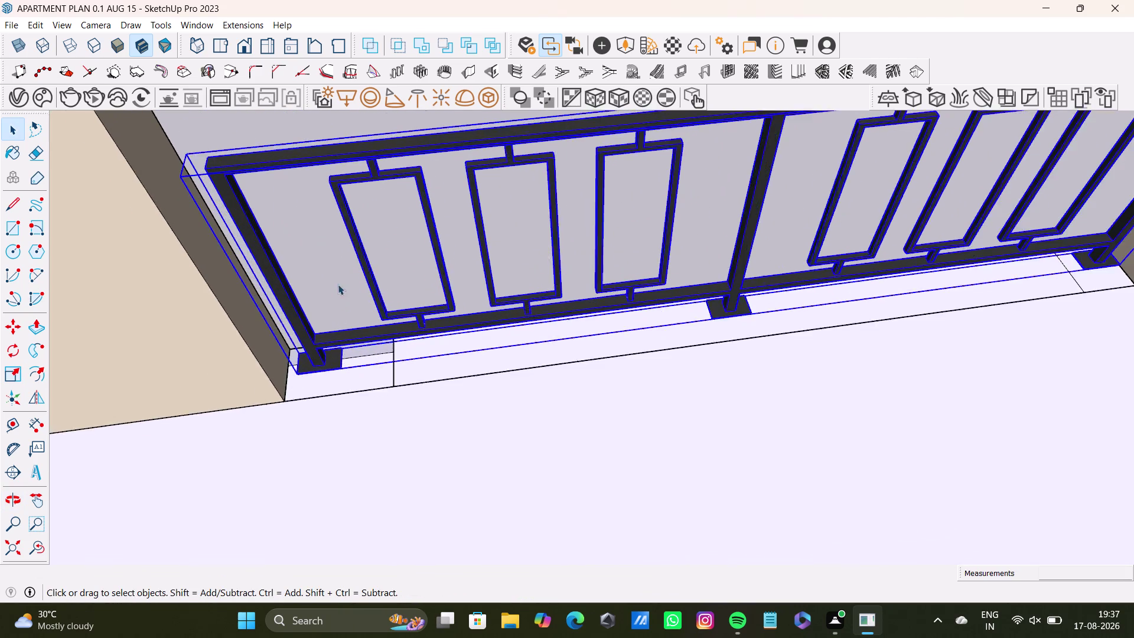
scroll(up, 3)
Fine-tune the railing's left end so it lines up flush with the wall face.
key(s)
scroll(up, 3)
drag(230, 281, 220, 284)
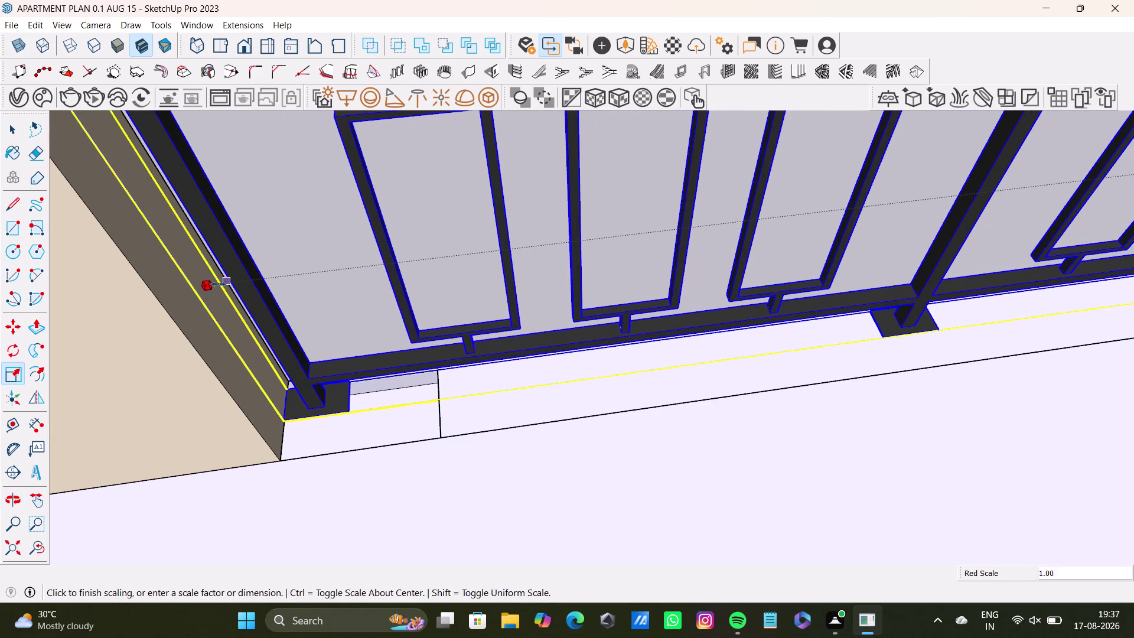
drag(220, 284, 212, 285)
key(space)
scroll(down, 3)
middle_drag(506, 315, 505, 368)
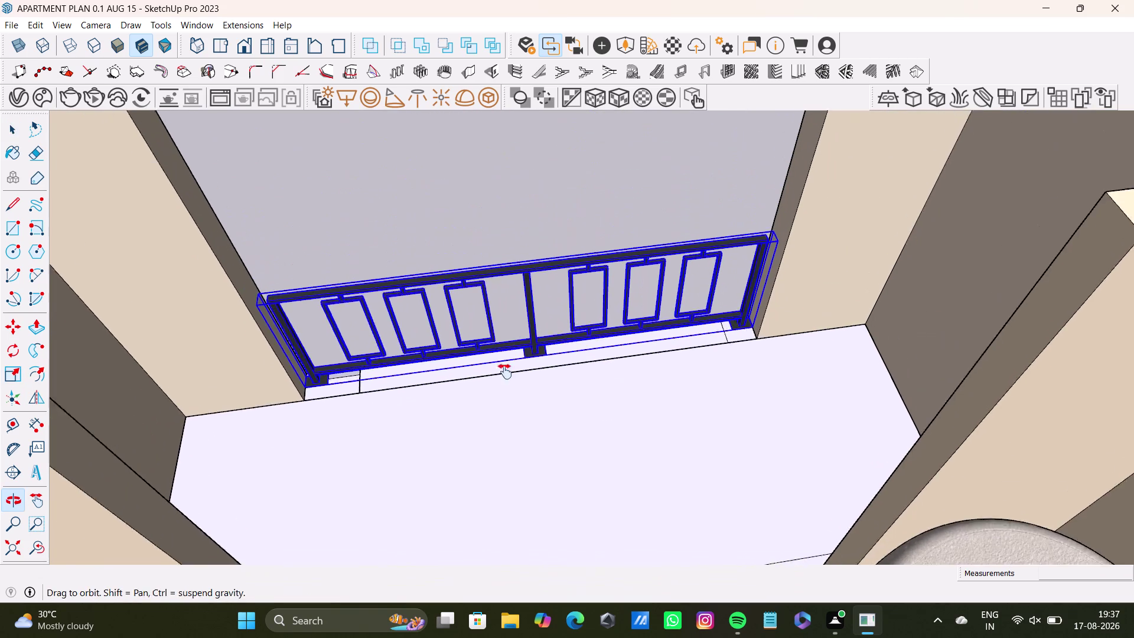
middle_drag(505, 368, 503, 382)
Scale the railing upward to make it taller.
key(s)
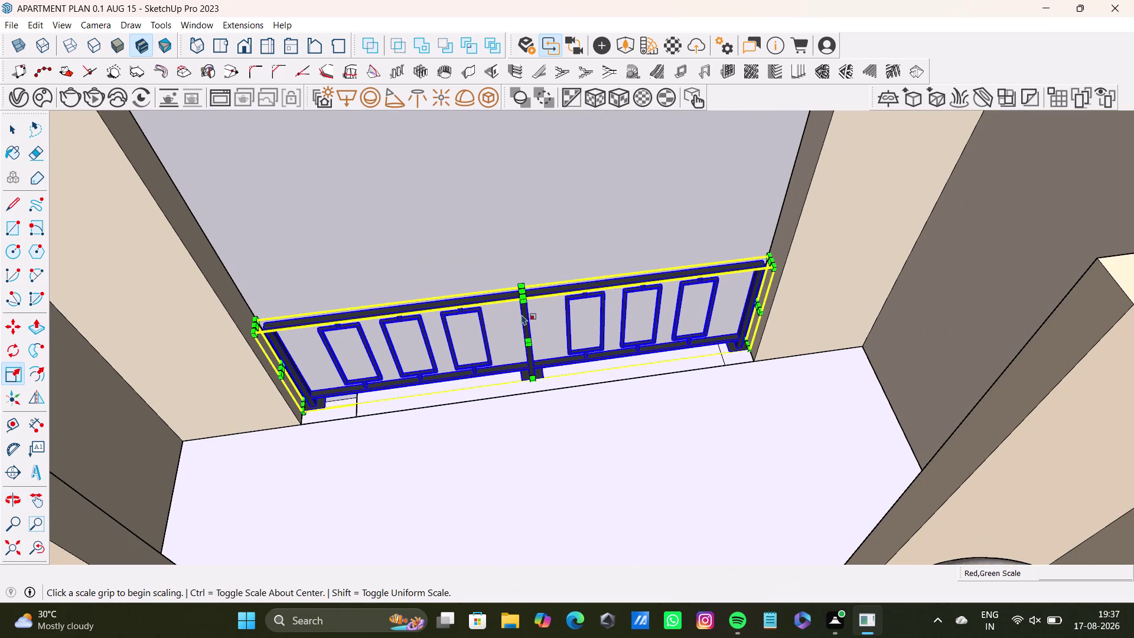
scroll(up, 3)
drag(522, 282, 518, 248)
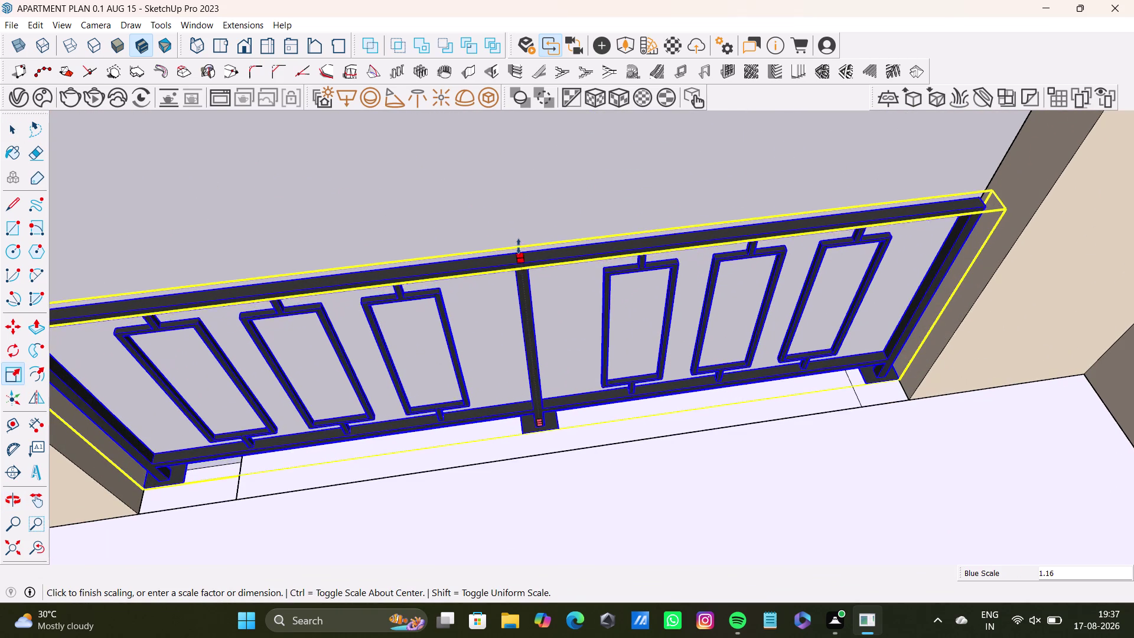
drag(518, 248, 516, 167)
scroll(down, 3)
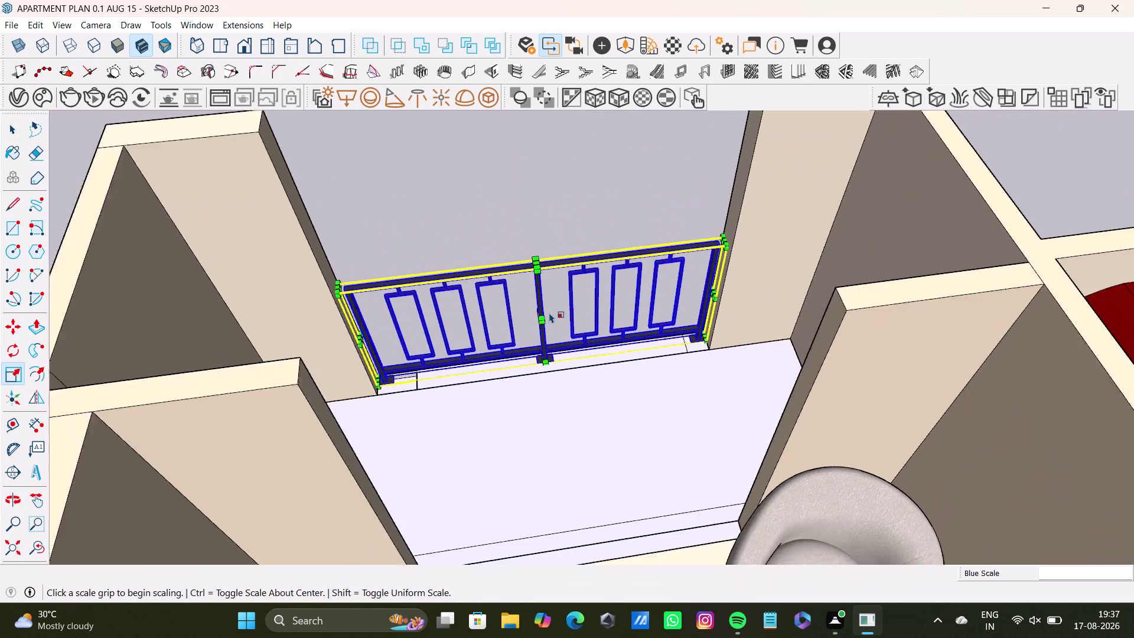
Raise the railing a bit further, then orbit around the balcony to check it.
middle_drag(550, 313, 430, 230)
scroll(up, 3)
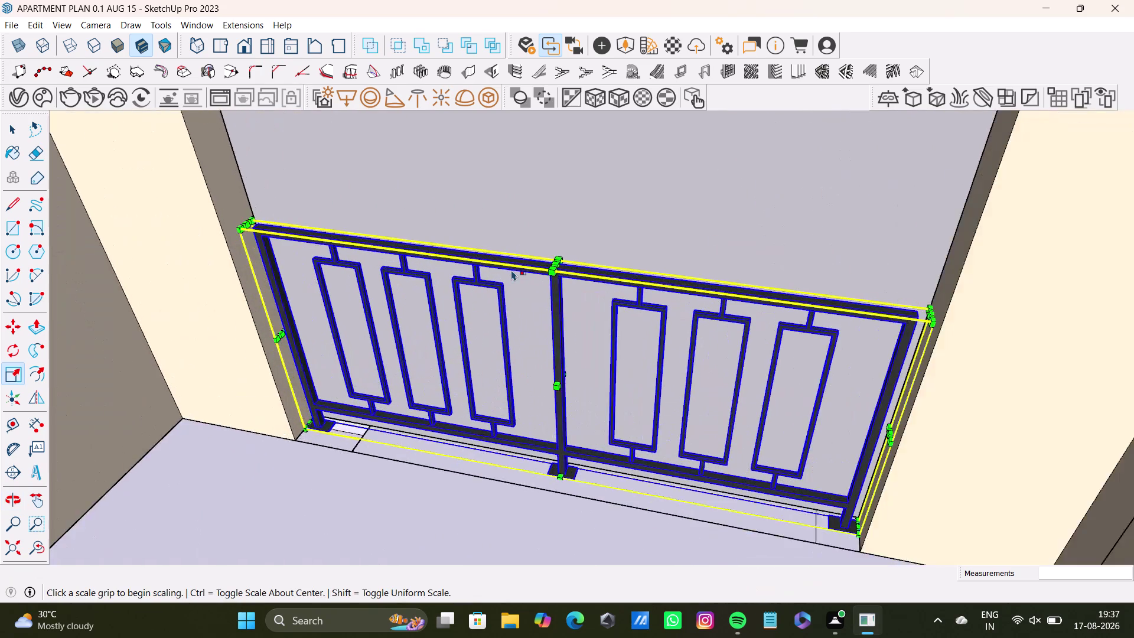
scroll(up, 3)
drag(573, 264, 572, 159)
key(space)
scroll(down, 3)
middle_drag(564, 315, 633, 398)
middle_drag(607, 410, 507, 449)
scroll(down, 3)
key(space)
click(601, 301)
scroll(down, 3)
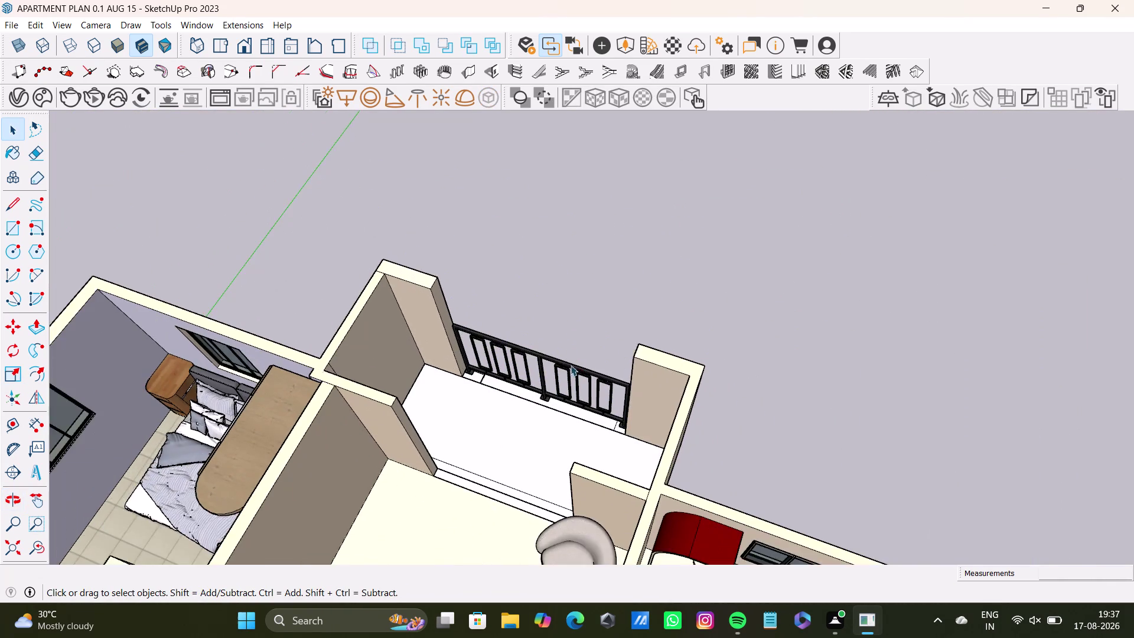
middle_drag(569, 367, 640, 254)
scroll(down, 3)
middle_drag(618, 307, 556, 308)
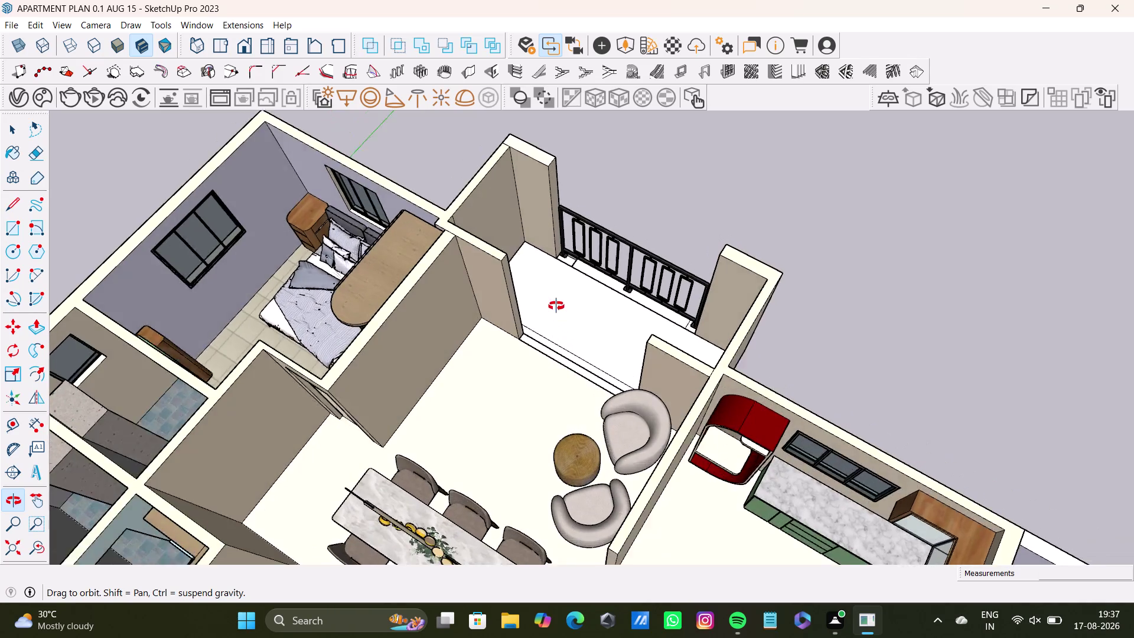
middle_drag(555, 309, 557, 300)
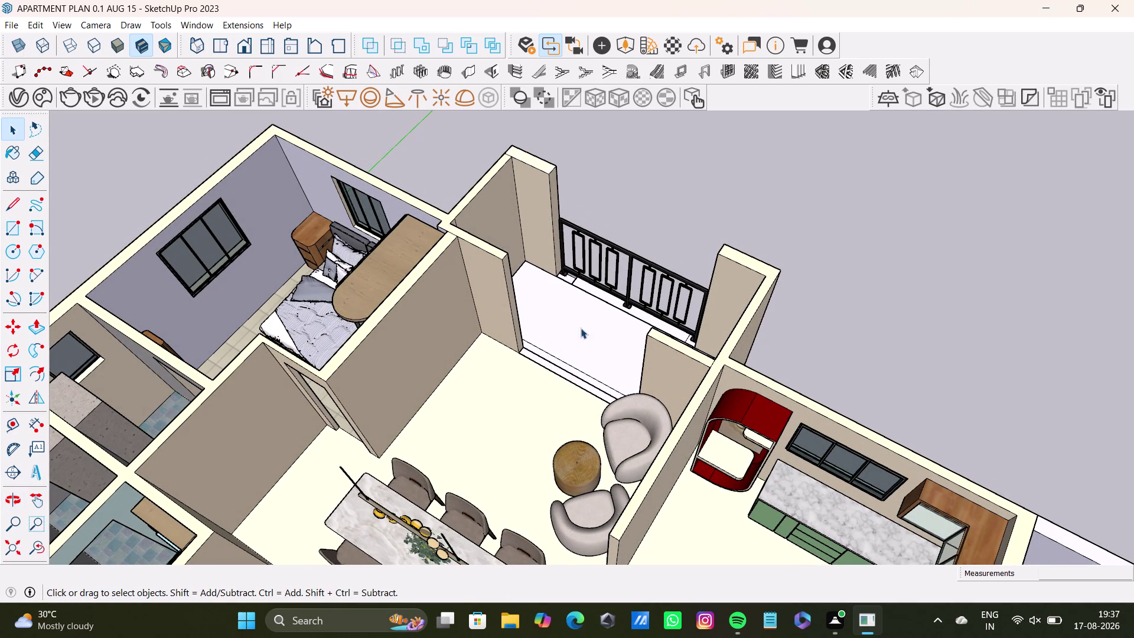
click(593, 326)
double_click(593, 327)
double_click(596, 336)
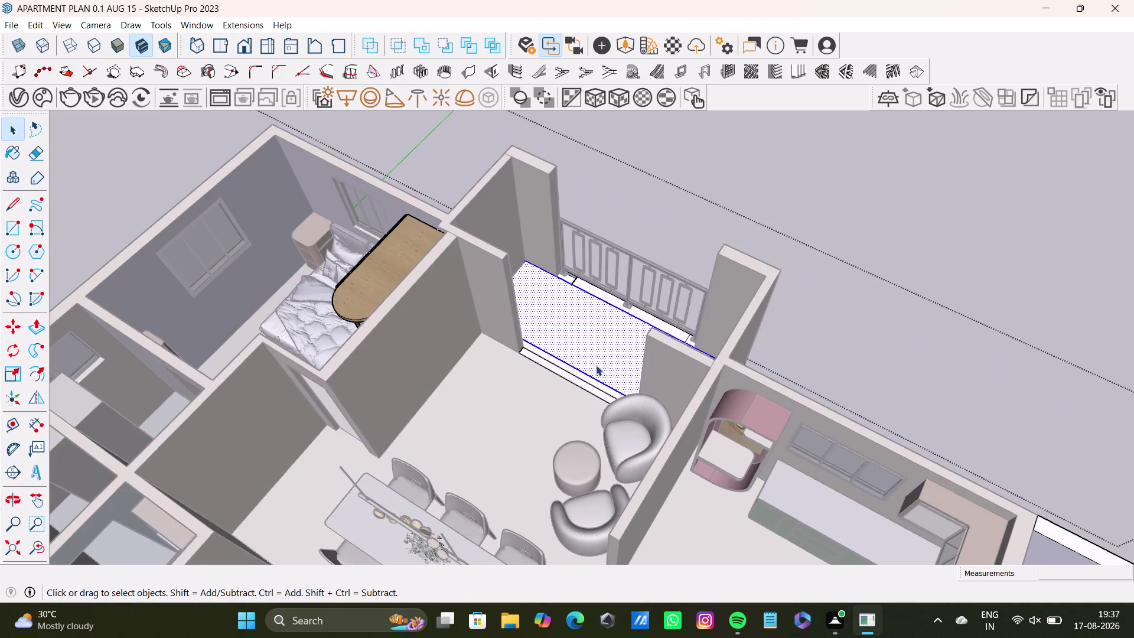
middle_drag(596, 365, 589, 498)
scroll(up, 3)
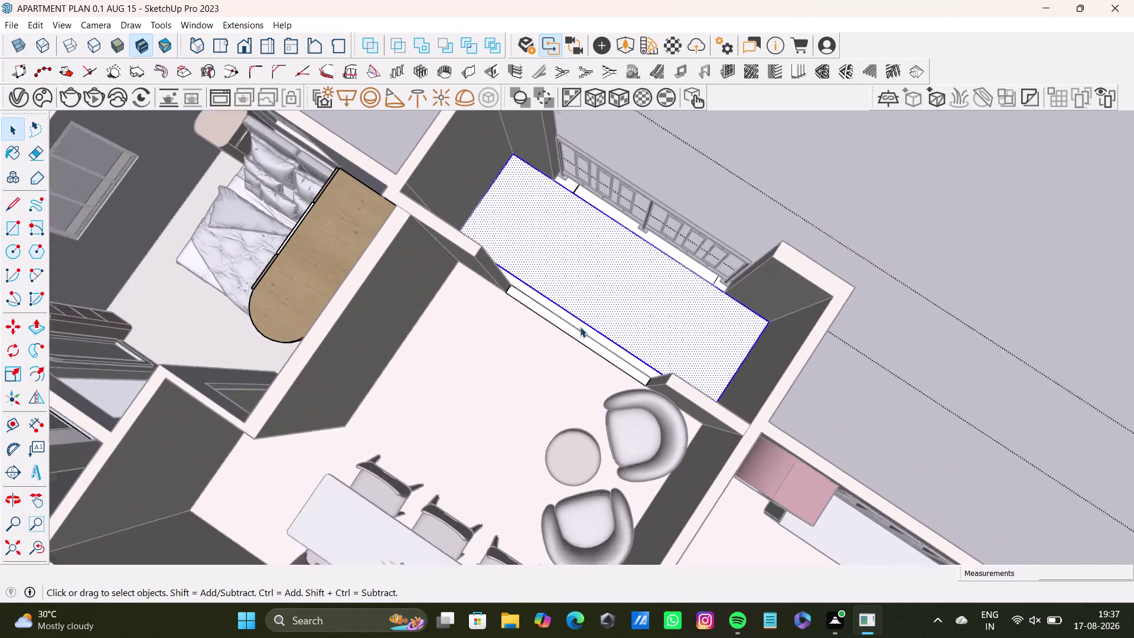
scroll(up, 3)
key(m)
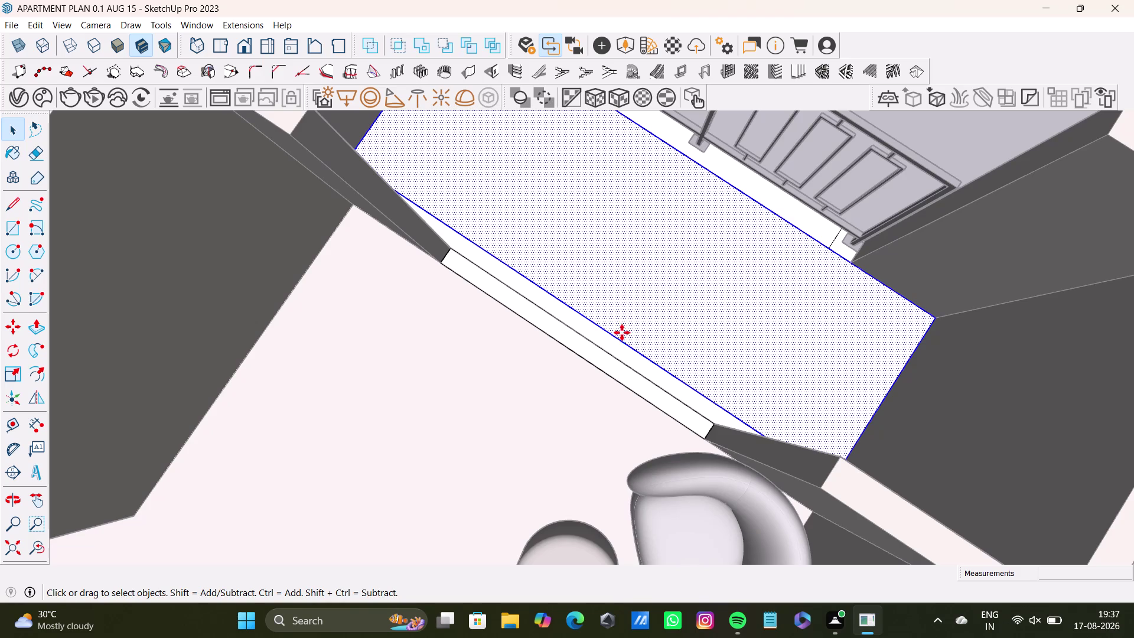
drag(629, 347, 614, 364)
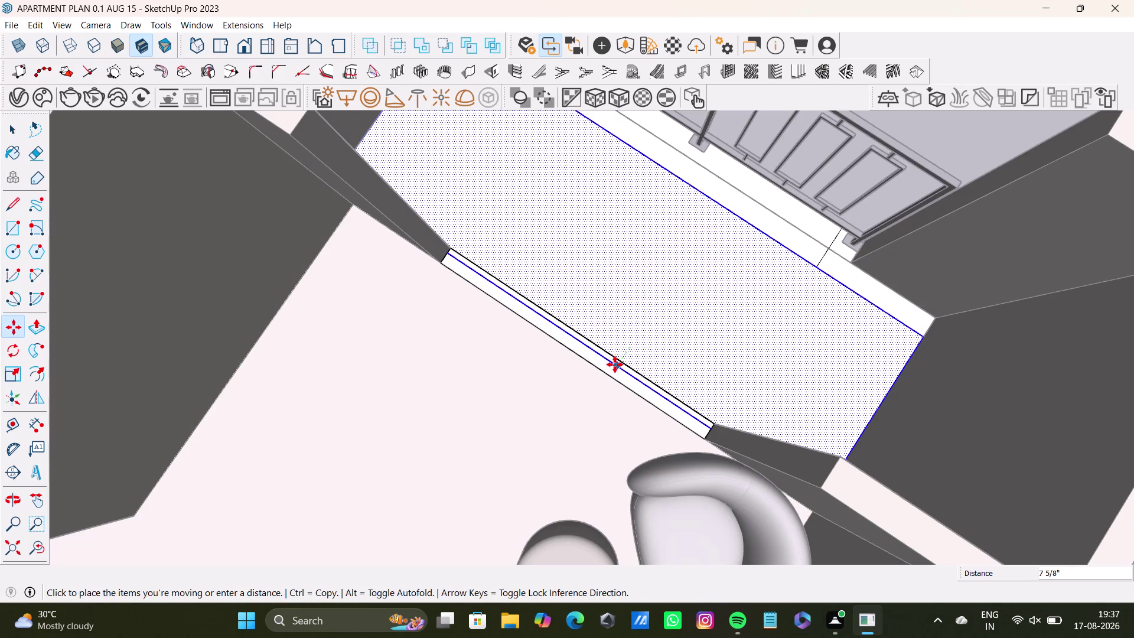
drag(614, 364, 616, 361)
key(space)
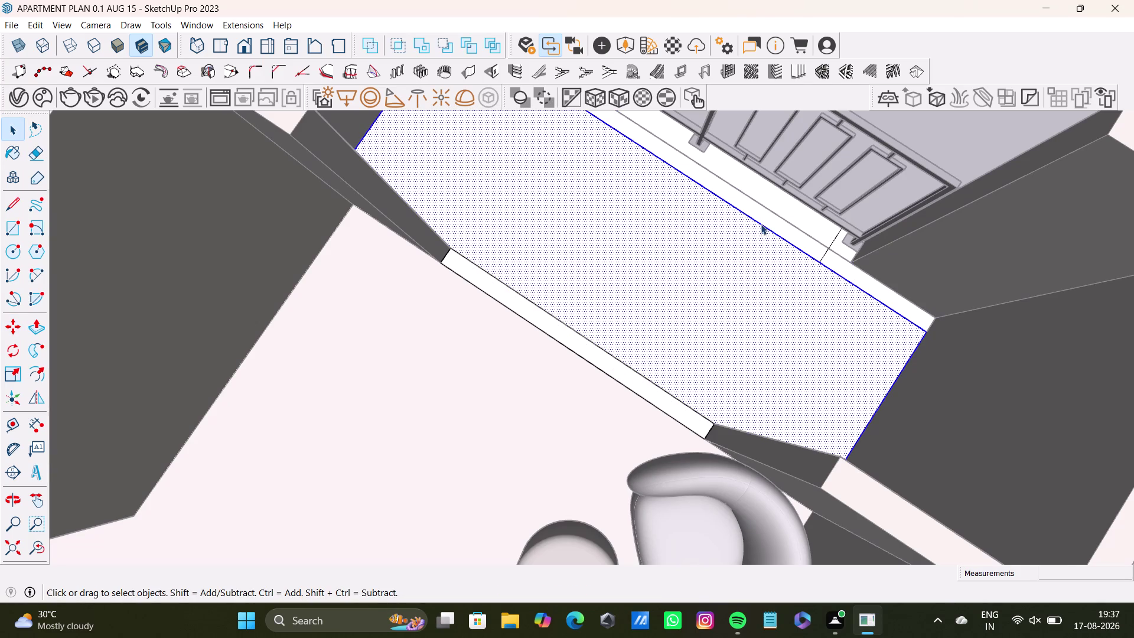
click(763, 224)
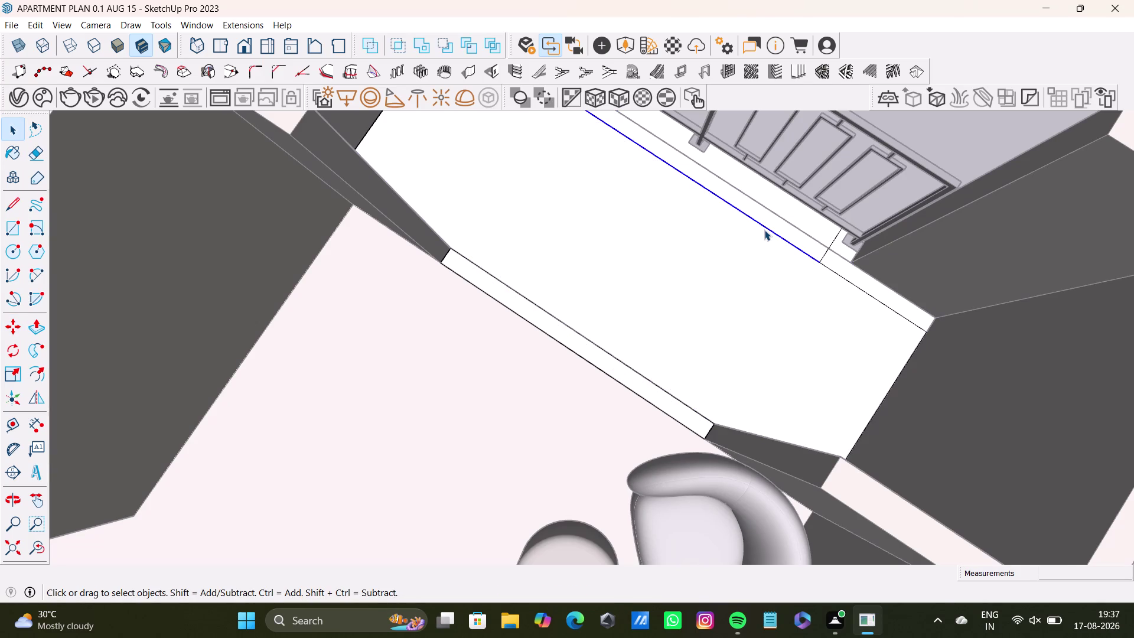
key(m)
drag(764, 230, 778, 221)
key(space)
scroll(down, 3)
scroll(down, 3)
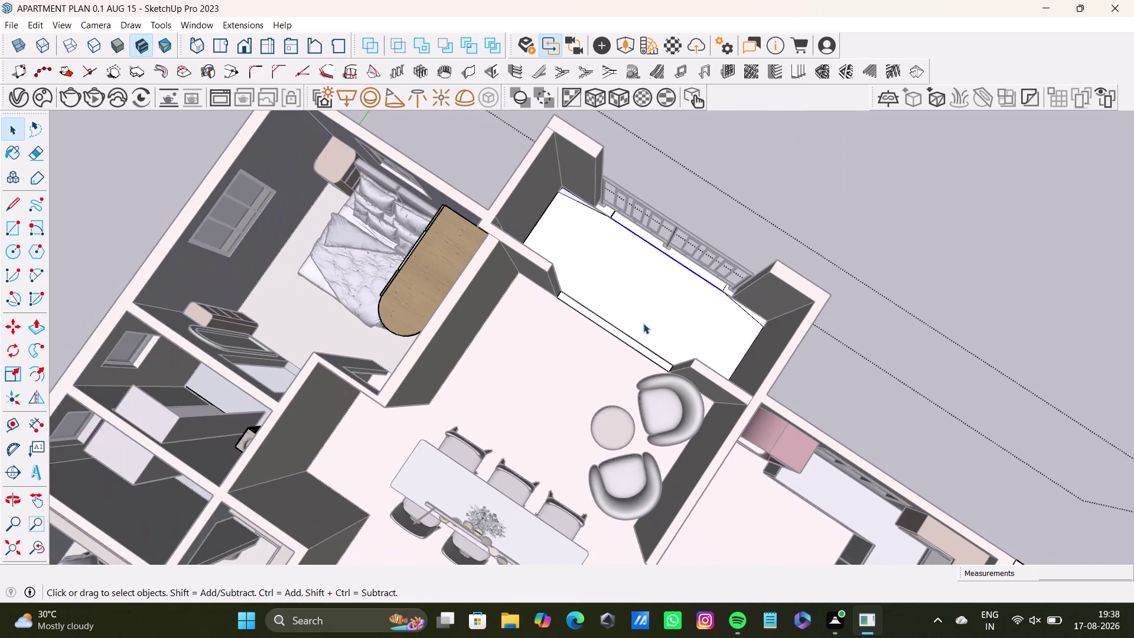
scroll(down, 3)
key(ctrl+z)
key(ctrl+z)
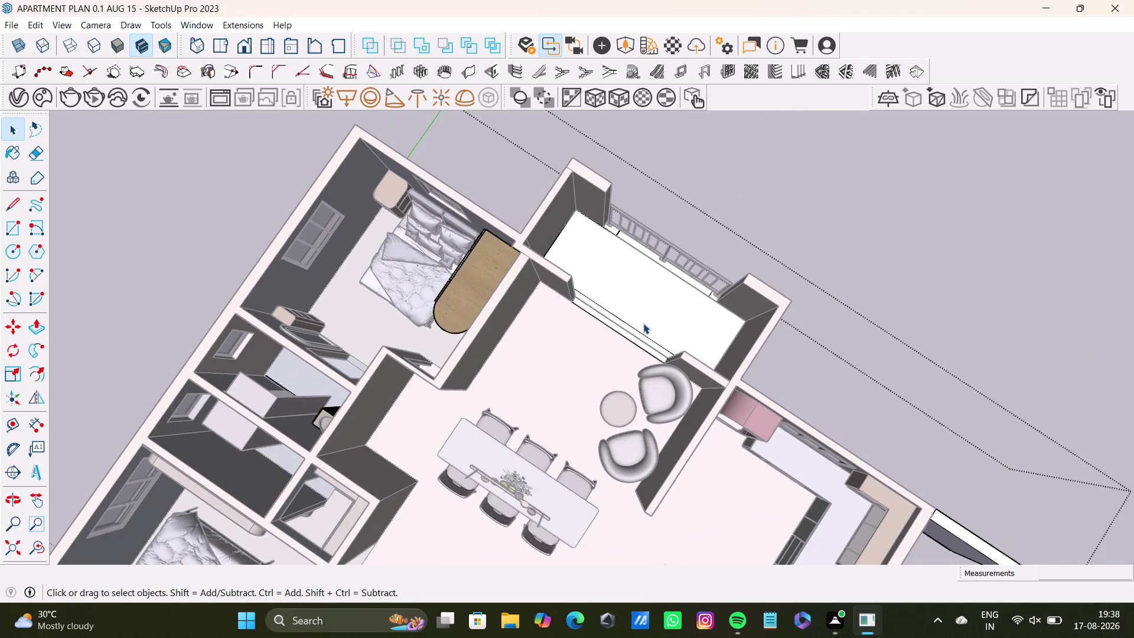
key(space)
click(809, 199)
scroll(up, 3)
scroll(up, 3)
middle_drag(611, 316, 696, 281)
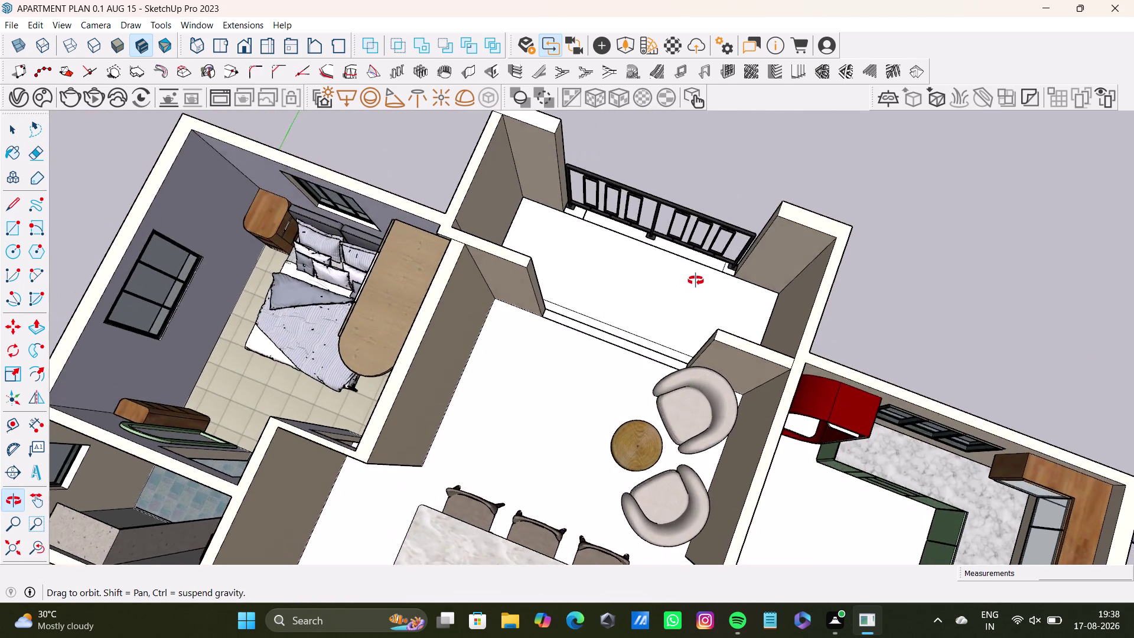
middle_drag(695, 281, 678, 330)
scroll(down, 3)
middle_drag(597, 427, 690, 301)
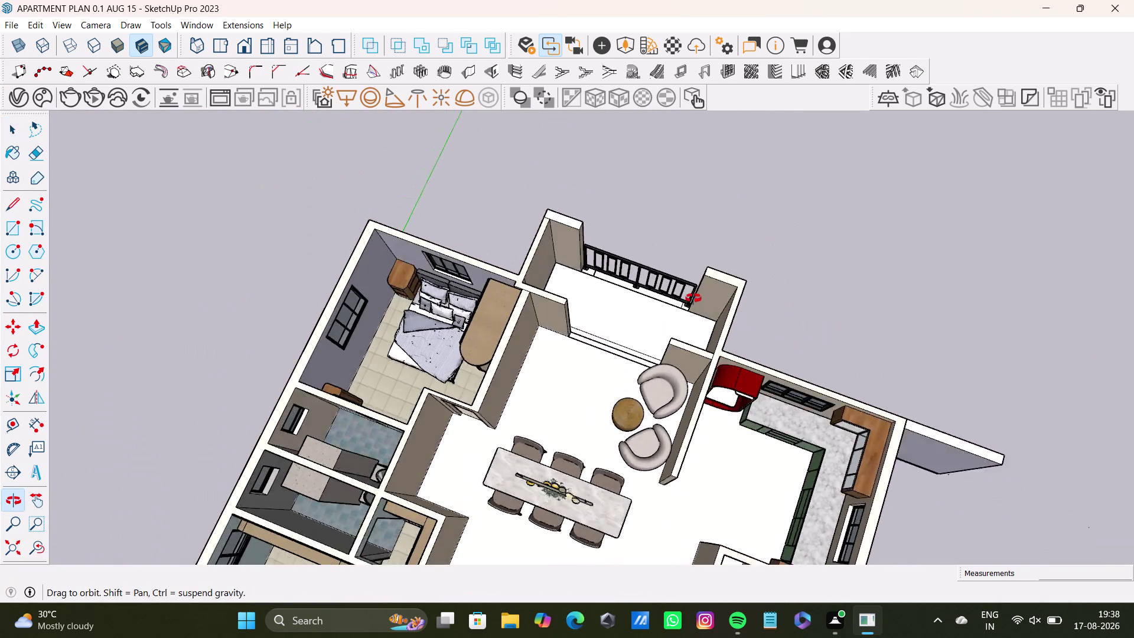
middle_drag(690, 300, 695, 296)
scroll(down, 3)
middle_drag(680, 376, 690, 273)
scroll(up, 3)
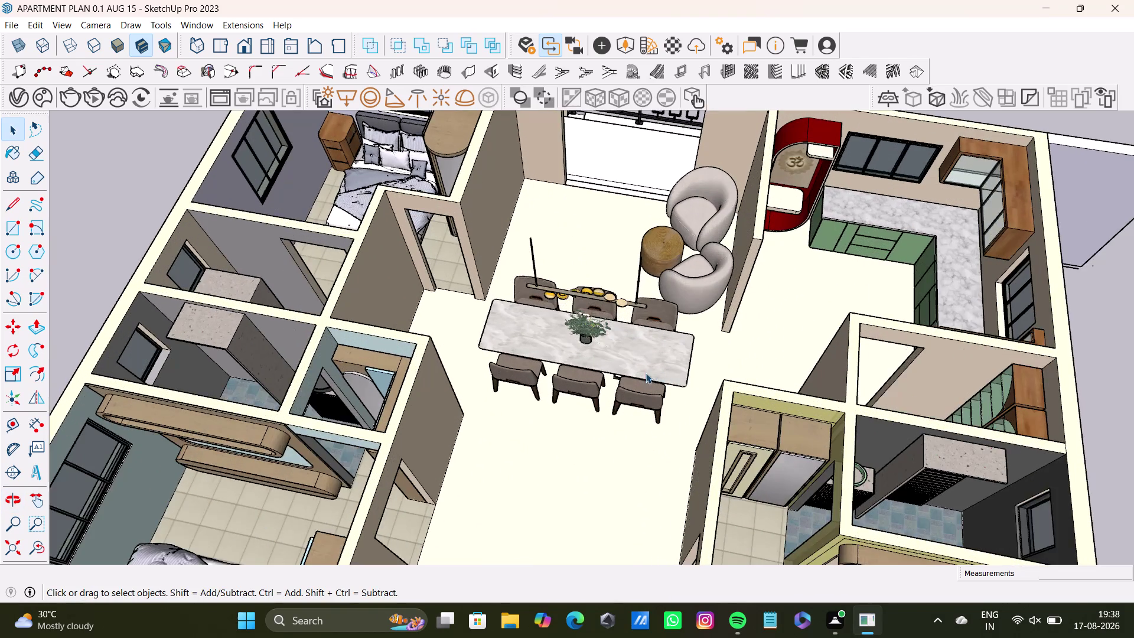
middle_drag(646, 372, 568, 273)
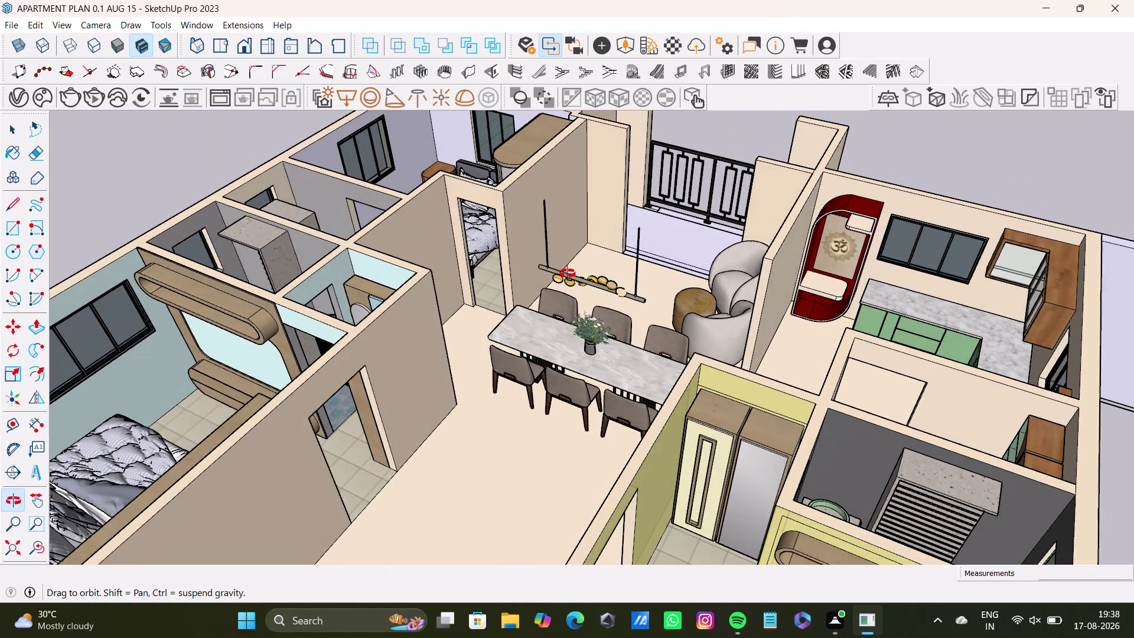
middle_drag(567, 274, 617, 302)
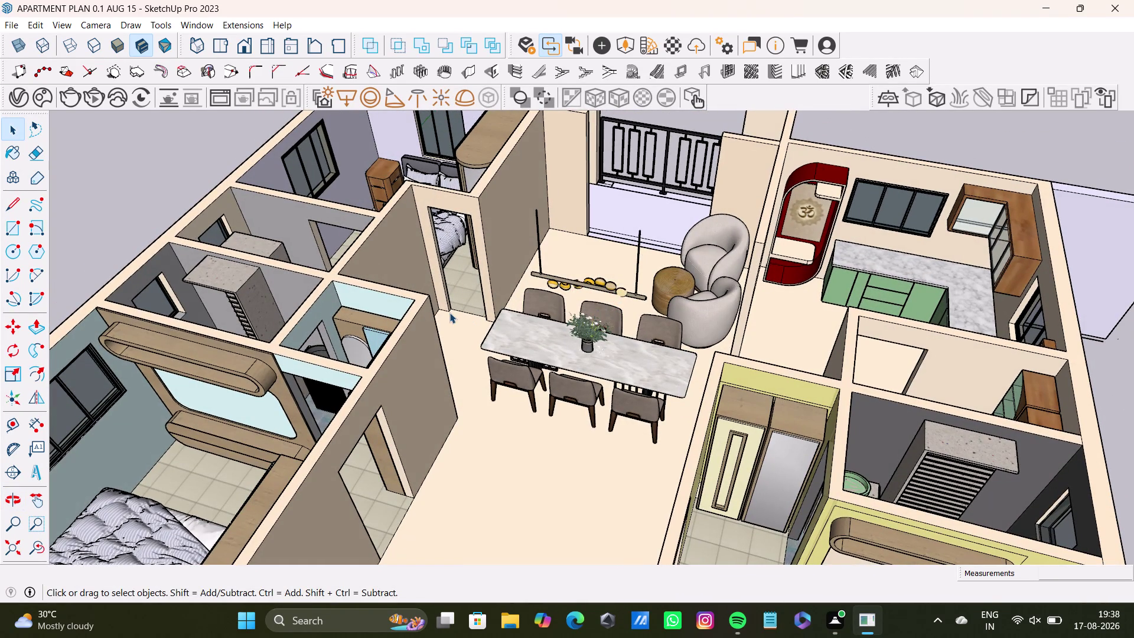
click(10, 28)
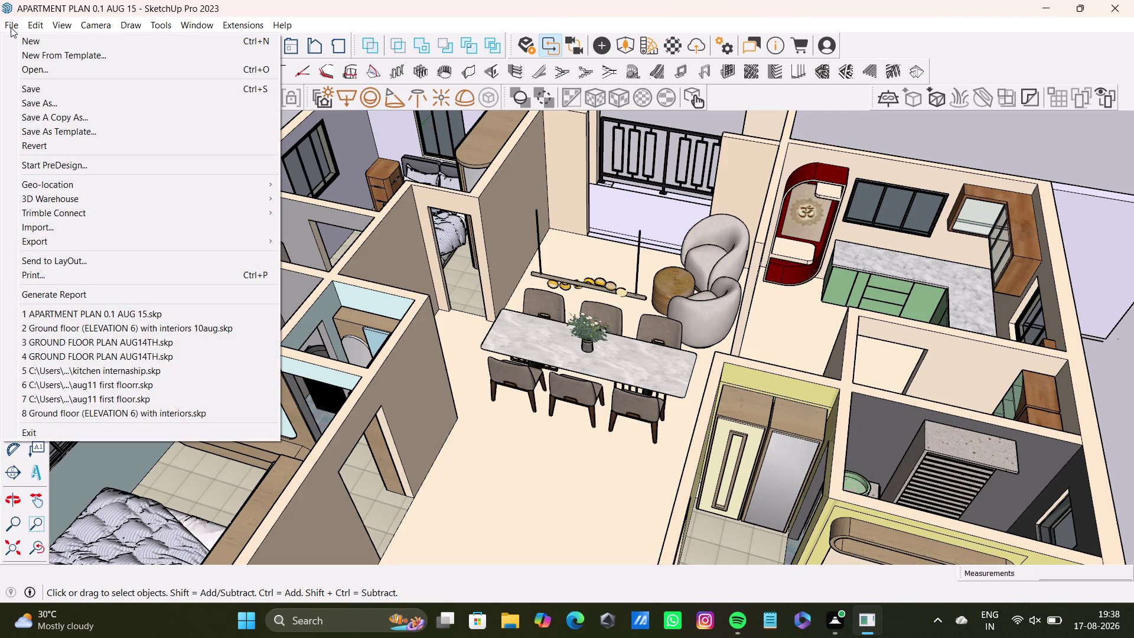
Import the Componente sofa model file.
click(62, 233)
scroll(down, 3)
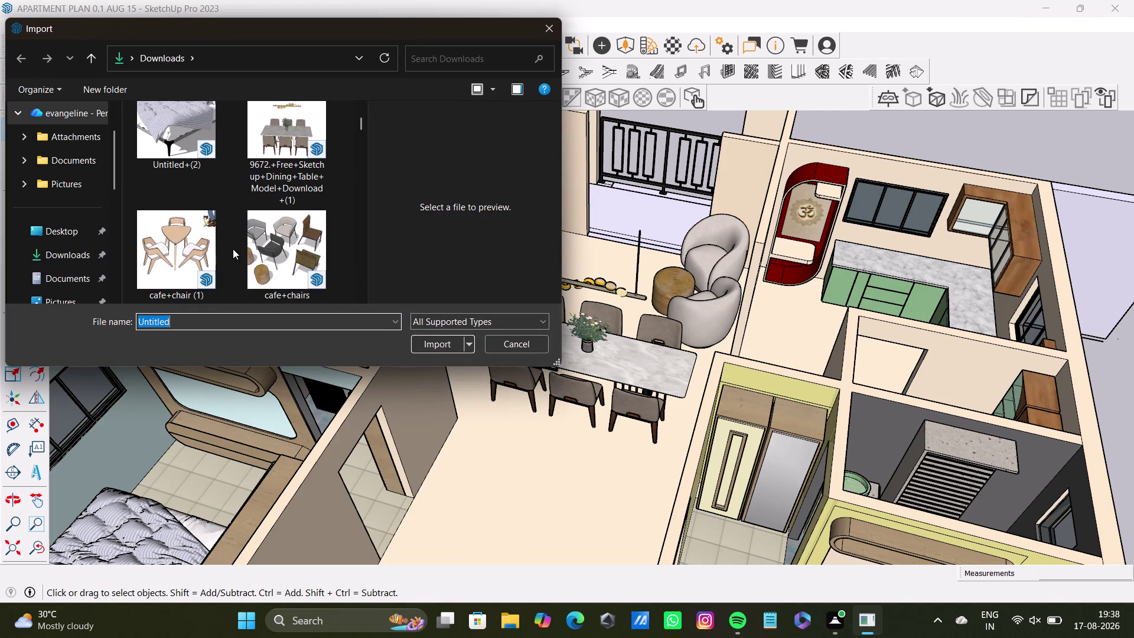
scroll(down, 3)
scroll(down, 3)
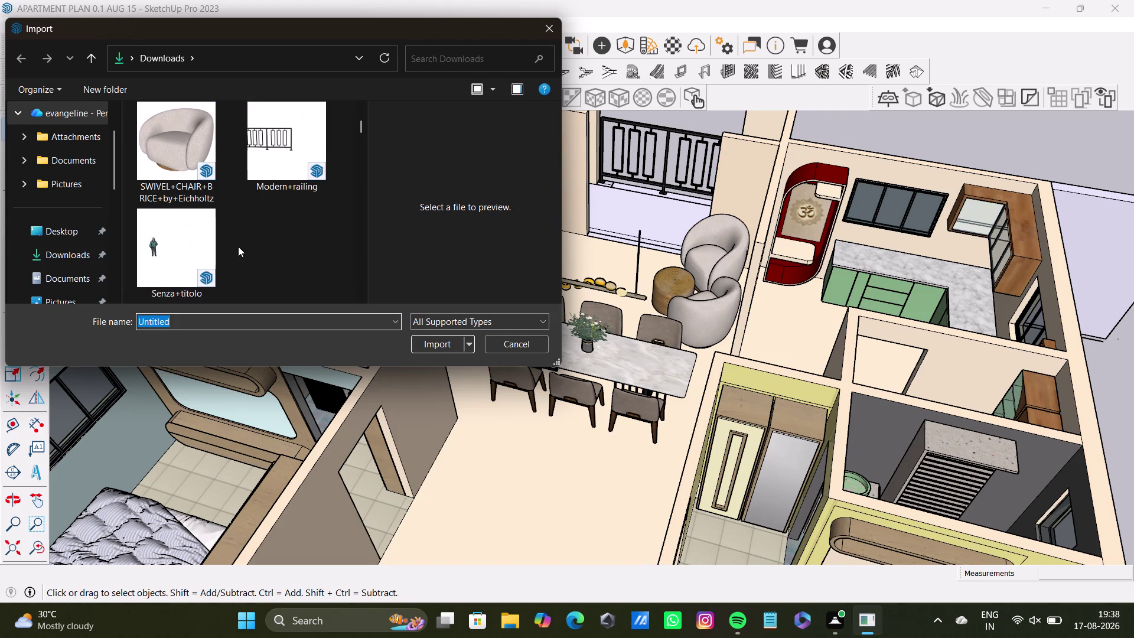
scroll(up, 3)
scroll(up, 3)
scroll(up, 3)
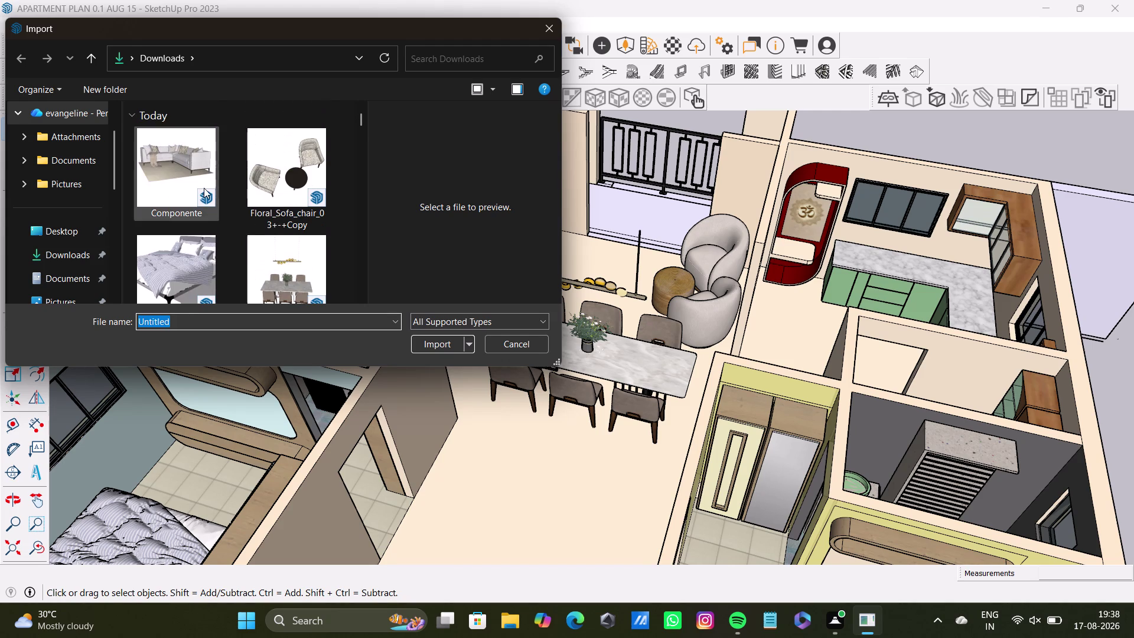
click(177, 161)
click(445, 342)
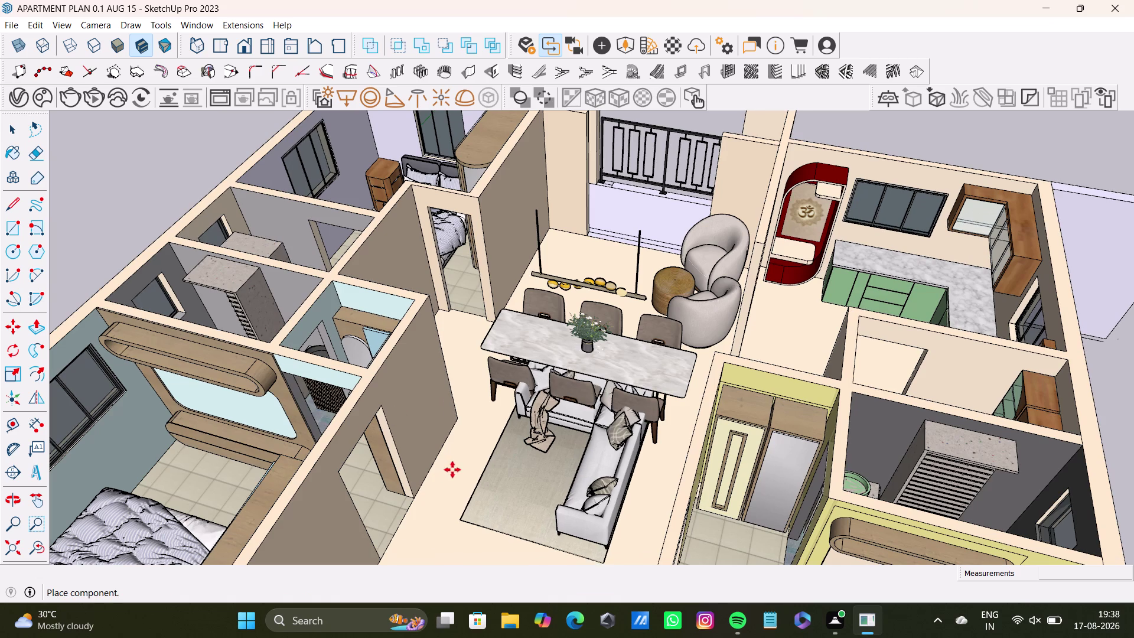
Place the imported sofa on the empty ground beside the building.
scroll(down, 3)
middle_drag(514, 521, 526, 491)
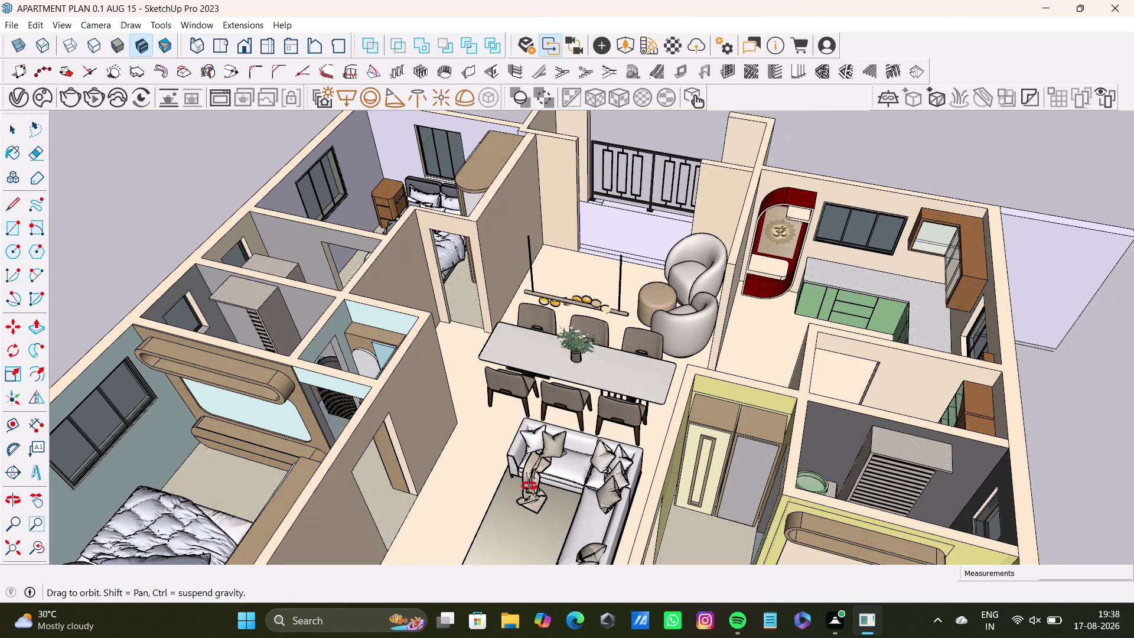
middle_drag(526, 491, 585, 371)
middle_drag(582, 483, 690, 607)
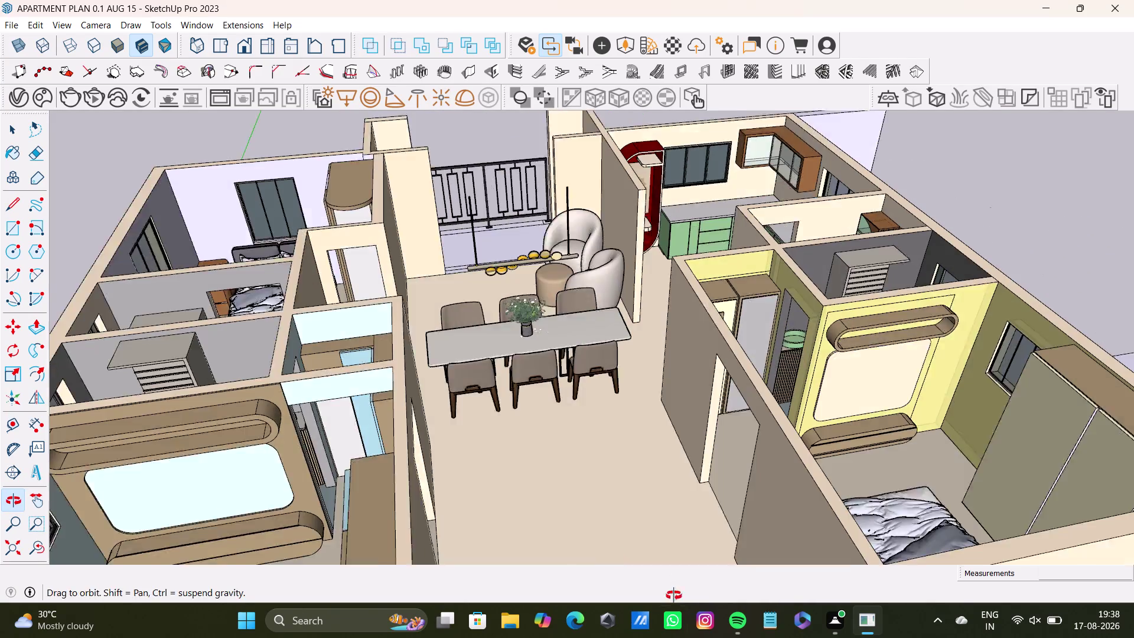
middle_drag(551, 513, 840, 594)
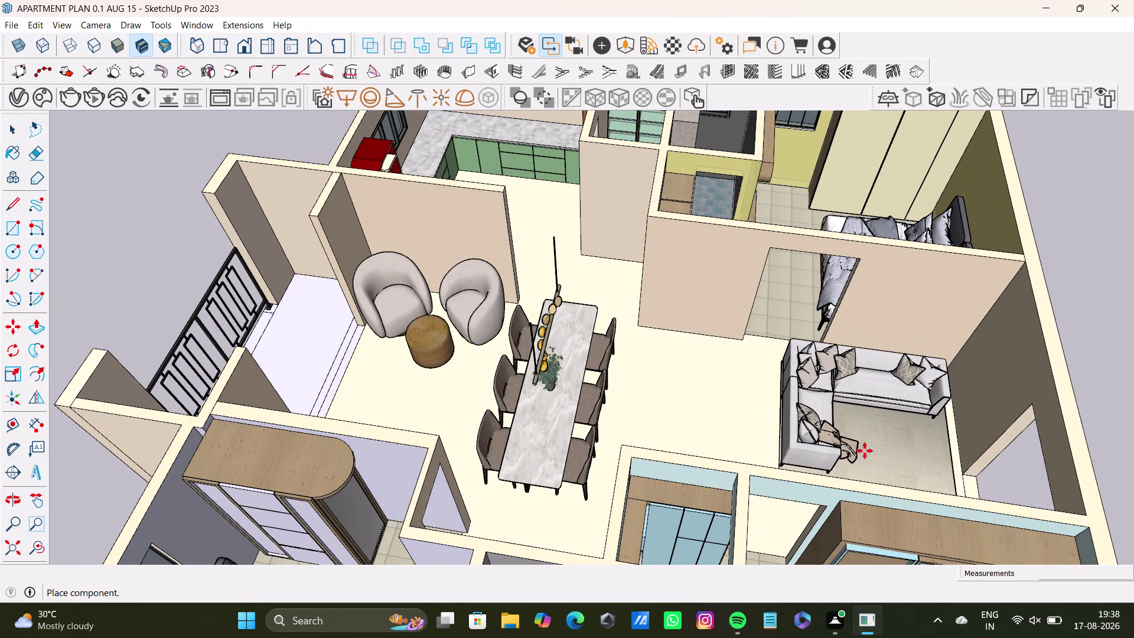
middle_drag(1003, 364, 531, 305)
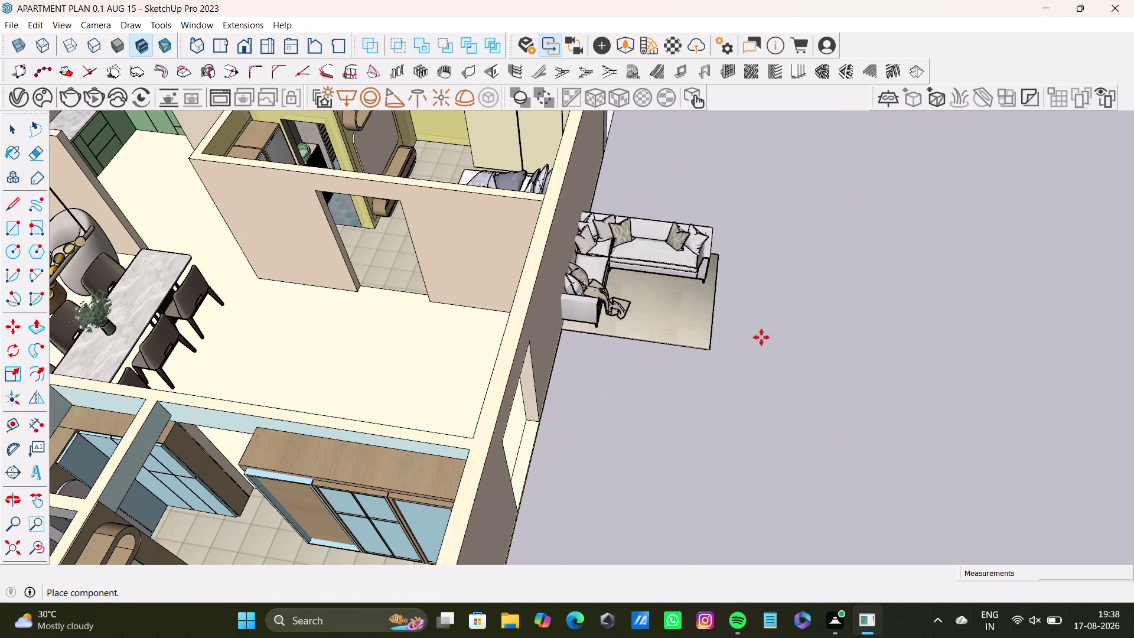
click(826, 350)
Start rotating the sofa, cancel that attempt, and return to the Rotate tool.
key(q)
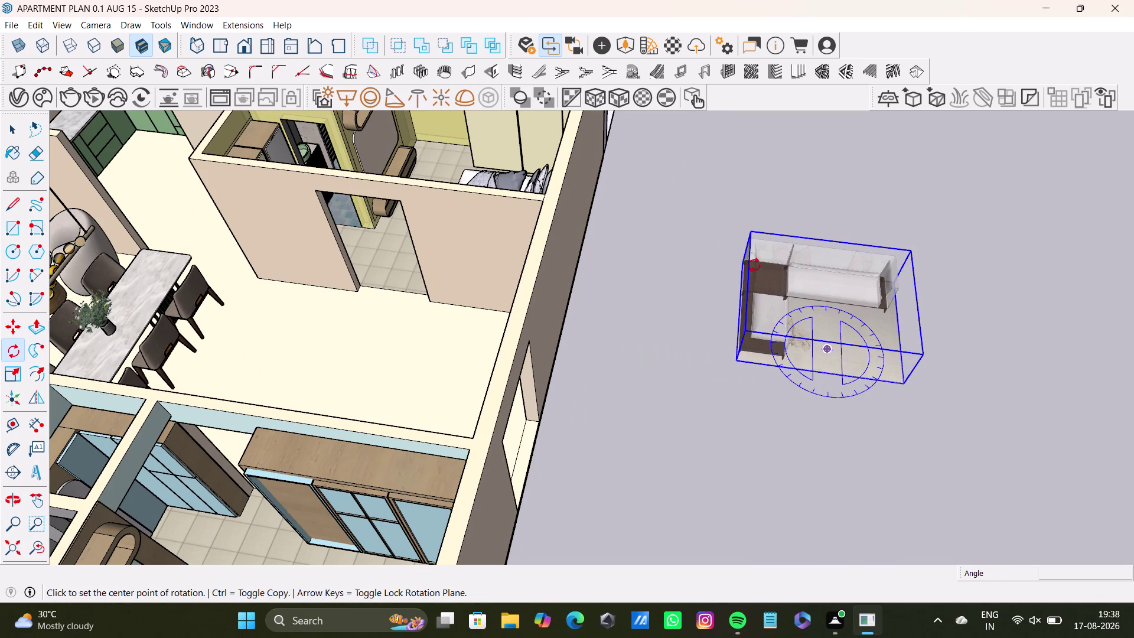
click(750, 231)
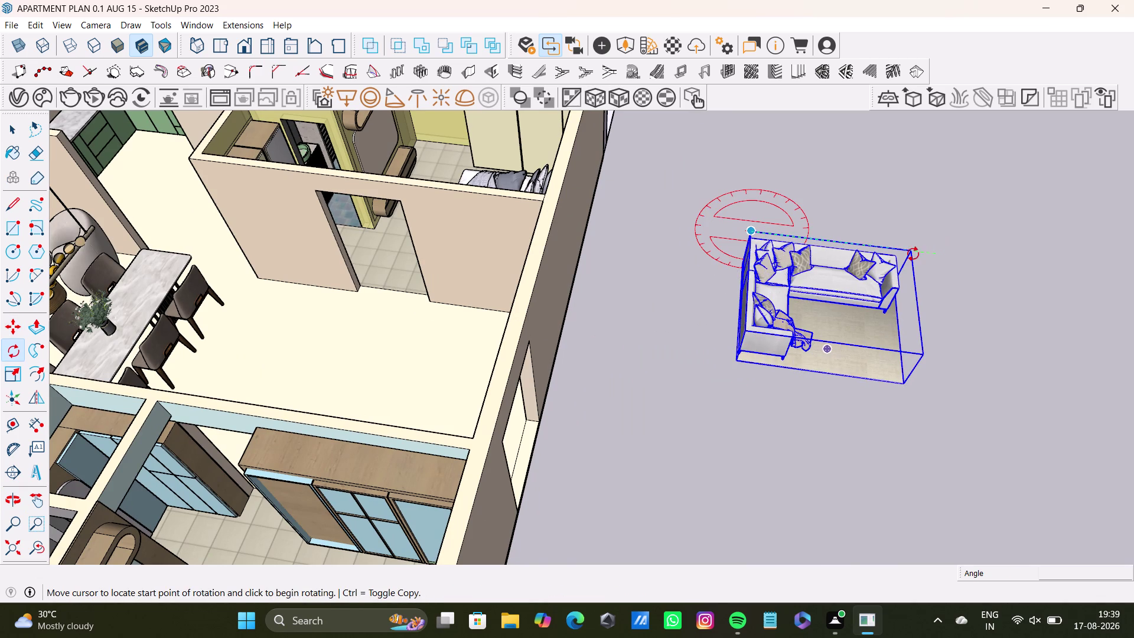
click(911, 253)
key(space)
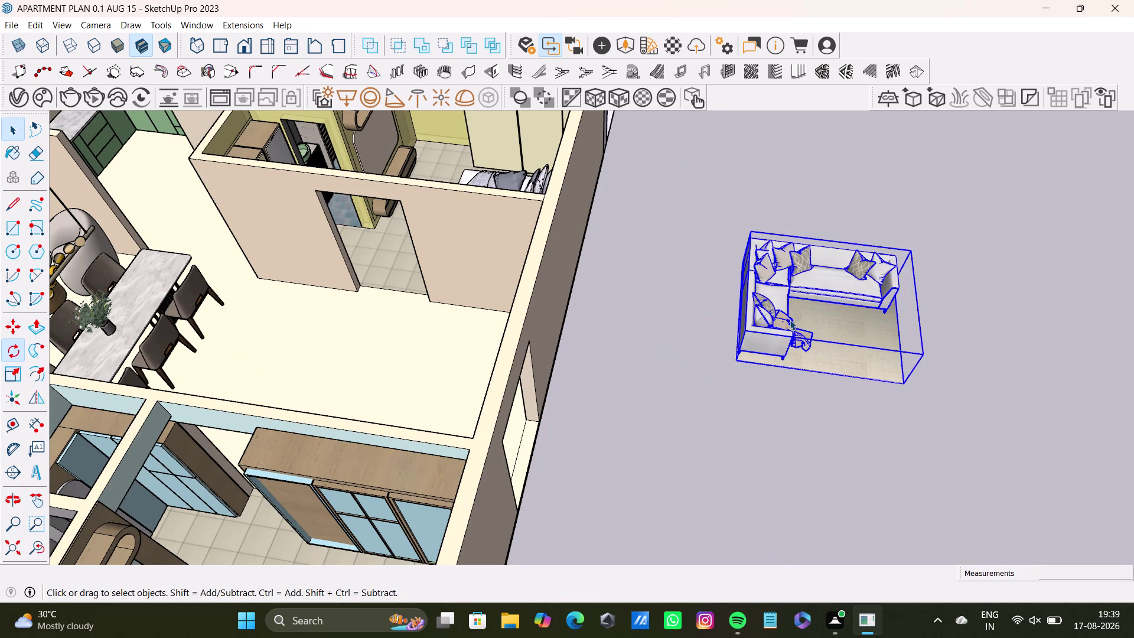
key(q)
key(Up)
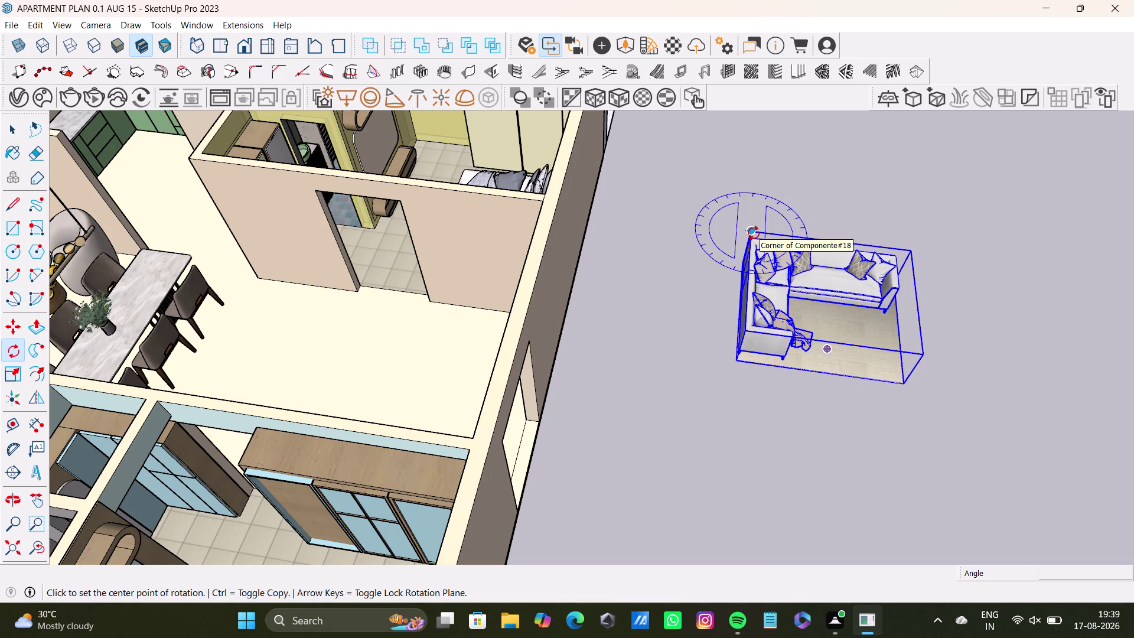
Rotate the sofa about 90 degrees around its corner, starting from the green axis.
scroll(down, 3)
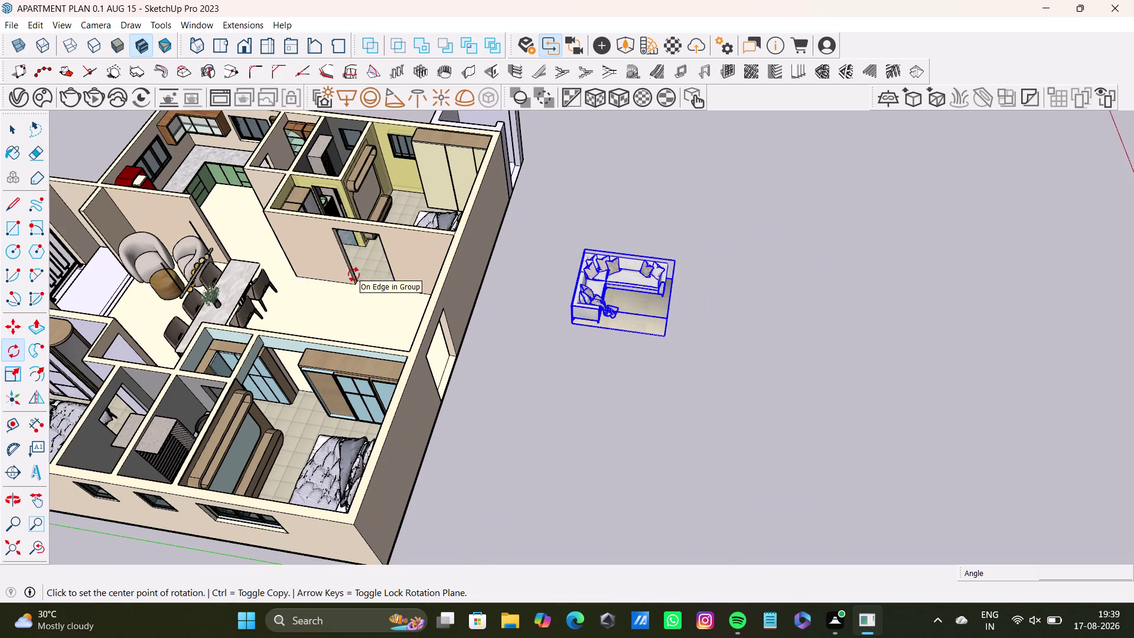
scroll(down, 3)
middle_drag(354, 274, 469, 301)
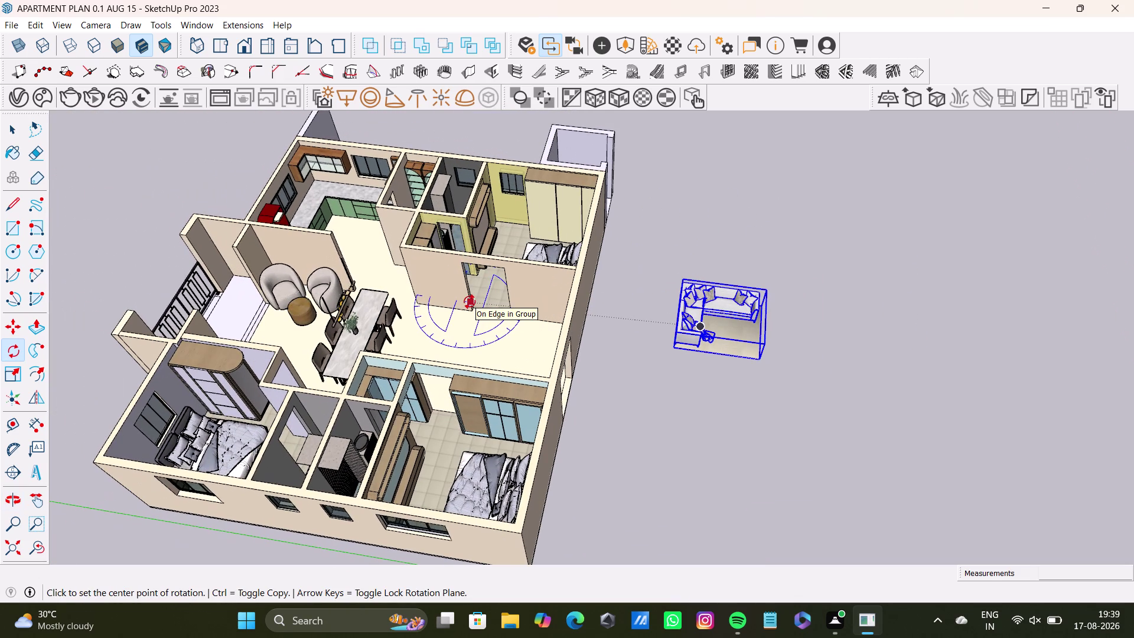
scroll(up, 3)
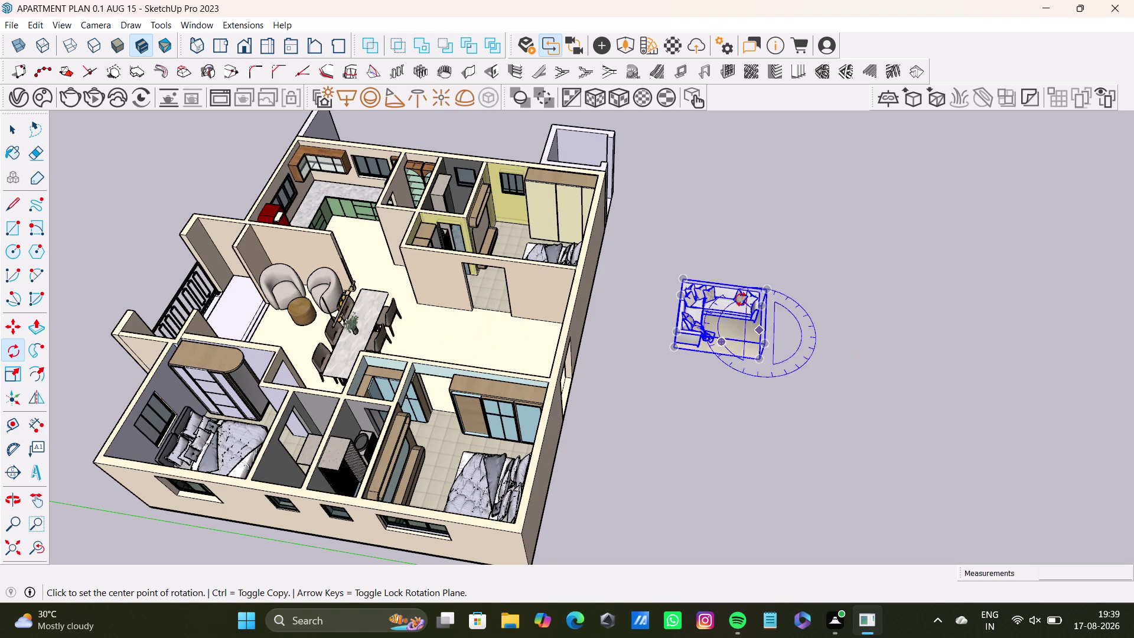
scroll(up, 3)
scroll(up, 3)
scroll(up, 3)
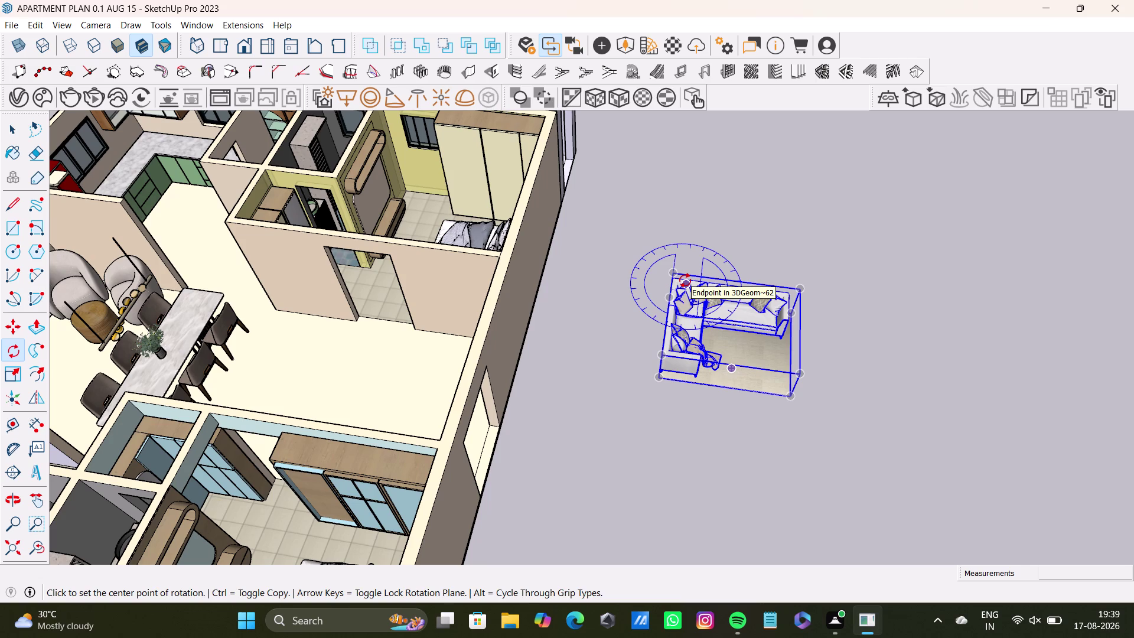
scroll(up, 3)
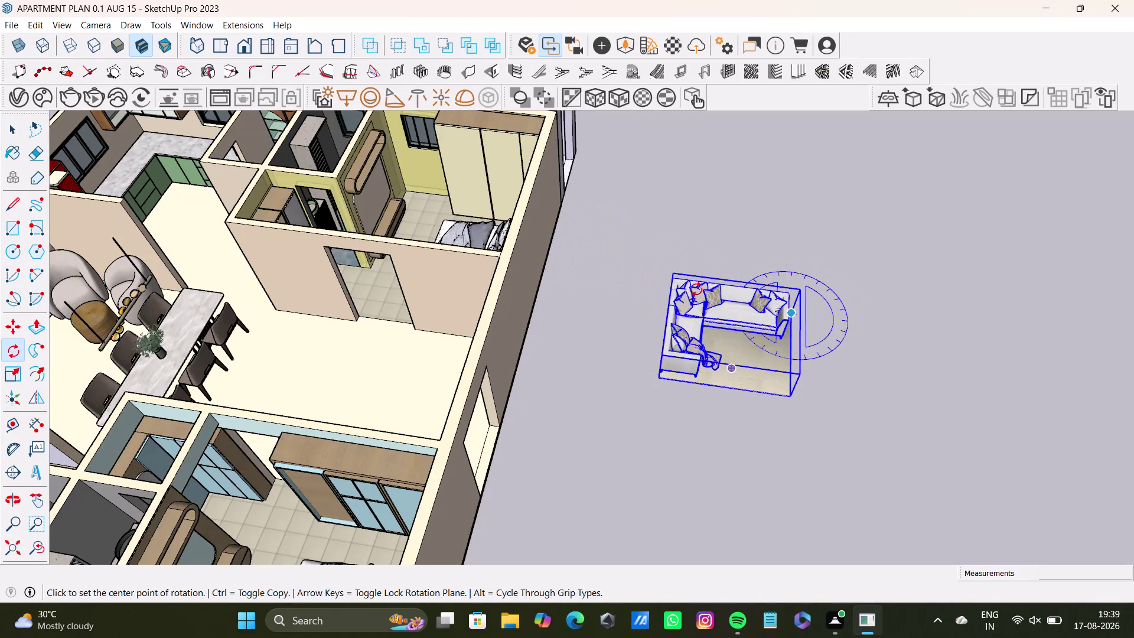
scroll(up, 3)
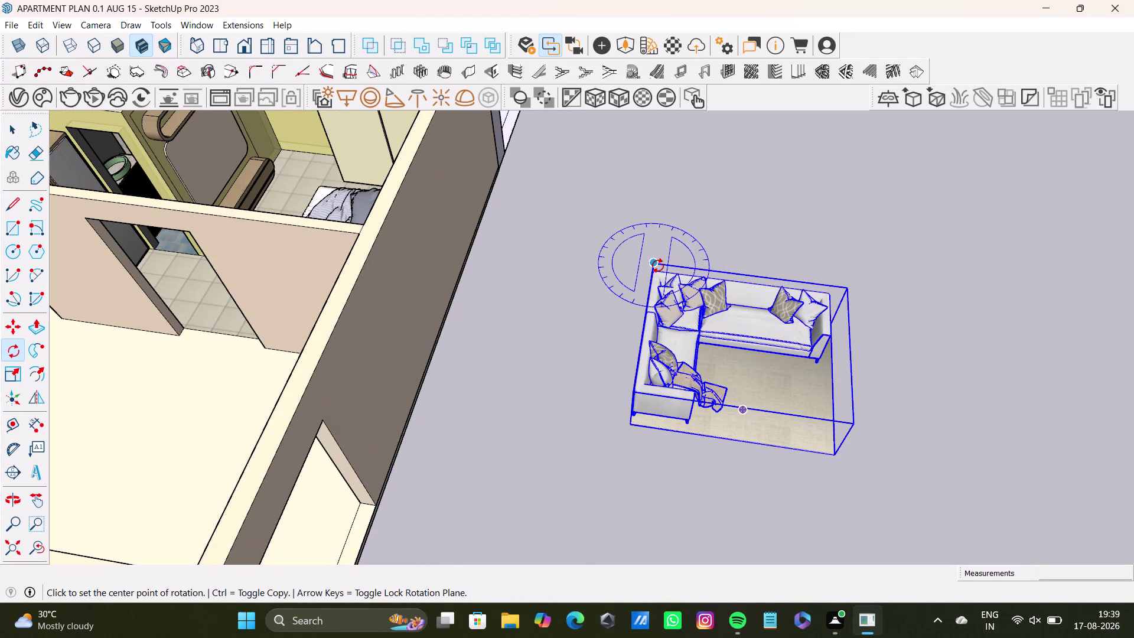
click(657, 265)
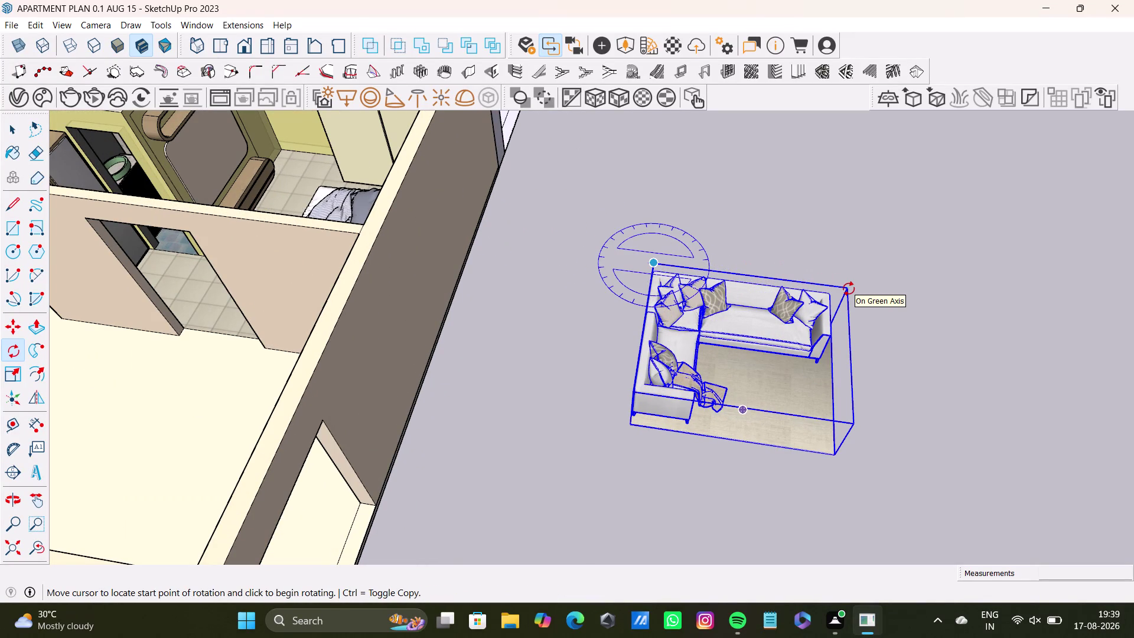
click(847, 289)
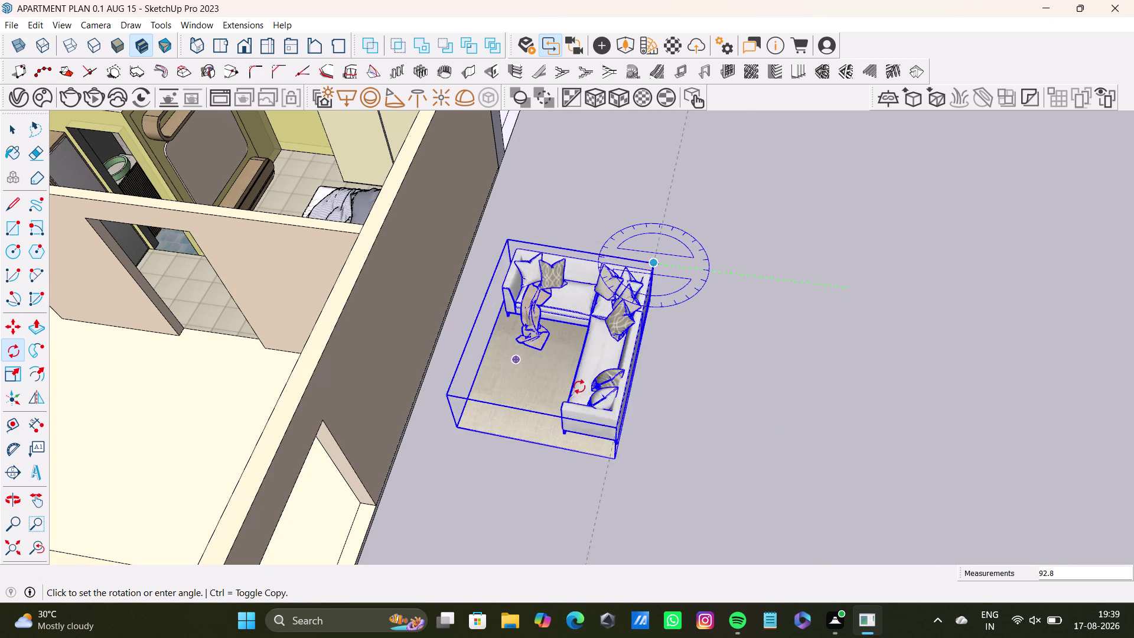
click(629, 406)
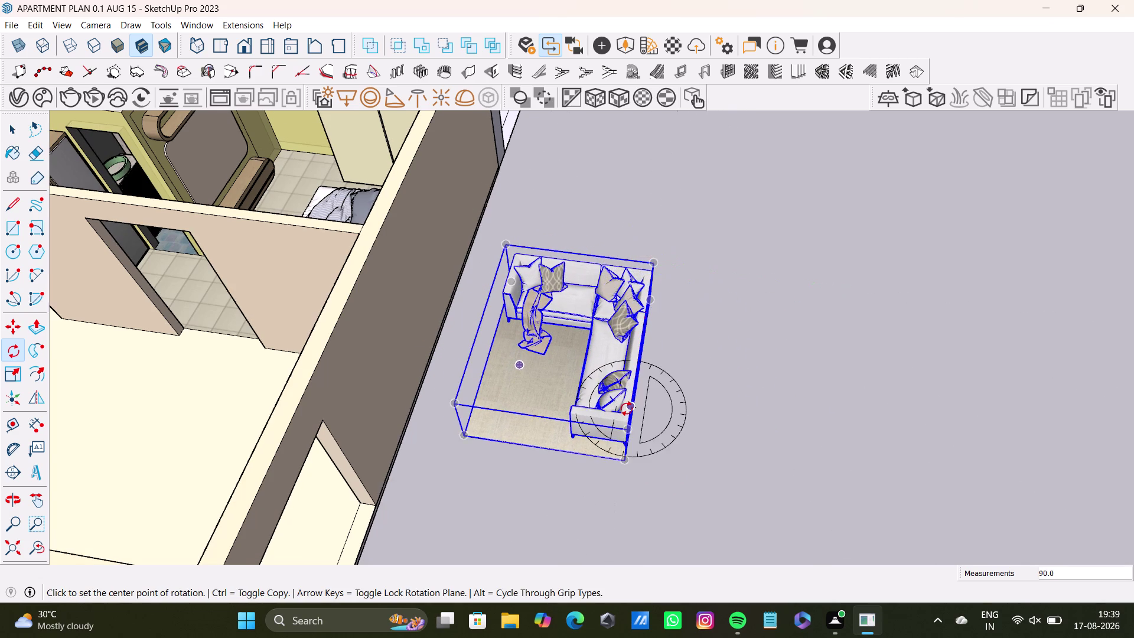
Orbit around the rotated sofa set and zoom in for a closer view.
scroll(down, 3)
middle_drag(552, 384, 720, 384)
key(space)
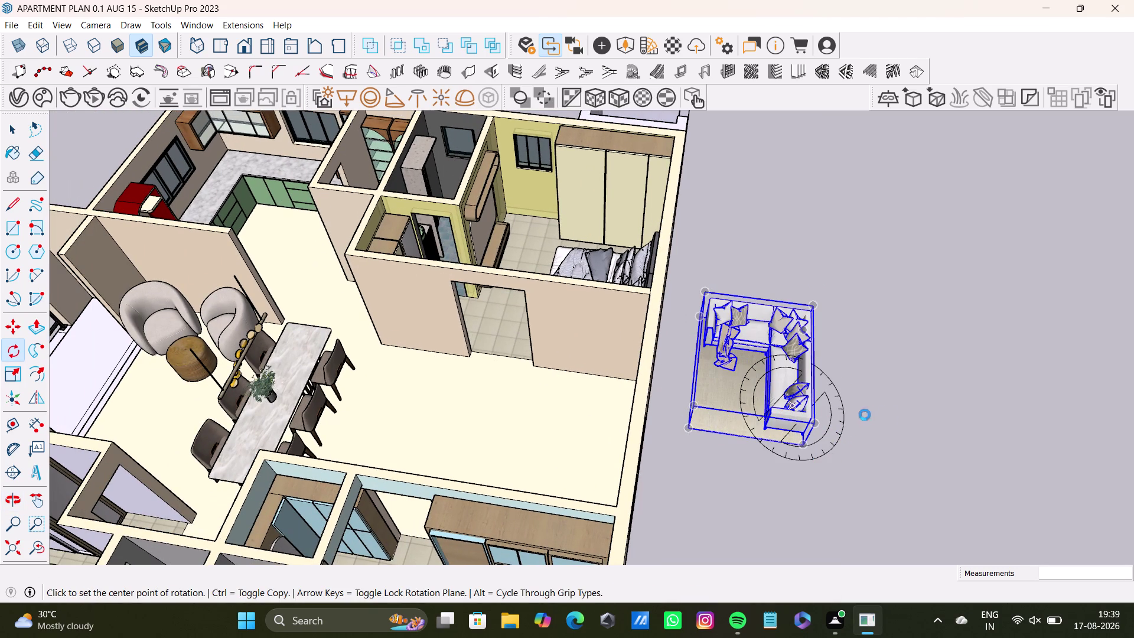
middle_drag(562, 432, 843, 432)
middle_drag(843, 432, 872, 429)
middle_drag(692, 465, 829, 441)
middle_drag(724, 477, 901, 450)
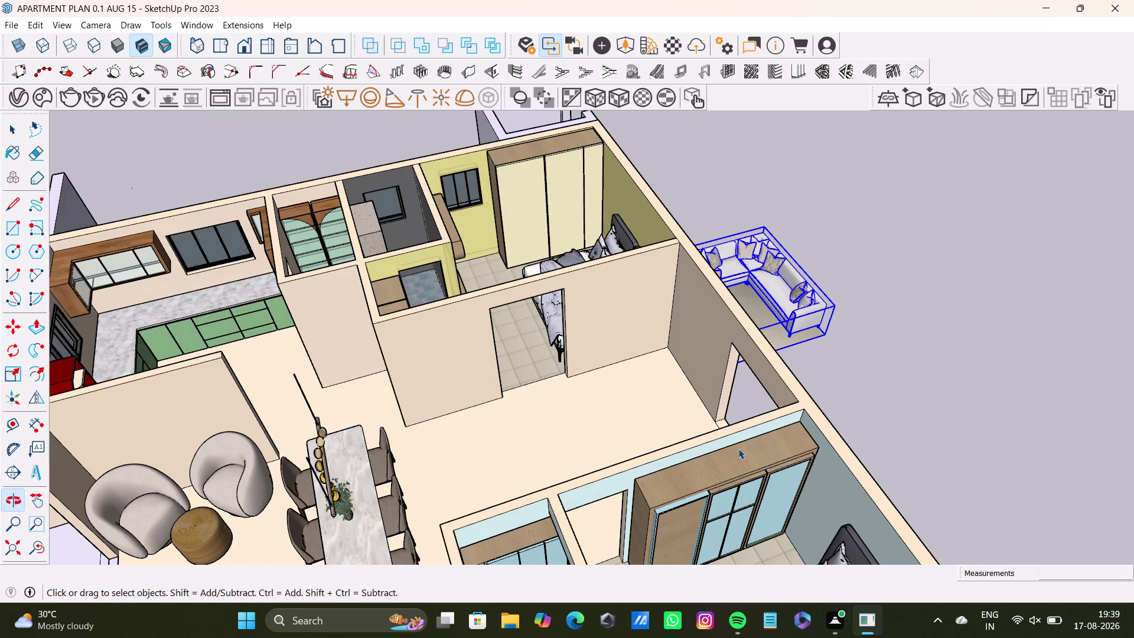
middle_drag(764, 376, 680, 391)
scroll(up, 3)
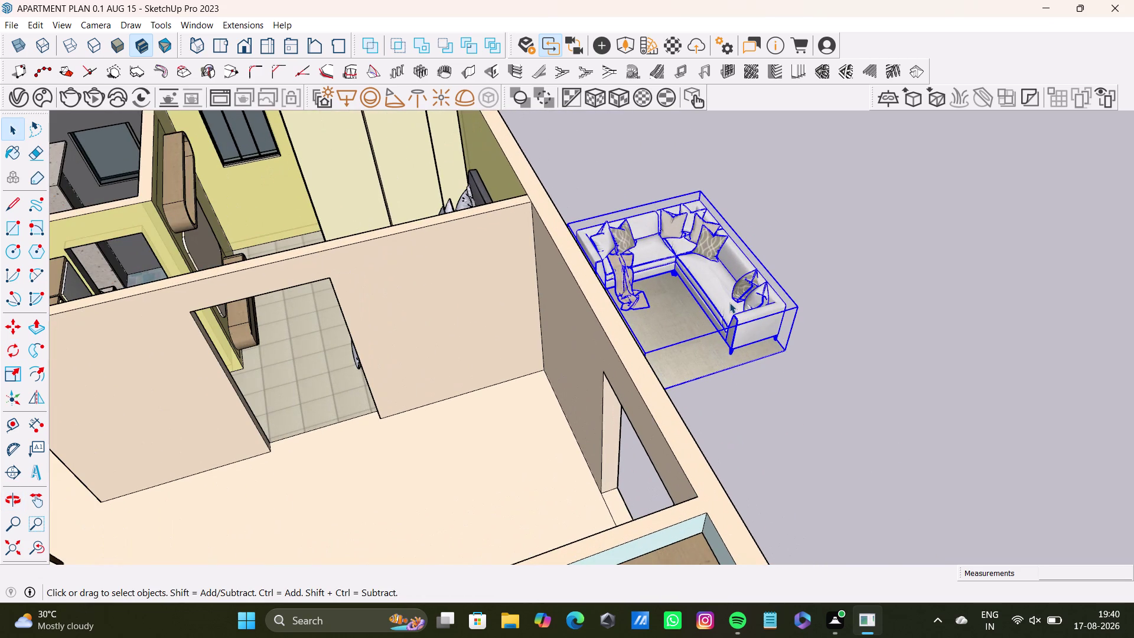
Scale the sofa set wider with its green grip and double its height with the blue grip.
key(s)
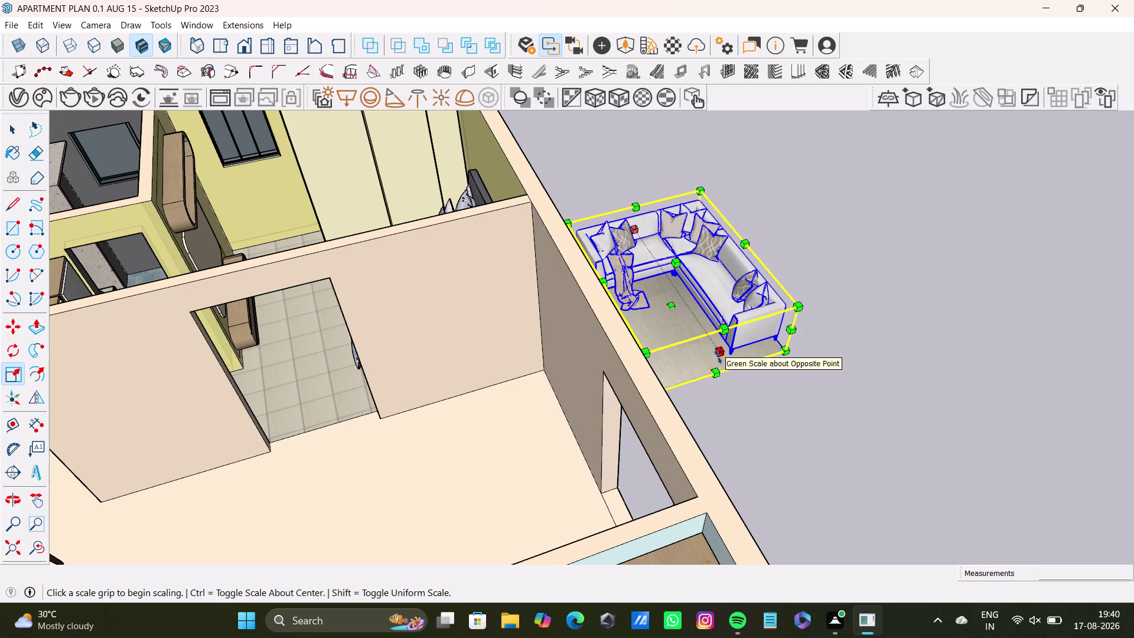
drag(718, 357, 685, 317)
middle_drag(743, 328, 612, 343)
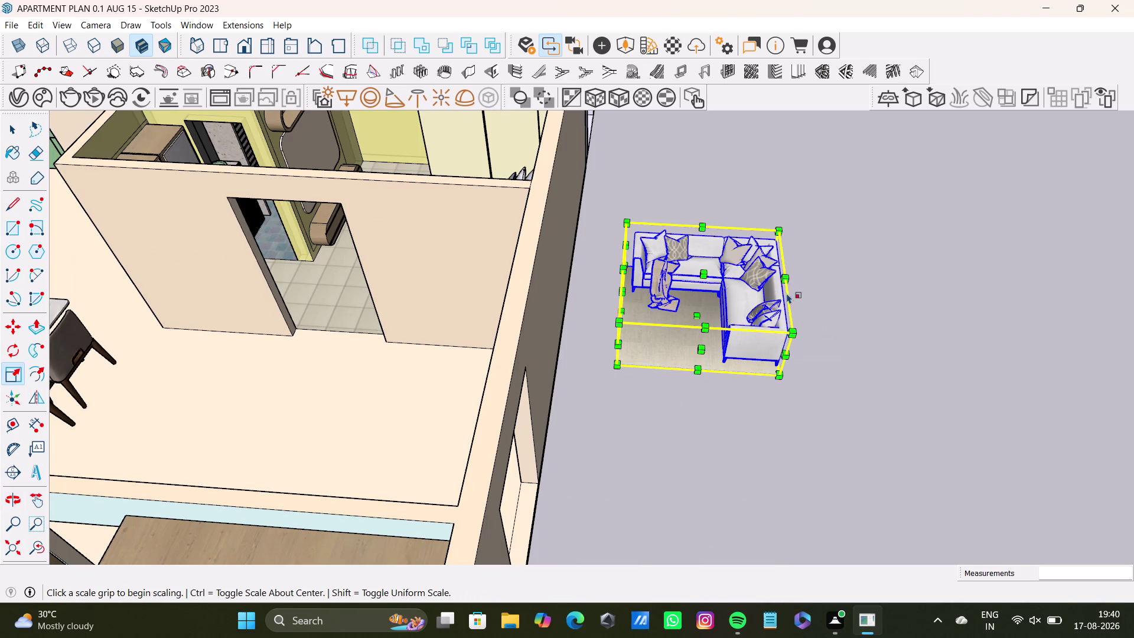
drag(781, 302, 813, 307)
middle_drag(753, 368, 831, 388)
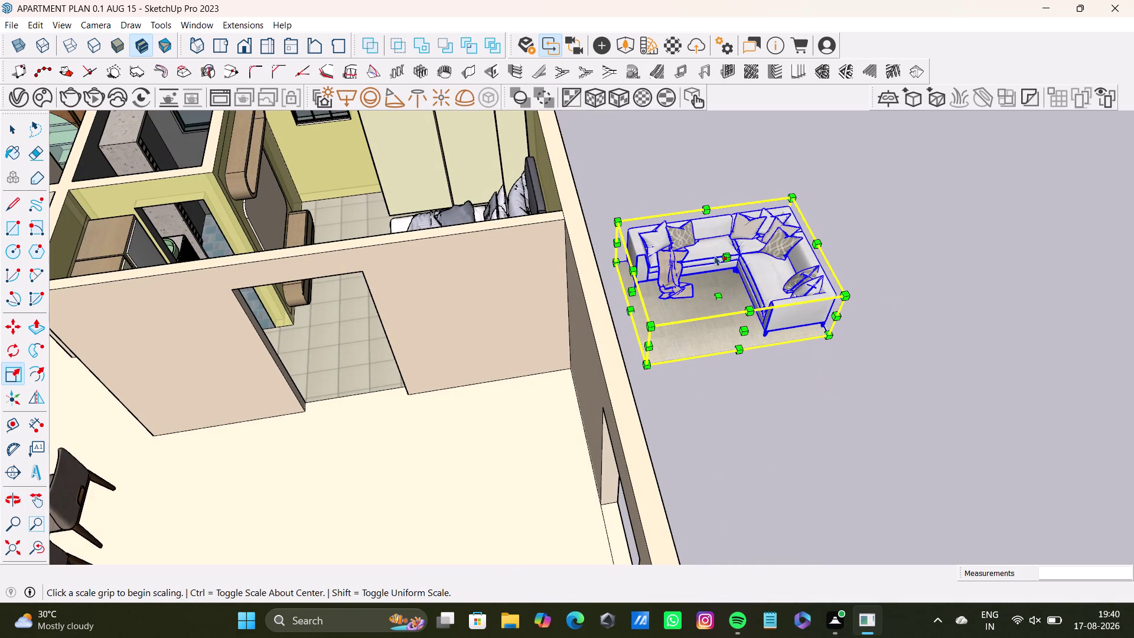
drag(725, 254, 719, 224)
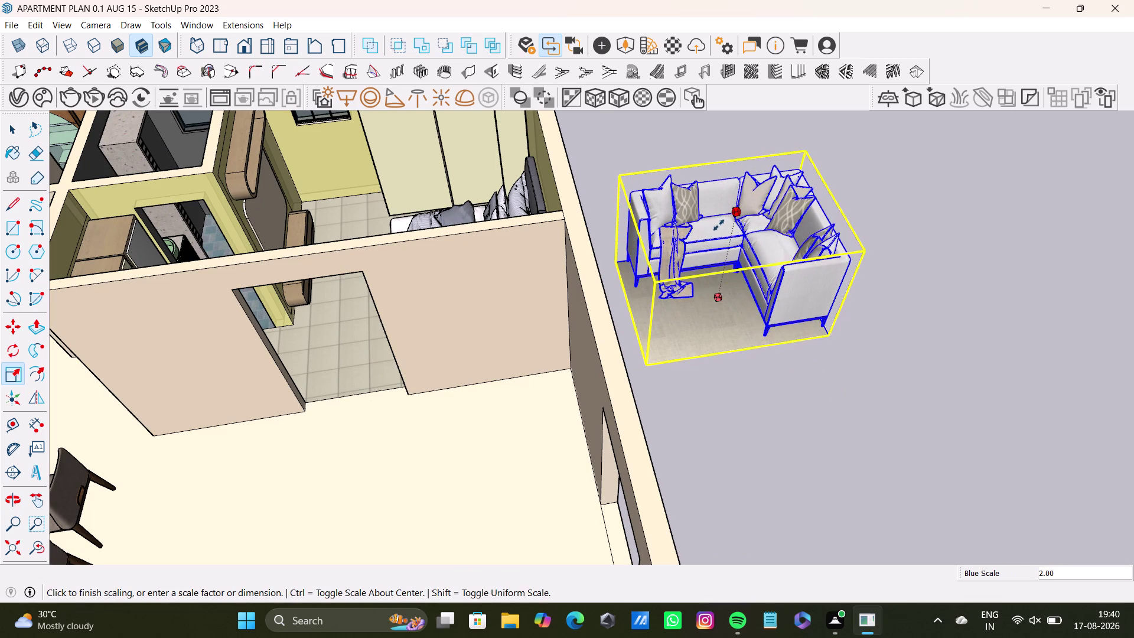
drag(719, 224, 718, 236)
key(space)
click(965, 275)
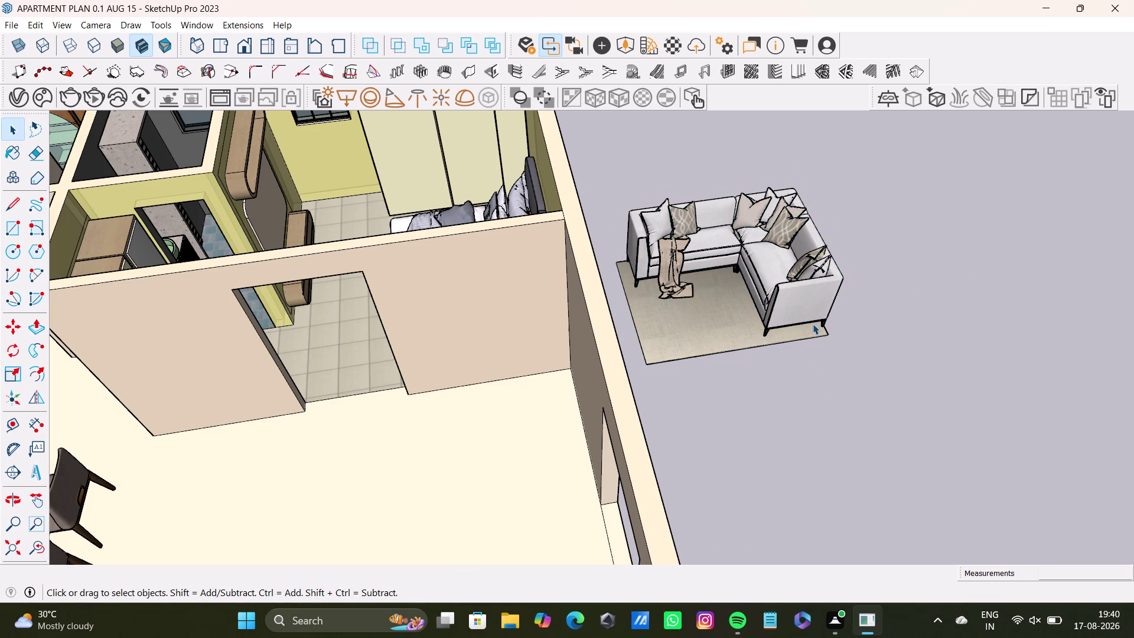
Move the sofa set into the living room and snap its corner against the wall.
key(m)
click(826, 337)
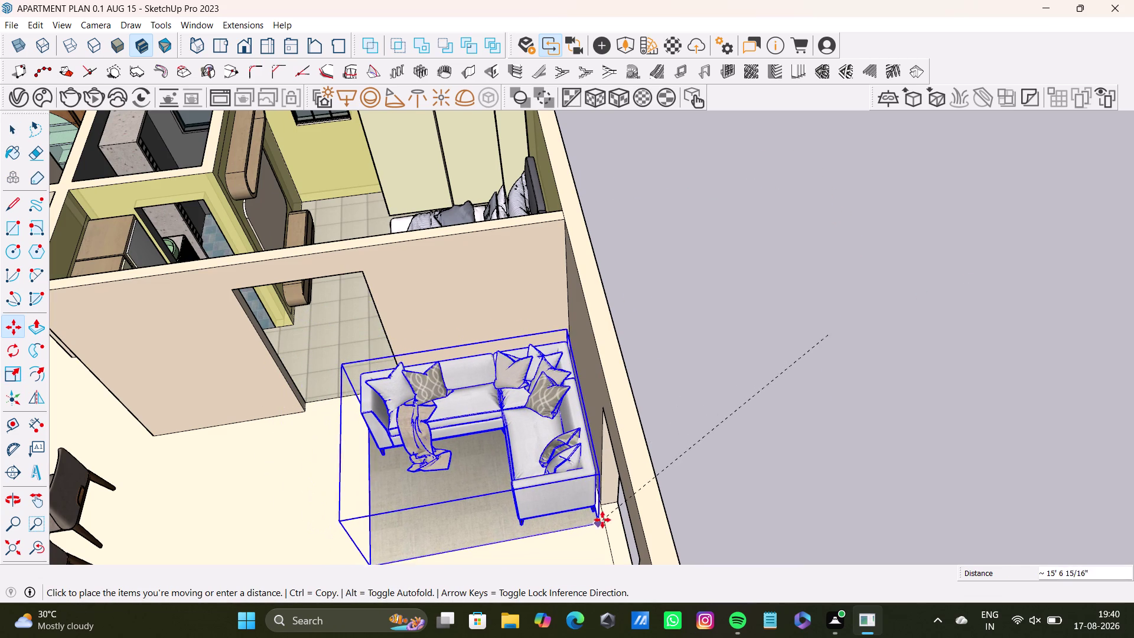
click(604, 514)
key(space)
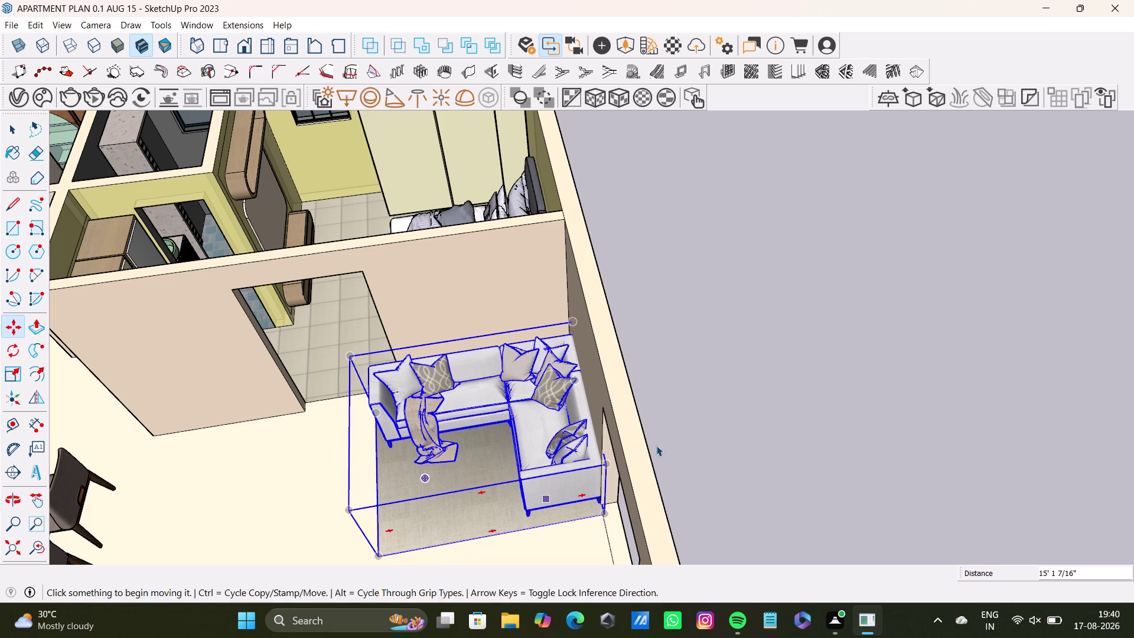
key(m)
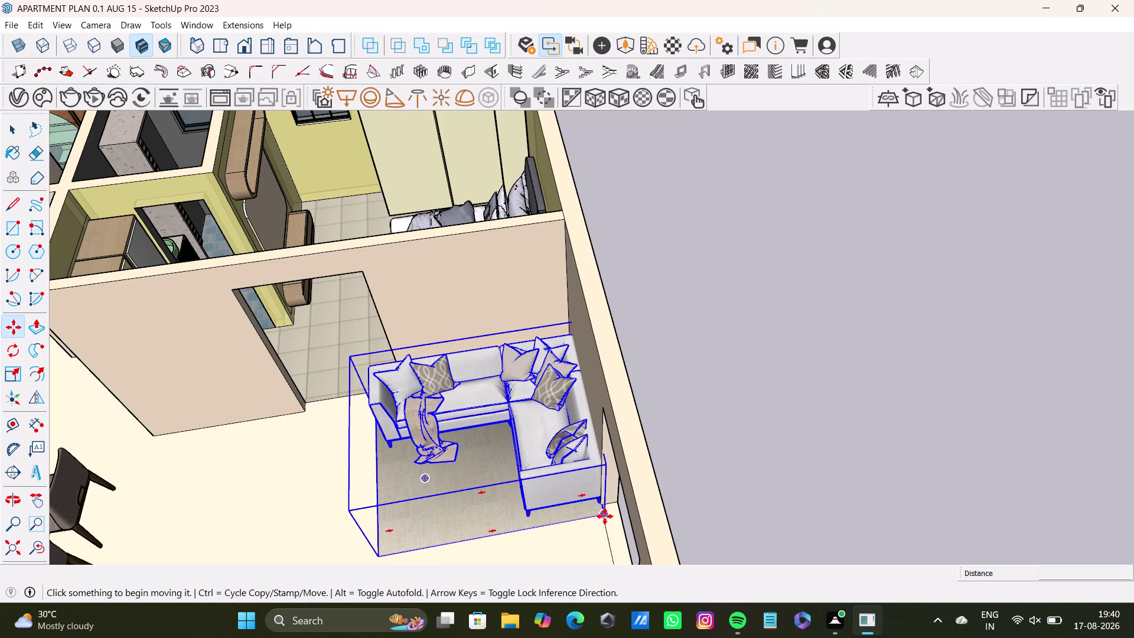
click(605, 516)
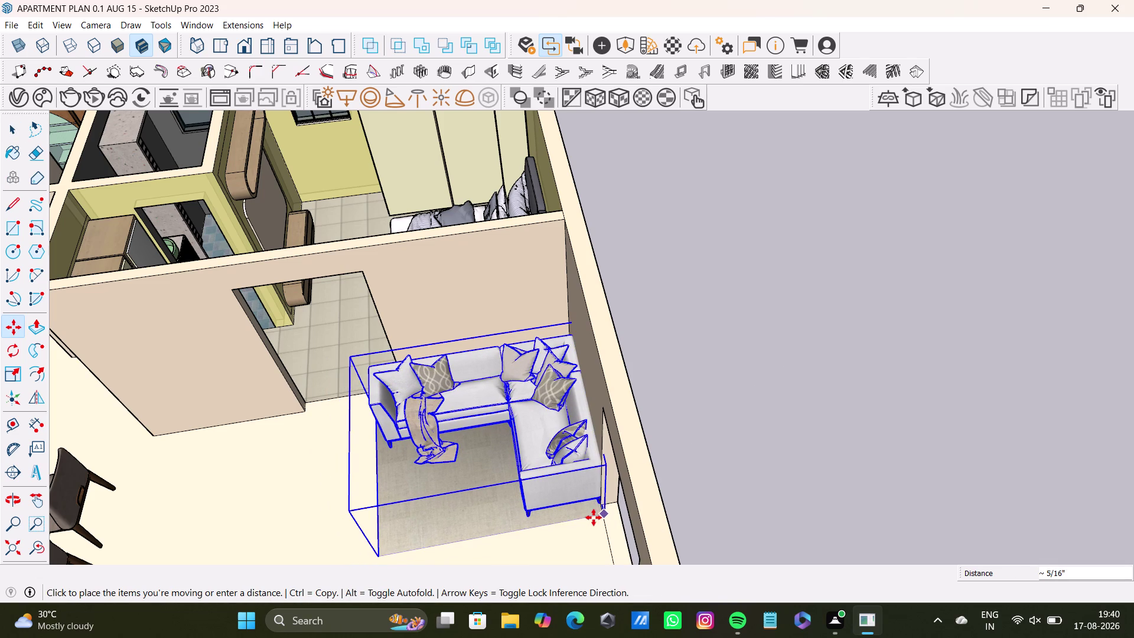
click(597, 516)
key(space)
Orbit to inspect the placed sofa set, then clear the selection.
click(767, 479)
scroll(down, 3)
middle_drag(537, 463, 693, 405)
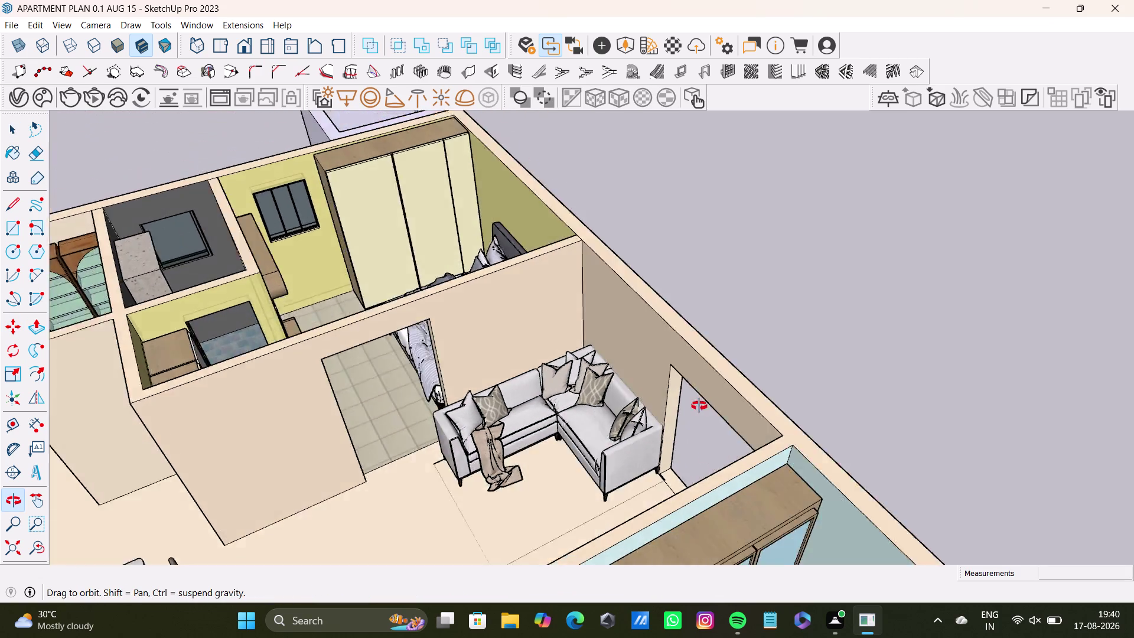
middle_drag(694, 406, 741, 414)
middle_drag(711, 439, 582, 430)
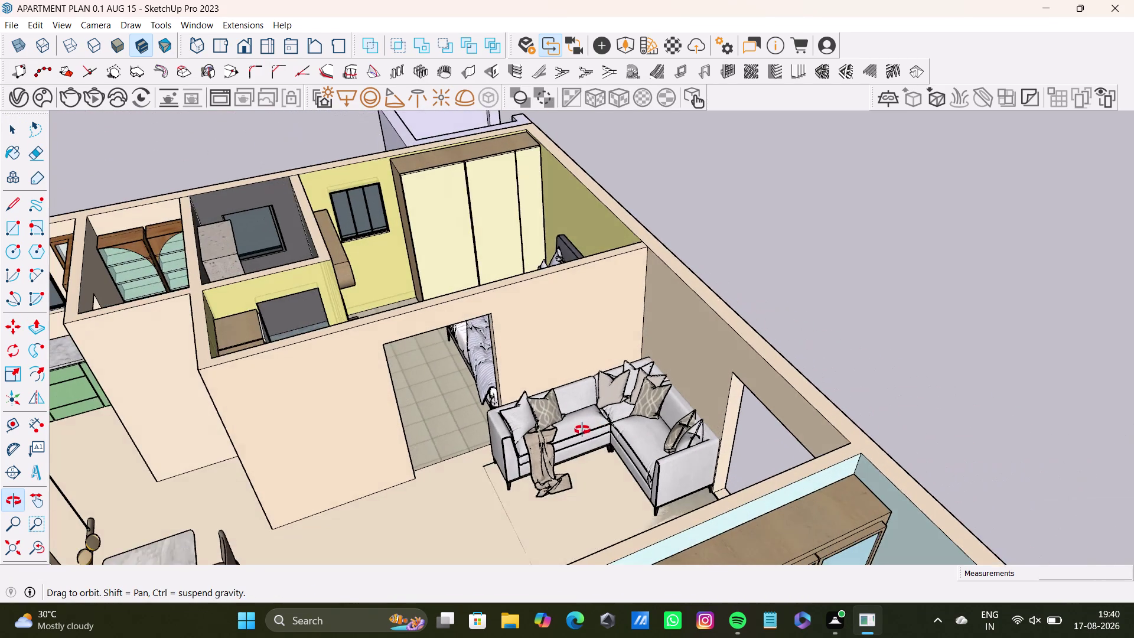
middle_drag(583, 430, 582, 430)
key(space)
click(868, 363)
scroll(down, 3)
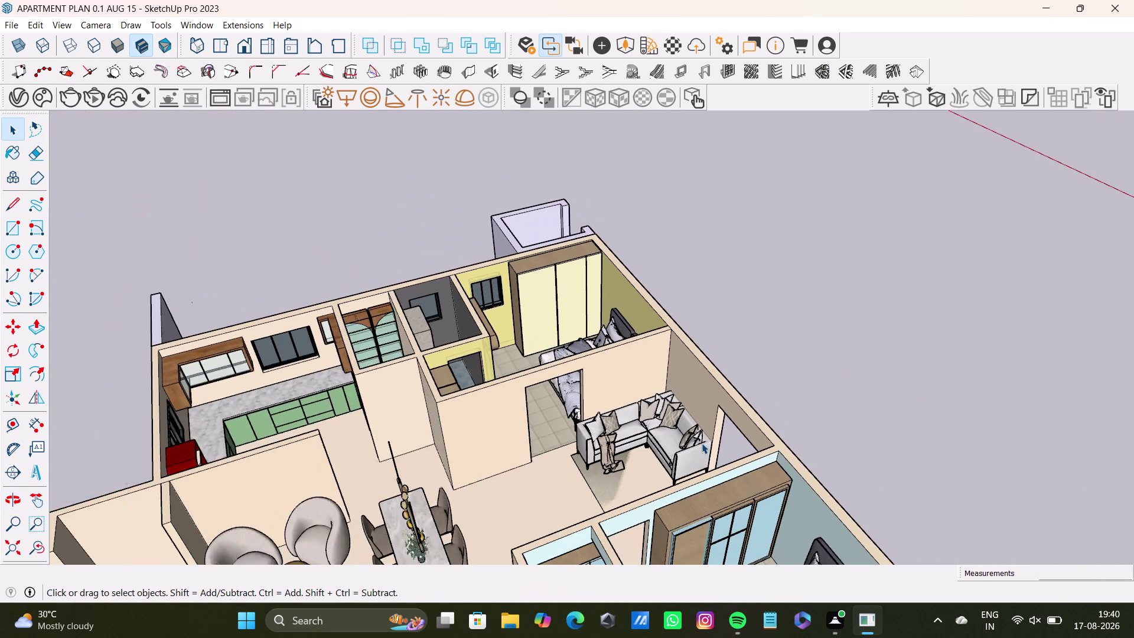
Save a copy as 'APARTMENT PLAN 0.1 AUG 156', retyping the name's ending as 56.
scroll(down, 3)
key(ctrl+s)
key(ctrl+s)
key(ctrl+s)
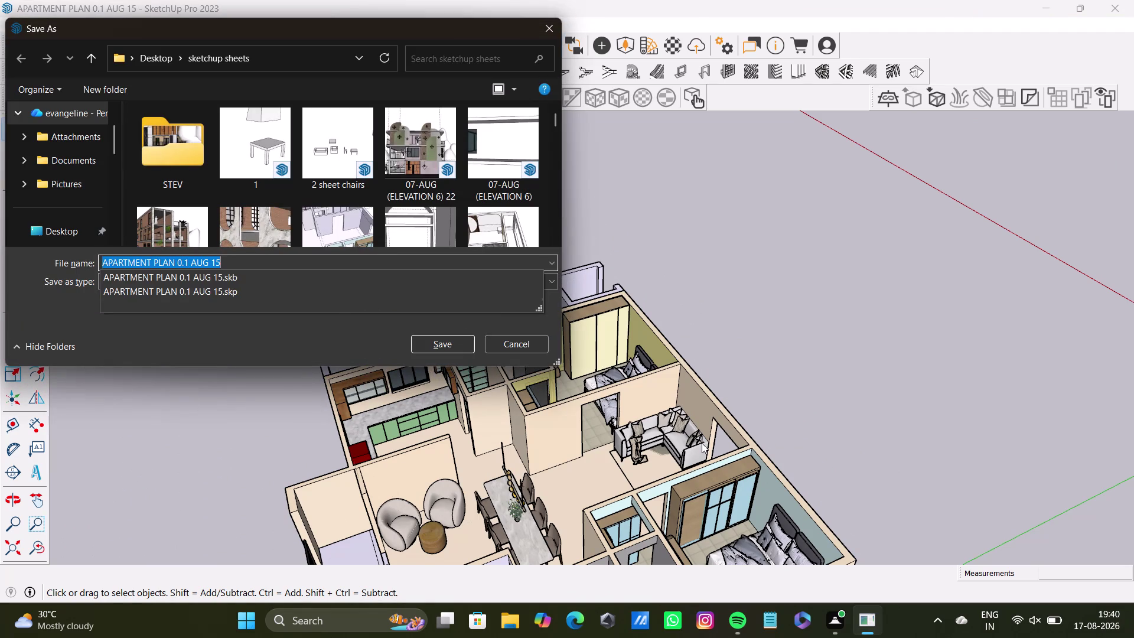
click(277, 262)
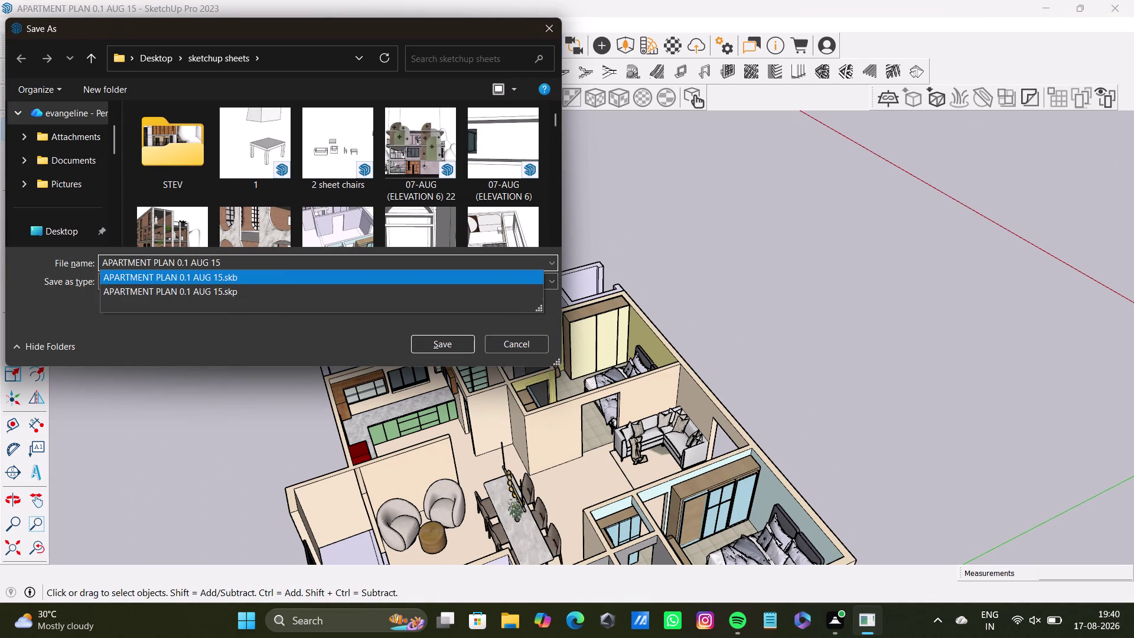
key(space)
key(BackSpace)
key(BackSpace)
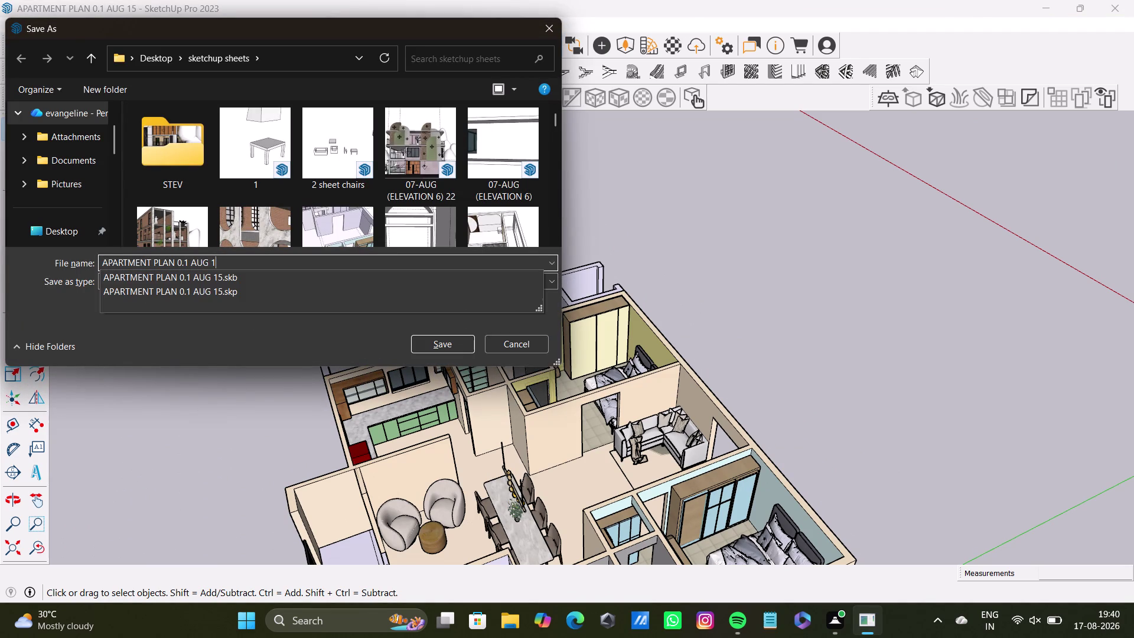
text(56)
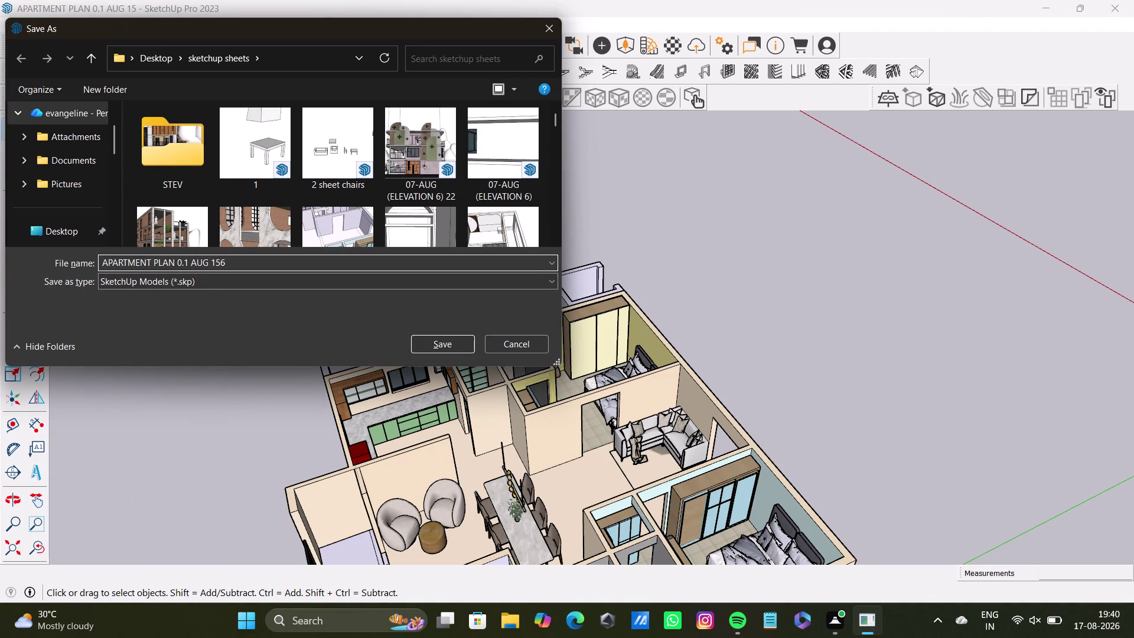
key(Return)
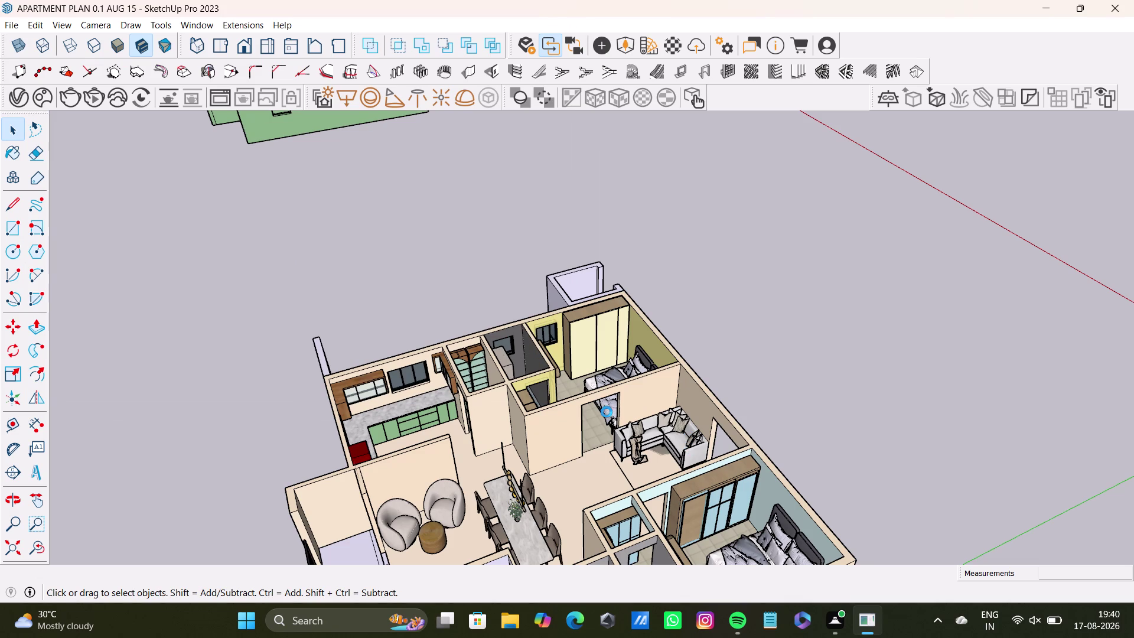
middle_drag(696, 467, 312, 464)
scroll(down, 3)
middle_drag(481, 397, 467, 514)
scroll(up, 3)
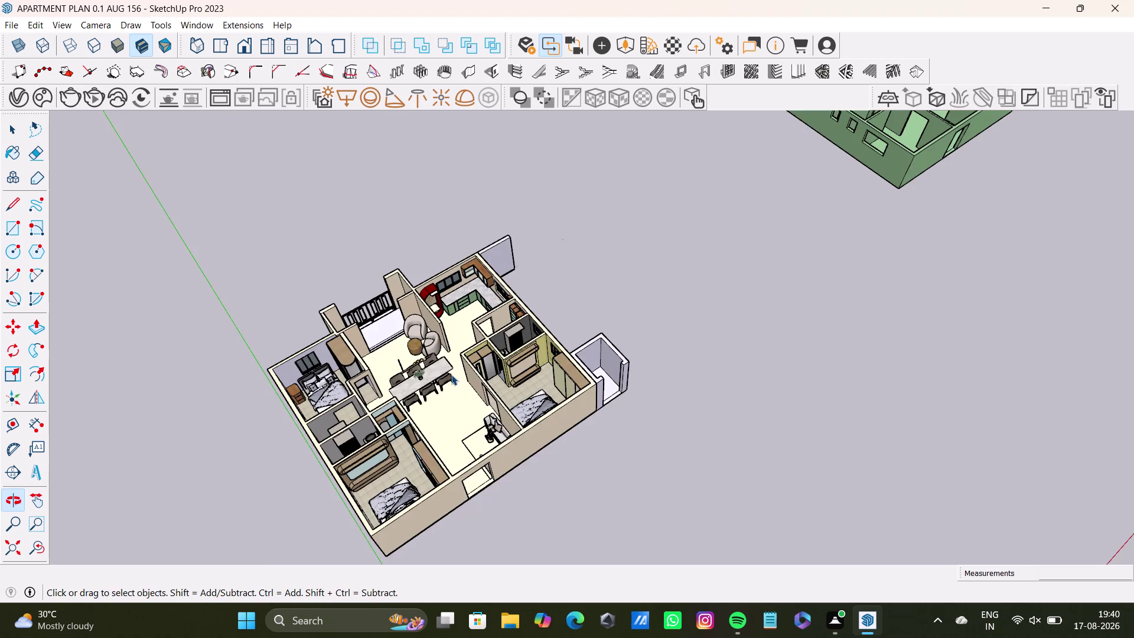
scroll(up, 3)
middle_drag(451, 374, 549, 333)
middle_drag(615, 359, 415, 429)
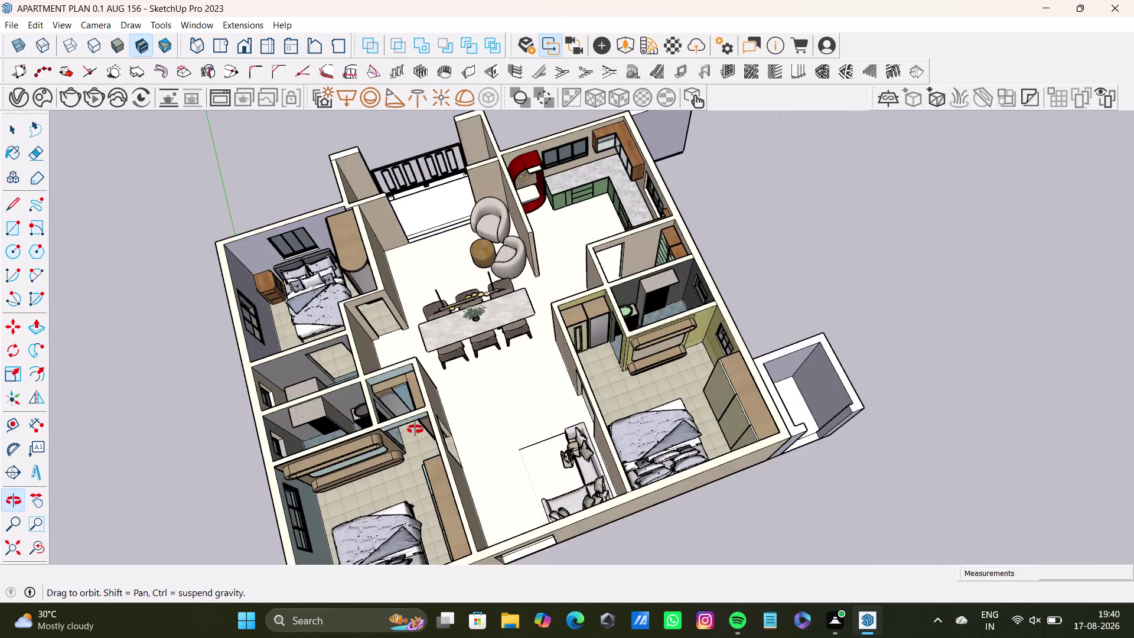
middle_drag(415, 430, 412, 408)
middle_drag(584, 361, 629, 318)
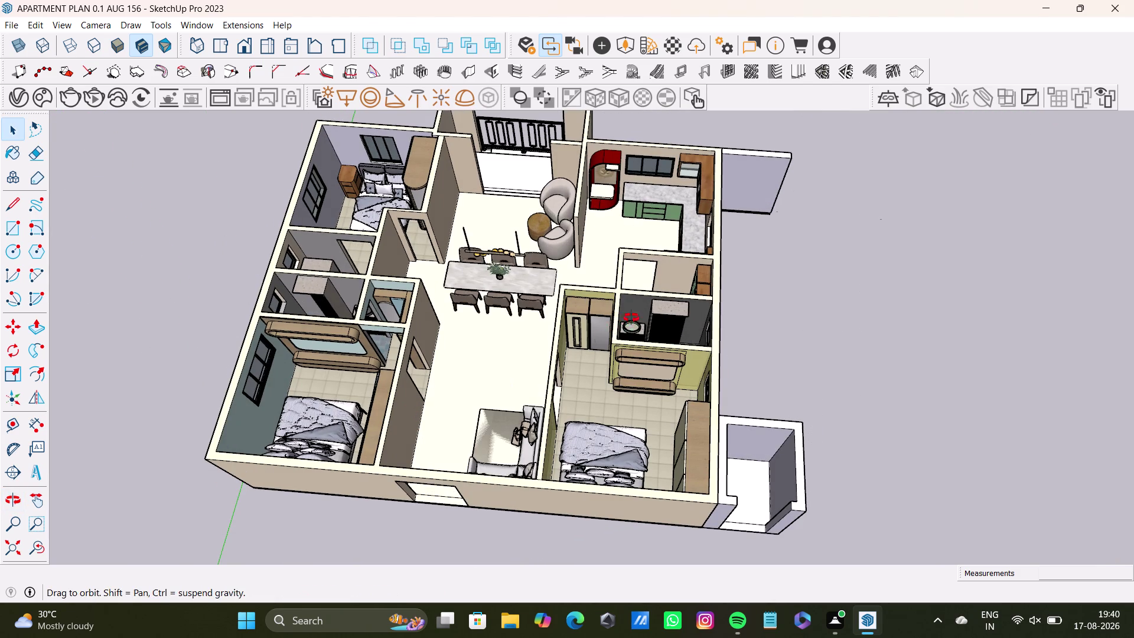
middle_drag(629, 319, 642, 311)
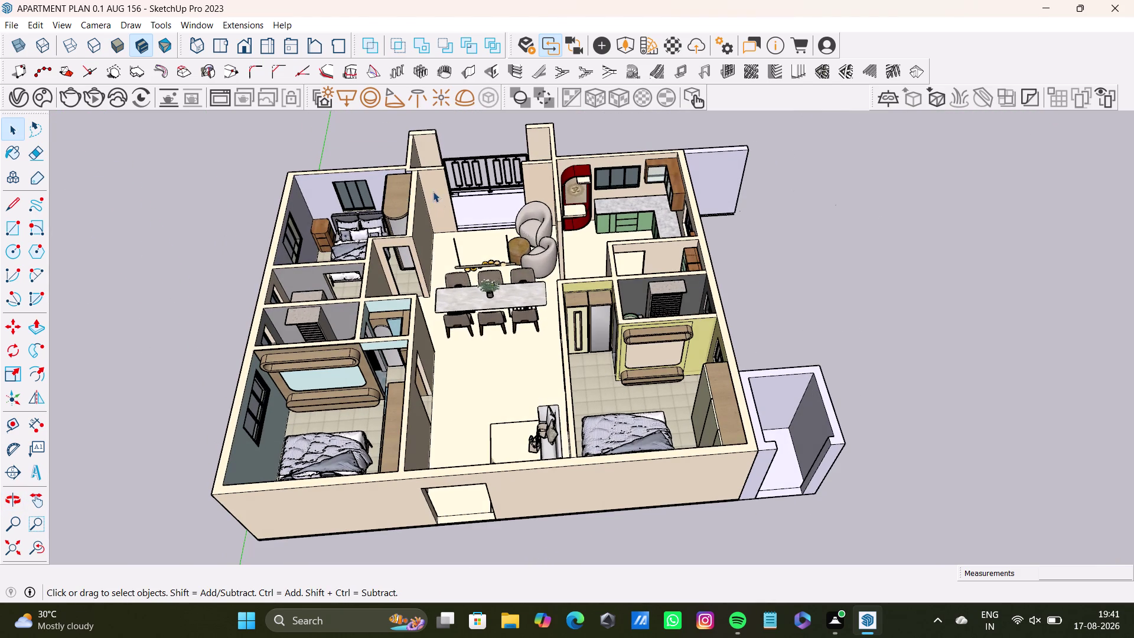
middle_drag(610, 304, 599, 417)
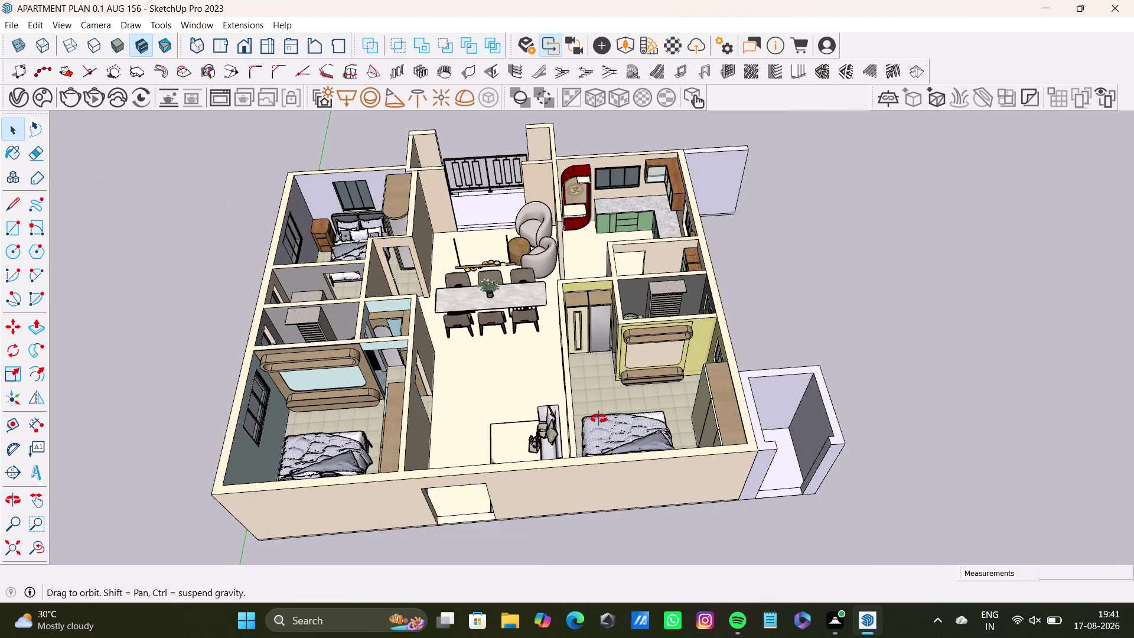
middle_drag(599, 417, 589, 455)
scroll(down, 3)
middle_drag(503, 248, 525, 265)
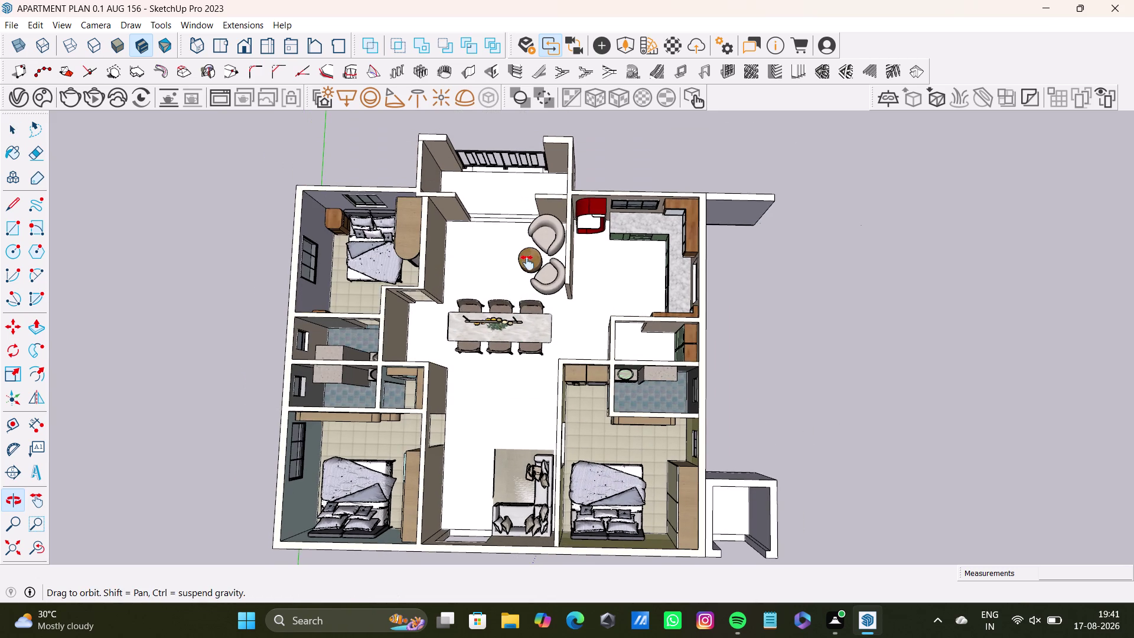
middle_drag(526, 265, 529, 252)
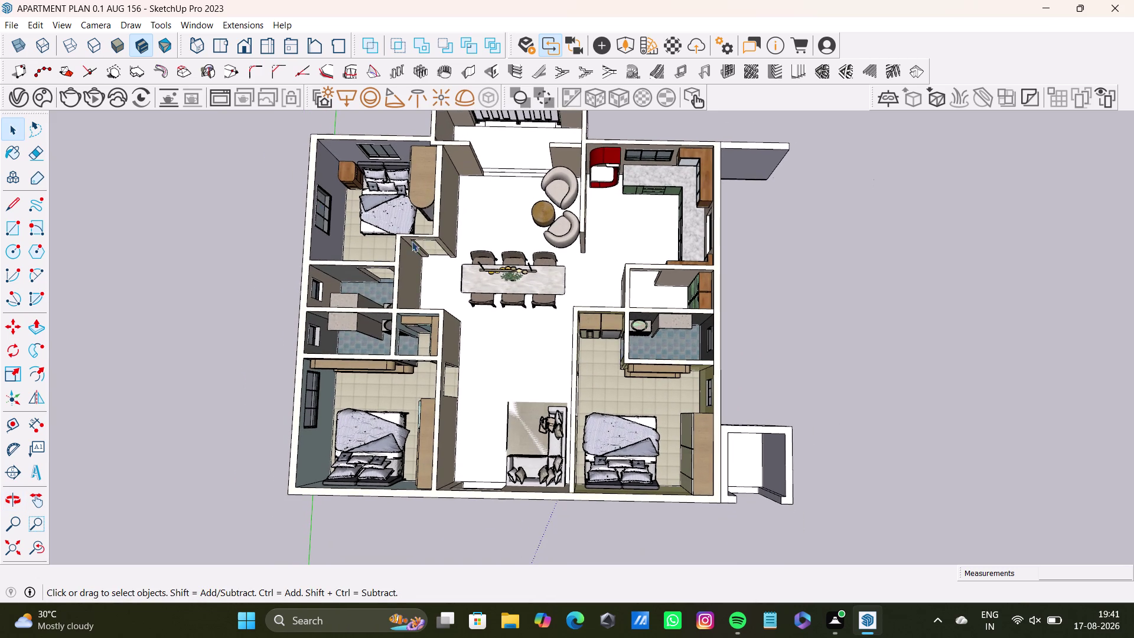
click(37, 467)
click(544, 227)
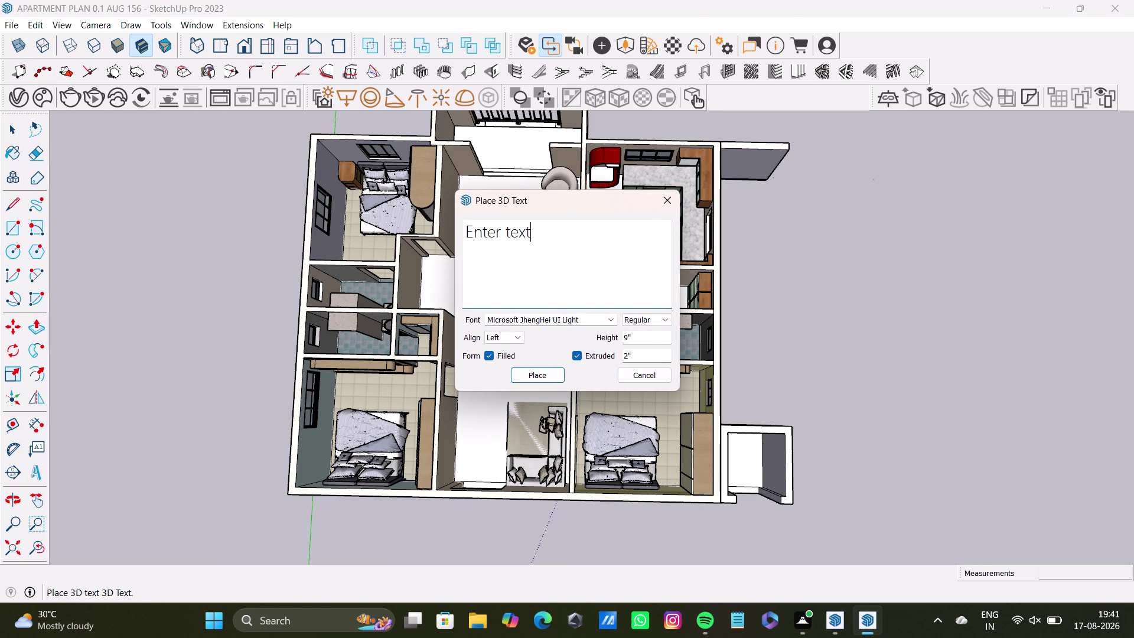
Enter the 3D text BEDROOM with the dimensions 13'6*12' on a second line.
key(BackSpace)
key(BackSpace)
key(BackSpace)
text(BE)
text(D)
text(ROOM)
key(space)
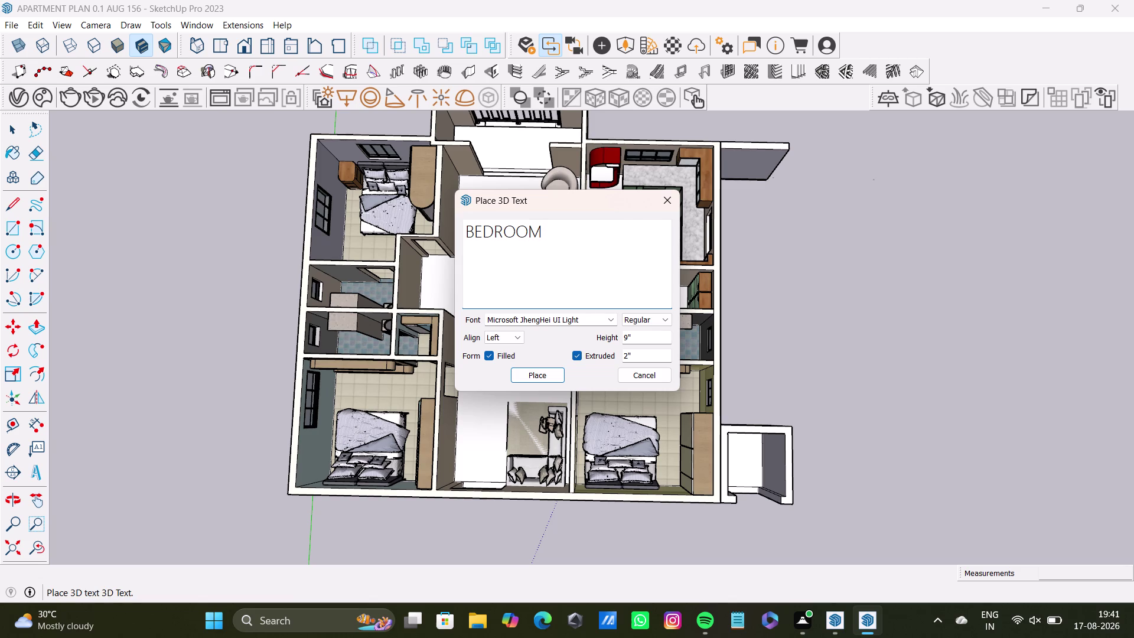
key(Return)
text(13)
key(shift+quotedbl)
key(BackSpace)
key(apostrophe)
key(6)
key(shift+asterisk)
text(12)
text(')
click(539, 372)
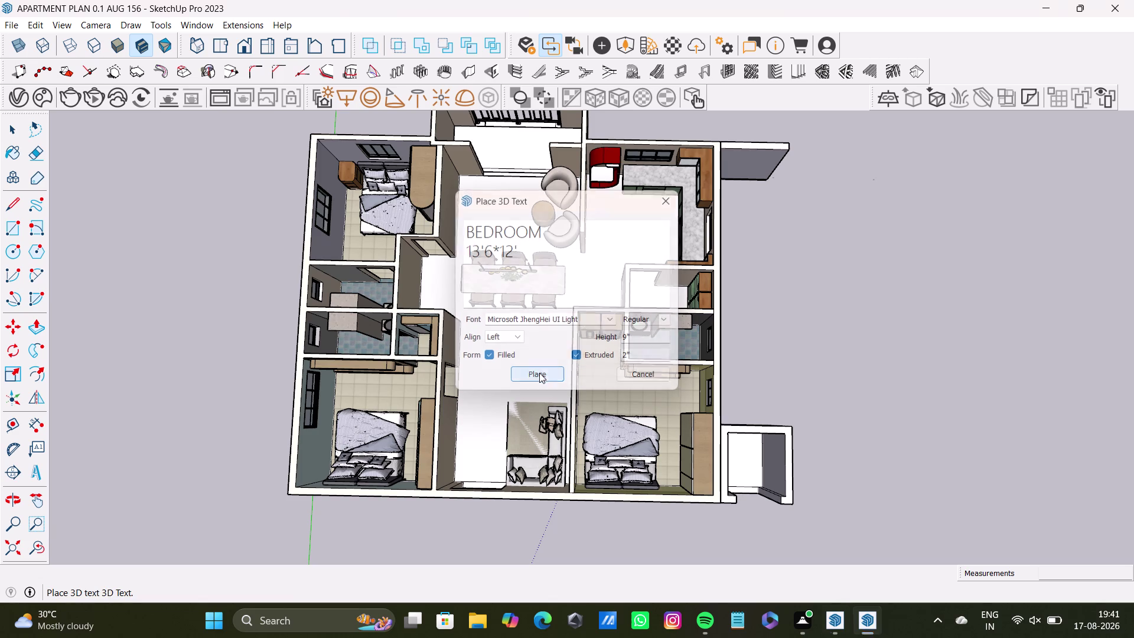
Place the BEDROOM label on the top-left bedroom floor and deselect it.
click(351, 254)
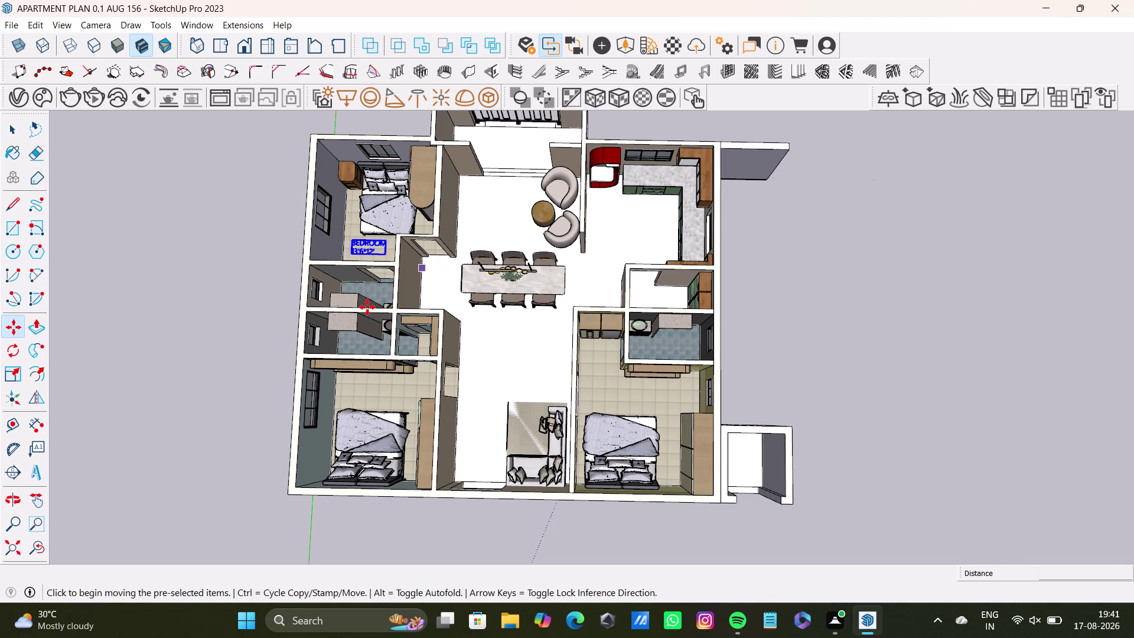
scroll(down, 3)
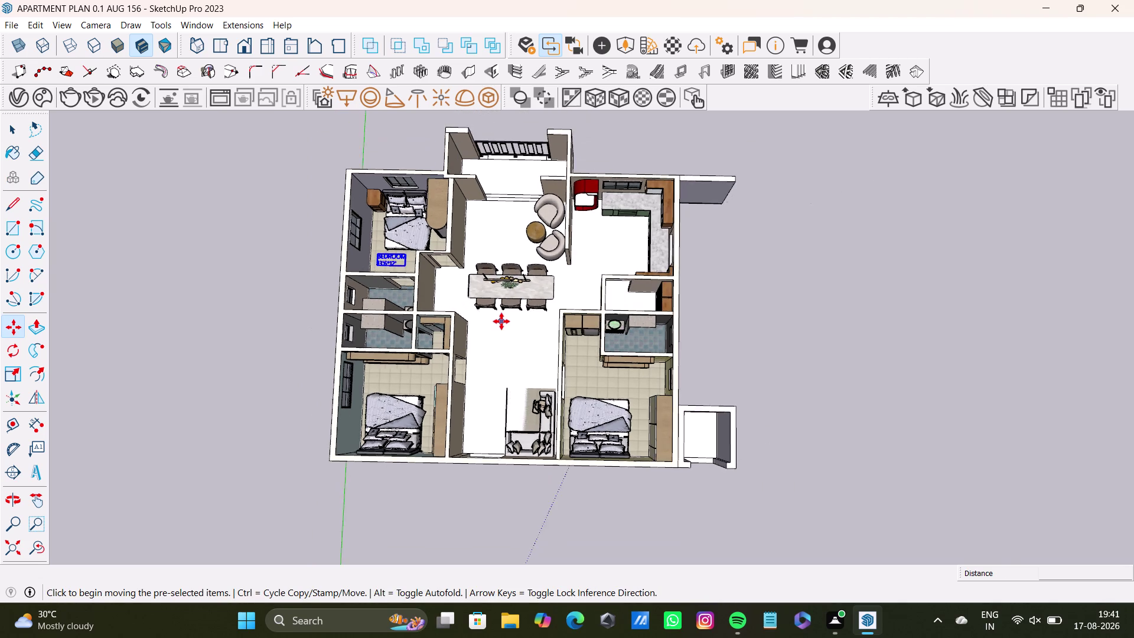
middle_drag(501, 321, 561, 332)
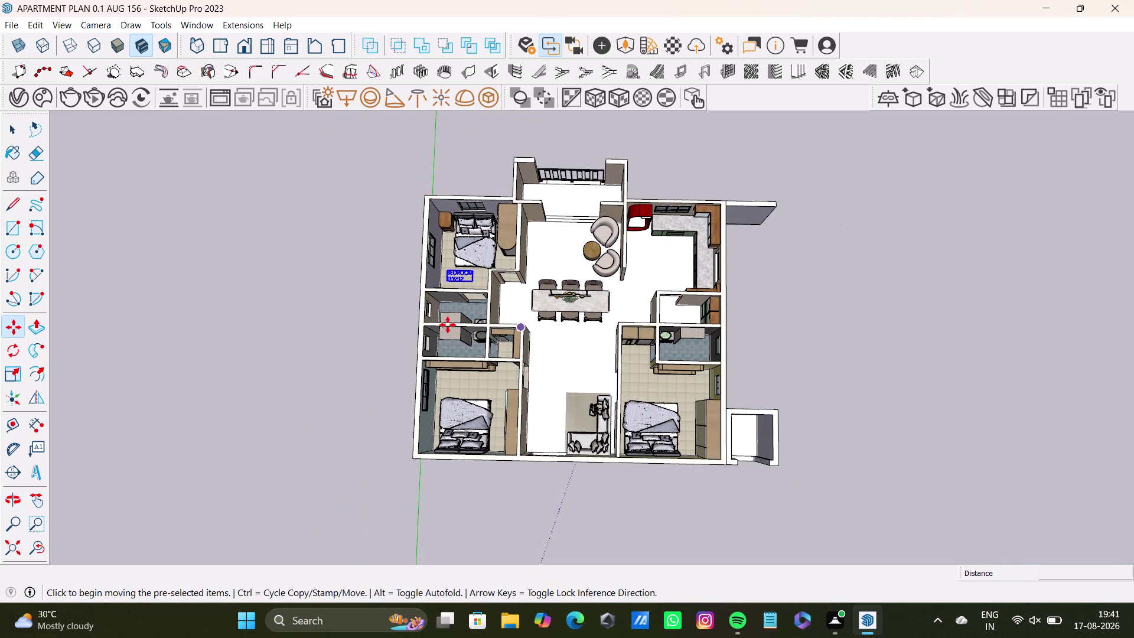
scroll(up, 3)
key(space)
click(344, 249)
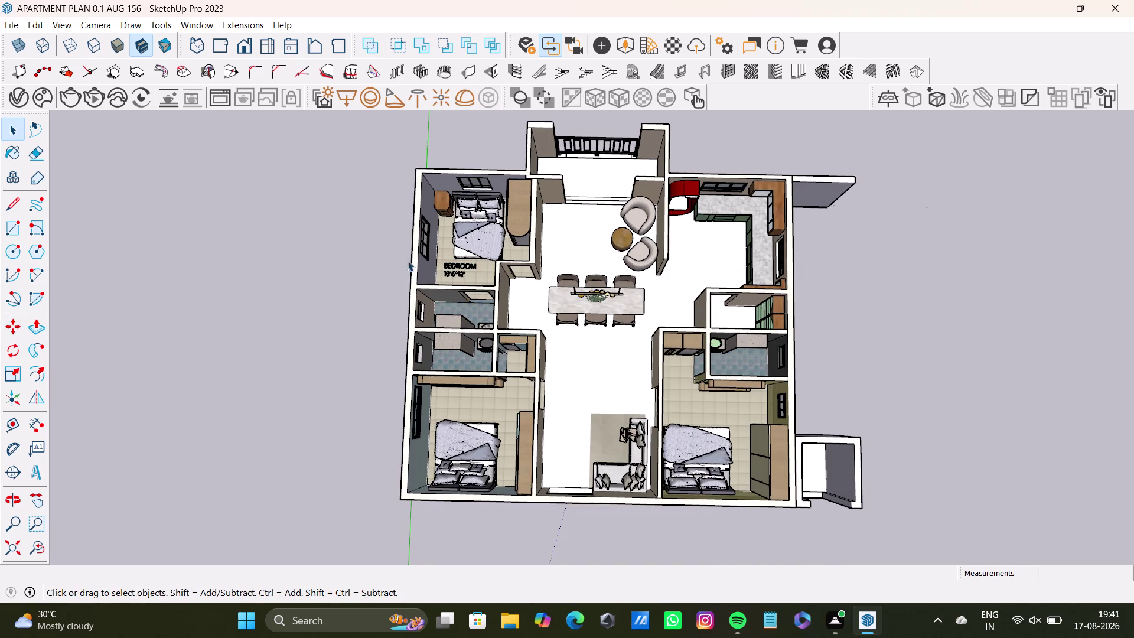
Zoom in and start a new 3D text label, clearing its placeholder text.
scroll(up, 3)
scroll(up, 3)
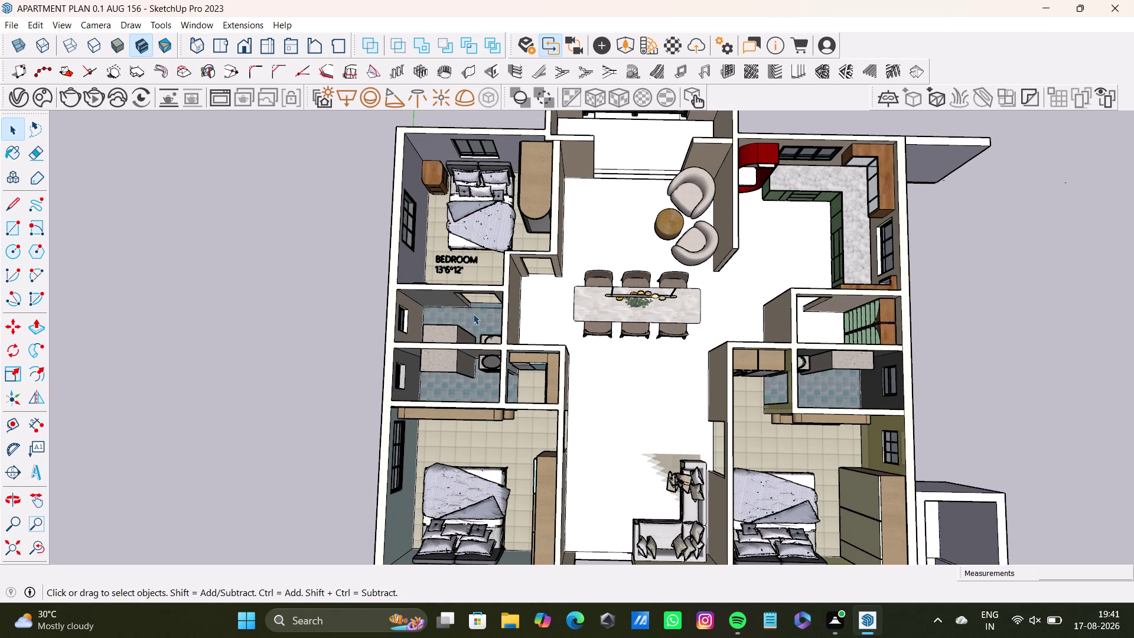
click(37, 473)
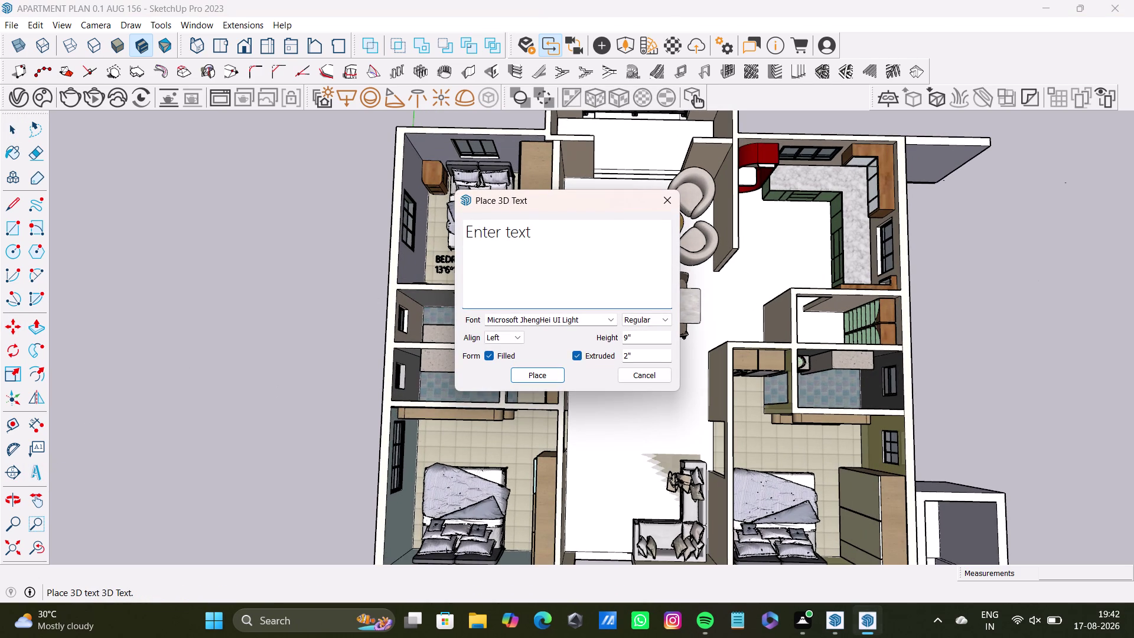
click(538, 241)
key(BackSpace)
Enter the 3D text TOILET with the dimensions 9'2*4'7" on a second line.
key(BackSpace)
key(BackSpace)
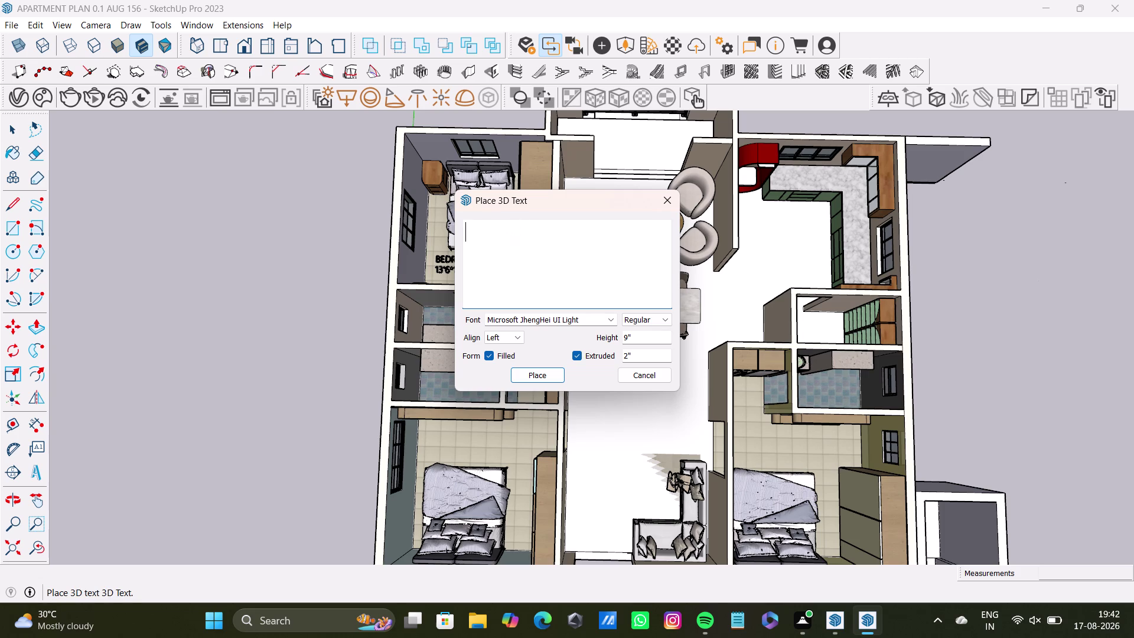
text(T)
text(O)
text(ILET)
key(space)
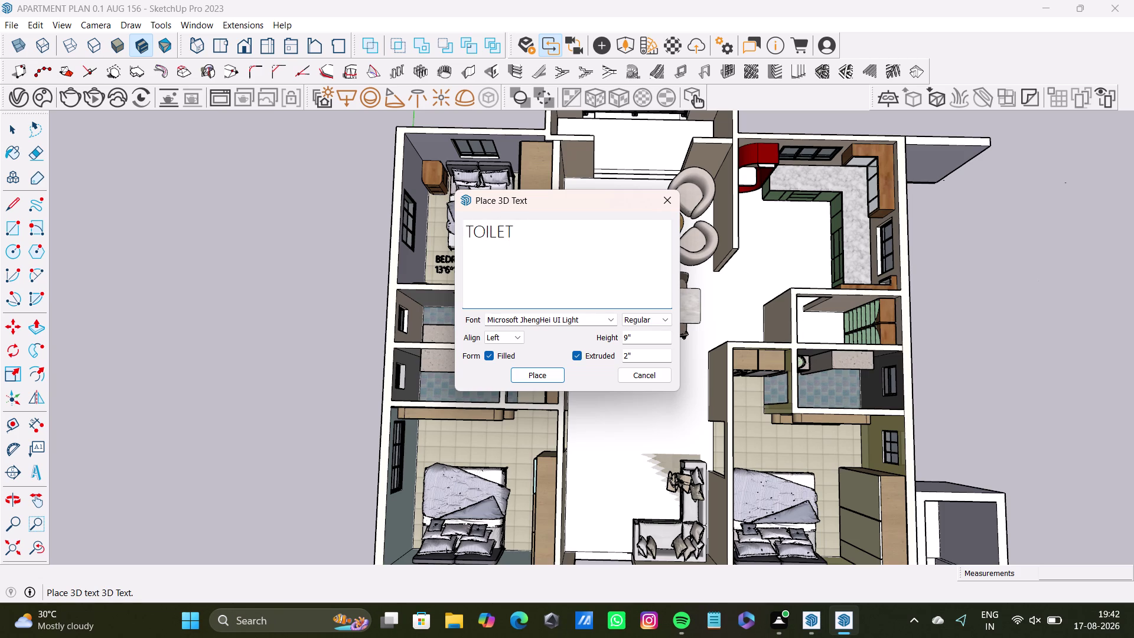
key(Return)
text(9')
key(2)
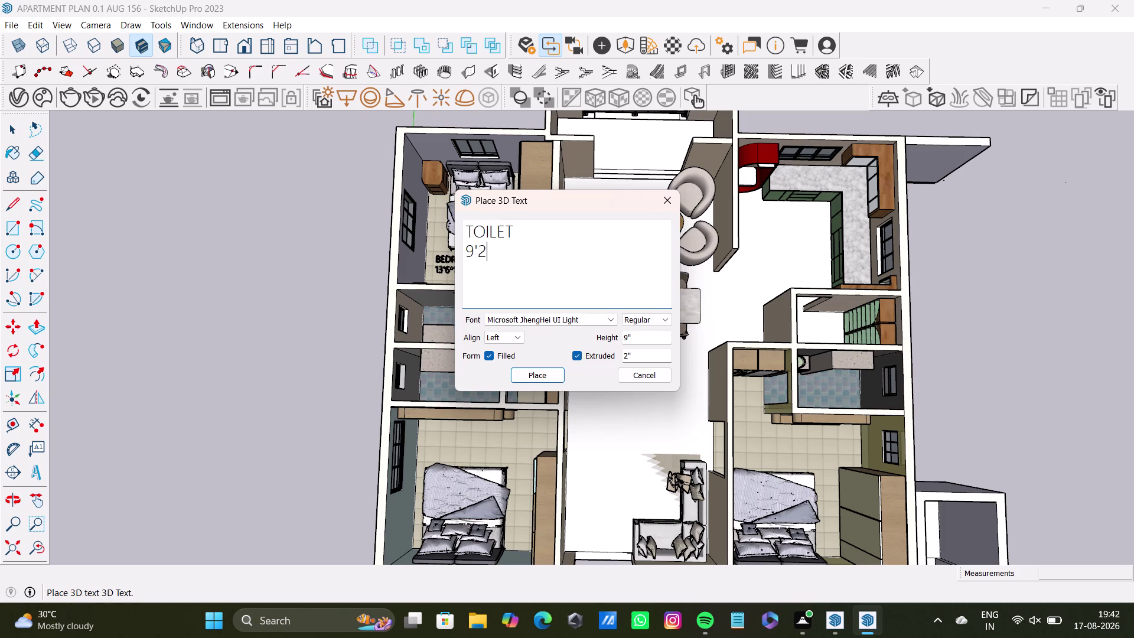
key(shift+asterisk)
key(4)
key(apostrophe)
text(76)
key(BackSpace)
key(shift+quotedbl)
key(Return)
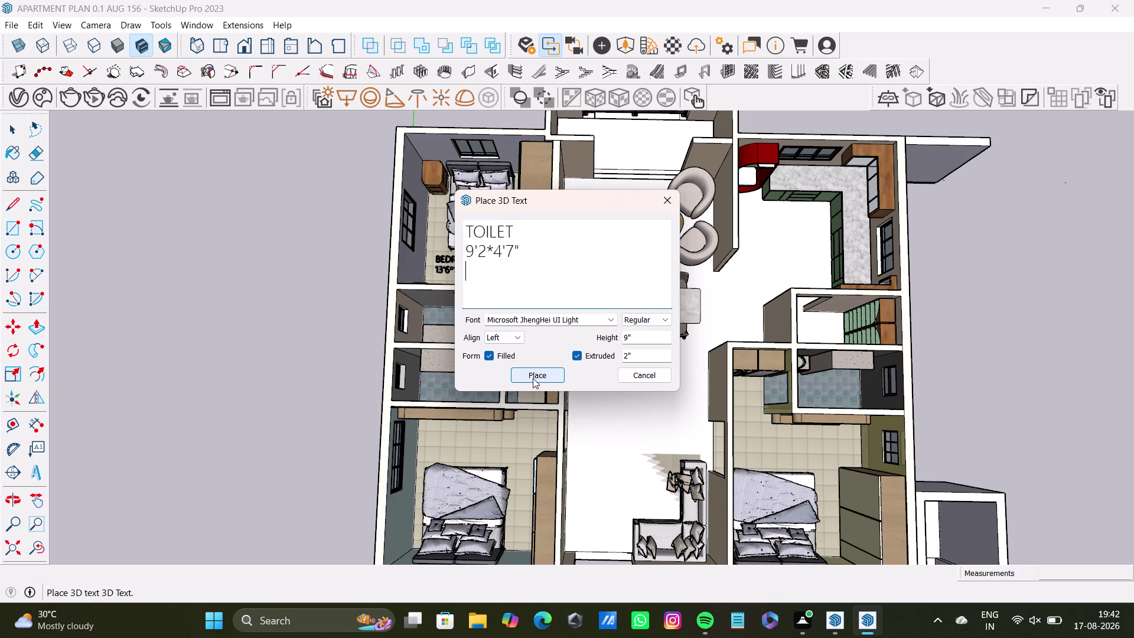
Place the TOILET label on the upper toilet floor and nudge it into position.
click(533, 378)
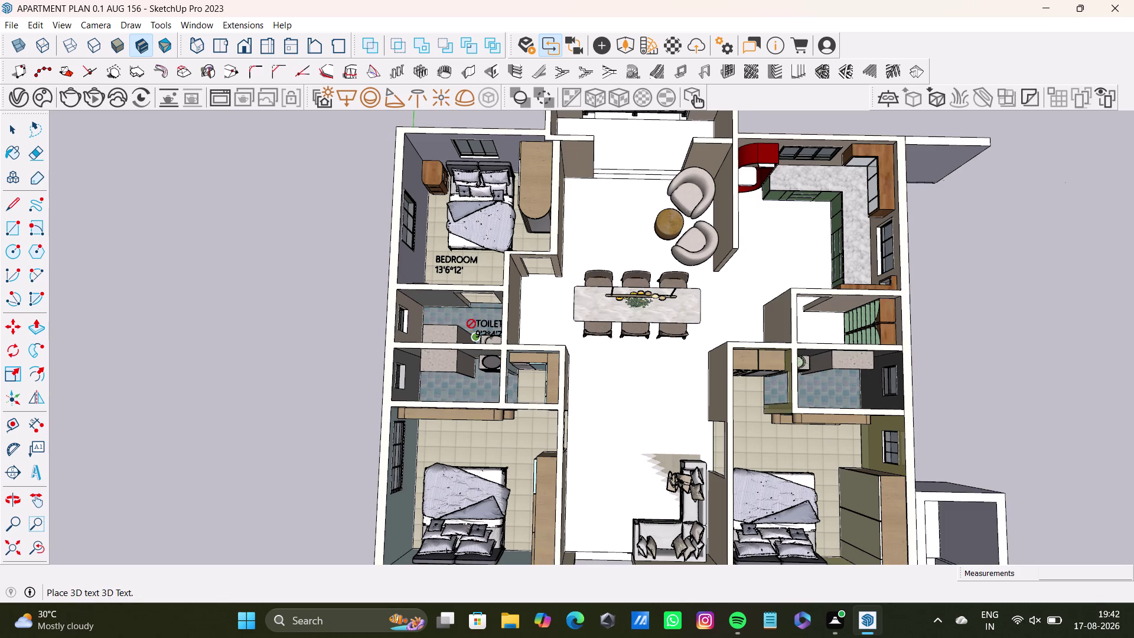
scroll(up, 3)
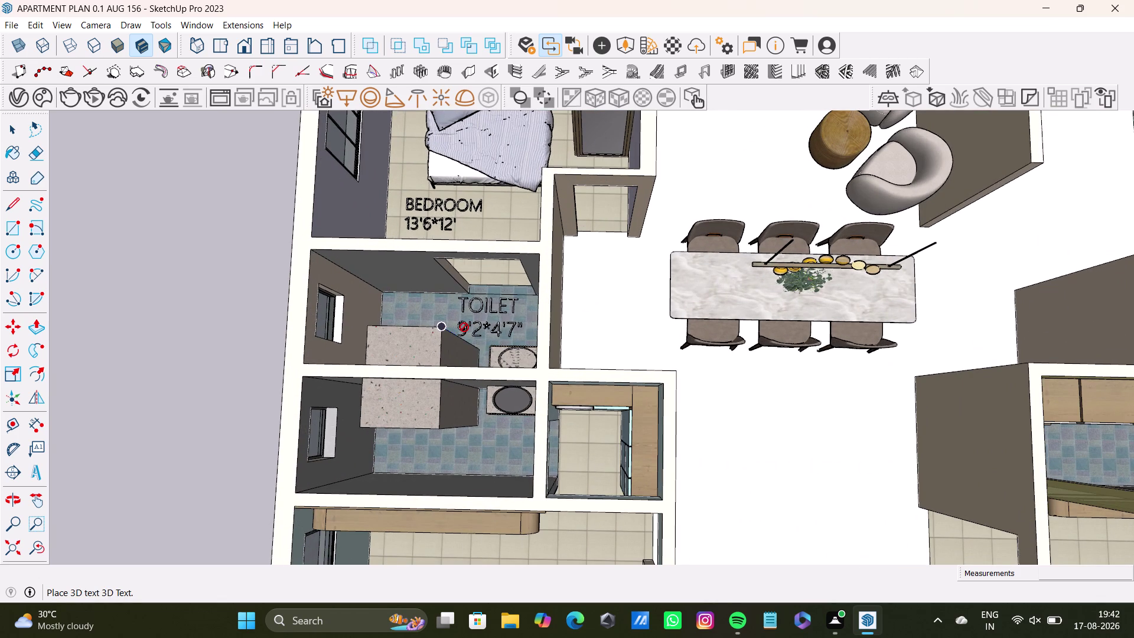
click(464, 327)
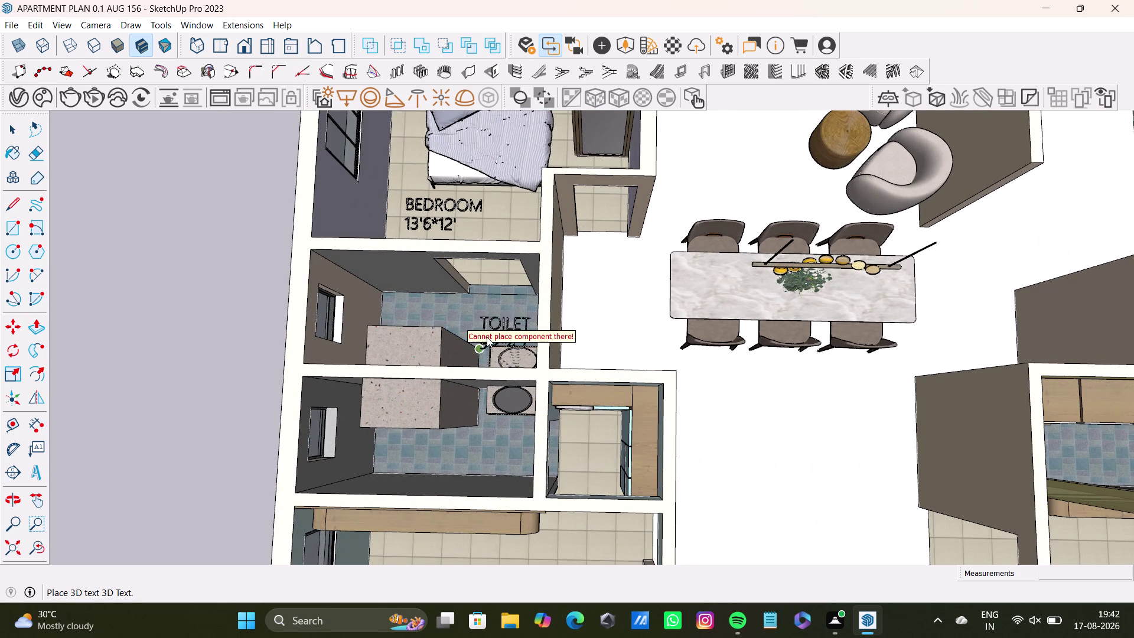
scroll(up, 3)
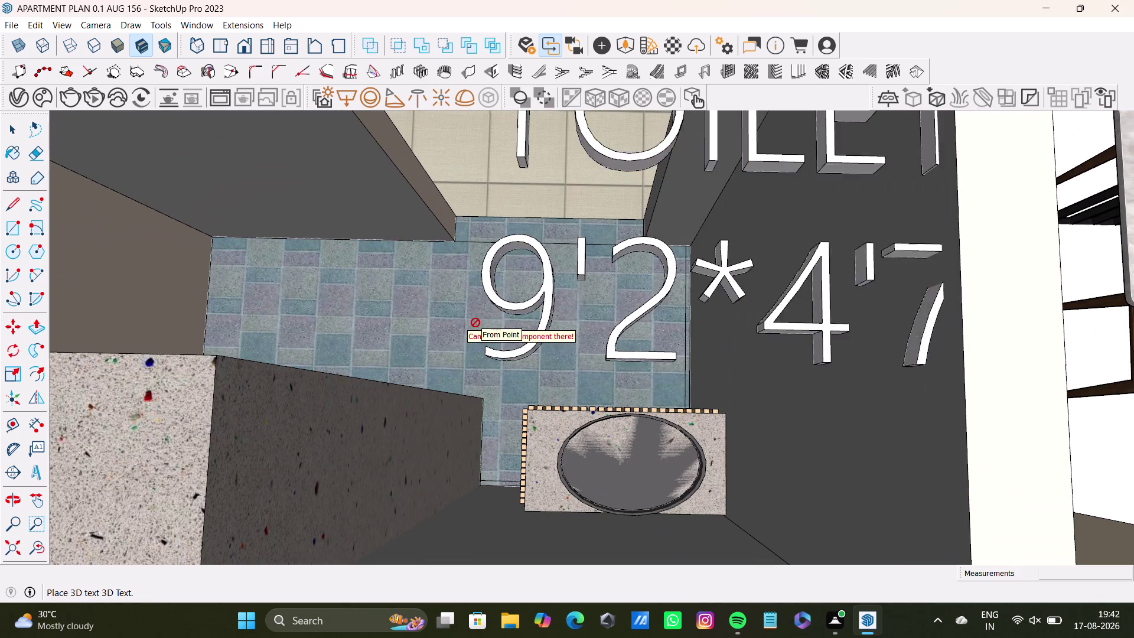
click(443, 325)
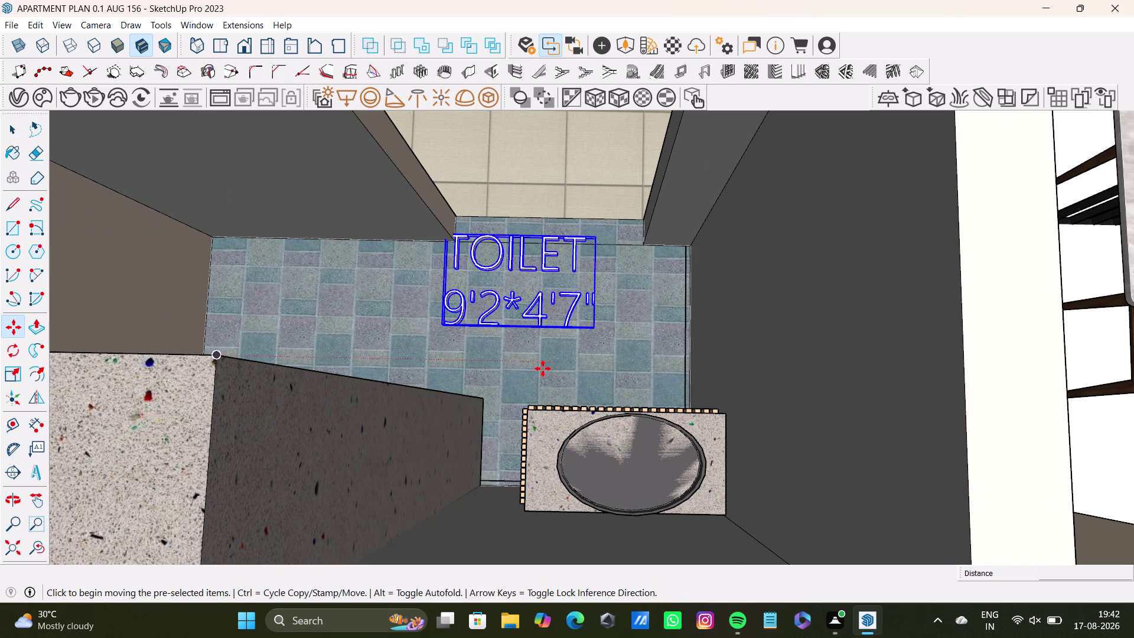
scroll(down, 3)
drag(581, 338, 593, 343)
Reframe the view over the toilets and start another 3D text label.
scroll(down, 3)
middle_drag(535, 438, 531, 386)
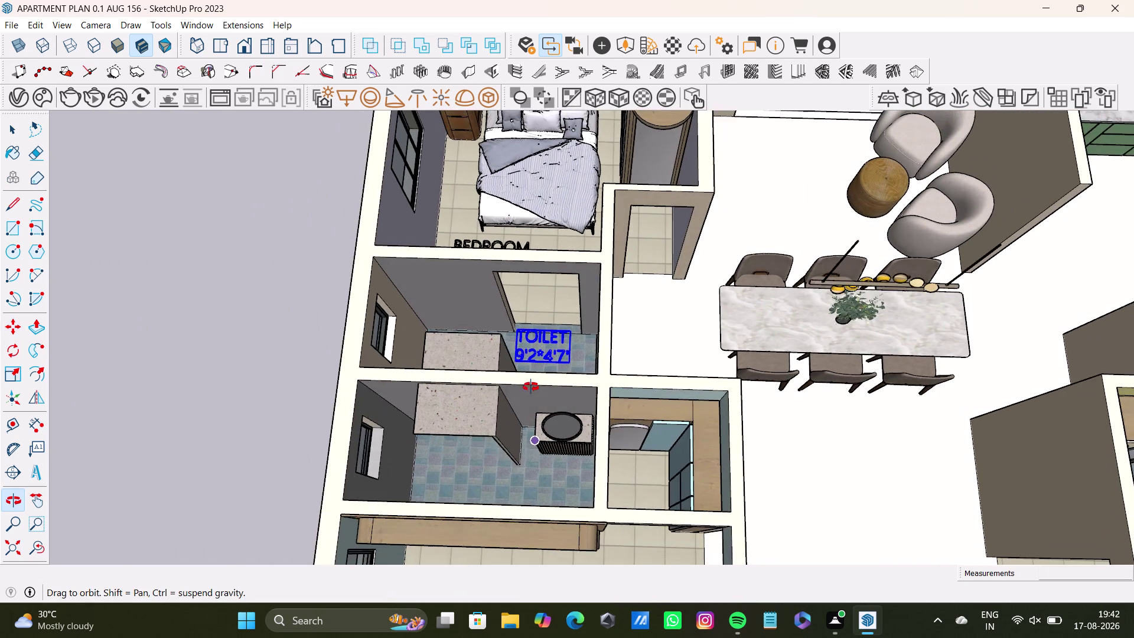
middle_drag(530, 387, 530, 407)
click(34, 470)
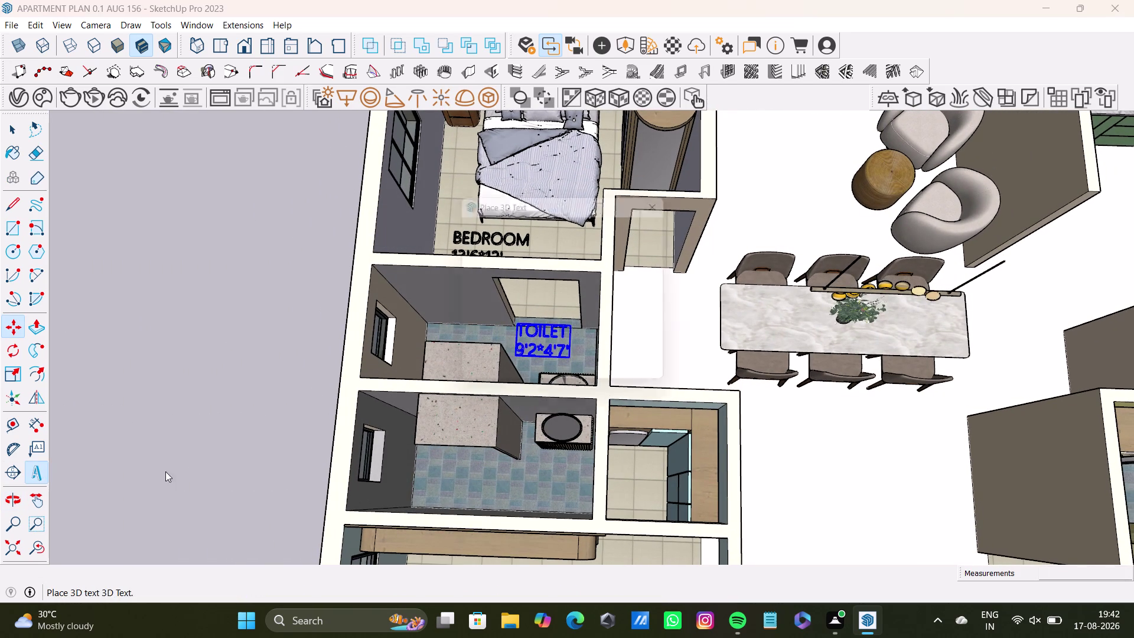
click(543, 242)
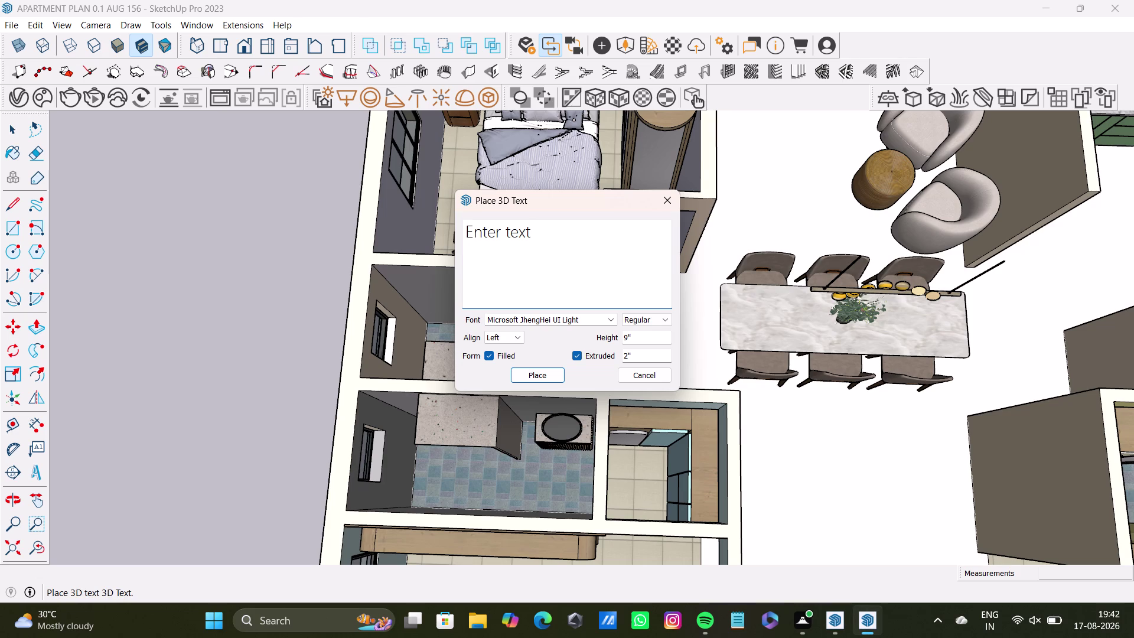
Enter the 3D text TOILET with the dimensions 9'2*4'6" on a second line.
key(BackSpace)
key(BackSpace)
key(BackSpace)
text(T)
text(O)
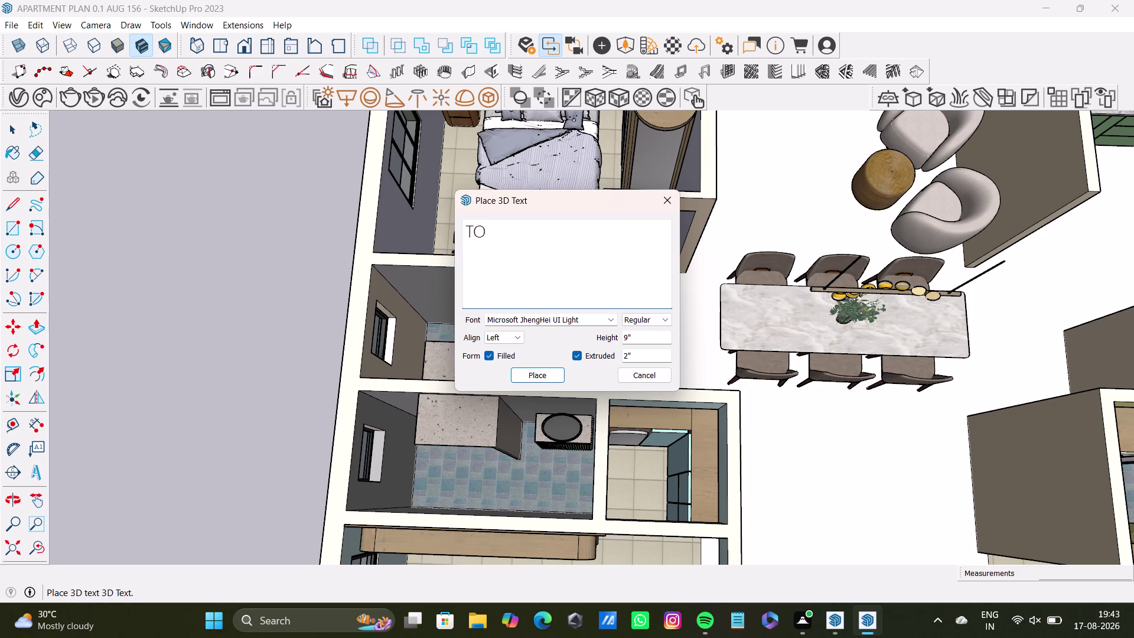
text(ILET)
key(Return)
key(9)
key(apostrophe)
key(2)
key(shift+asterisk)
text(4')
key(6)
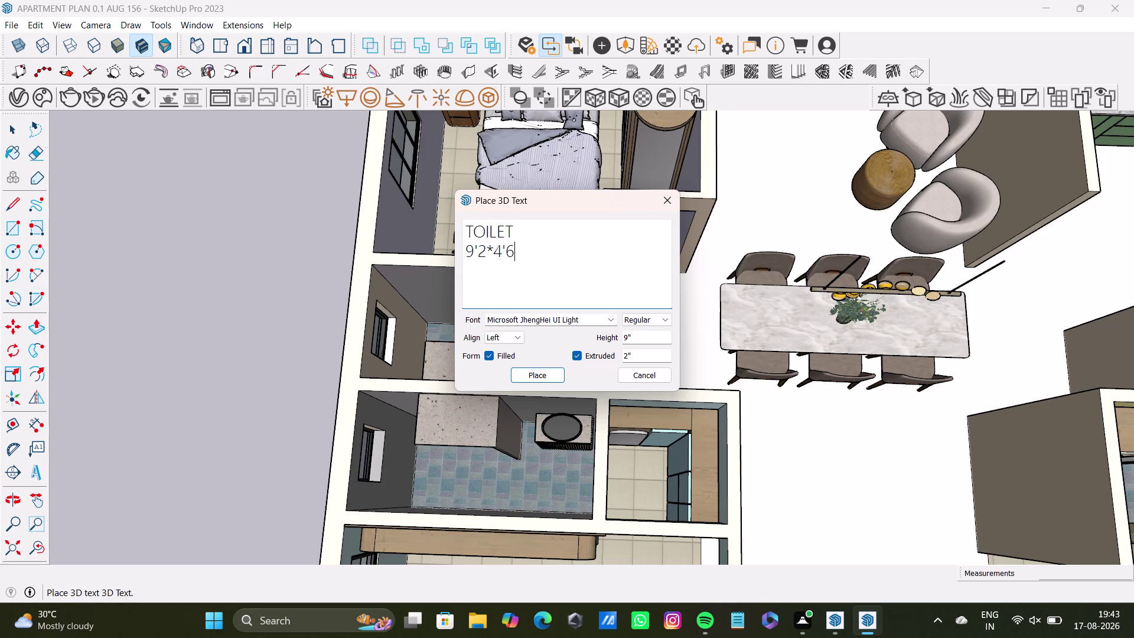
key(shift+quotedbl)
key(Return)
Drop the label on the lower toilet floor, orbit to check it, and start new 3D text.
click(537, 377)
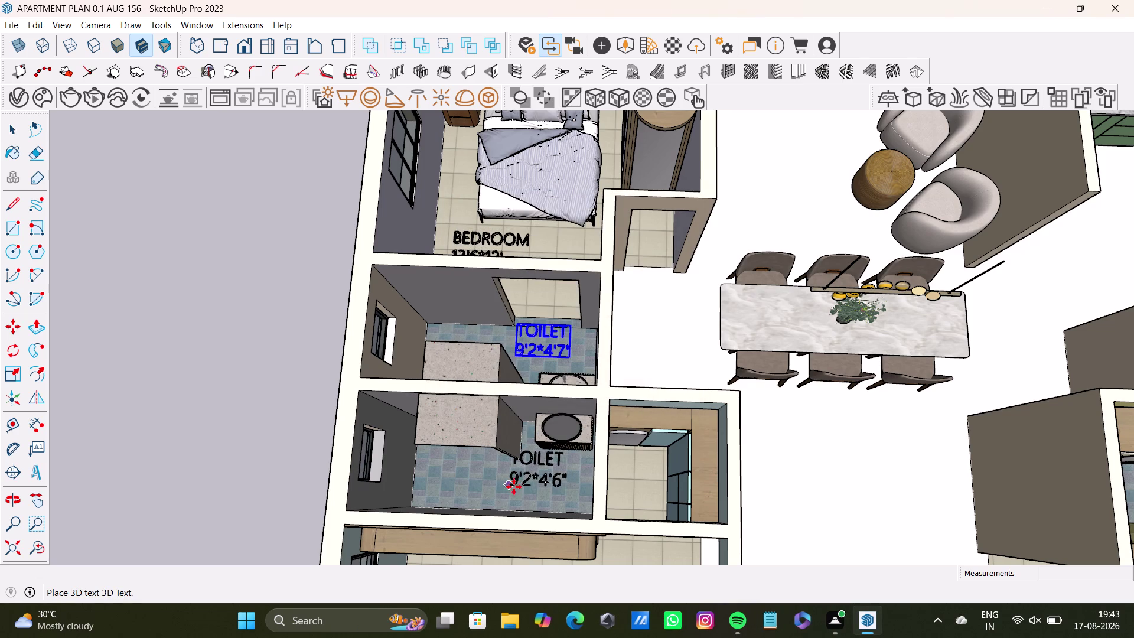
click(520, 500)
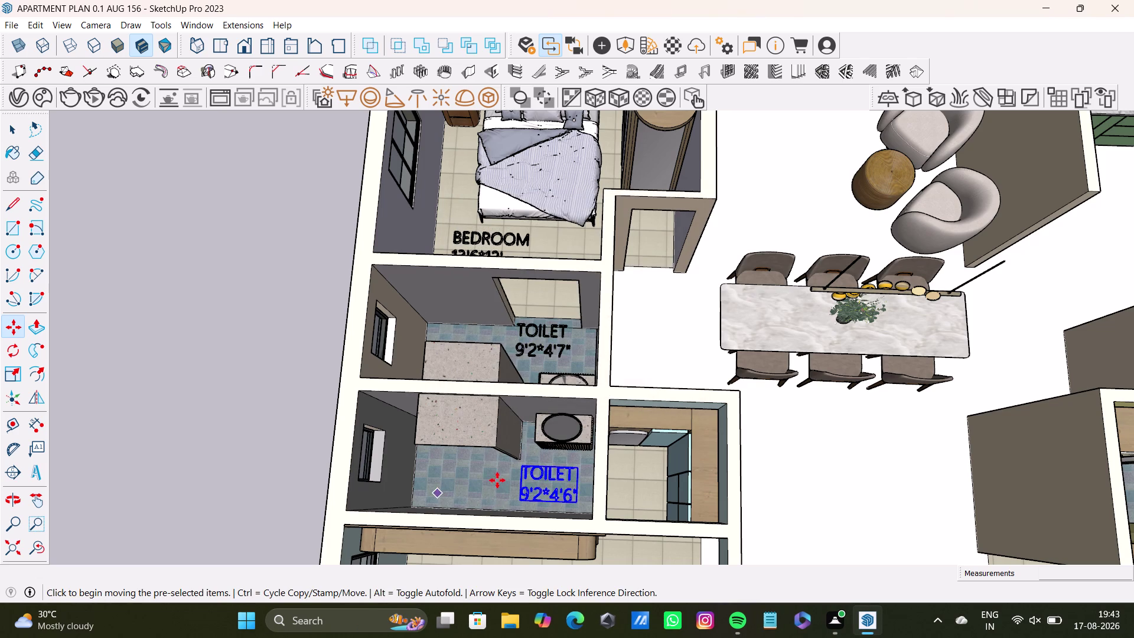
scroll(down, 3)
scroll(down, 3)
middle_drag(500, 399, 504, 335)
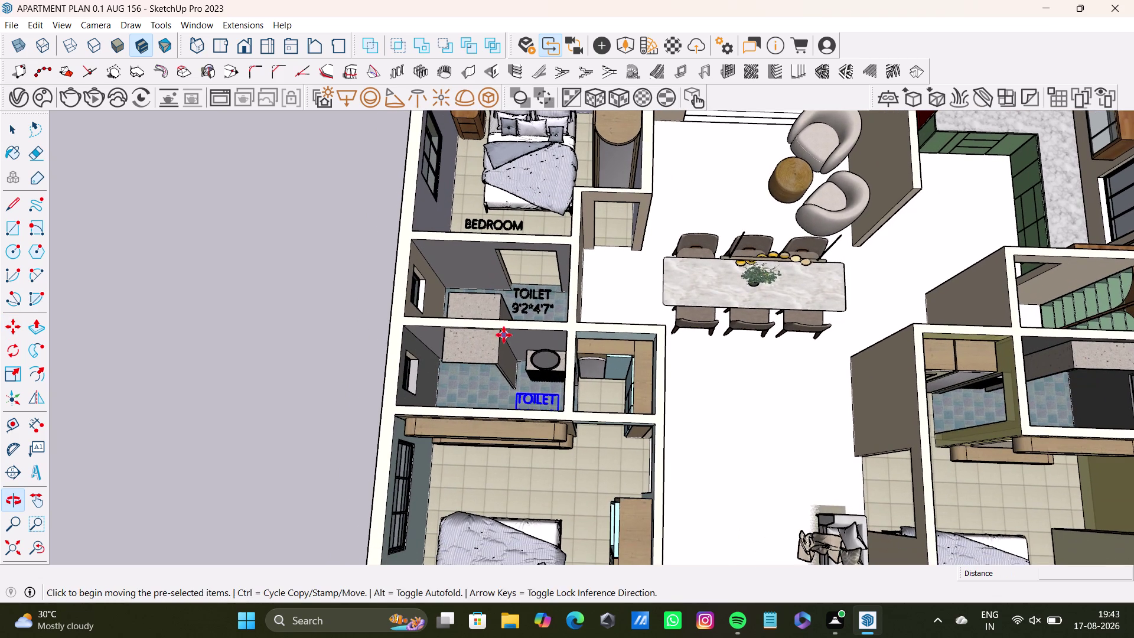
middle_drag(563, 406, 561, 455)
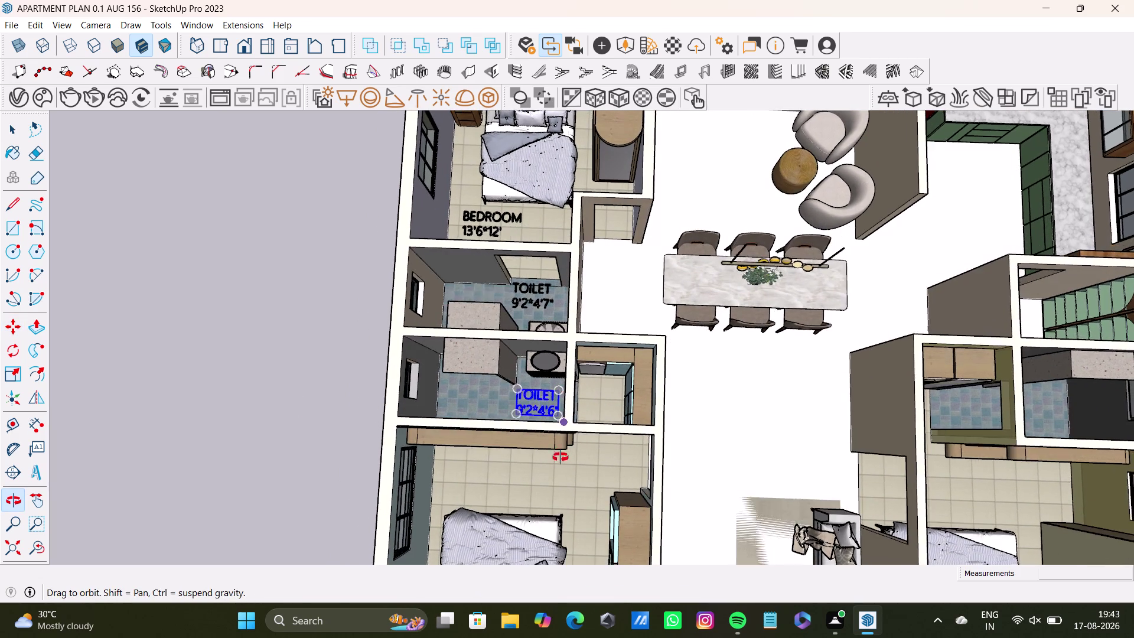
middle_drag(561, 455, 560, 458)
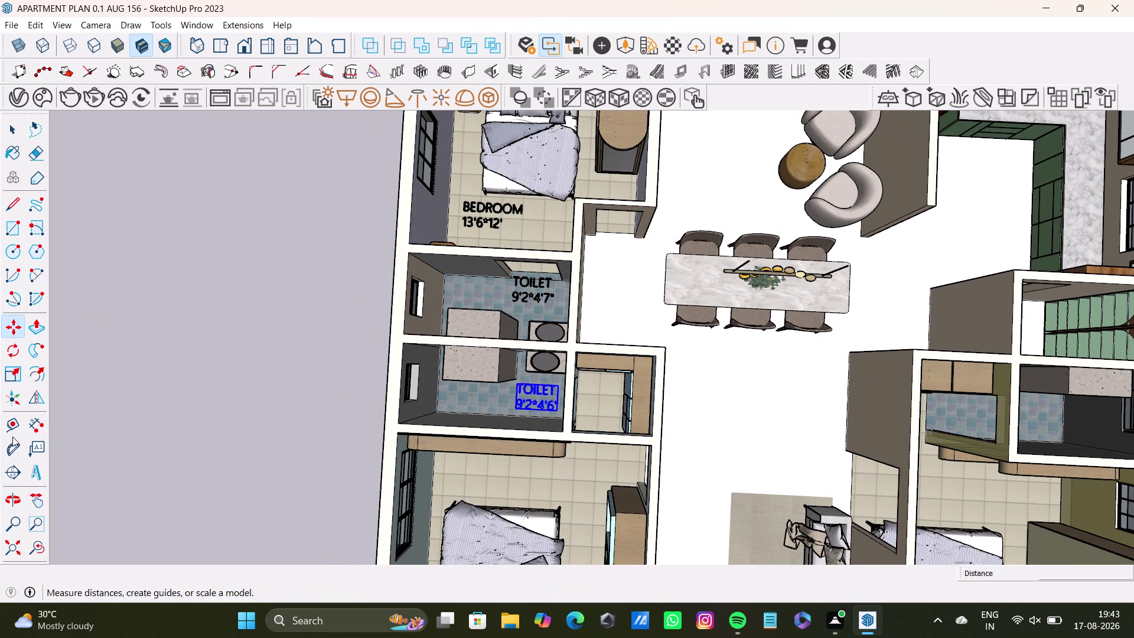
click(32, 474)
Enter a new 3D text reading DRESS with the dimensions 4'0"*4'6" below it.
click(551, 238)
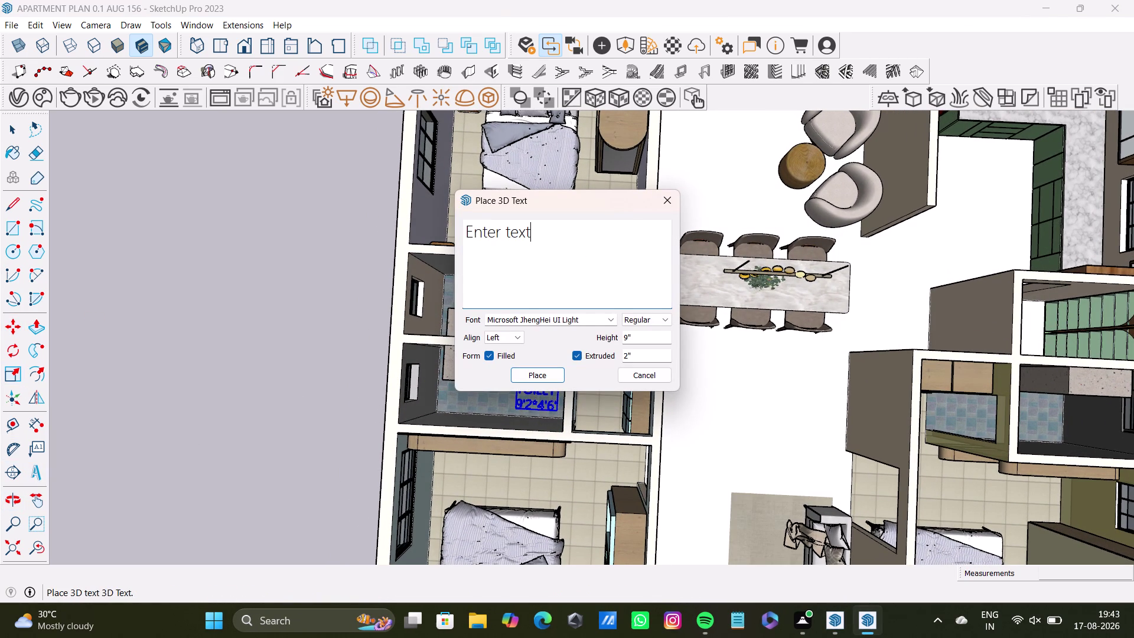
key(BackSpace)
key(BackSpace)
key(BackSpace)
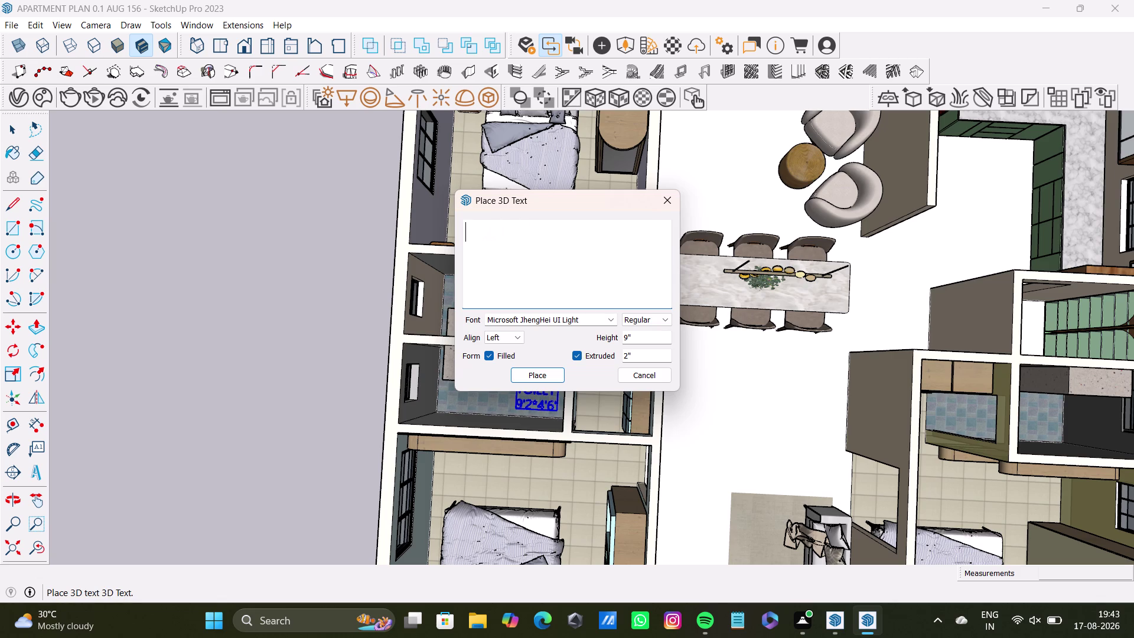
text(DRE)
text(S)
text(S)
text(ES)
key(BackSpace)
key(BackSpace)
key(Return)
text(4')
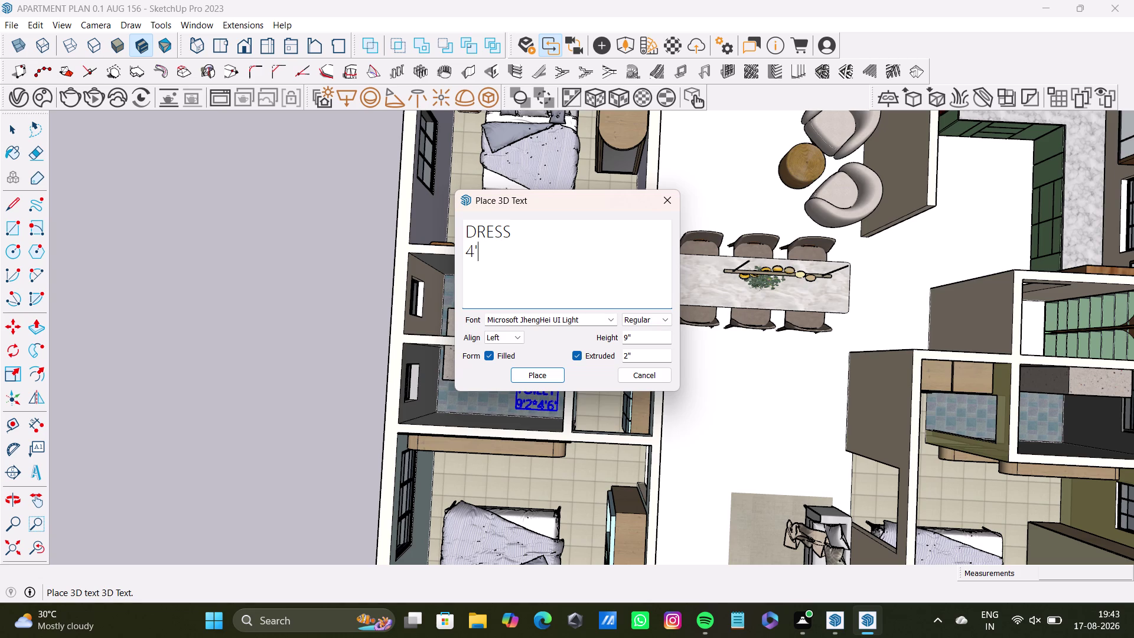
key(0)
key(shift+quotedbl)
key(shift+asterisk)
key(4)
key(shift+quotedbl)
key(BackSpace)
text('6)
key(shift+quotedbl)
key(Return)
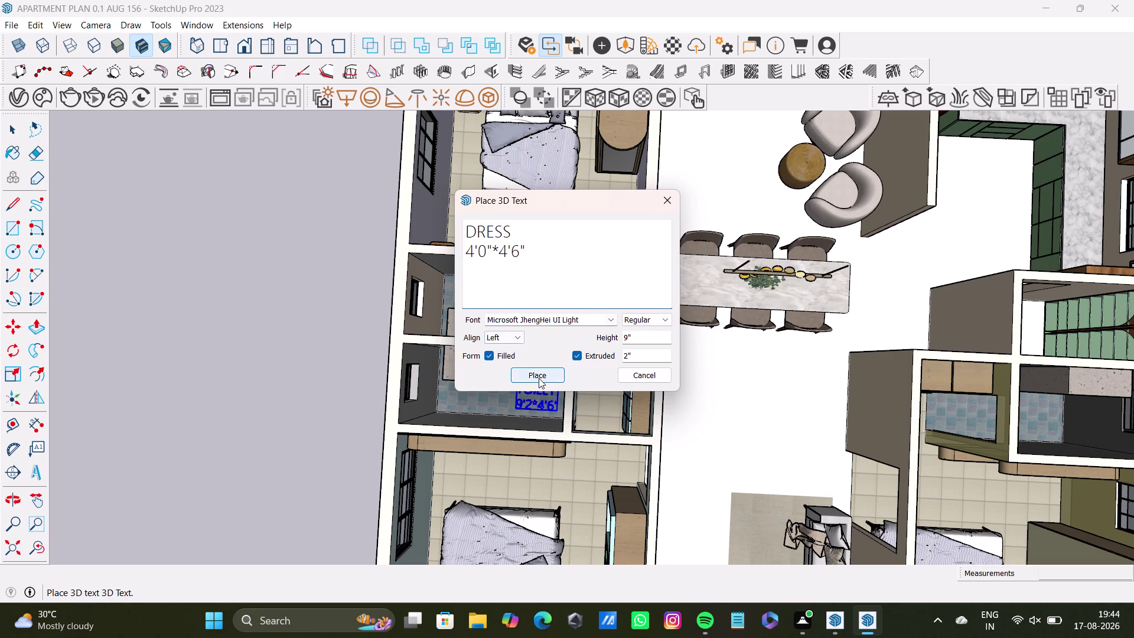
Place the DRESS label on the dressing-room floor.
click(539, 378)
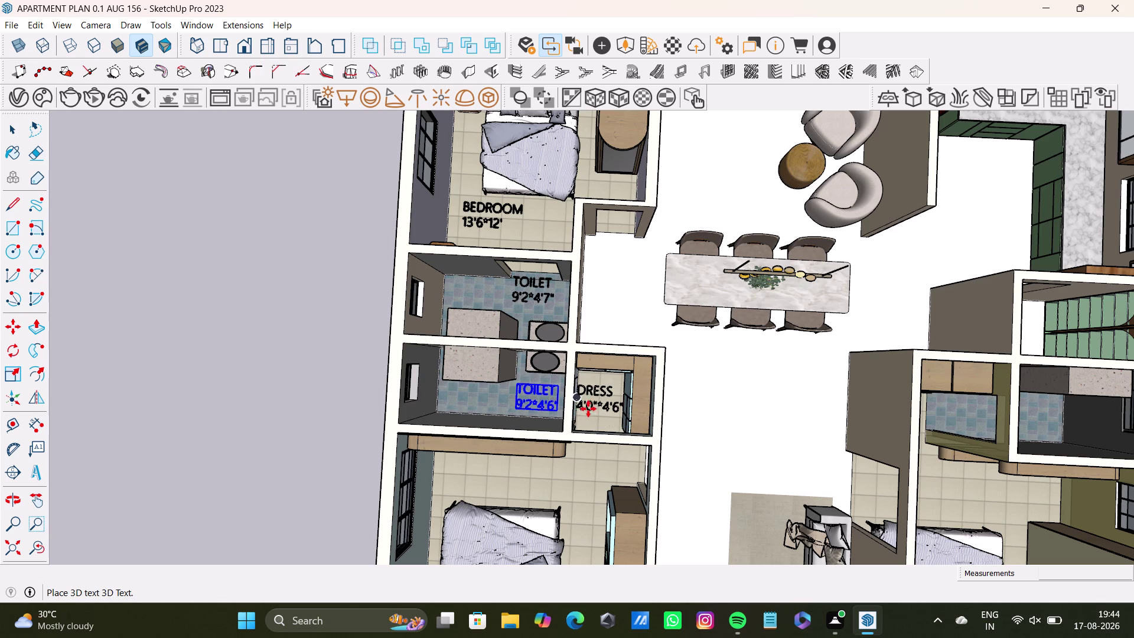
click(588, 400)
scroll(up, 3)
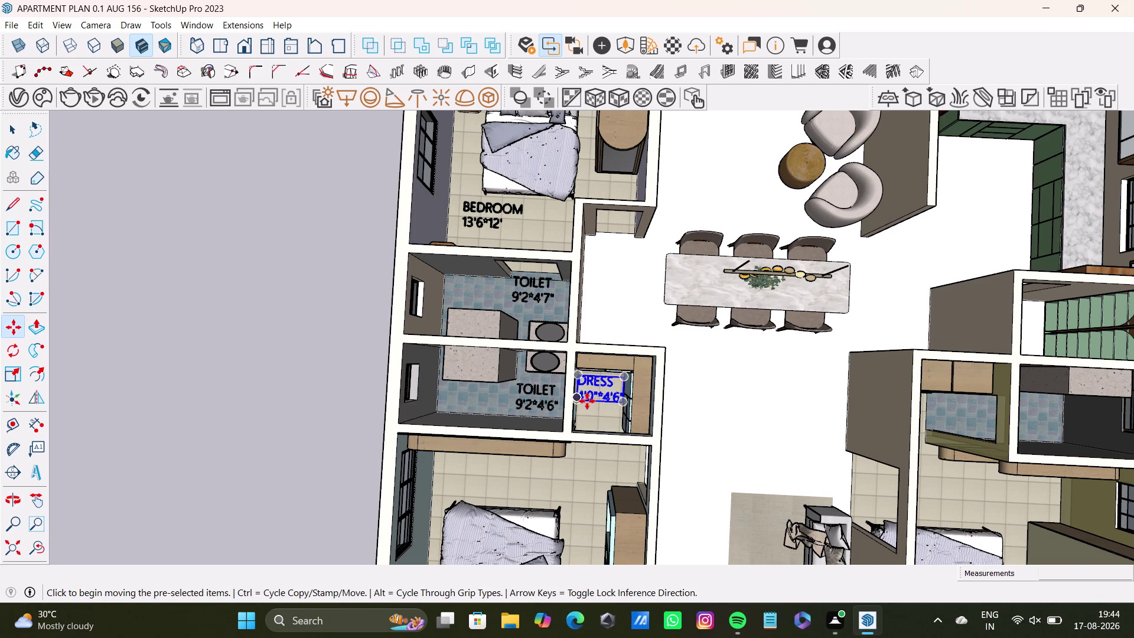
scroll(up, 3)
Scale the DRESS label down so it fits inside the dressing room.
key(s)
scroll(up, 3)
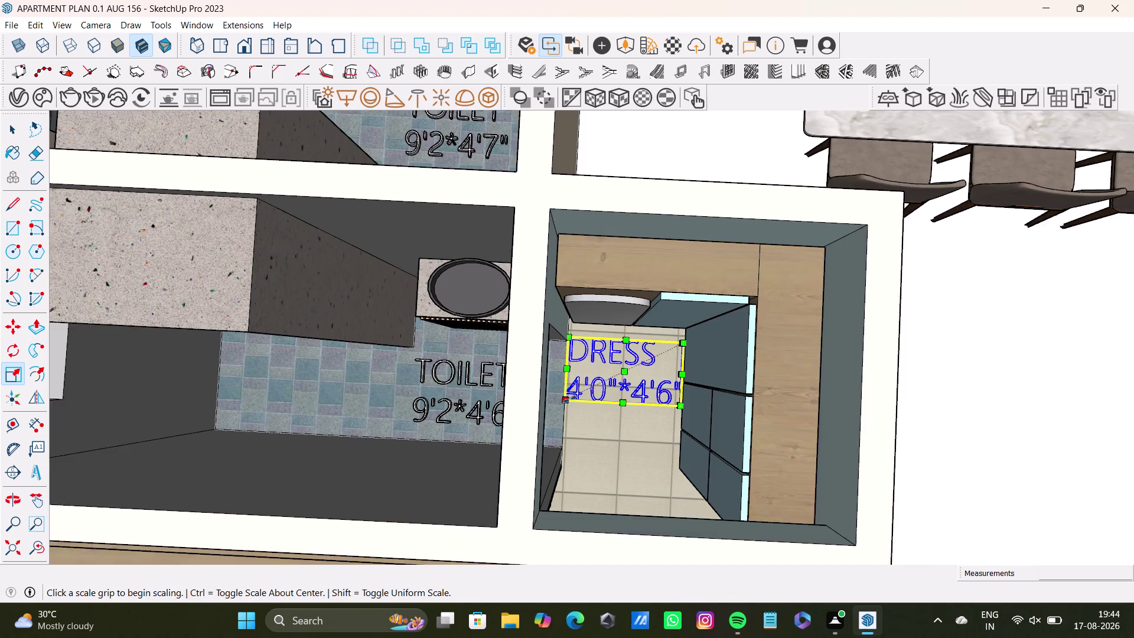
scroll(up, 3)
drag(569, 321, 583, 330)
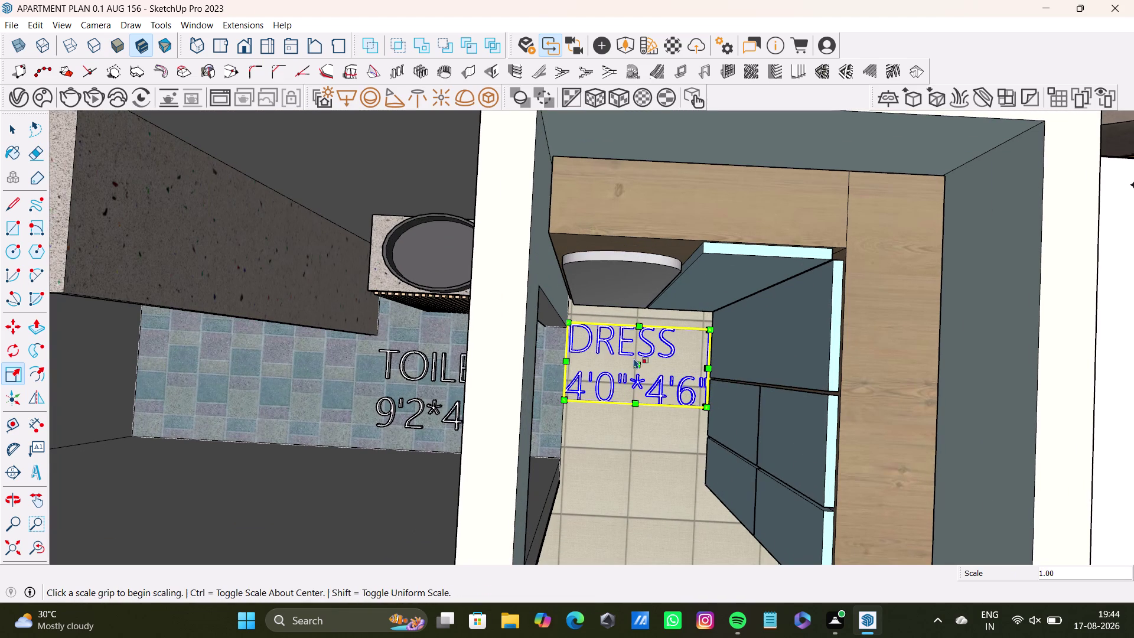
drag(704, 408, 678, 400)
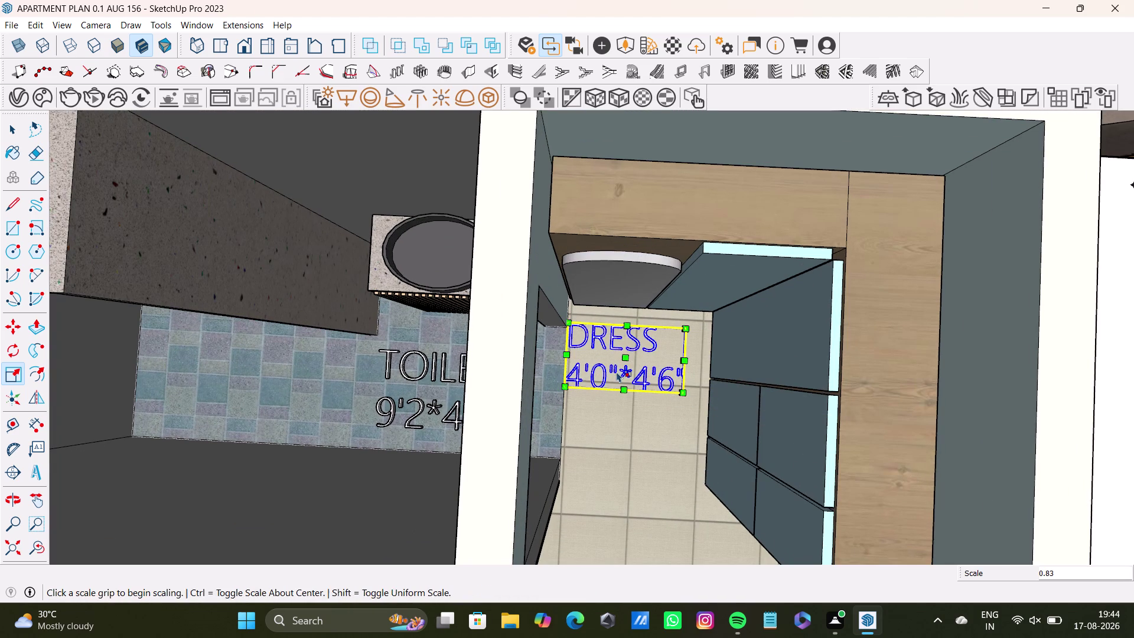
drag(569, 324, 582, 328)
key(space)
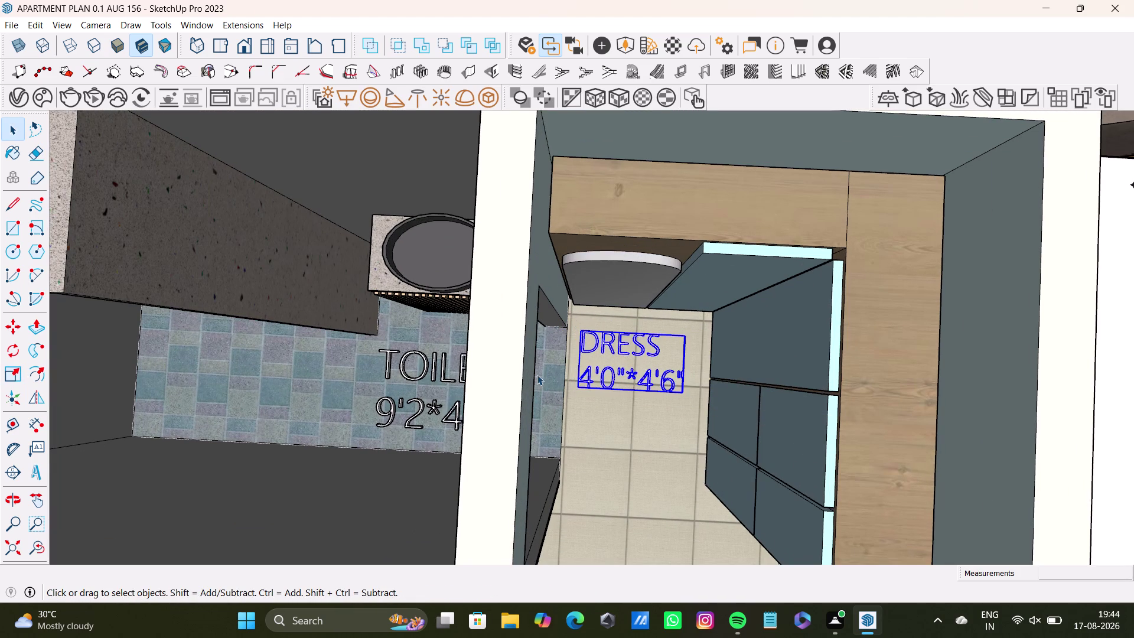
Orbit the view over to the bedroom and start another 3D text label.
scroll(down, 3)
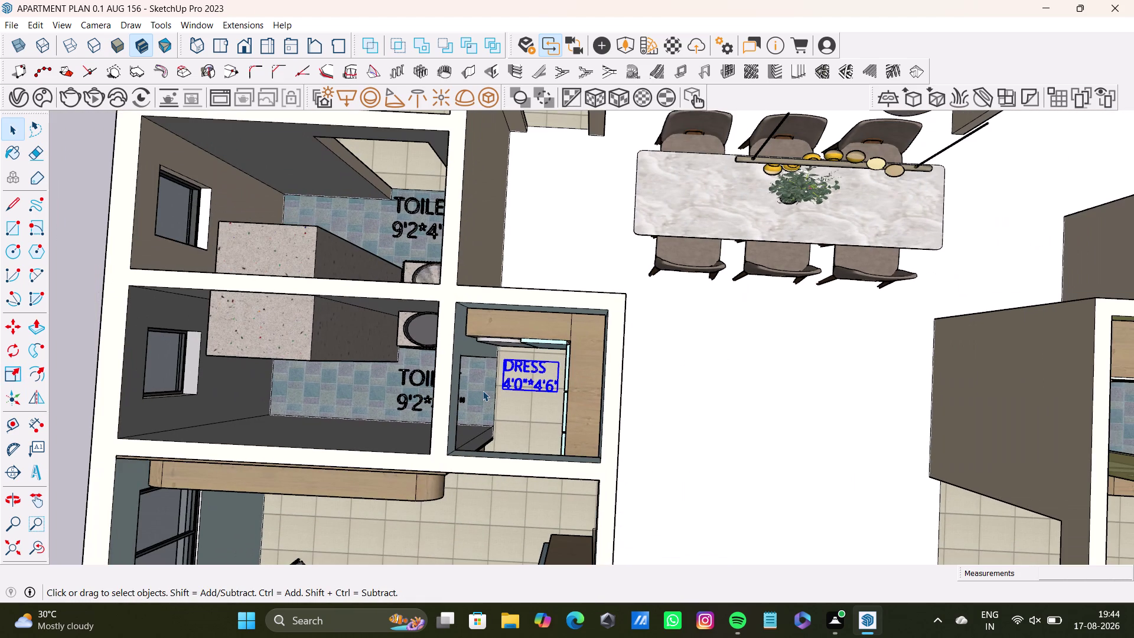
scroll(down, 3)
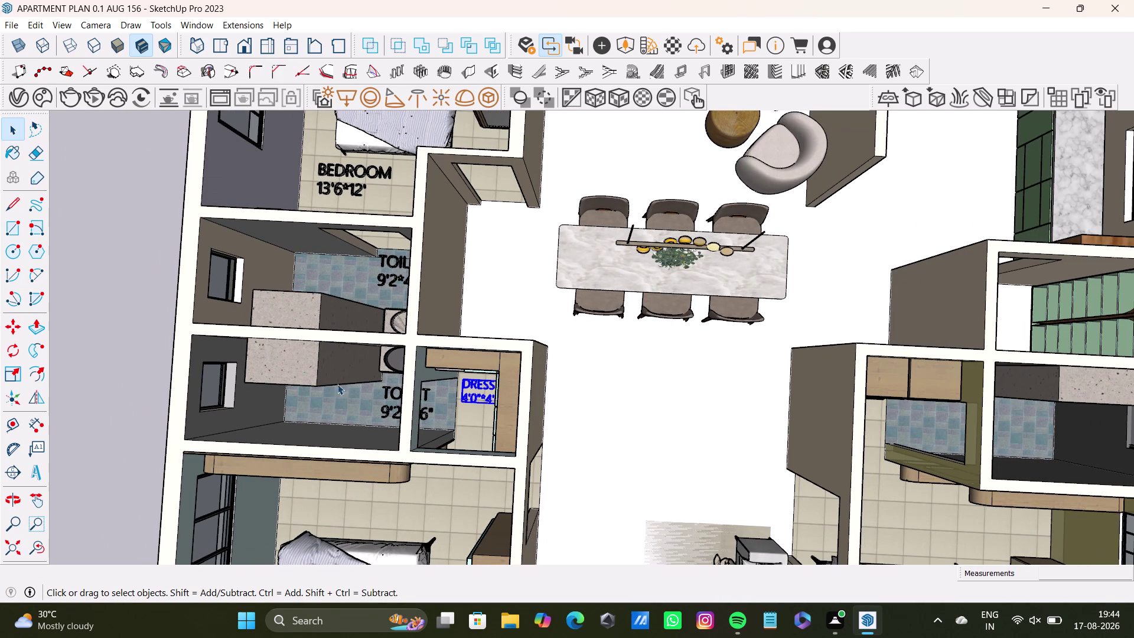
middle_drag(342, 431, 355, 372)
middle_drag(373, 448, 447, 334)
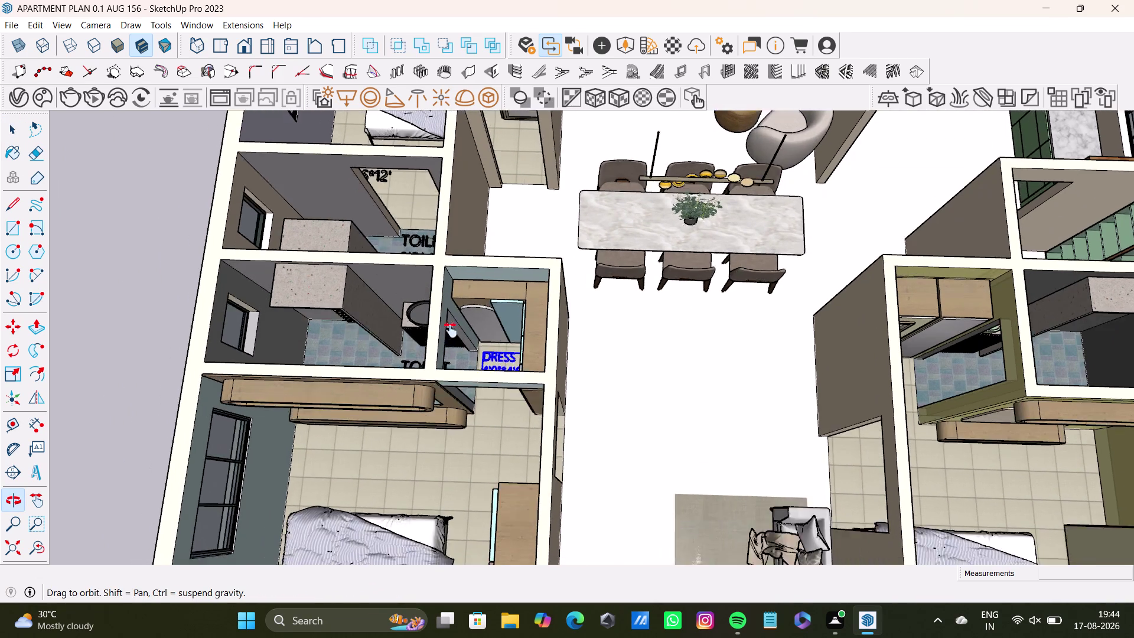
middle_drag(446, 333, 524, 239)
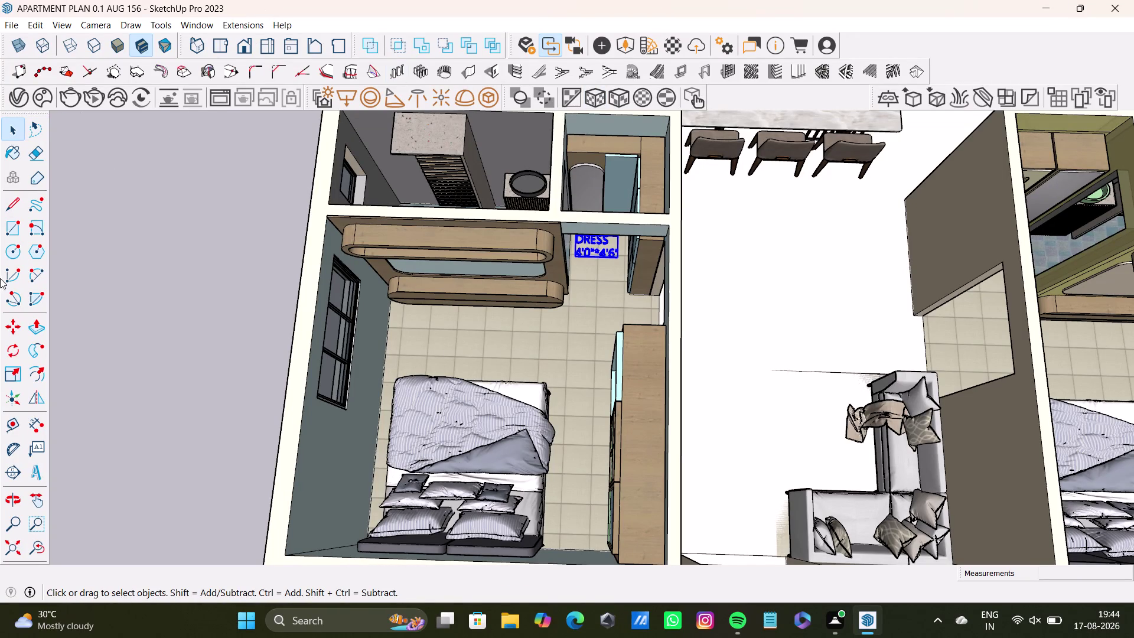
click(32, 475)
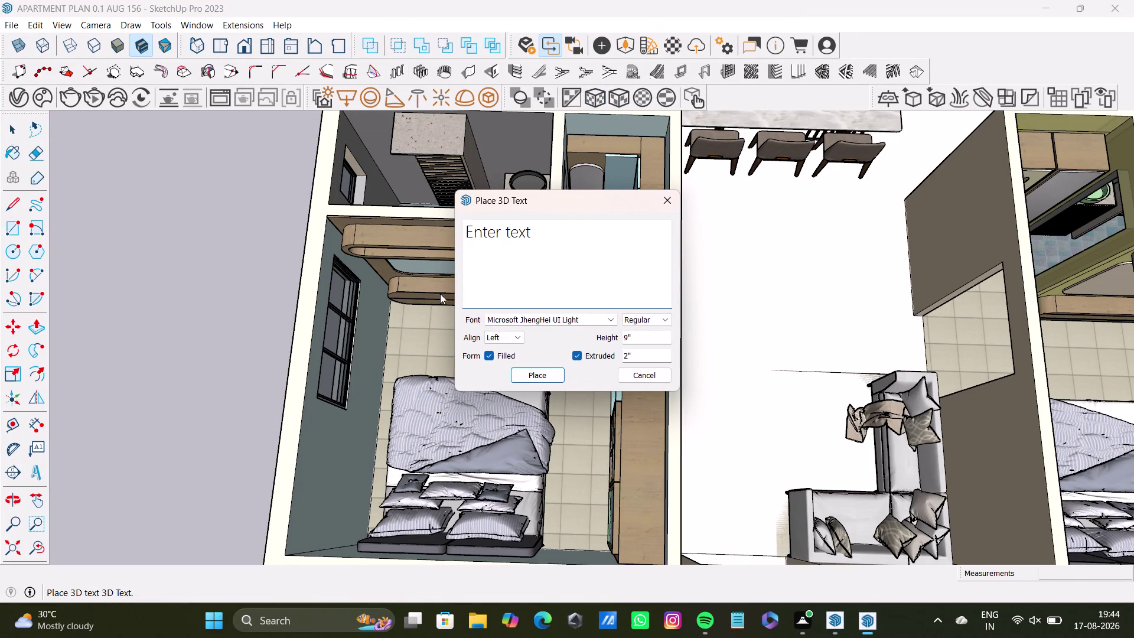
Place a 3D text label 'BEDROOM -01' over 13'6"*12'5" on the bedroom floor.
click(553, 231)
key(BackSpace)
key(BackSpace)
key(BackSpace)
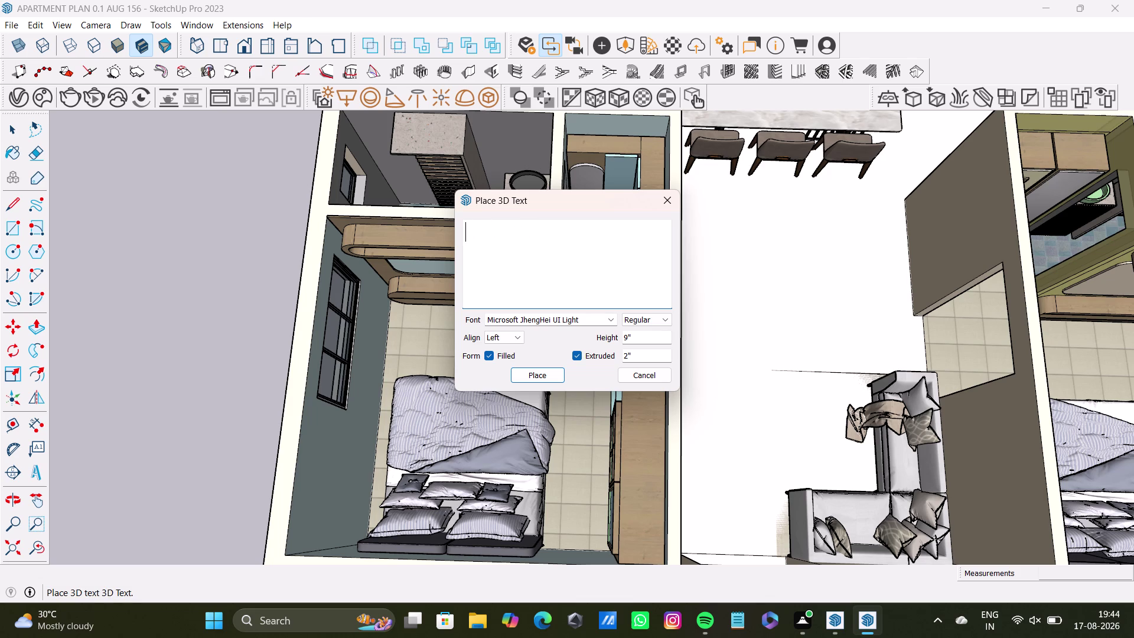
key(n)
key(BackSpace)
text(BED)
text(ROOM)
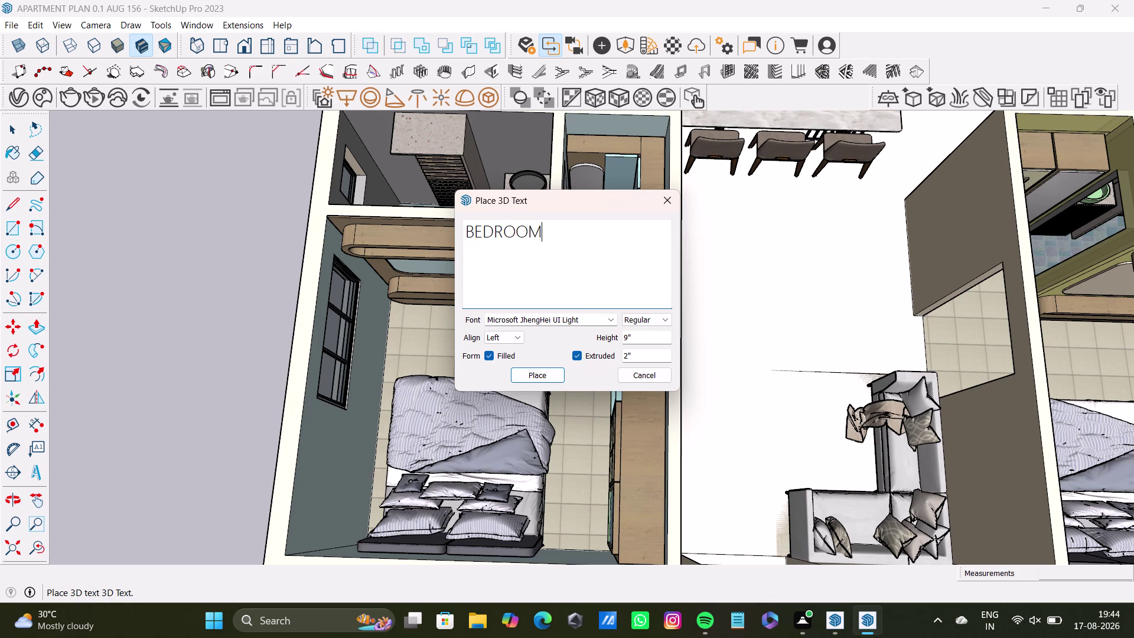
key(space)
key(minus)
text(01)
key(Return)
text(13)
text(')
text(6")
key(shift+asterisk)
text(1)
text(2)
key(apostrophe)
key(5)
key(shift+quotedbl)
key(Return)
click(545, 378)
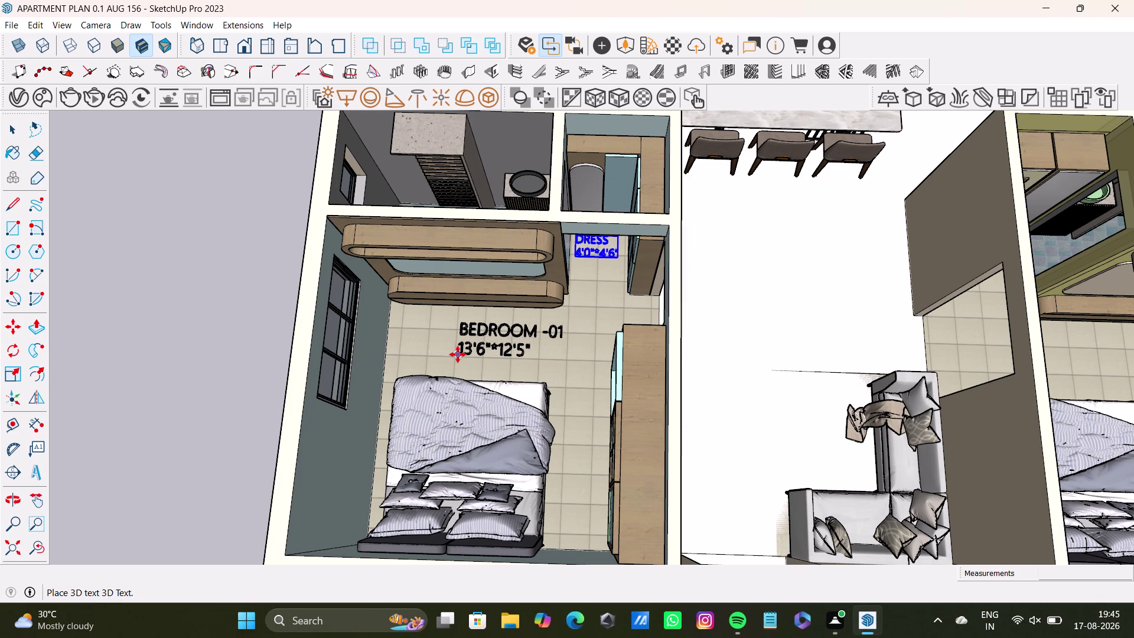
click(458, 355)
scroll(down, 3)
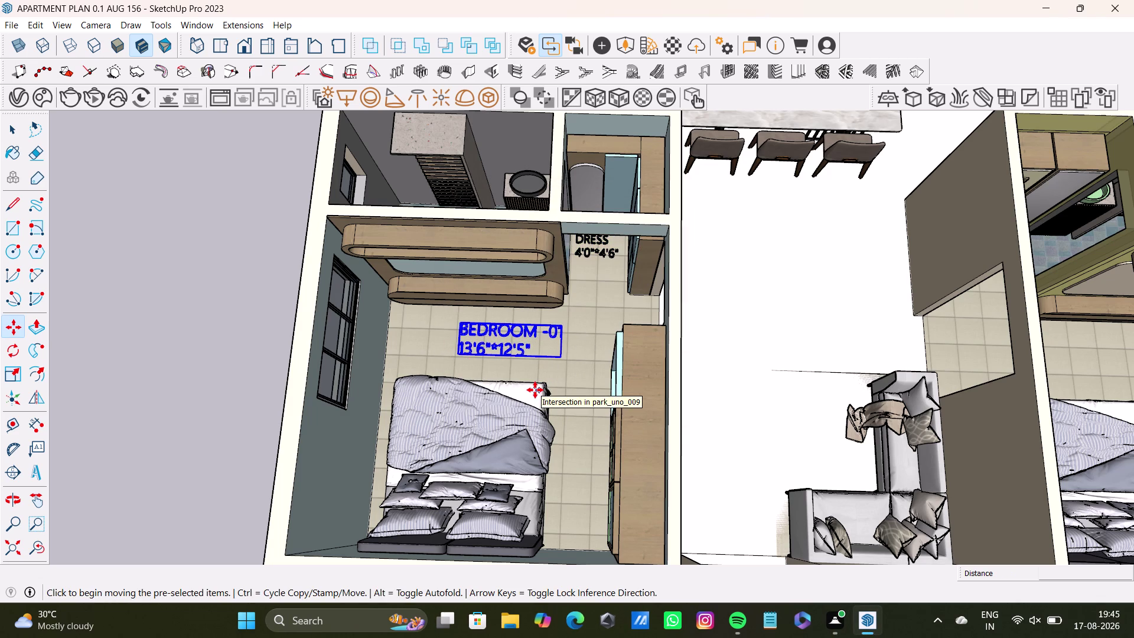
scroll(down, 3)
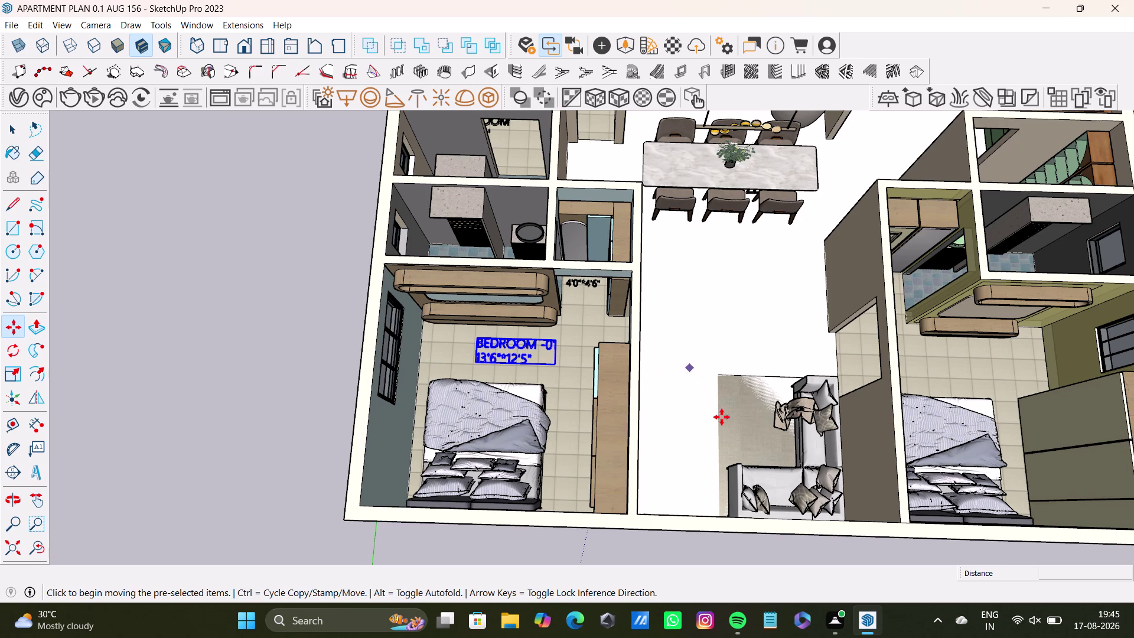
Nudge the sofa group slightly, then start another 3D text label.
key(space)
click(740, 420)
scroll(up, 3)
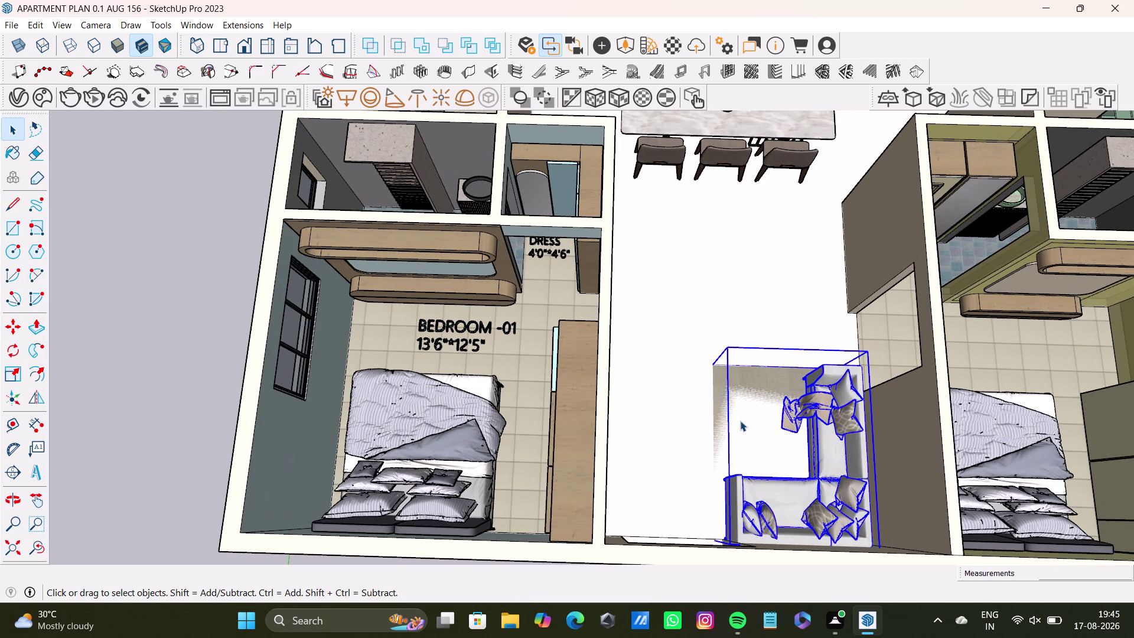
key(m)
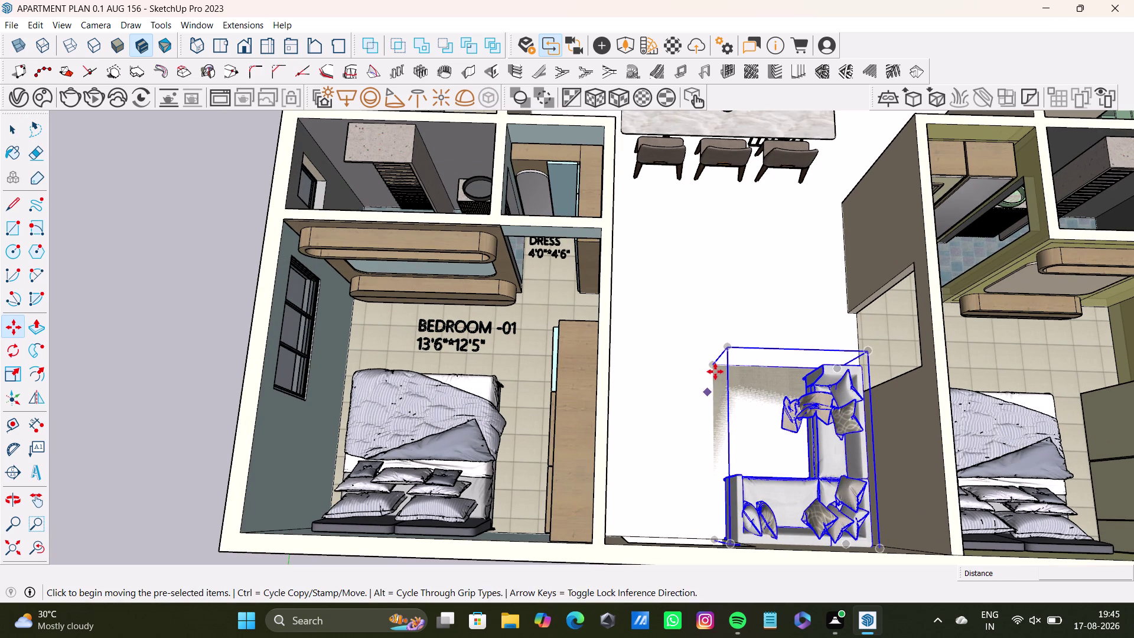
drag(715, 371, 721, 372)
key(Up)
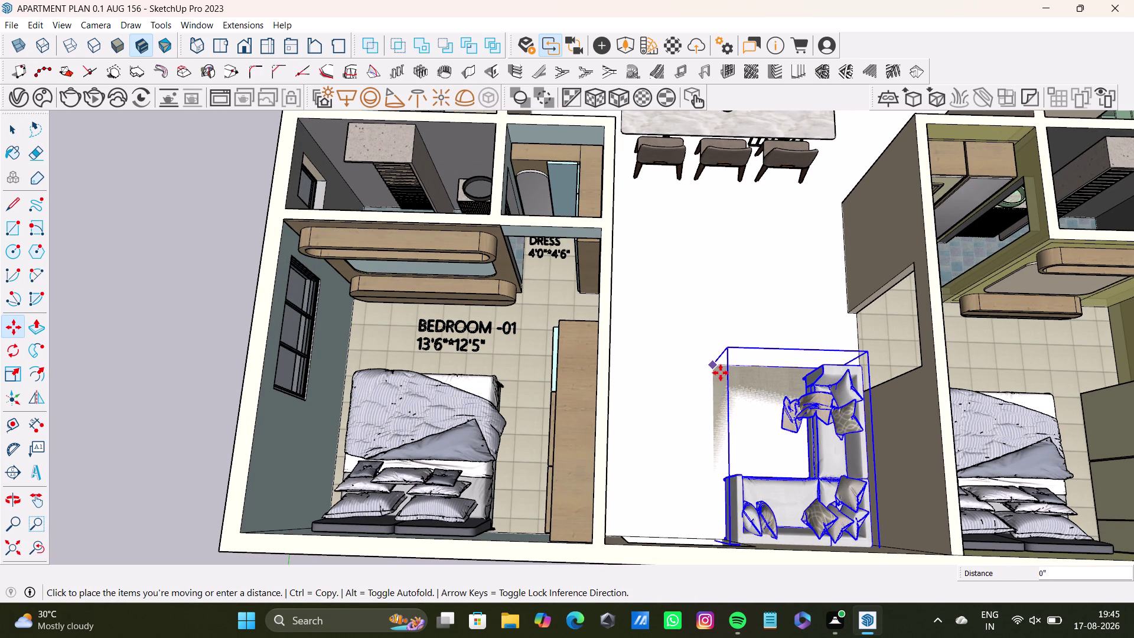
drag(721, 373, 731, 380)
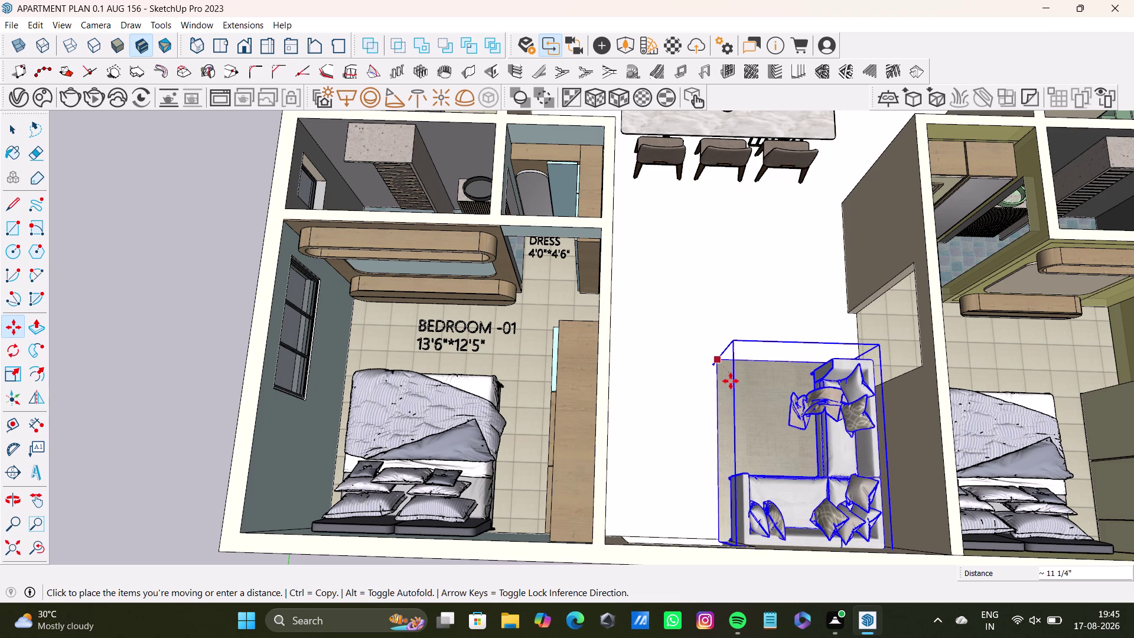
drag(730, 381, 729, 381)
key(space)
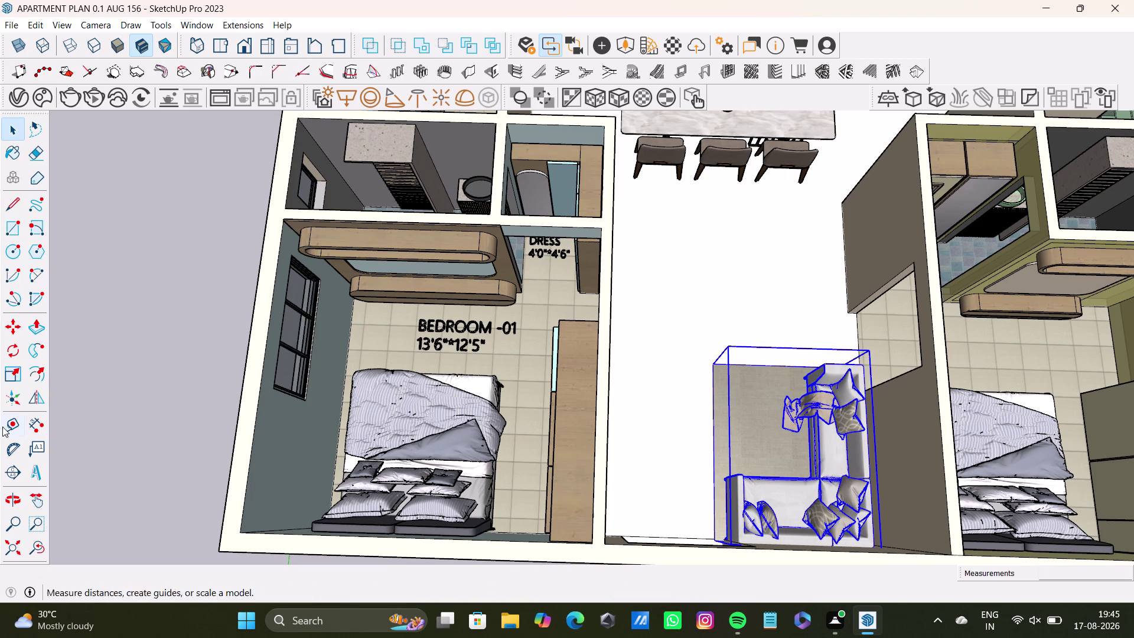
click(33, 473)
Place a 3D text label 'DRAWING' over 12'0"*14'9" beside the sofa.
click(542, 229)
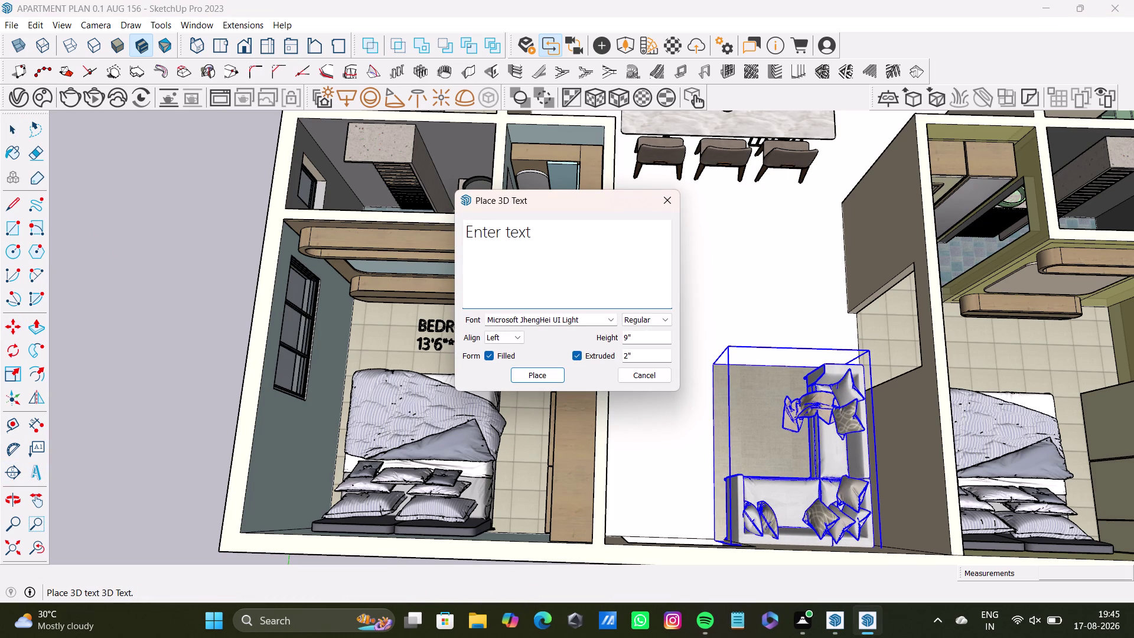
key(BackSpace)
key(BackSpace)
key(BackSpace)
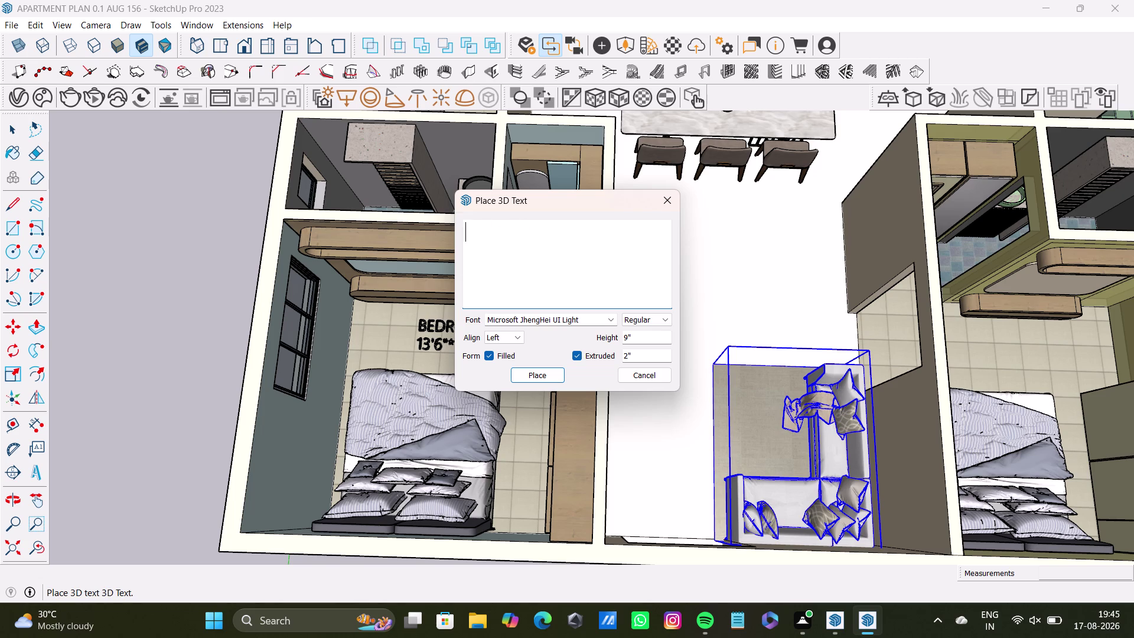
text(DRAW)
text(ING)
key(space)
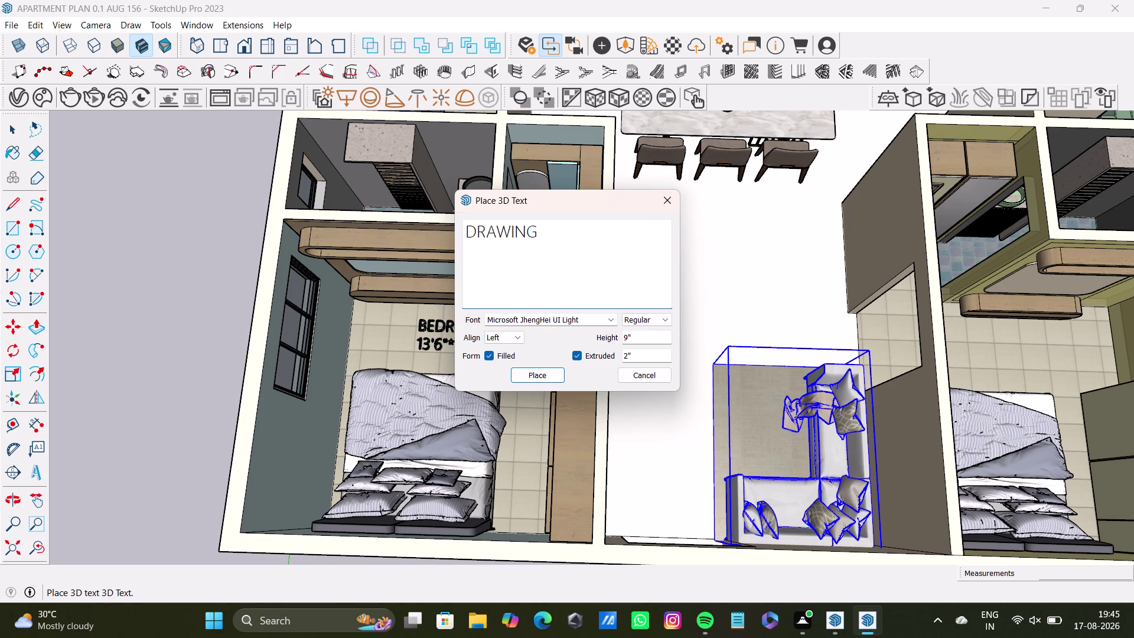
key(Return)
text(12')
text(0")
key(shift+asterisk)
text(1)
text(4)
key(apostrophe)
text(9")
key(Return)
click(527, 373)
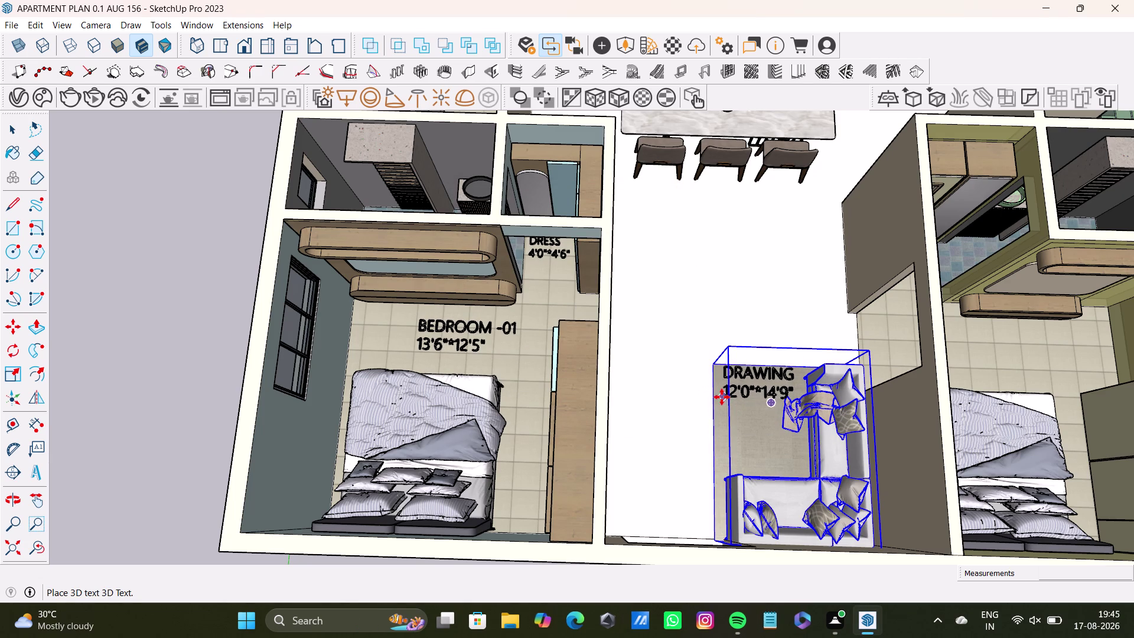
click(716, 397)
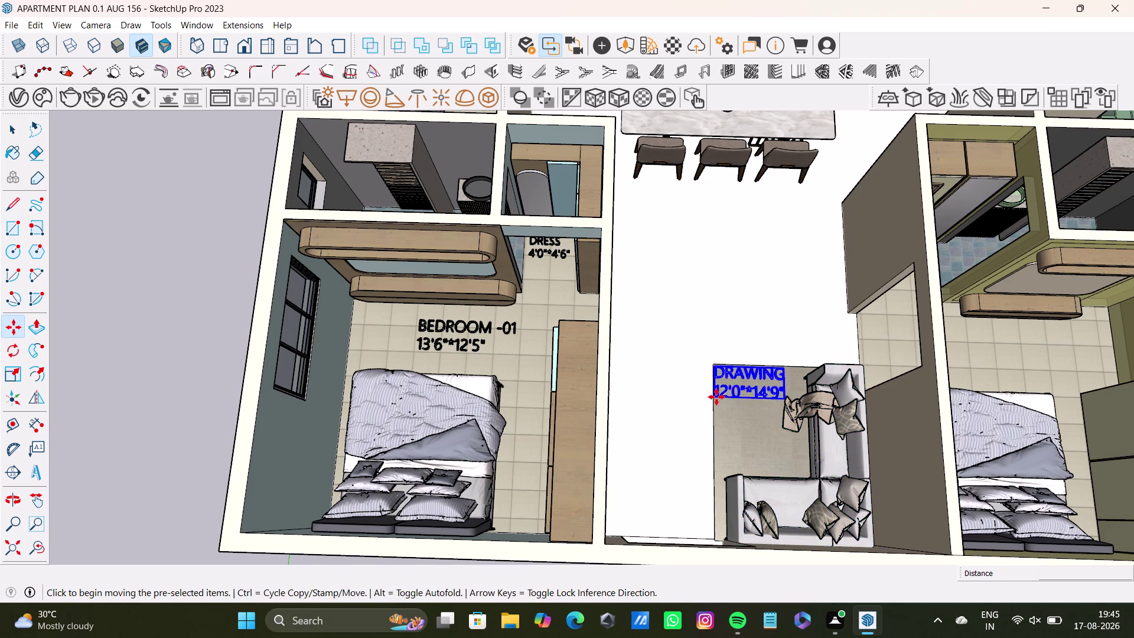
Scale the DRAWING label up slightly.
key(s)
scroll(up, 3)
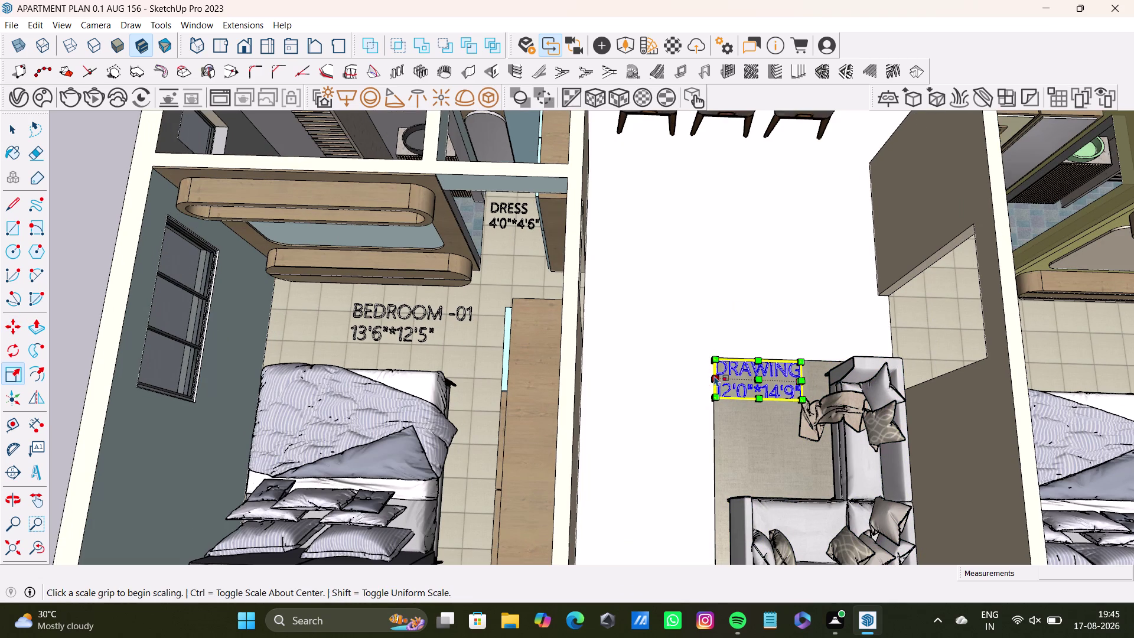
drag(709, 379, 692, 380)
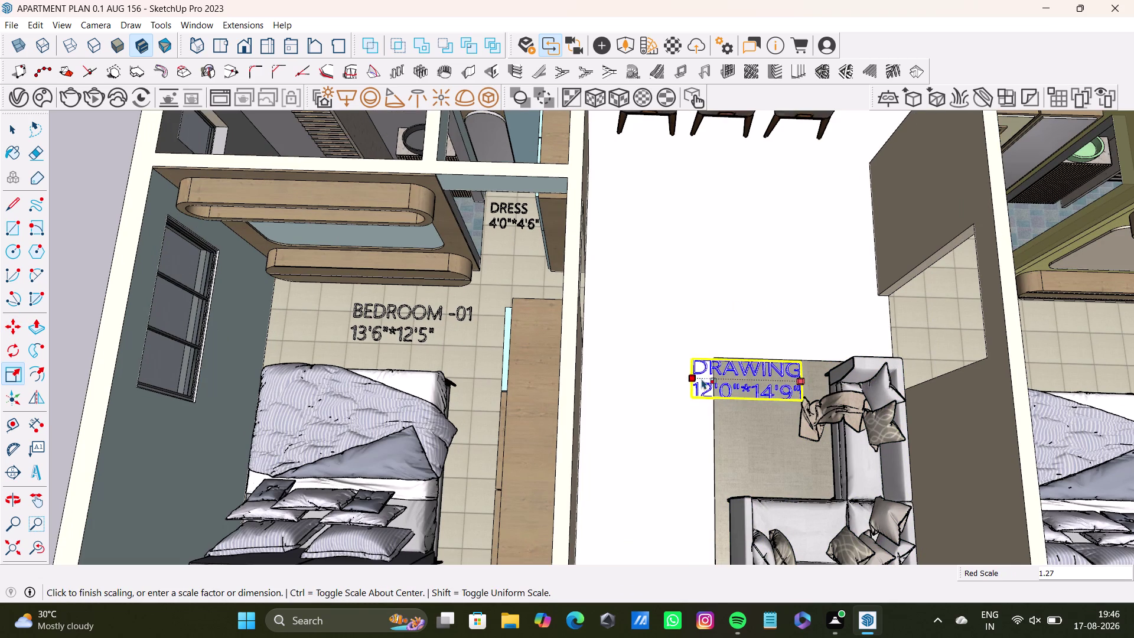
drag(694, 361, 691, 354)
key(space)
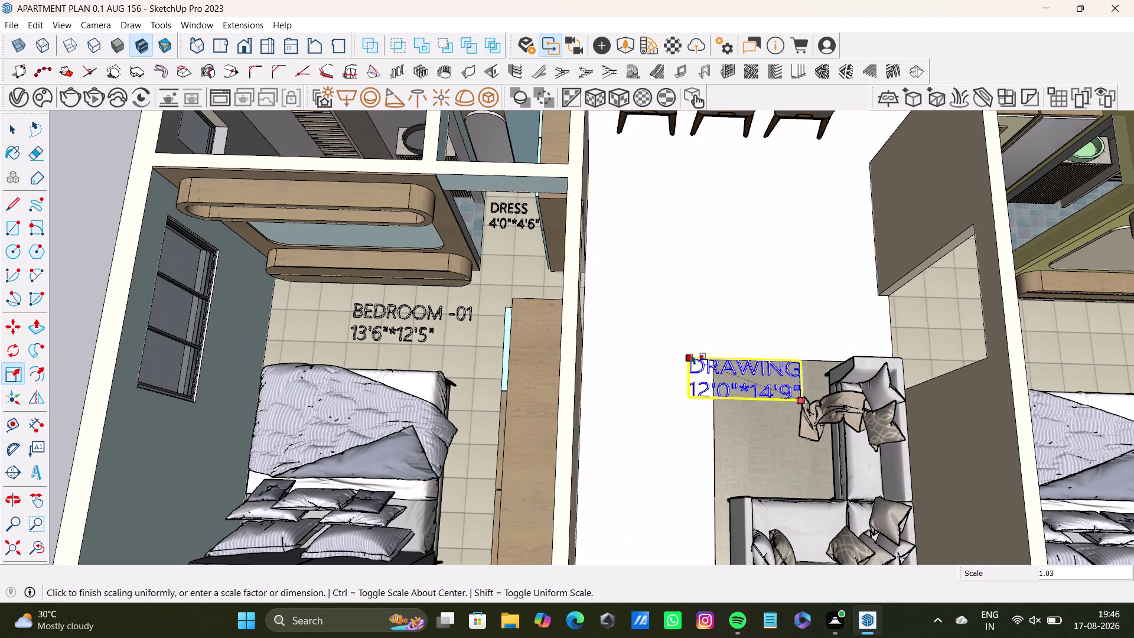
scroll(down, 3)
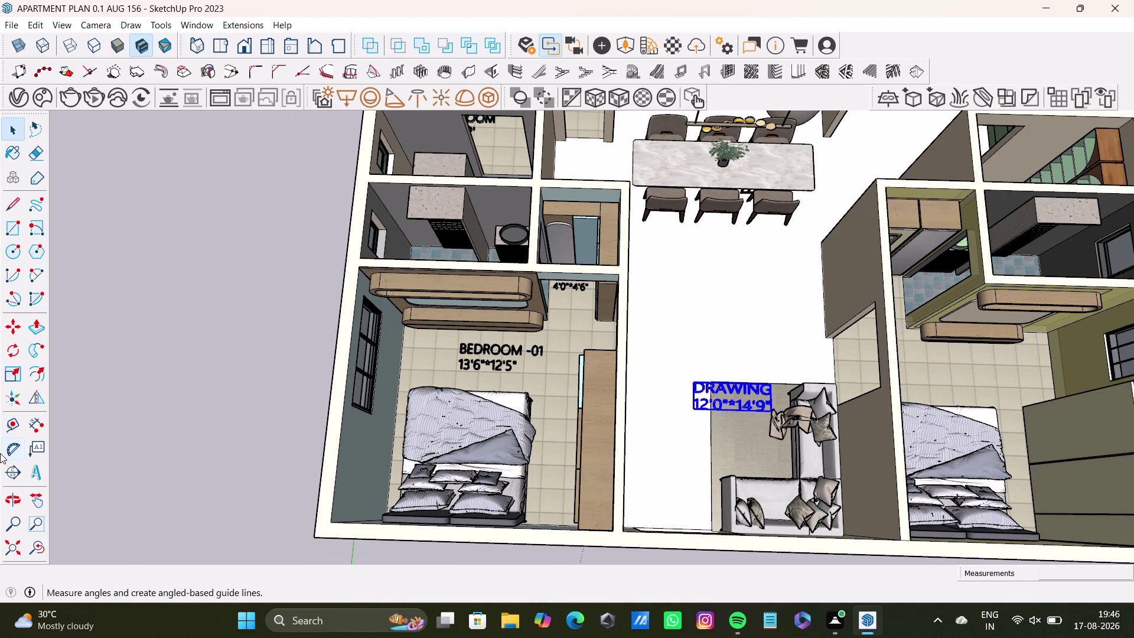
Create a 3D text label reading 'DINING' over 16'4"*9'0".
click(32, 474)
drag(561, 229, 440, 241)
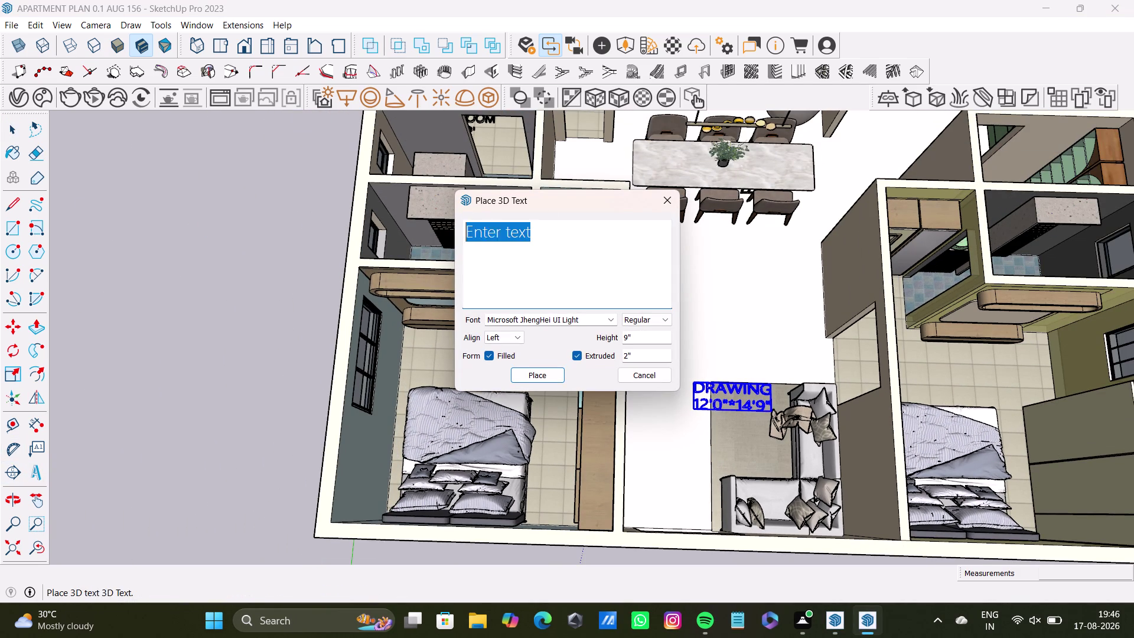
drag(440, 241, 437, 241)
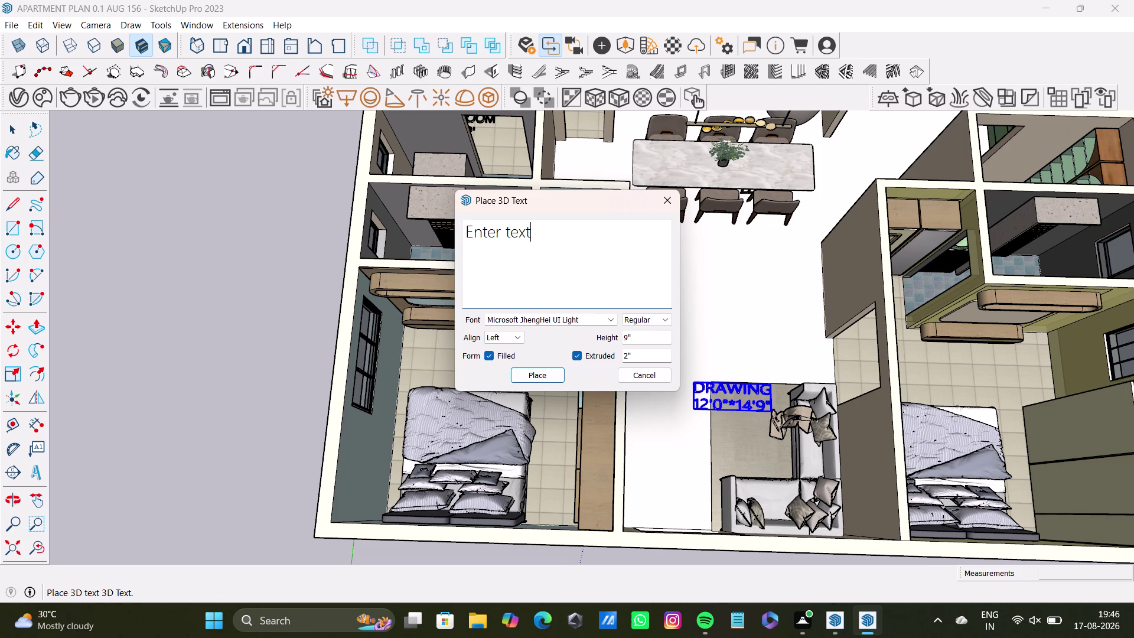
drag(543, 236, 451, 239)
key(BackSpace)
text(DINING)
key(space)
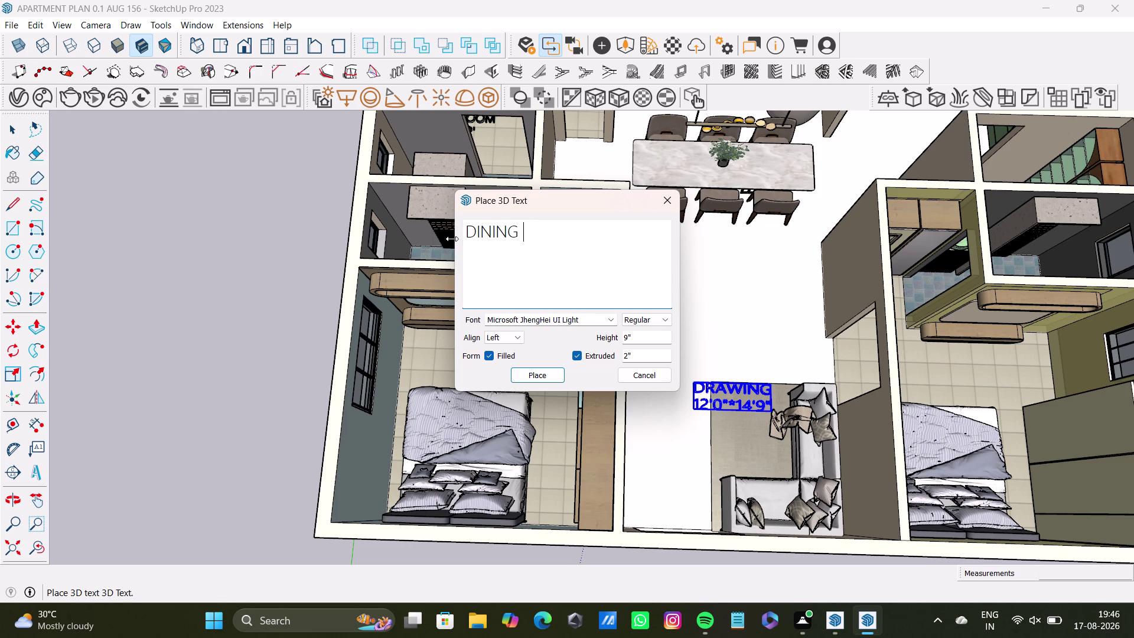
key(Return)
text(16')
key(4)
key(shift+quotedbl)
key(shift+asterisk)
text(9')
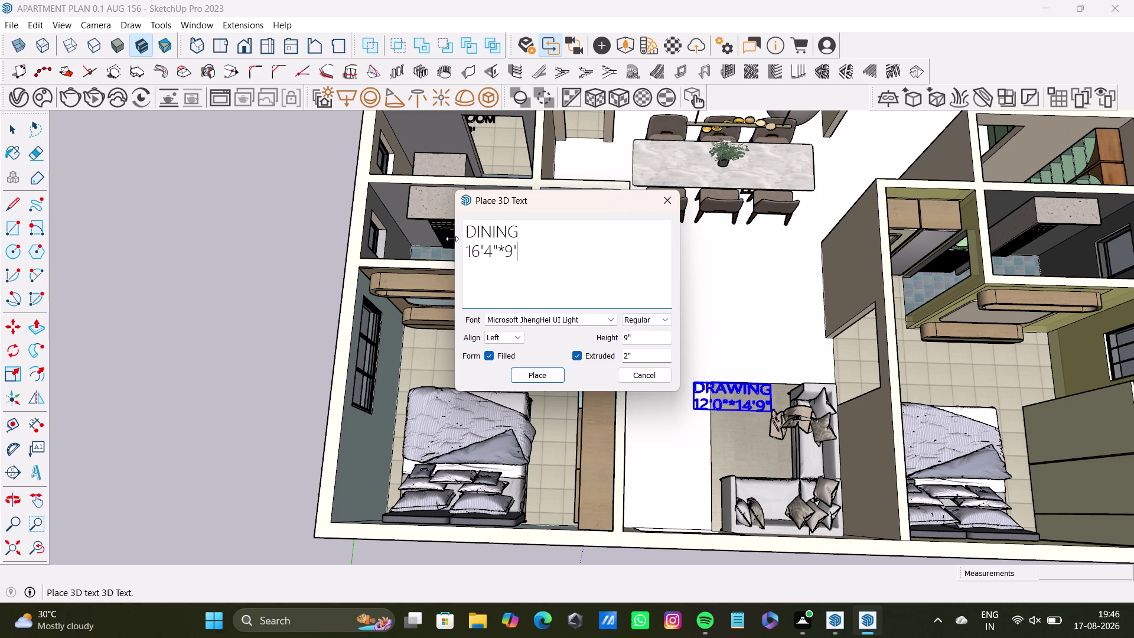
key(shift+parenright)
key(BackSpace)
key(0)
key(shift+quotedbl)
key(Return)
click(539, 381)
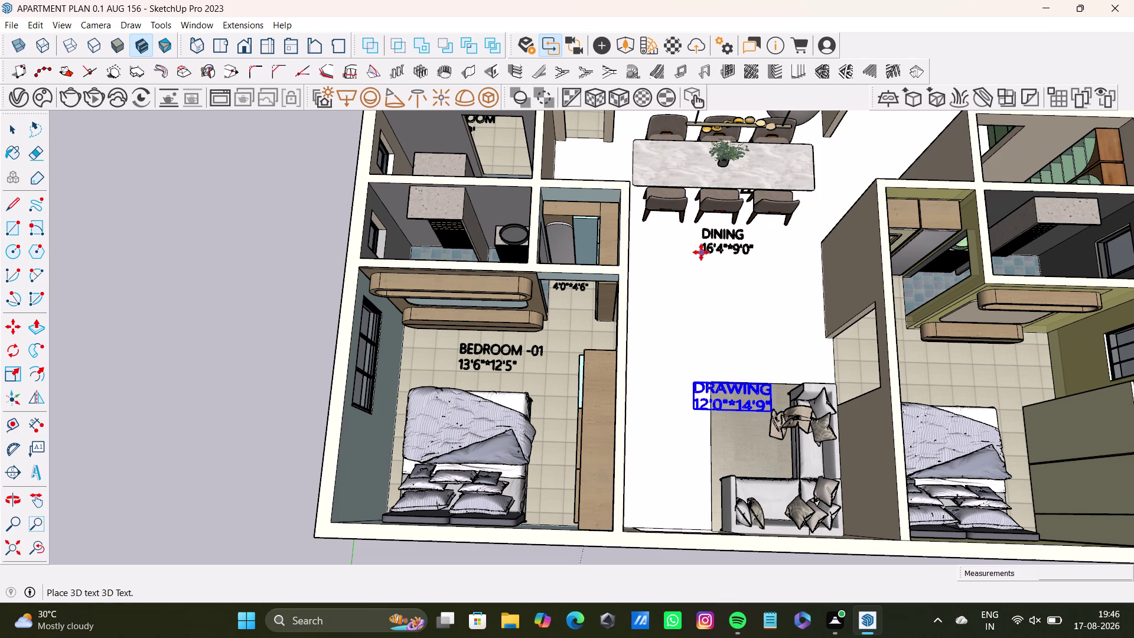
Select the DINING label and tilt the floor plan view.
click(700, 252)
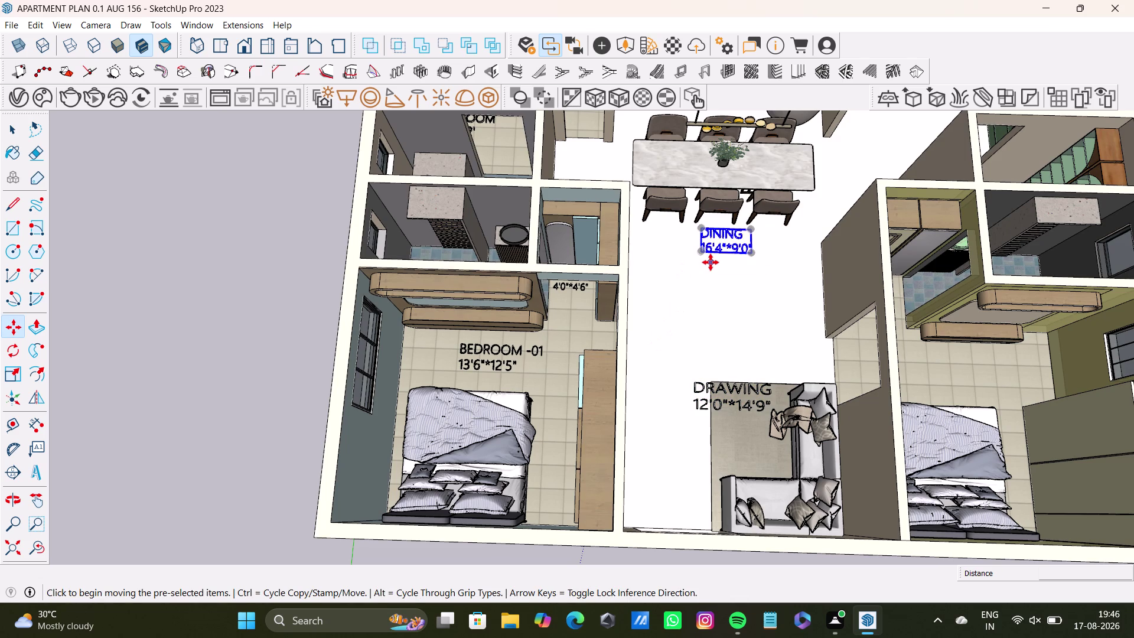
scroll(down, 3)
scroll(down, 3)
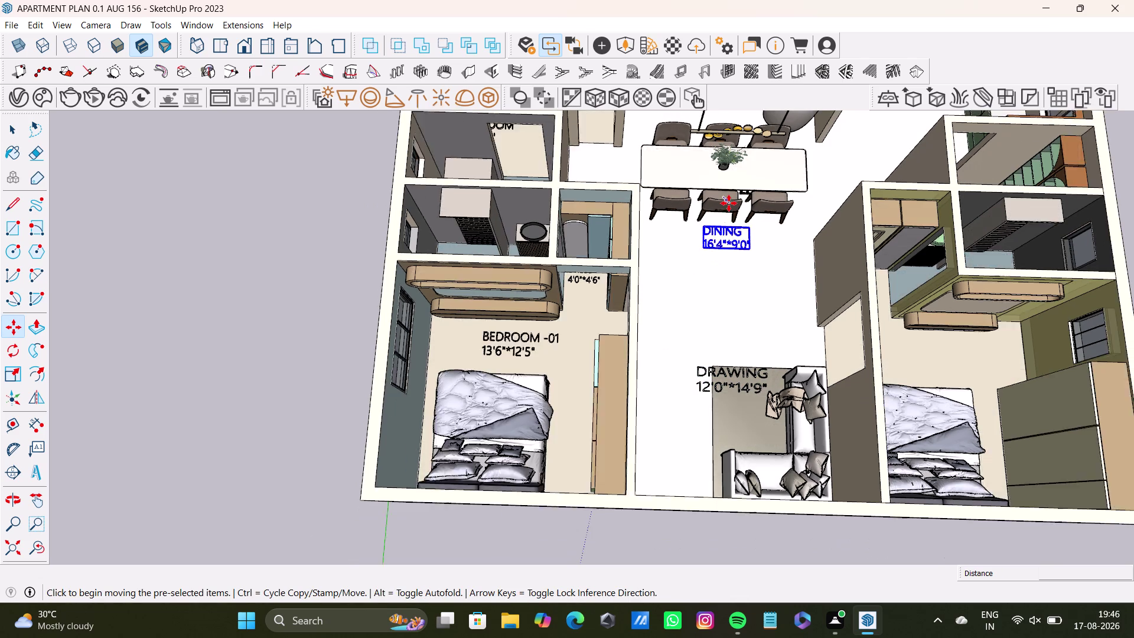
middle_drag(728, 203, 677, 395)
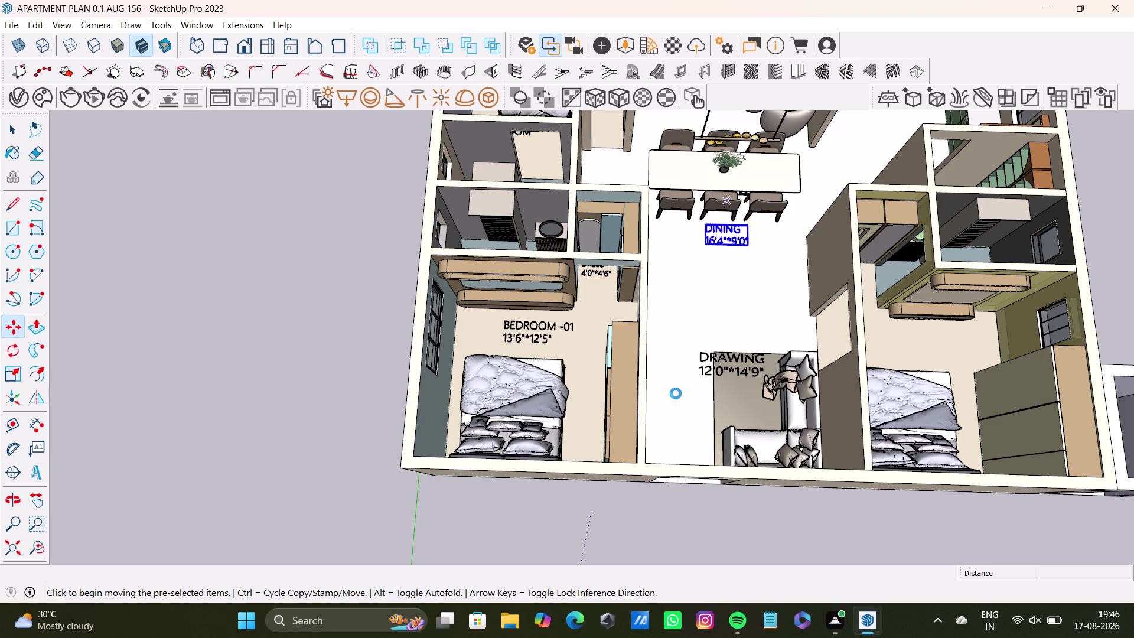
Save the model and reframe the floor plan view.
key(ctrl+s)
key(ctrl+s)
key(ctrl+s)
key(ctrl+s)
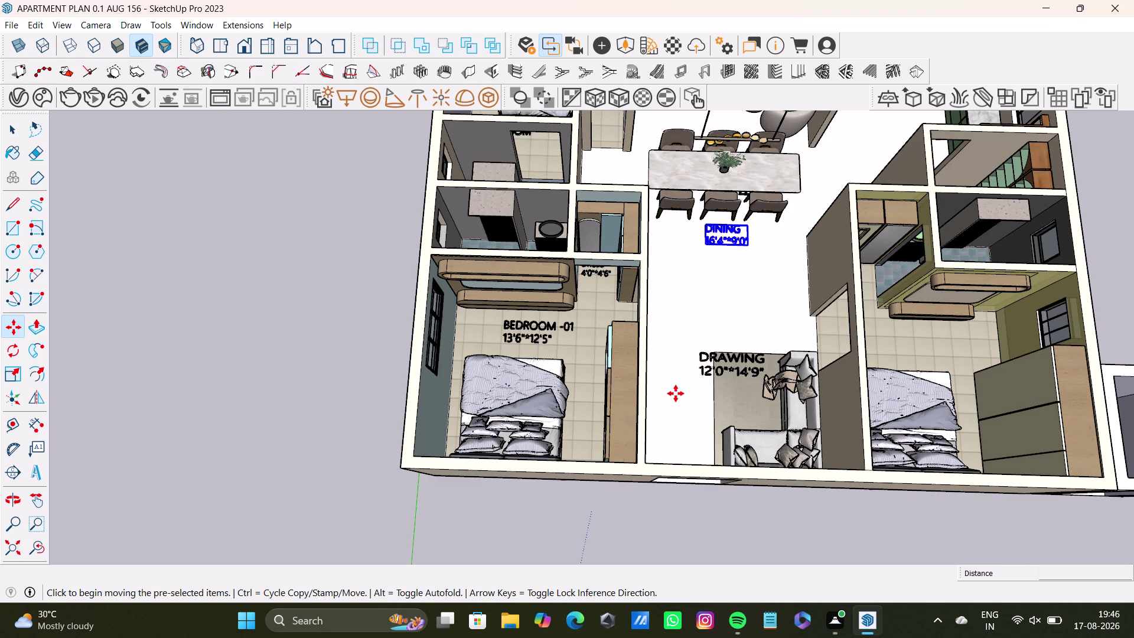
key(ctrl+s)
scroll(down, 3)
middle_drag(737, 227, 611, 397)
scroll(down, 3)
click(7, 25)
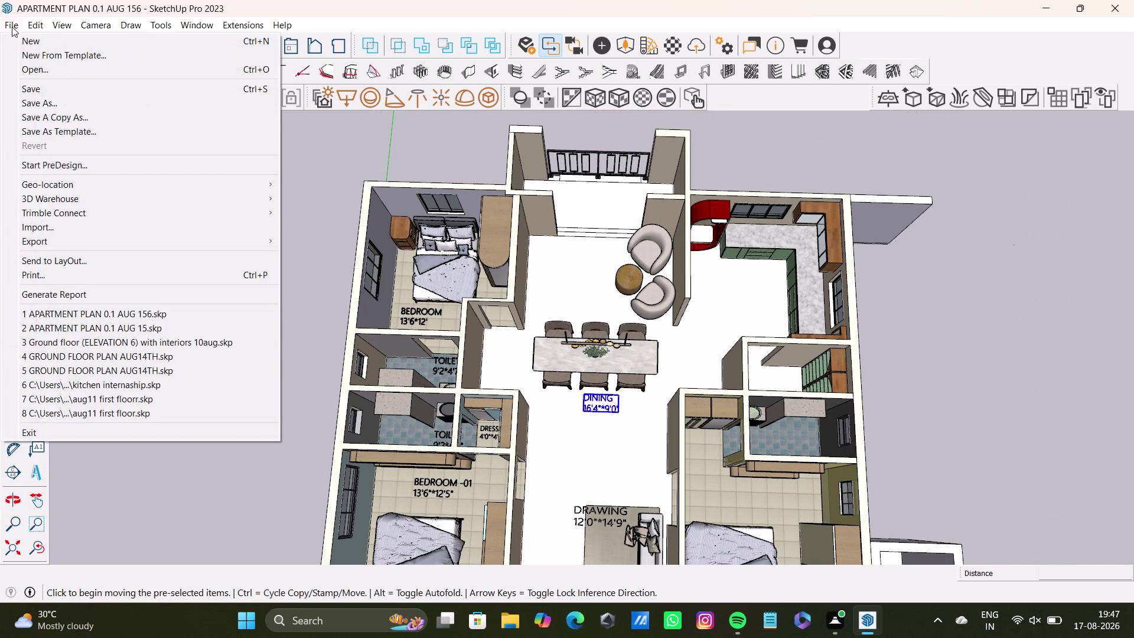
click(333, 174)
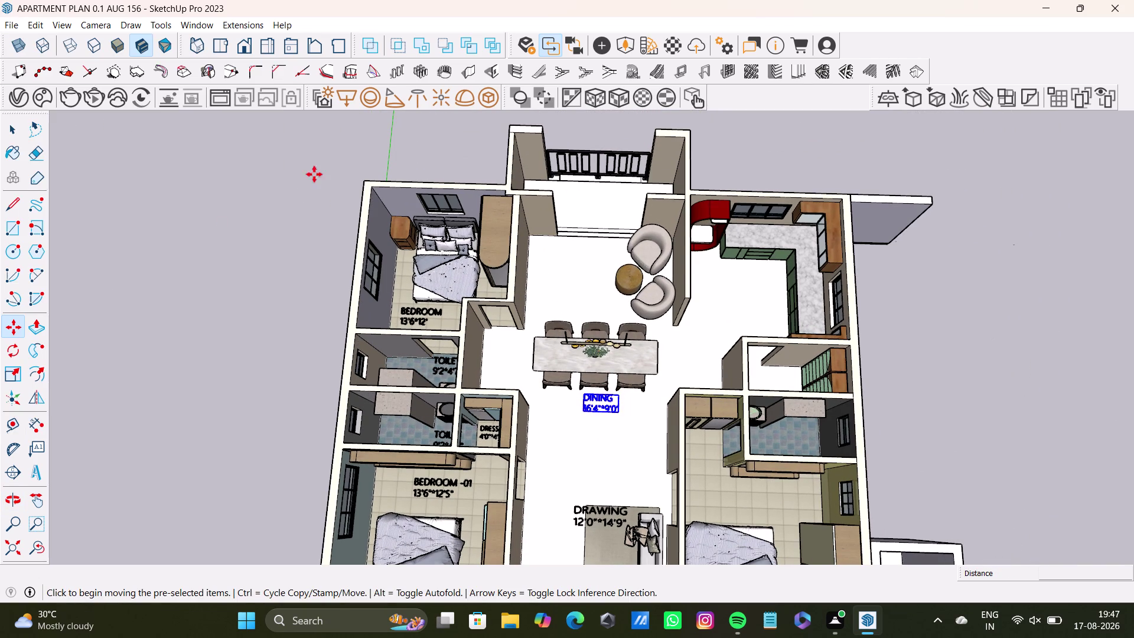
click(38, 476)
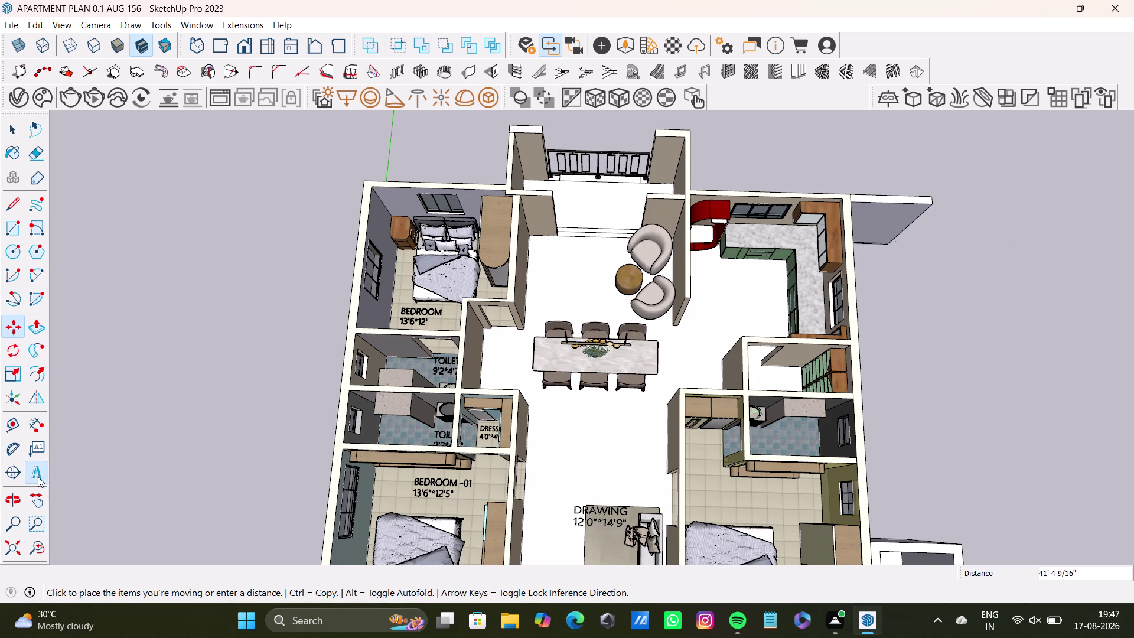
Place a 3D text label 'LIVING' over 12'0"*7'2" beside the swivel armchairs.
drag(547, 234, 447, 242)
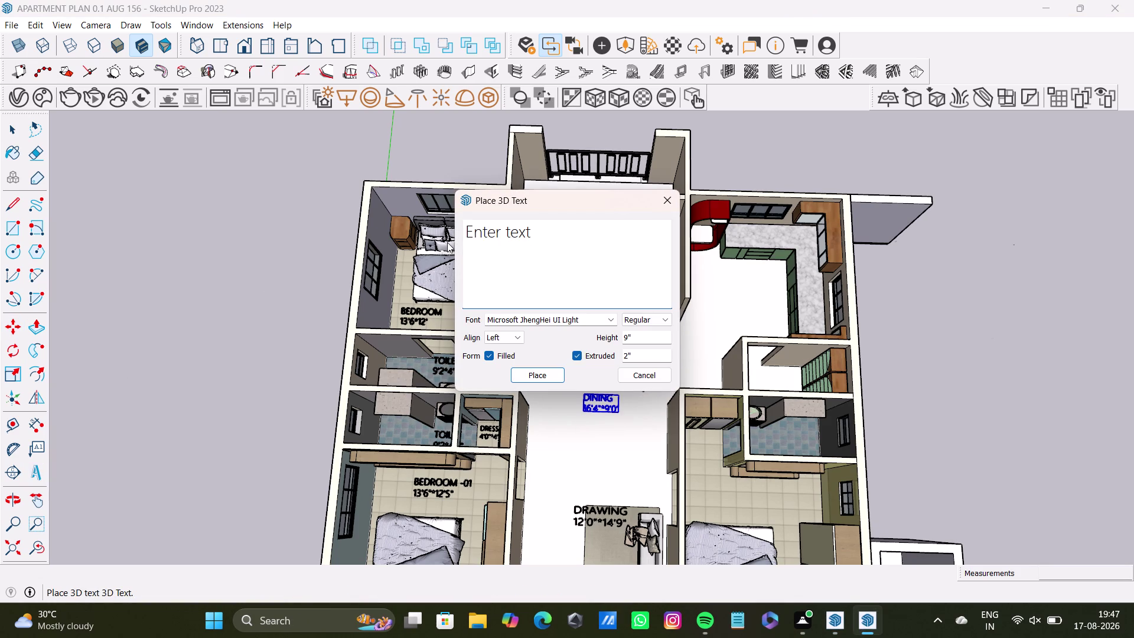
key(BackSpace)
key(BackSpace)
key(BackSpace)
text(LIVING)
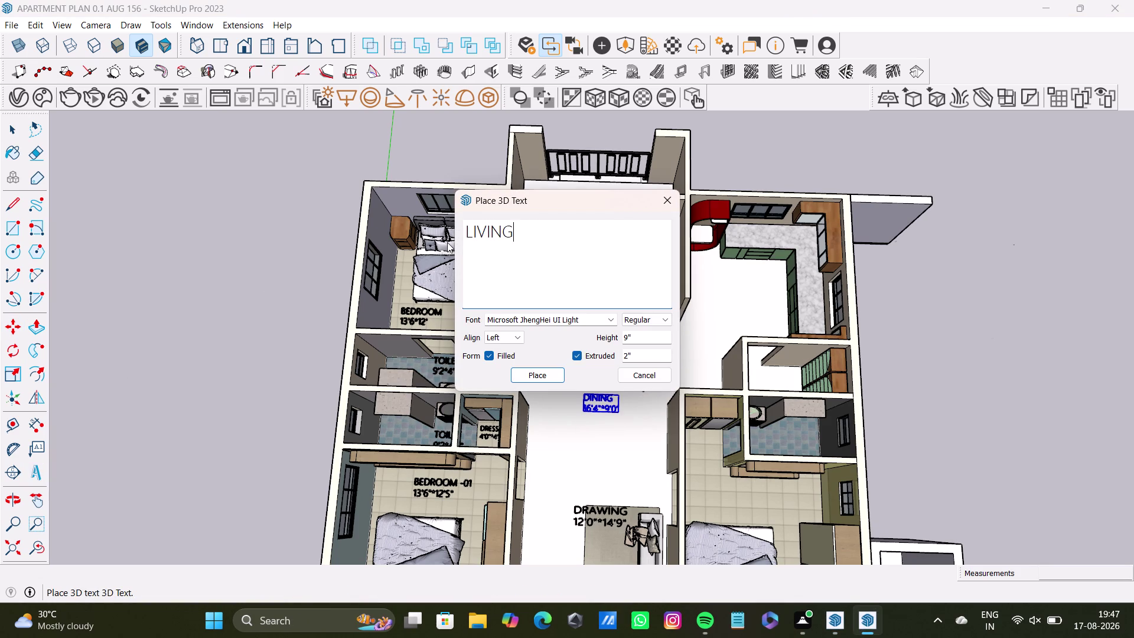
key(space)
key(Return)
text(12')
text(0)
text(")
key(shift+asterisk)
key(7)
key(apostrophe)
key(2)
key(shift+quotedbl)
key(Return)
click(537, 371)
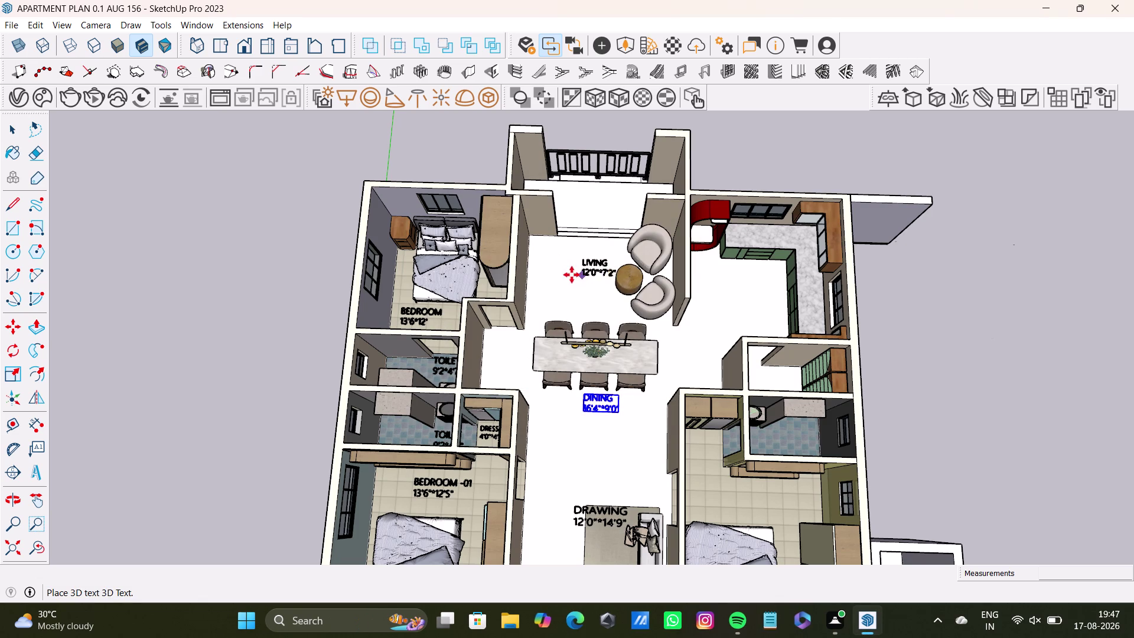
click(566, 272)
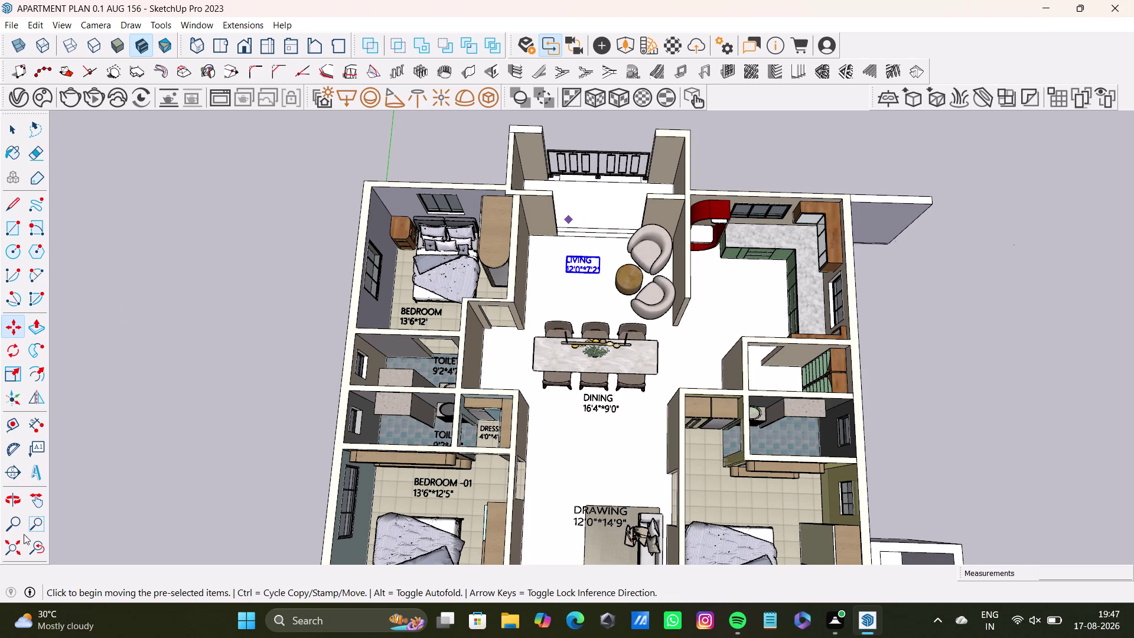
click(39, 466)
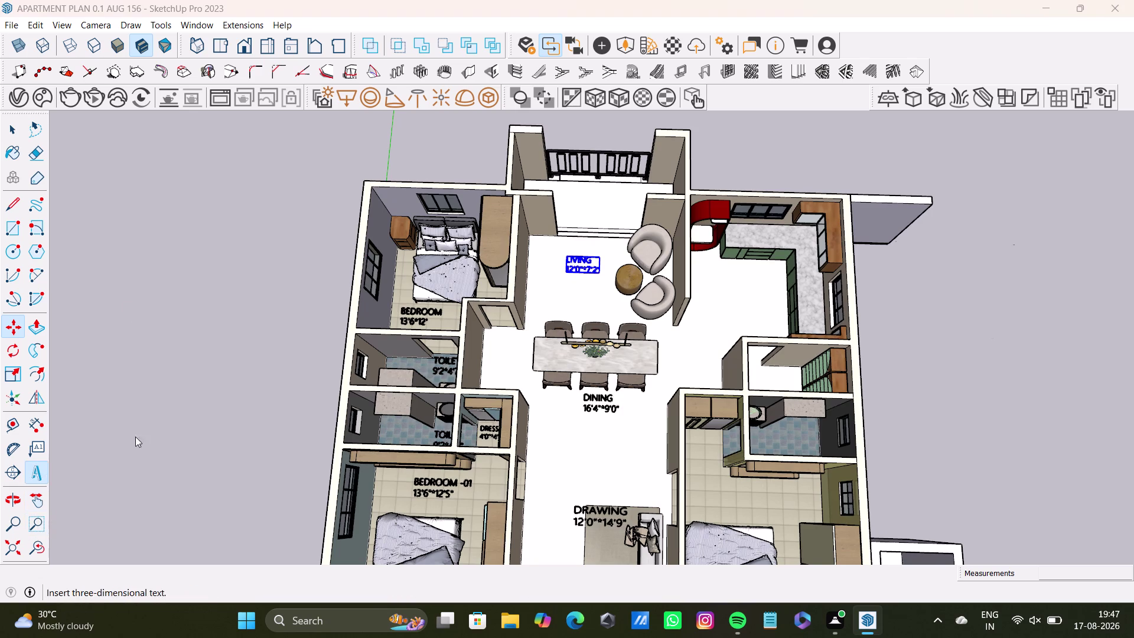
Place a 3D text label 'BALCONY' over 12'0"*5'10" on the balcony floor.
click(556, 237)
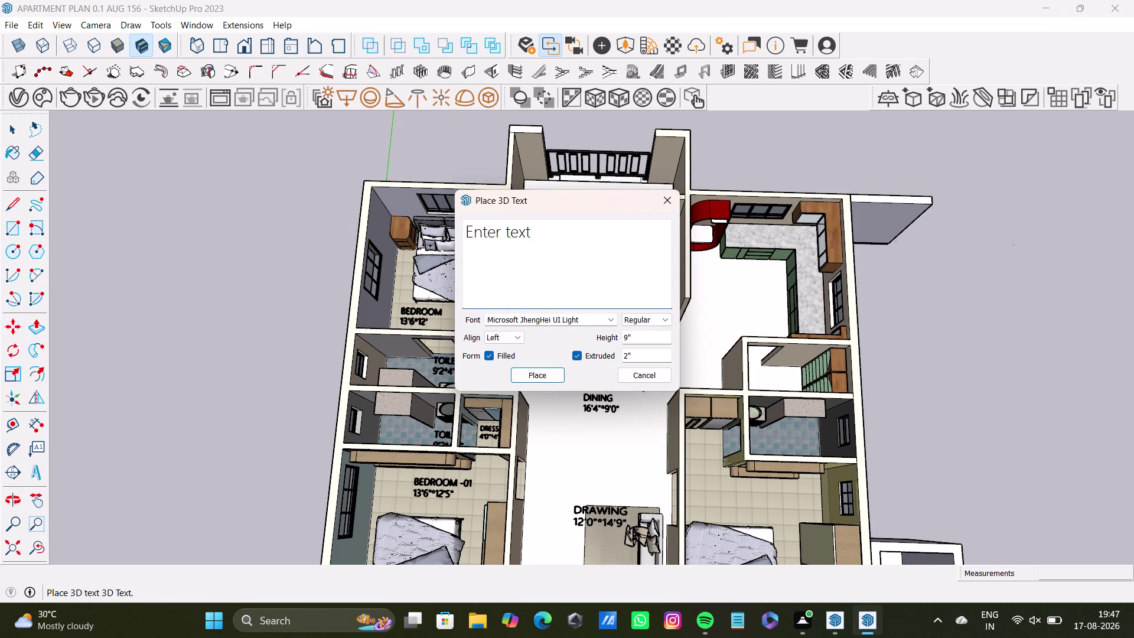
key(BackSpace)
key(BackSpace)
key(BackSpace)
text(BAL)
text(CO)
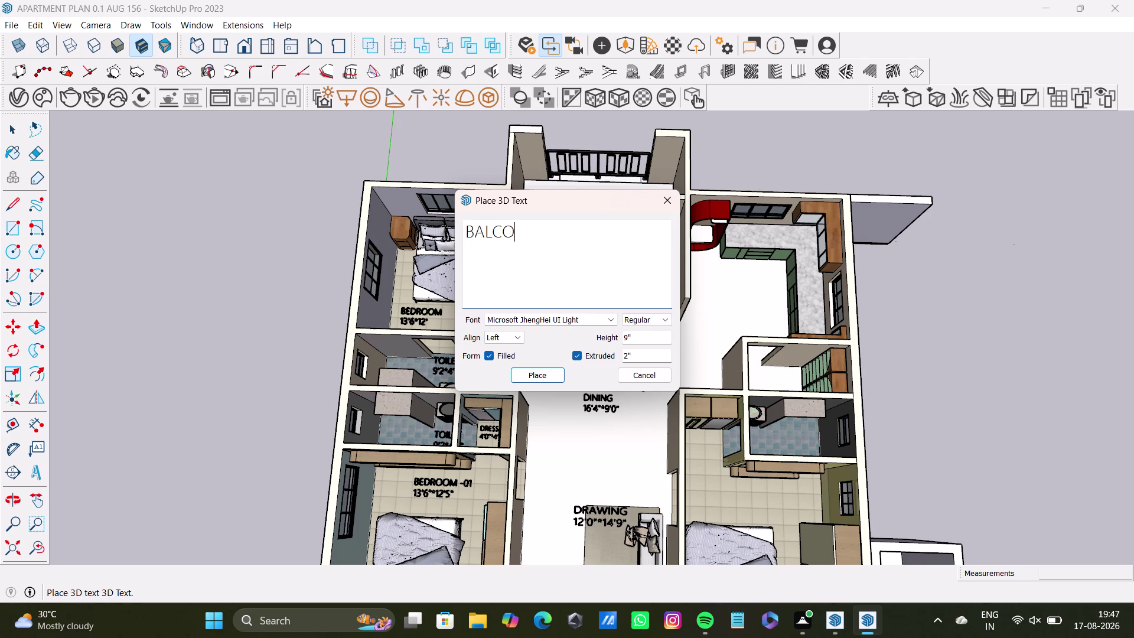
text(N)
text(Y)
key(space)
key(Return)
text(12')
text(0)
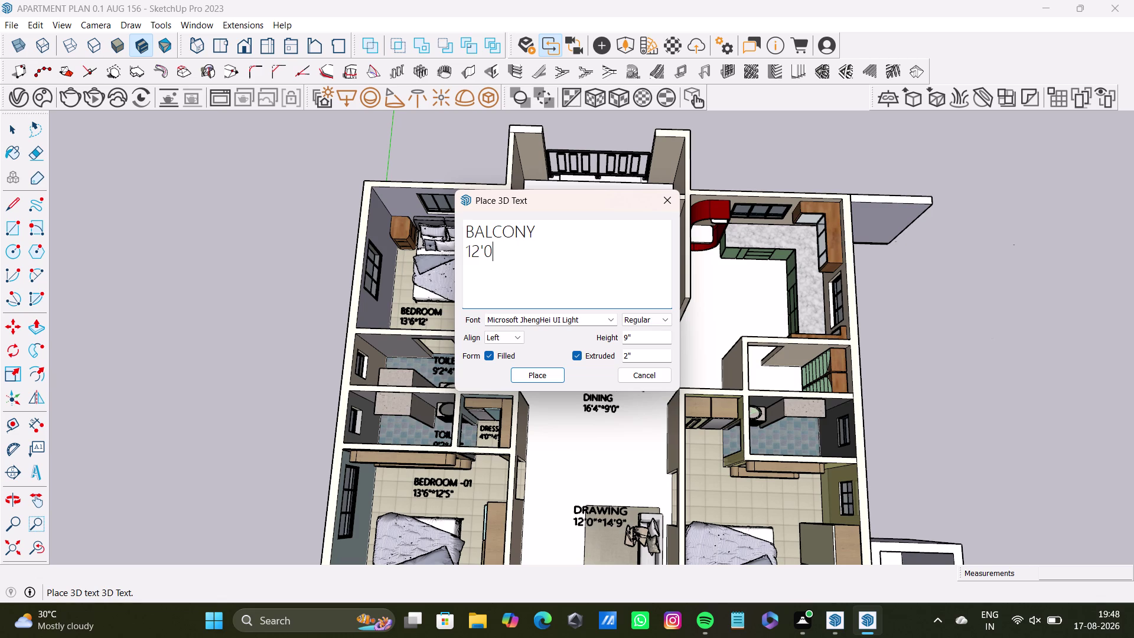
text(")
key(shift+asterisk)
key(5)
key(apostrophe)
text(10)
text(")
key(Return)
click(535, 379)
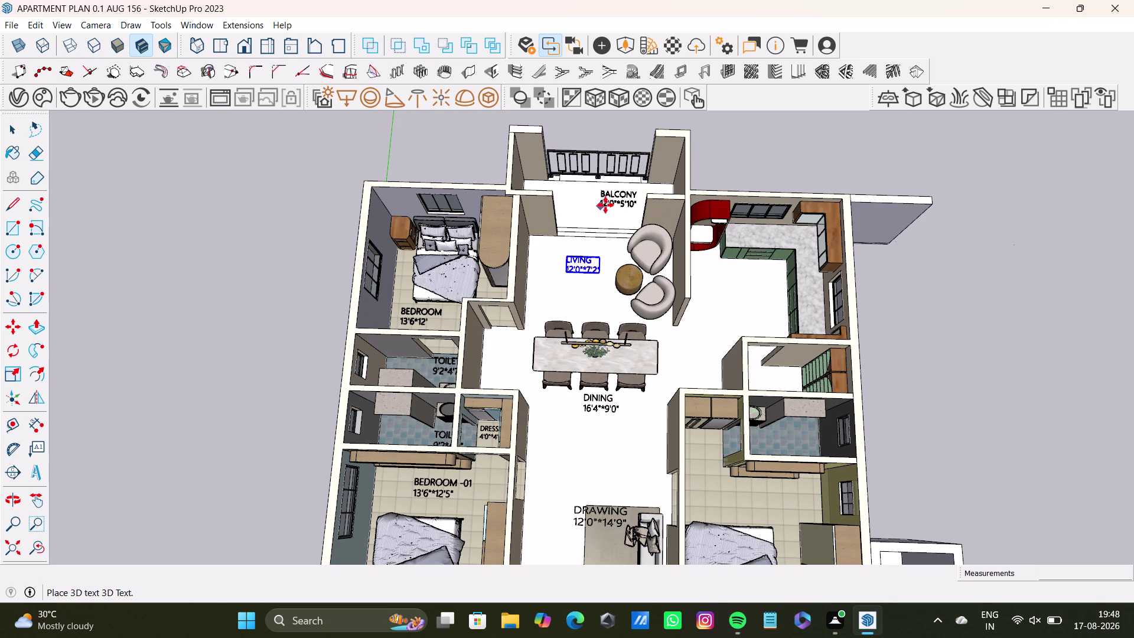
click(608, 204)
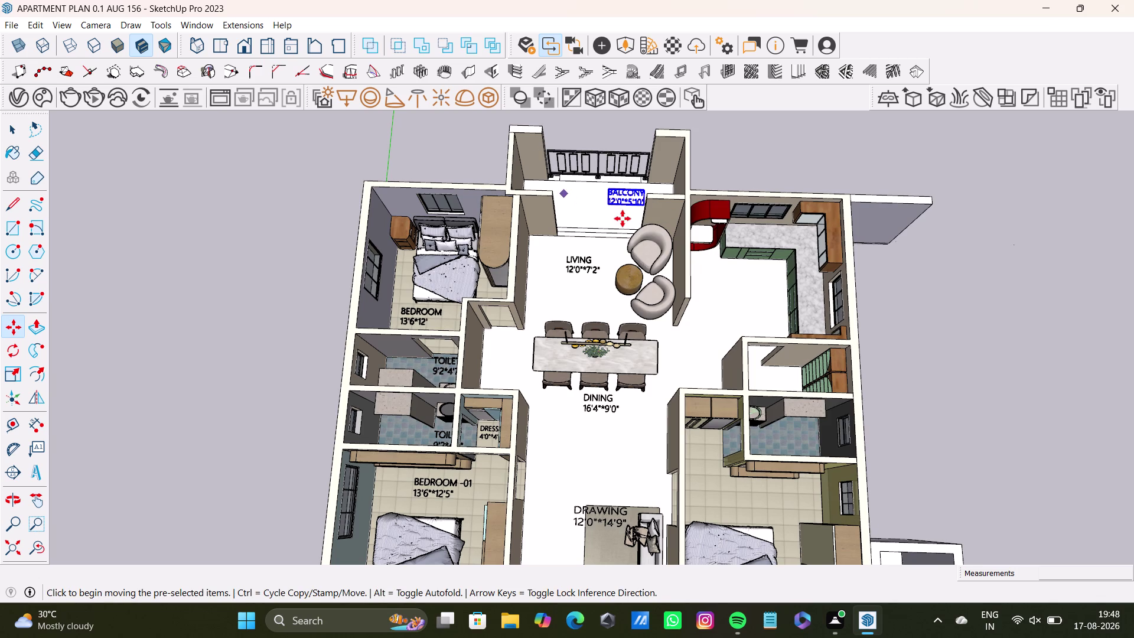
click(34, 476)
Replace the 3D text with KITCHEN and begin the 13'4 1/2" size line.
click(545, 242)
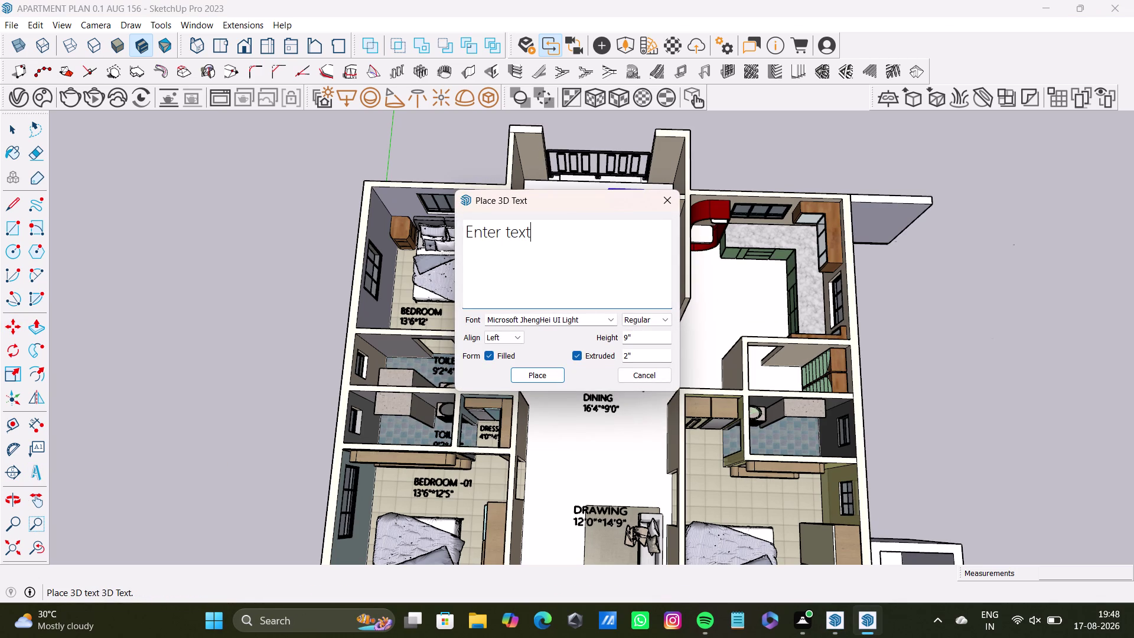
key(BackSpace)
key(BackSpace)
key(BackSpace)
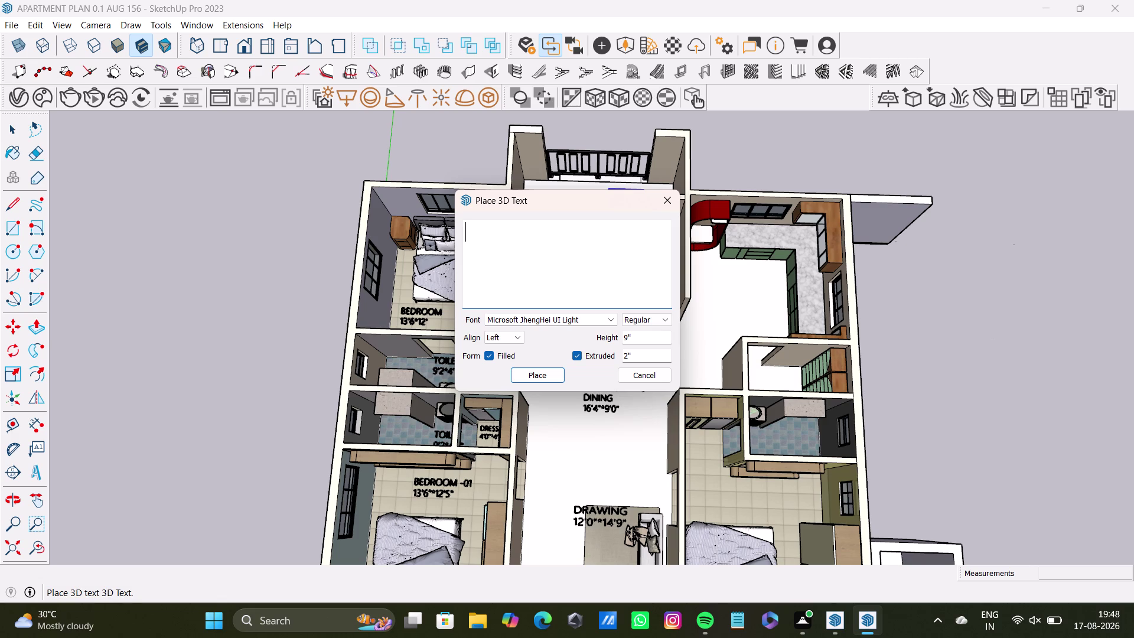
text(KI)
text(TC)
text(HEN)
key(Return)
text(13)
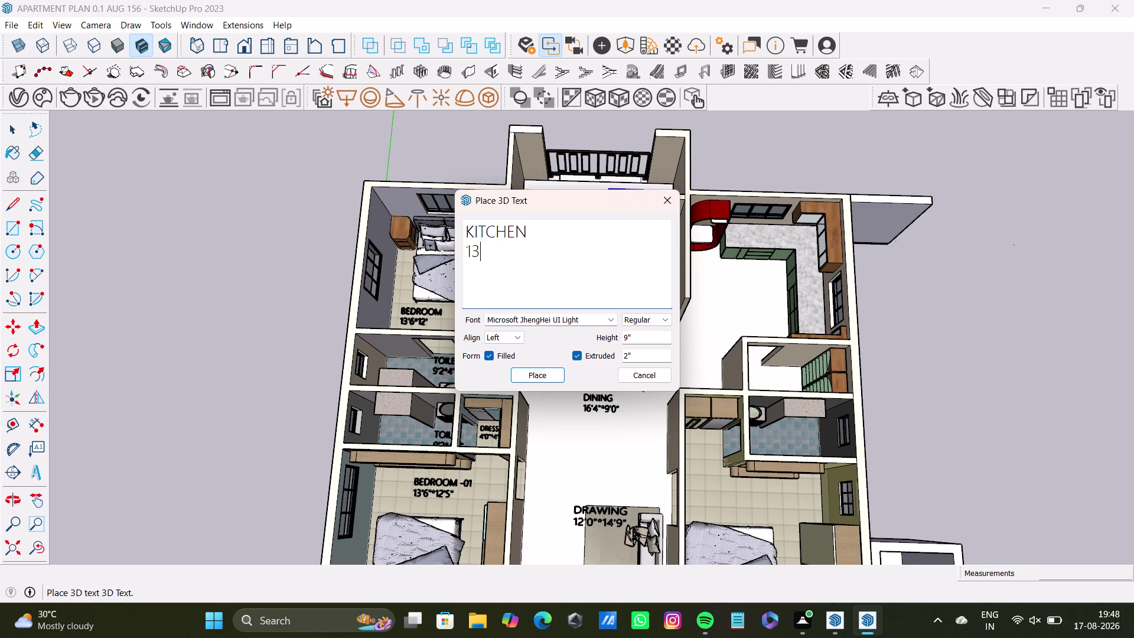
key(apostrophe)
key(4)
key(1)
key(slash)
key(2)
key(shift+asterisk)
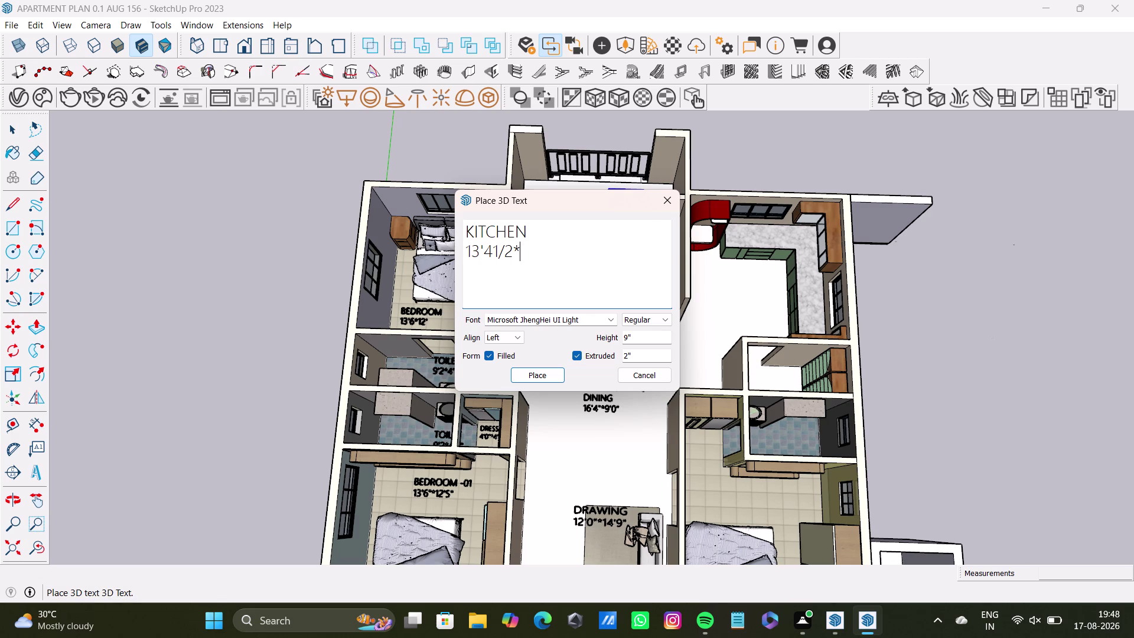
Add a space before the fraction and finish the size as 13'4 1/2"*10'0".
click(493, 249)
key(space)
click(530, 256)
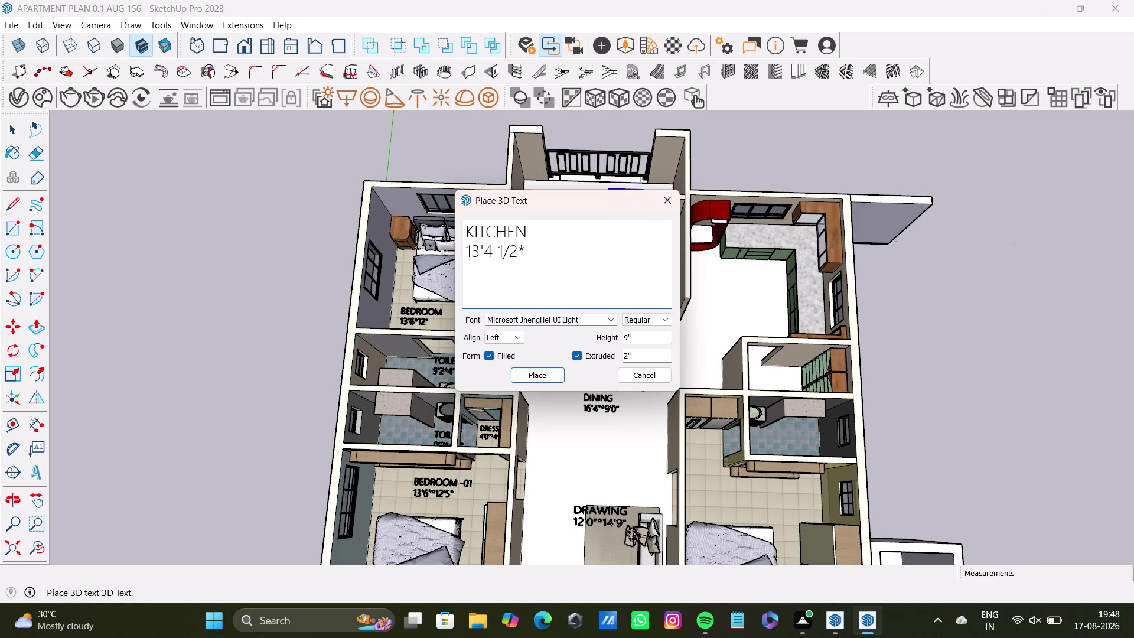
click(530, 256)
text(1)
text(0')
text(0)
text(")
key(Return)
Place the KITCHEN label on the kitchen floor.
click(534, 373)
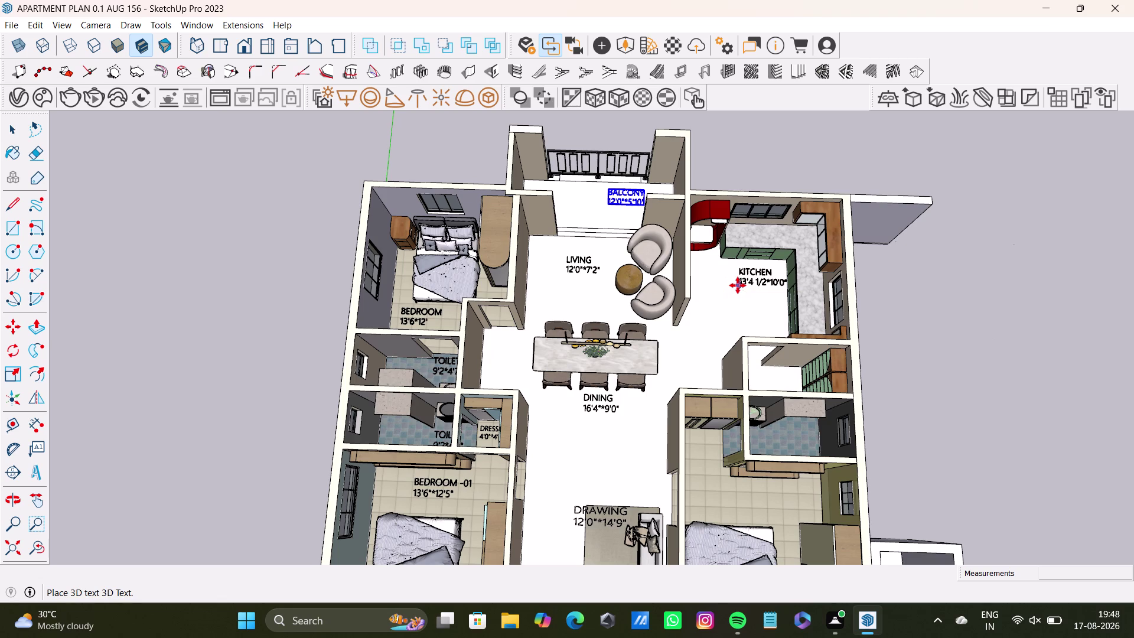
click(728, 311)
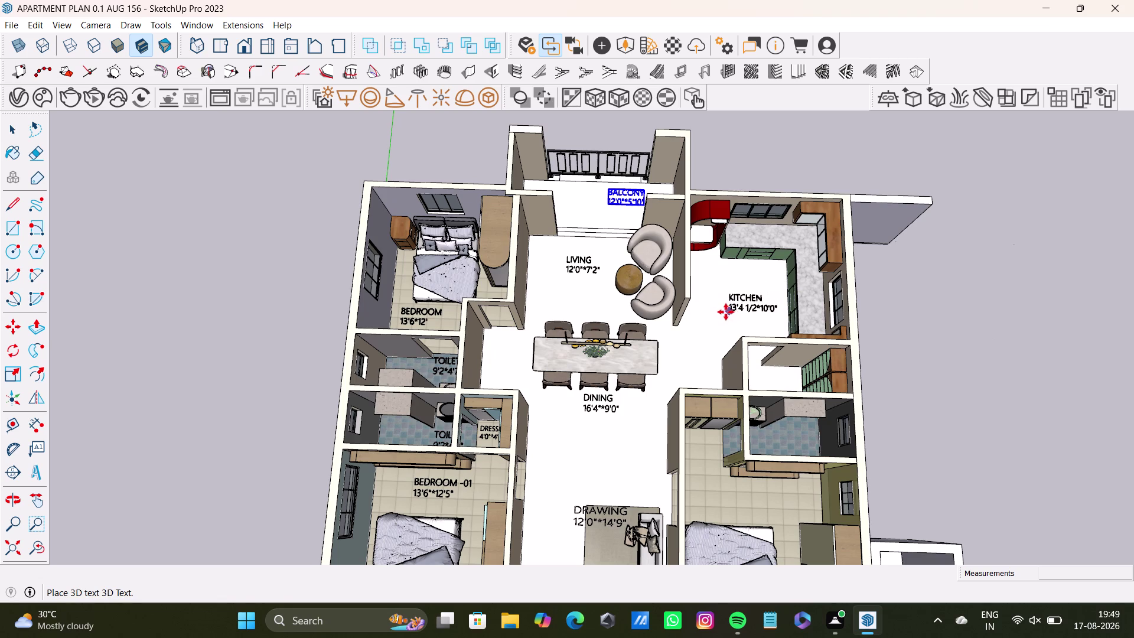
click(37, 474)
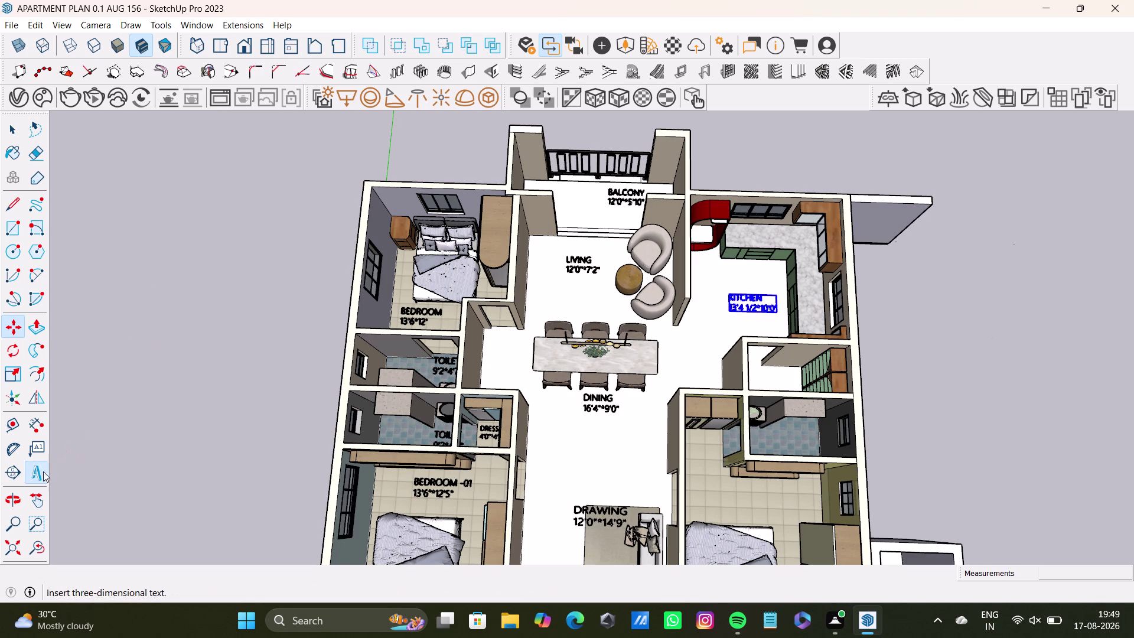
Create 3D text reading POOJA.
drag(544, 231, 446, 230)
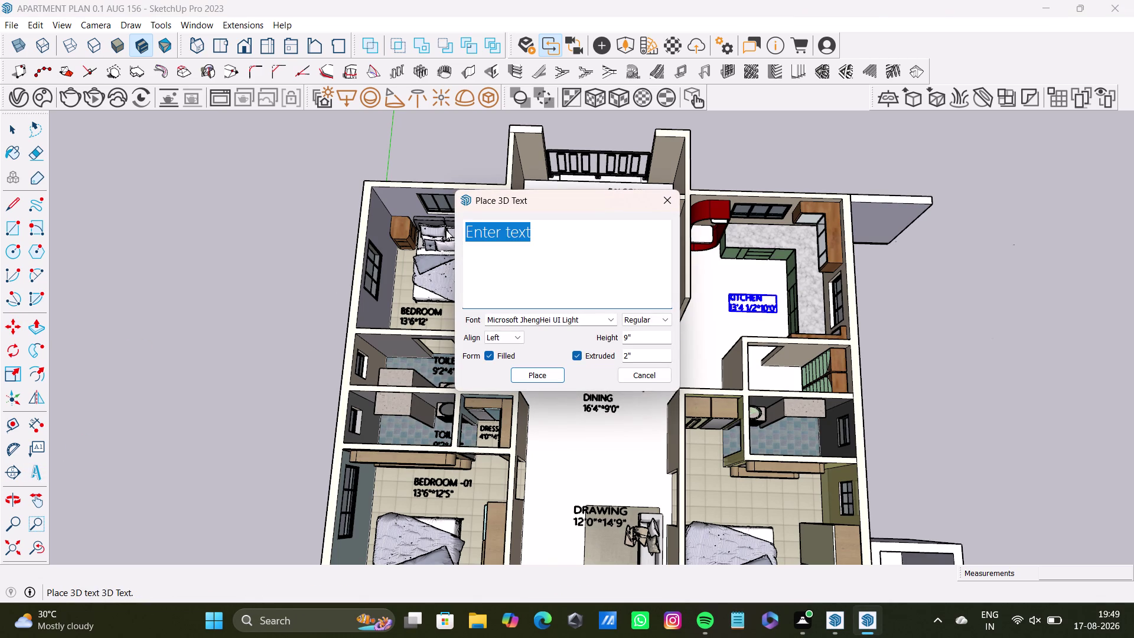
key(BackSpace)
key(p)
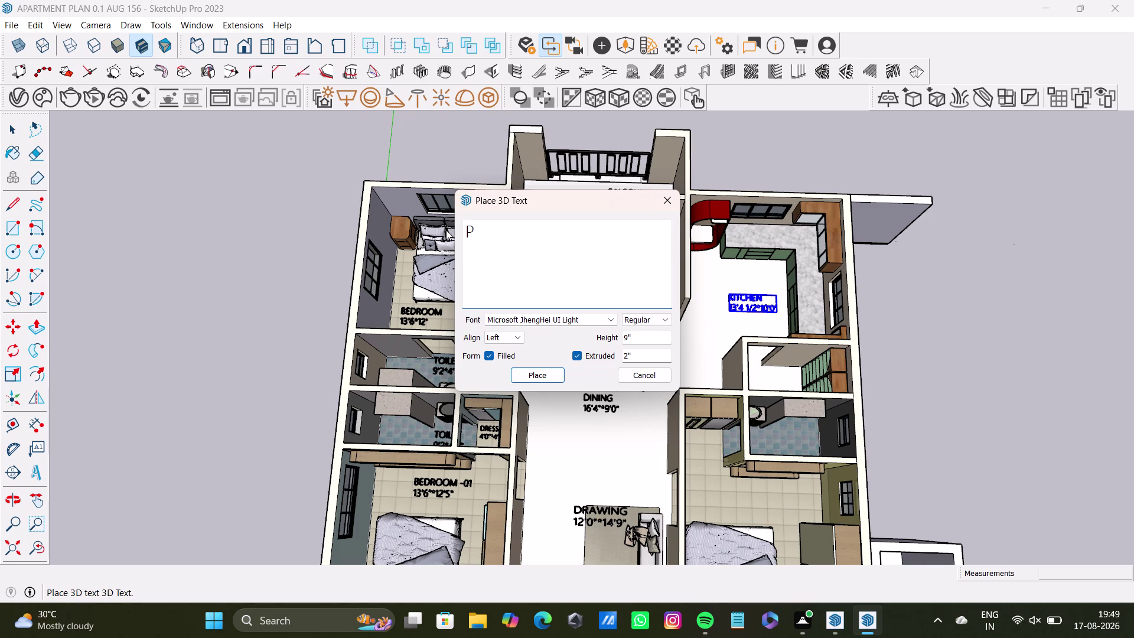
text(OOJA)
key(Return)
click(536, 377)
Drop the POOJA label on the floor beside the red pooja unit.
scroll(up, 3)
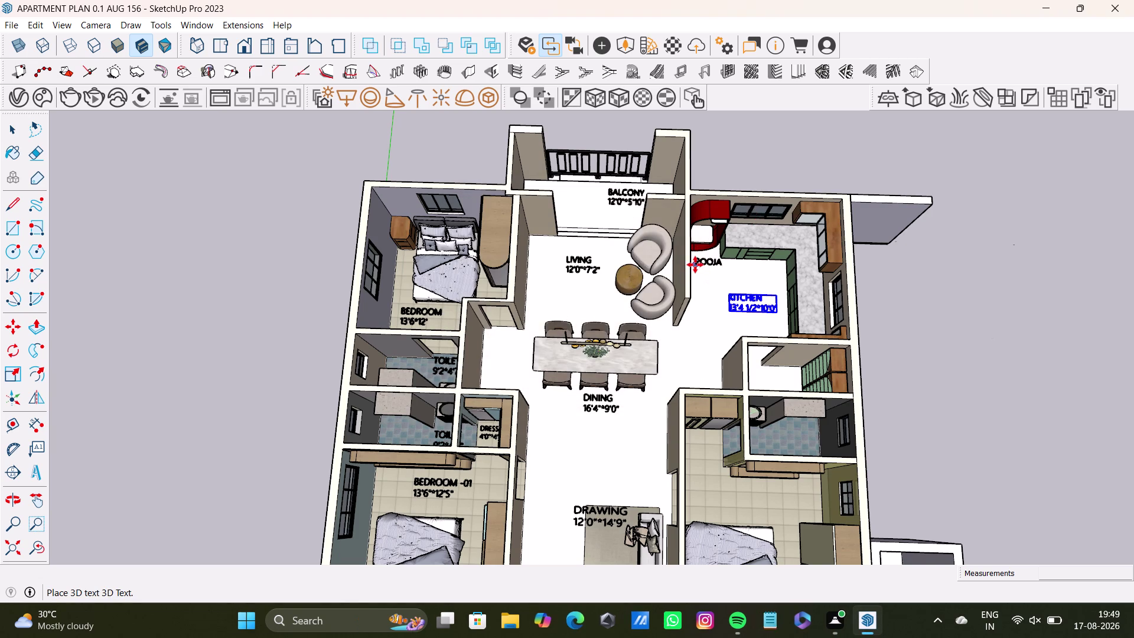
scroll(up, 3)
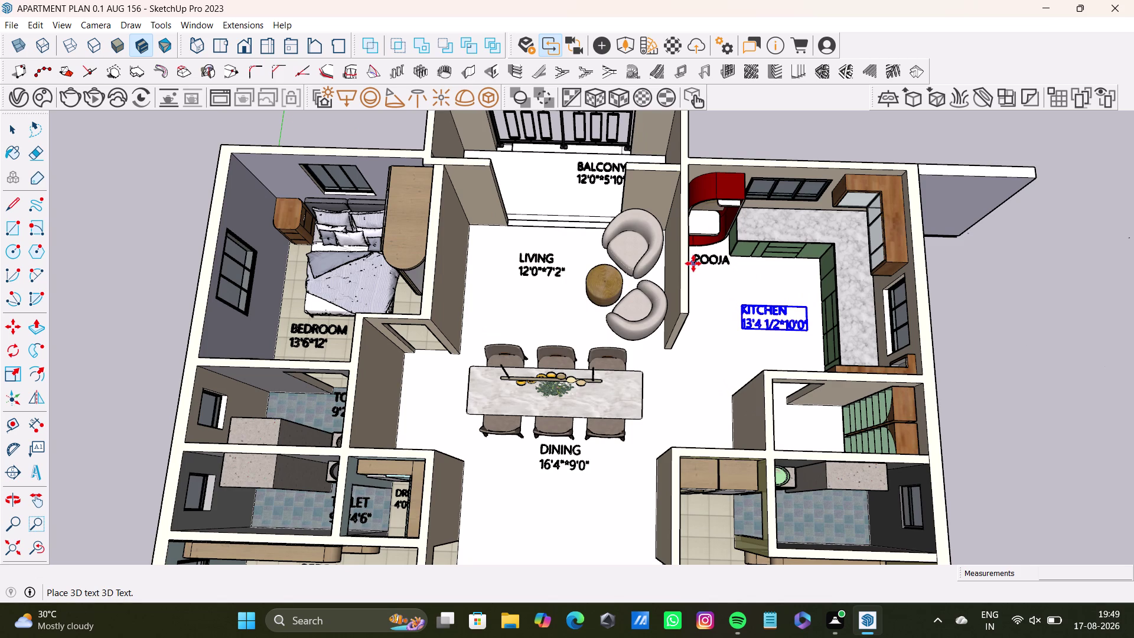
click(692, 263)
middle_drag(743, 303, 729, 303)
scroll(down, 3)
middle_drag(728, 368, 638, 295)
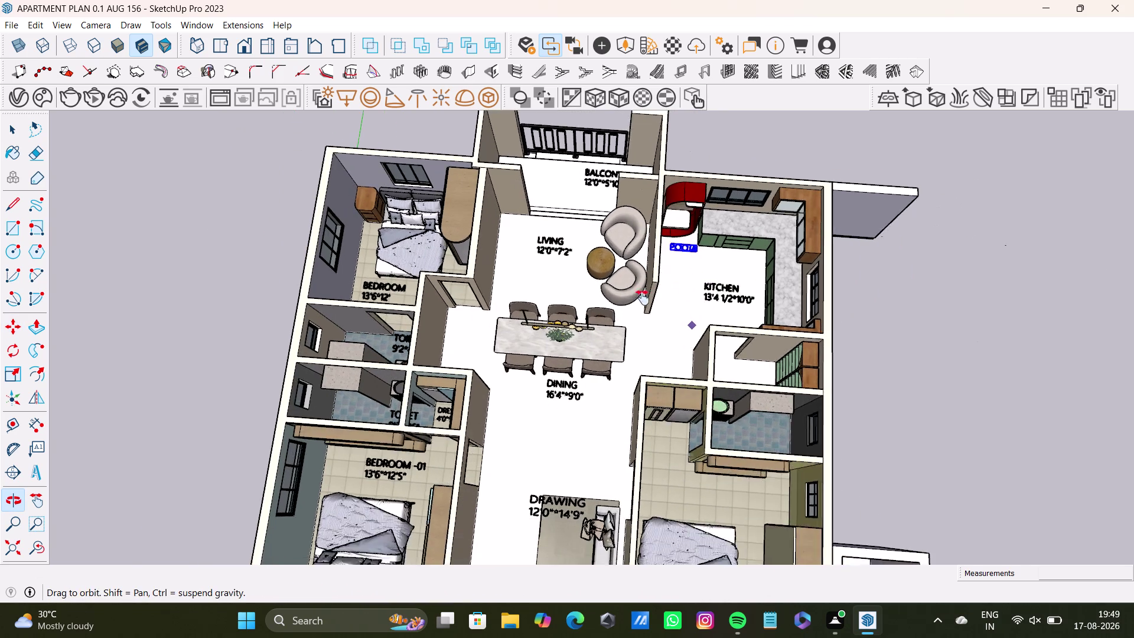
middle_drag(639, 296, 629, 293)
middle_drag(626, 355, 658, 368)
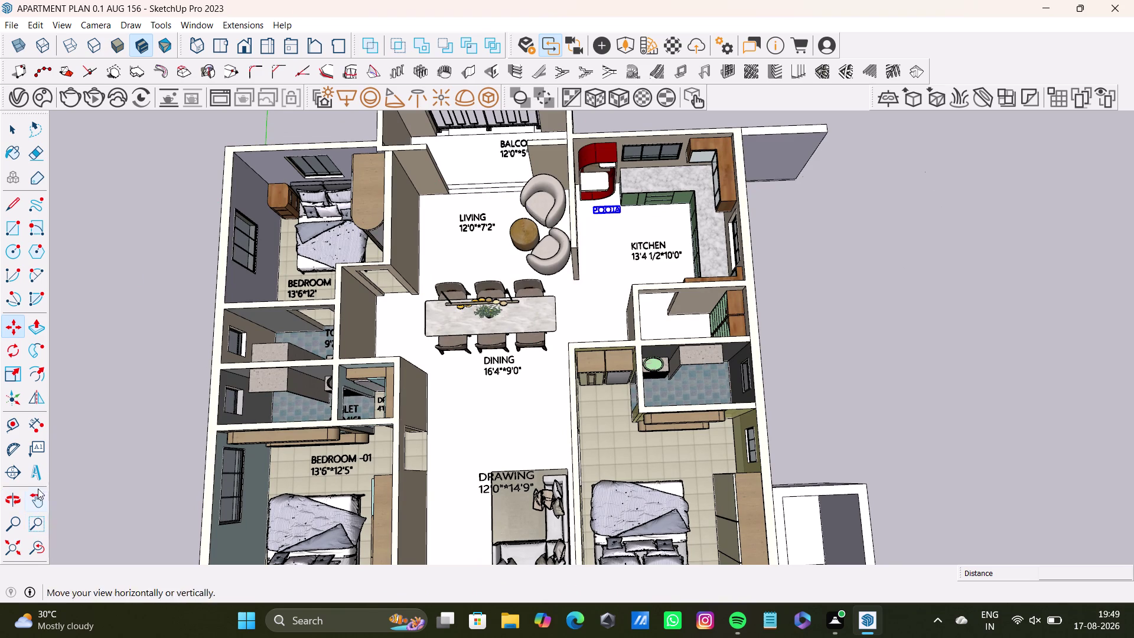
Start a new 3D text label reading UTITILY.
click(31, 473)
drag(592, 235, 452, 240)
key(BackSpace)
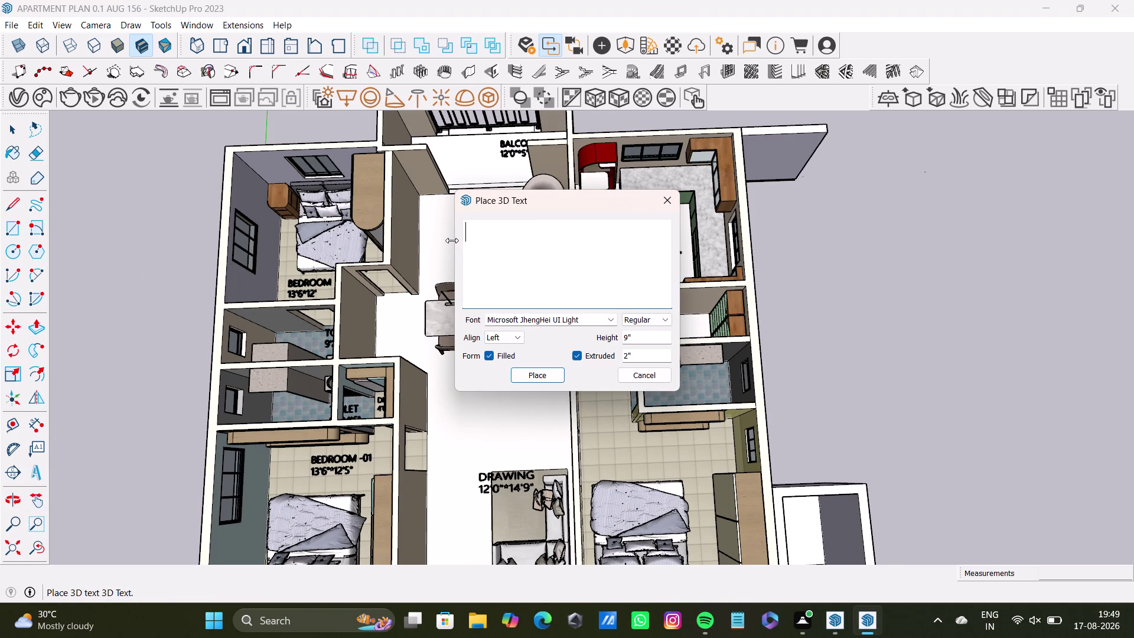
text(UN)
key(BackSpace)
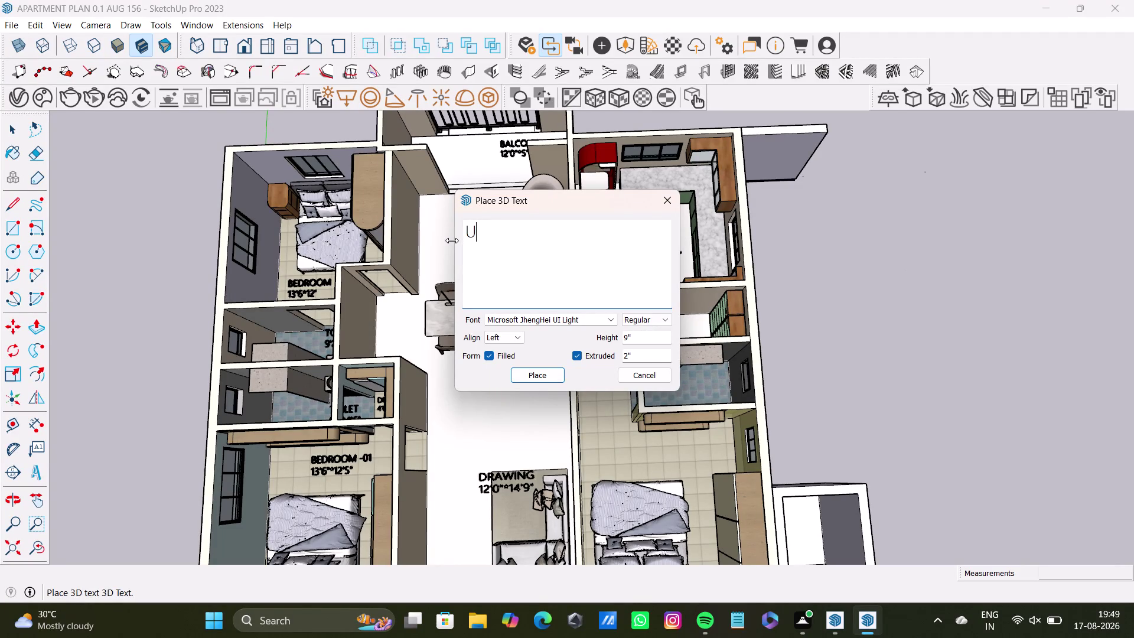
text(TIT)
text(I)
text(LY)
key(Return)
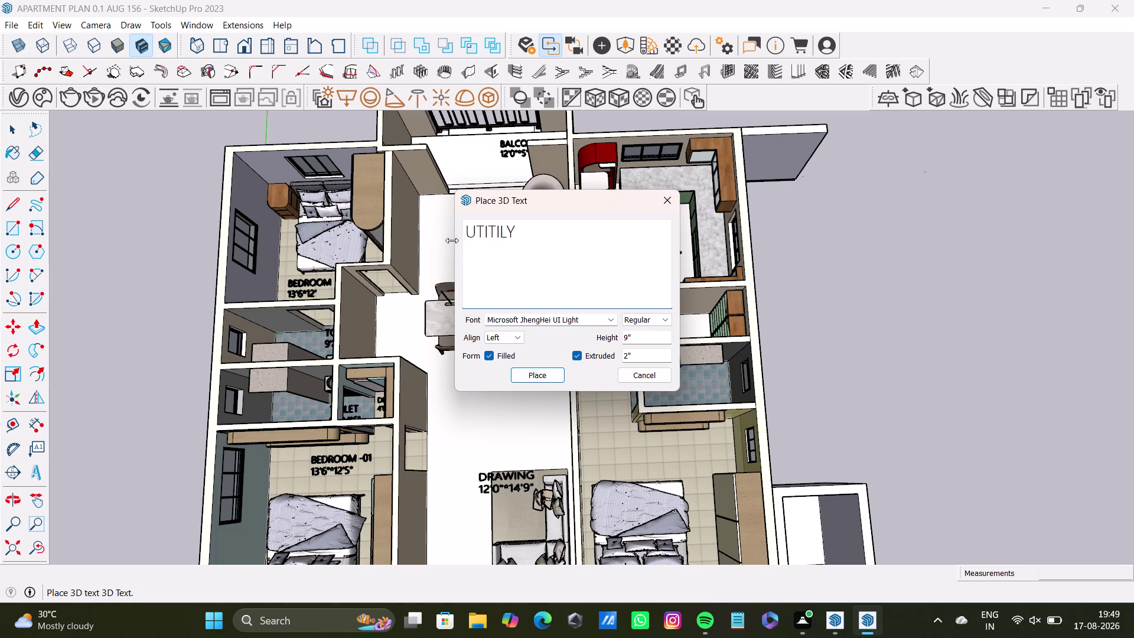
Add the 4'1"*9'0" size line and place the label in the utility room.
key(4)
key(shift+quotedbl)
key(1)
key(BackSpace)
key(BackSpace)
key(semicolon)
key(BackSpace)
text(')
text(1)
key(shift+quotedbl)
key(shift+asterisk)
text(9")
key(BackSpace)
text('0)
key(shift+quotedbl)
key(Return)
click(535, 376)
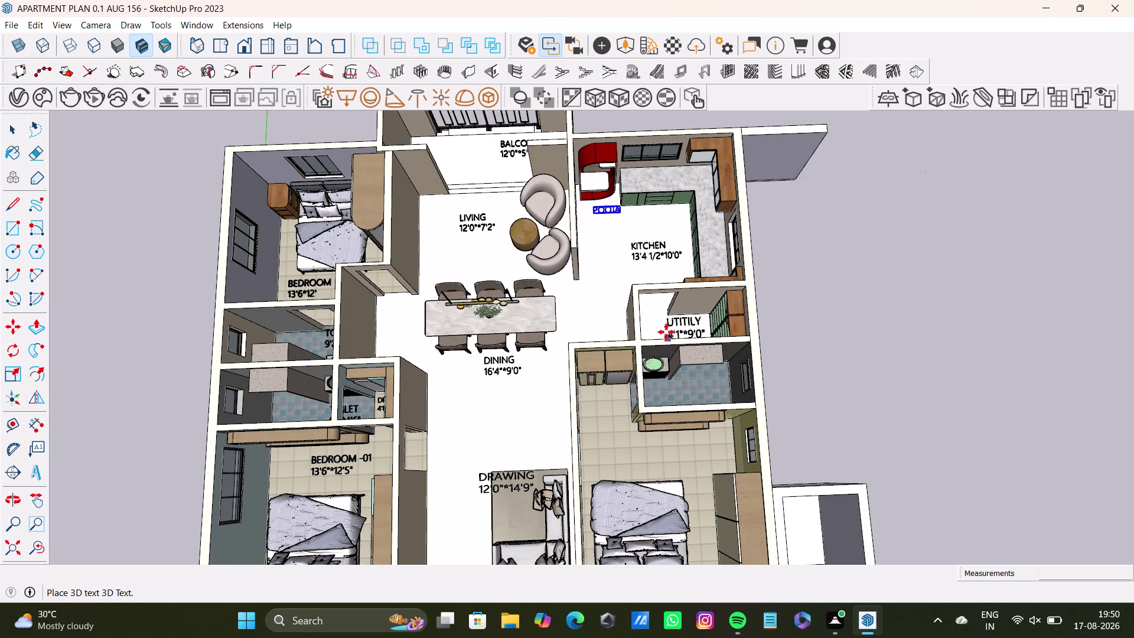
click(662, 334)
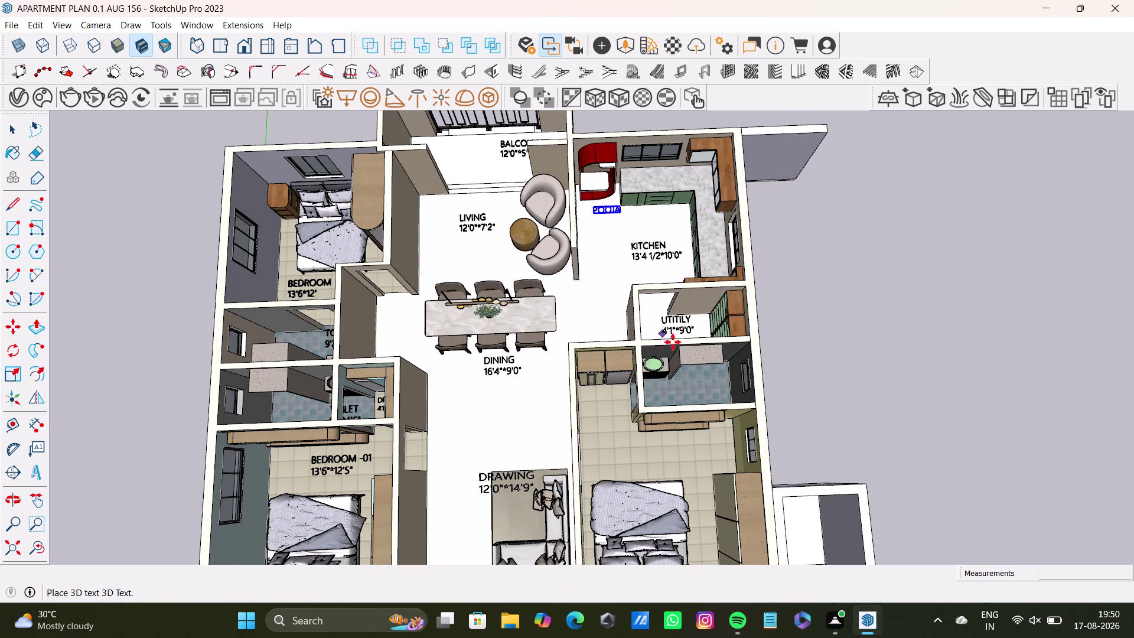
Start another 3D text label reading TOILET, correcting the misspelling.
click(33, 482)
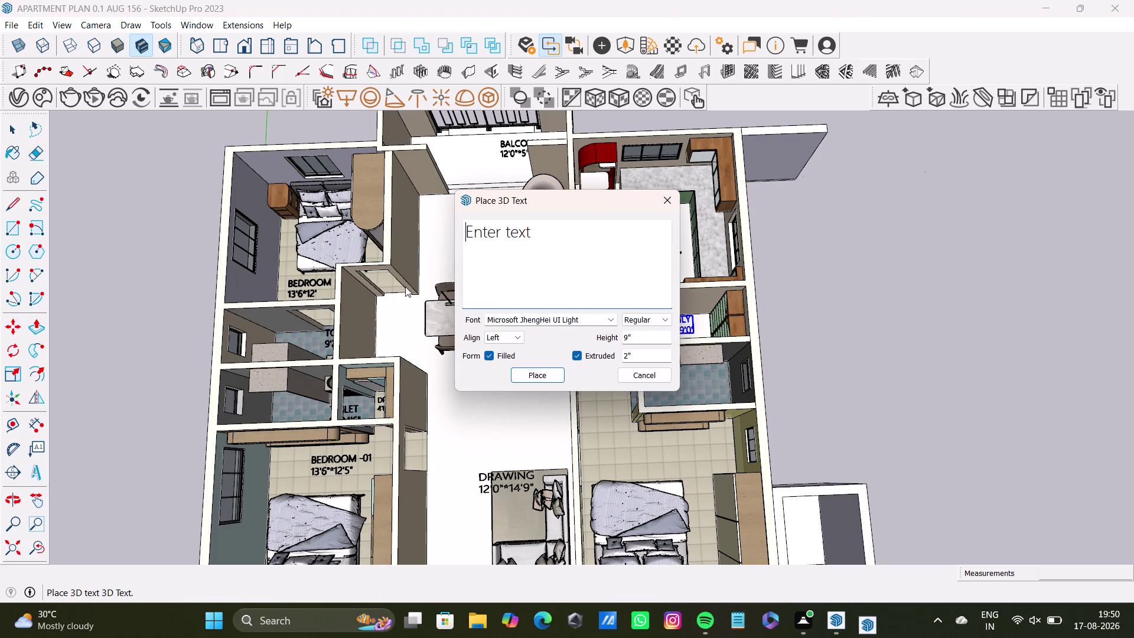
click(550, 235)
key(BackSpace)
key(BackSpace)
key(BackSpace)
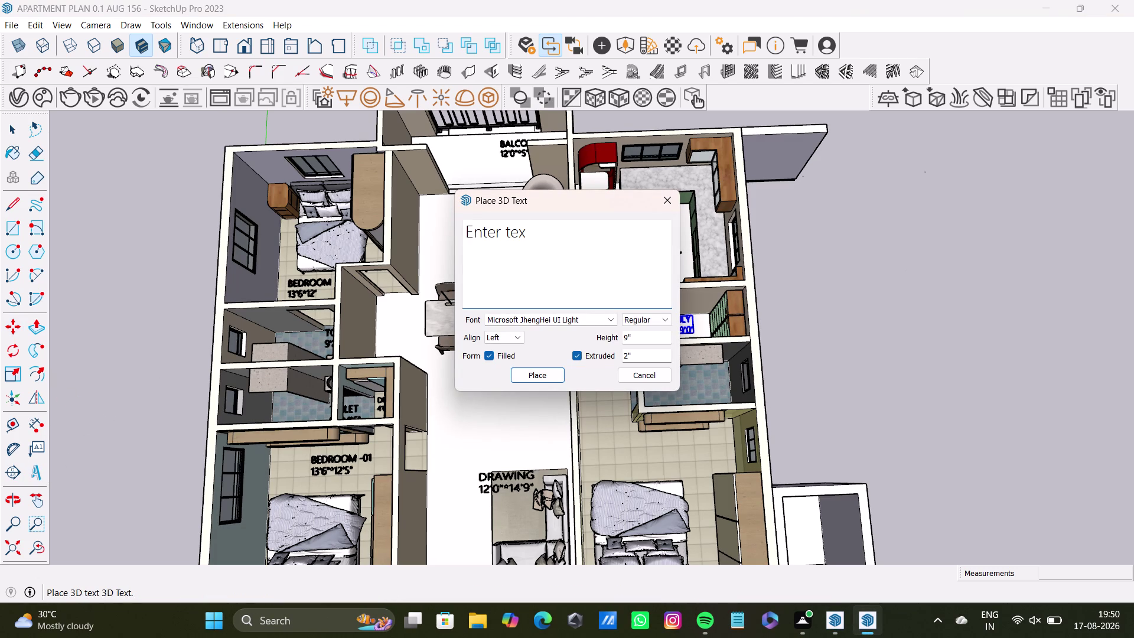
text(T)
text(O)
text(ILRT)
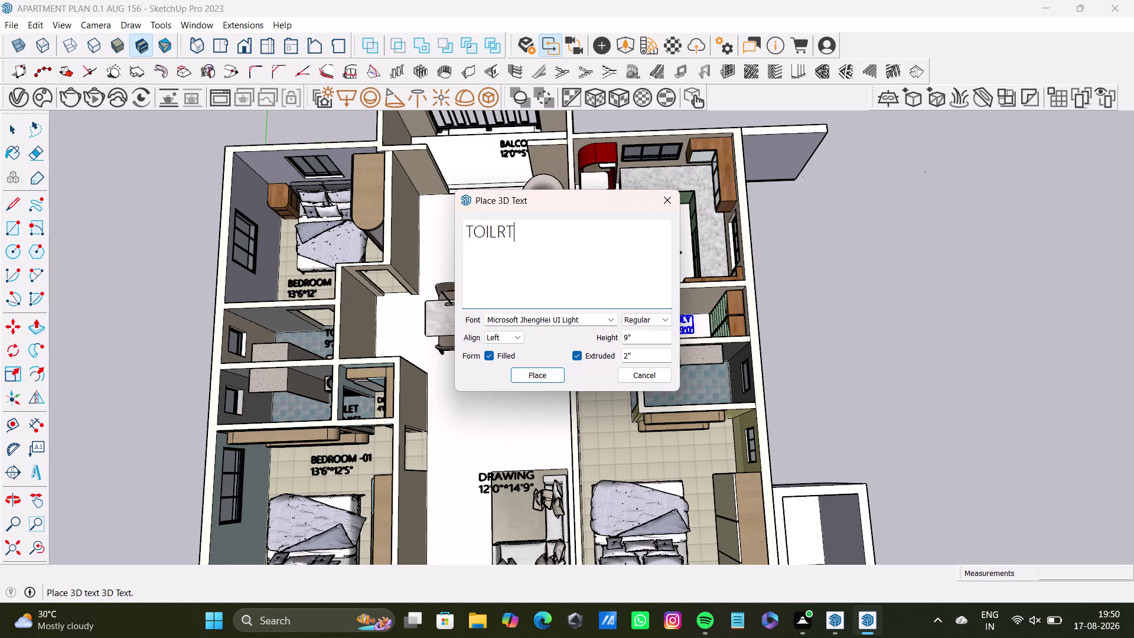
key(BackSpace)
key(BackSpace)
text(E)
text(T)
key(Return)
Add the 4'1"*9'0" size line and place the label in the toilet.
key(4)
text('1)
key(shift+quotedbl)
key(shift+asterisk)
key(9)
text('0)
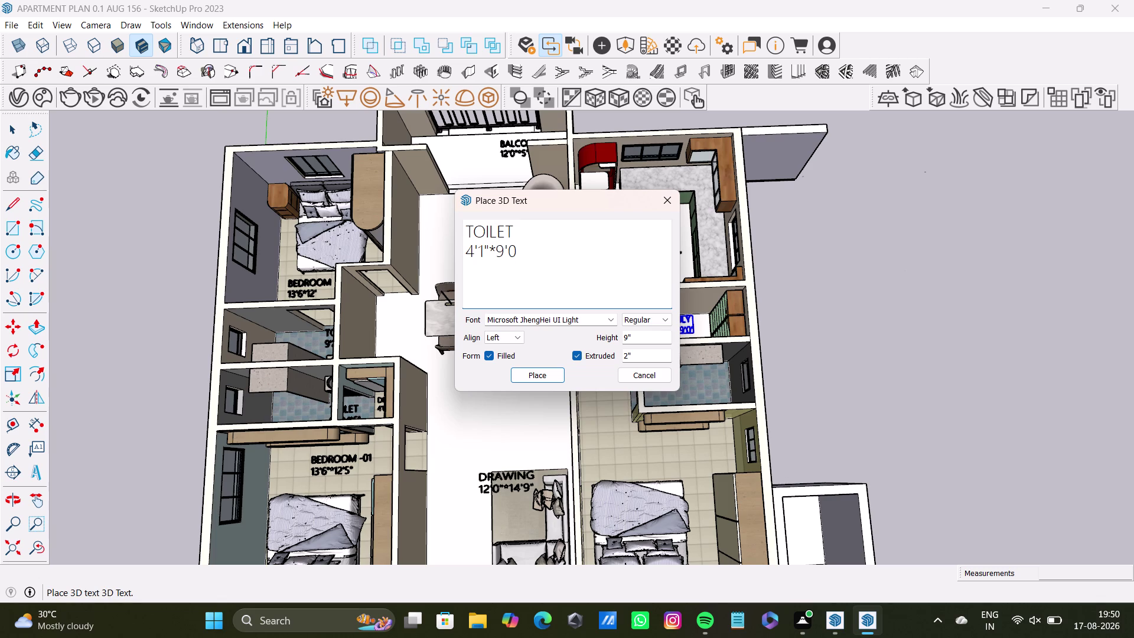
text(")
key(Return)
click(533, 372)
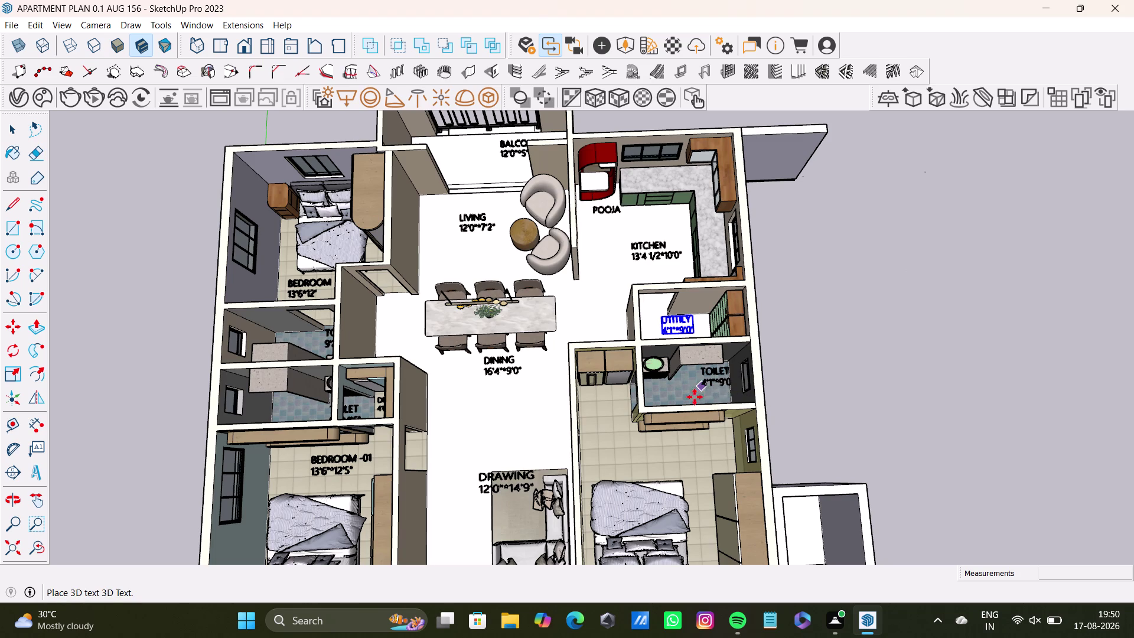
click(685, 398)
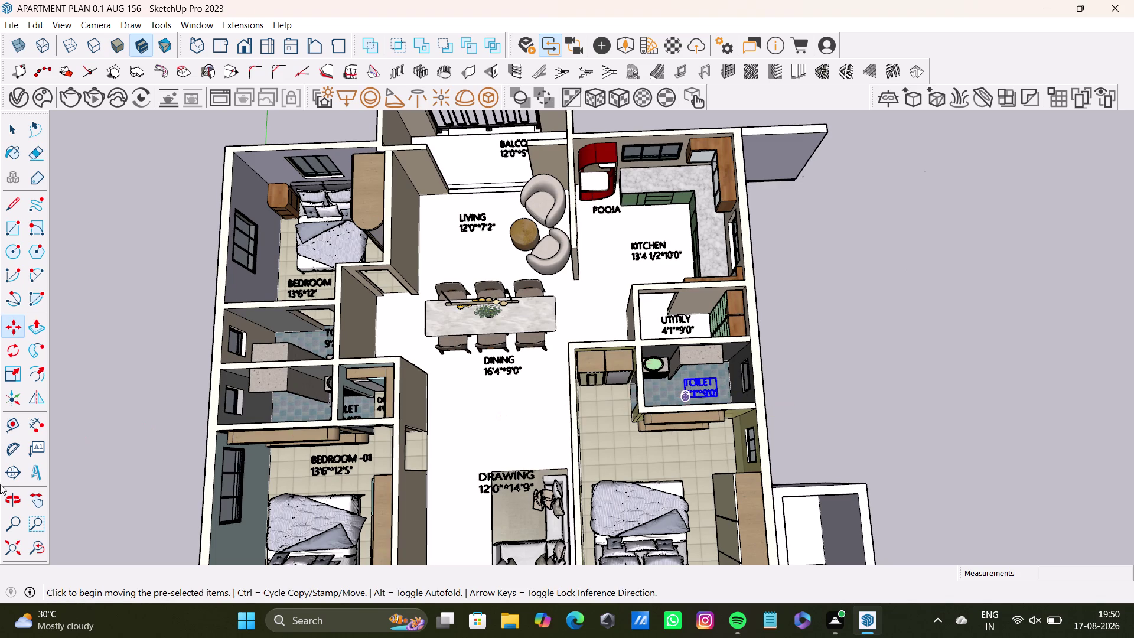
Replace the 3D text with DRESS on the first line.
click(33, 470)
click(543, 232)
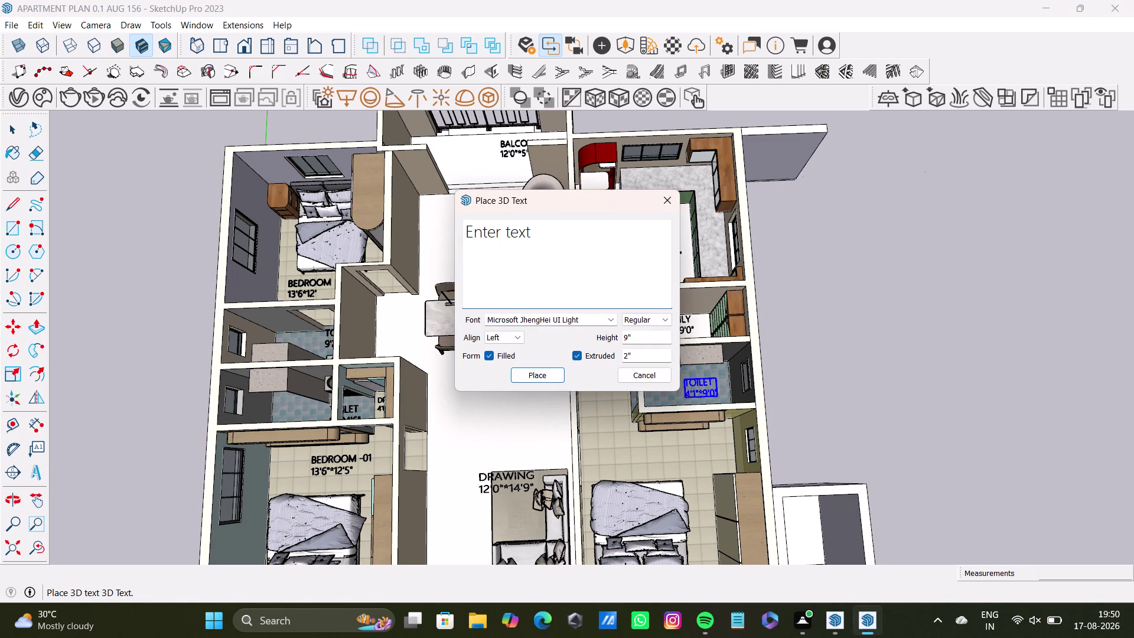
key(BackSpace)
key(BackSpace)
key(BackSpace)
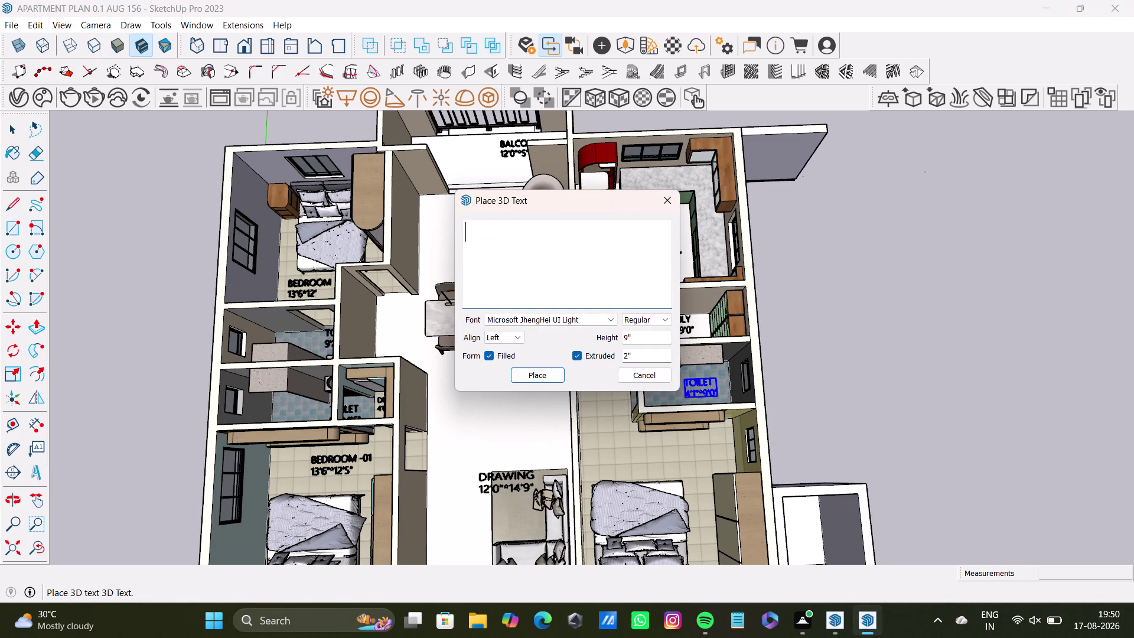
text(DRESS)
key(Return)
Enter the 4'0"*5'0" size line and create the DRESS label.
text(4')
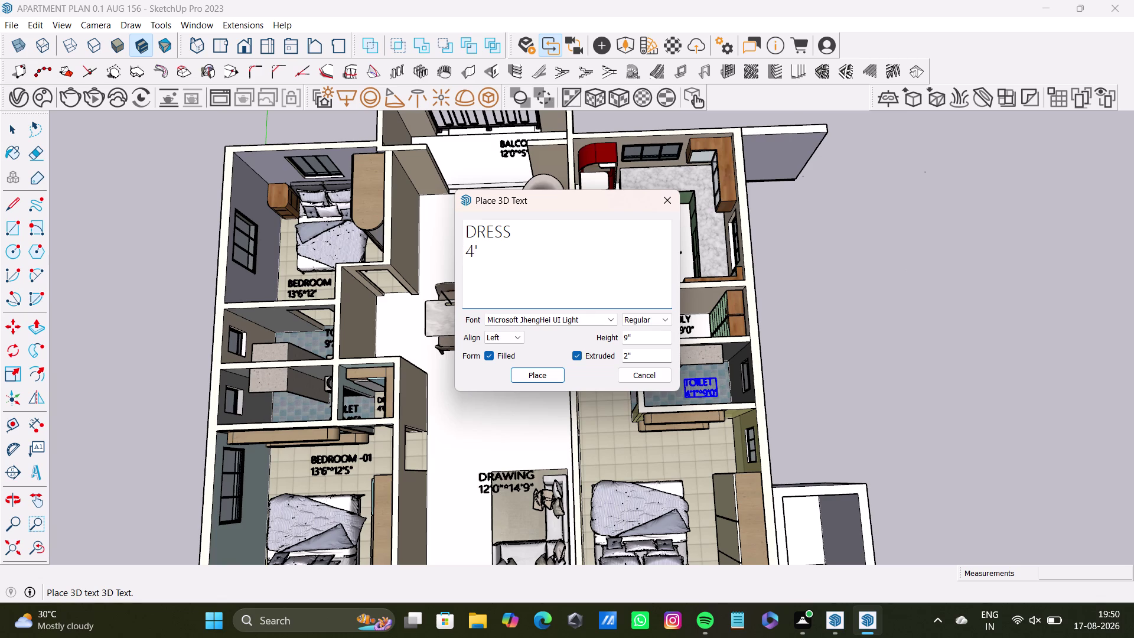
key(0)
key(shift+asterisk)
key(5)
key(apostrophe)
key(0)
key(shift+quotedbl)
key(Return)
click(486, 251)
key(shift+quotedbl)
click(540, 376)
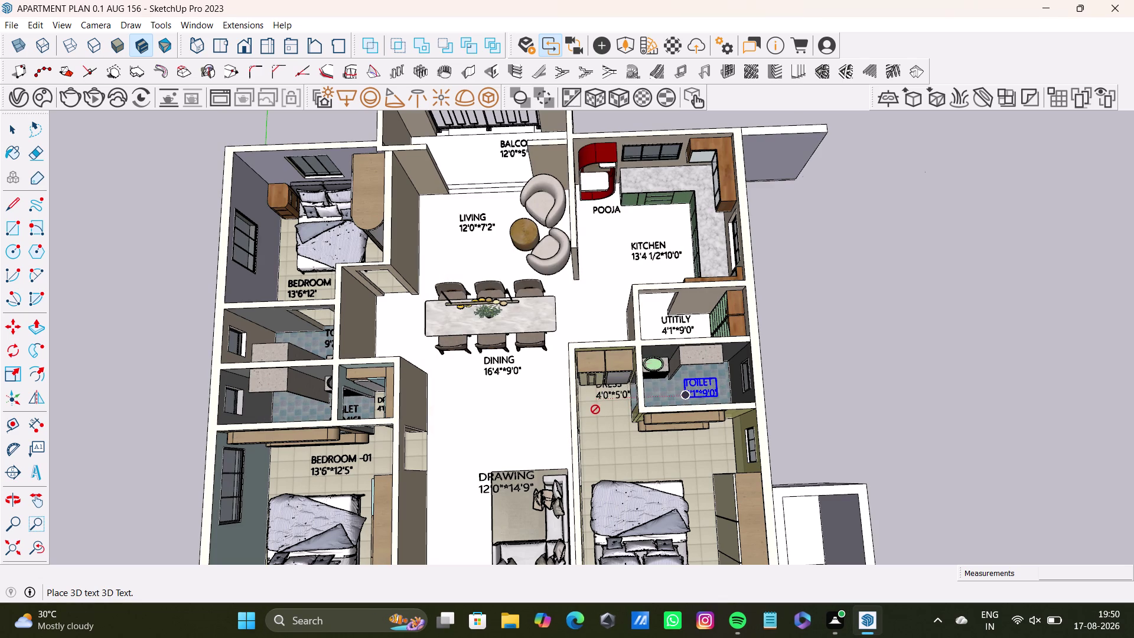
Place the DRESS label inside the dress area beside the toilet.
scroll(up, 3)
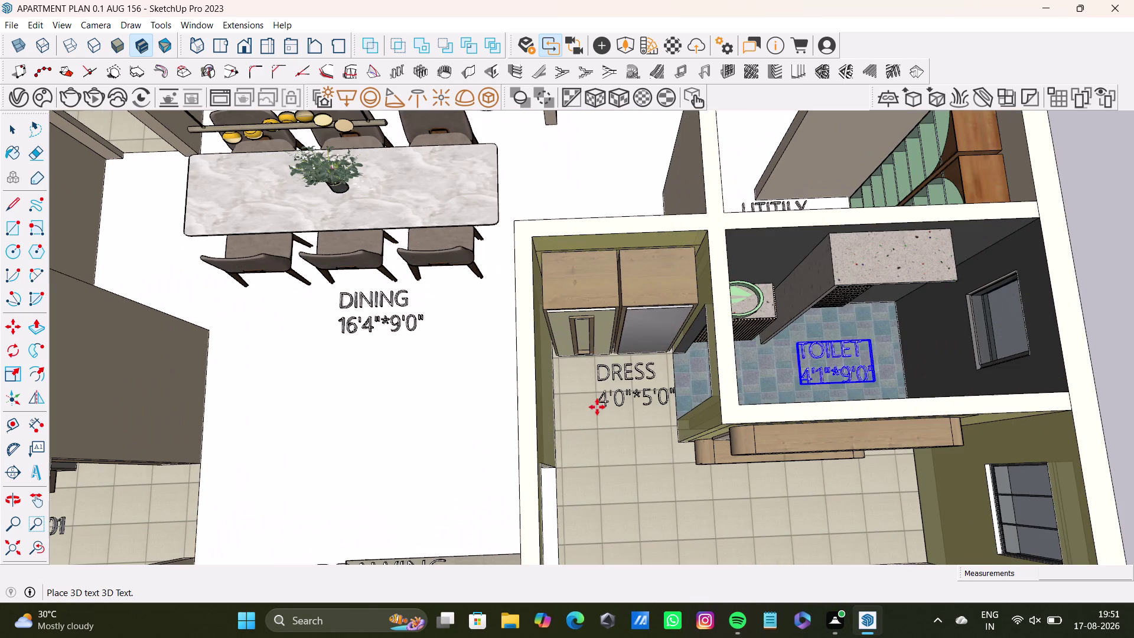
click(587, 405)
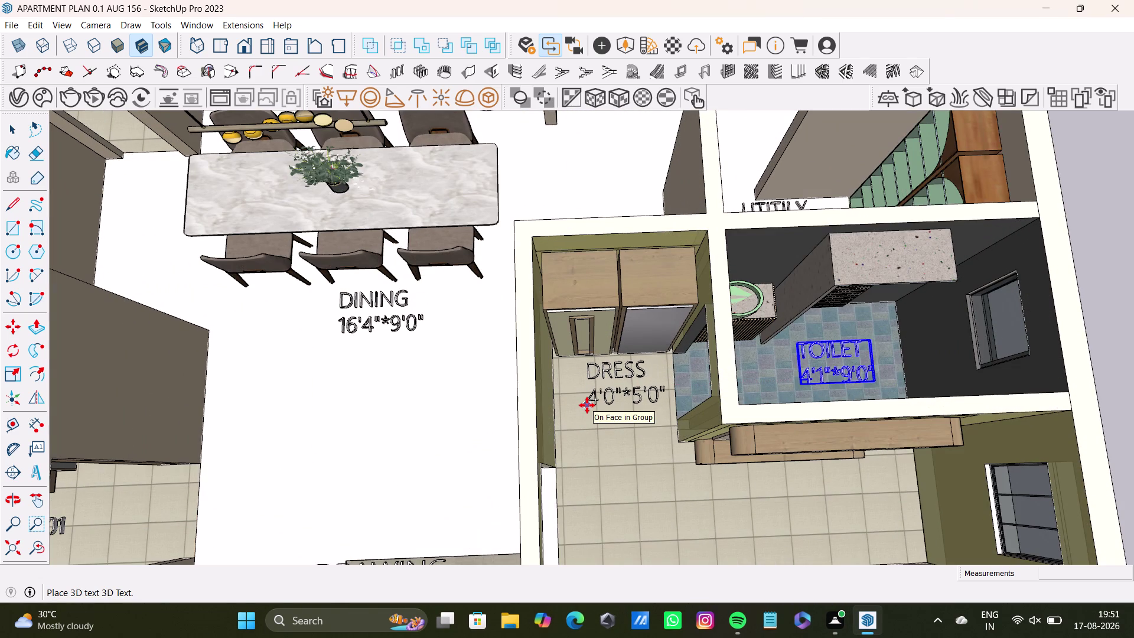
scroll(down, 3)
scroll(down, 3)
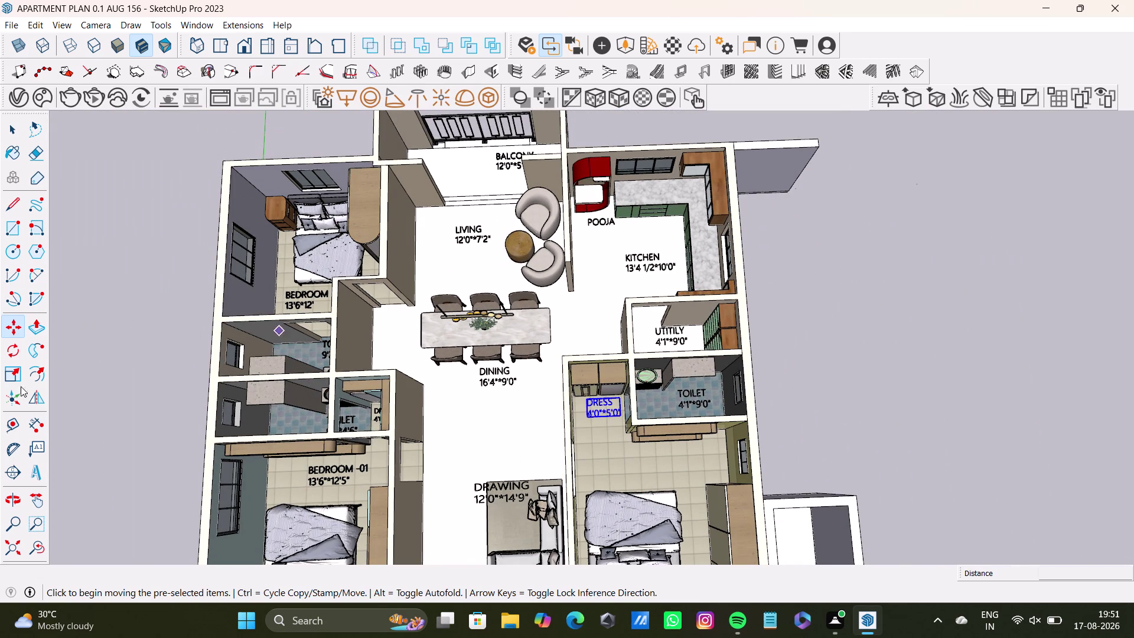
click(32, 476)
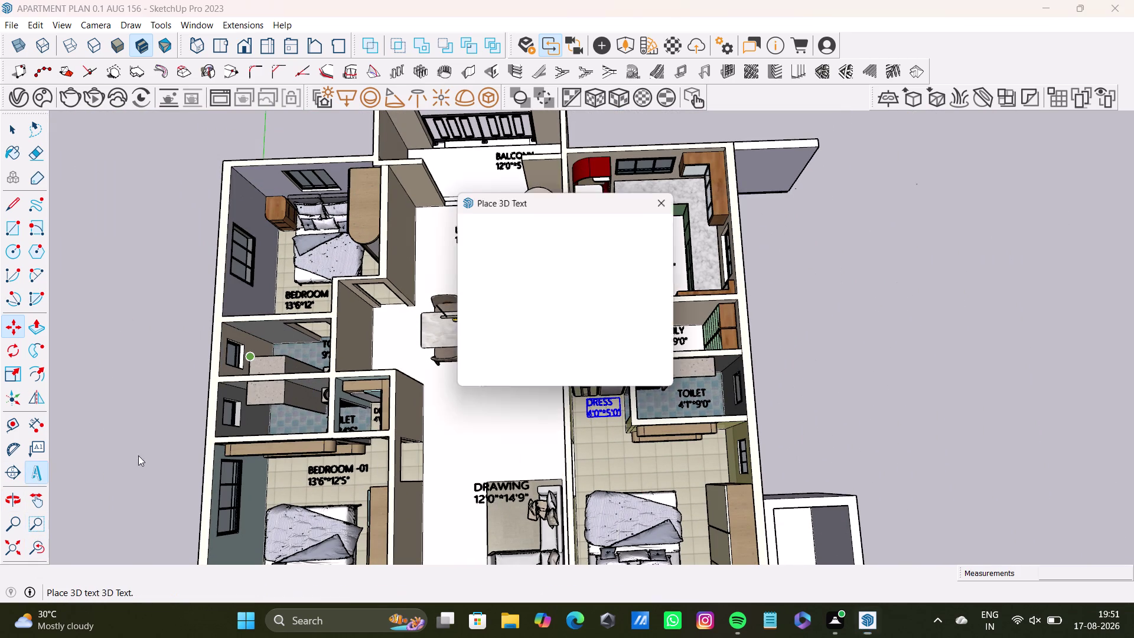
Replace the previous 3D text with the first label line M.BEDROOM.
click(550, 234)
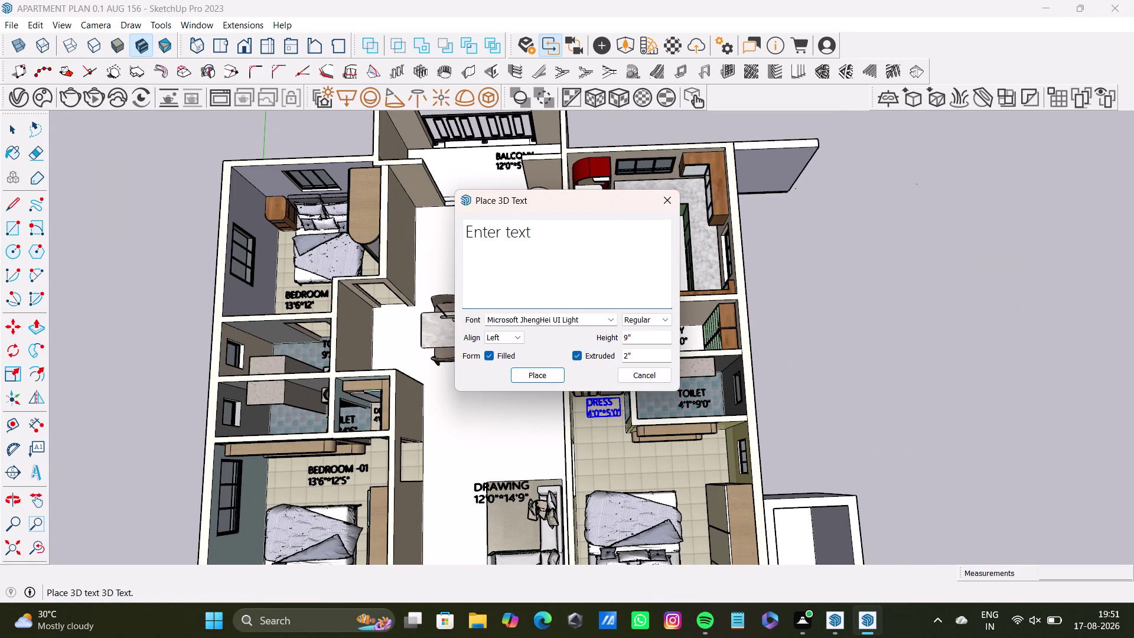
key(BackSpace)
key(BackSpace)
key(BackSpace)
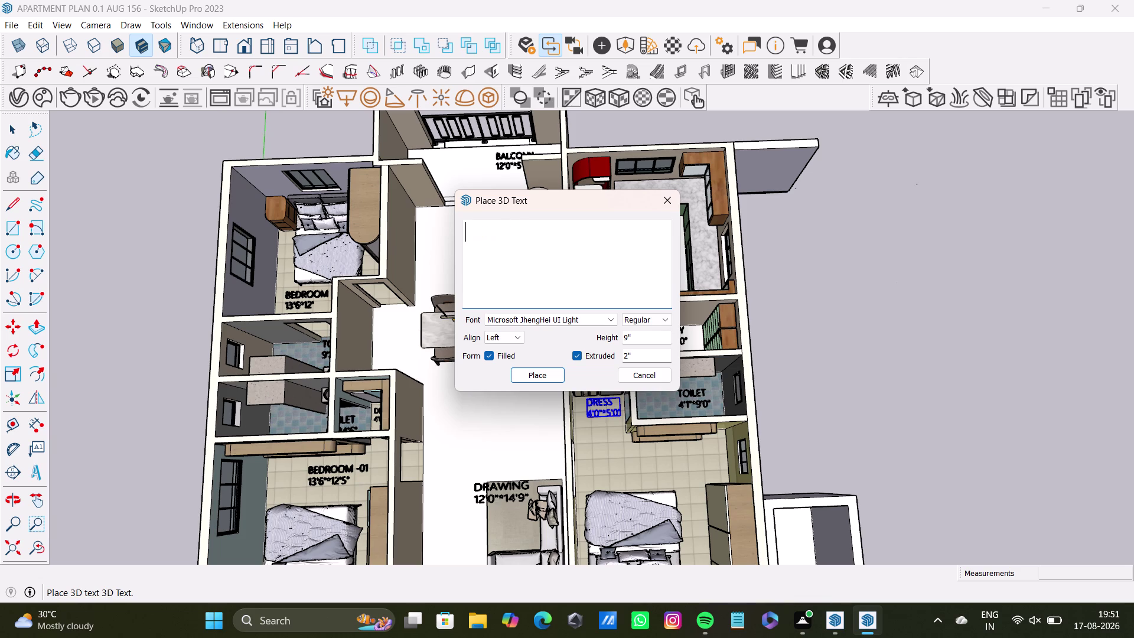
text(M.BES)
key(BackSpace)
key(d)
text(ROOM)
key(Return)
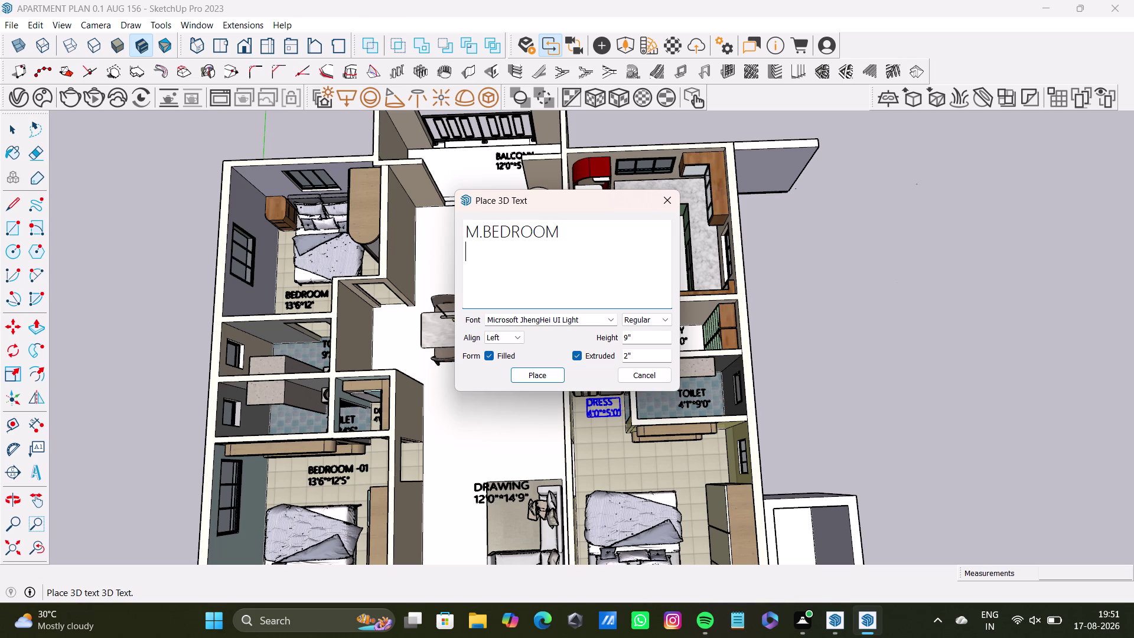
Add the dimensions line 13'7"*14'0" to the label text.
text(1)
text(3')
key(7)
key(shift+quotedbl)
key(shift+asterisk)
text(14)
key(apostrophe)
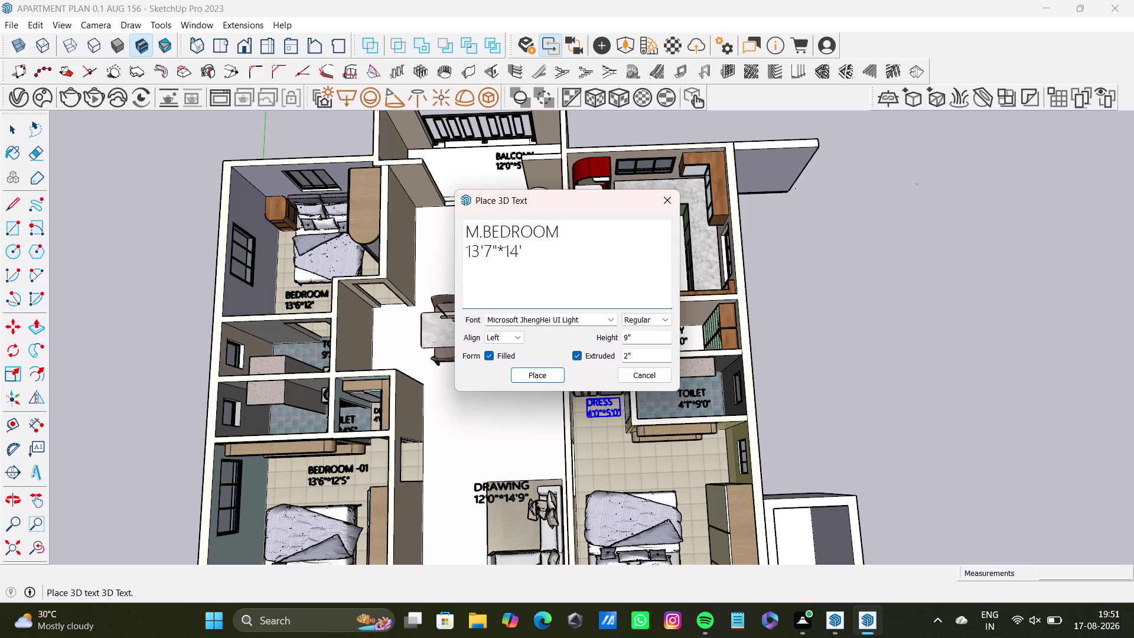
text(0")
key(Return)
Place the M.BEDROOM label on the master bedroom floor and clear the selection.
click(540, 373)
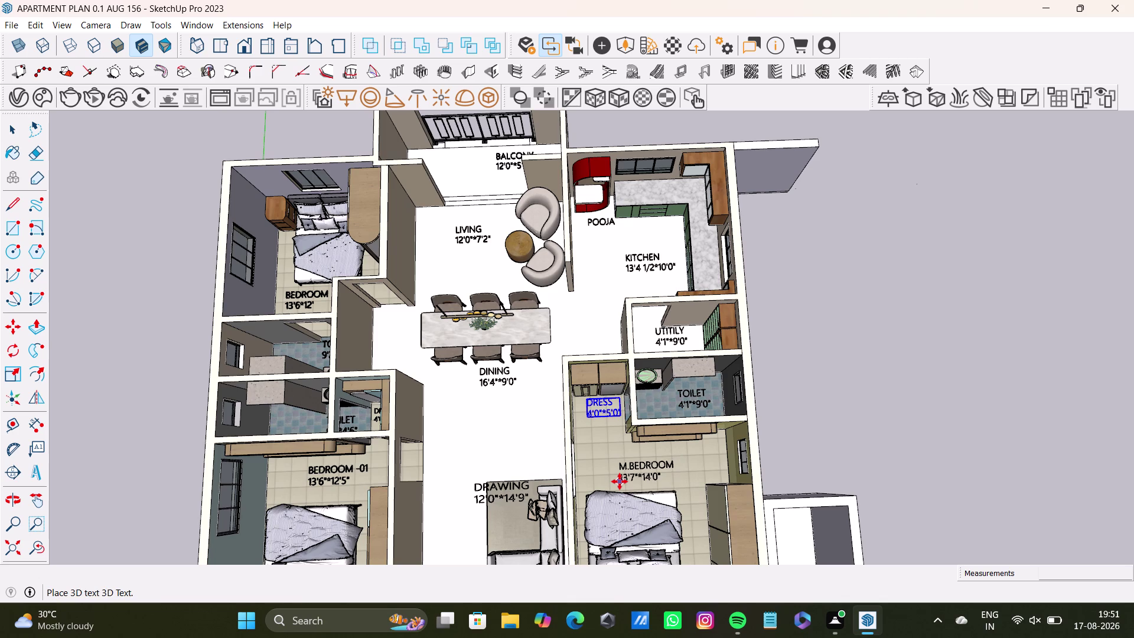
click(619, 482)
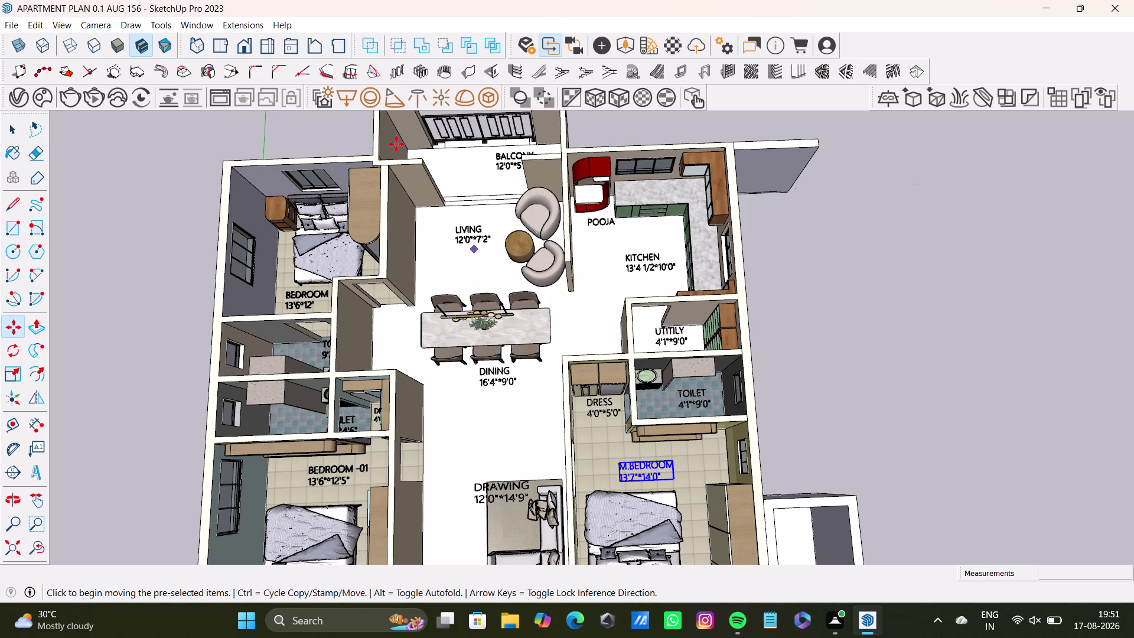
key(space)
click(8, 21)
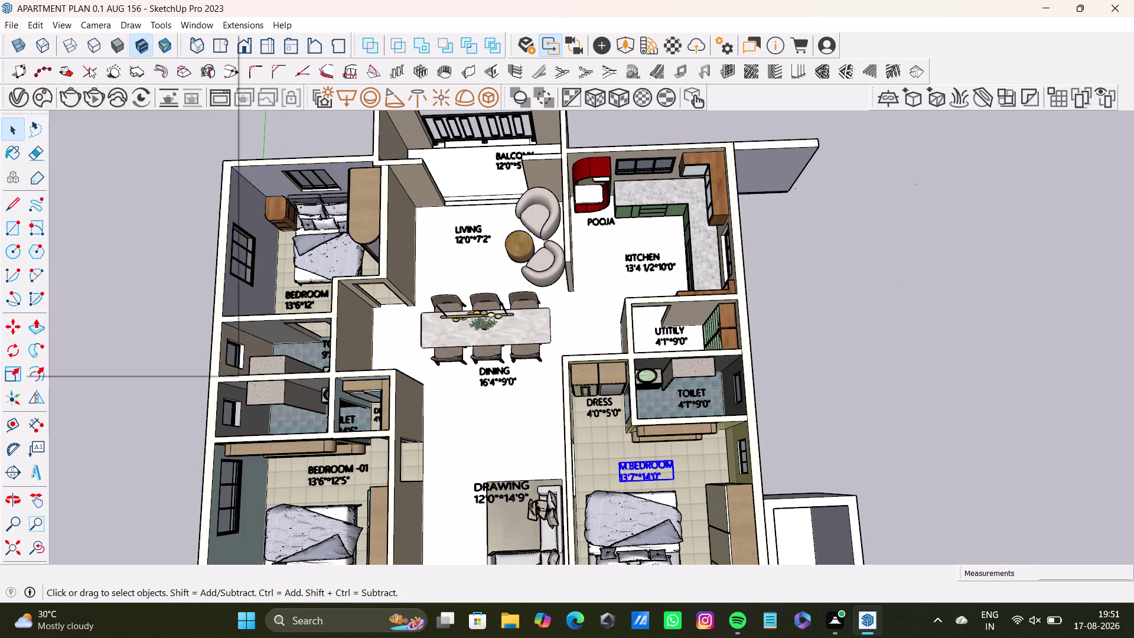
click(170, 428)
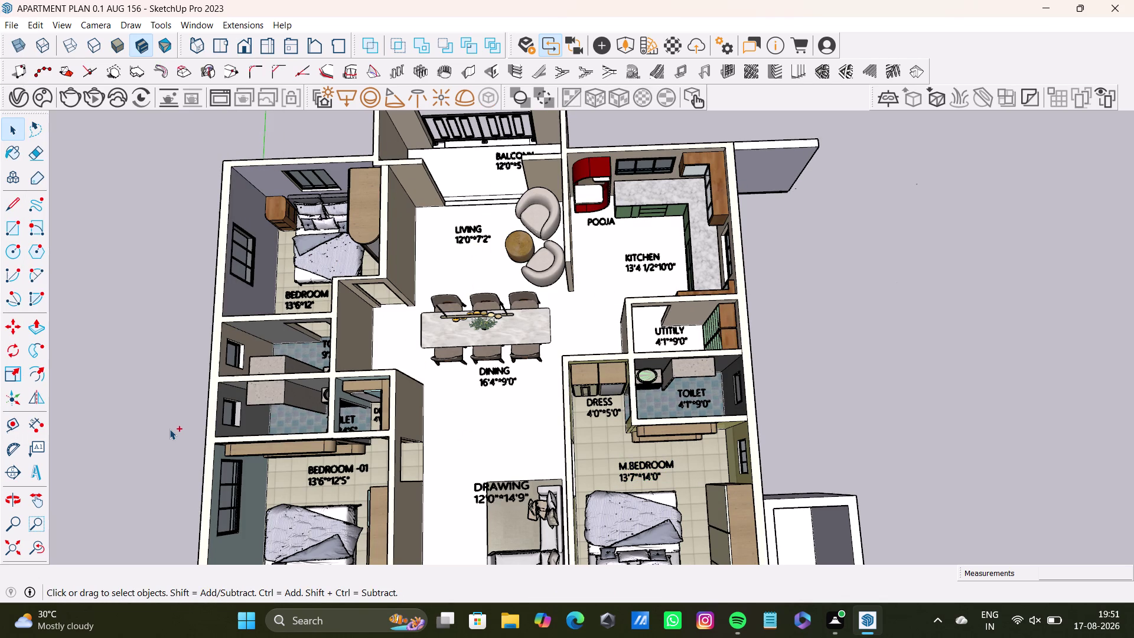
Save the model and bring up the File menu.
key(ctrl+s)
key(ctrl+s)
key(ctrl+s)
click(13, 28)
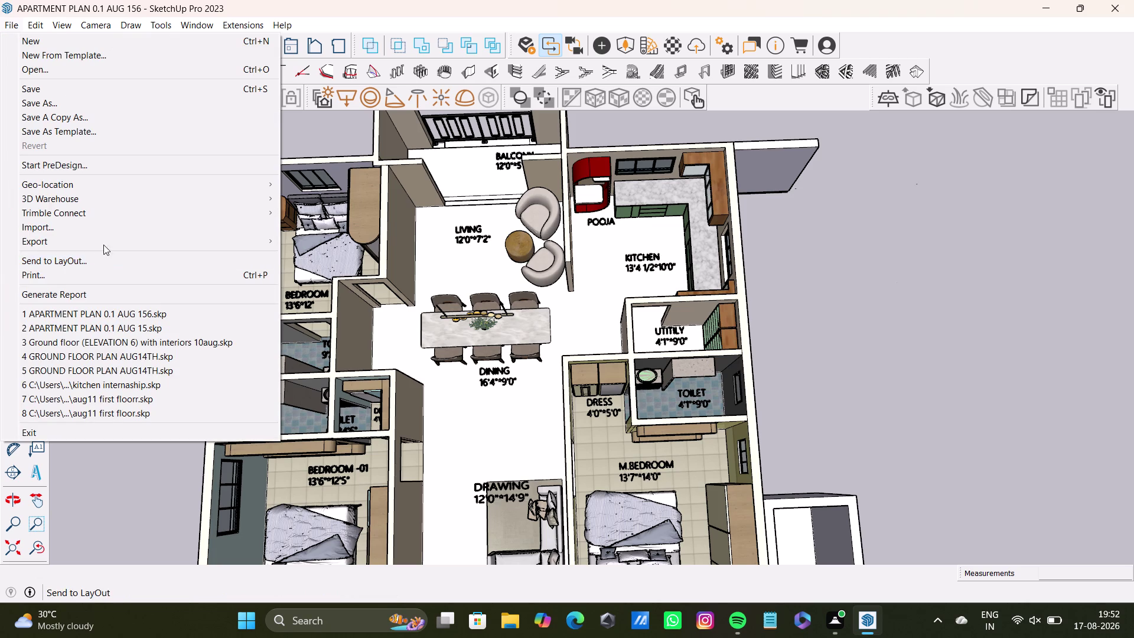
Import the door+(2) model from the Downloads folder.
click(102, 231)
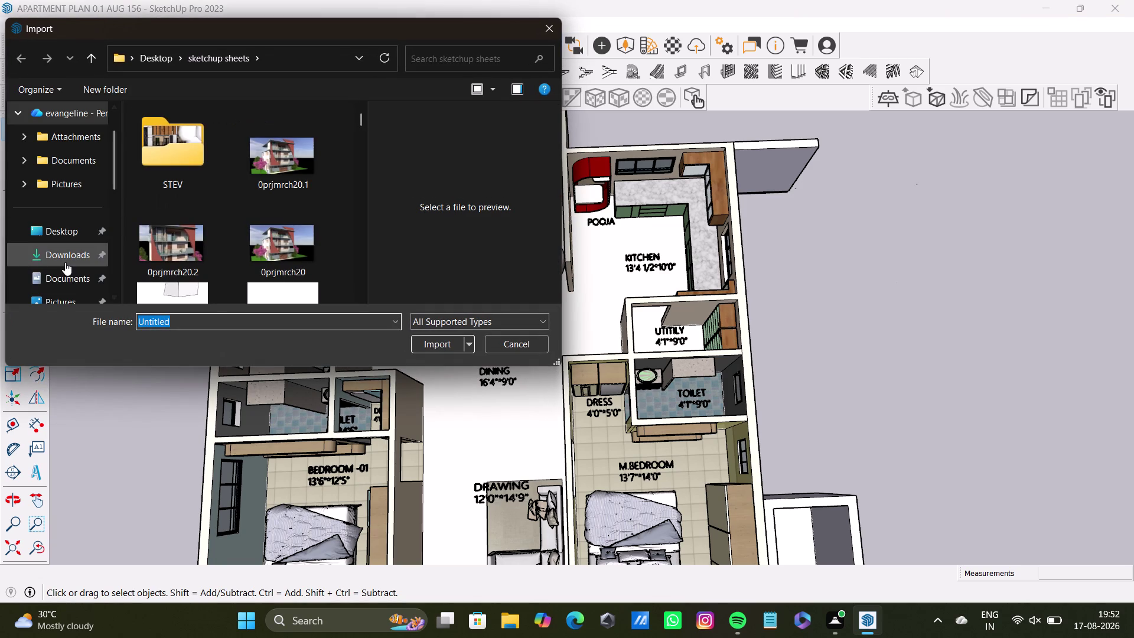
click(56, 262)
scroll(down, 3)
scroll(down, 3)
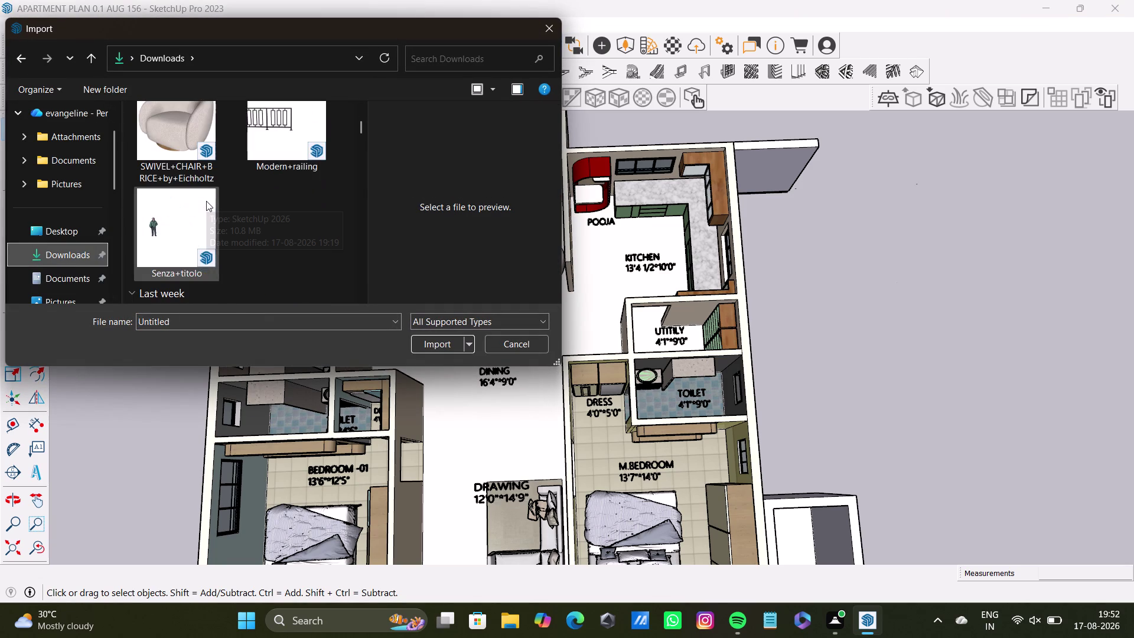
scroll(down, 3)
scroll(down, 3)
scroll(down, 3)
scroll(down, 3)
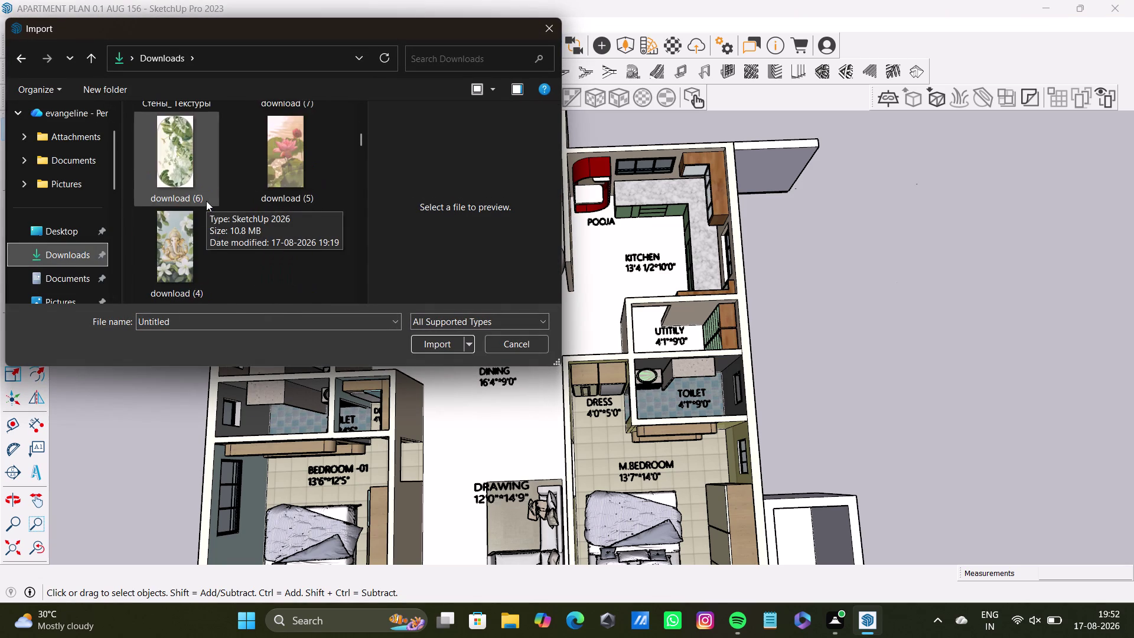
scroll(down, 3)
scroll(down, 3)
scroll(down, 3)
scroll(down, 3)
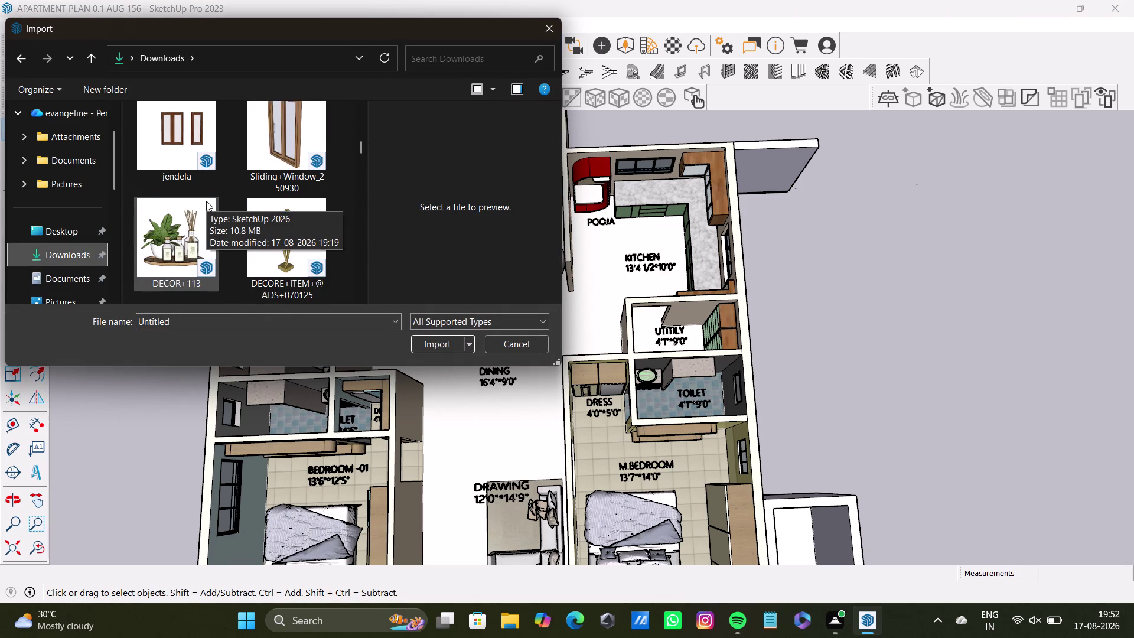
scroll(down, 3)
scroll(down, 3)
scroll(down, 3)
scroll(down, 3)
scroll(down, 3)
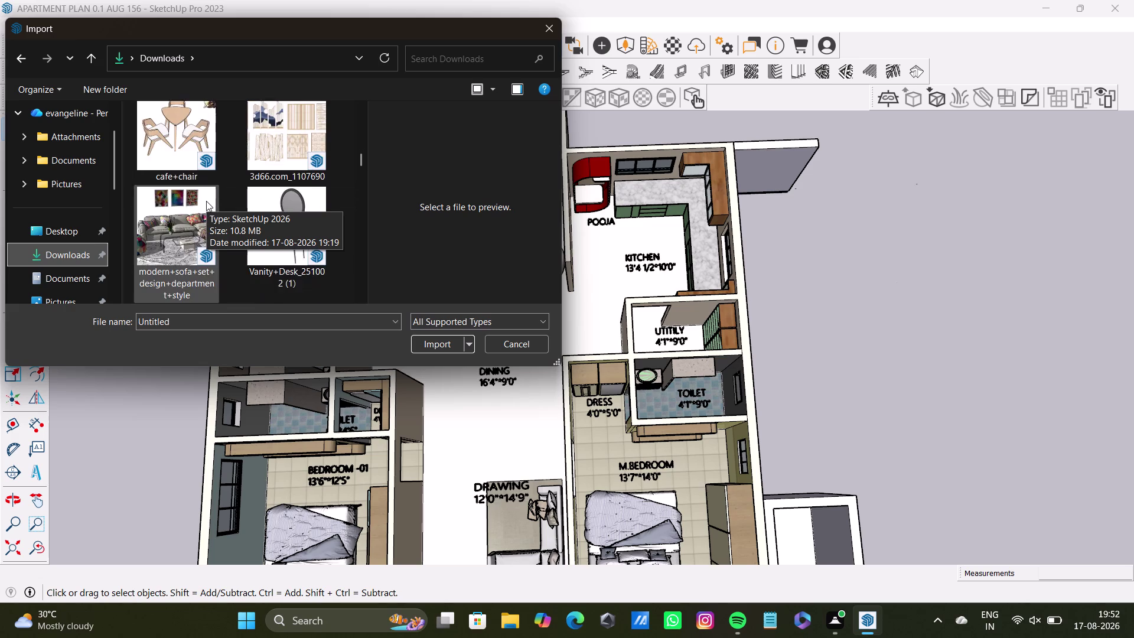
scroll(down, 3)
scroll(down, 3)
scroll(down, 3)
scroll(down, 3)
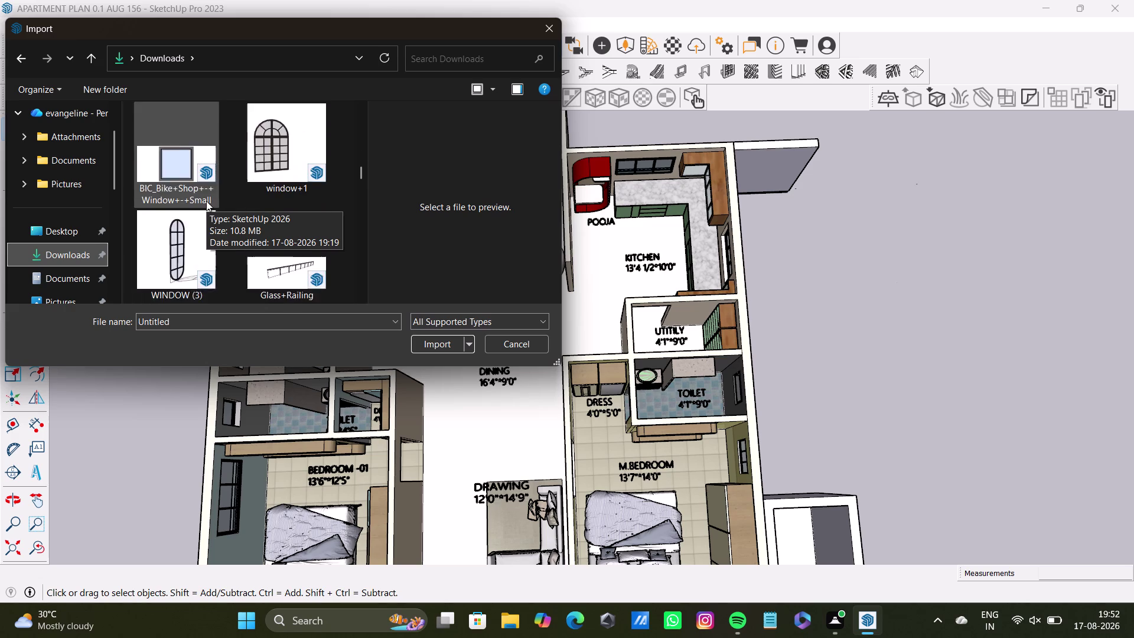
scroll(down, 3)
scroll(down, 3)
scroll(down, 3)
scroll(down, 3)
scroll(down, 3)
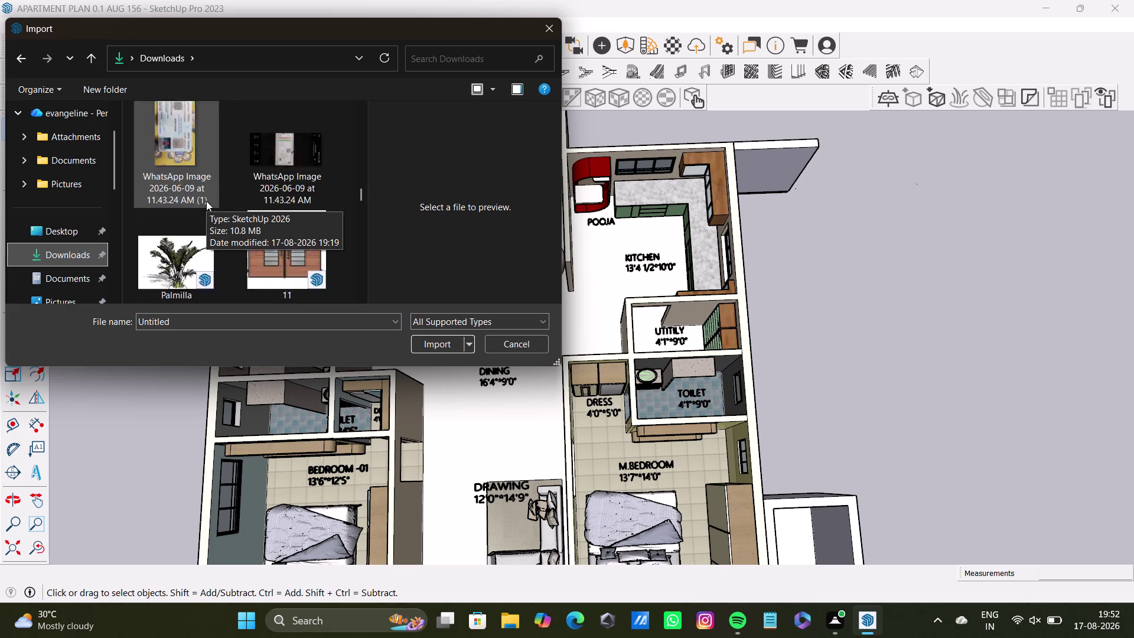
scroll(down, 3)
scroll(down, 3)
scroll(down, 3)
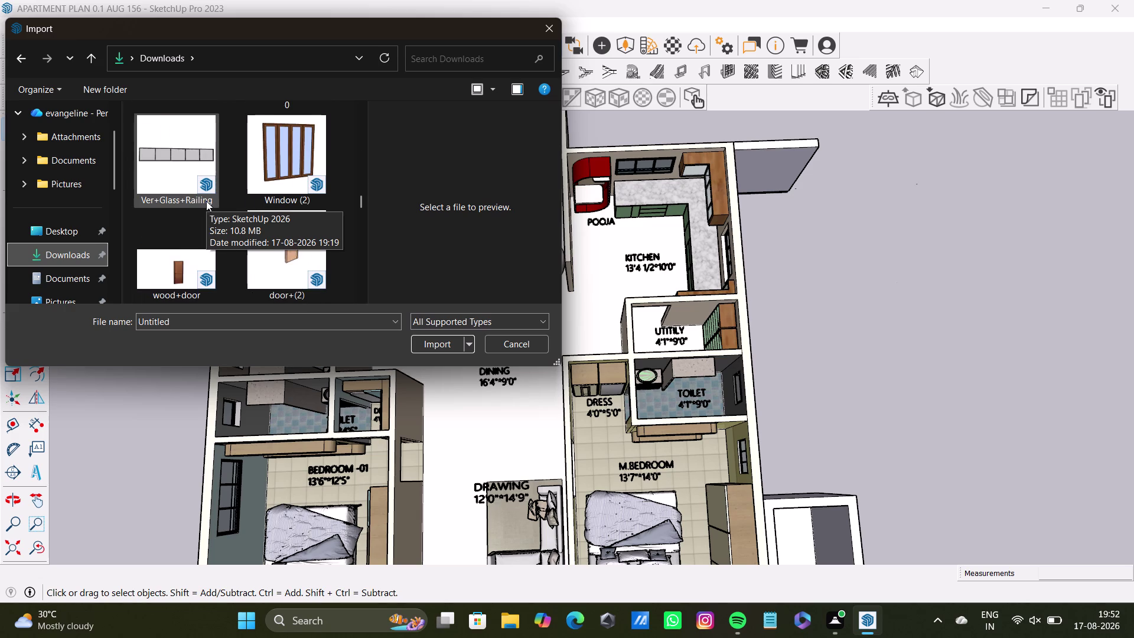
scroll(down, 3)
click(308, 182)
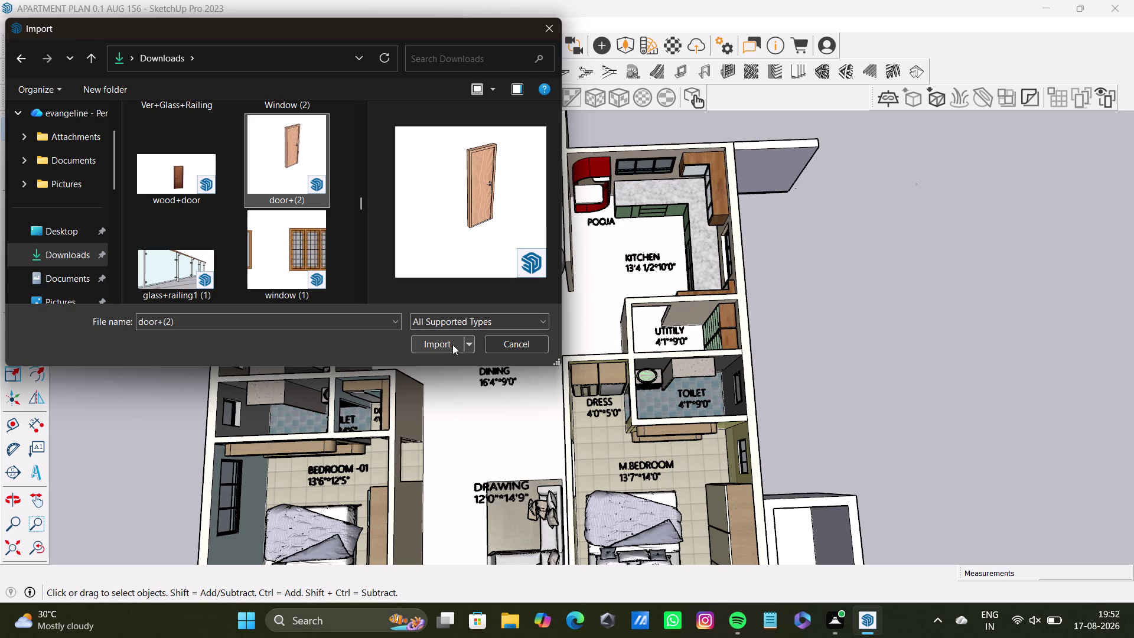
click(453, 344)
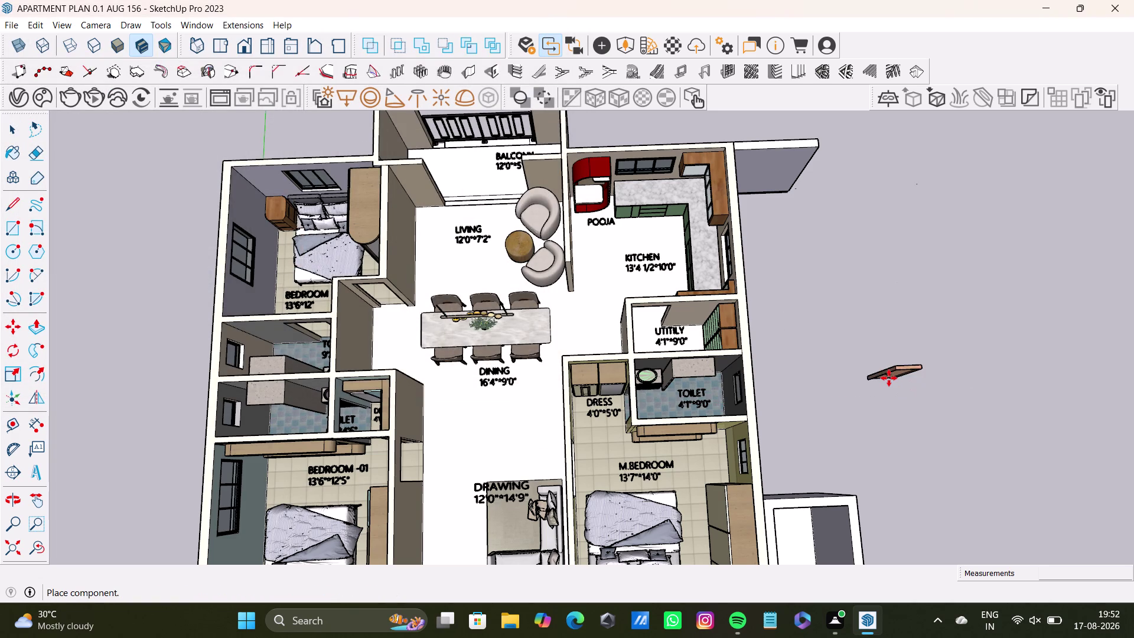
Set the imported door down beside the apartment plan.
click(862, 343)
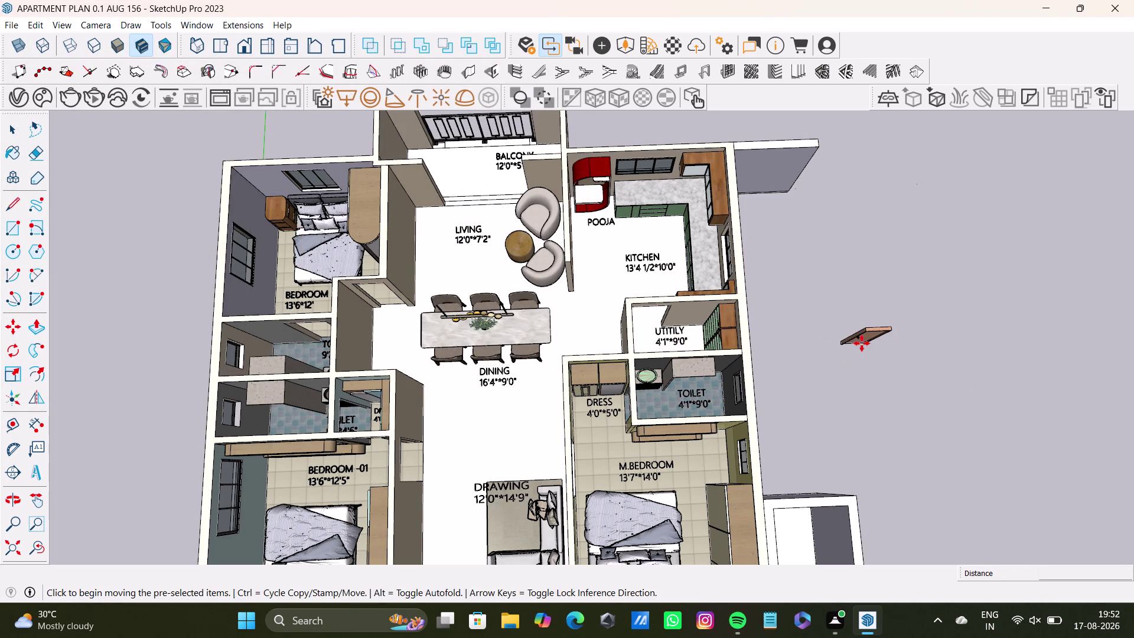
middle_drag(864, 385, 828, 351)
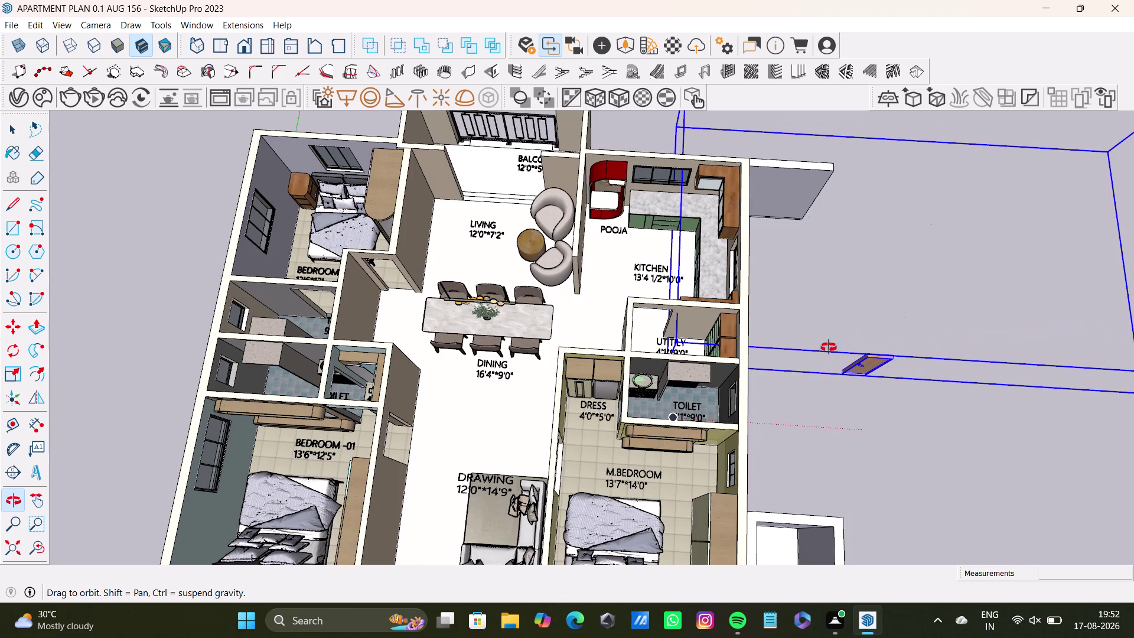
middle_drag(829, 351, 830, 264)
scroll(up, 3)
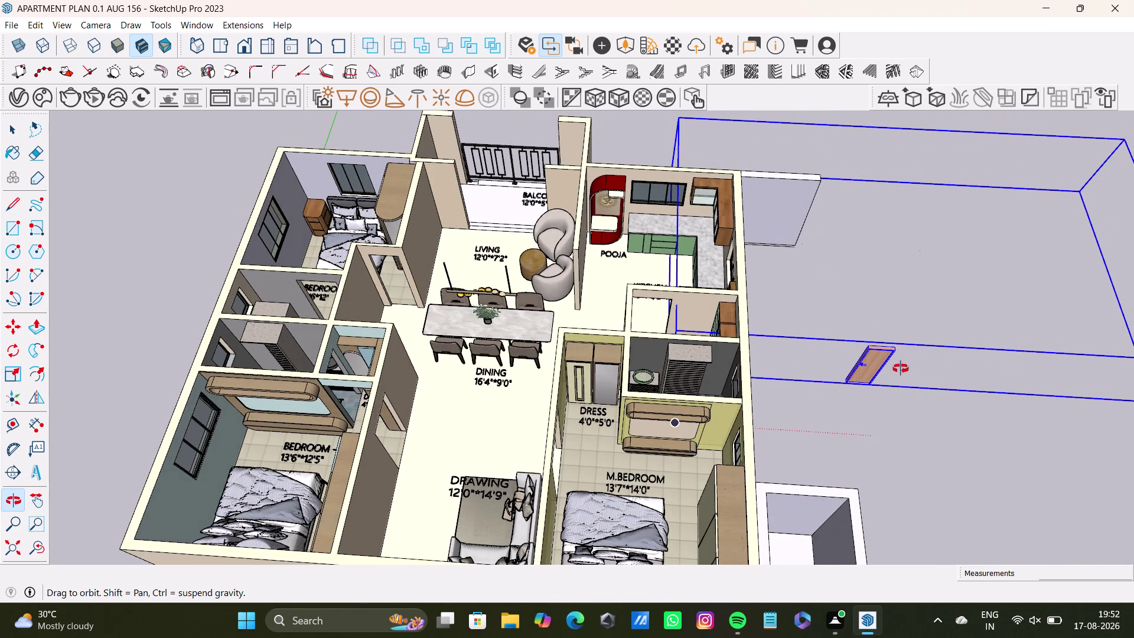
scroll(up, 3)
Copy the door into the utility room doorway and select the copy.
key(m)
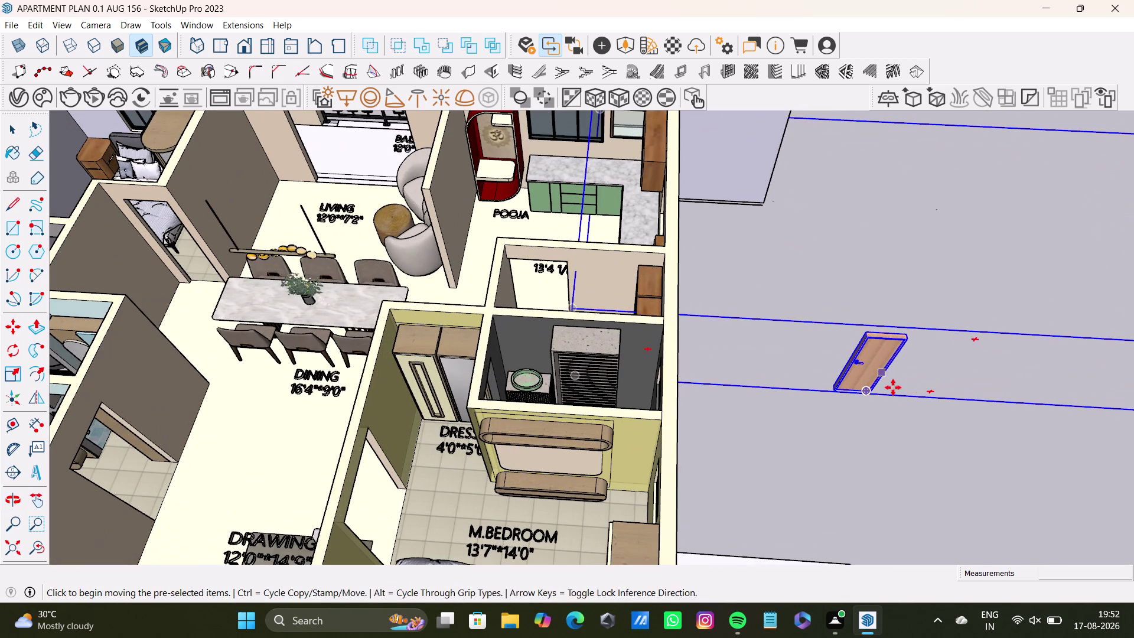
click(872, 395)
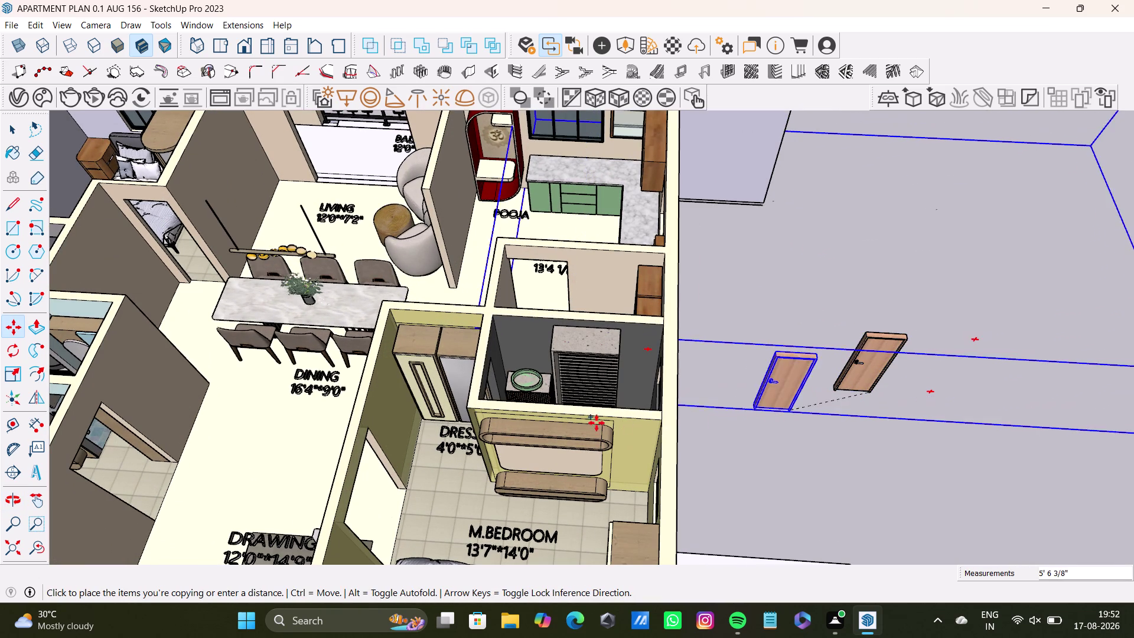
scroll(up, 3)
middle_drag(565, 299, 559, 380)
scroll(up, 3)
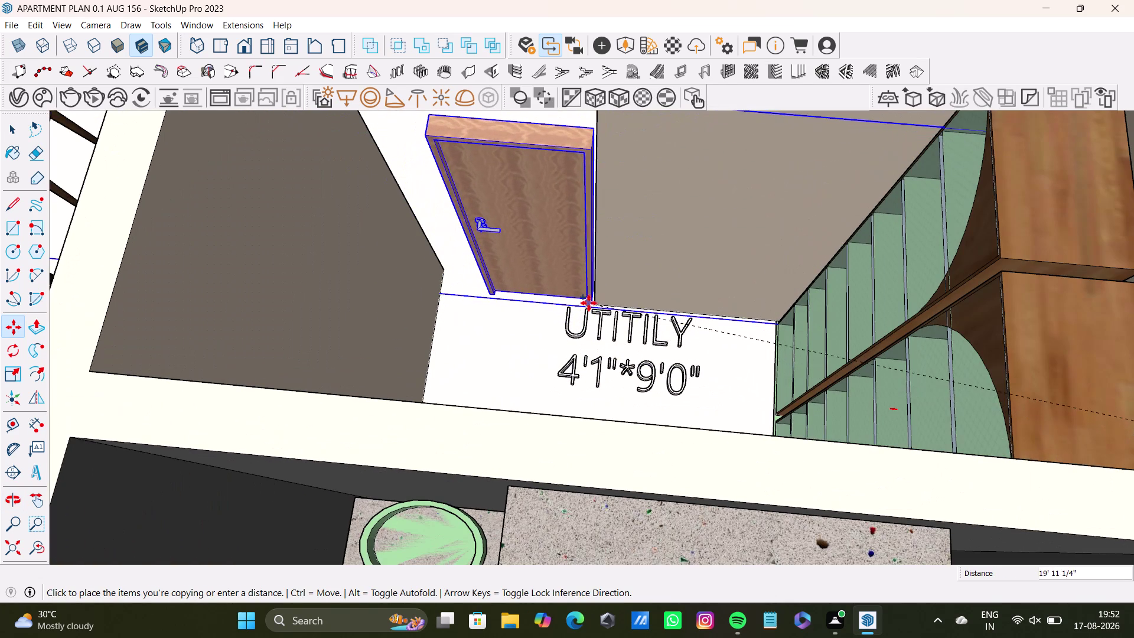
click(590, 303)
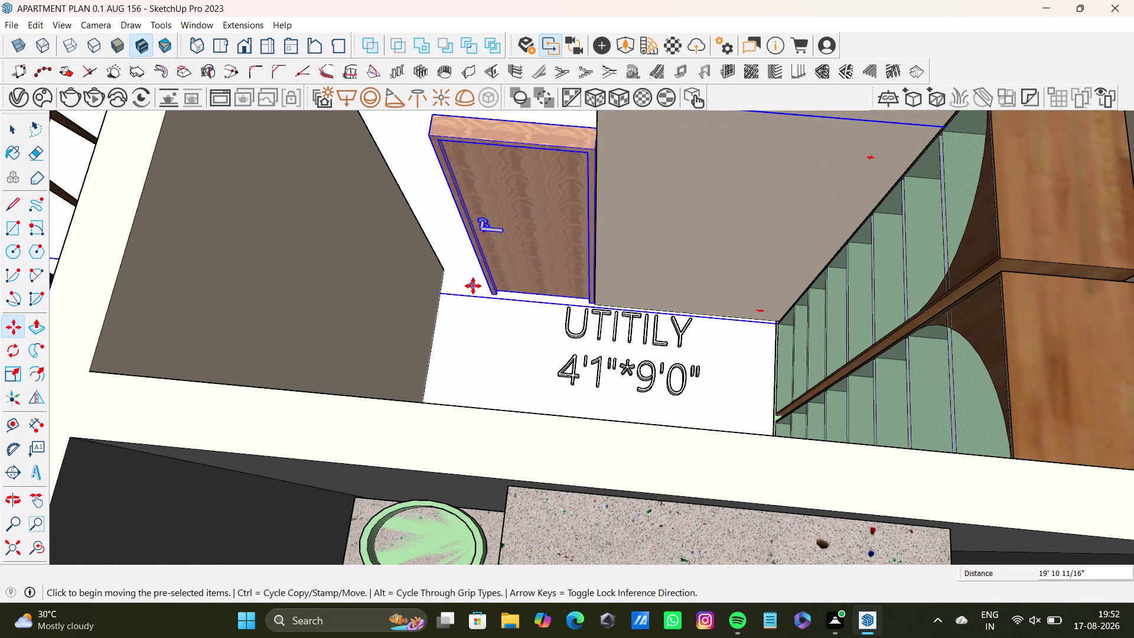
key(s)
middle_drag(506, 237, 517, 283)
key(space)
click(549, 235)
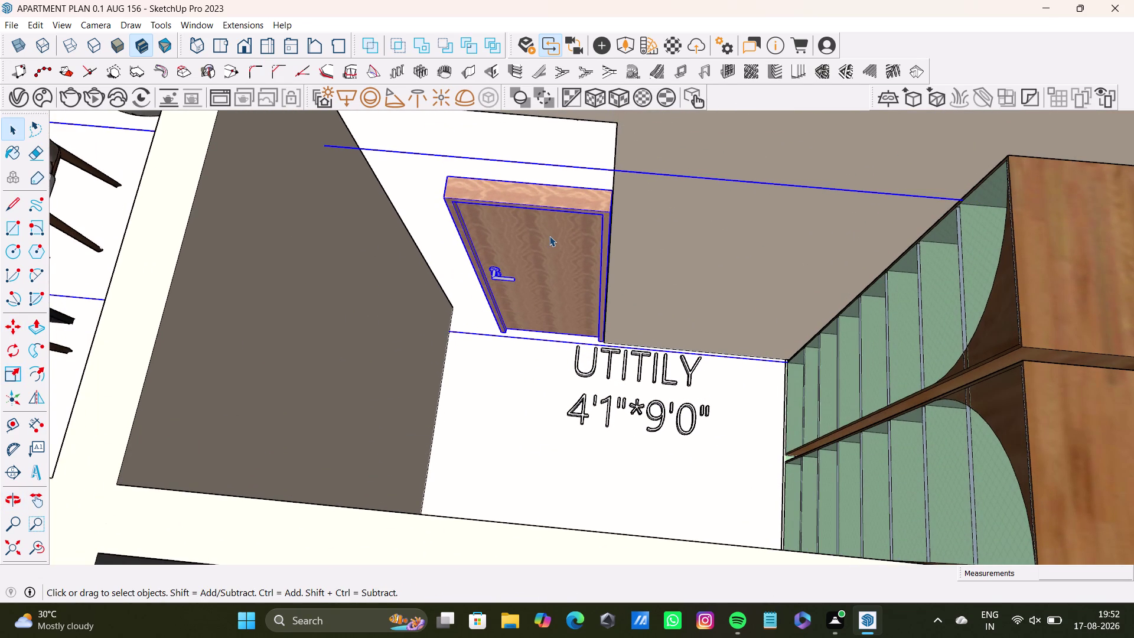
Scale the utility room door sideways until it spans the doorway to the wall edge.
double_click(549, 235)
key(s)
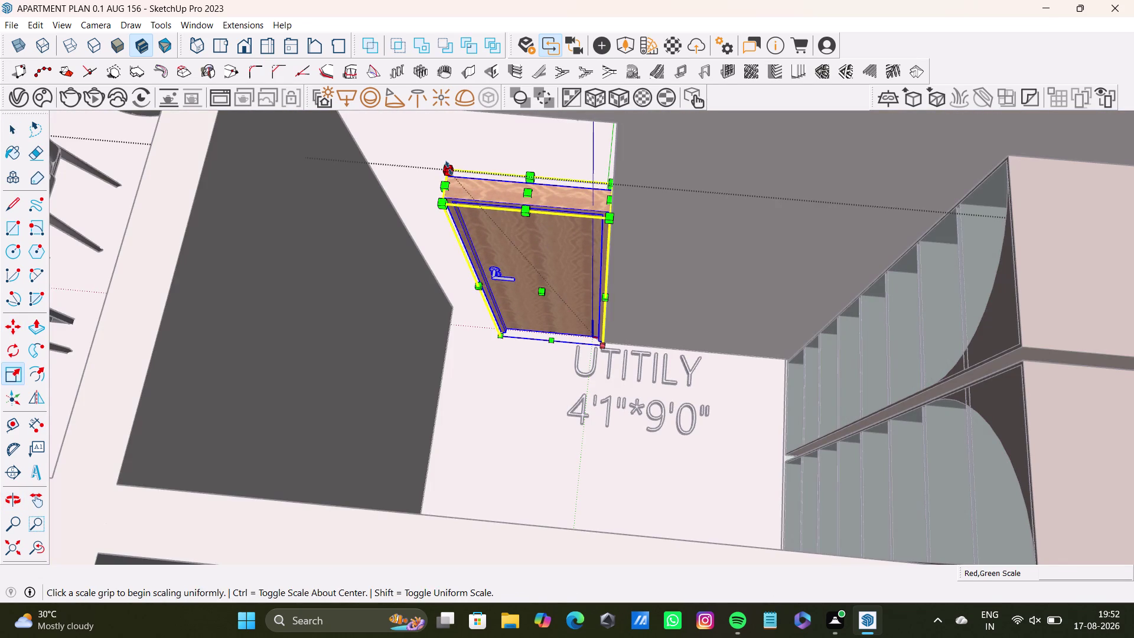
drag(449, 168, 333, 114)
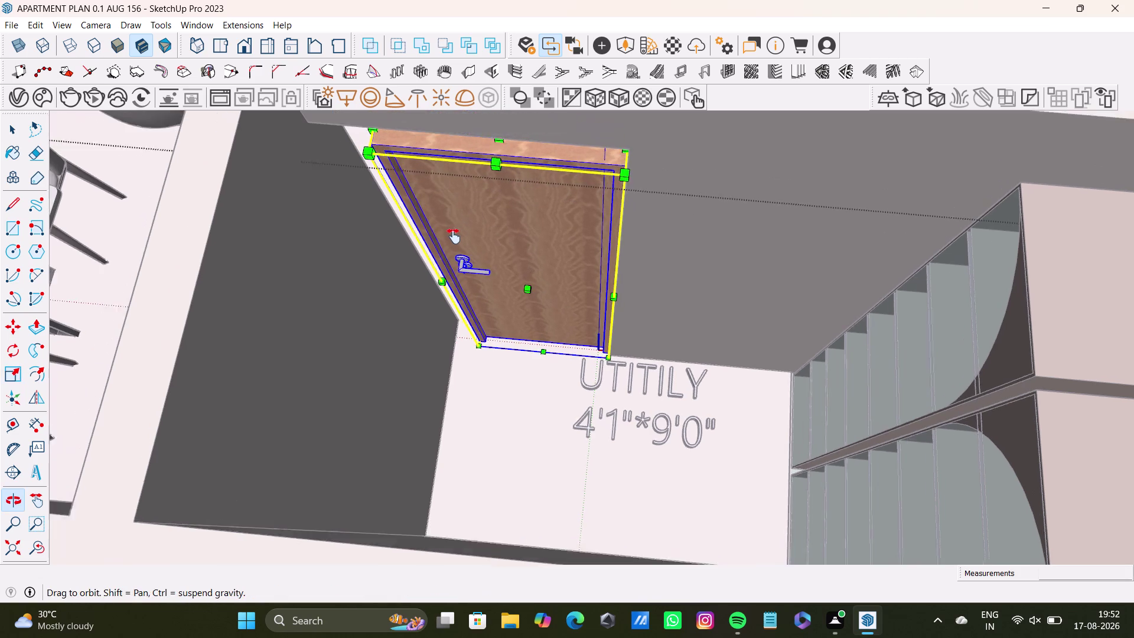
middle_drag(501, 326, 539, 273)
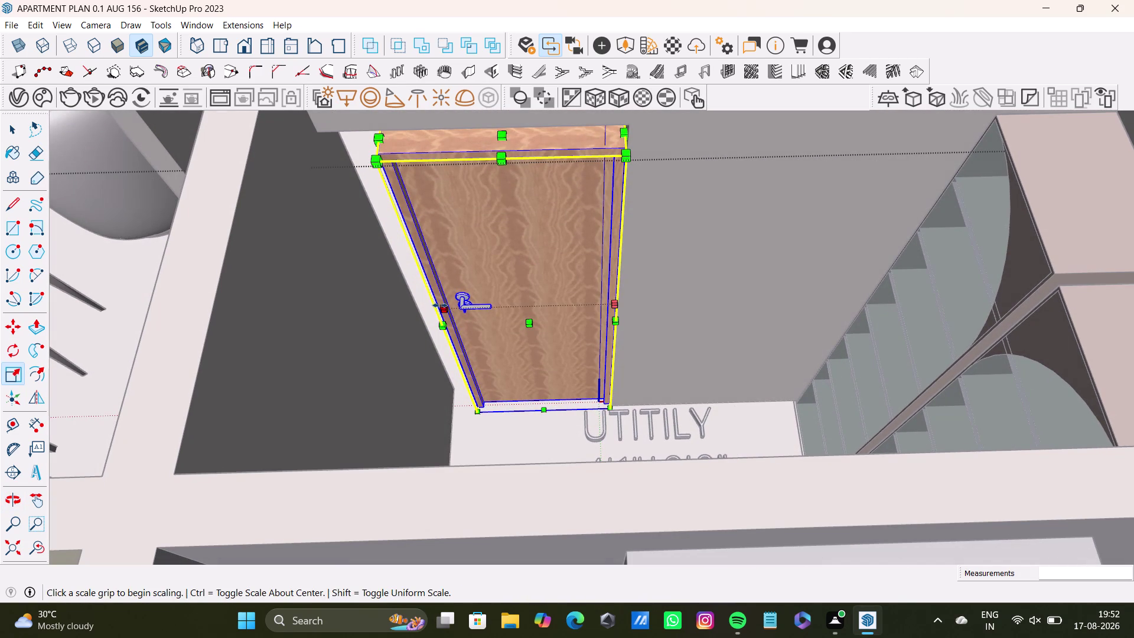
drag(440, 305, 403, 301)
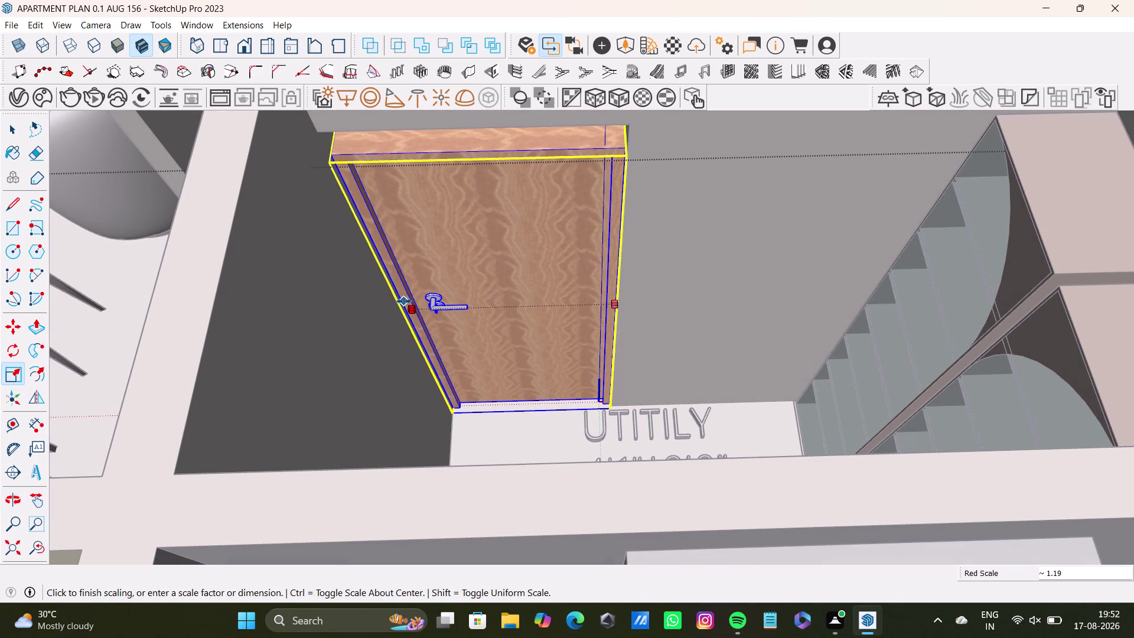
drag(403, 301, 408, 303)
drag(476, 134, 476, 128)
key(space)
Orbit back to the spare door beside the plan and select it.
scroll(down, 3)
middle_drag(512, 311, 535, 304)
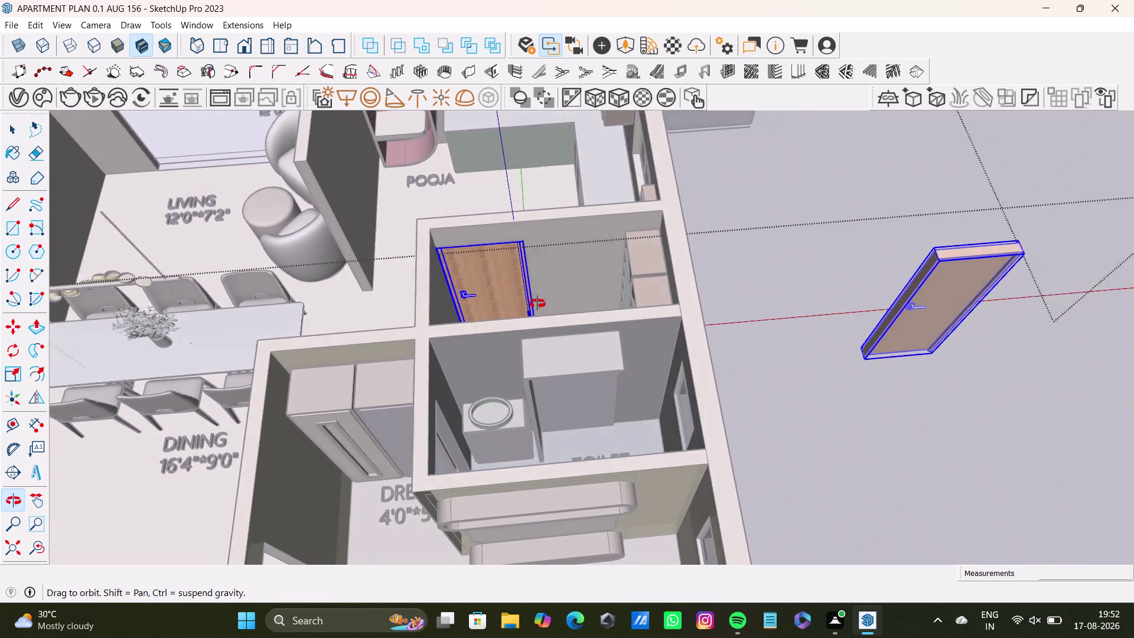
middle_drag(535, 304, 569, 330)
middle_drag(801, 330, 631, 320)
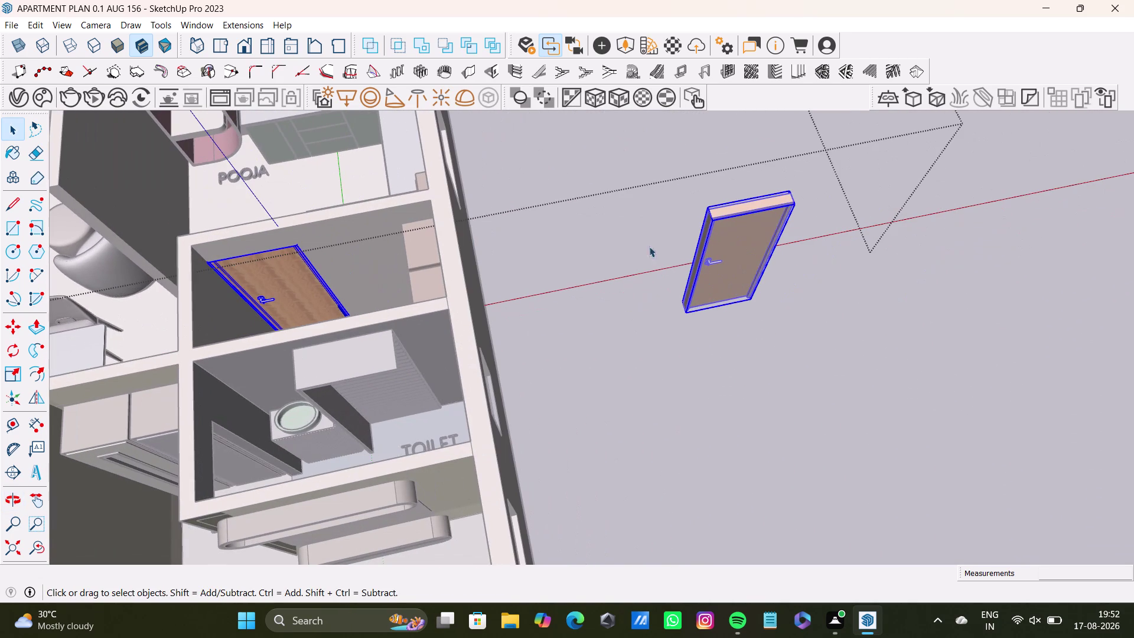
drag(674, 152, 830, 354)
Select the spare door and place a copy below it.
drag(636, 147, 814, 391)
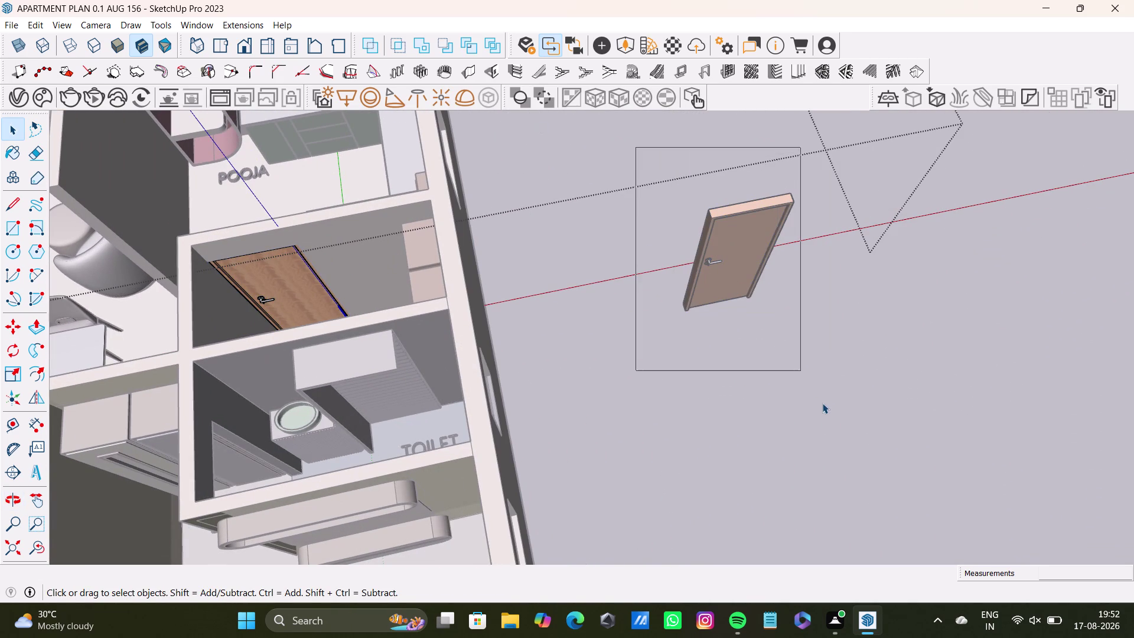
drag(815, 390, 823, 405)
click(794, 362)
drag(609, 115, 839, 416)
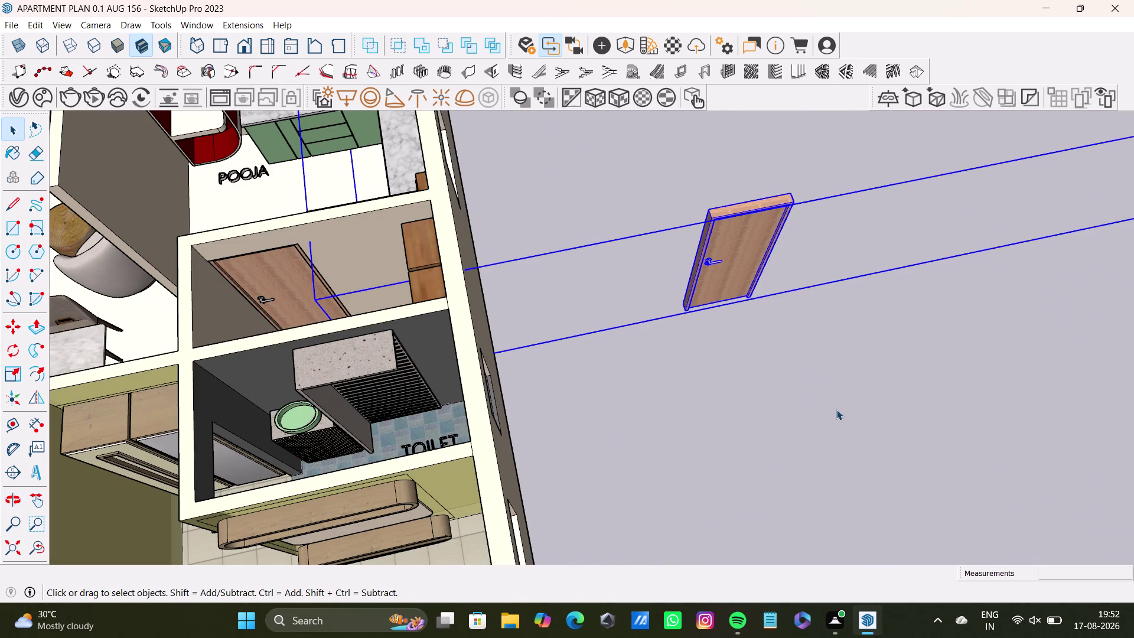
key(m)
click(751, 298)
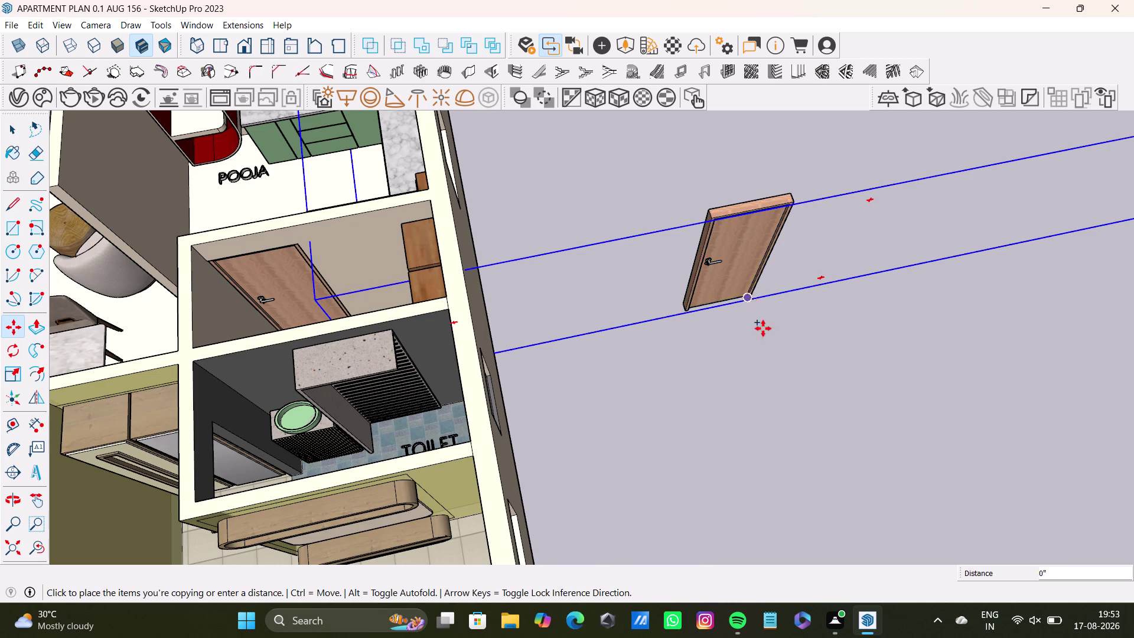
click(792, 412)
Rotate the door copy 90 degrees, then pick it up to move it.
key(q)
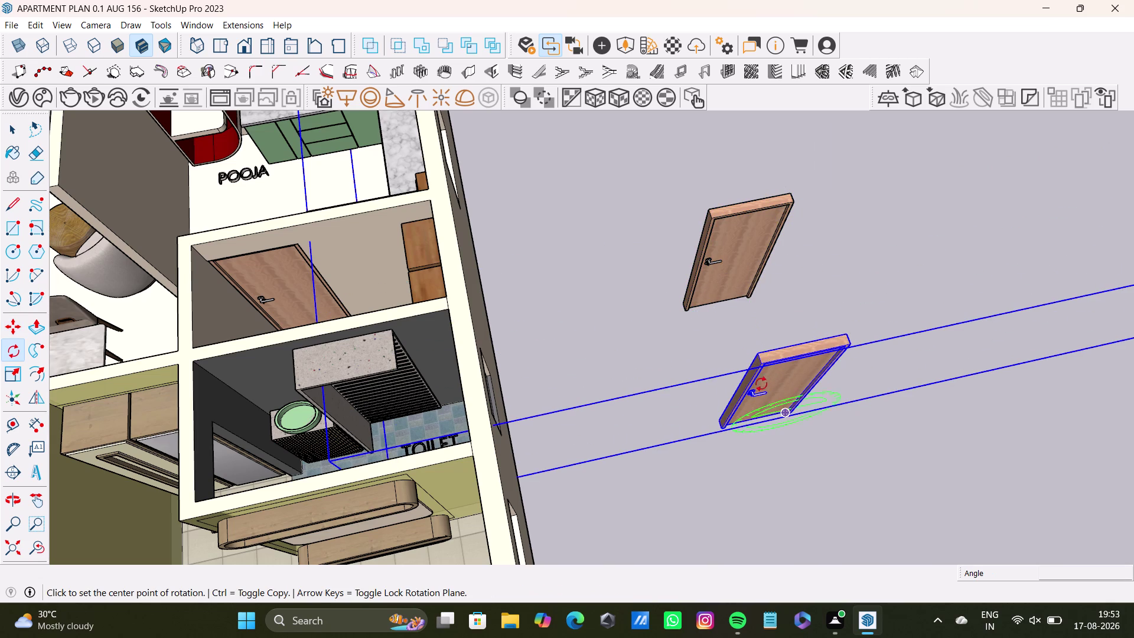
key(Up)
click(761, 363)
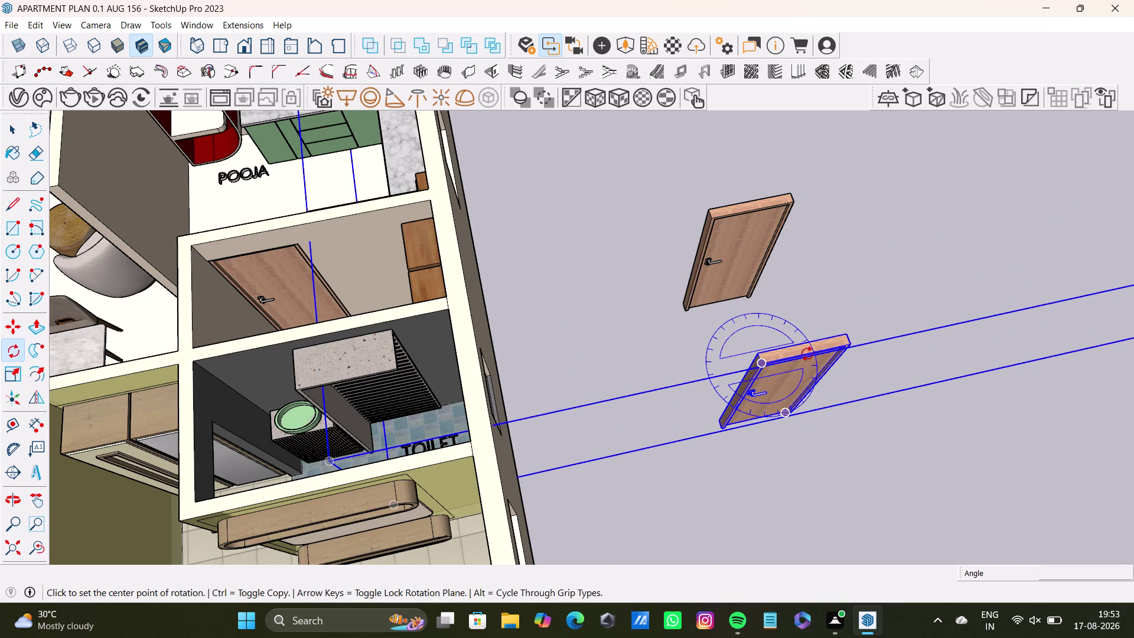
click(853, 342)
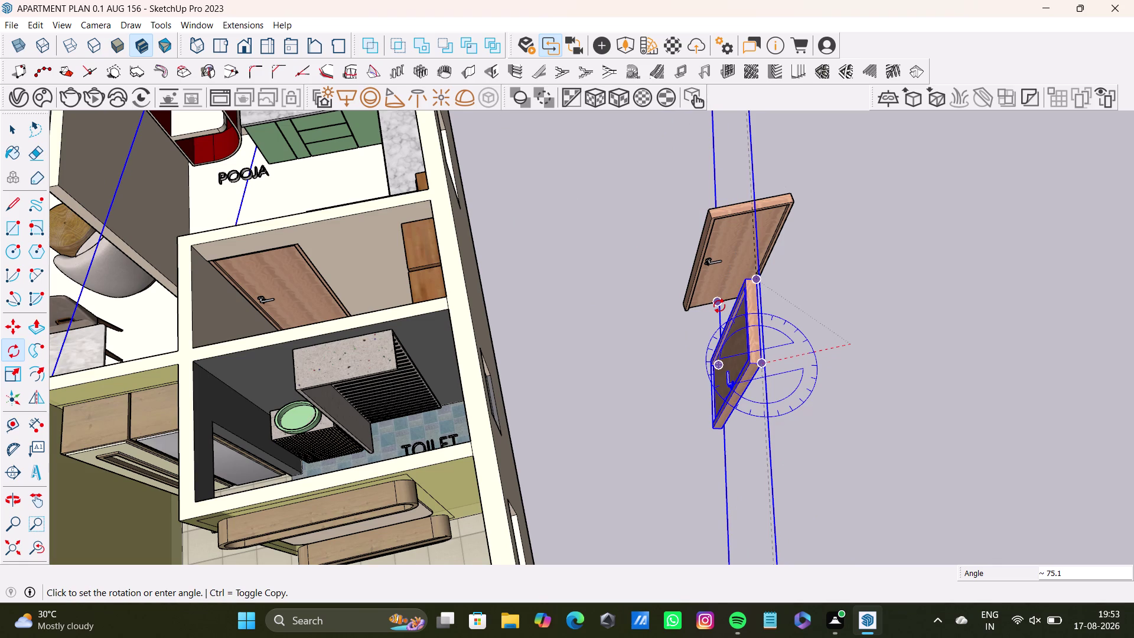
text(90)
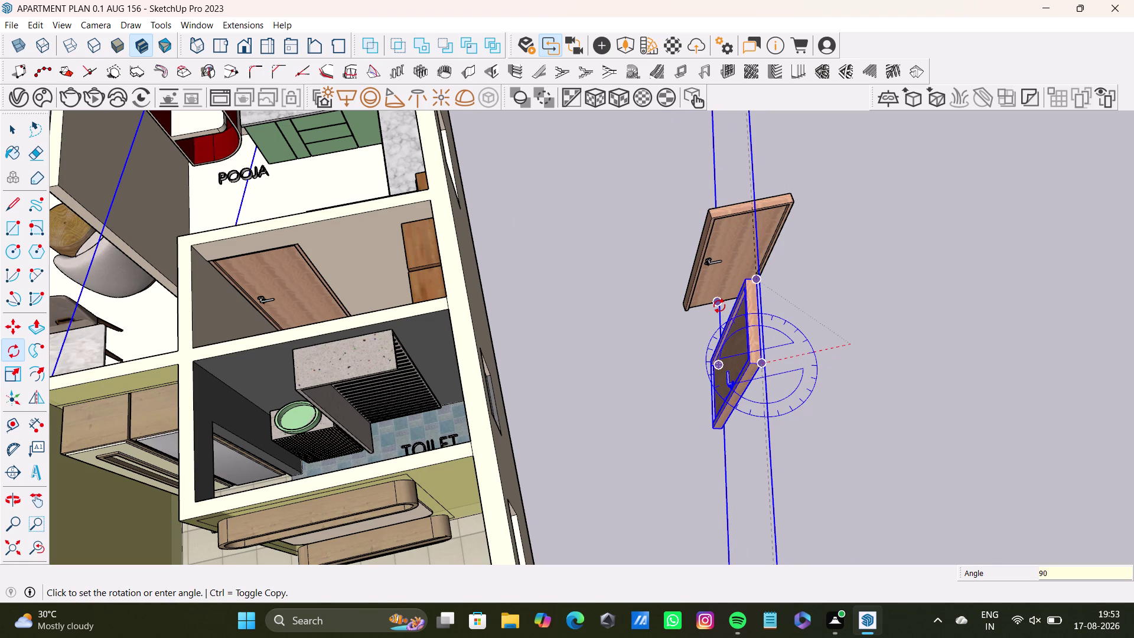
key(Return)
key(space)
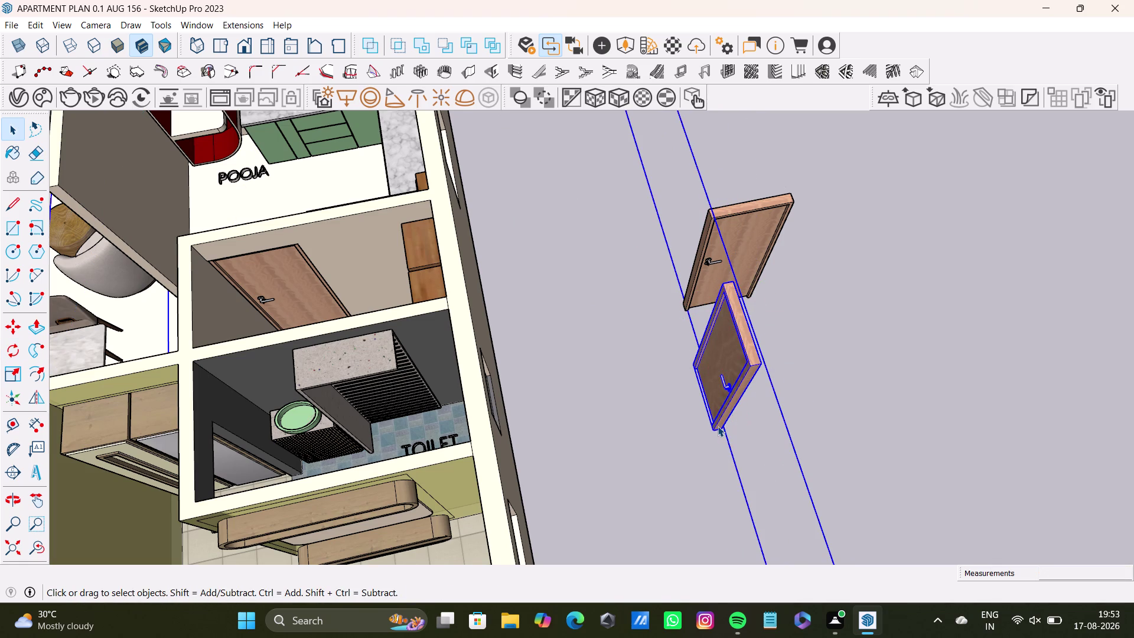
key(m)
click(715, 428)
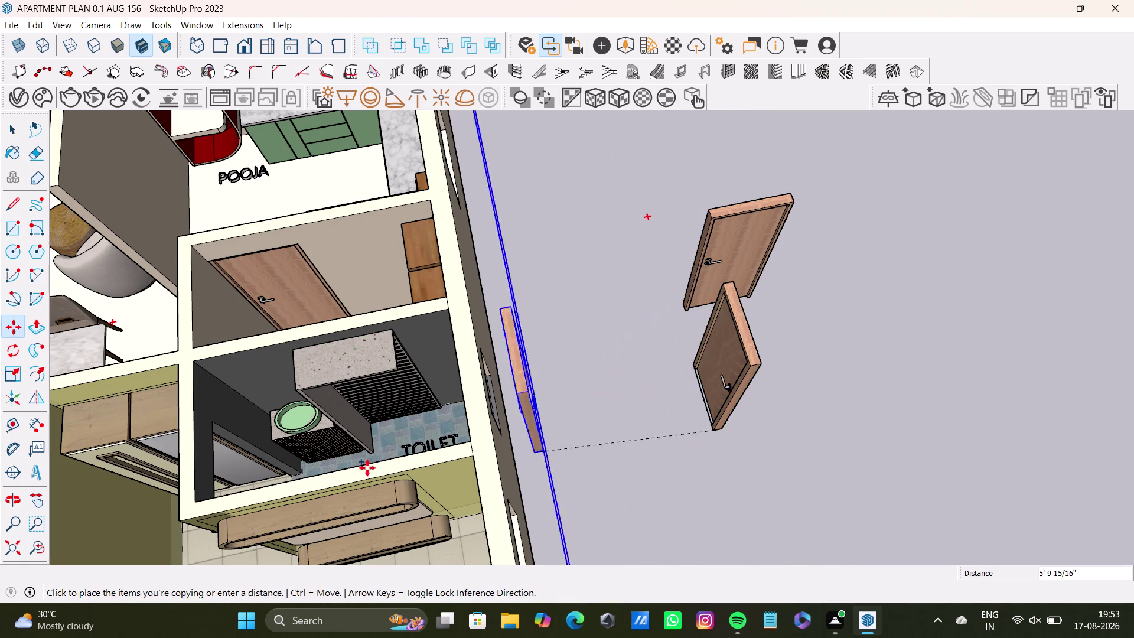
Drop the door copy at the jamb corner of the dress room doorway by the master bedroom.
middle_drag(224, 480, 468, 420)
scroll(down, 3)
middle_drag(529, 507, 538, 444)
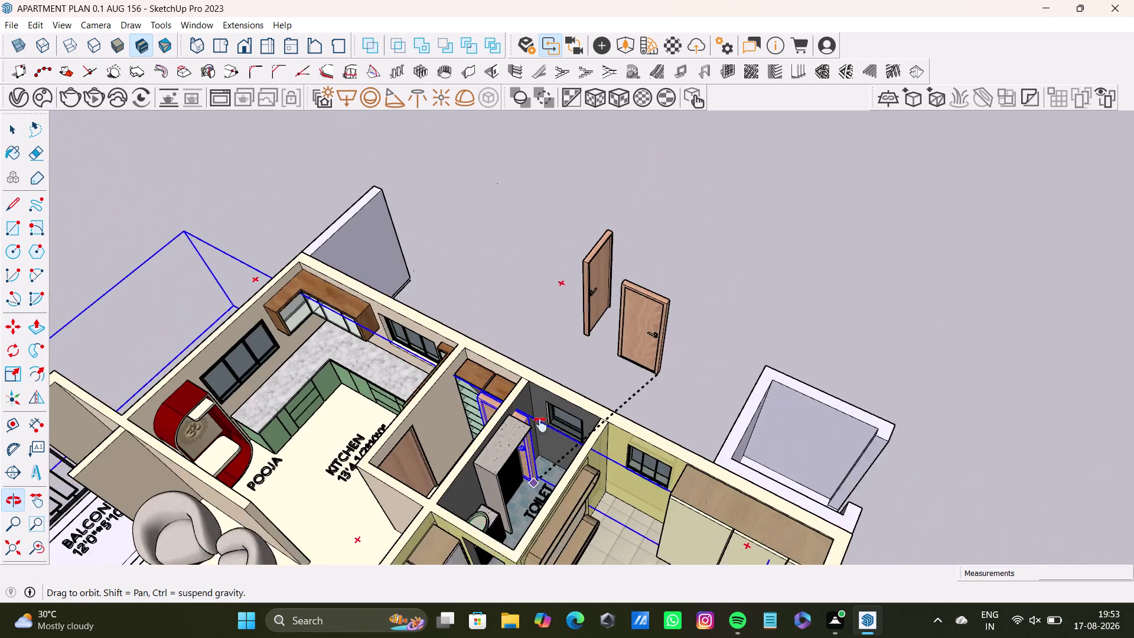
middle_drag(538, 443, 542, 304)
scroll(up, 3)
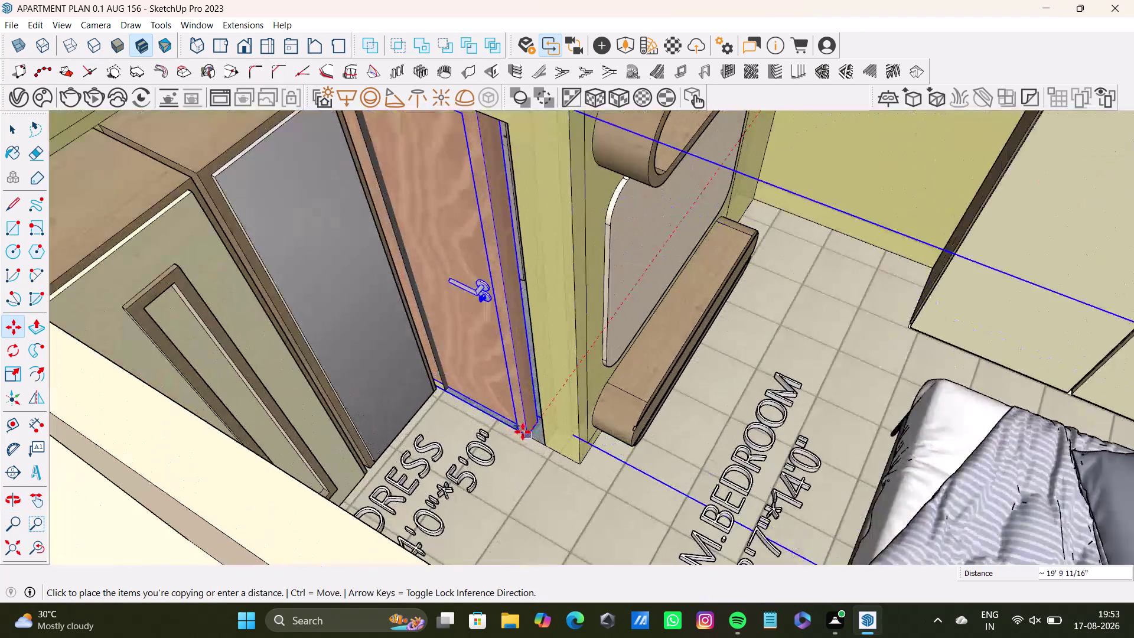
scroll(up, 3)
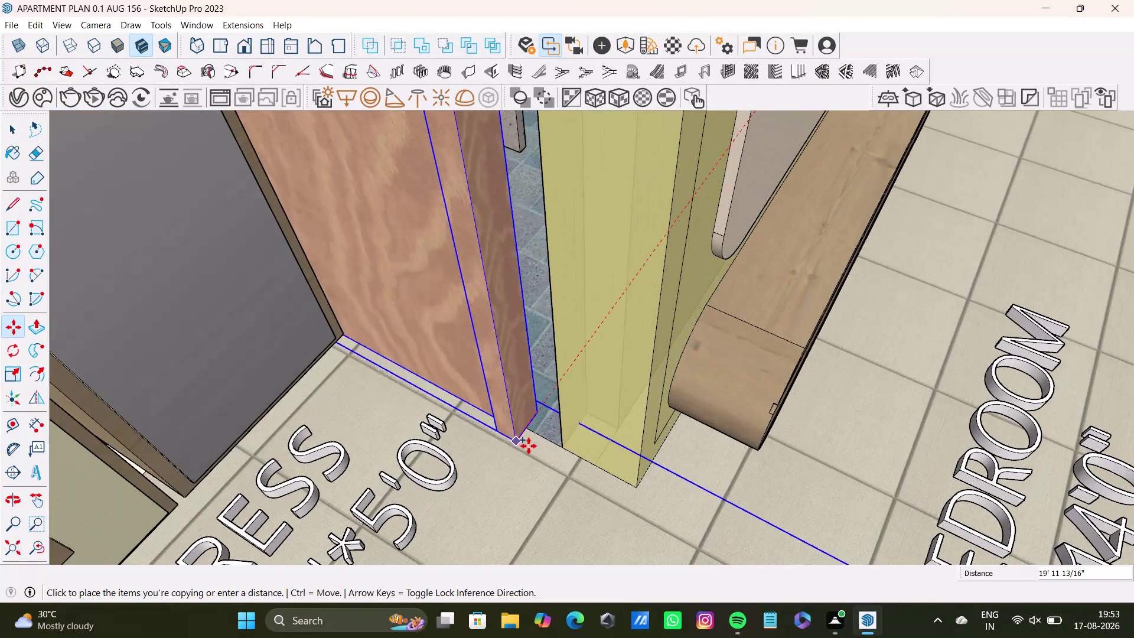
middle_drag(552, 446, 613, 440)
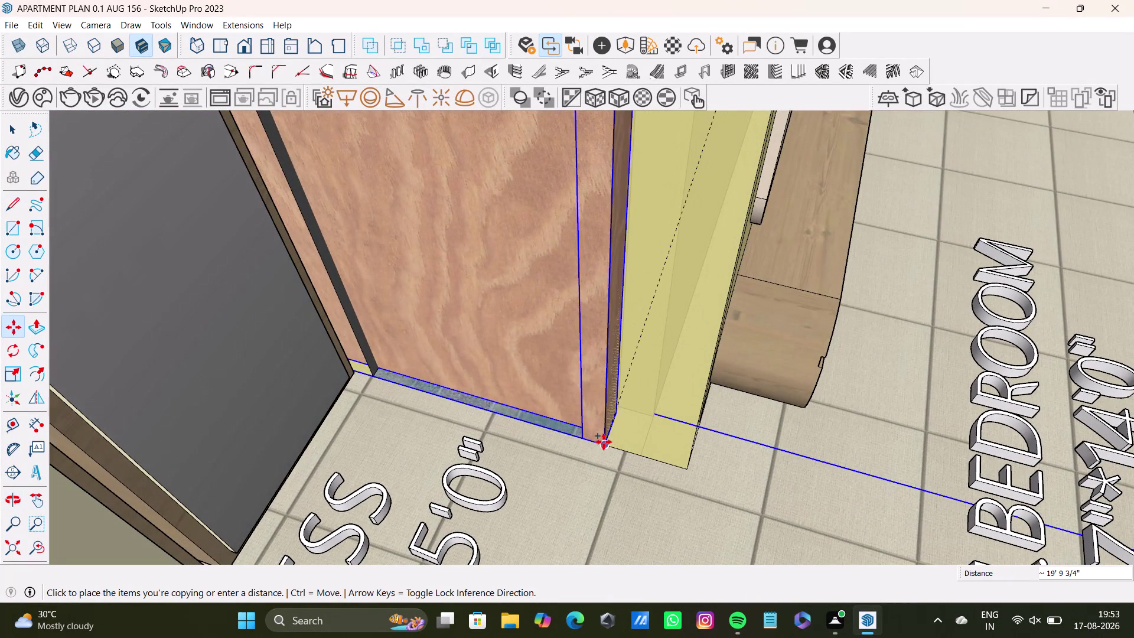
click(603, 445)
scroll(down, 3)
scroll(down, 3)
key(s)
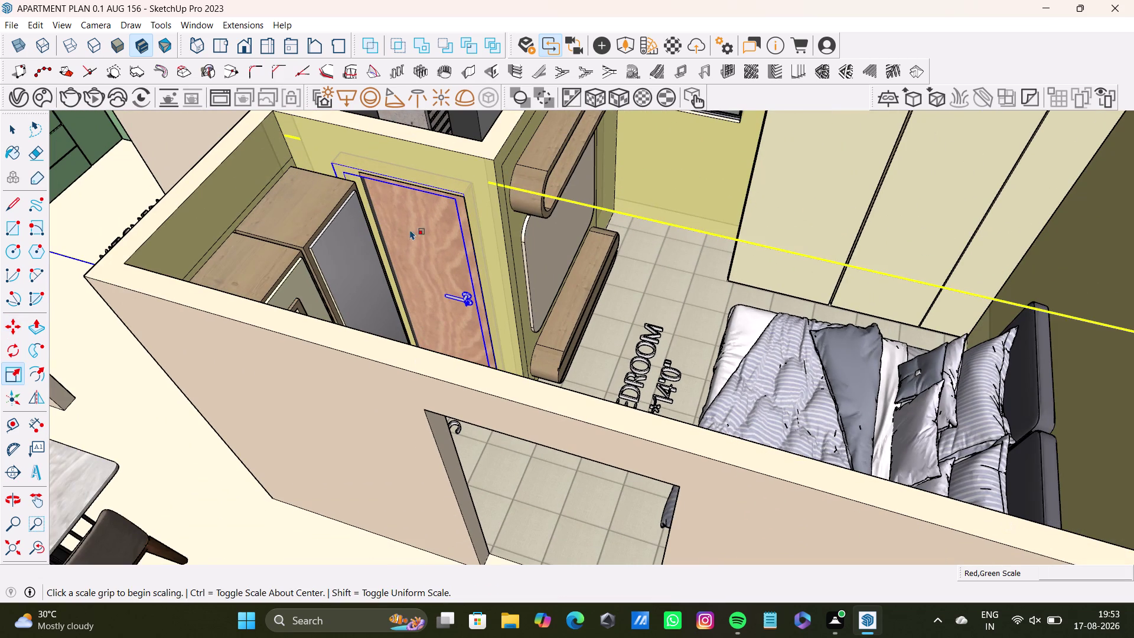
Enter the placed door component and select its inner panel geometry.
key(space)
double_click(431, 232)
double_click(431, 232)
key(s)
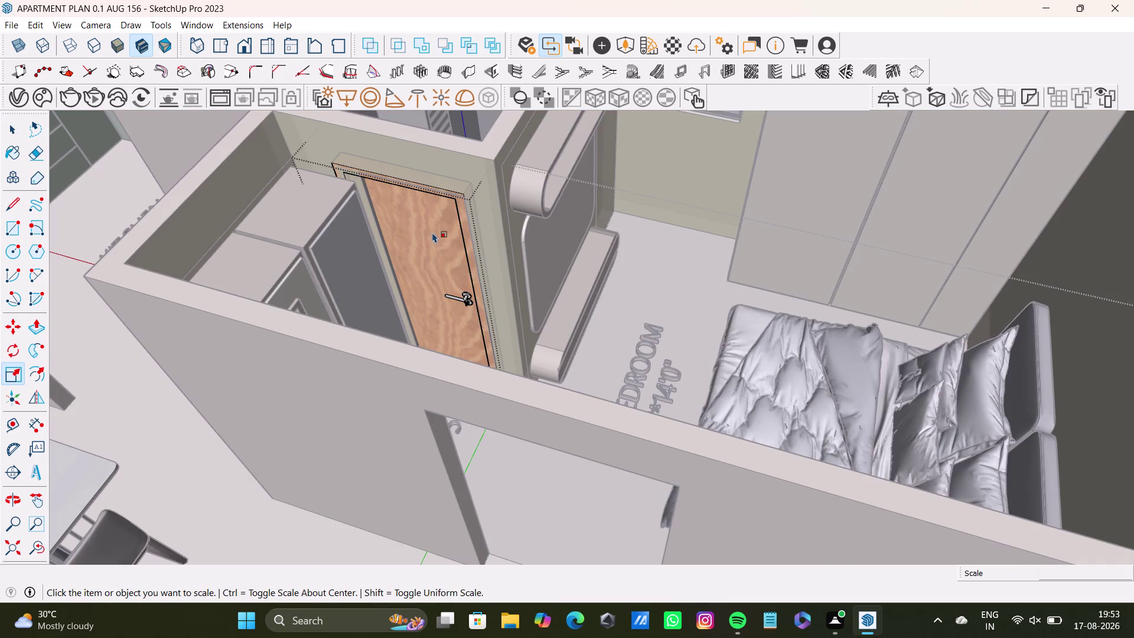
double_click(440, 244)
click(458, 246)
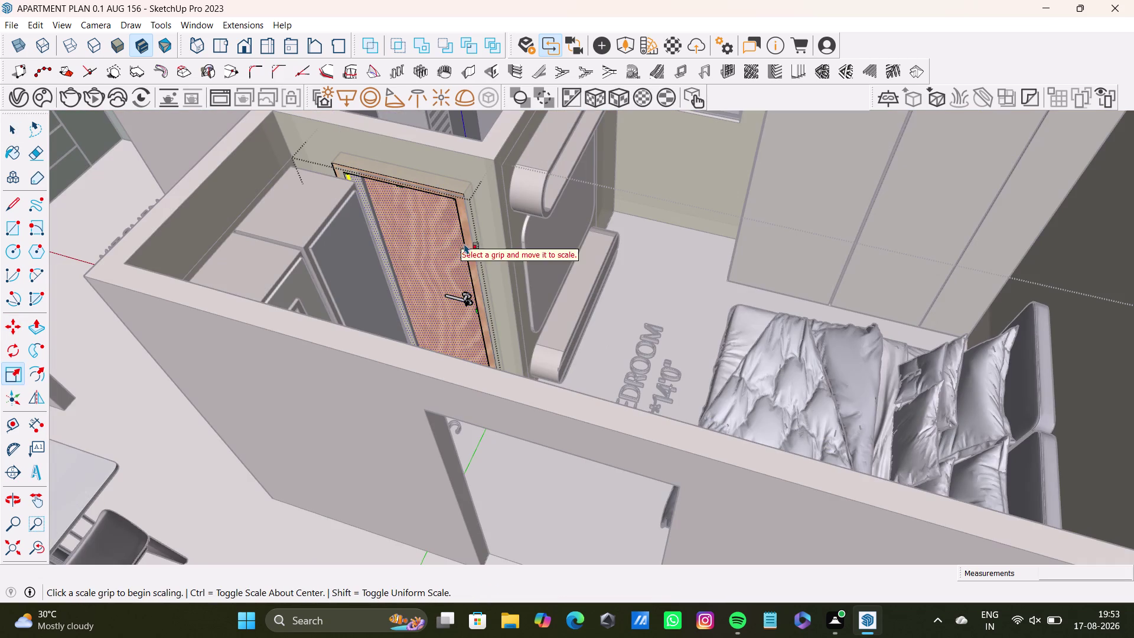
triple_click(467, 241)
double_click(468, 240)
key(space)
scroll(down, 3)
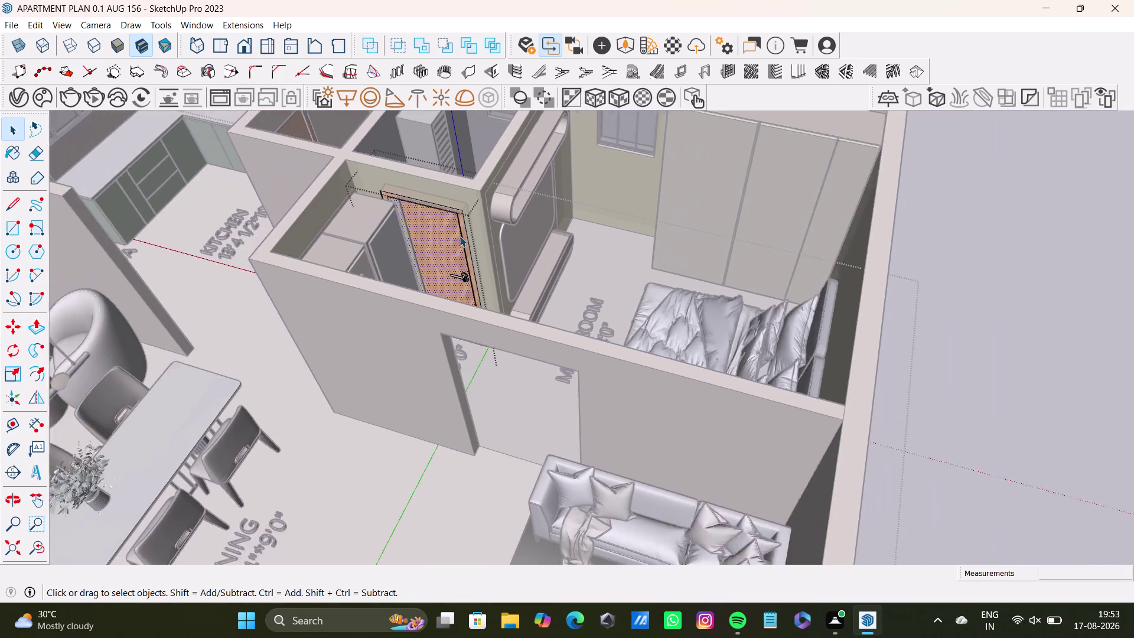
scroll(down, 3)
Select the dress room door and open its nested panel and frame for editing.
click(979, 265)
double_click(444, 224)
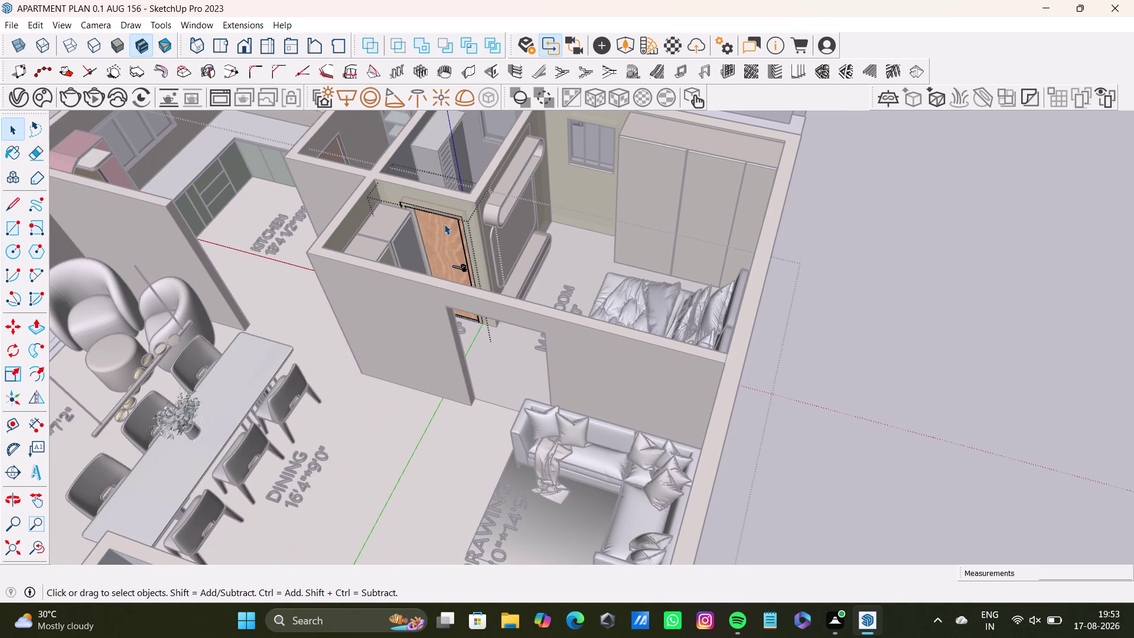
double_click(444, 225)
double_click(830, 281)
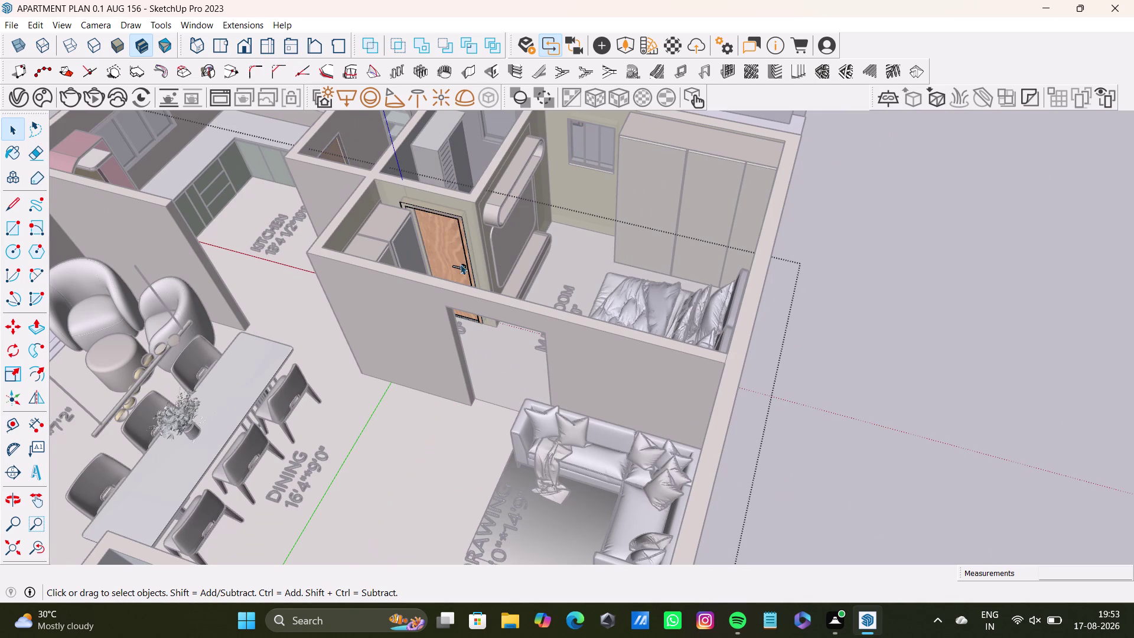
click(453, 258)
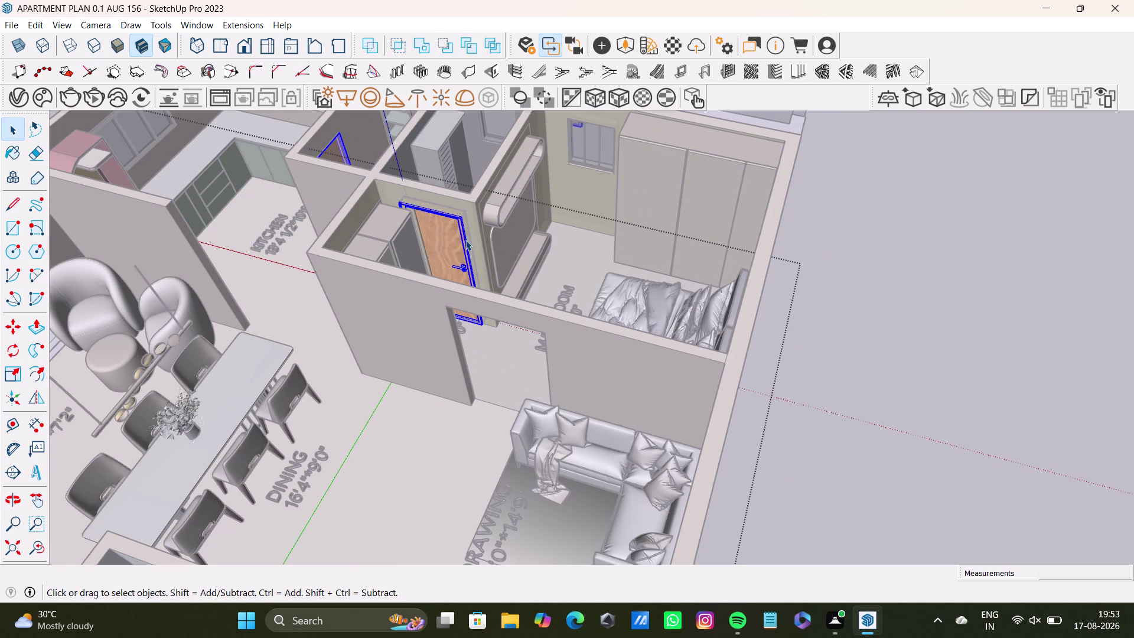
click(465, 239)
double_click(462, 239)
click(462, 240)
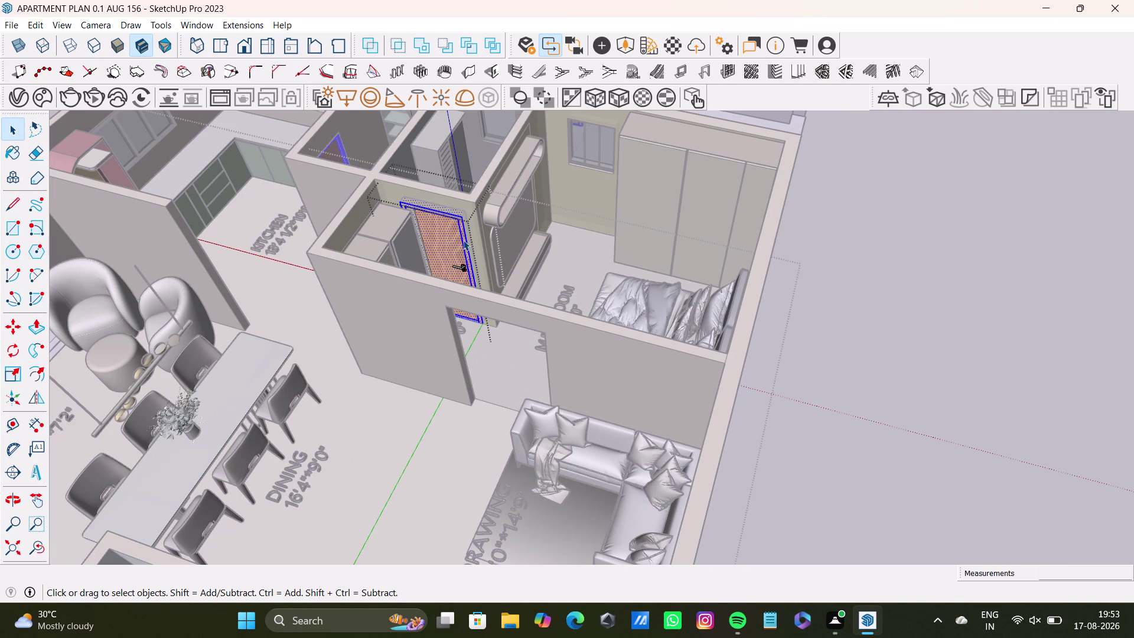
double_click(463, 239)
double_click(463, 240)
middle_drag(488, 245, 438, 280)
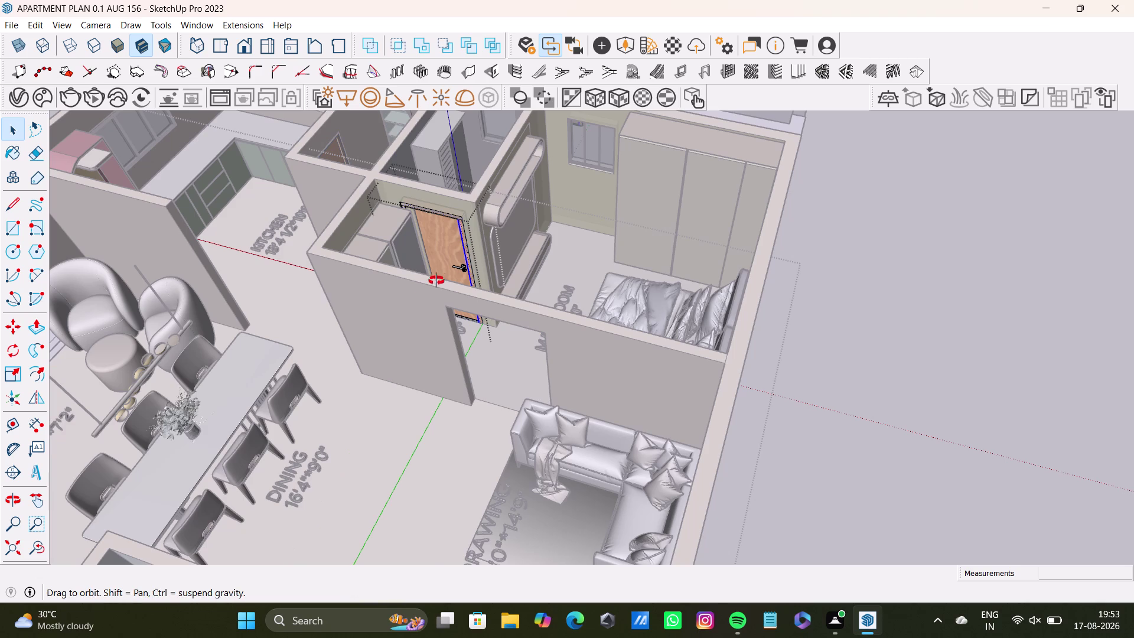
middle_drag(438, 280, 413, 297)
scroll(up, 3)
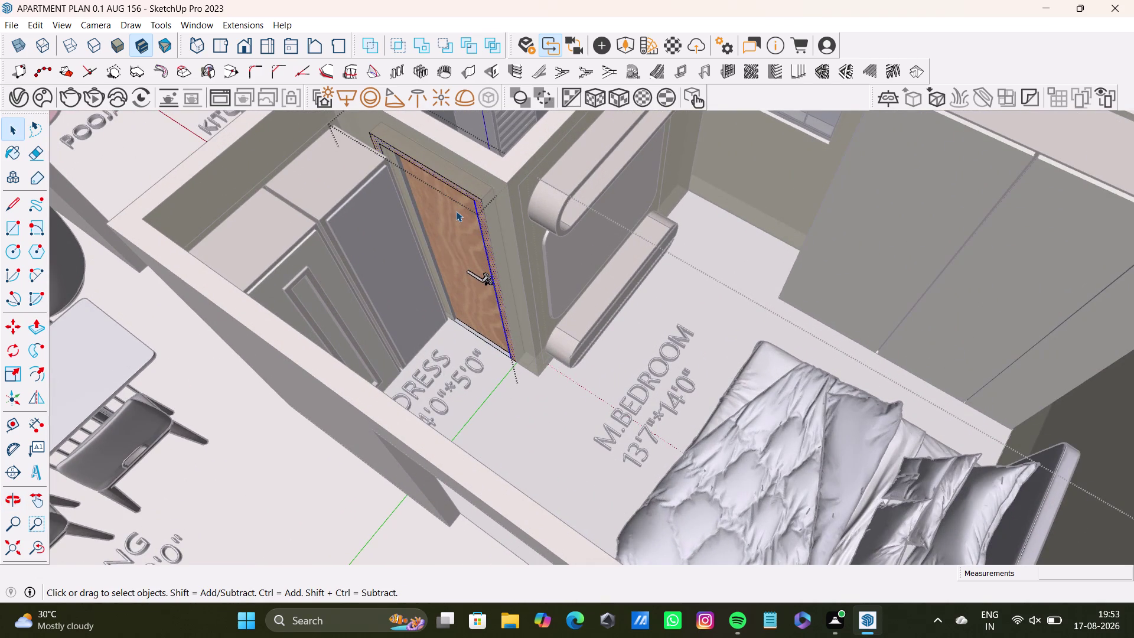
Reopen the dress room door's inner component and select all its geometry.
double_click(456, 211)
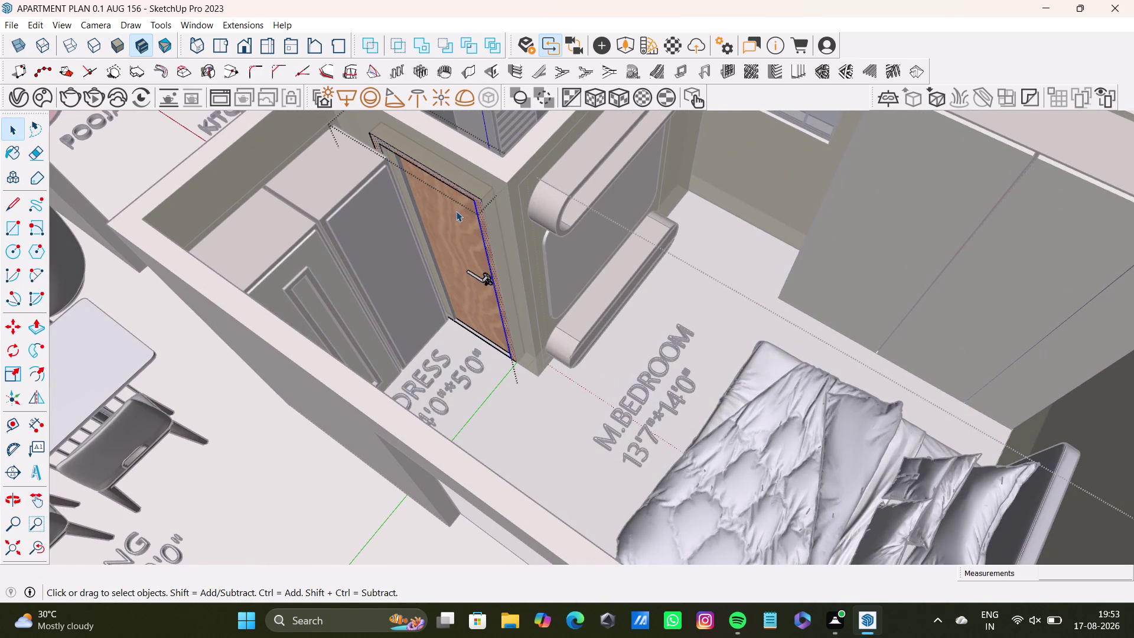
middle_drag(459, 241, 525, 224)
scroll(down, 3)
click(976, 264)
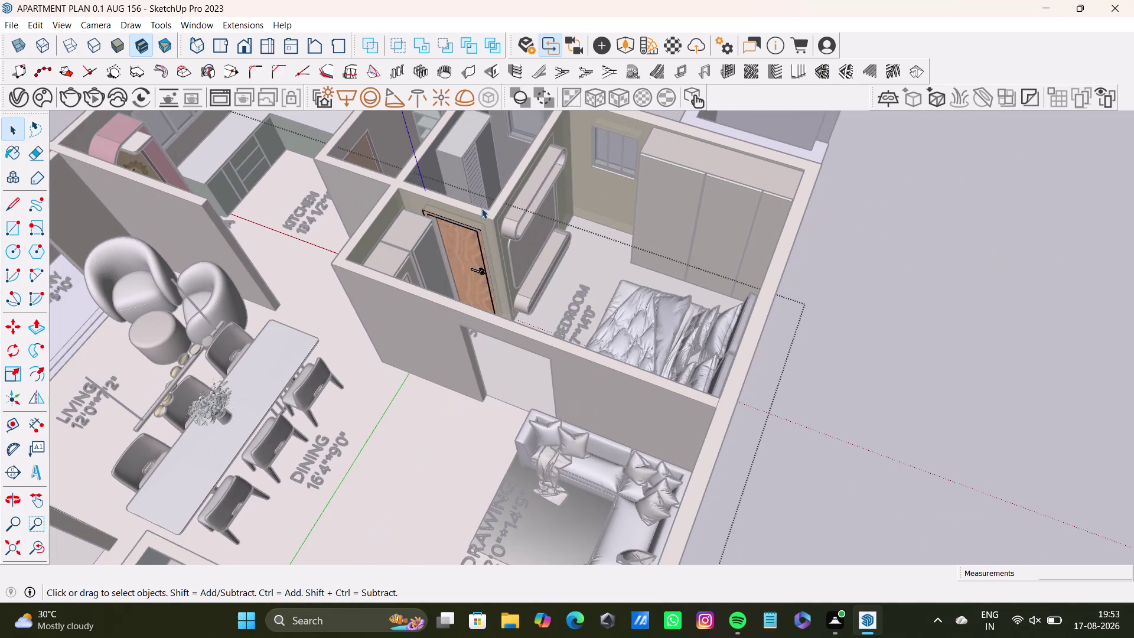
scroll(up, 3)
double_click(474, 232)
double_click(473, 233)
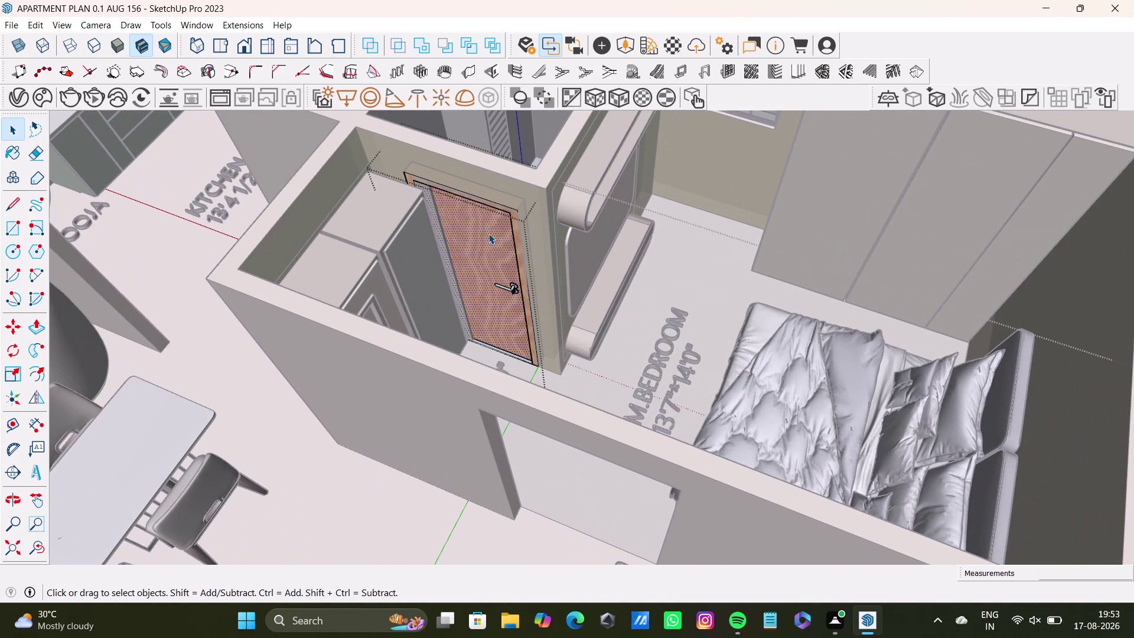
triple_click(514, 227)
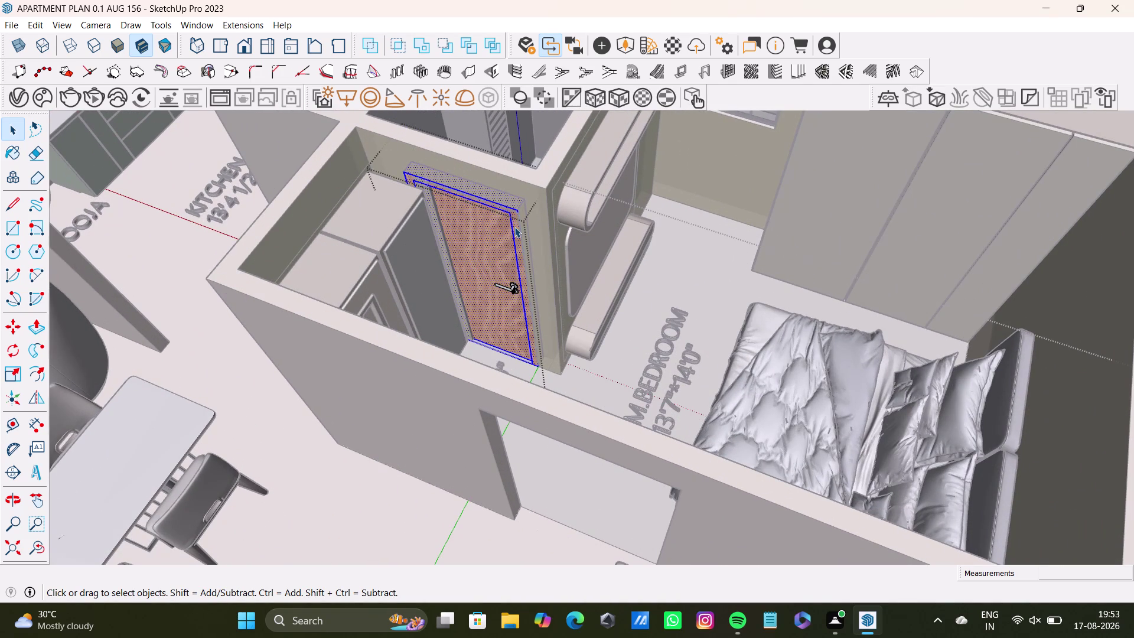
scroll(down, 3)
Stretch the door geometry with the Scale tool to fill the doorway.
key(s)
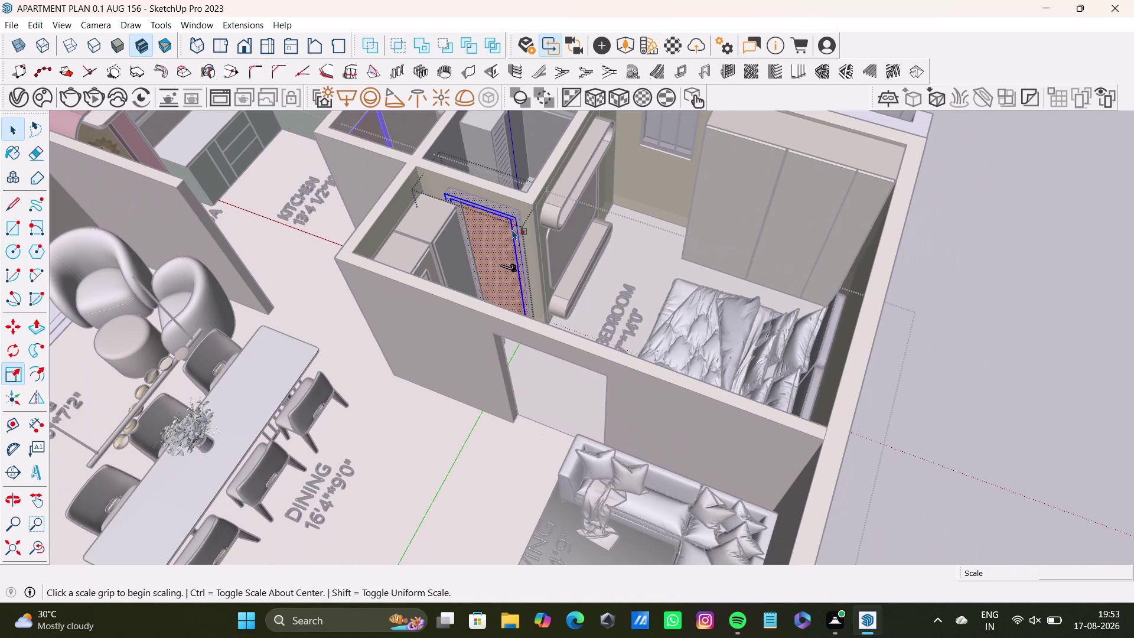
scroll(up, 3)
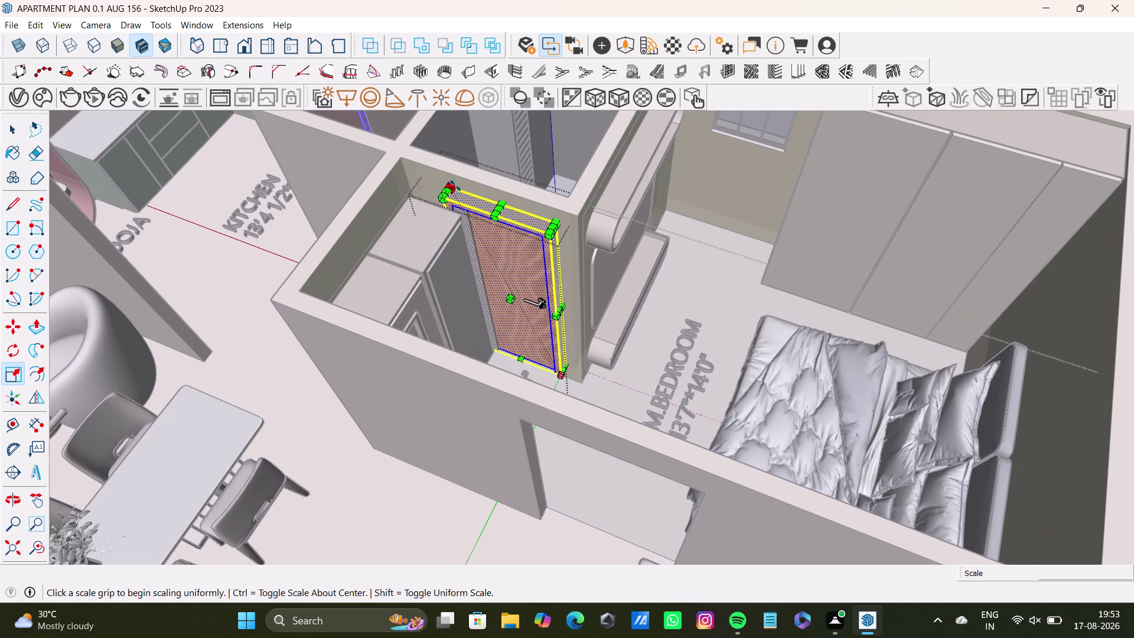
drag(455, 185, 494, 201)
key(space)
key(ctrl+z)
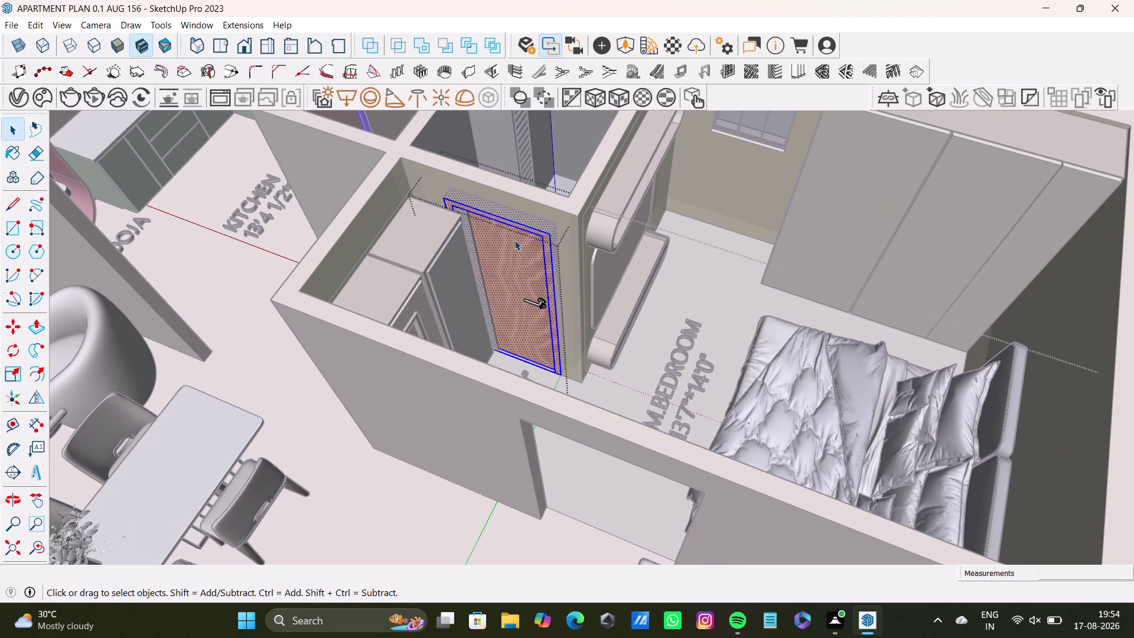
click(522, 239)
Reselect the resized door geometry.
triple_click(545, 230)
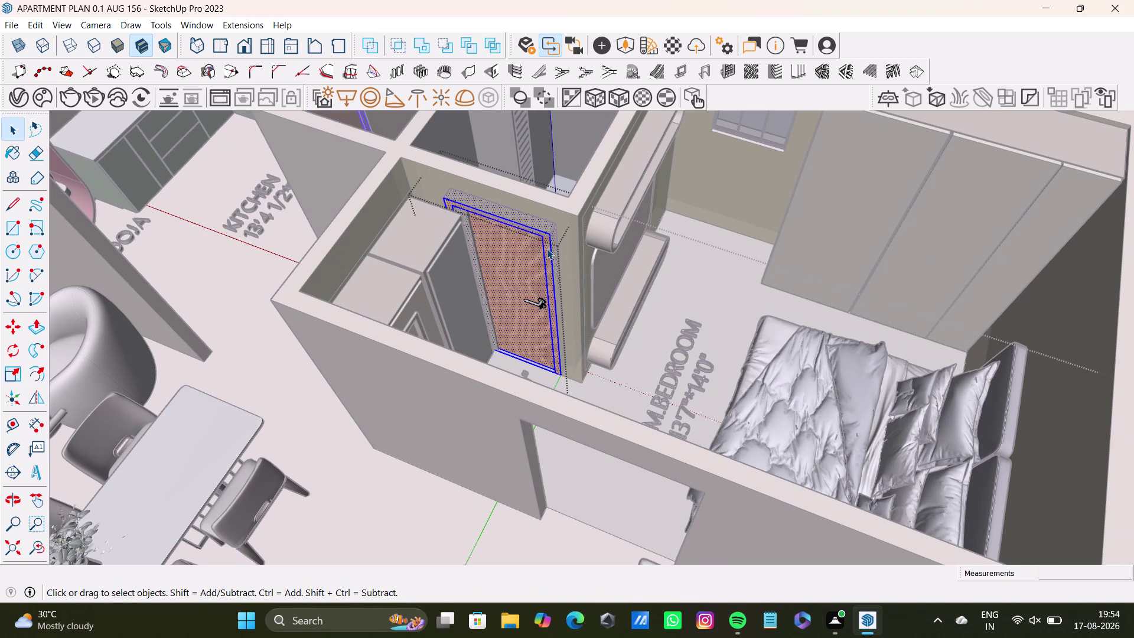
triple_click(547, 249)
double_click(545, 249)
double_click(540, 250)
scroll(down, 3)
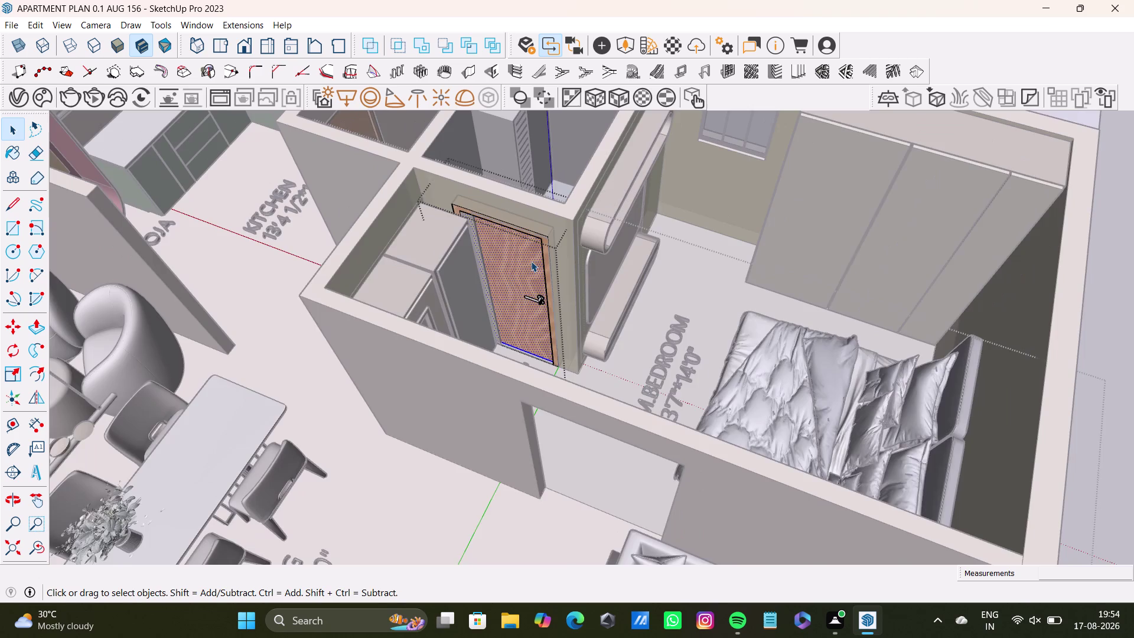
scroll(down, 3)
Back out of the door editing contexts to the full model.
key(ctrl+z)
key(ctrl+z)
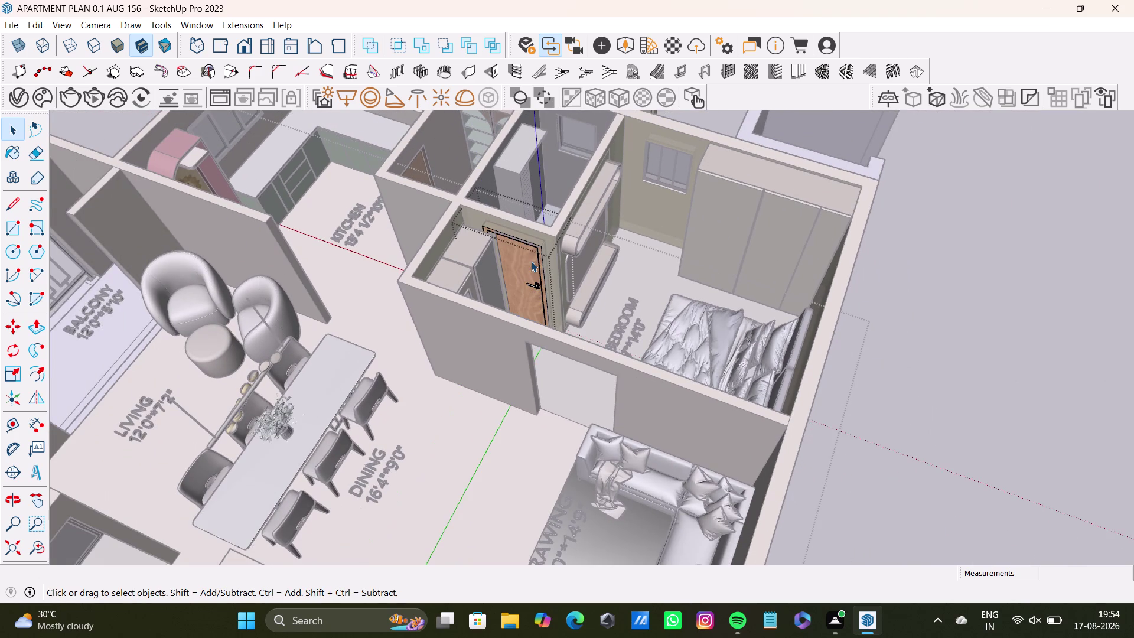
key(ctrl+z)
key(ctrl+z)
key(ctrl+z)
key(ctrl+z)
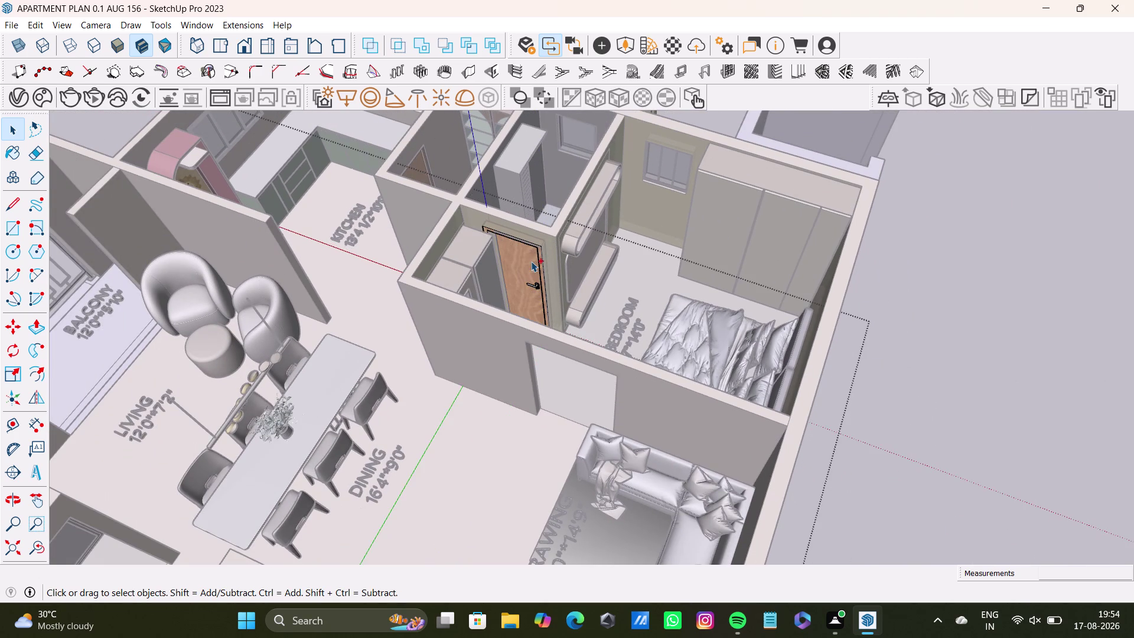
key(ctrl+z)
key(ctrl+z)
key(ctrl+z)
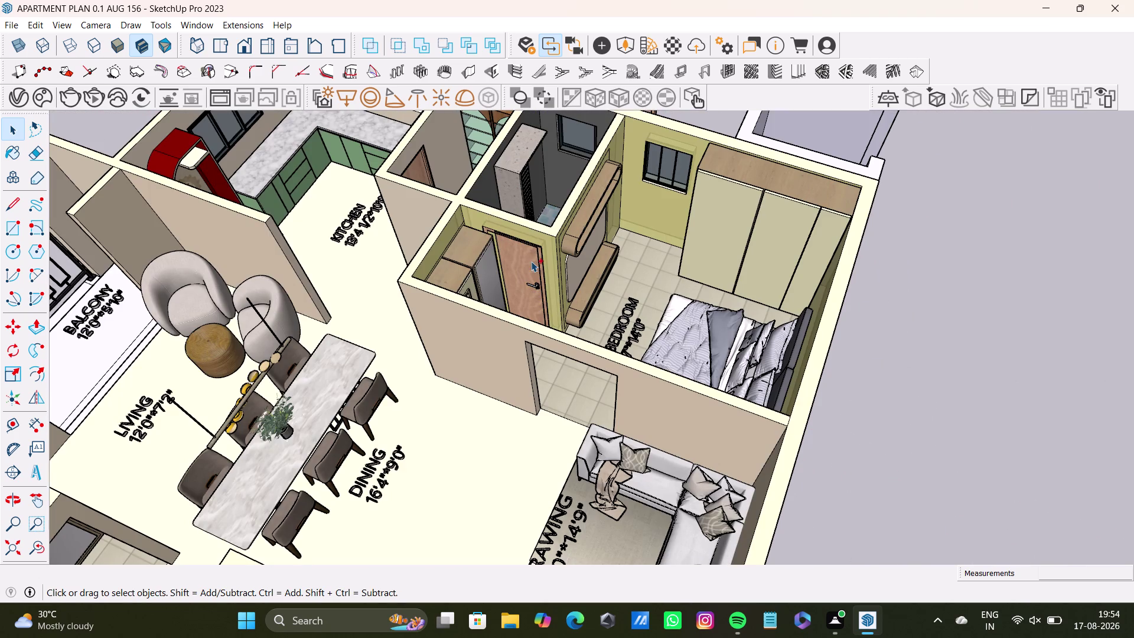
middle_drag(556, 163, 493, 407)
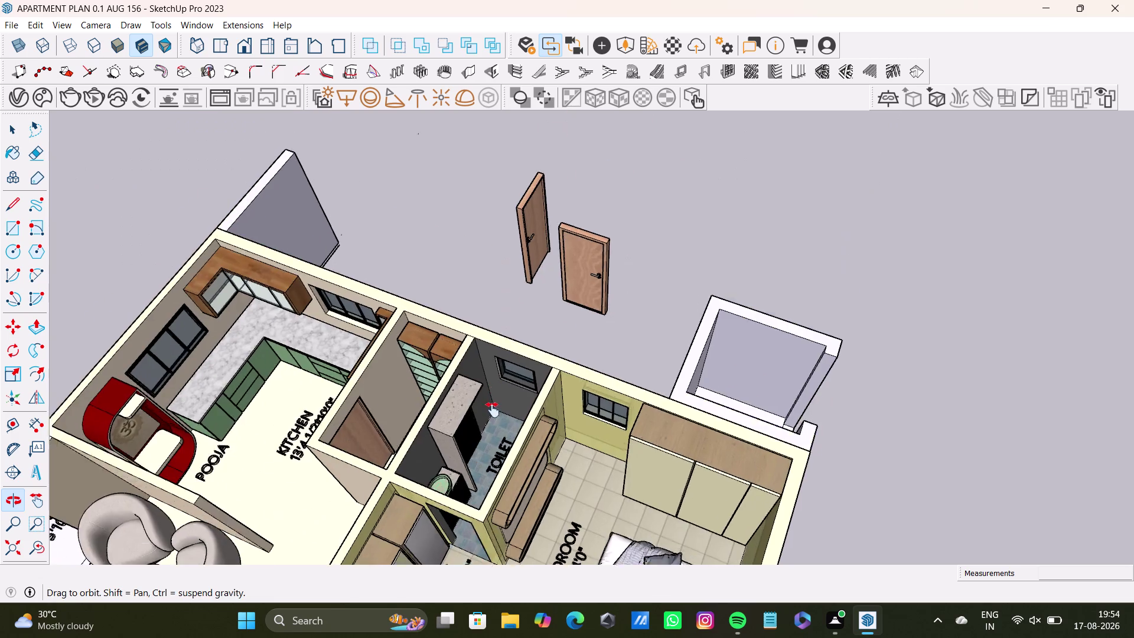
middle_drag(493, 407, 492, 412)
scroll(up, 3)
drag(546, 199, 671, 414)
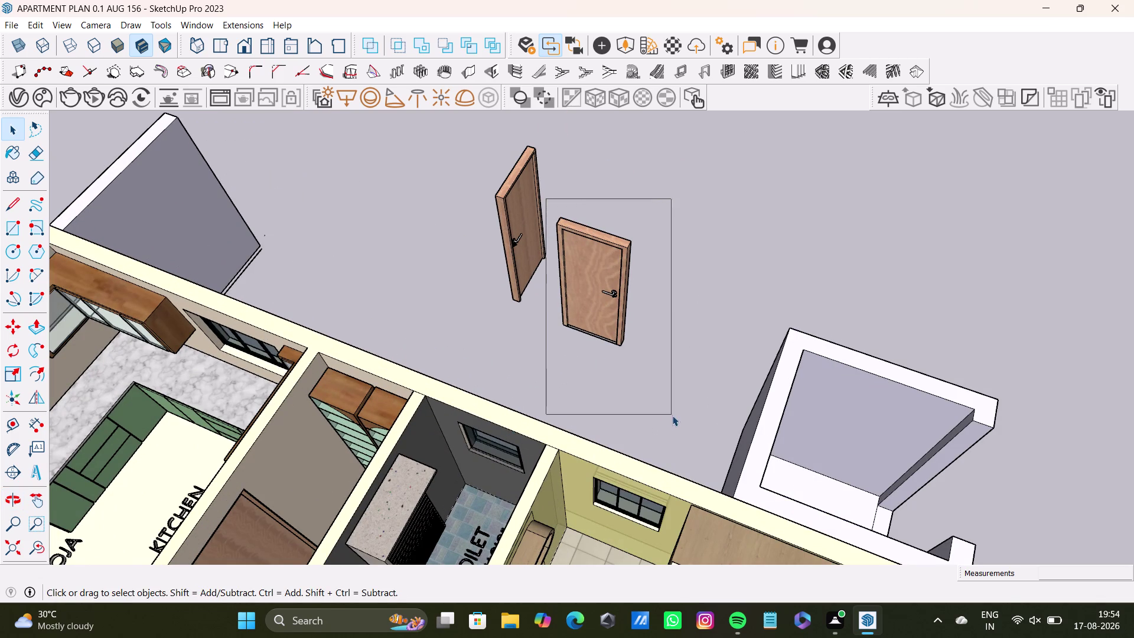
drag(672, 414, 672, 415)
triple_click(612, 269)
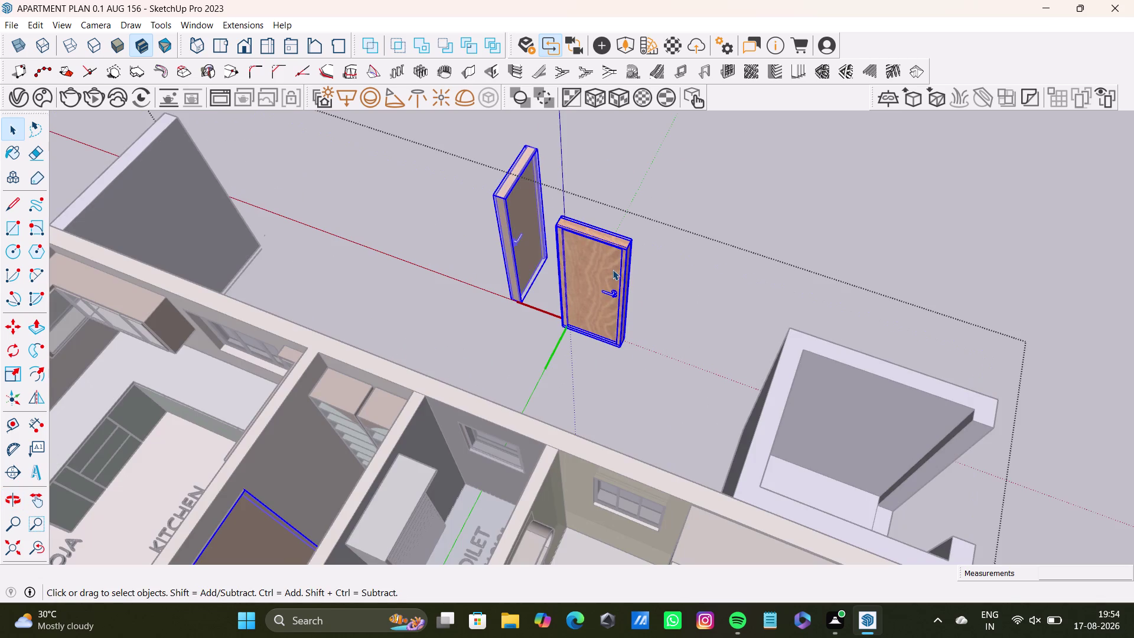
double_click(612, 269)
double_click(620, 271)
drag(546, 206, 545, 207)
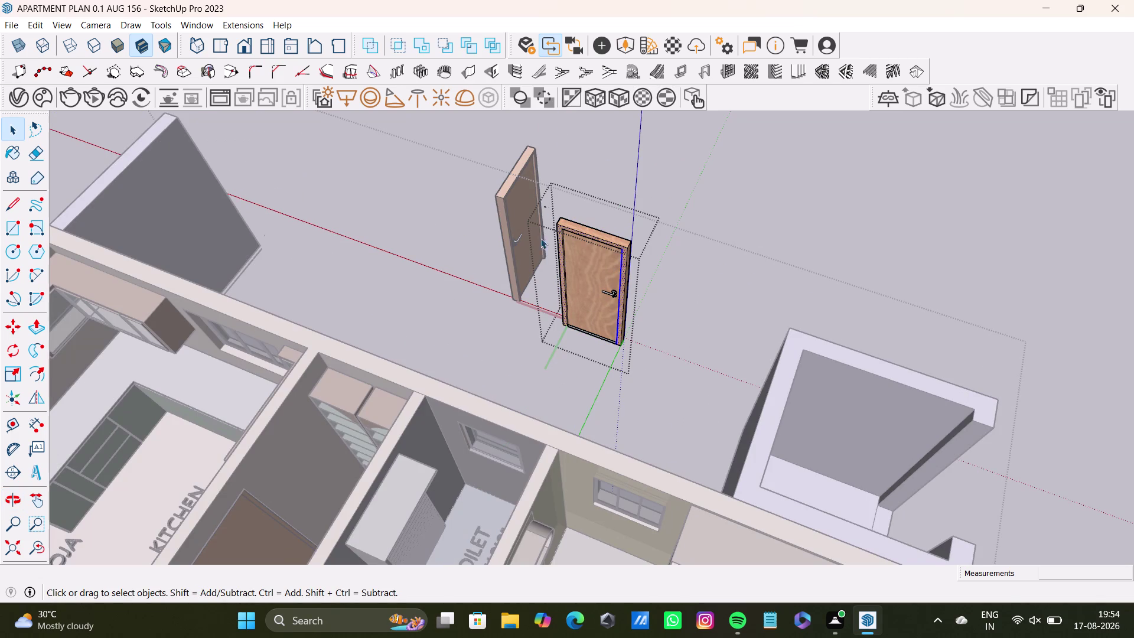
drag(544, 207, 688, 445)
click(683, 284)
middle_drag(685, 359, 817, 338)
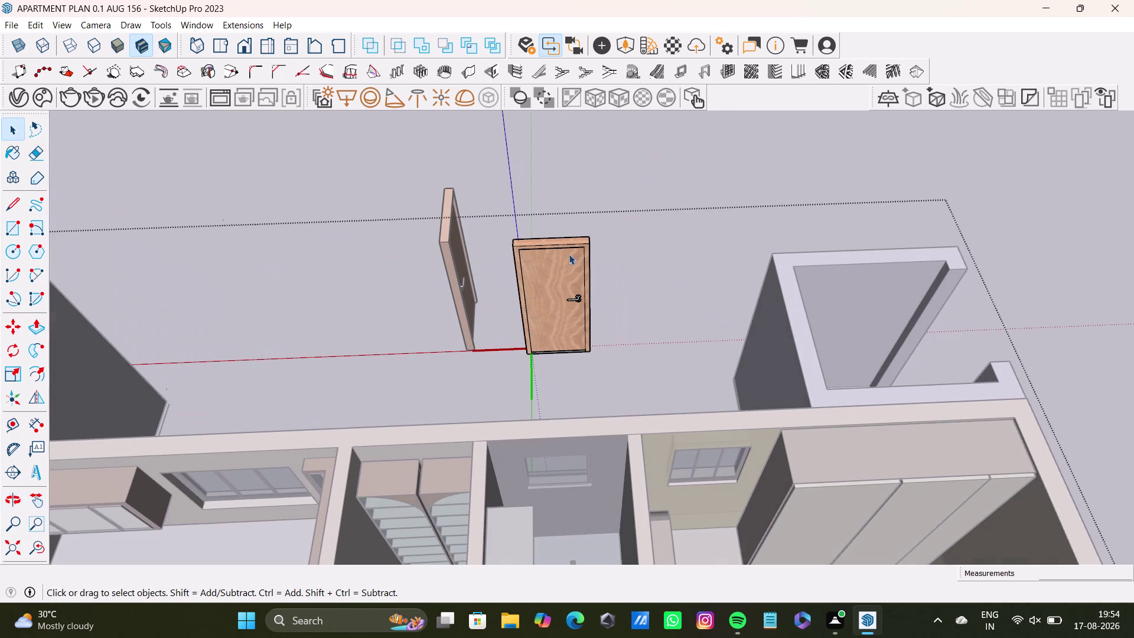
drag(495, 195, 649, 406)
click(606, 260)
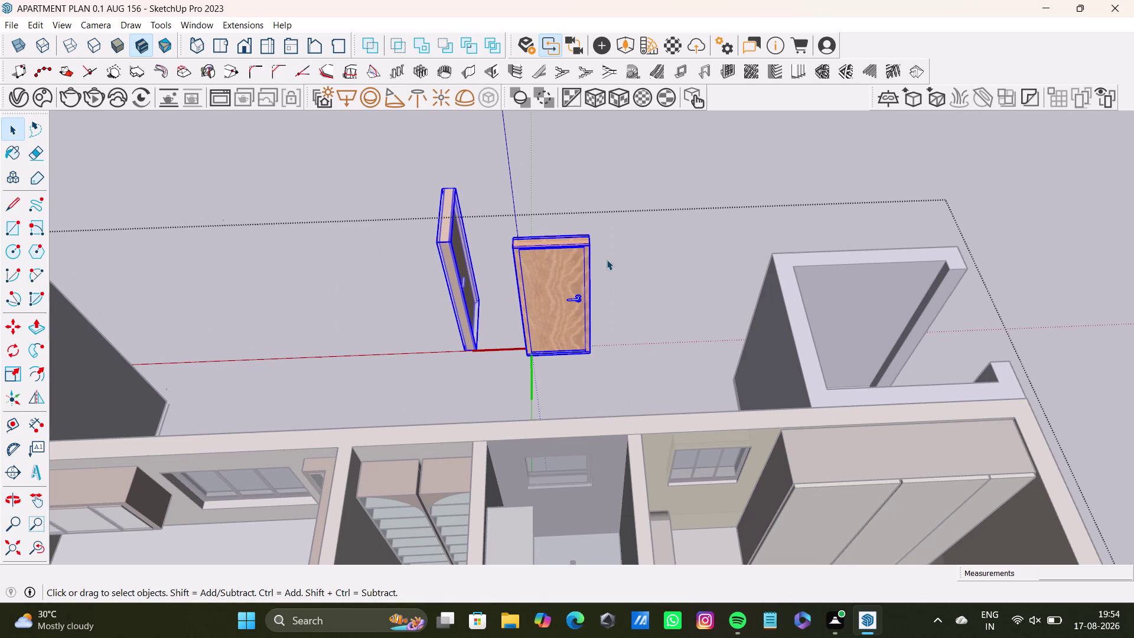
drag(481, 195, 650, 401)
triple_click(566, 271)
click(566, 270)
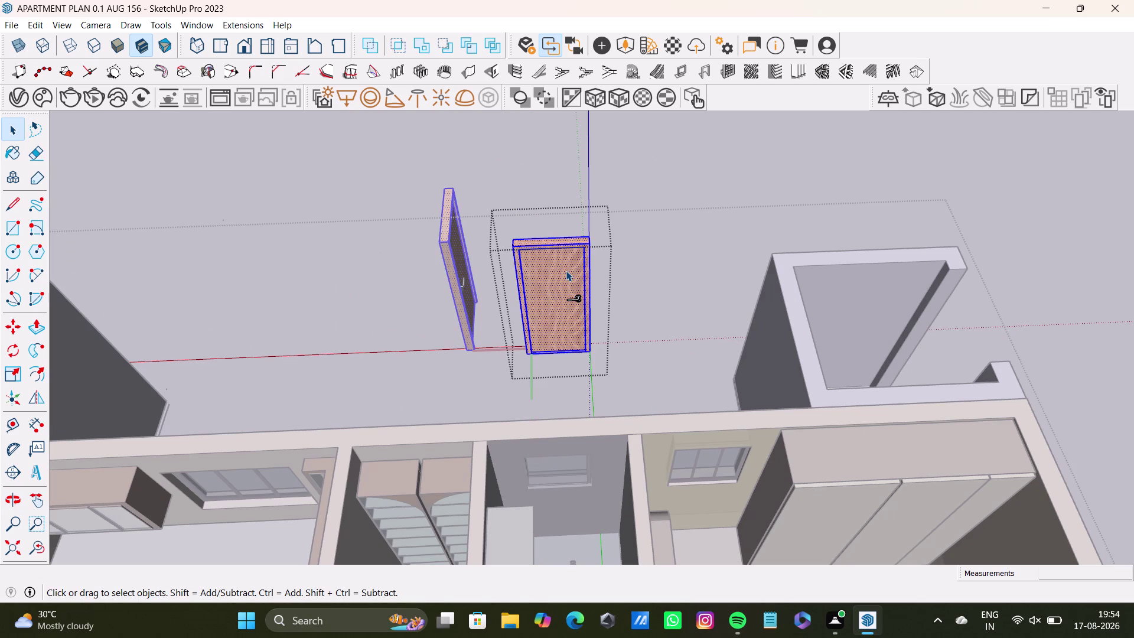
double_click(565, 270)
drag(503, 210, 649, 410)
click(422, 227)
double_click(445, 240)
click(605, 226)
drag(500, 206, 670, 420)
scroll(up, 3)
middle_drag(584, 283, 446, 321)
middle_drag(596, 260, 659, 225)
drag(474, 182, 541, 299)
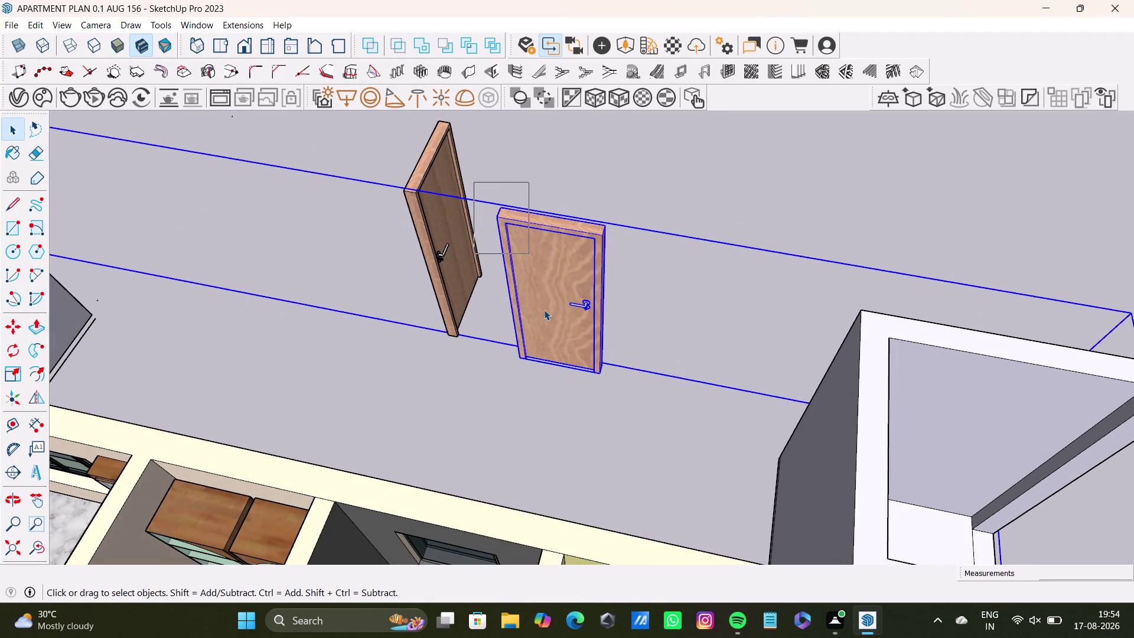
drag(540, 299, 647, 435)
key(m)
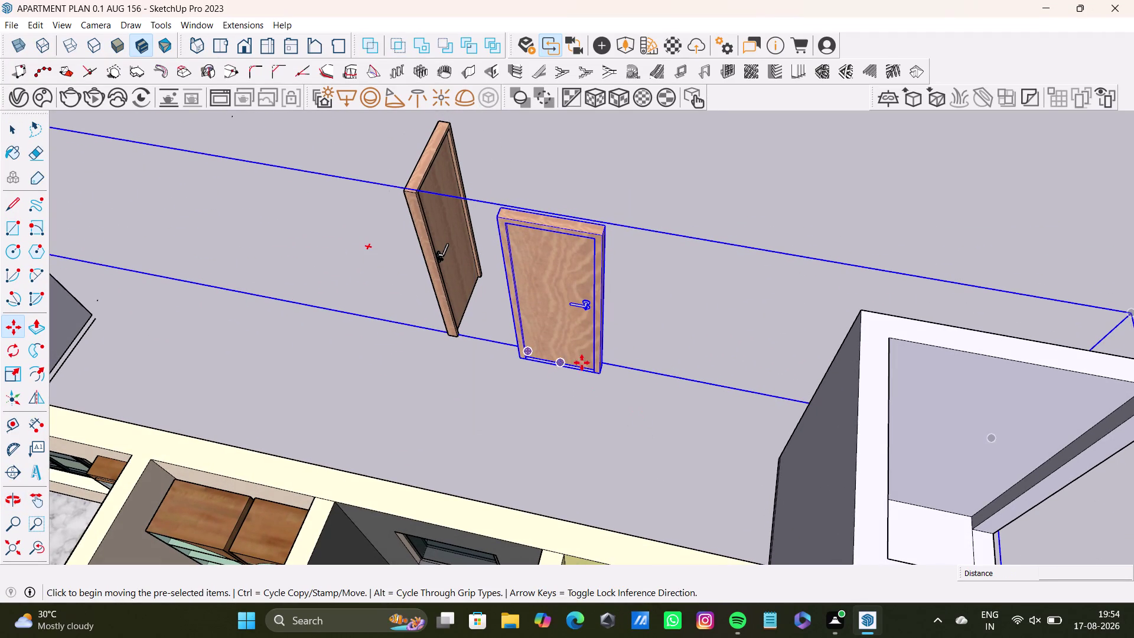
click(595, 374)
scroll(down, 3)
scroll(down, 3)
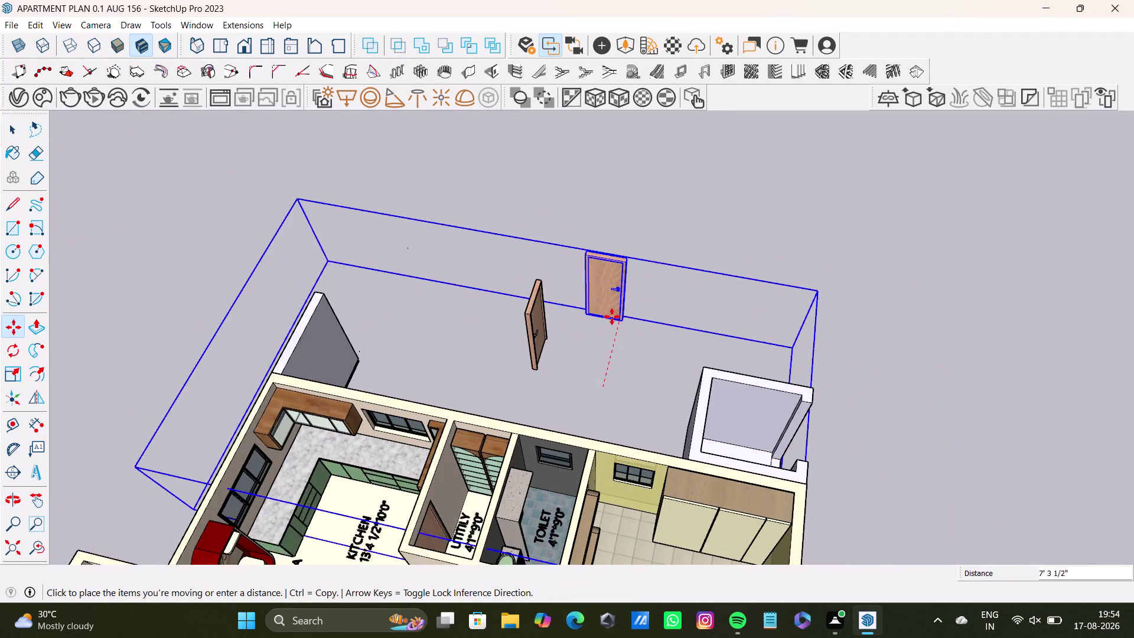
scroll(down, 3)
scroll(up, 3)
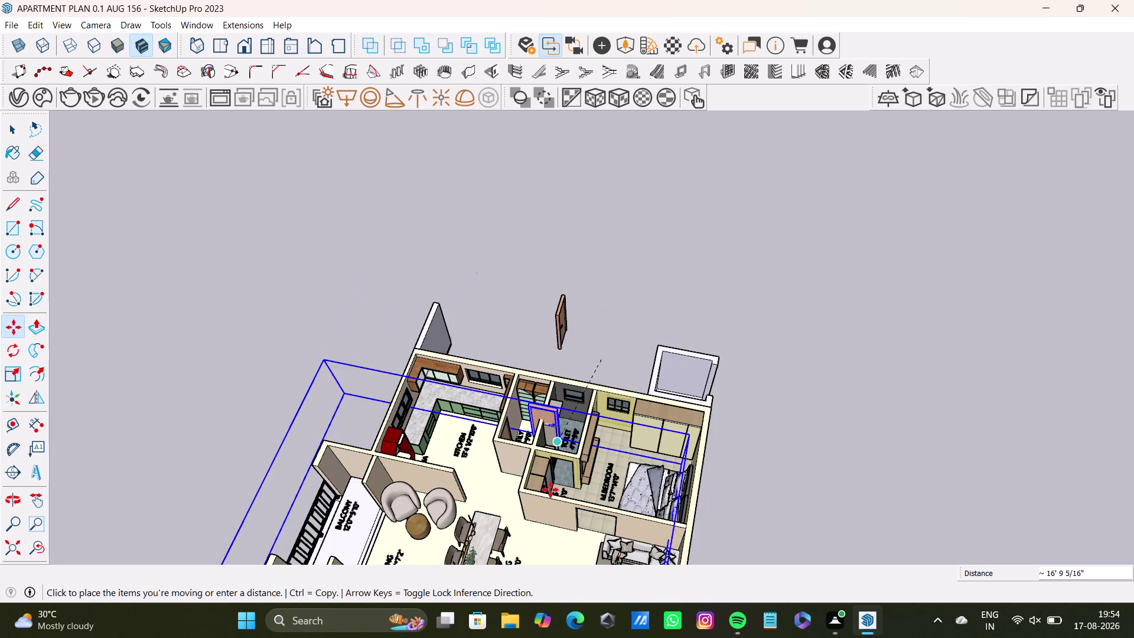
scroll(up, 3)
scroll(up, 3)
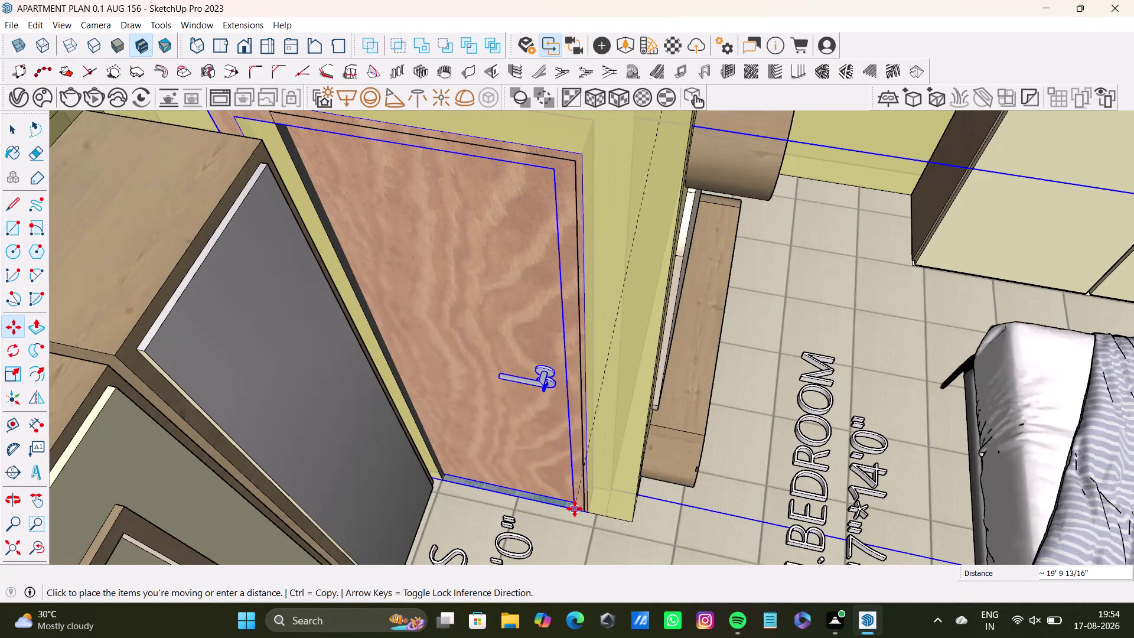
click(574, 509)
key(space)
click(528, 462)
click(528, 462)
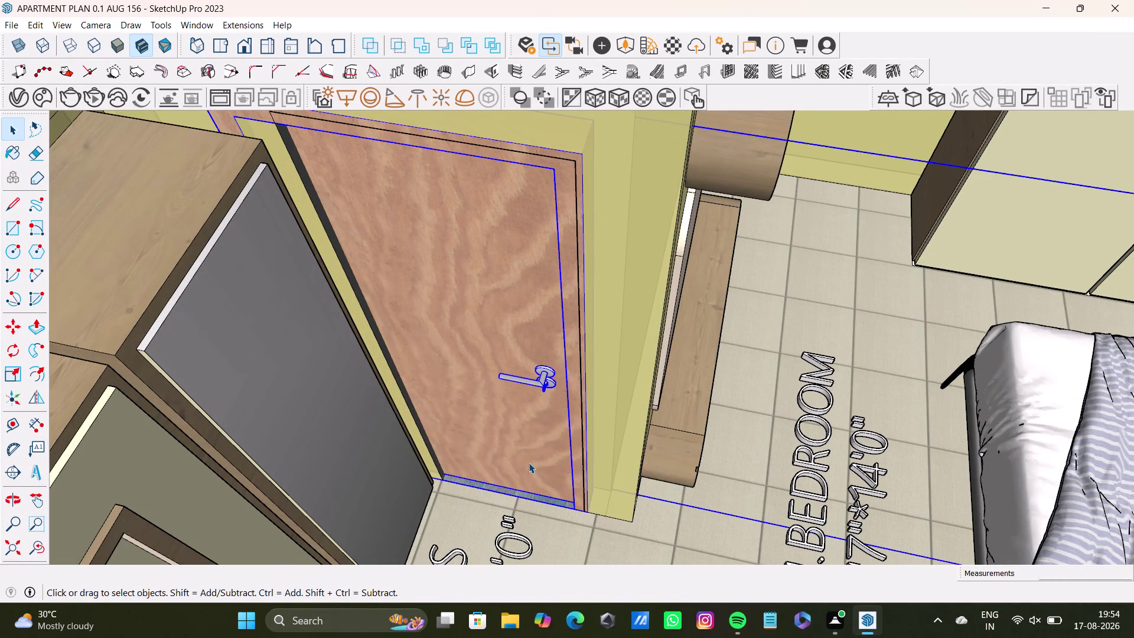
click(532, 444)
scroll(down, 3)
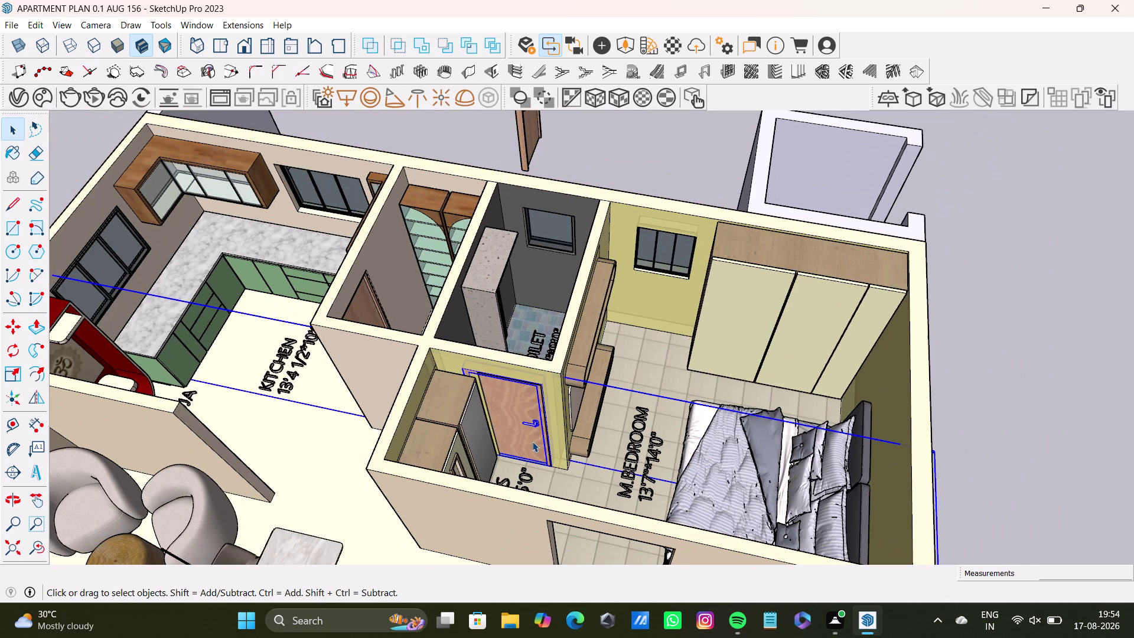
click(996, 313)
click(519, 396)
double_click(519, 396)
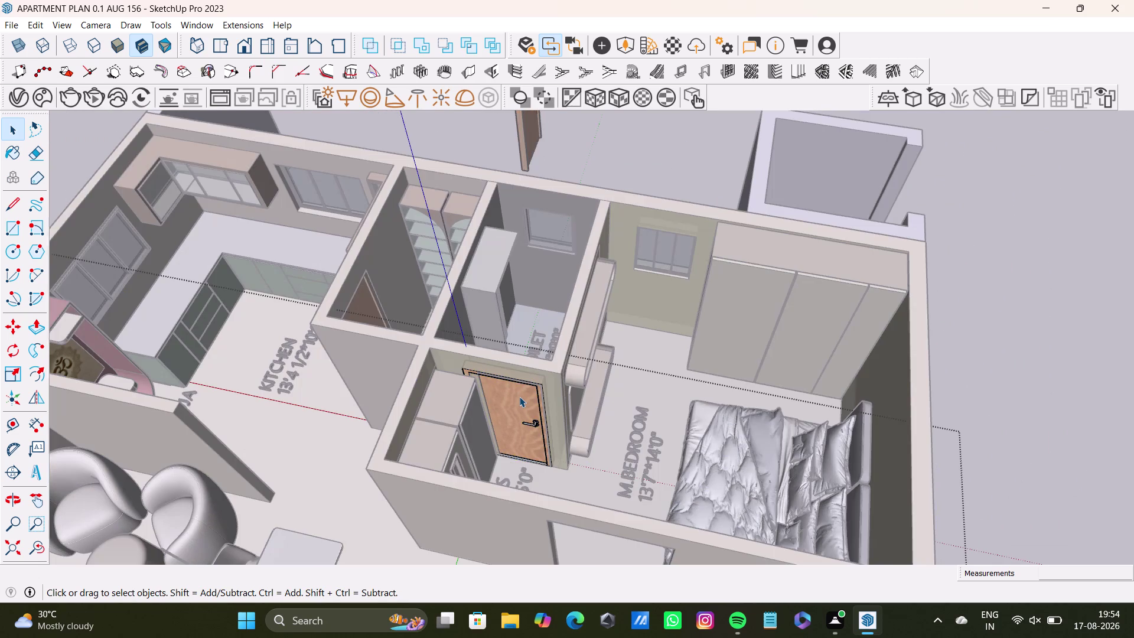
click(528, 404)
triple_click(526, 395)
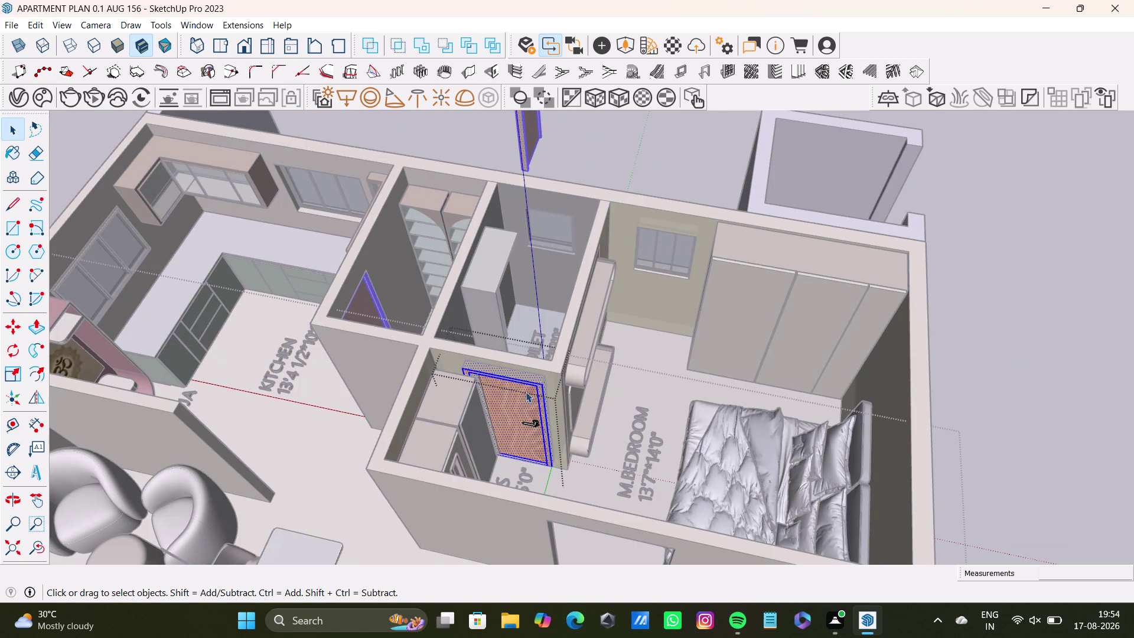
click(524, 391)
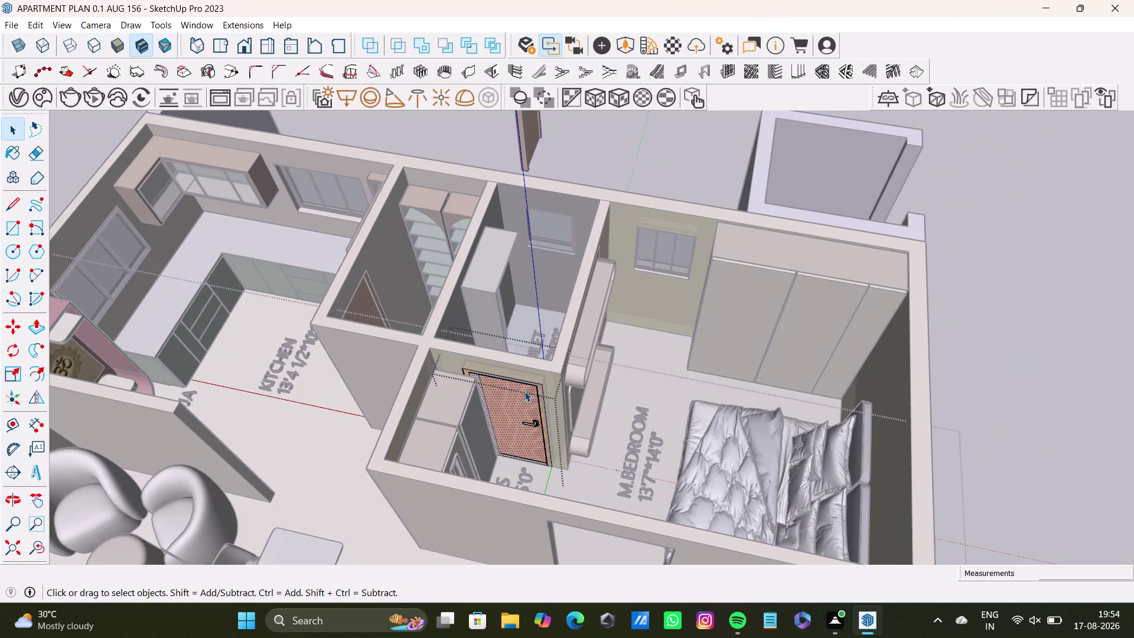
key(s)
drag(470, 374, 481, 377)
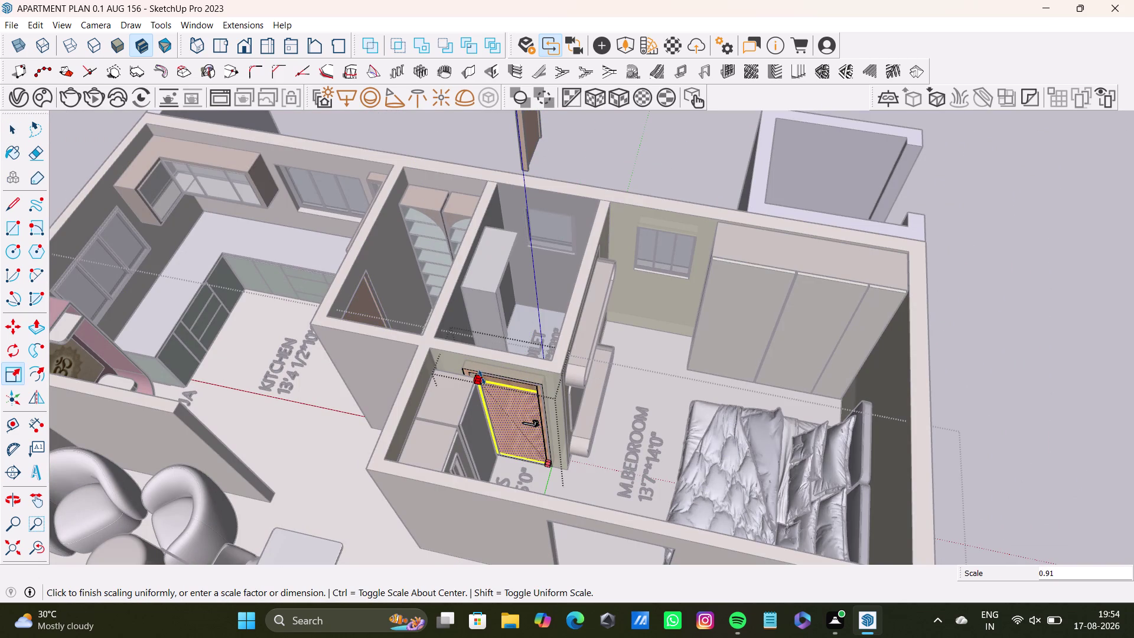
drag(482, 377, 477, 375)
key(space)
scroll(up, 3)
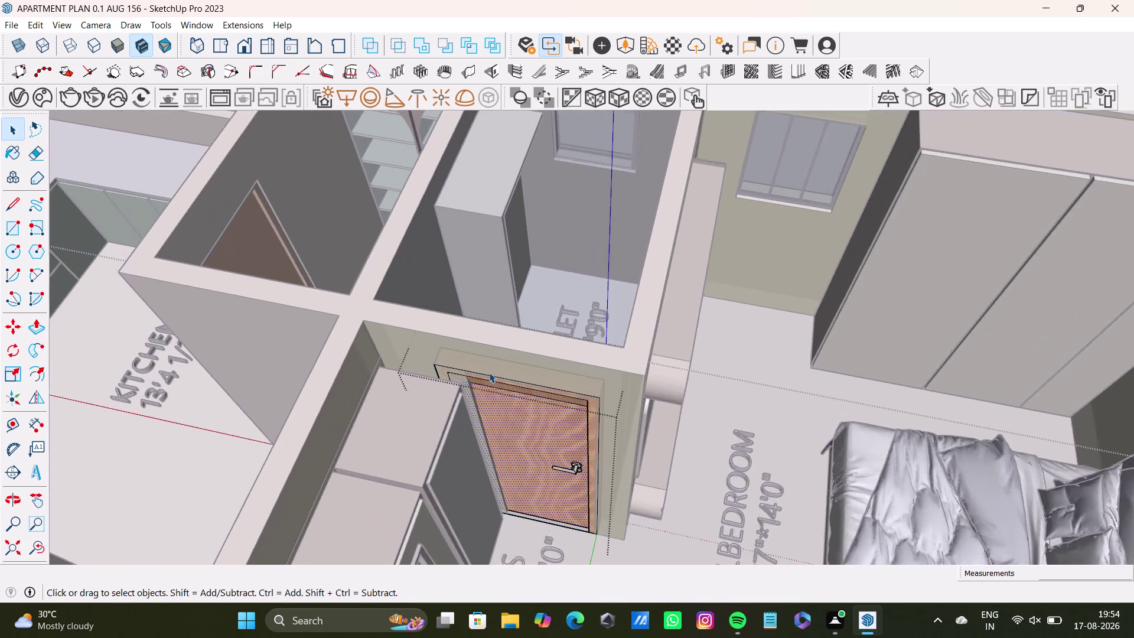
scroll(up, 3)
middle_drag(489, 372, 474, 338)
click(499, 329)
click(499, 328)
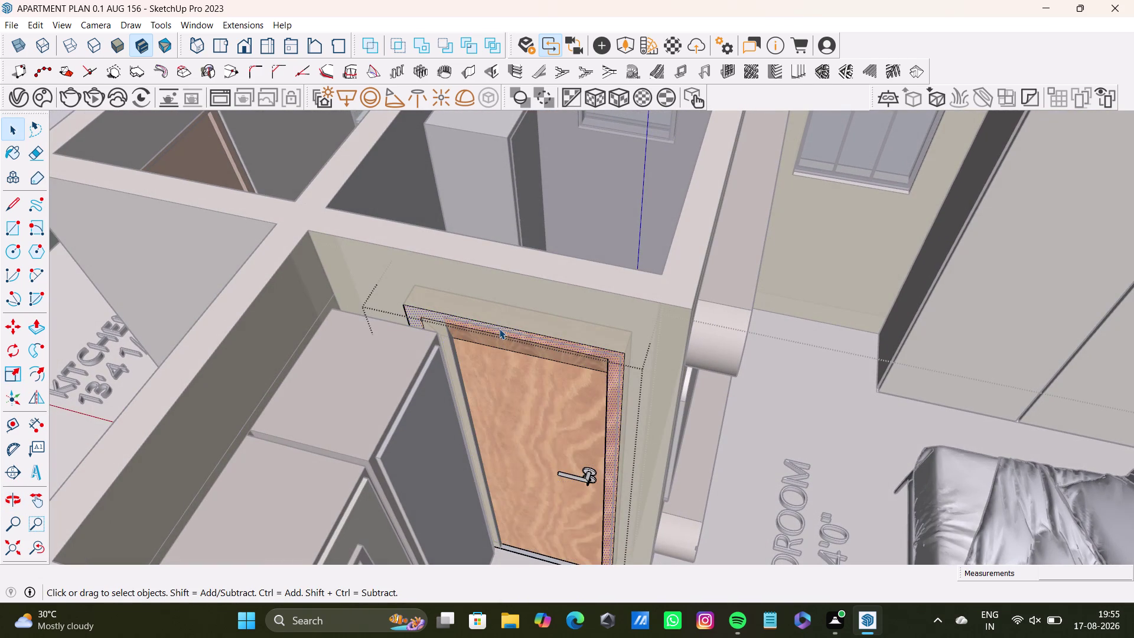
click(499, 328)
scroll(down, 3)
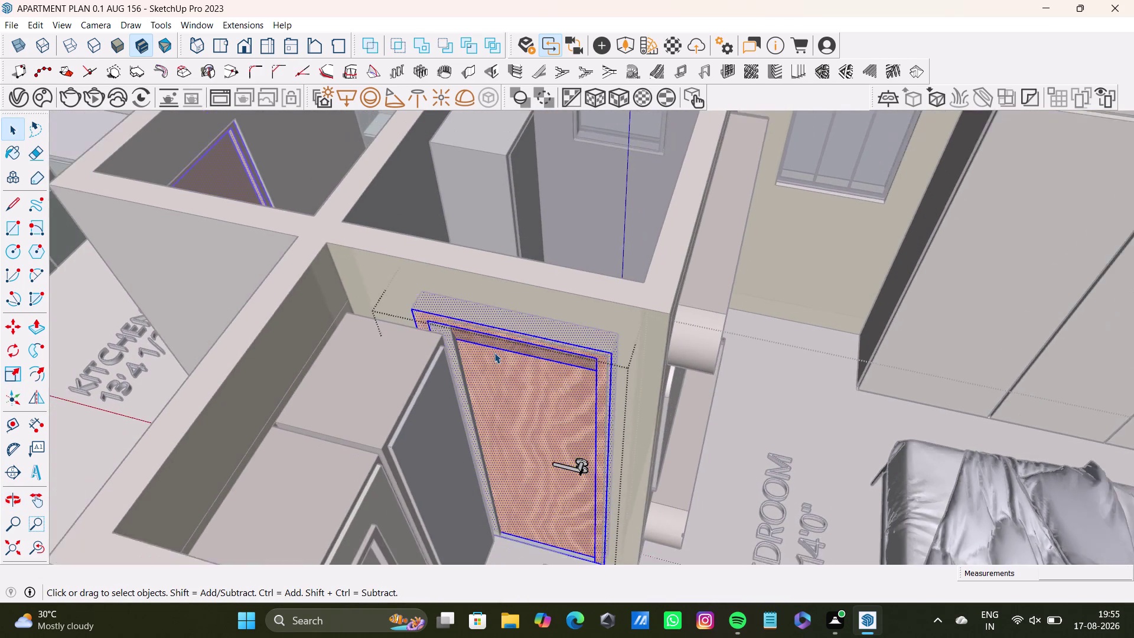
scroll(down, 3)
key(ctrl+z)
key(ctrl+z)
key(ctrl+z)
key(ctrl+z)
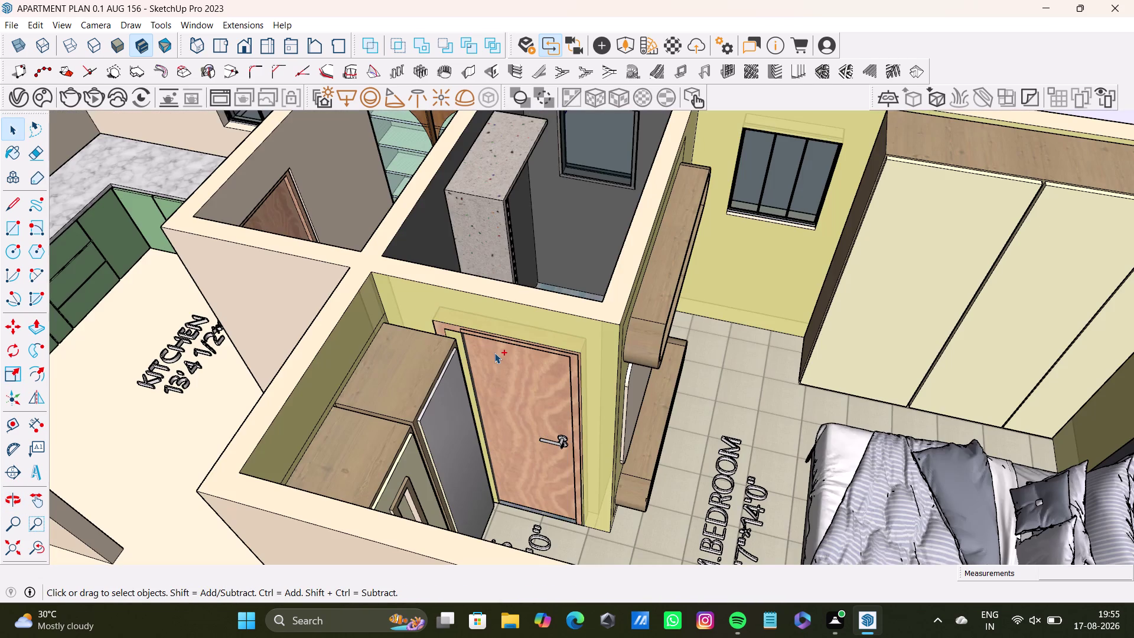
key(ctrl+z)
scroll(down, 3)
middle_drag(524, 319, 492, 390)
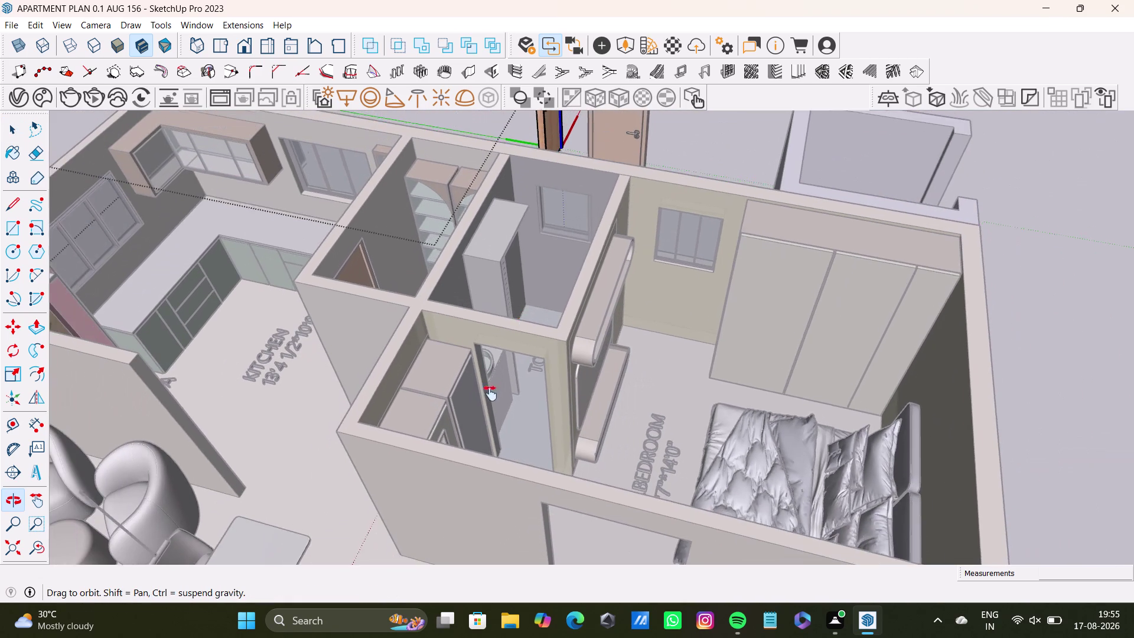
middle_drag(492, 390, 456, 475)
scroll(up, 3)
middle_drag(598, 231, 638, 237)
Zoom in on the two loose doors and window-select them.
key(space)
click(656, 206)
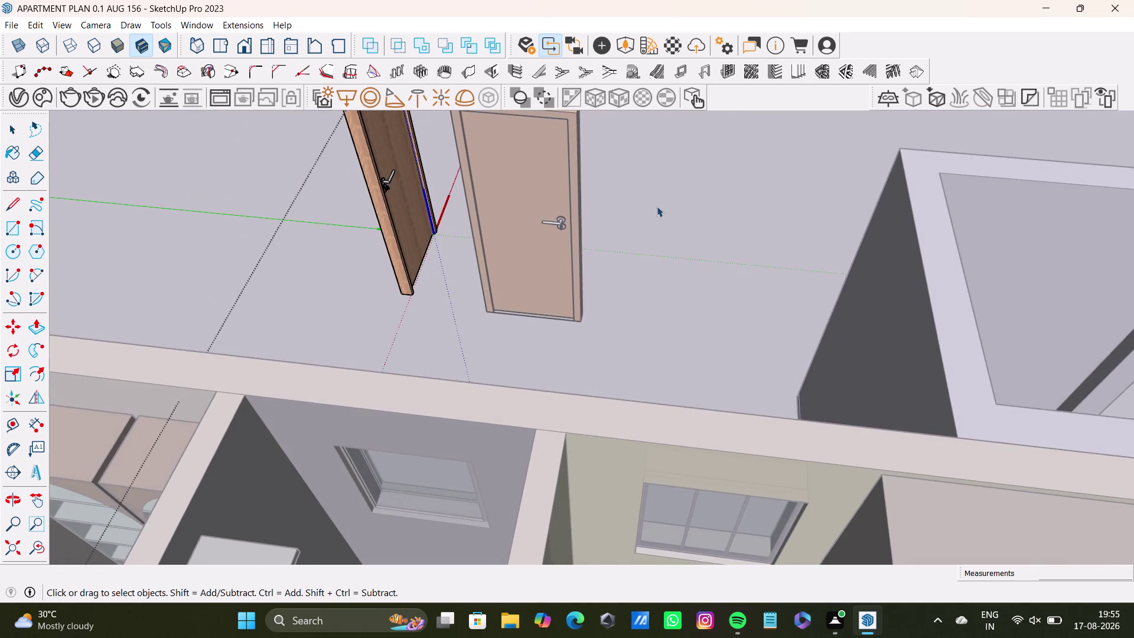
scroll(up, 3)
middle_drag(607, 229, 611, 337)
drag(339, 124, 423, 374)
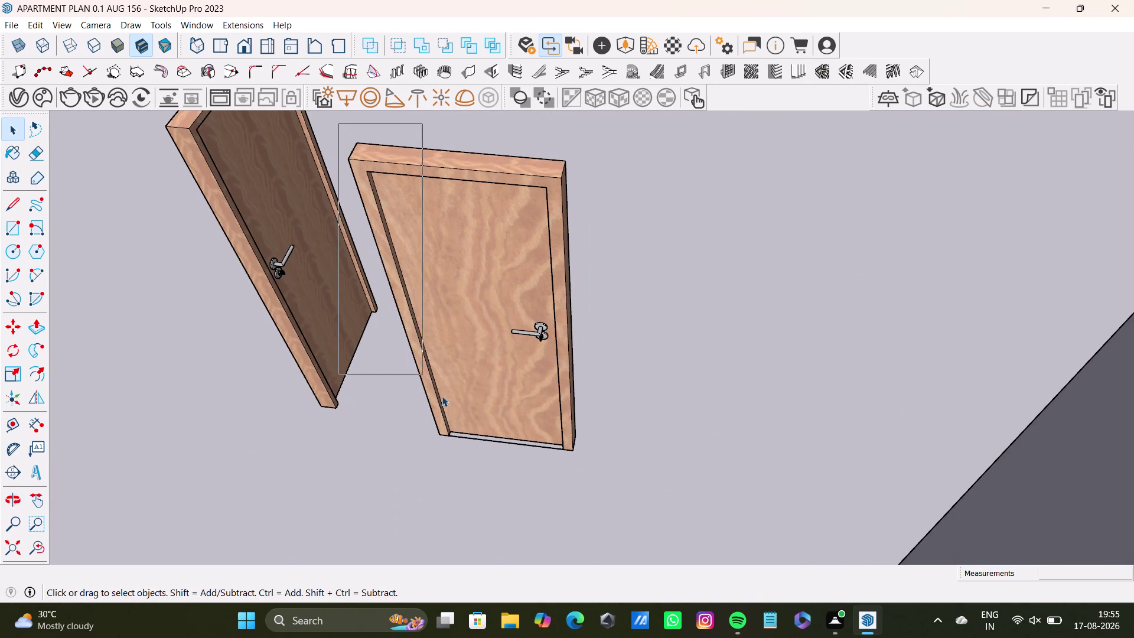
drag(423, 374, 673, 518)
Select the lighter and darker doors with their parts, then clear the selection.
triple_click(568, 422)
triple_click(568, 422)
triple_click(568, 422)
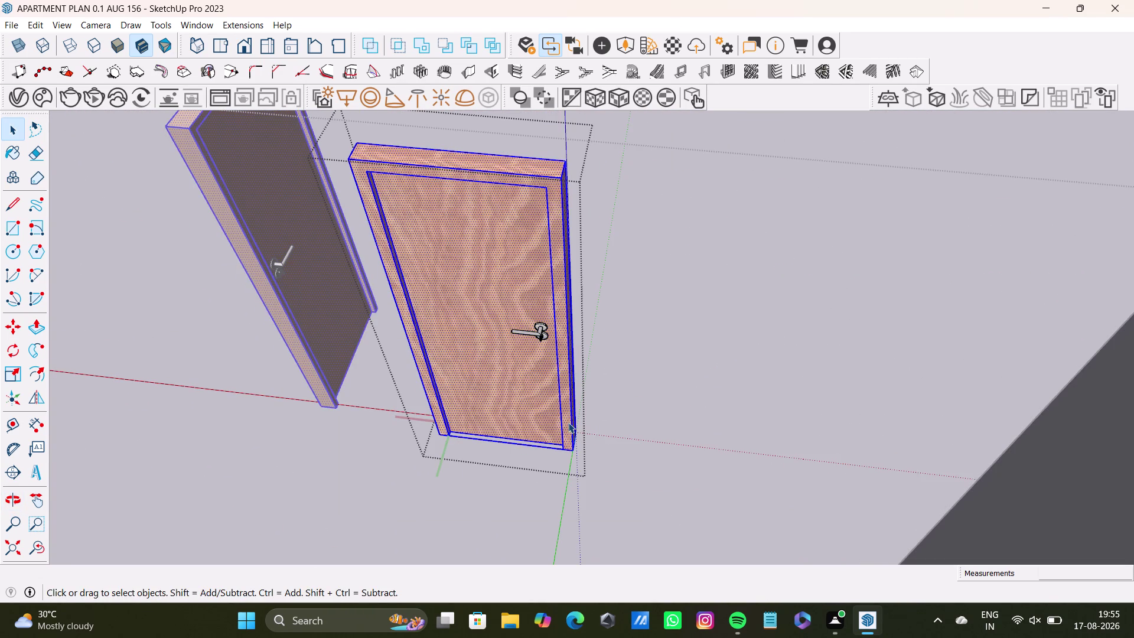
triple_click(574, 422)
triple_click(573, 422)
click(561, 421)
double_click(553, 418)
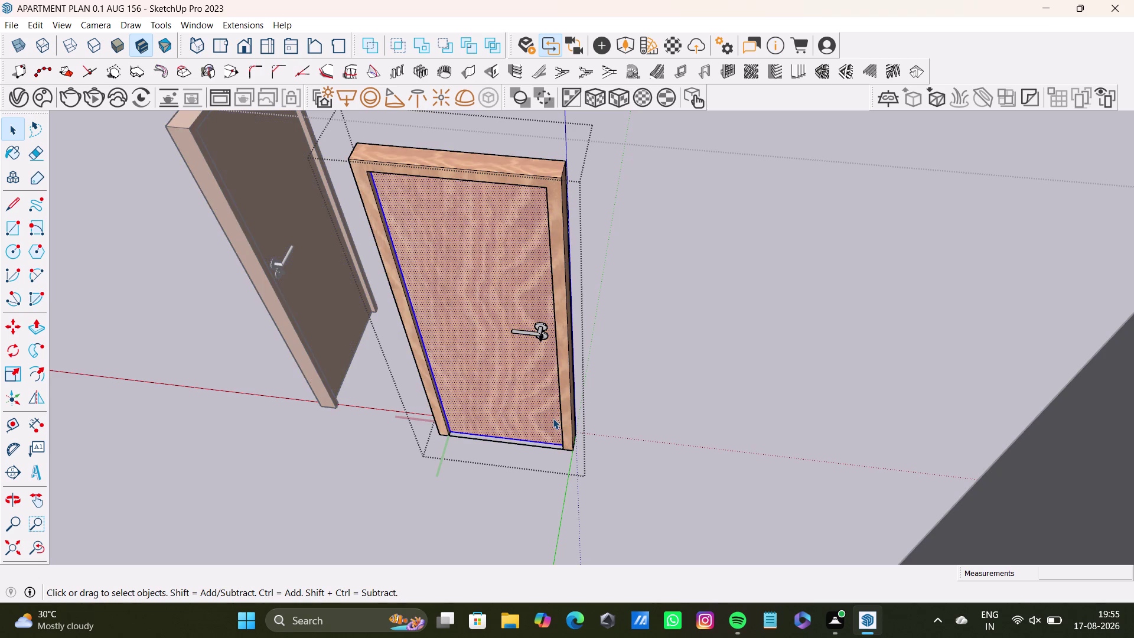
drag(345, 118, 684, 583)
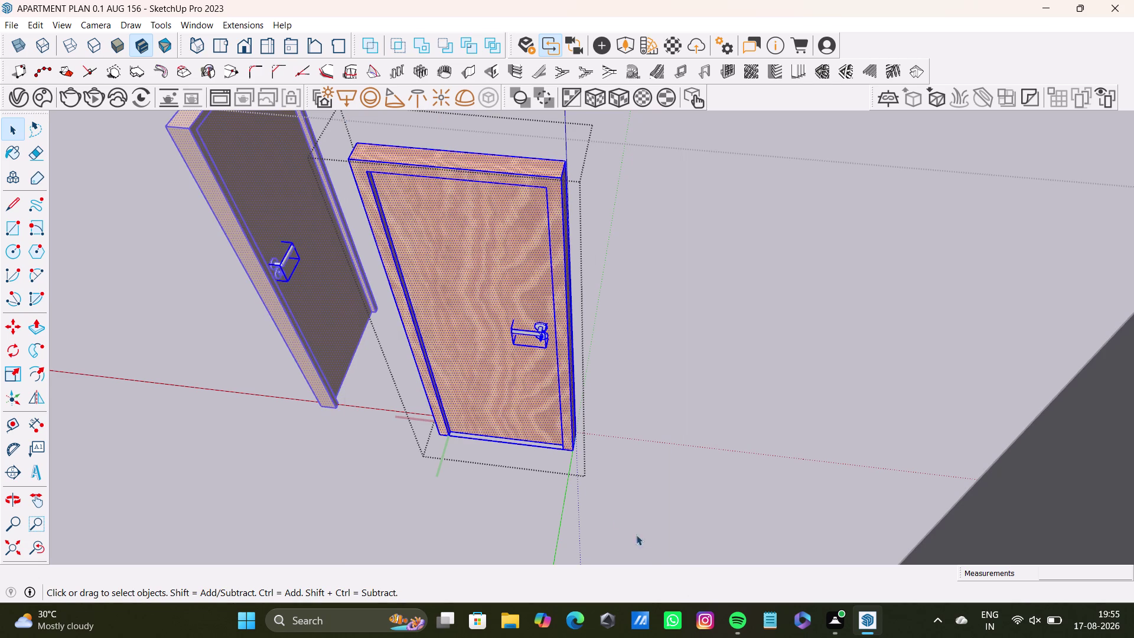
click(690, 355)
Pull back to the whole apartment, window-select both loose doors and delete them.
scroll(down, 3)
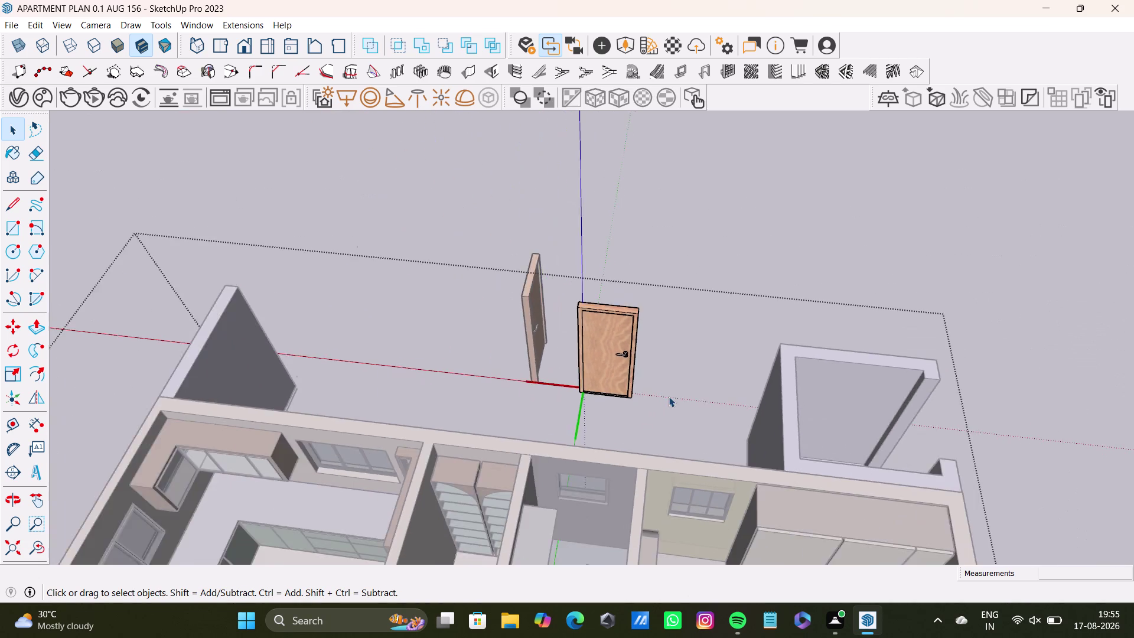
scroll(down, 3)
middle_drag(664, 402, 608, 254)
middle_drag(631, 318, 361, 337)
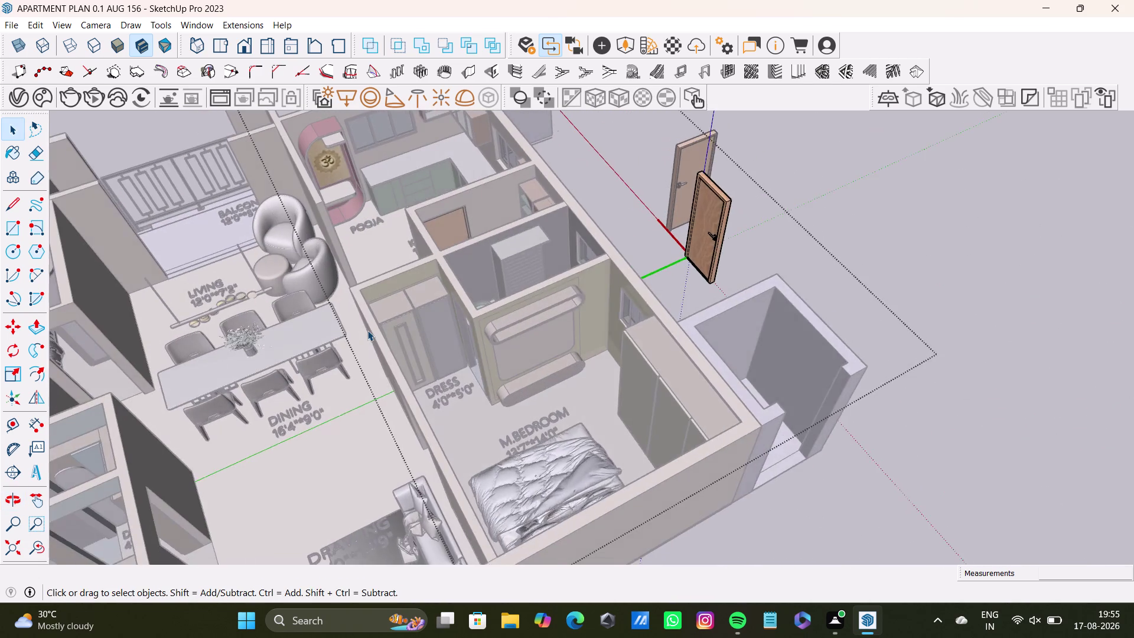
scroll(down, 3)
middle_drag(532, 328, 522, 432)
key(space)
drag(547, 161, 651, 323)
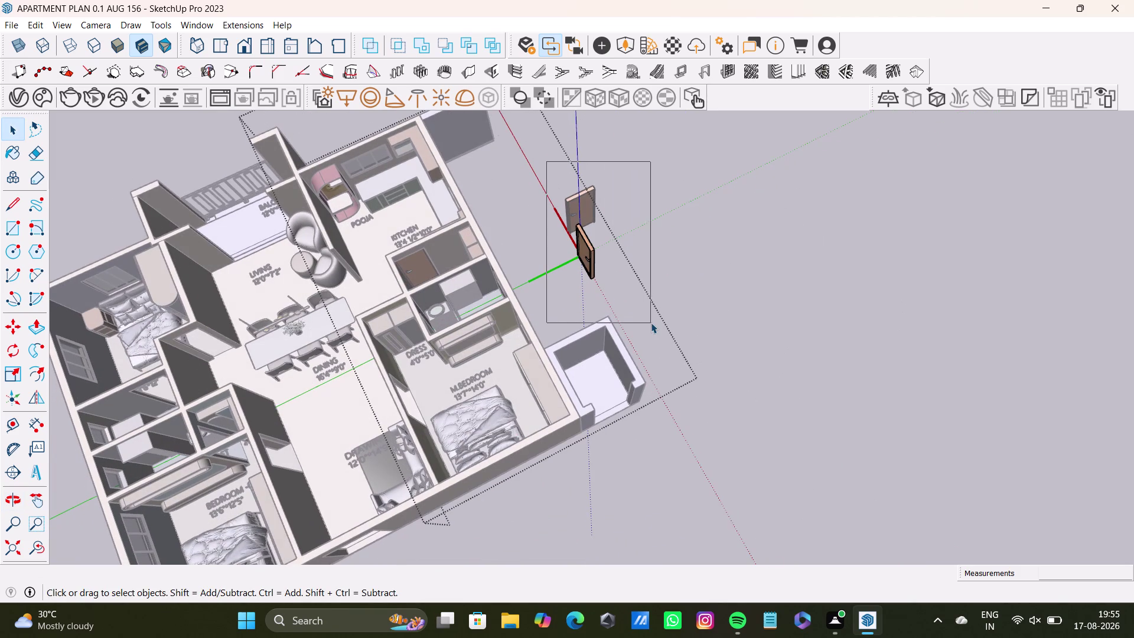
key(Delete)
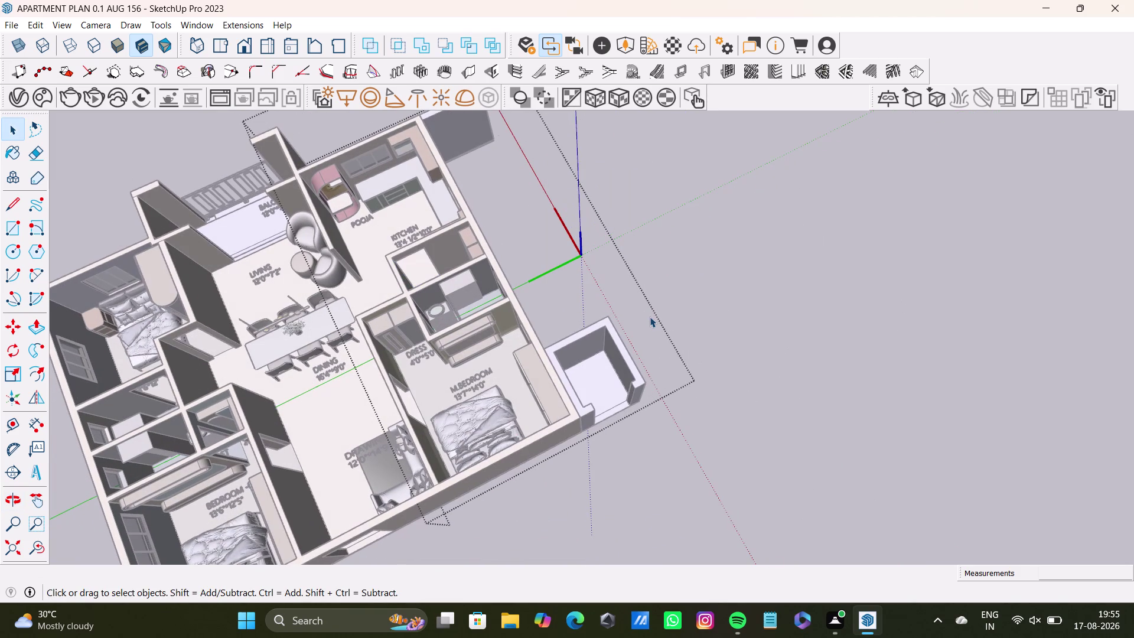
key(space)
click(647, 300)
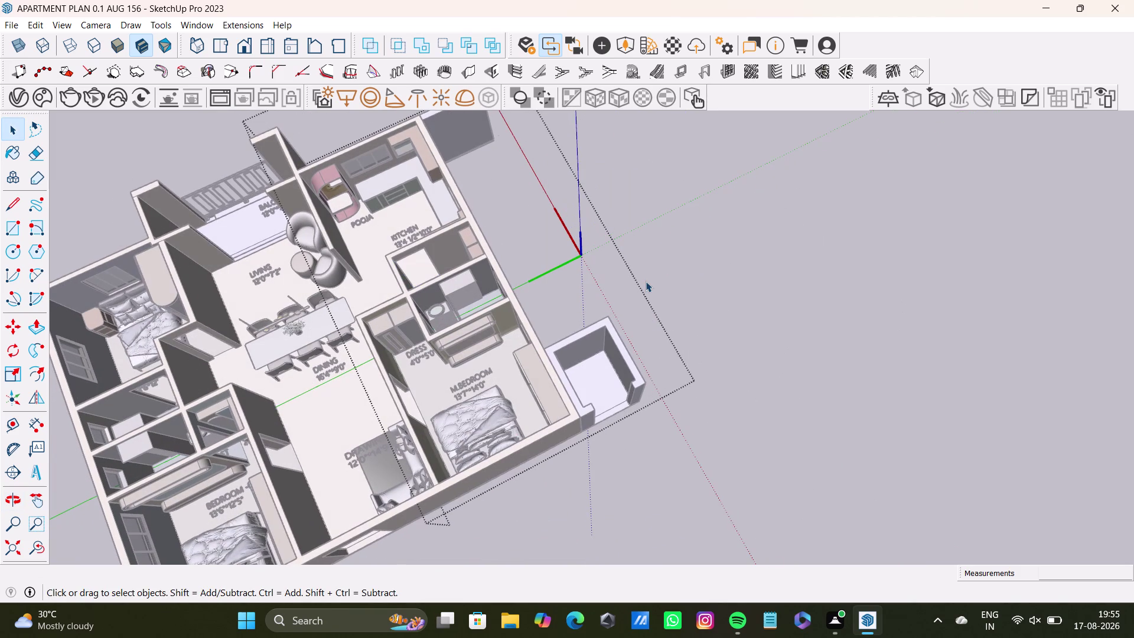
click(646, 281)
key(space)
Orbit until the furnished apartment is seen from directly above as a floor plan.
middle_drag(409, 319, 552, 270)
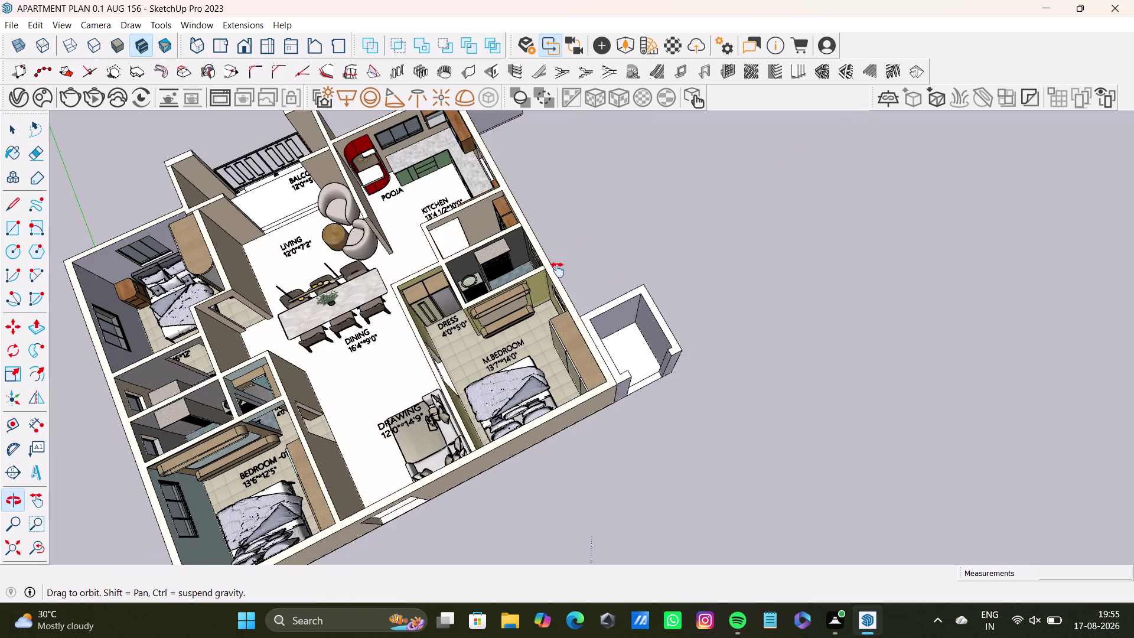
middle_drag(552, 270, 595, 274)
middle_drag(675, 313, 576, 328)
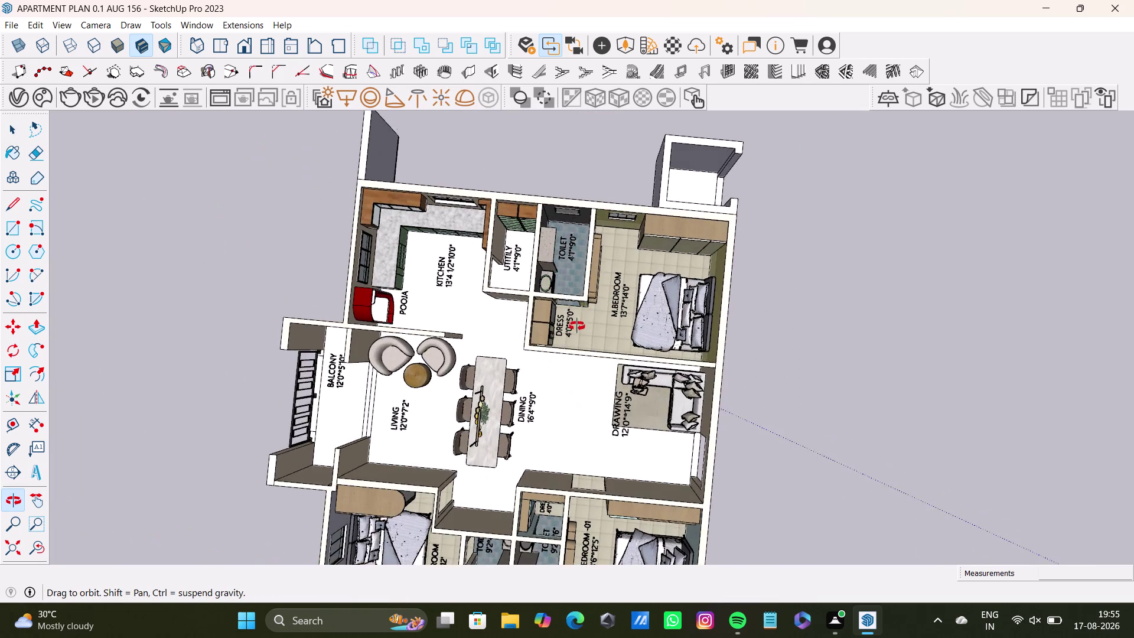
middle_drag(576, 327, 596, 284)
middle_drag(655, 391, 644, 519)
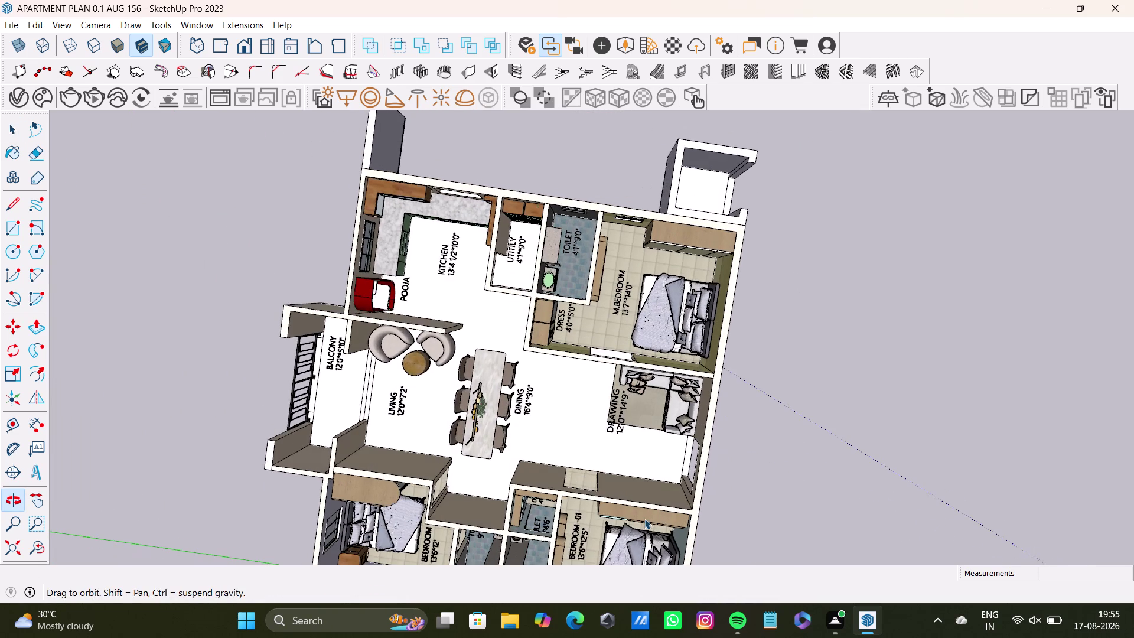
middle_drag(574, 499, 707, 340)
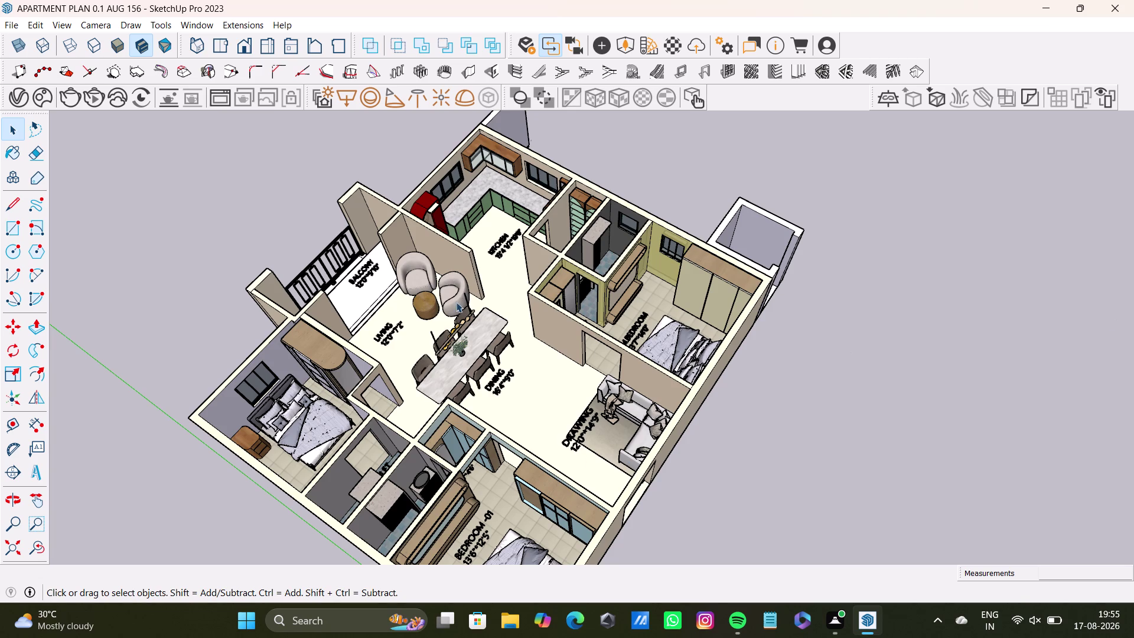
middle_drag(768, 423, 361, 499)
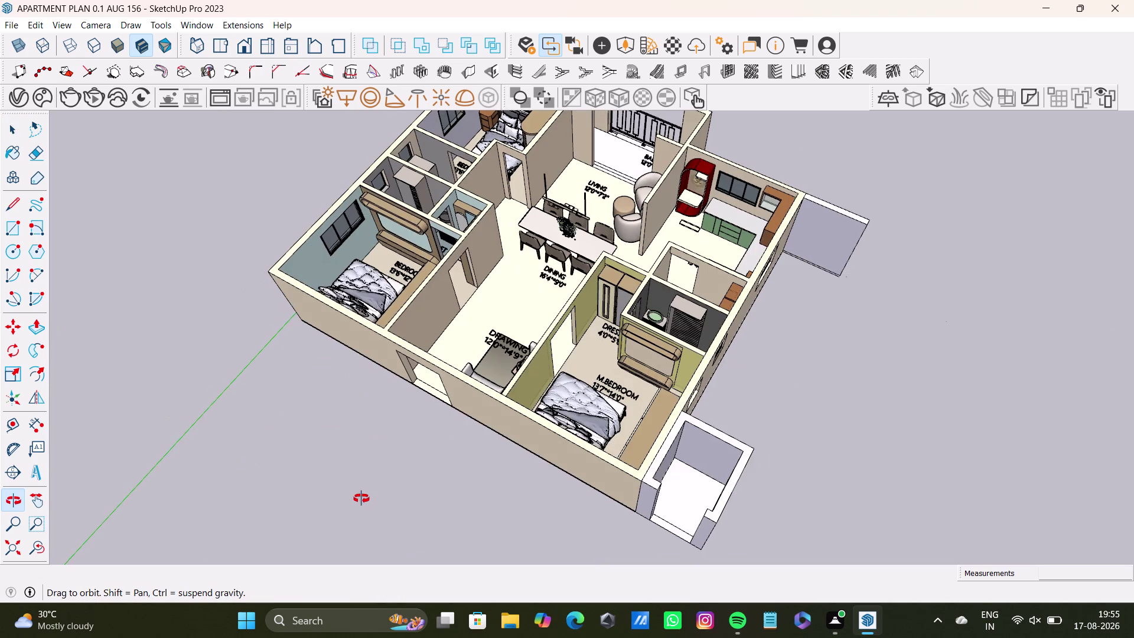
middle_drag(361, 499, 584, 501)
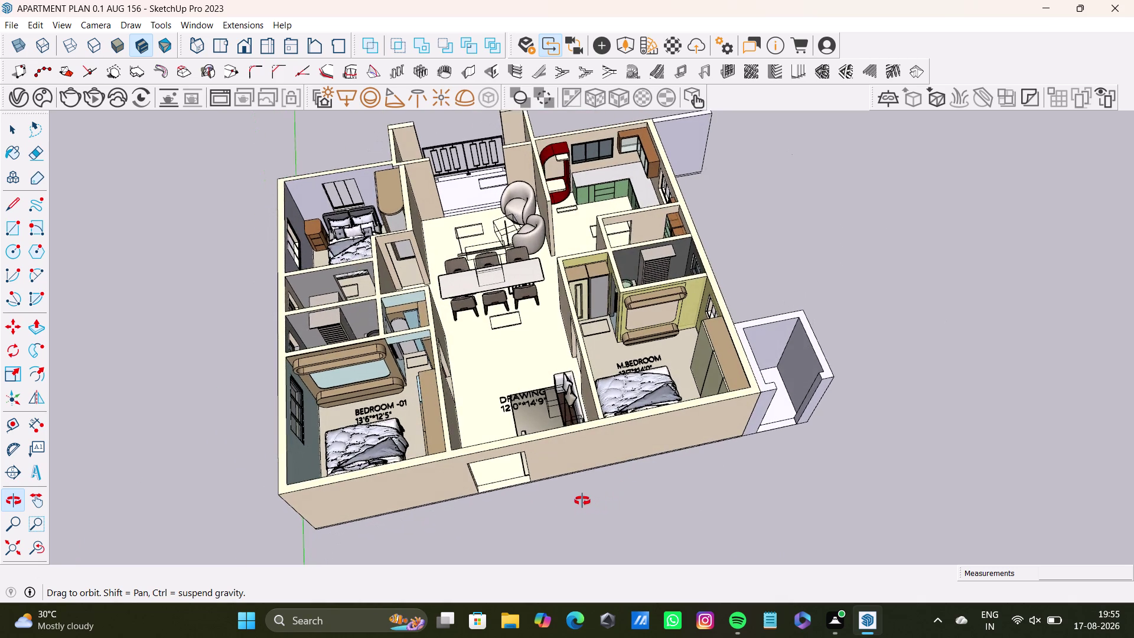
middle_drag(583, 500, 548, 486)
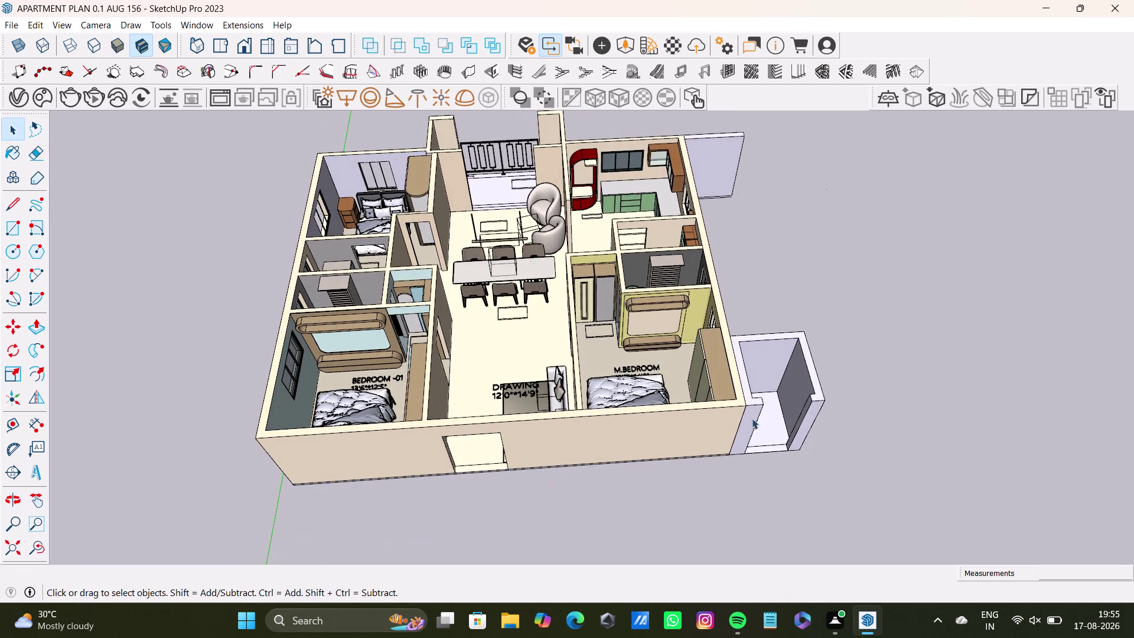
middle_drag(817, 313, 817, 387)
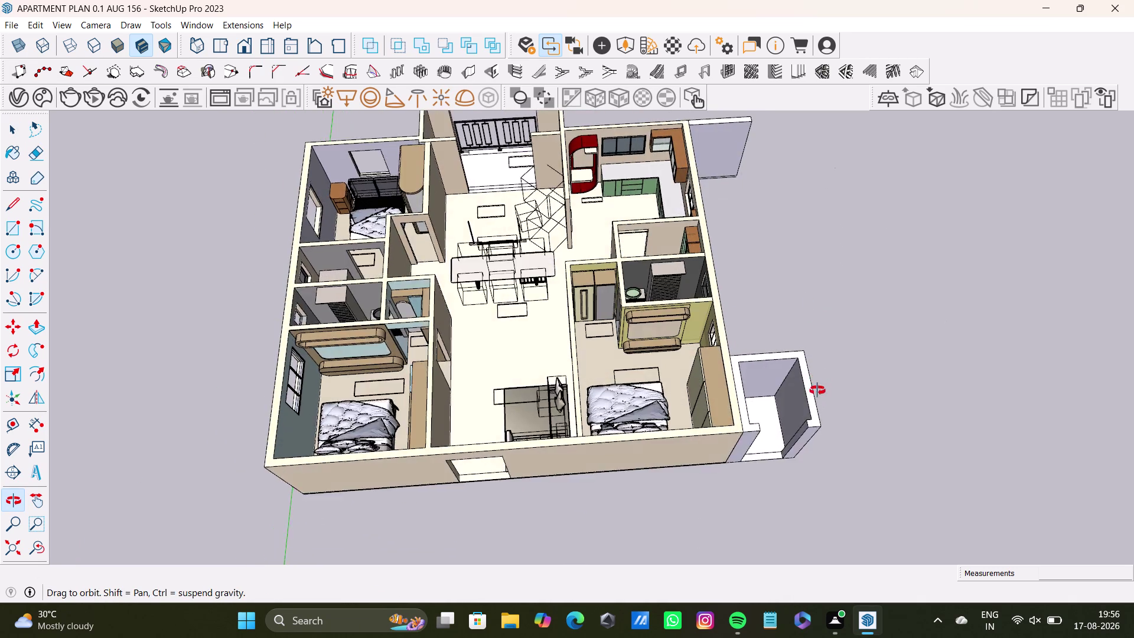
middle_drag(817, 388, 799, 456)
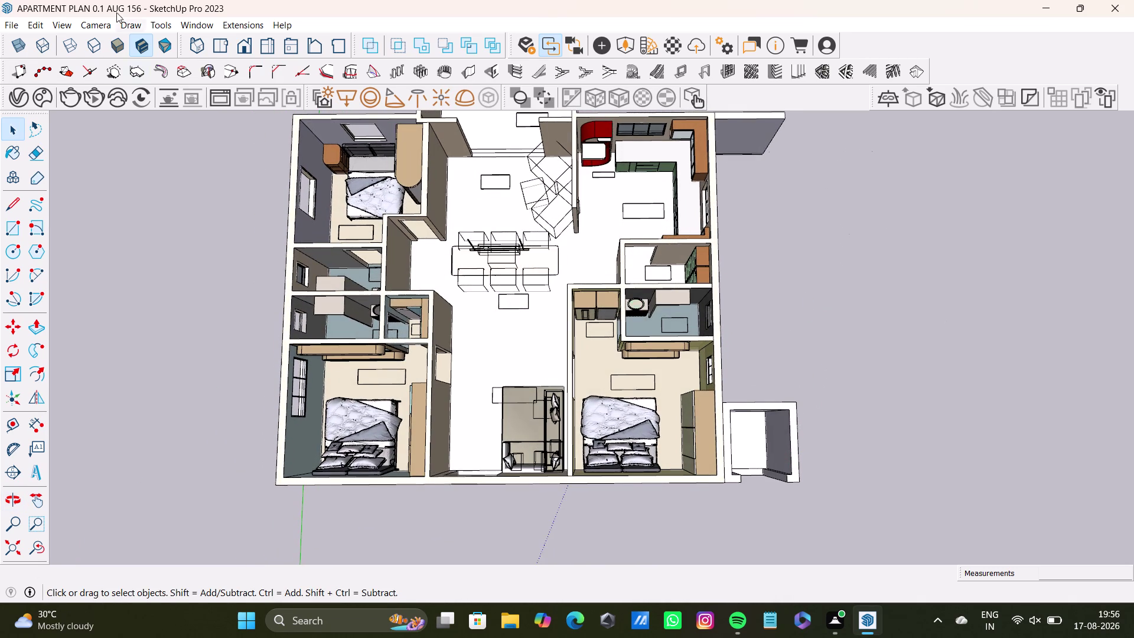
click(39, 26)
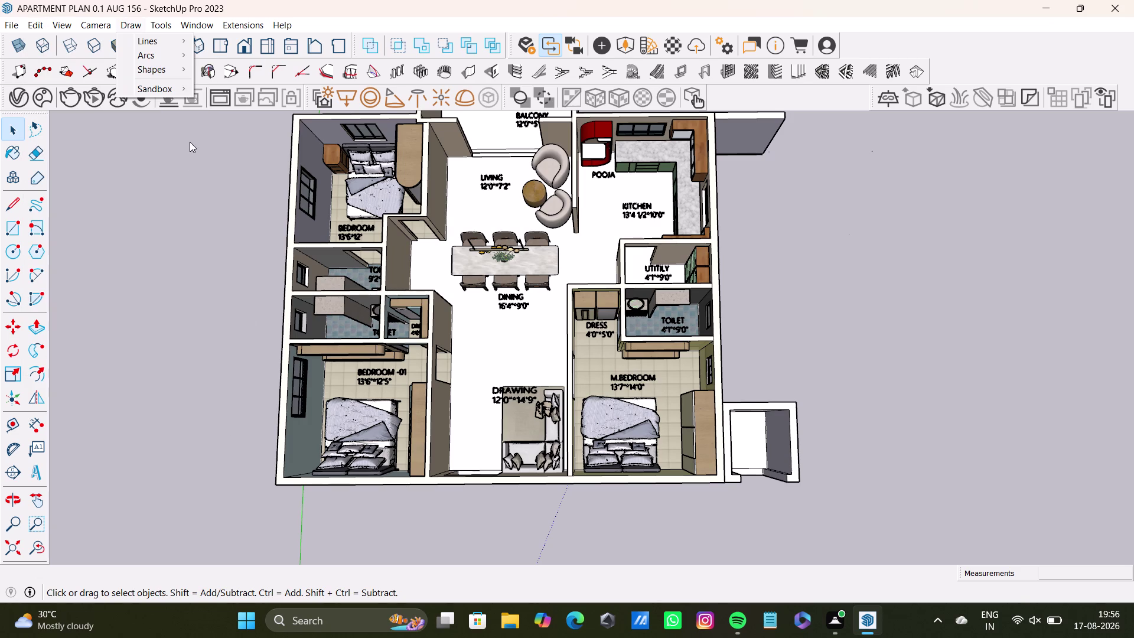
Close the commands list and cycle Front, Top, Left, Back, Bottom and Iso views, ending on Top.
click(144, 187)
click(245, 46)
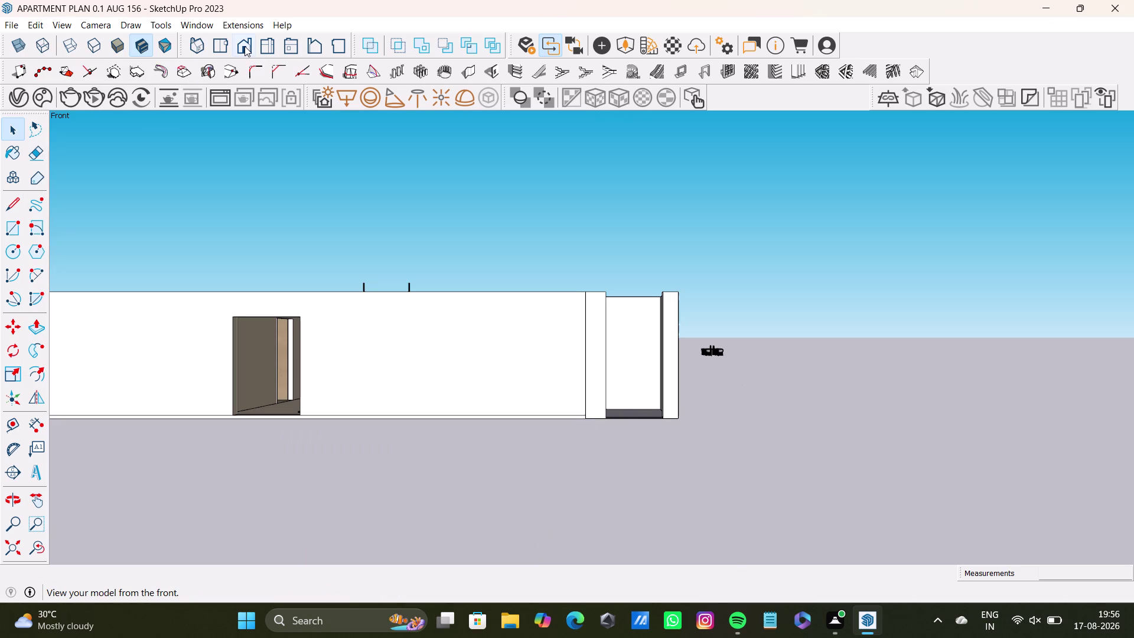
click(222, 42)
click(279, 46)
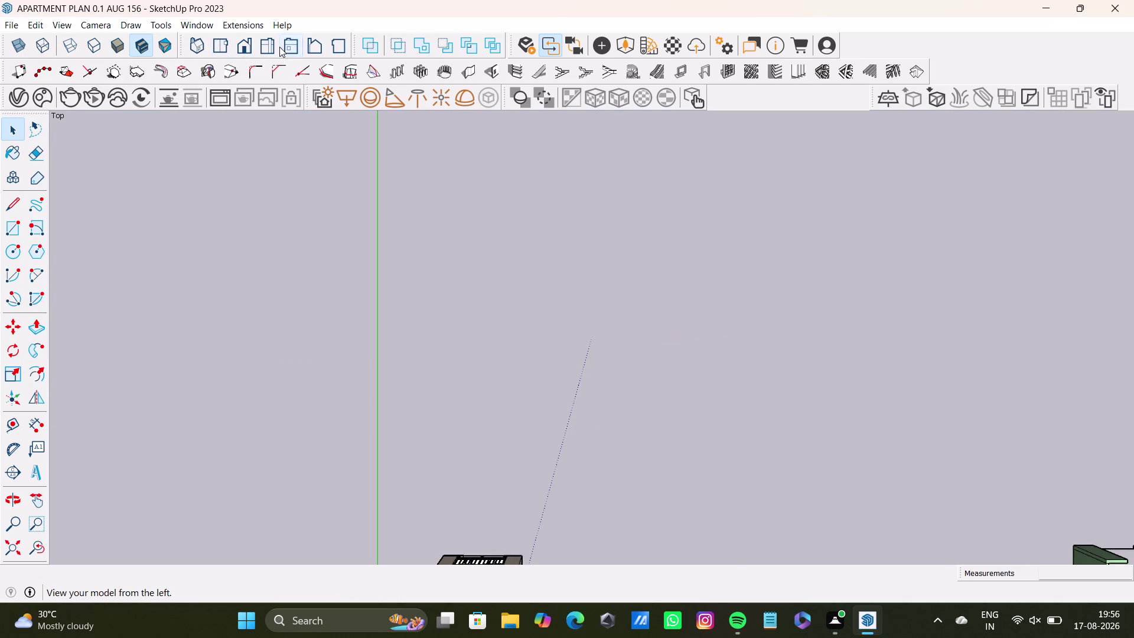
click(315, 44)
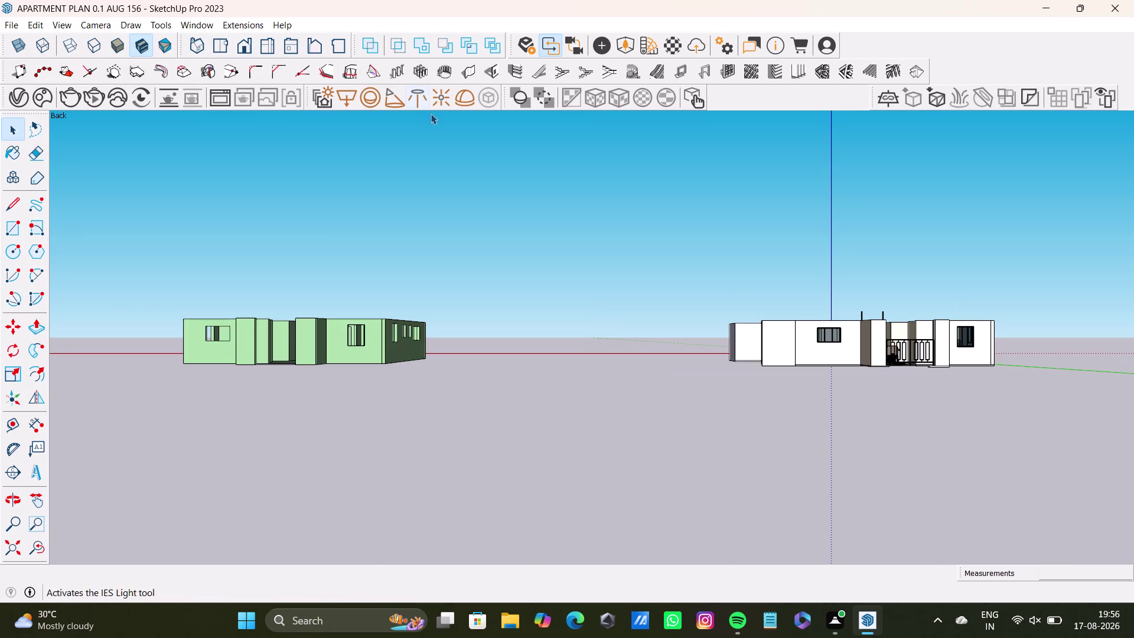
click(330, 48)
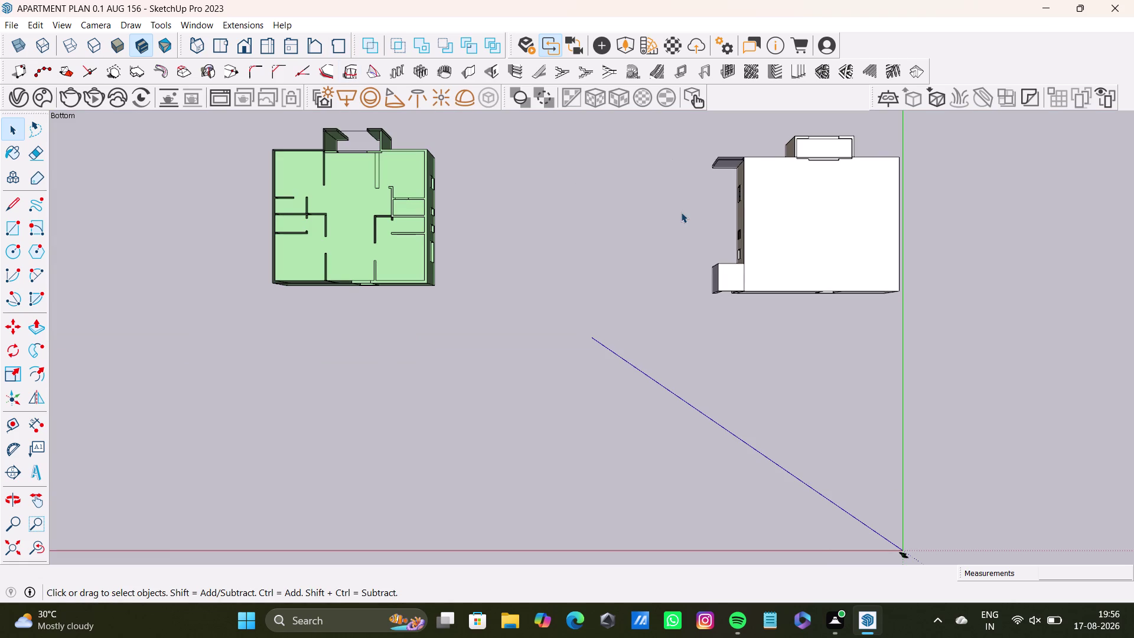
click(204, 42)
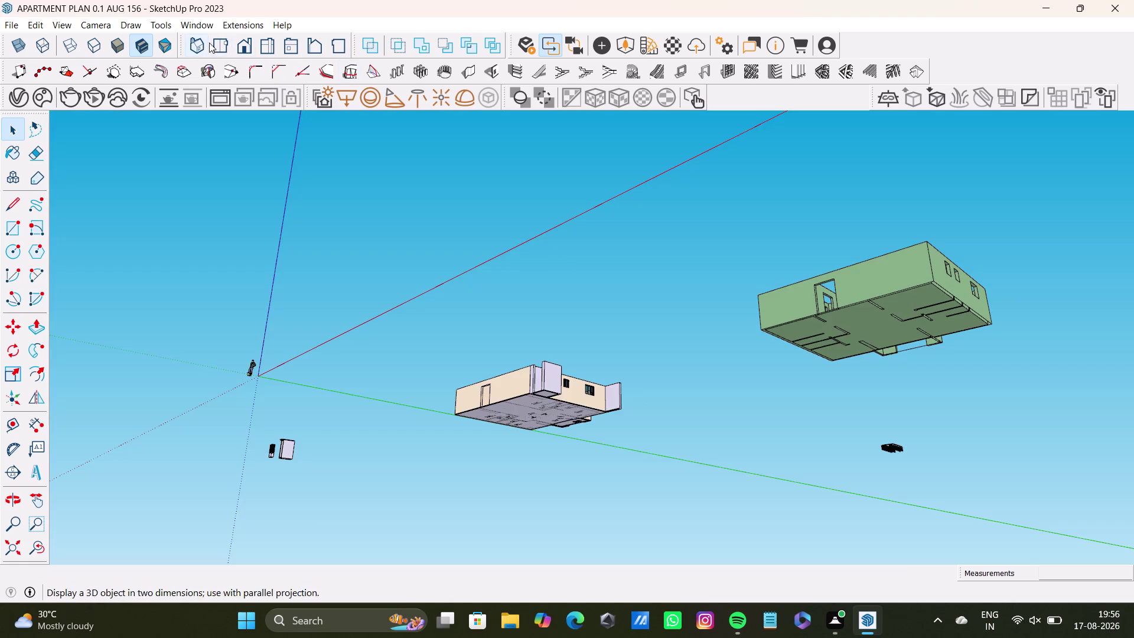
click(225, 42)
scroll(up, 3)
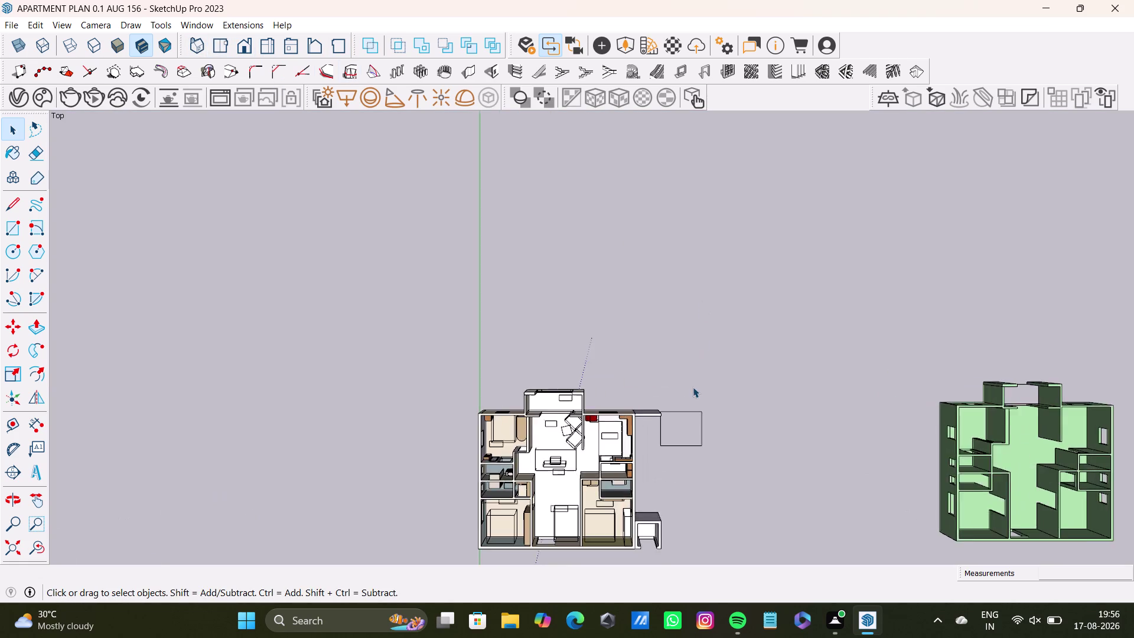
Centre the furnished apartment on screen and window-select everything in it.
scroll(up, 3)
middle_drag(660, 431, 667, 252)
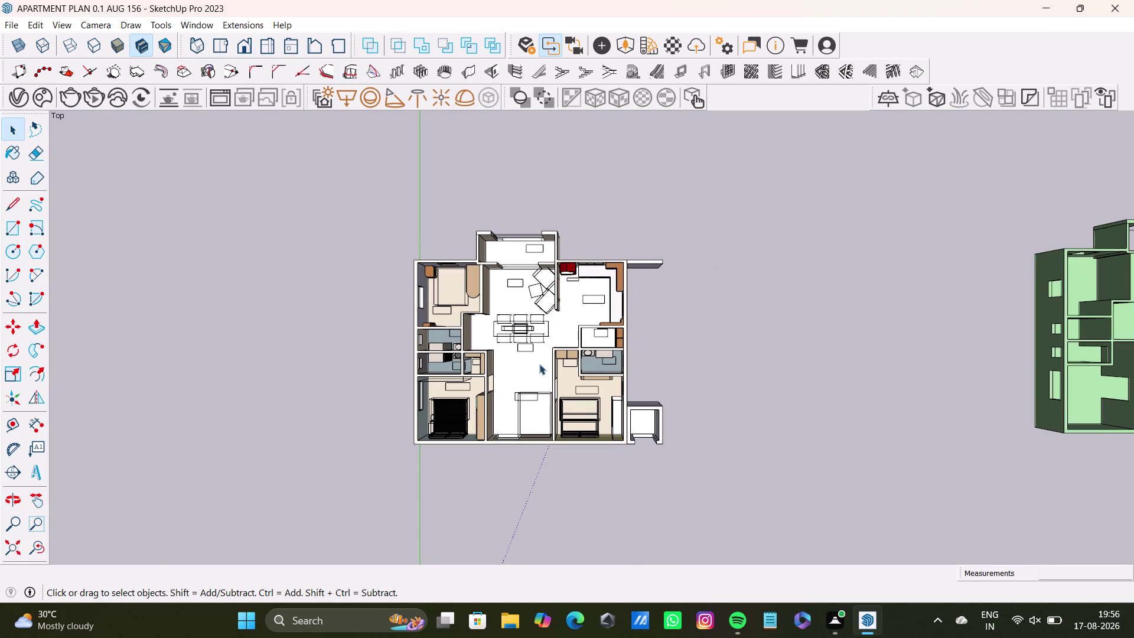
scroll(up, 3)
scroll(up, 3)
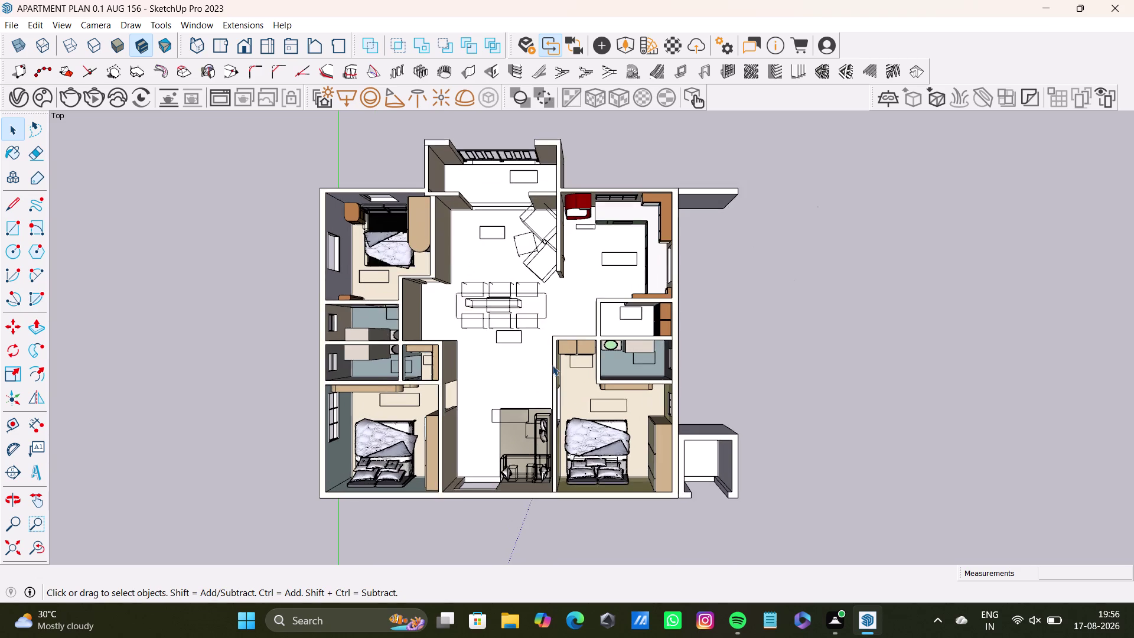
middle_drag(552, 364, 566, 365)
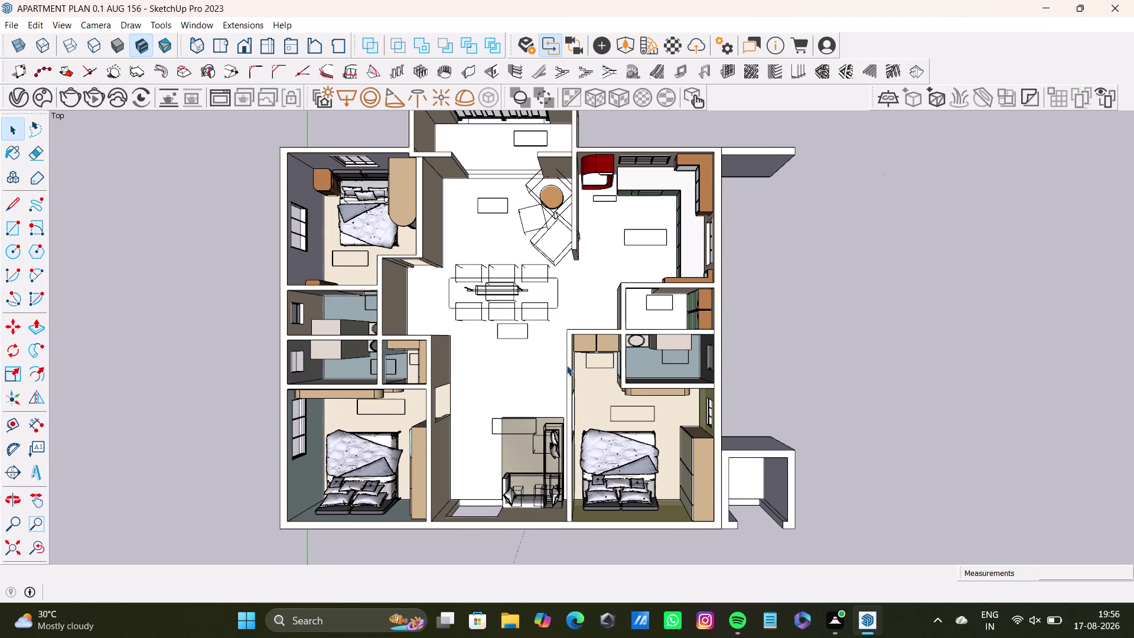
middle_drag(491, 328, 500, 282)
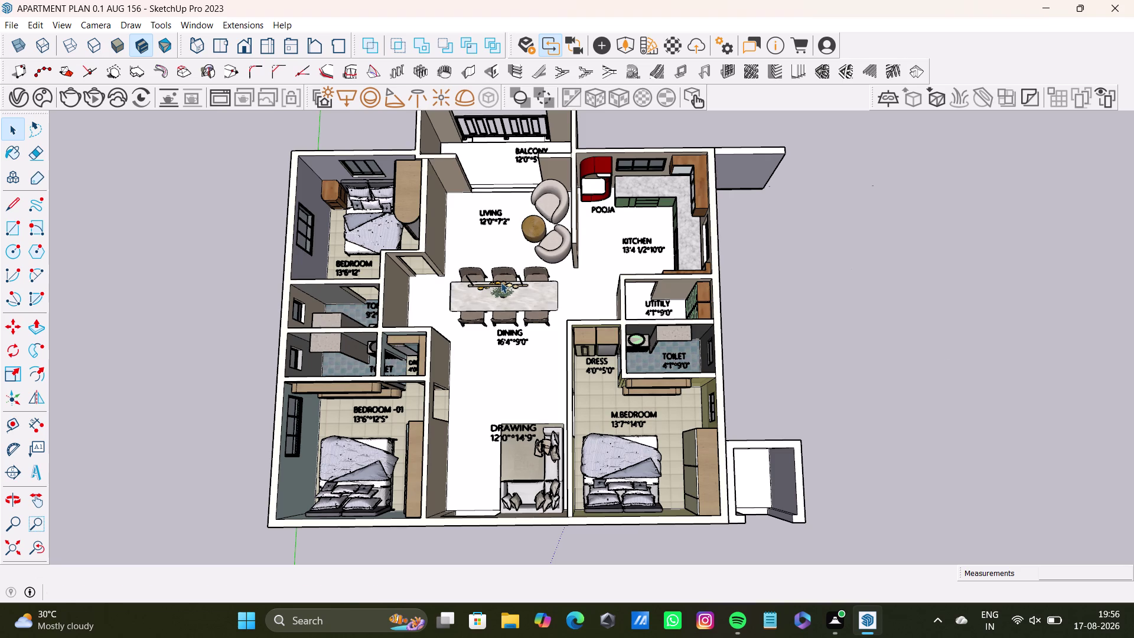
middle_drag(893, 328, 893, 349)
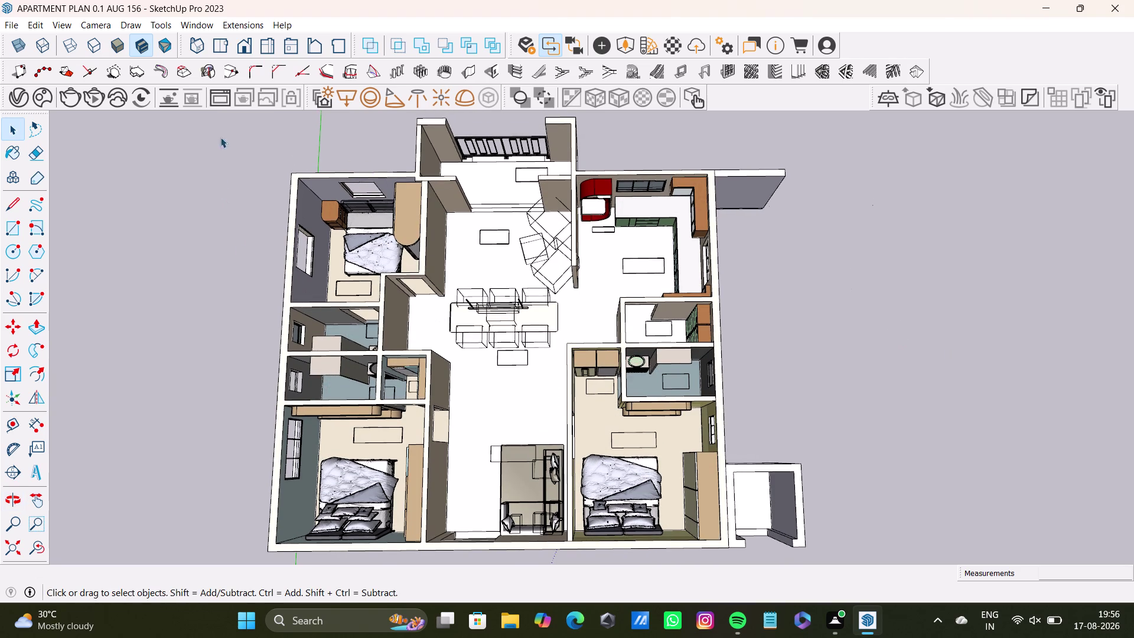
drag(208, 117, 791, 565)
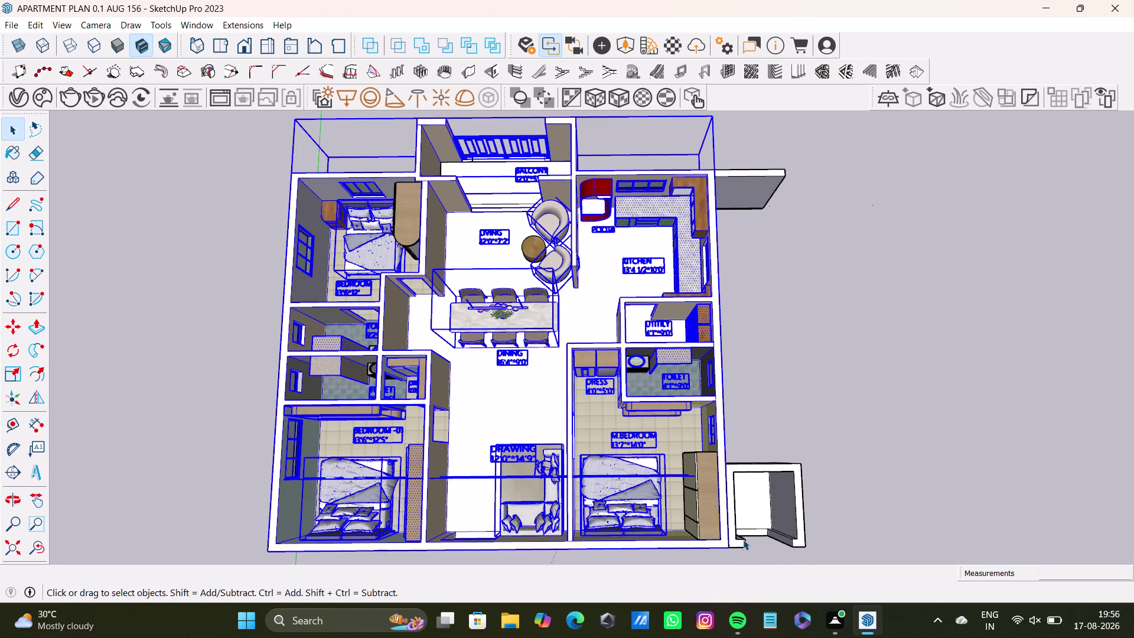
Enter and exit the apartment group, then window-select the whole furnished apartment.
double_click(675, 436)
double_click(697, 481)
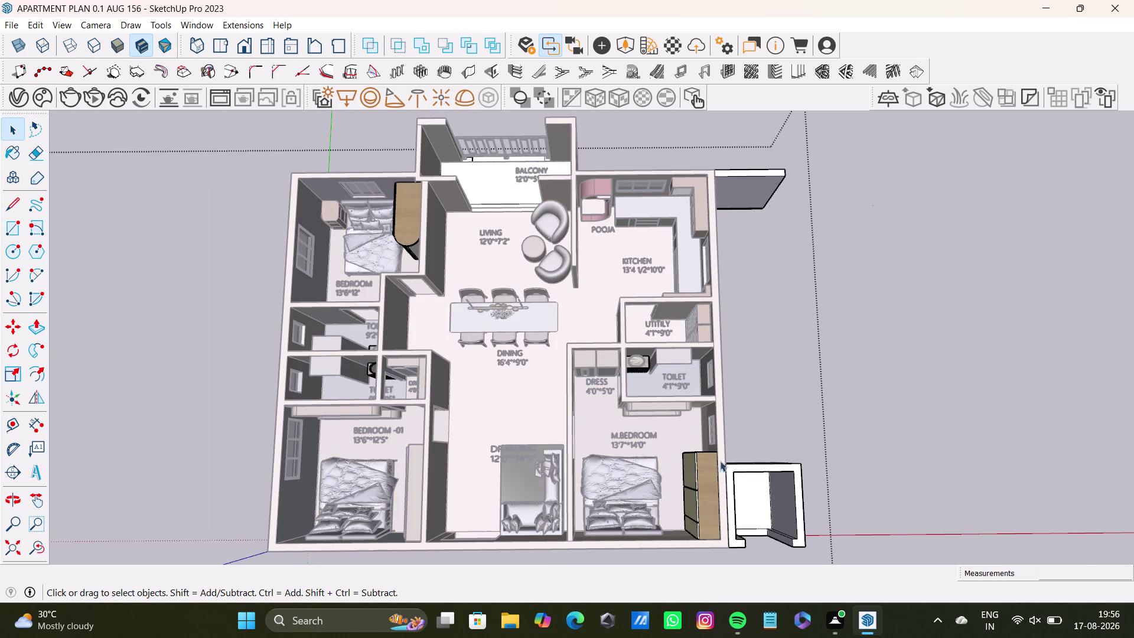
key(space)
click(819, 415)
scroll(down, 3)
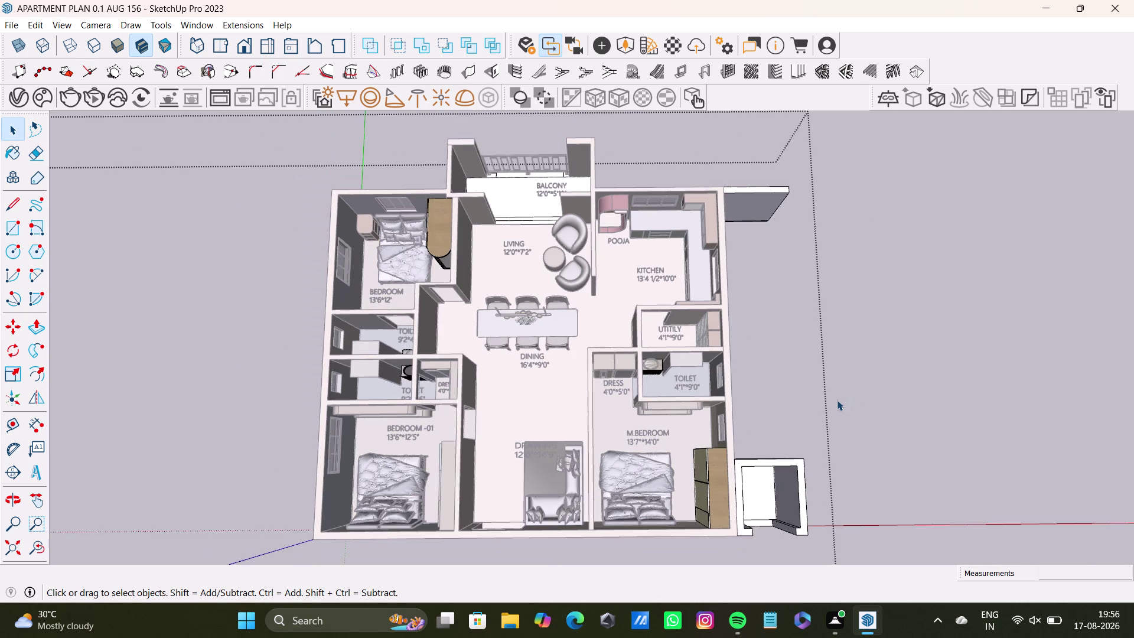
click(836, 400)
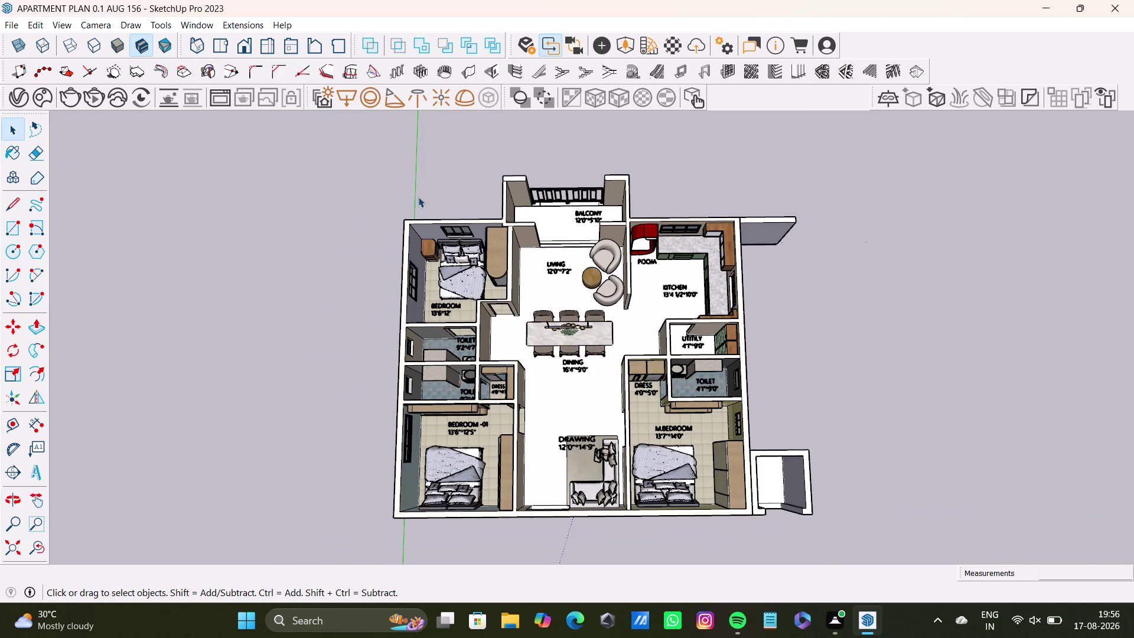
drag(322, 137, 807, 549)
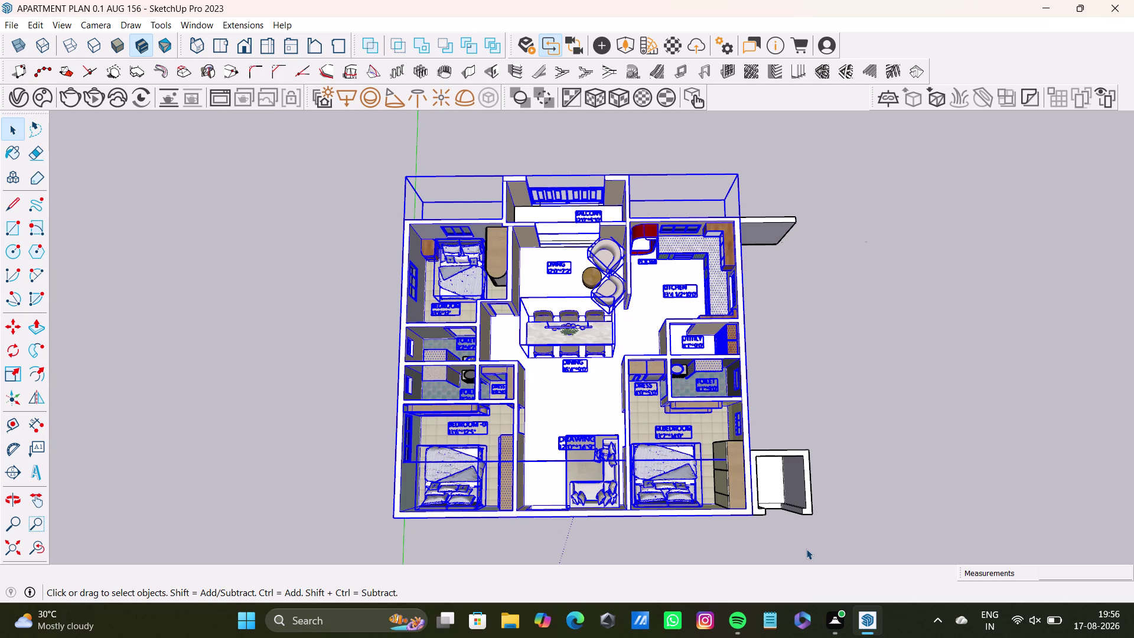
key(m)
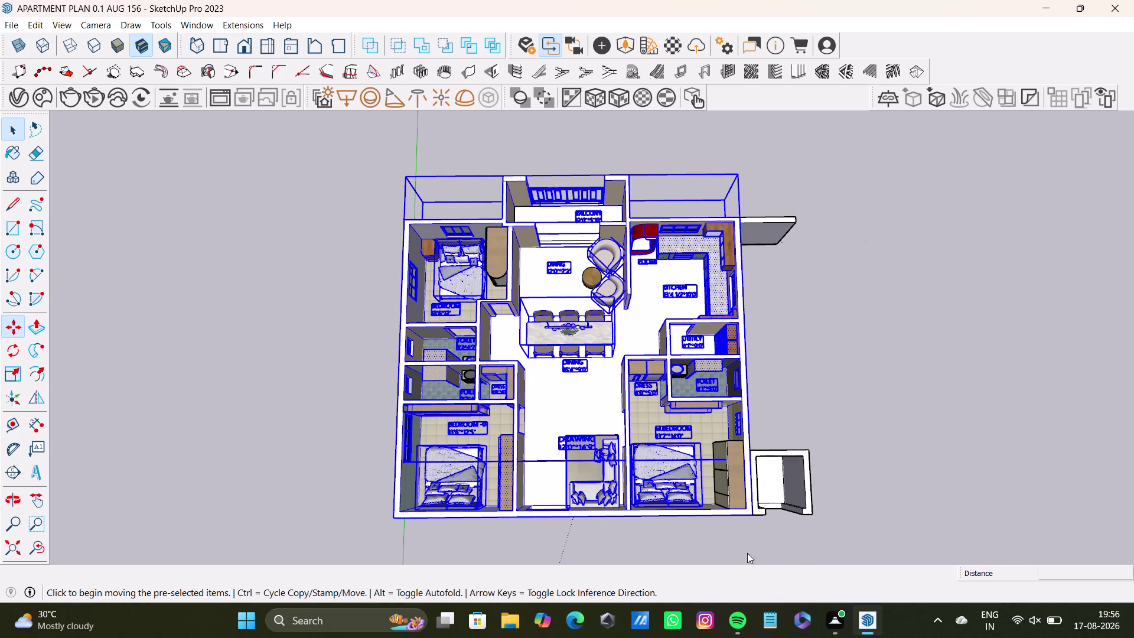
click(749, 516)
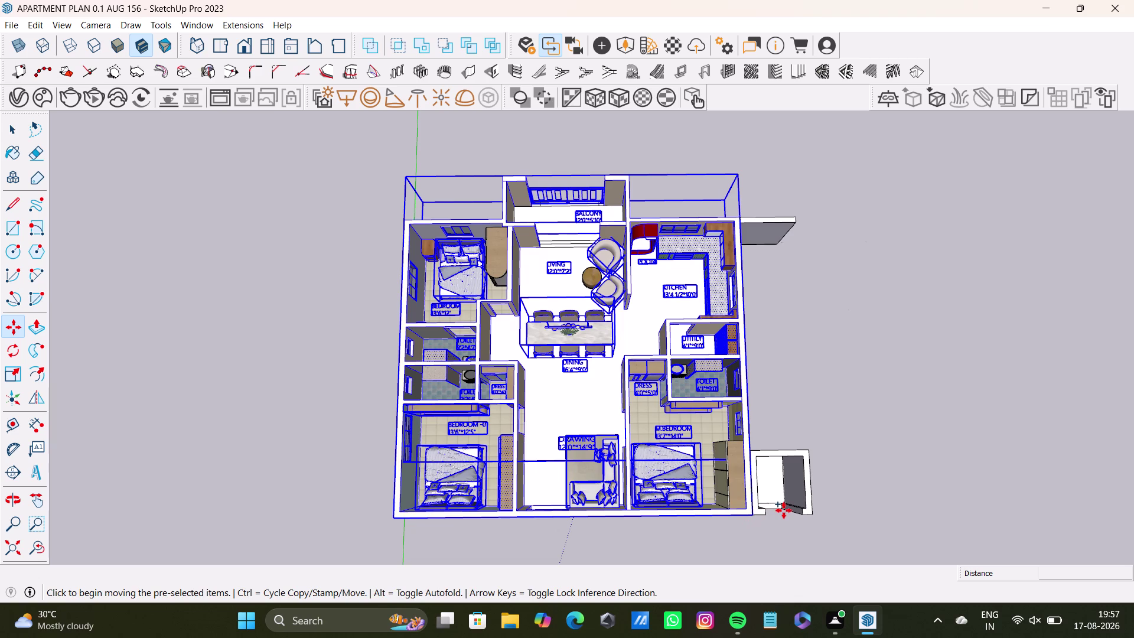
drag(750, 516, 895, 505)
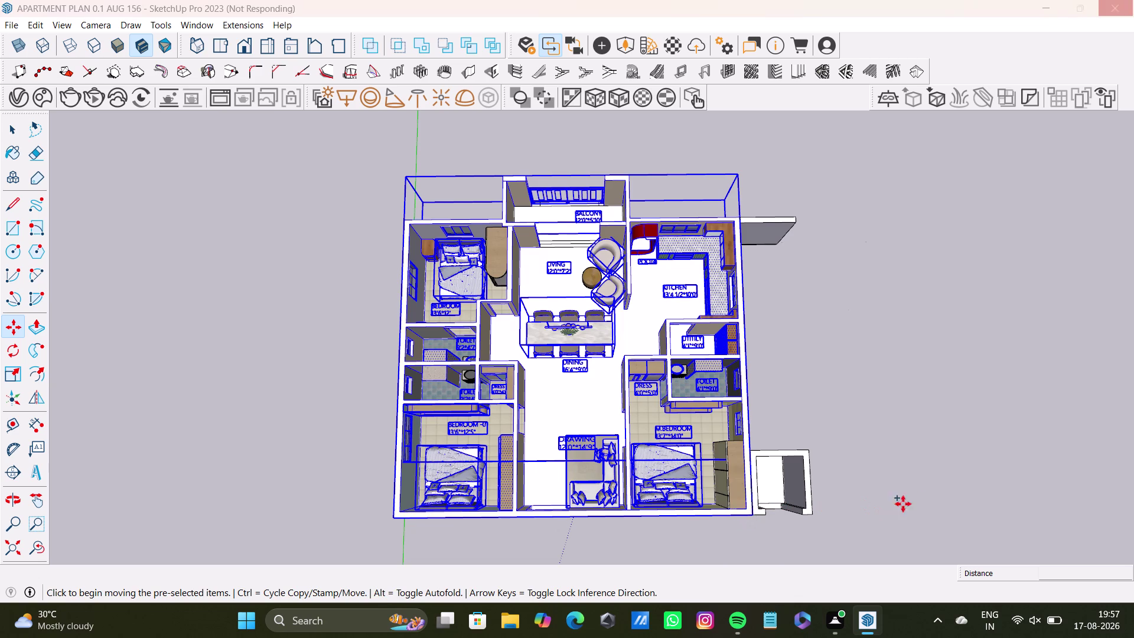
drag(896, 505, 936, 492)
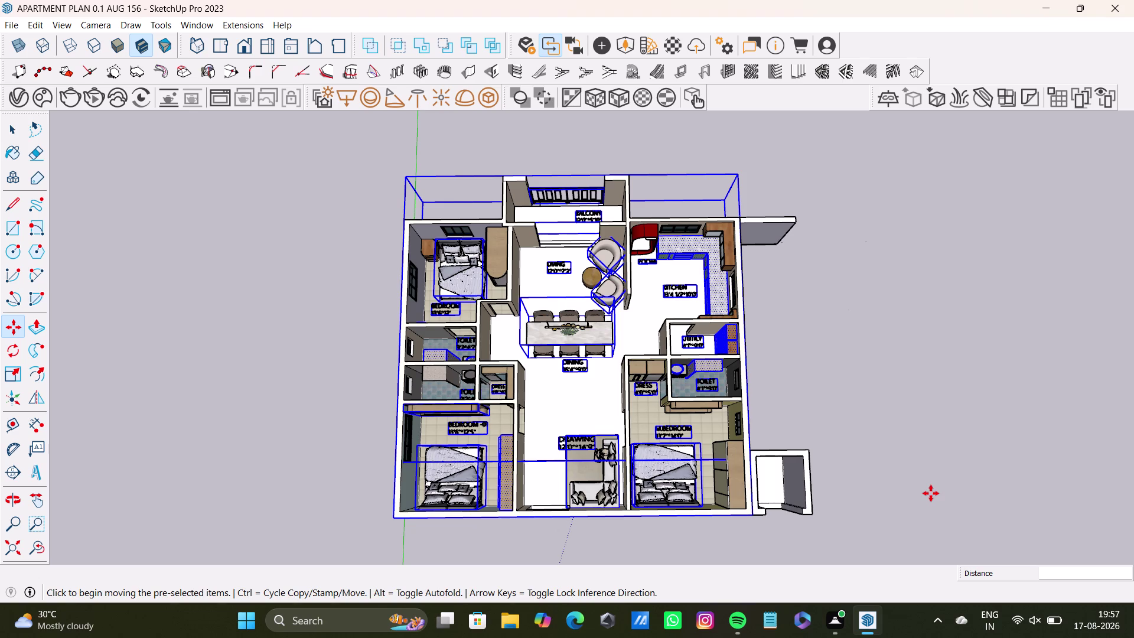
click(750, 517)
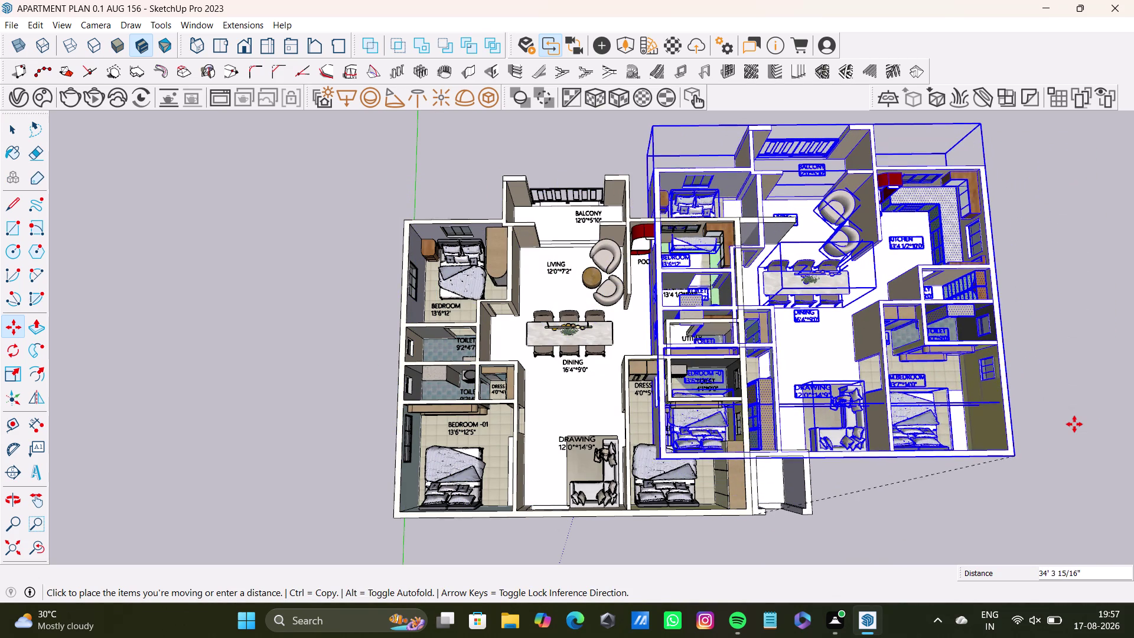
Place the moved apartment copy about 52 feet right of the original unit.
middle_drag(1077, 423, 885, 395)
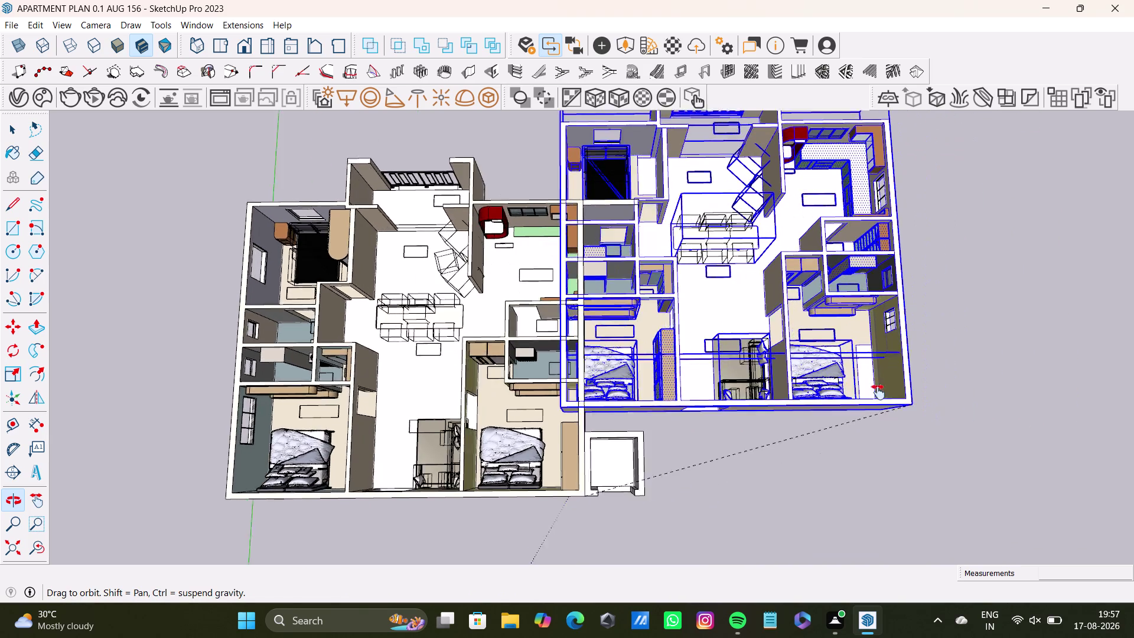
middle_drag(885, 395, 792, 372)
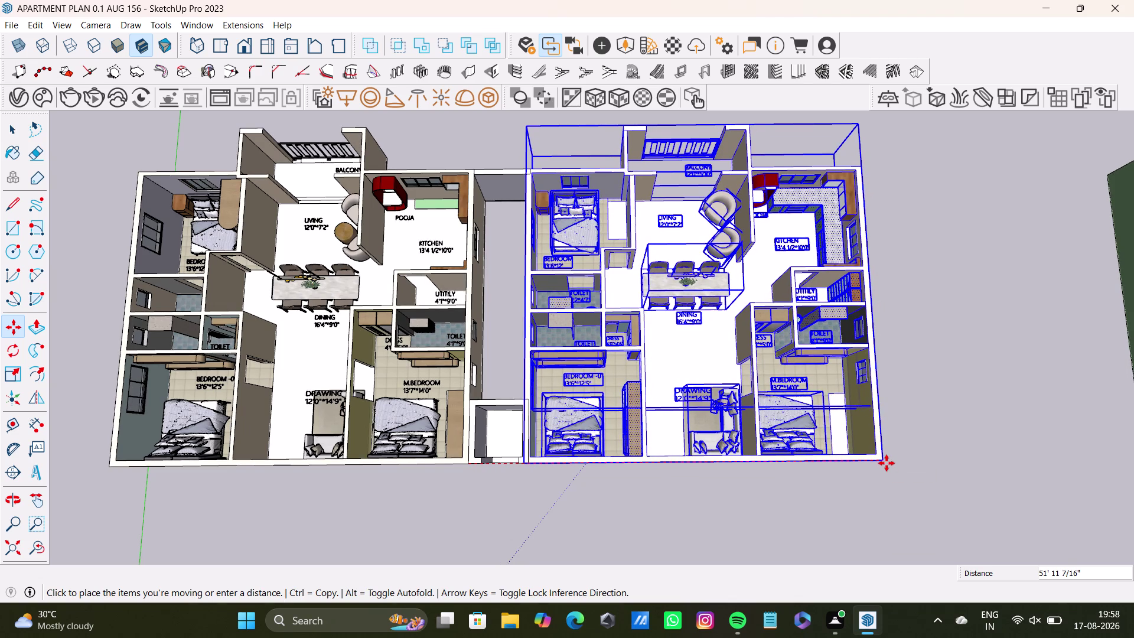
click(887, 463)
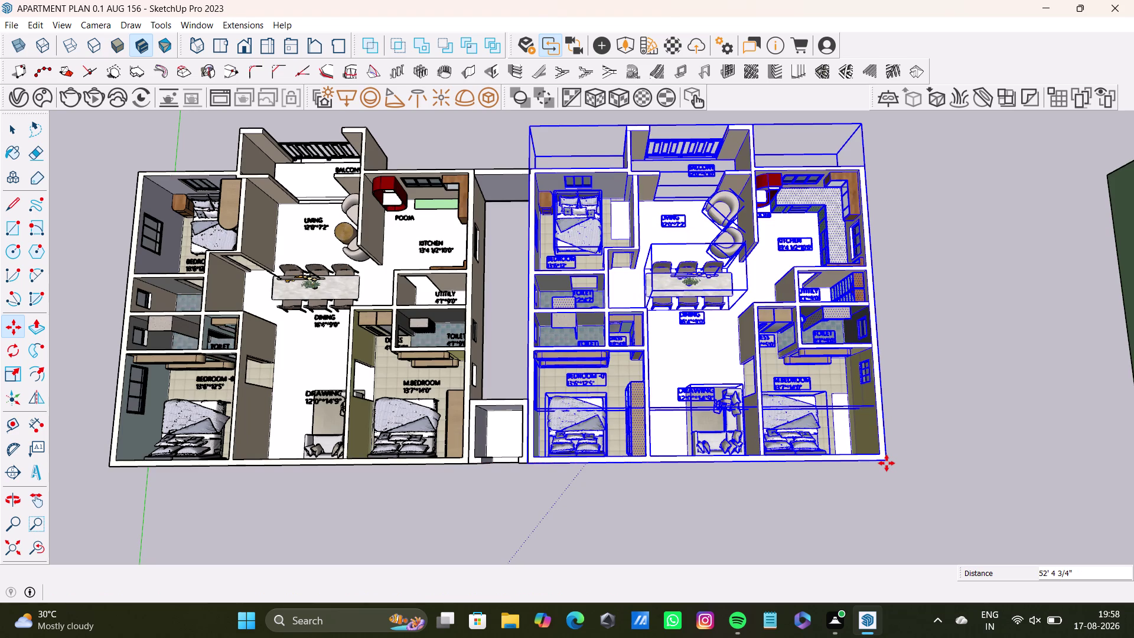
key(space)
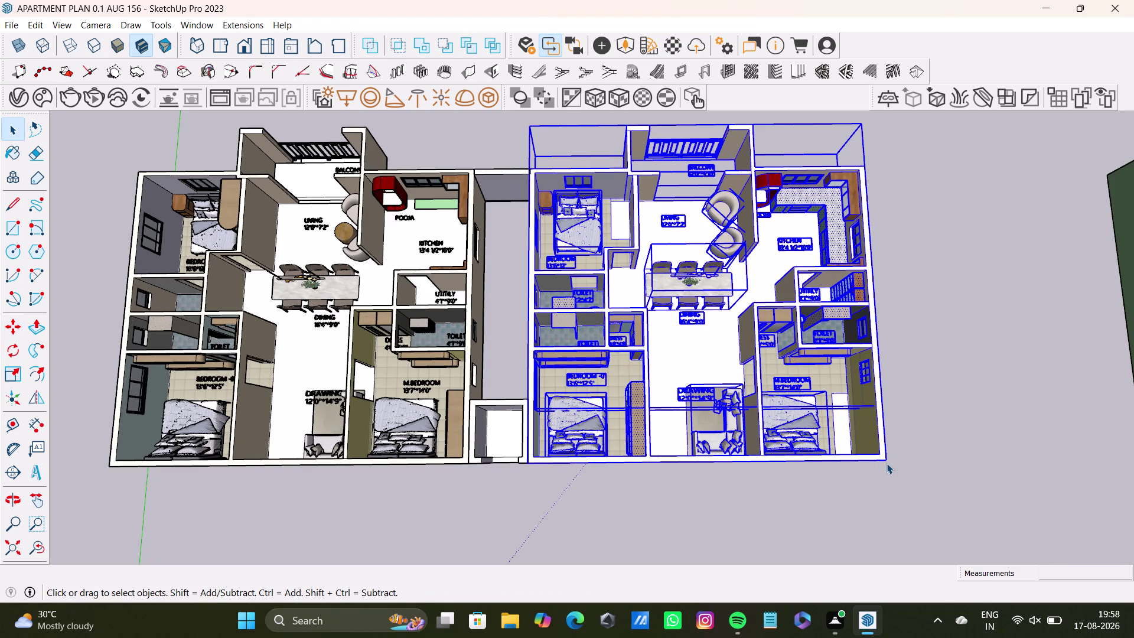
key(Return)
Deselect the second apartment unit, zoom out and save the model.
click(998, 341)
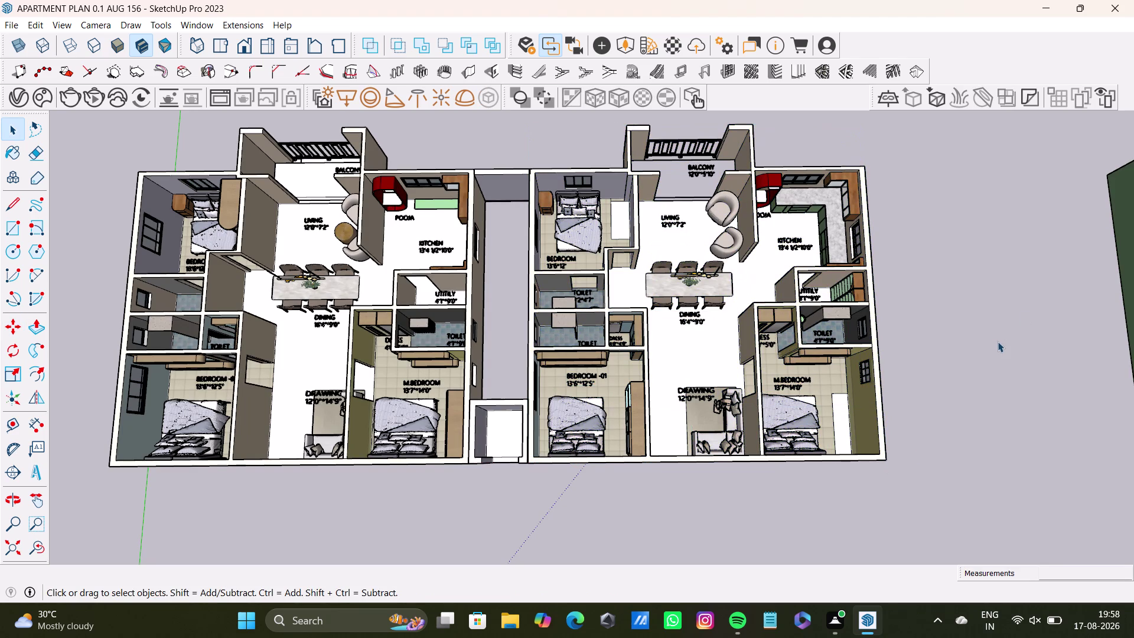
scroll(down, 3)
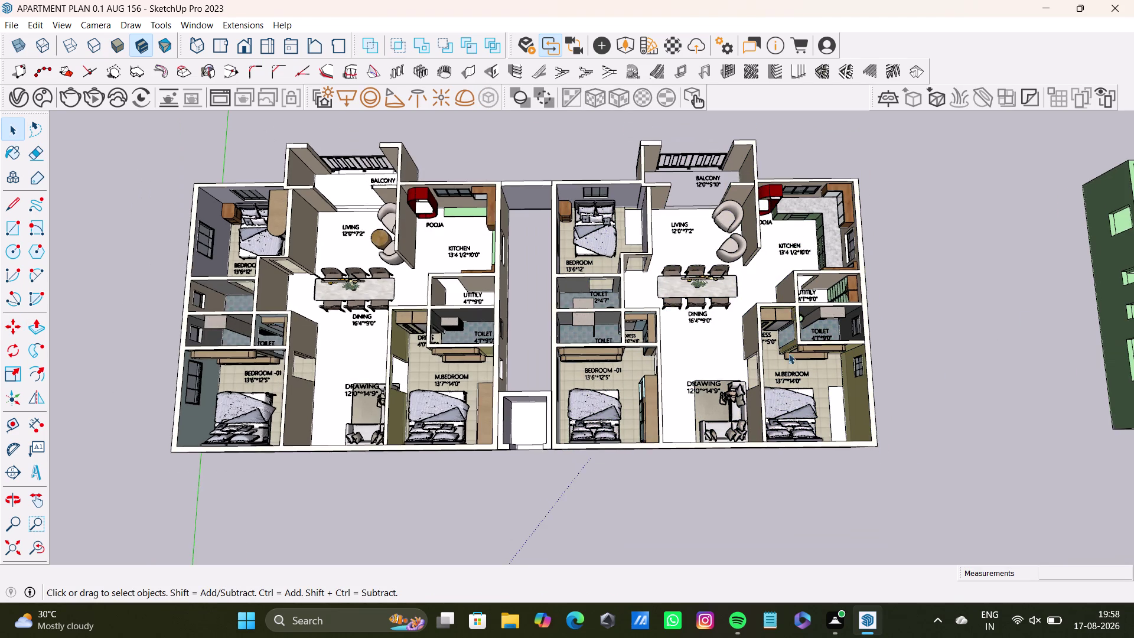
key(ctrl+s)
key(ctrl+s)
key(ctrl+s)
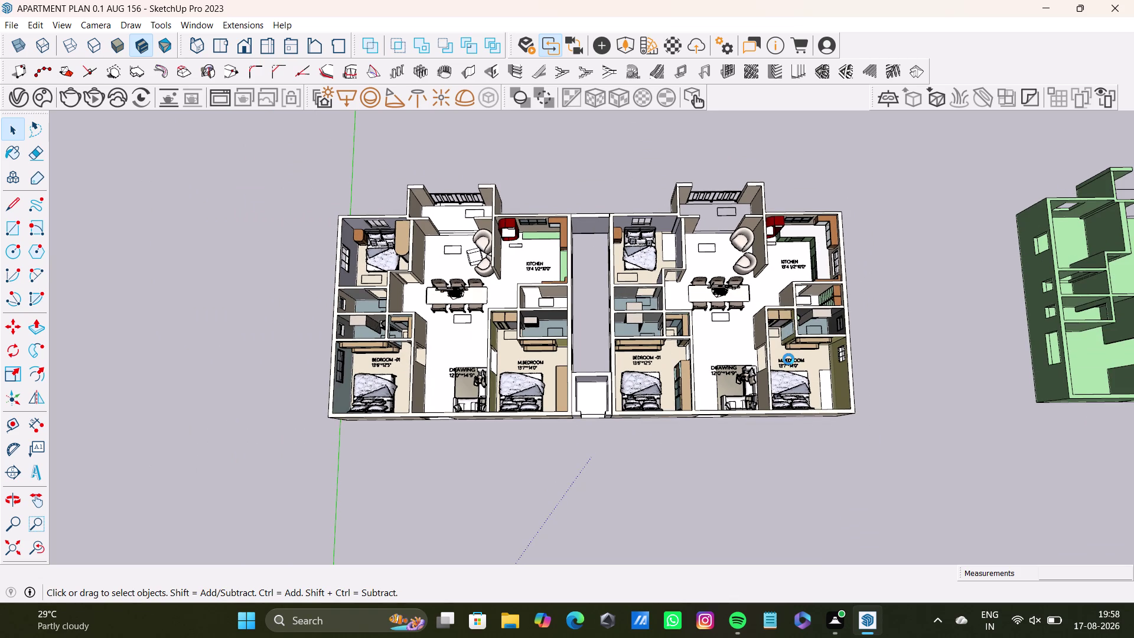
key(ctrl+s)
key(ctrl+s)
key(ctrl+s)
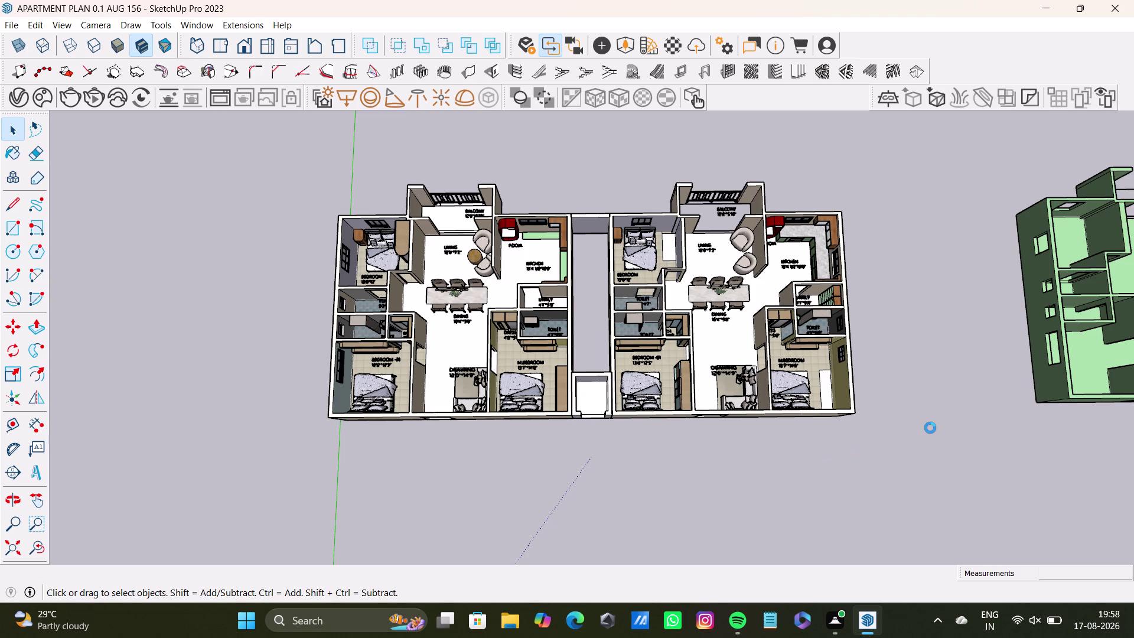
Zoom out and pan to frame the green wall shell beside the two units.
key(space)
key(space)
key(space)
key(ctrl+s)
scroll(down, 3)
scroll(down, 3)
middle_drag(901, 352, 578, 401)
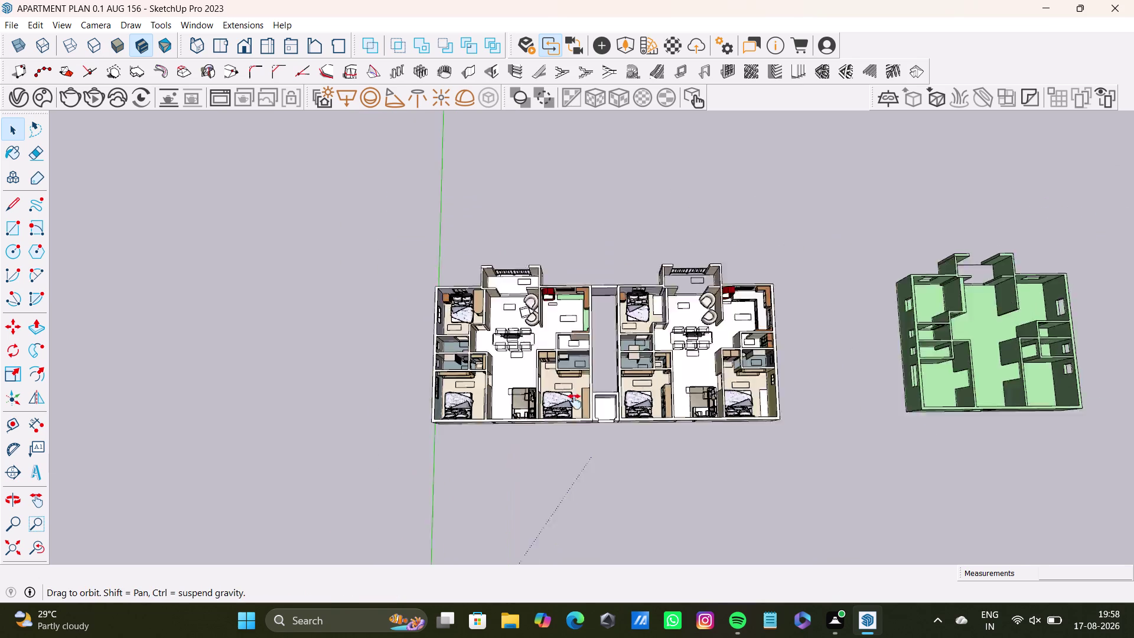
middle_drag(578, 401, 533, 412)
Window-select and delete the old green wall shell.
drag(529, 235, 874, 554)
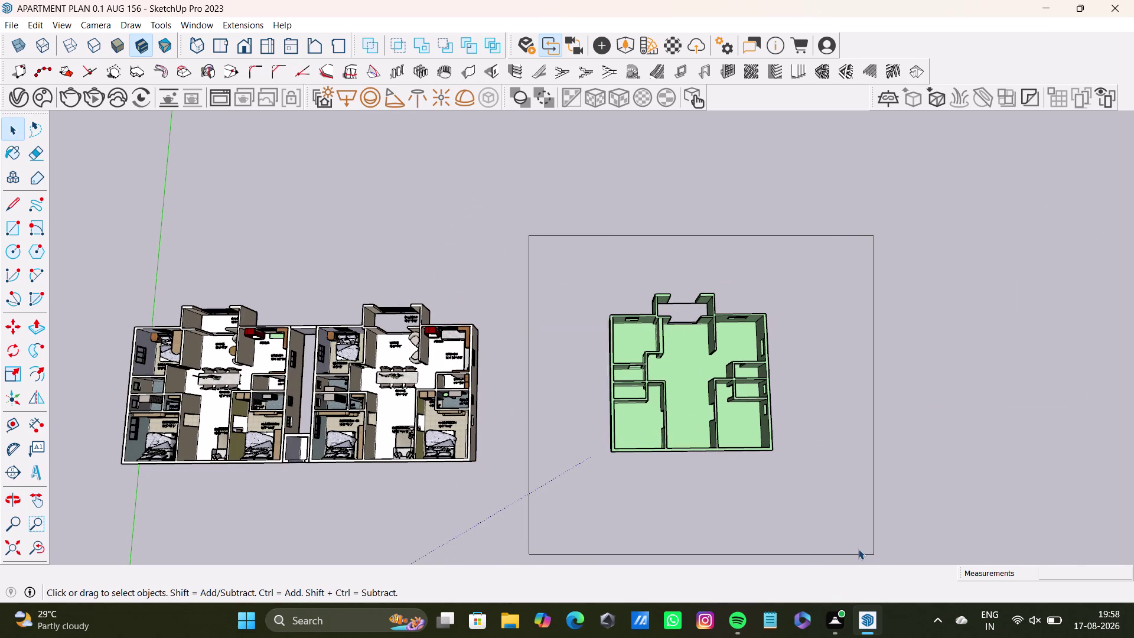
key(Delete)
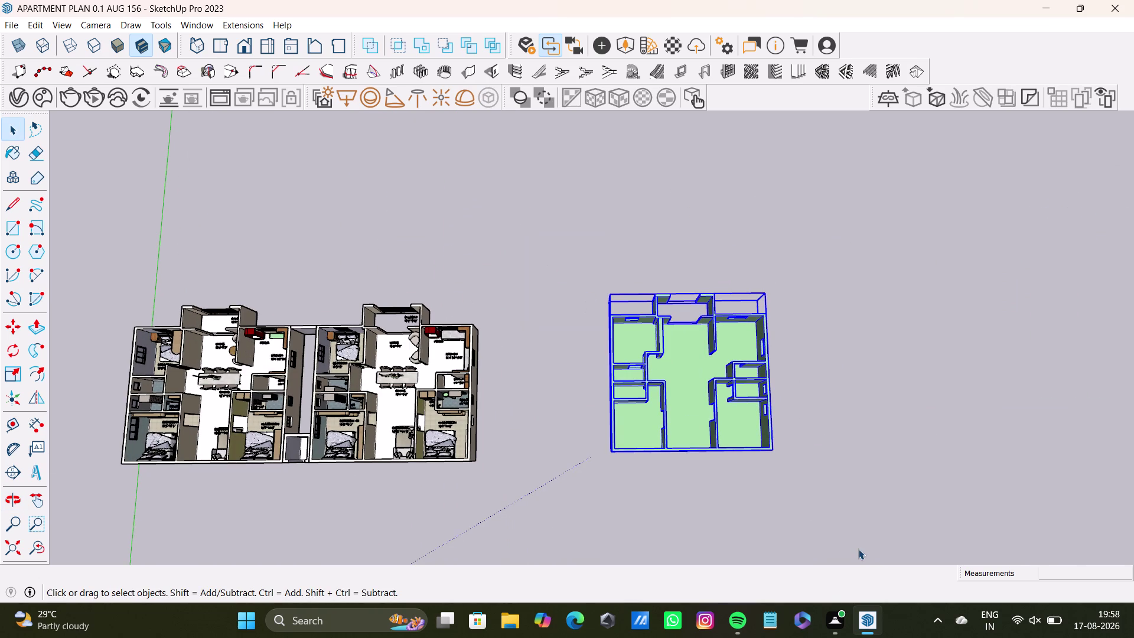
scroll(down, 3)
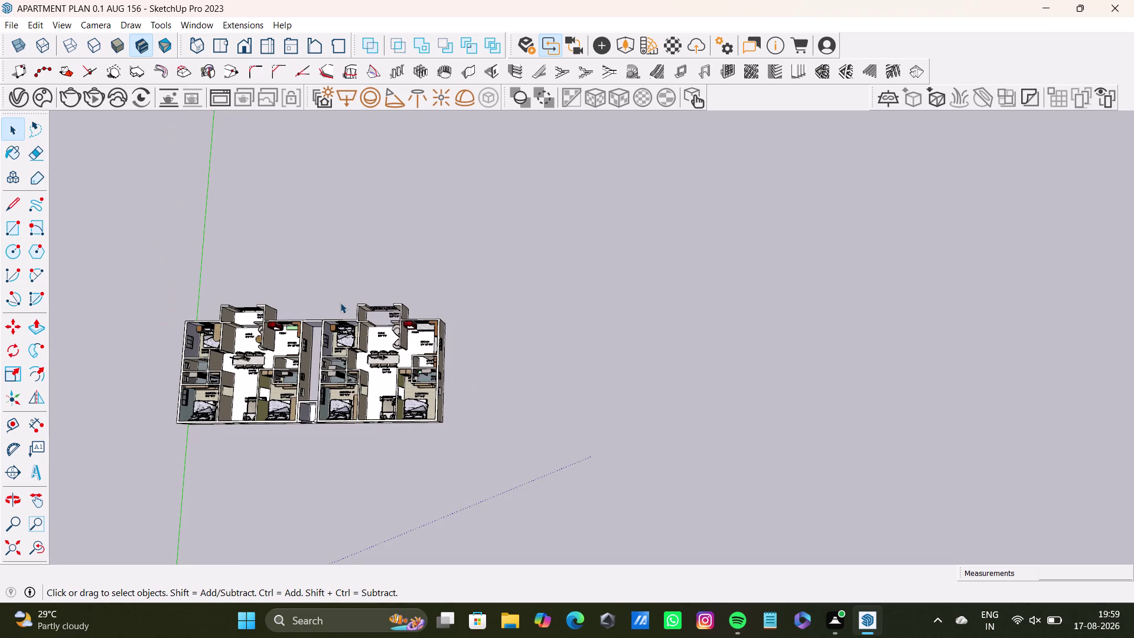
scroll(down, 3)
middle_drag(323, 310, 617, 356)
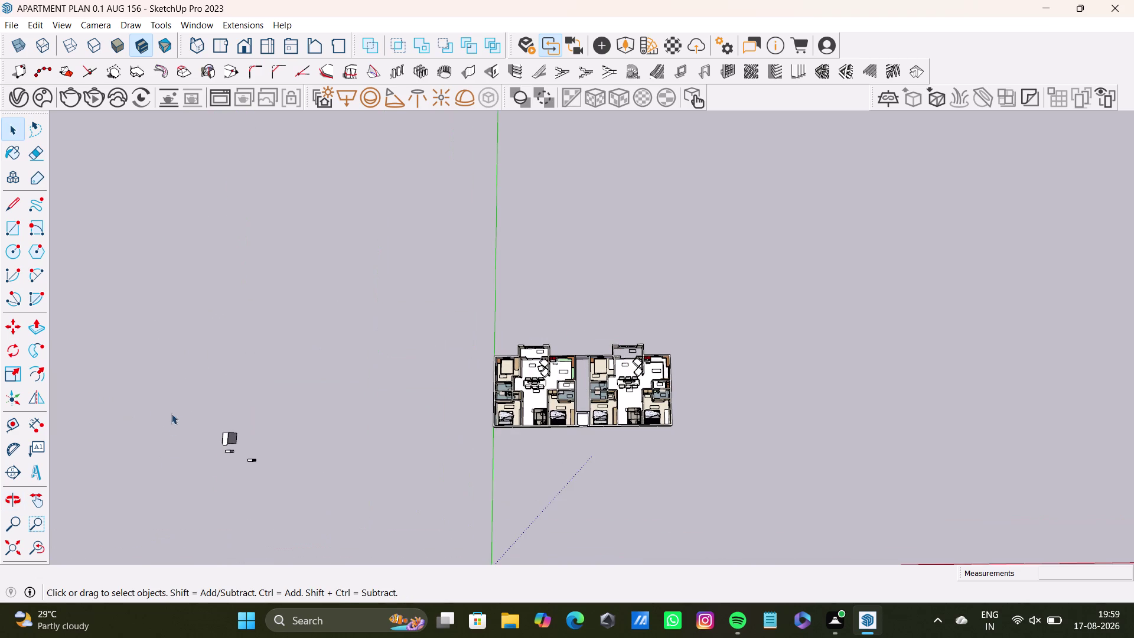
Zoom and pan in on the three small stray objects left of the units.
drag(178, 403, 331, 527)
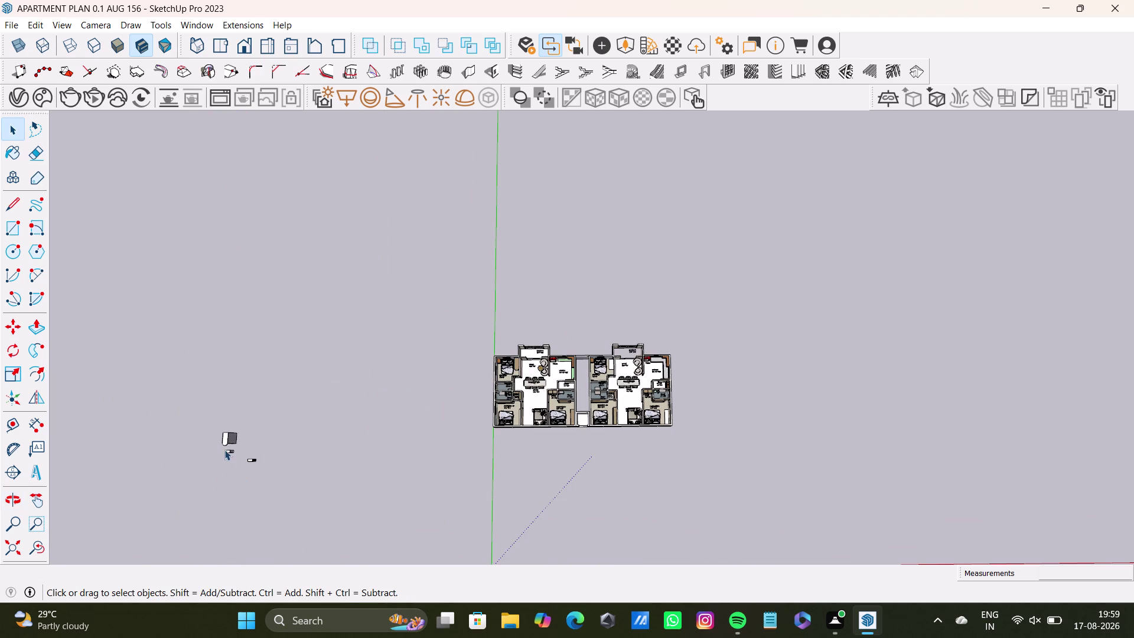
scroll(up, 3)
drag(182, 354, 358, 527)
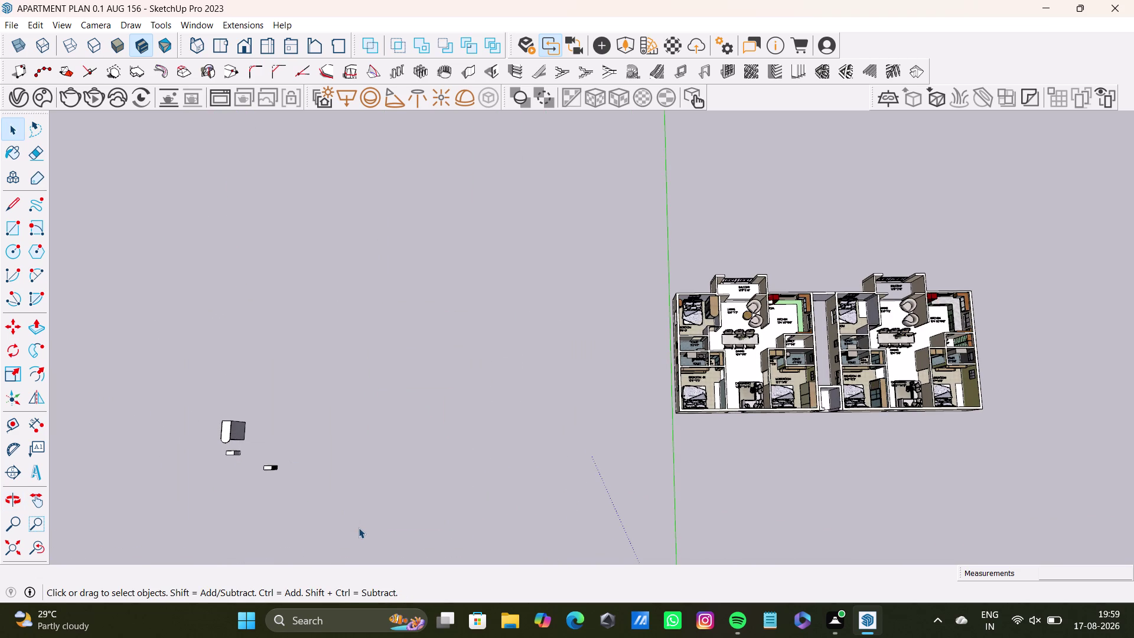
drag(145, 372, 333, 548)
drag(148, 392, 390, 553)
scroll(up, 3)
middle_drag(240, 414, 272, 293)
drag(174, 219, 444, 492)
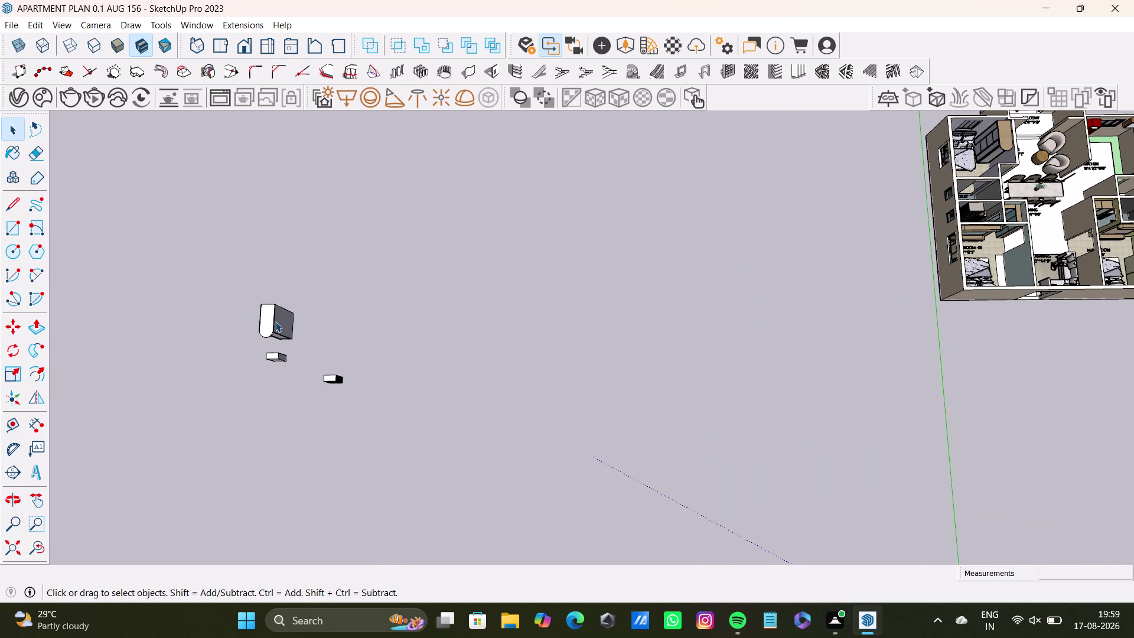
Select the three stray objects, including the box-shaped one, and delete them.
click(276, 321)
triple_click(276, 323)
click(276, 323)
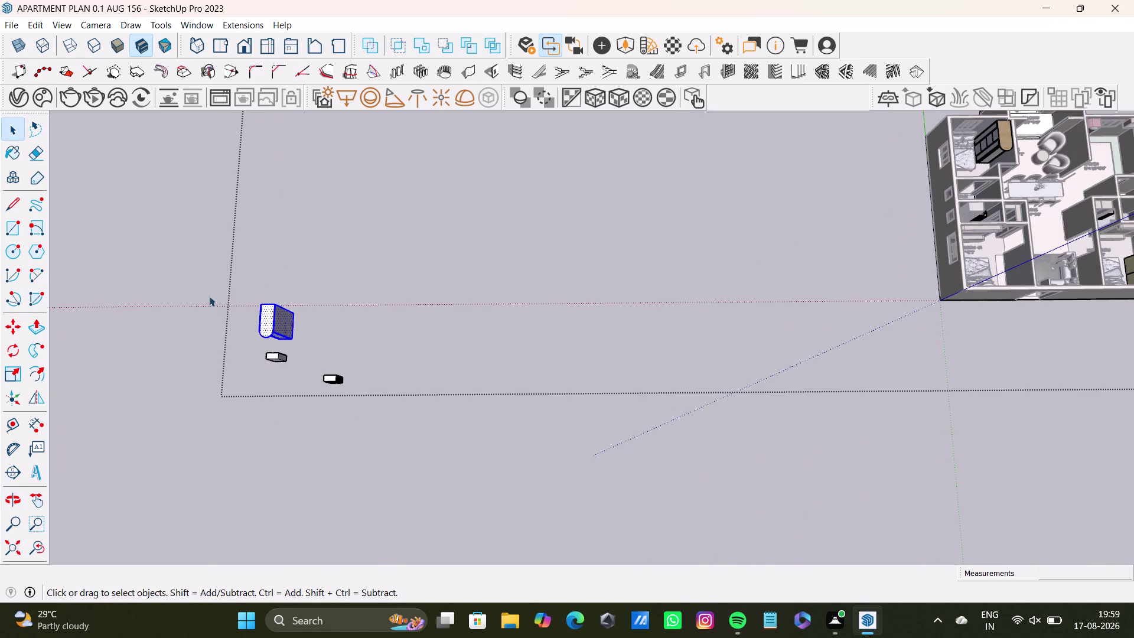
drag(213, 294, 396, 457)
key(Delete)
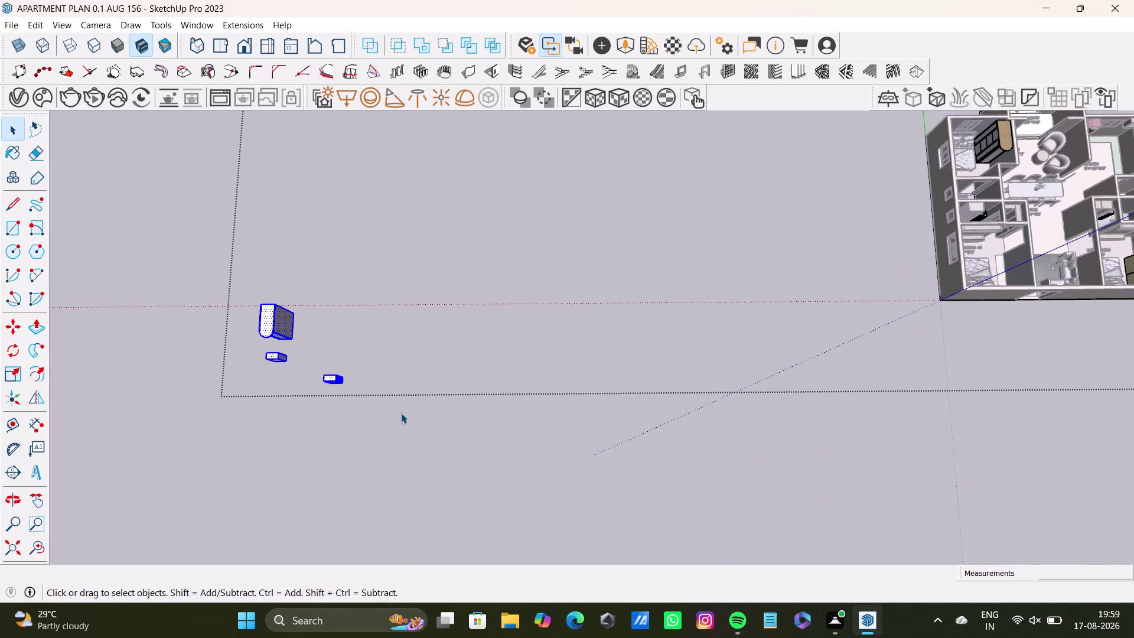
key(space)
click(407, 410)
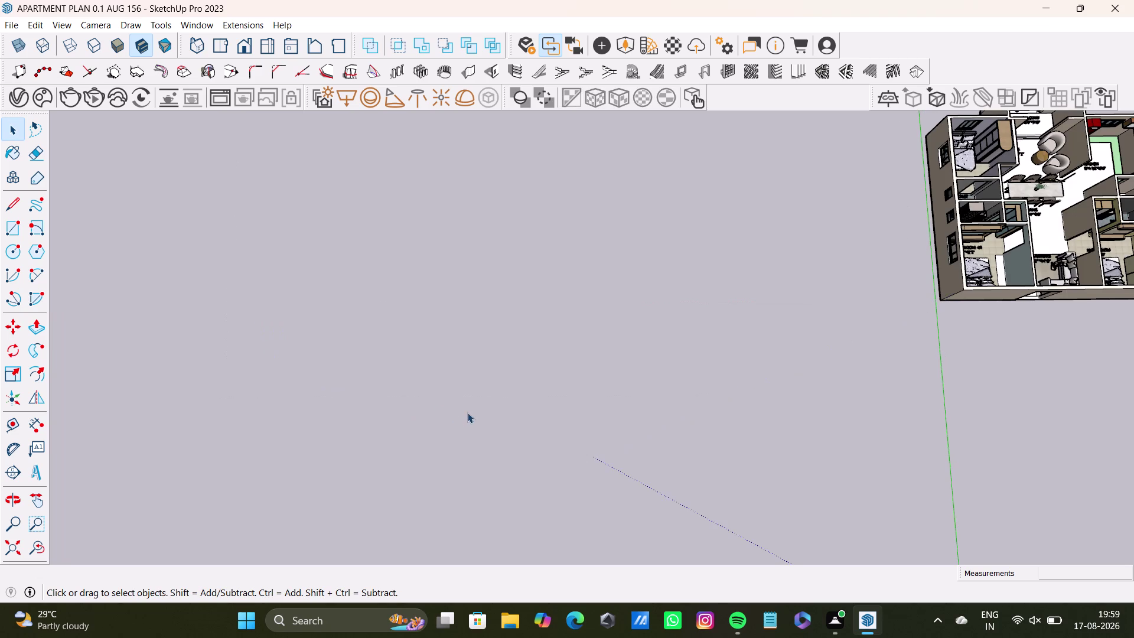
middle_drag(586, 322, 209, 318)
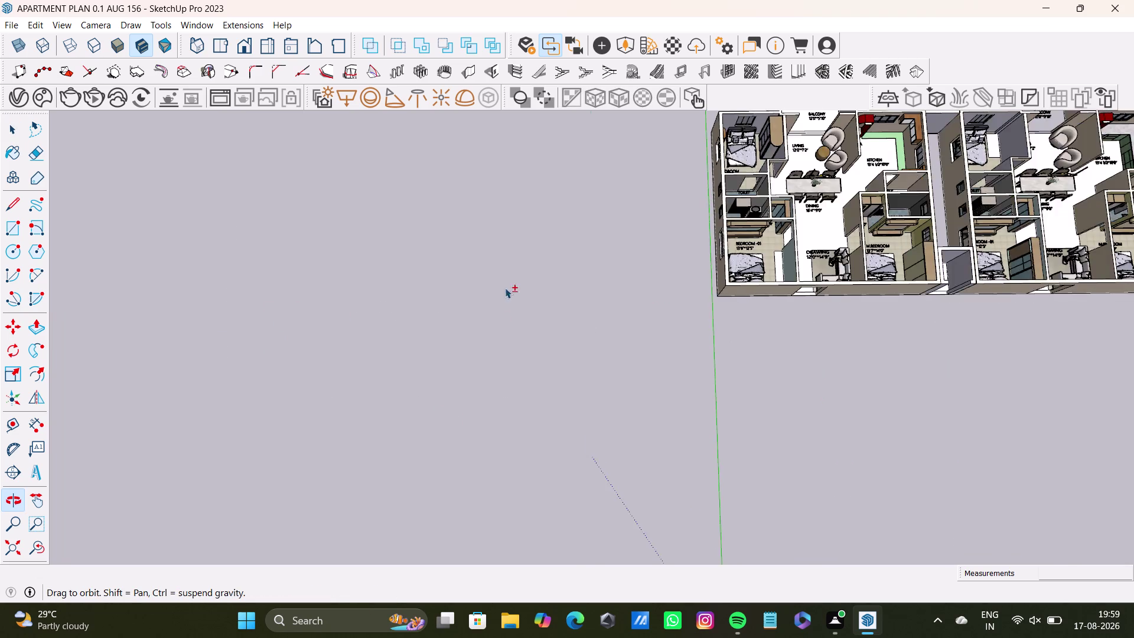
scroll(up, 3)
middle_drag(716, 254, 465, 278)
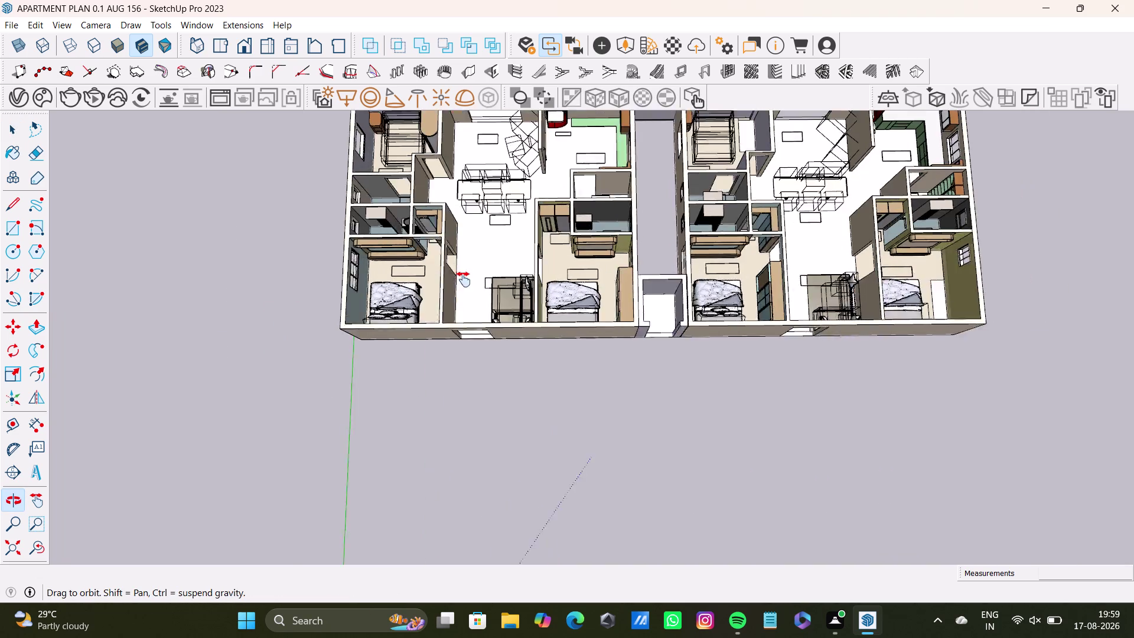
middle_drag(466, 278, 459, 280)
middle_drag(705, 269, 701, 318)
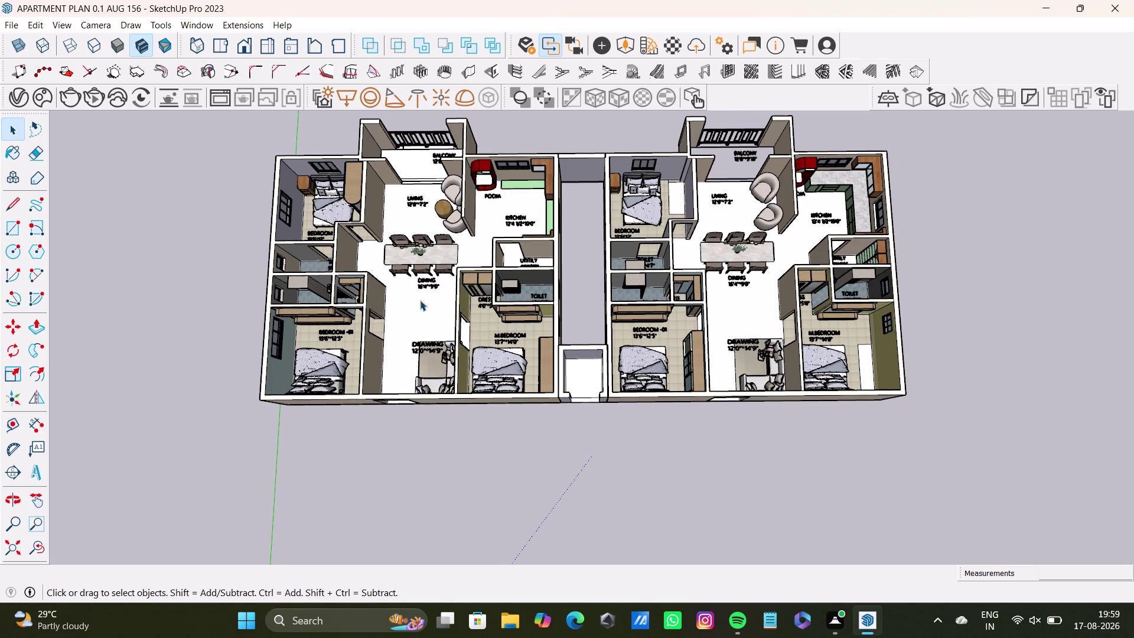
middle_drag(667, 330, 664, 383)
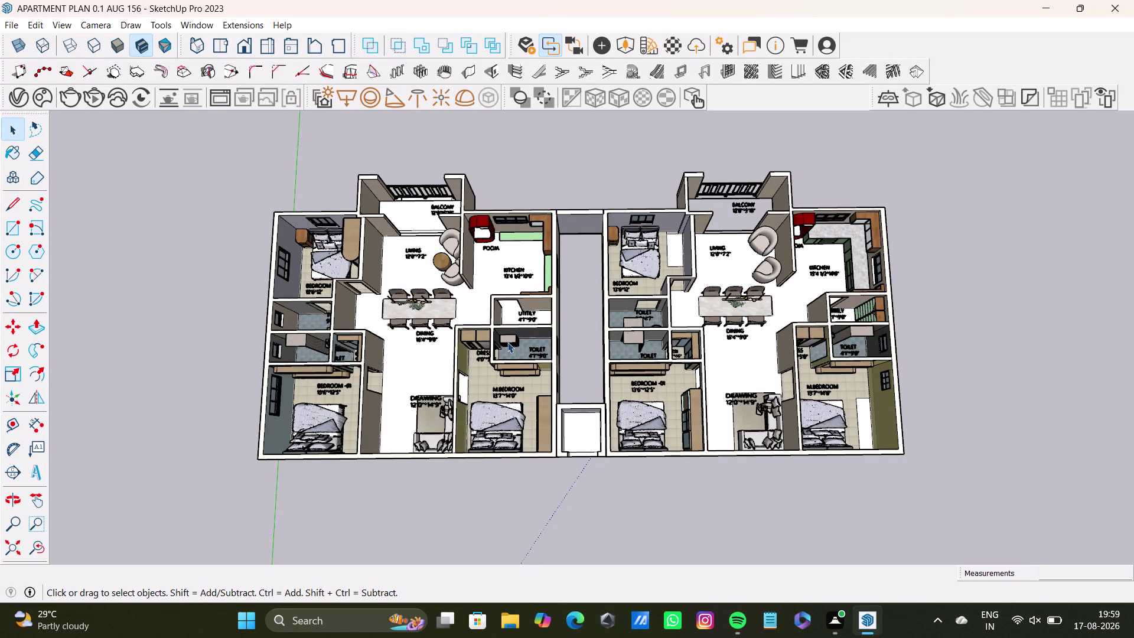
scroll(up, 3)
scroll(up, 3)
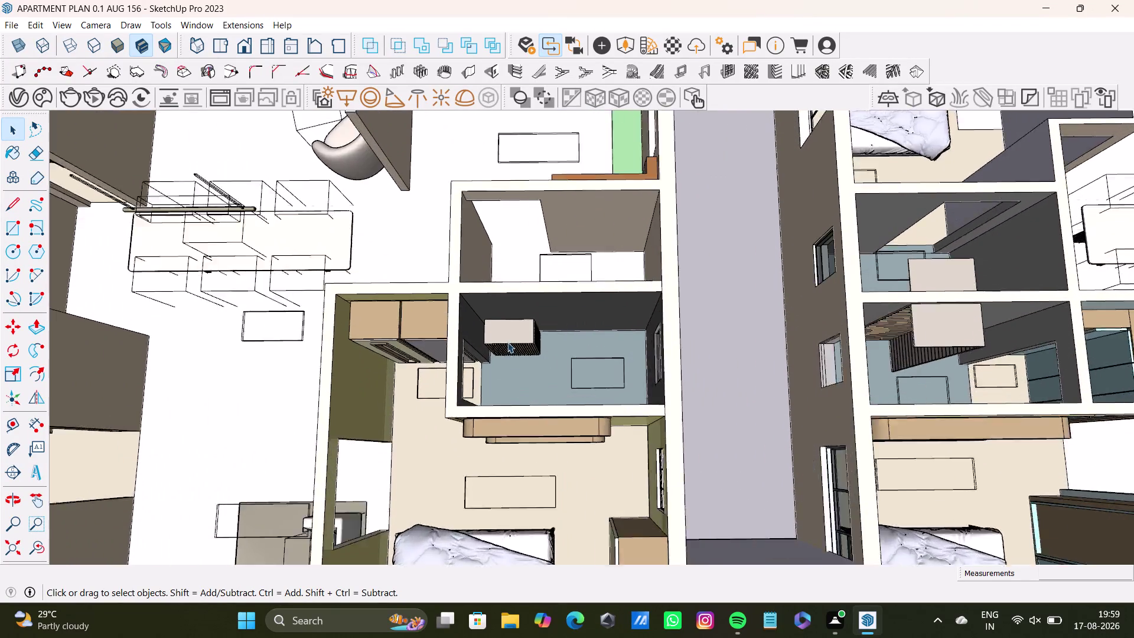
scroll(up, 3)
scroll(up, 3)
scroll(down, 3)
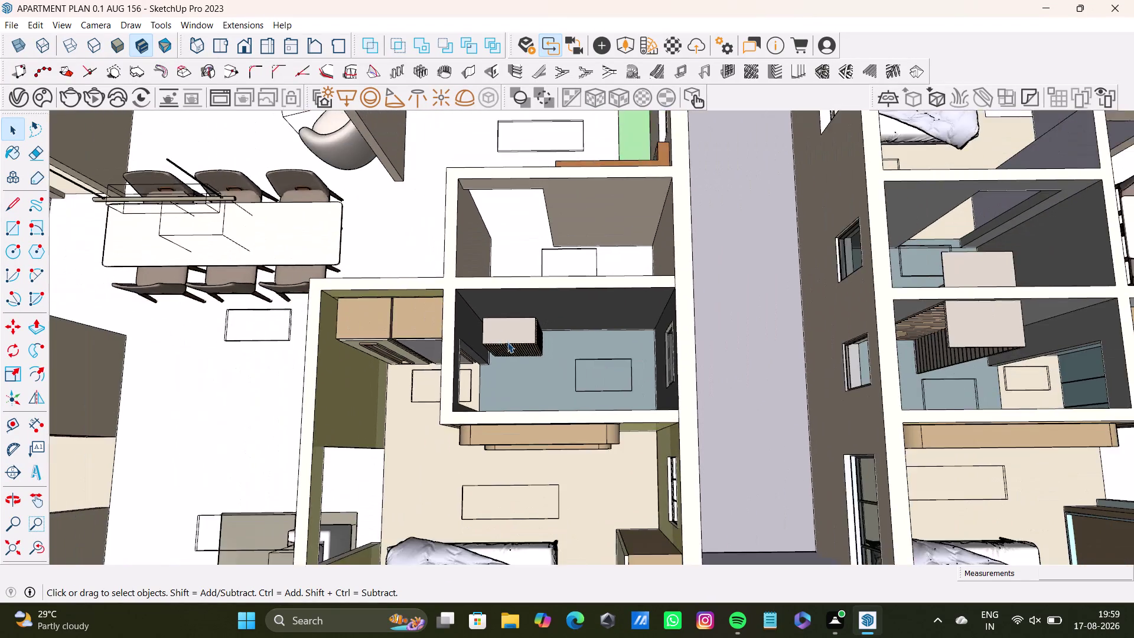
scroll(down, 3)
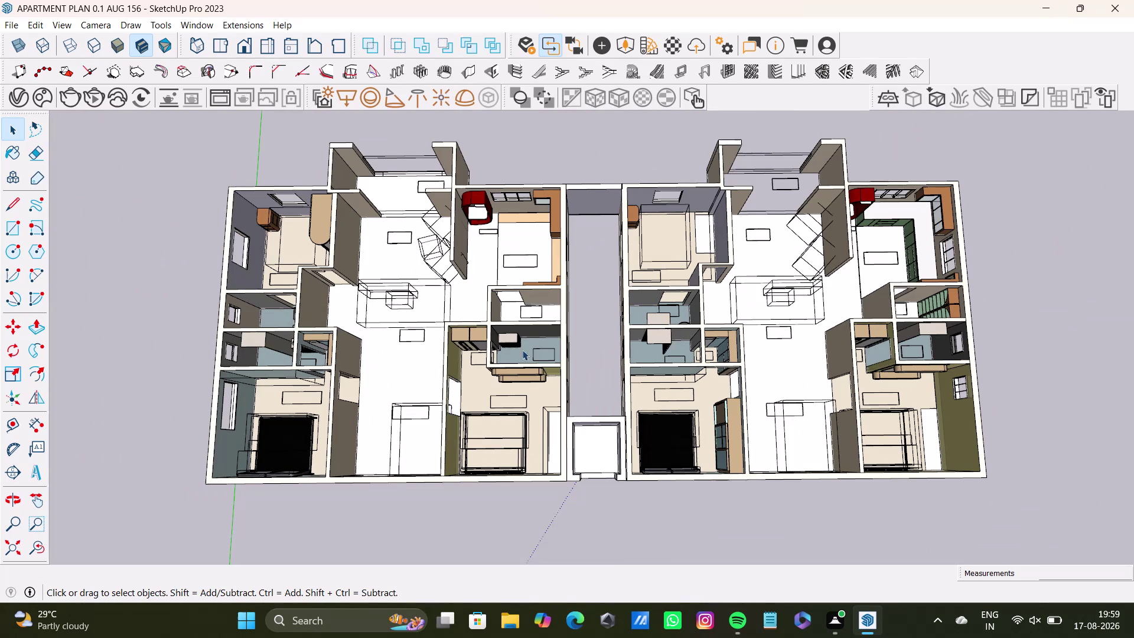
click(519, 154)
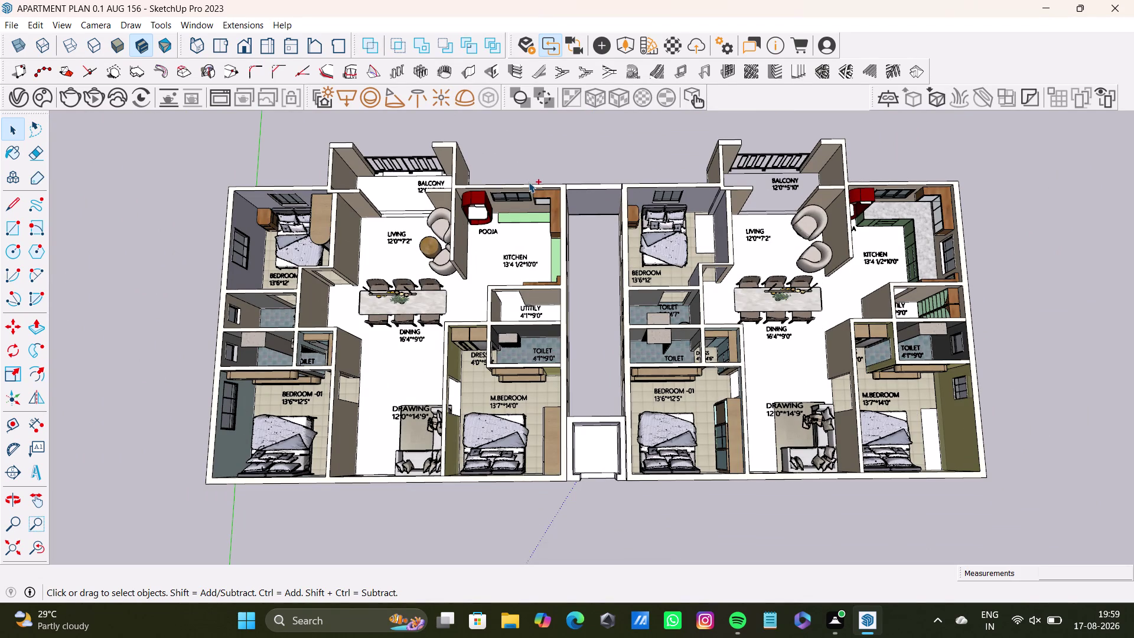
key(ctrl+z)
key(ctrl+z)
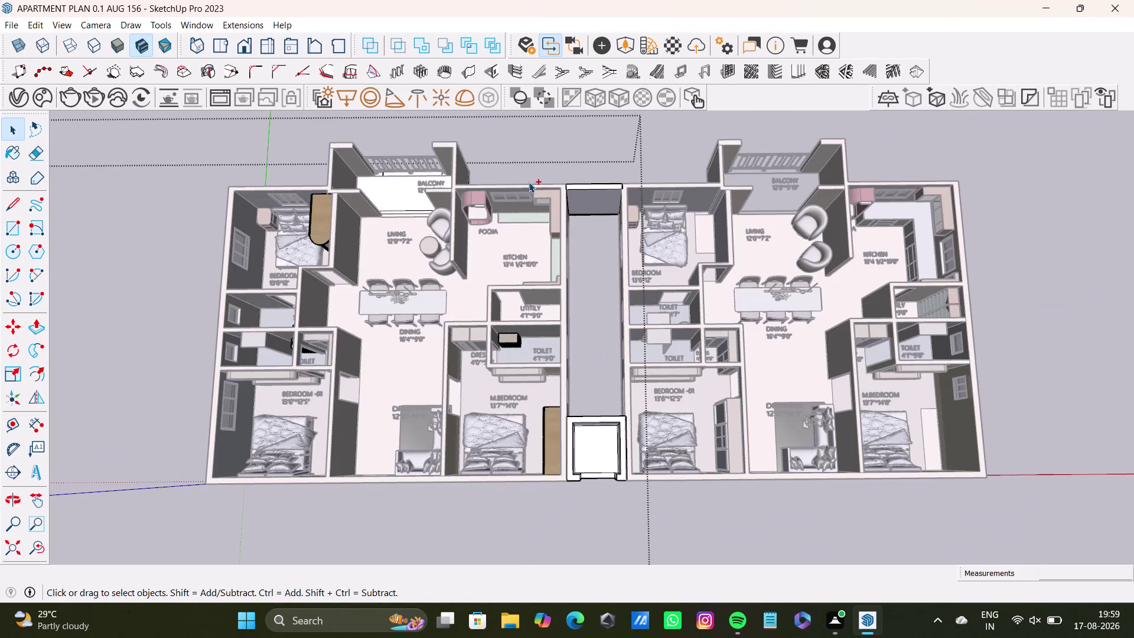
key(ctrl+z)
key(ctrl+z)
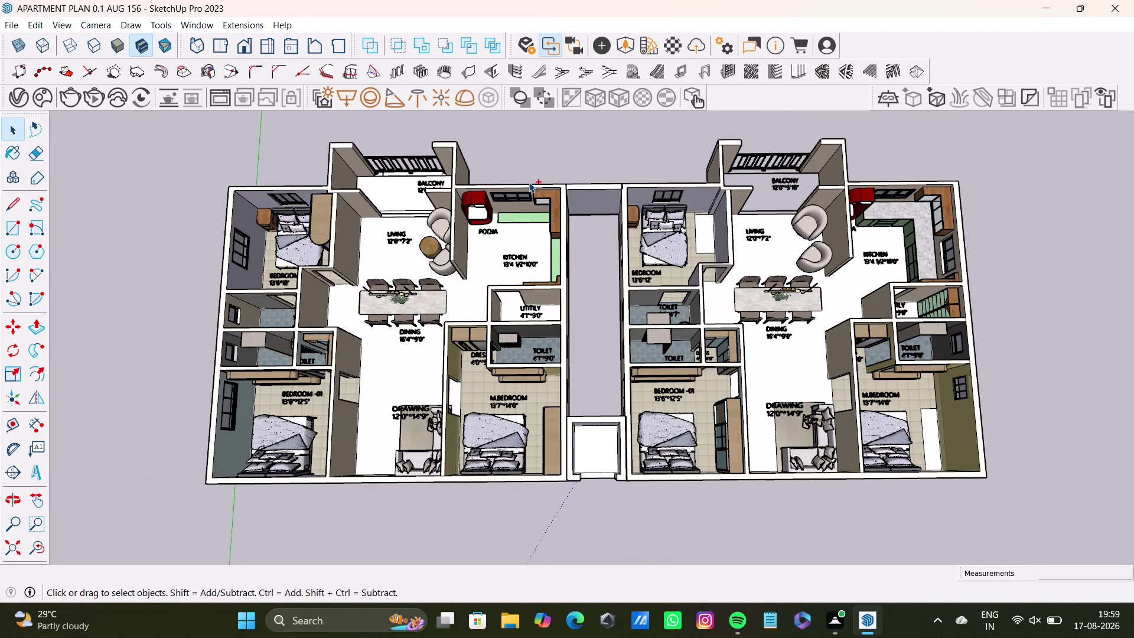
key(ctrl+z)
key(ctrl+z)
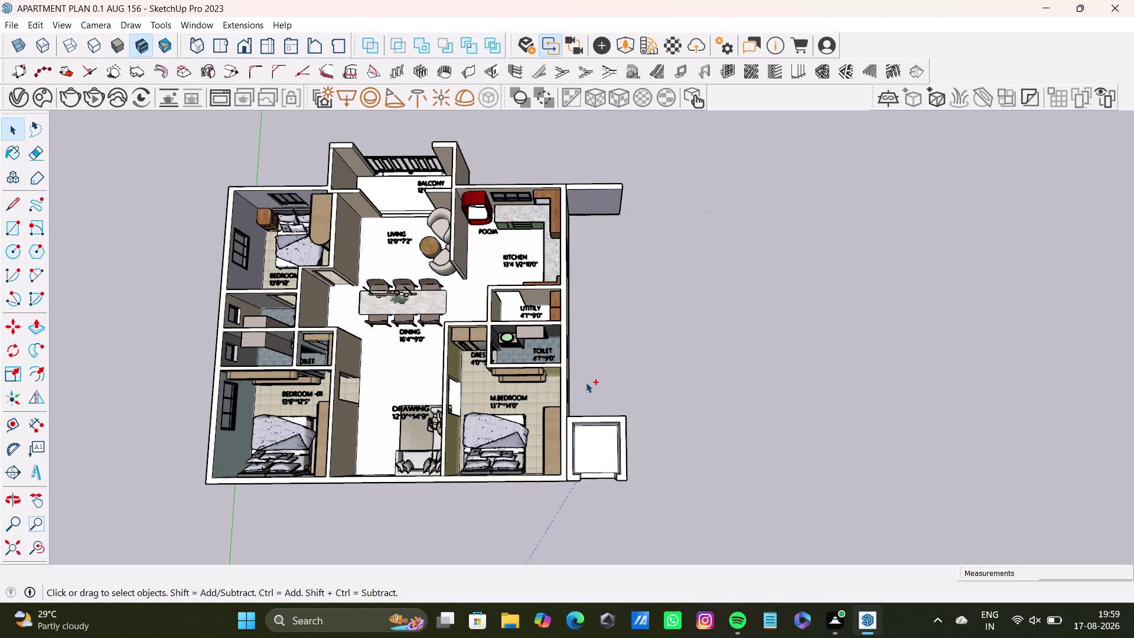
key(ctrl+y)
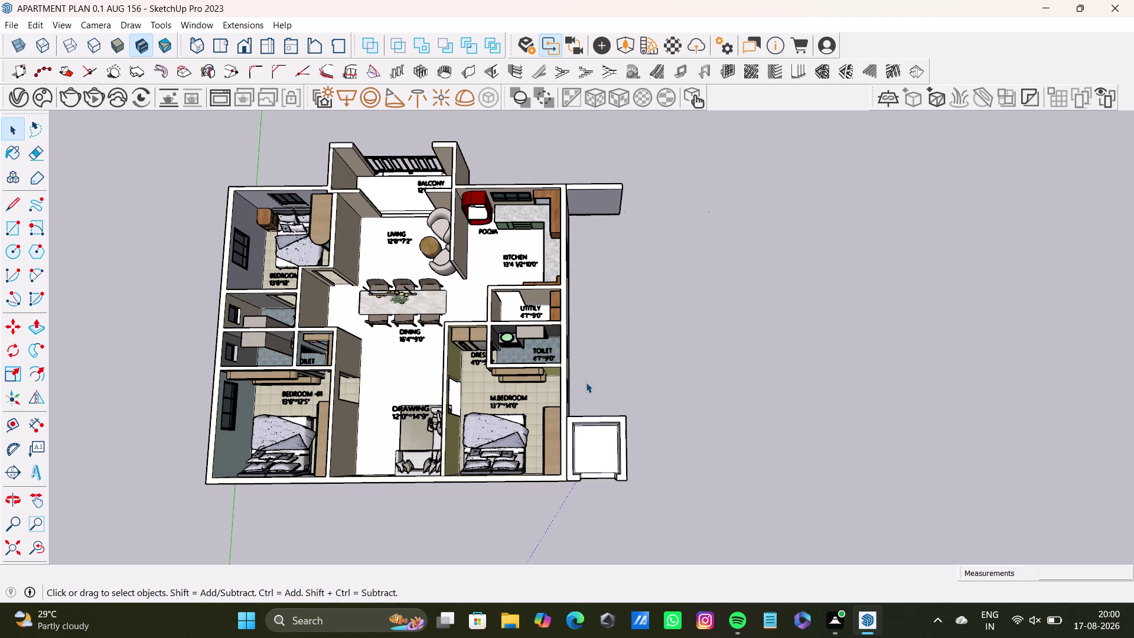
key(ctrl+y)
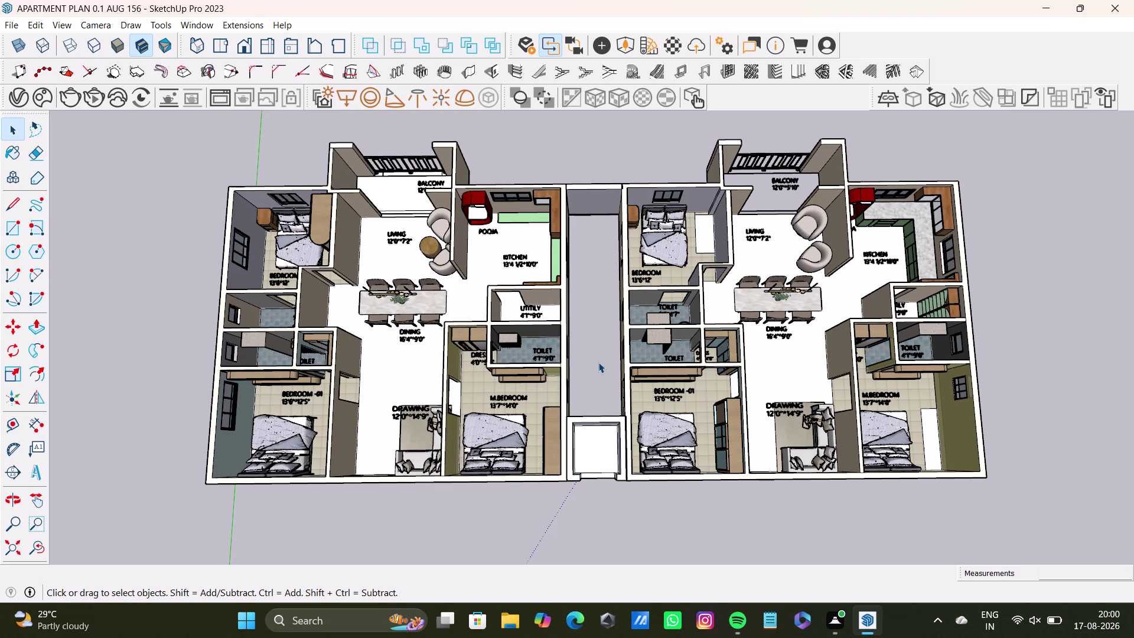
click(179, 287)
key(space)
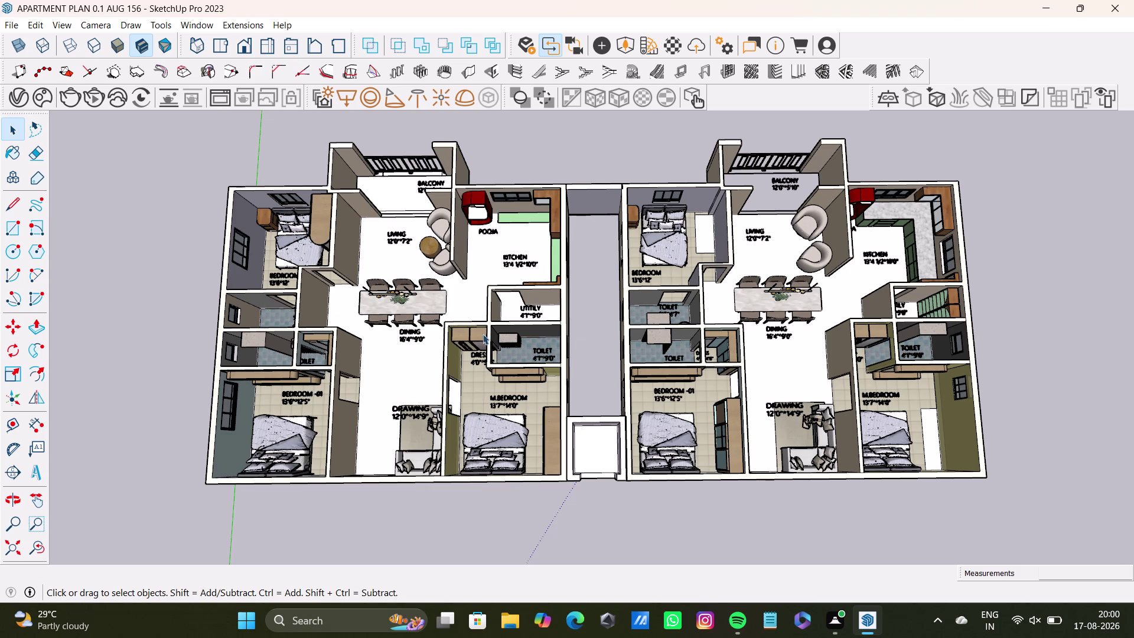